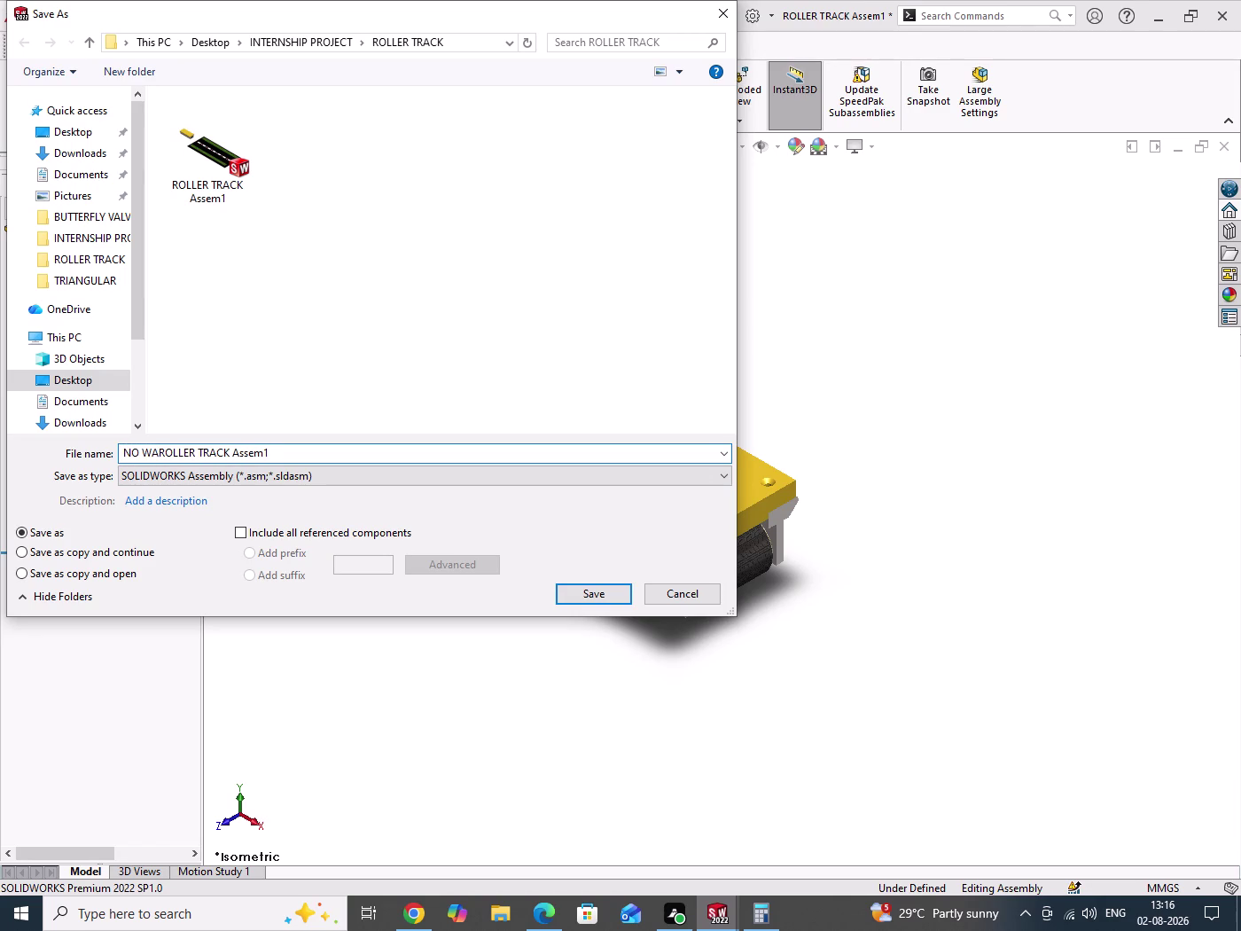
Save the assembly under the new name 'NO WAY ROLLER TRACK Assem1'.
text(Y)
key(space)
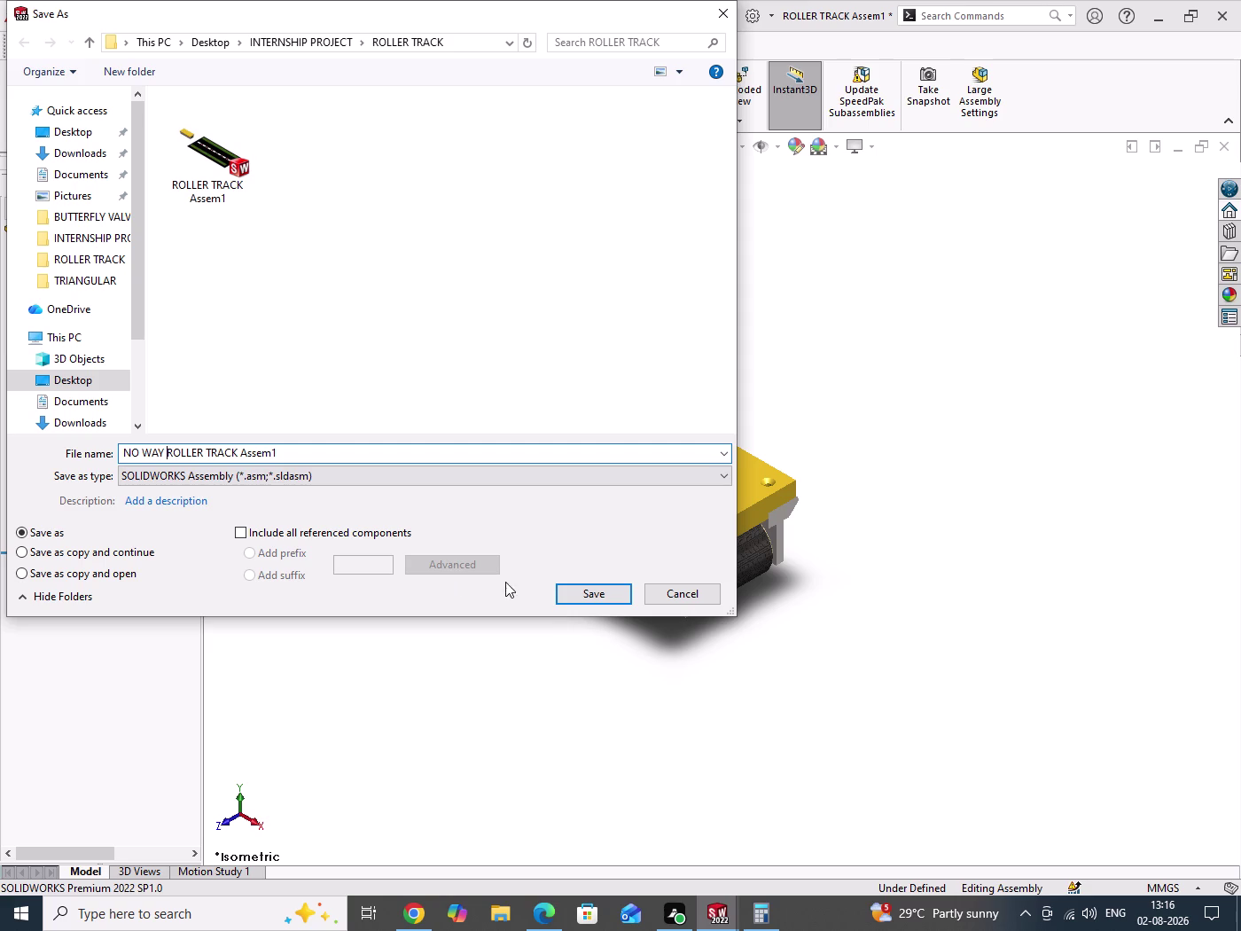
click(570, 594)
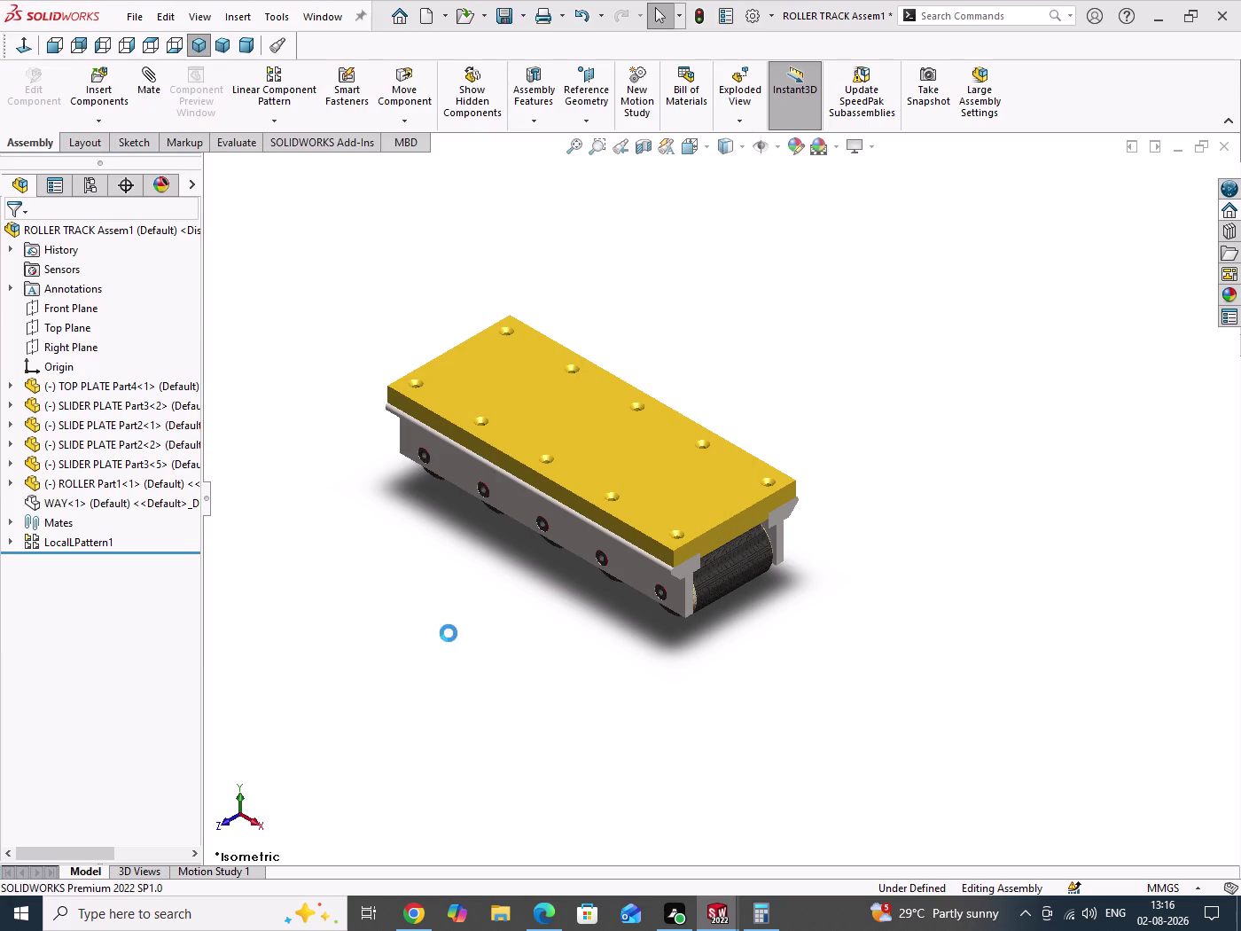
Show the hidden WAY component in the assembly.
drag(447, 617, 546, 713)
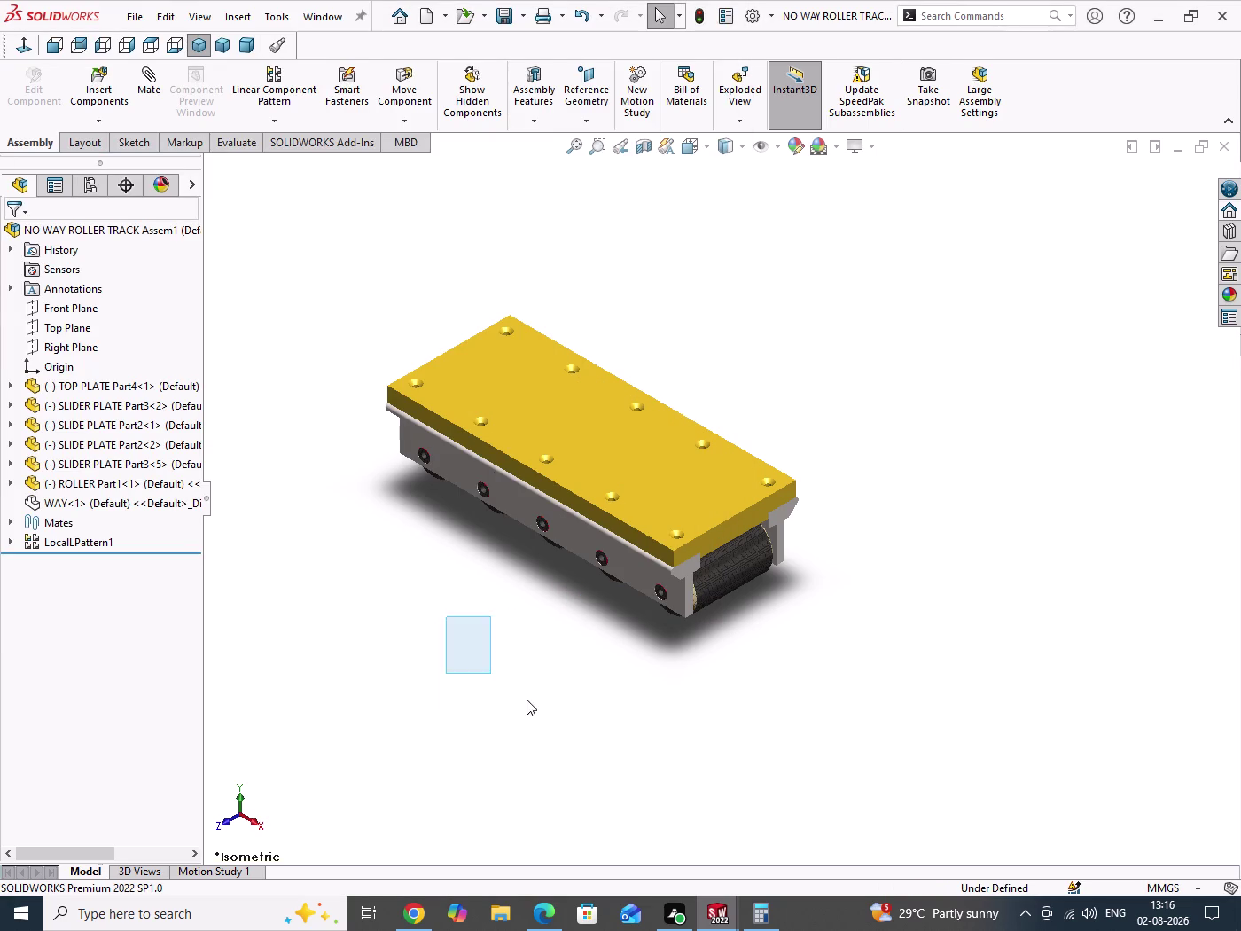
drag(545, 713, 547, 714)
right_click(62, 506)
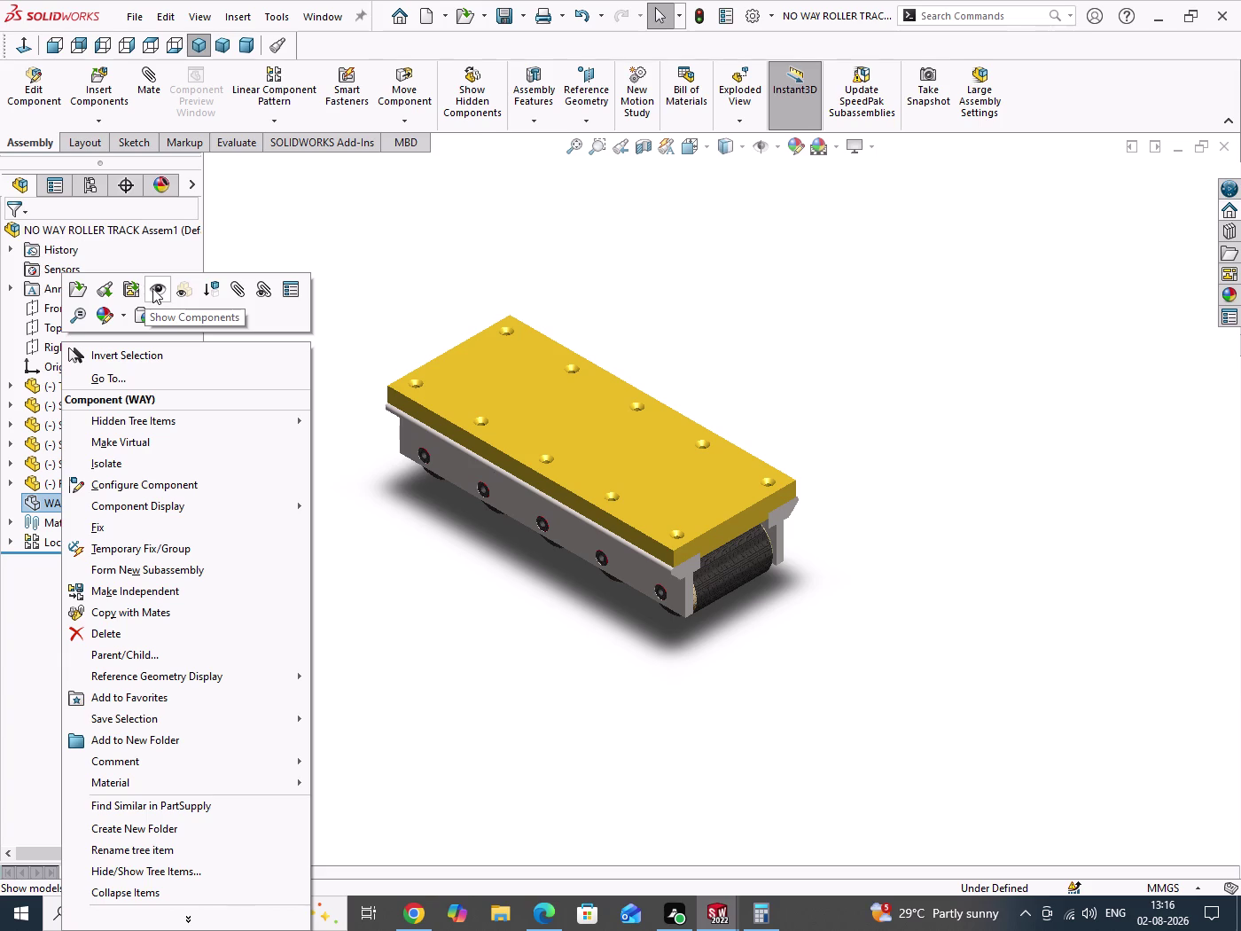
click(153, 288)
Close the assembly without saving changes, returning to the ROLLER Part1 drawing.
drag(317, 327, 342, 449)
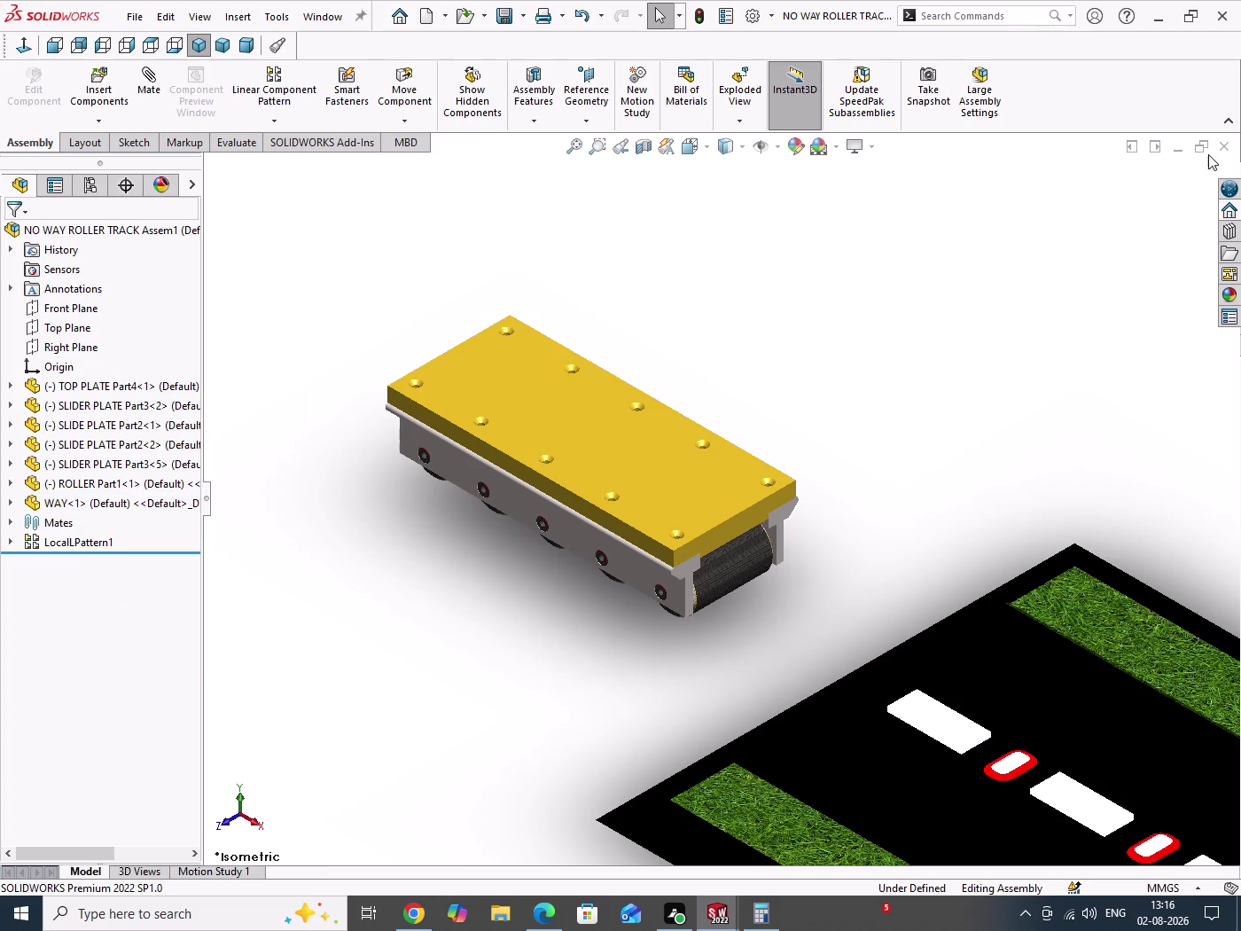
click(1221, 151)
click(595, 476)
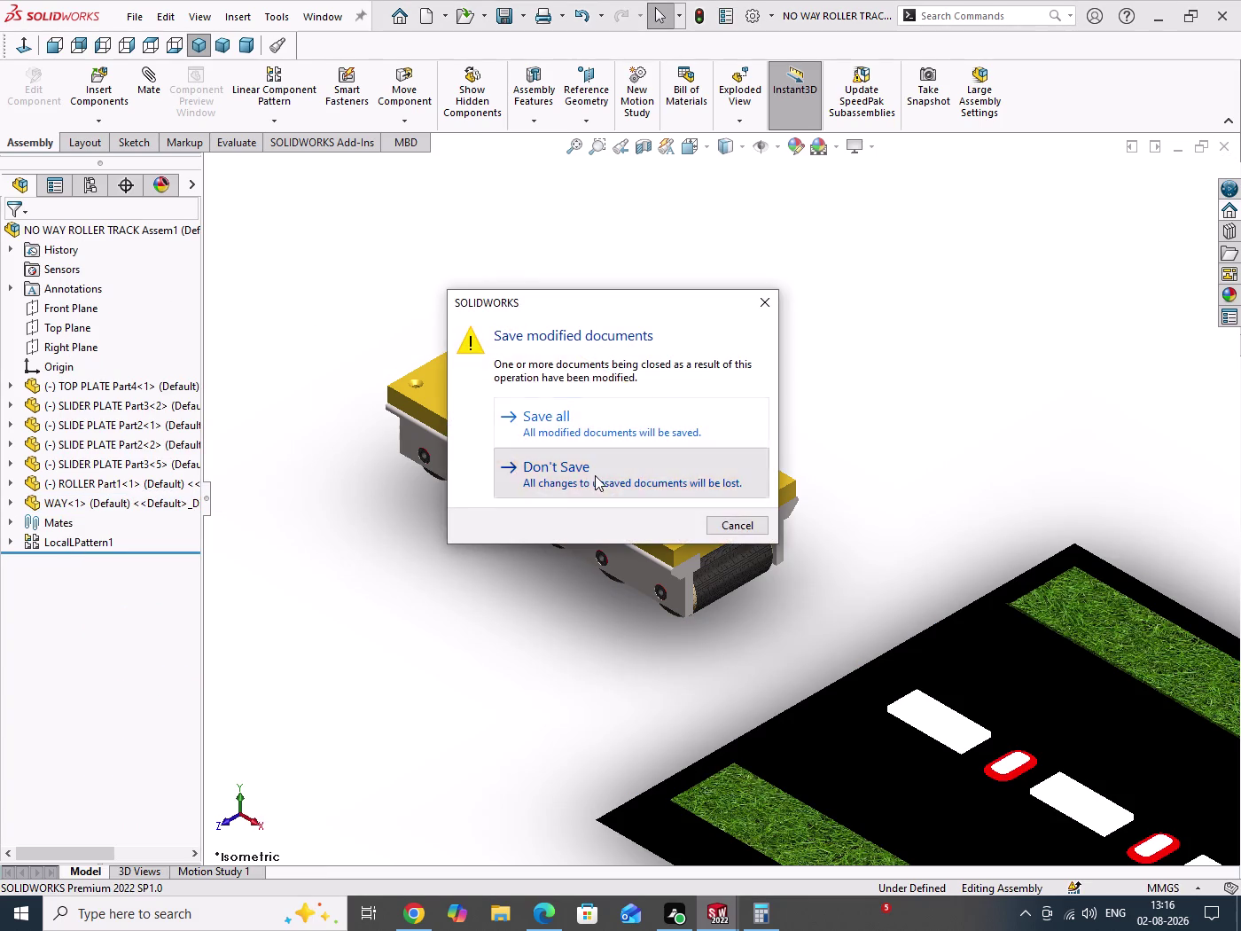
drag(900, 341, 940, 480)
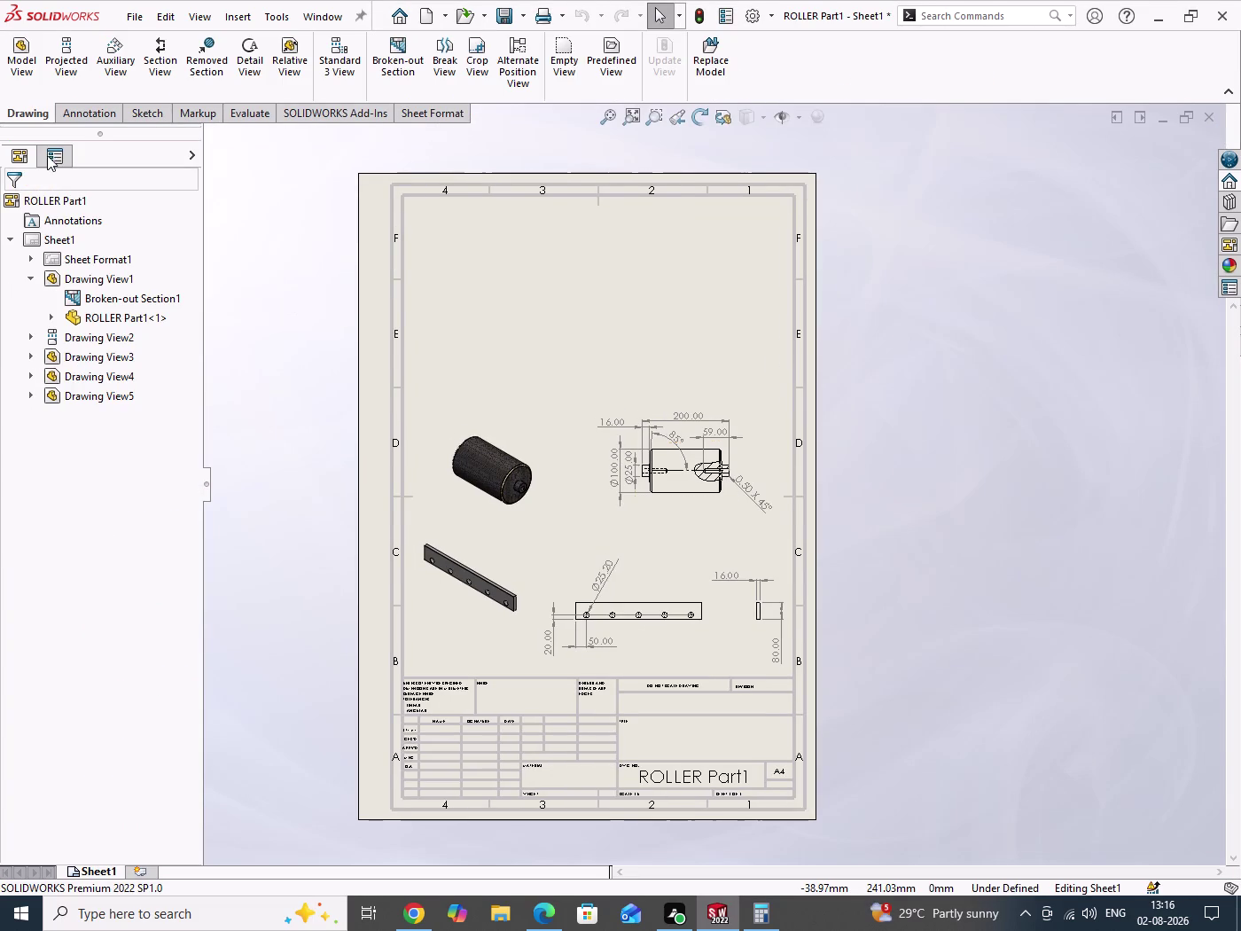
Start a model view using the NO WAY ROLLER TRACK Assem1 assembly.
click(29, 68)
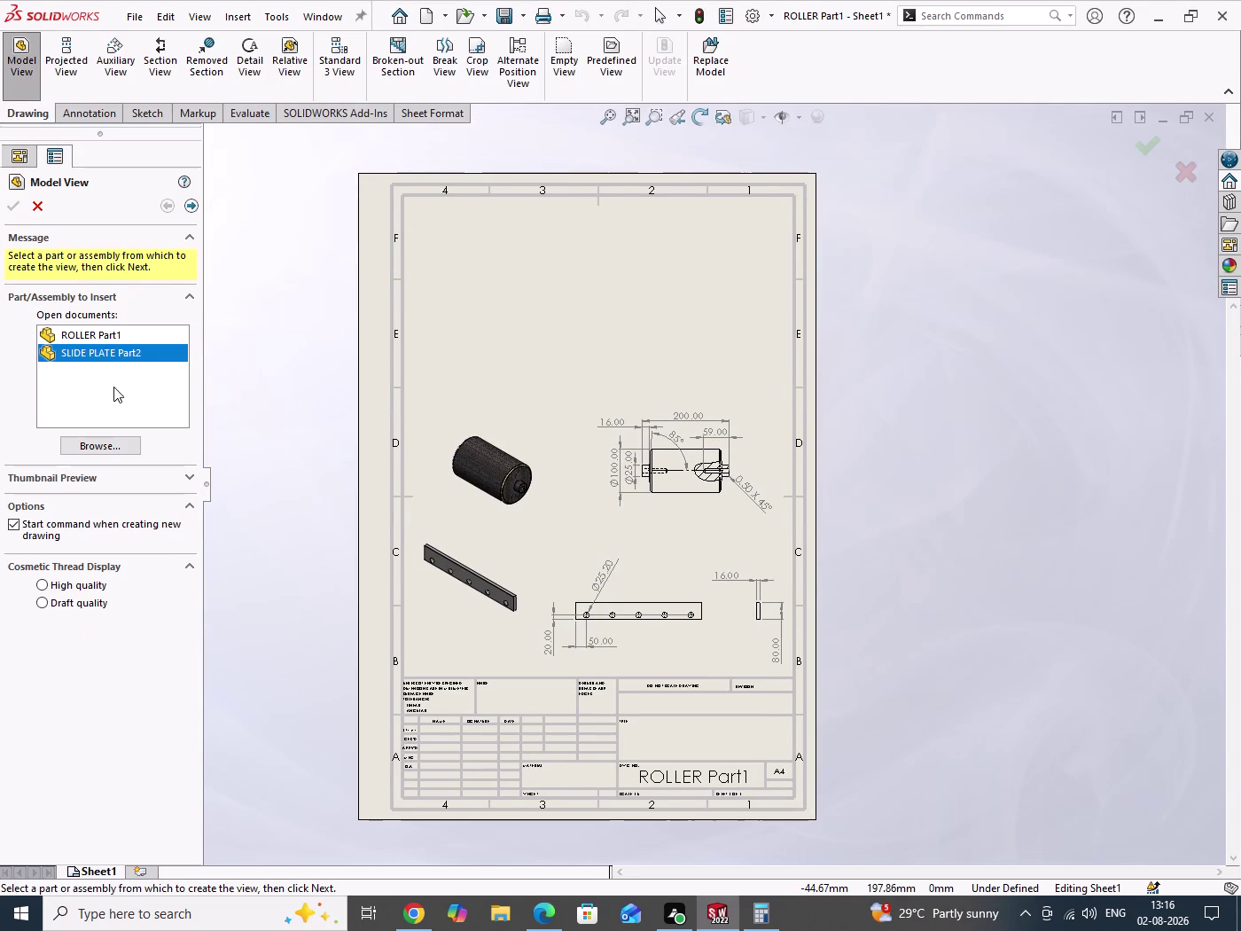
click(106, 447)
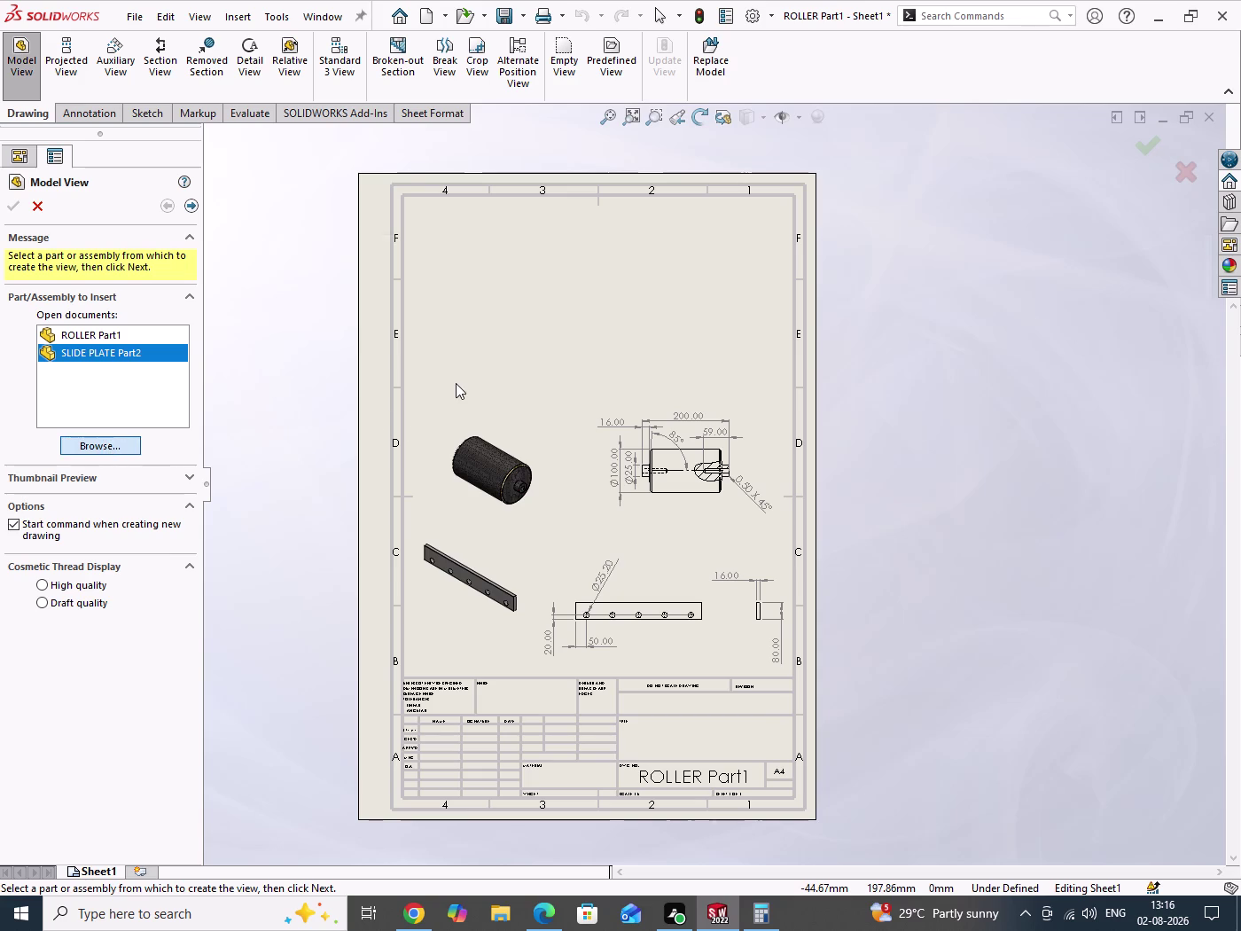
click(518, 361)
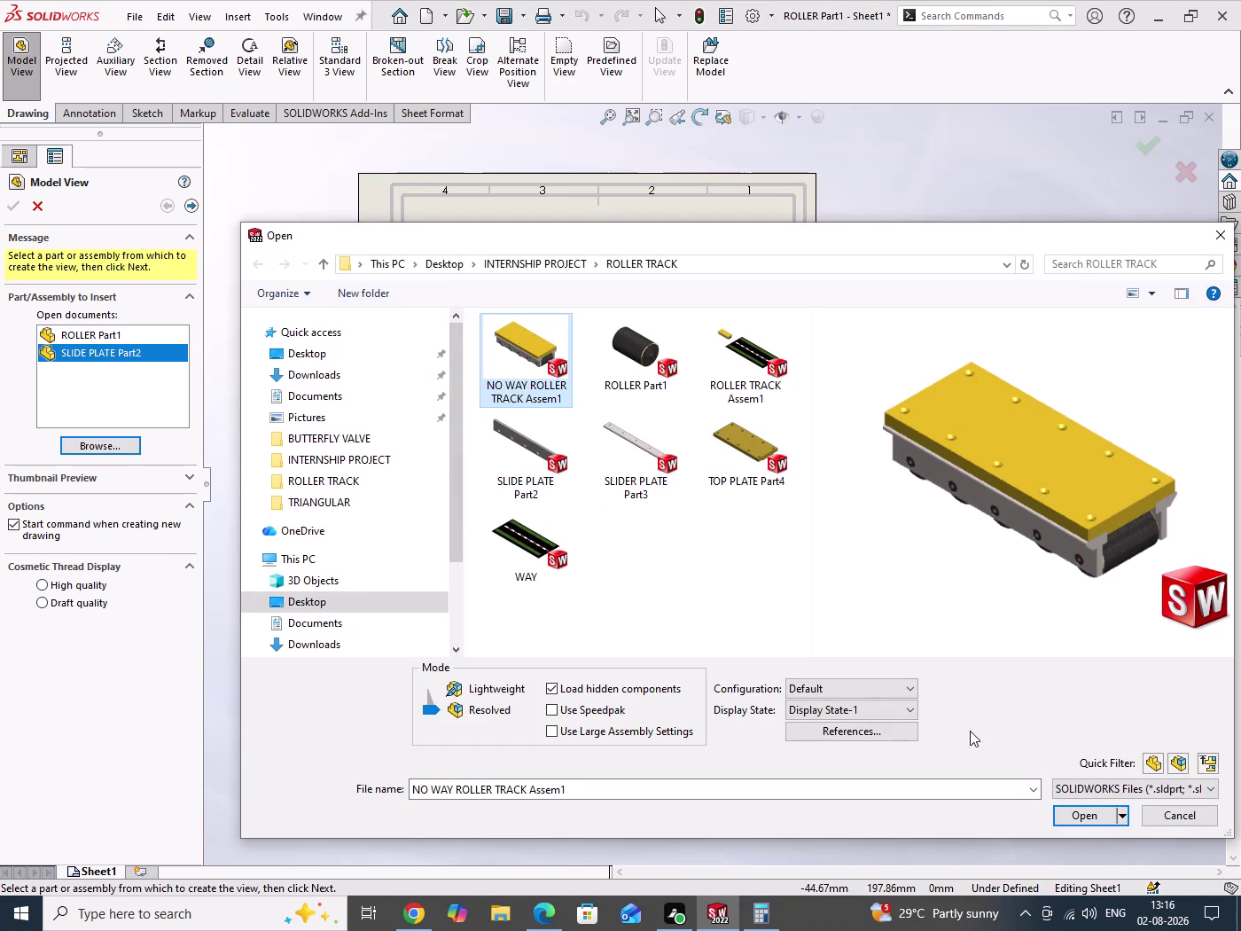
click(1098, 819)
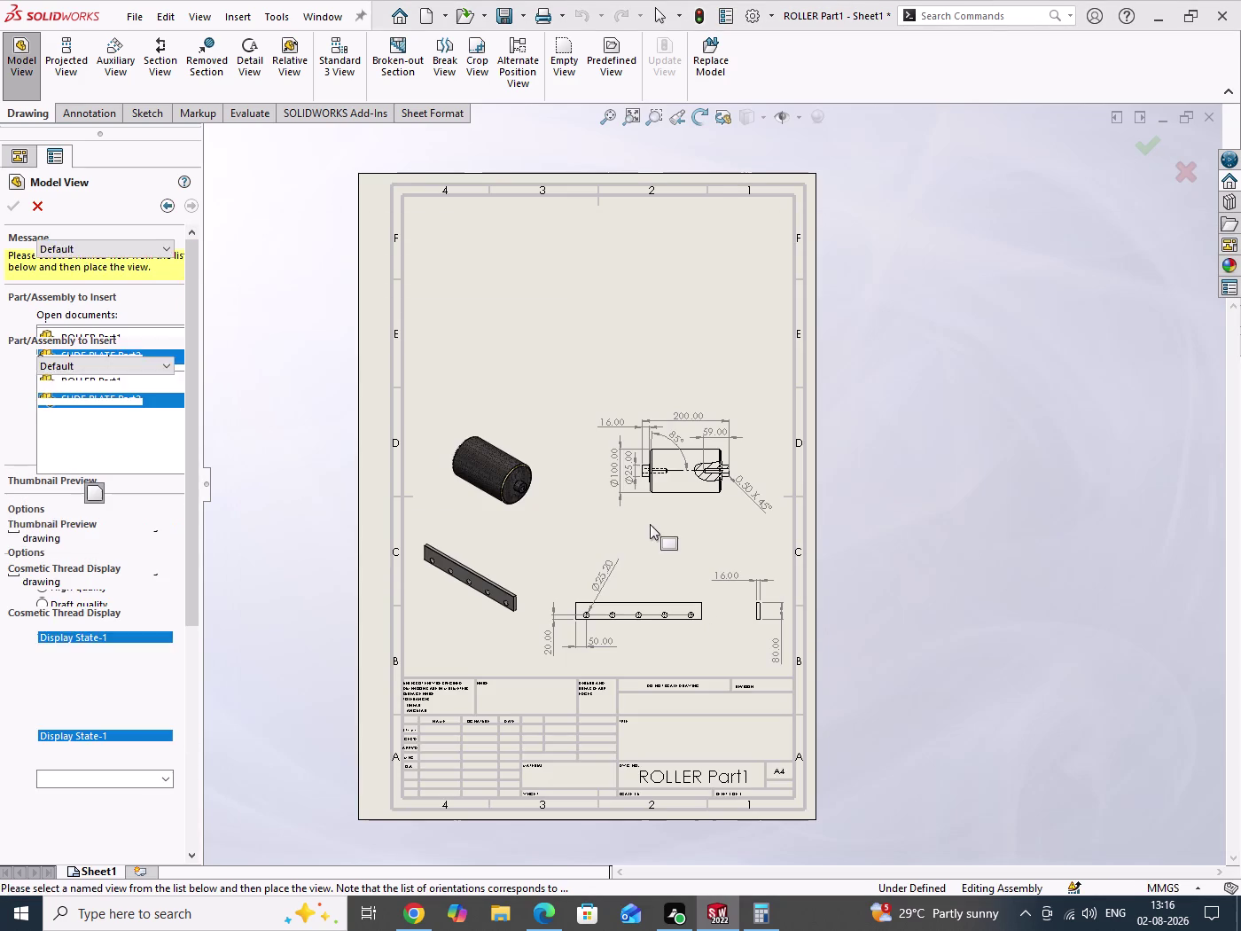
Place an isometric view at 1:10 scale near the top of the sheet.
click(119, 467)
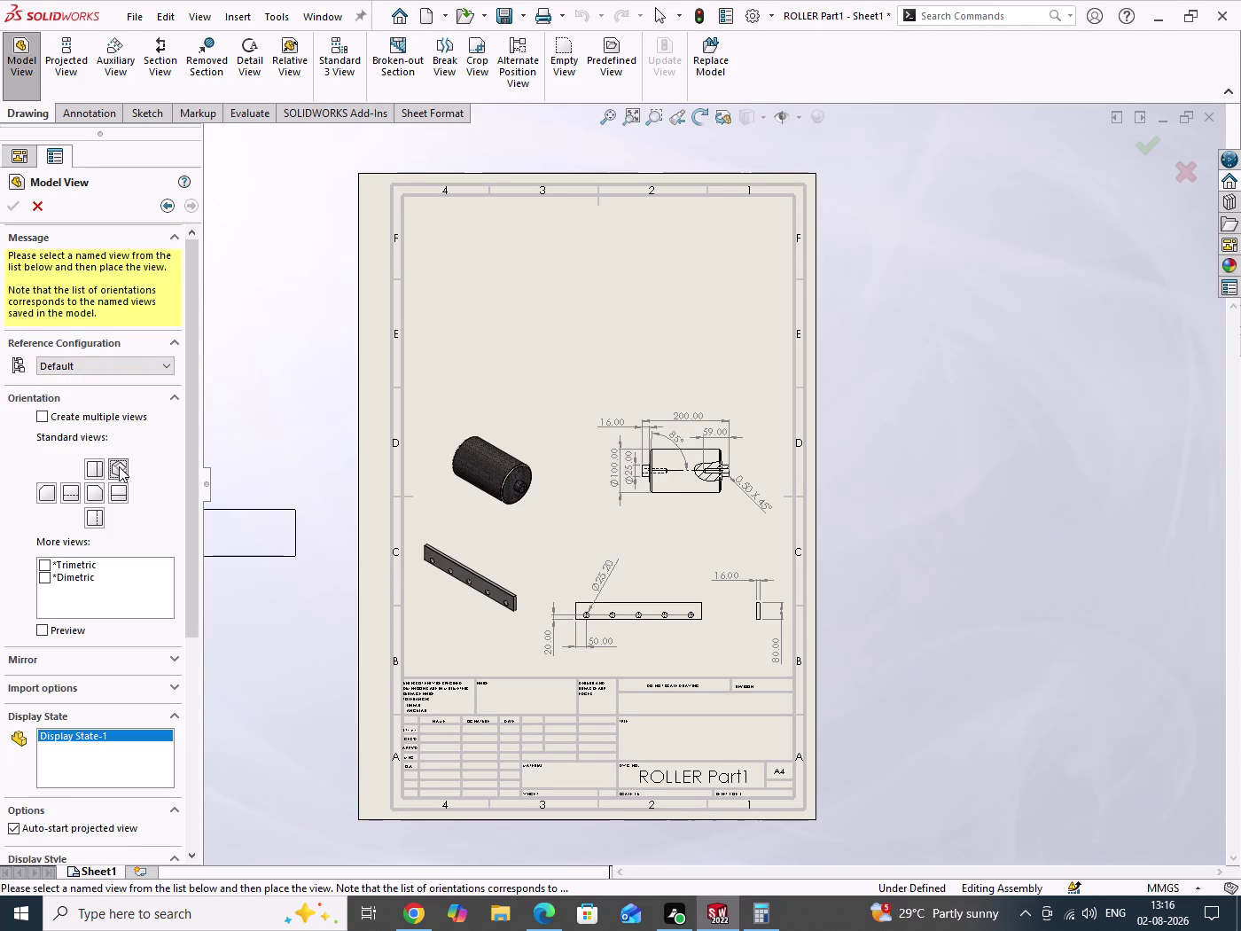
drag(195, 455, 197, 638)
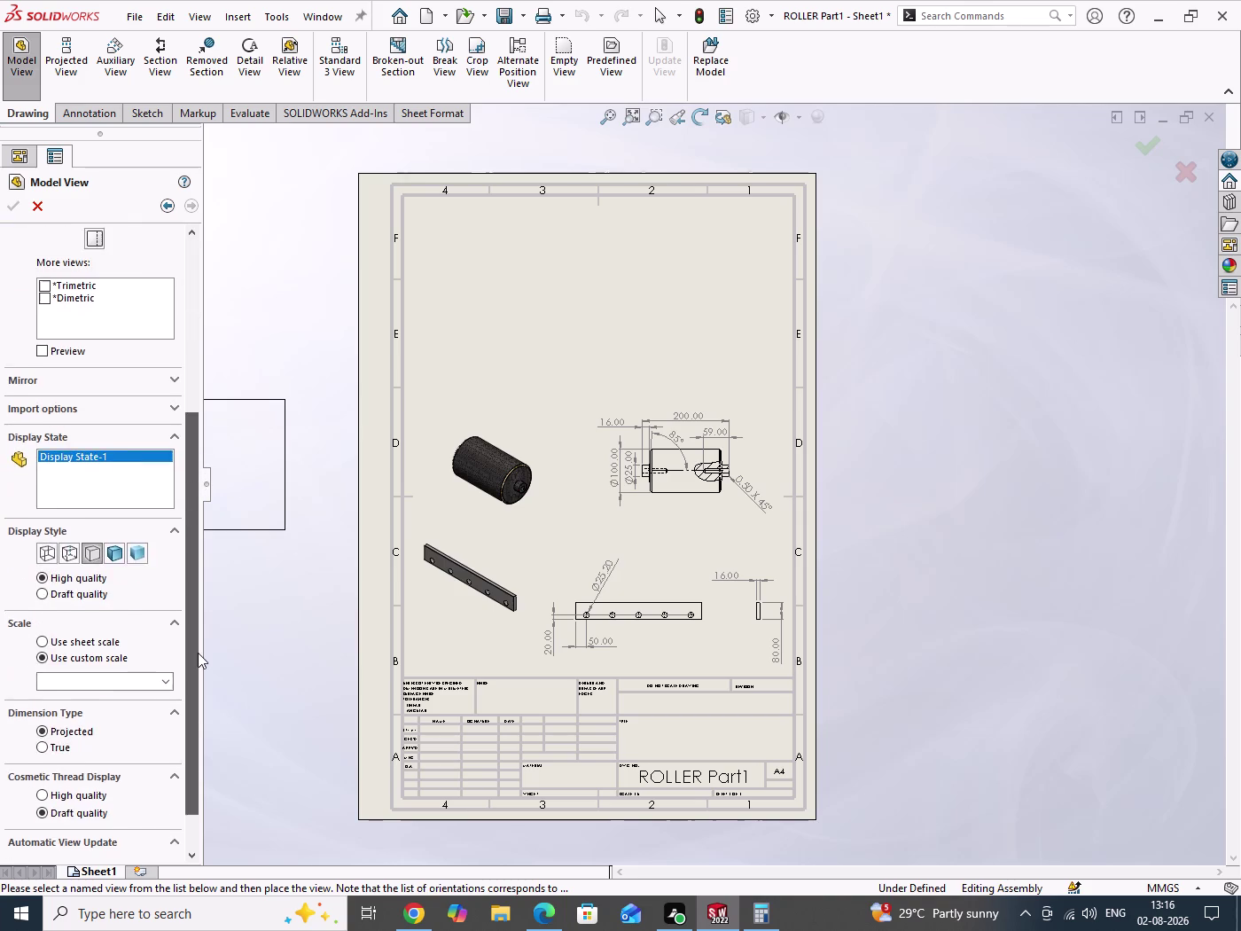
drag(198, 638, 197, 654)
click(139, 516)
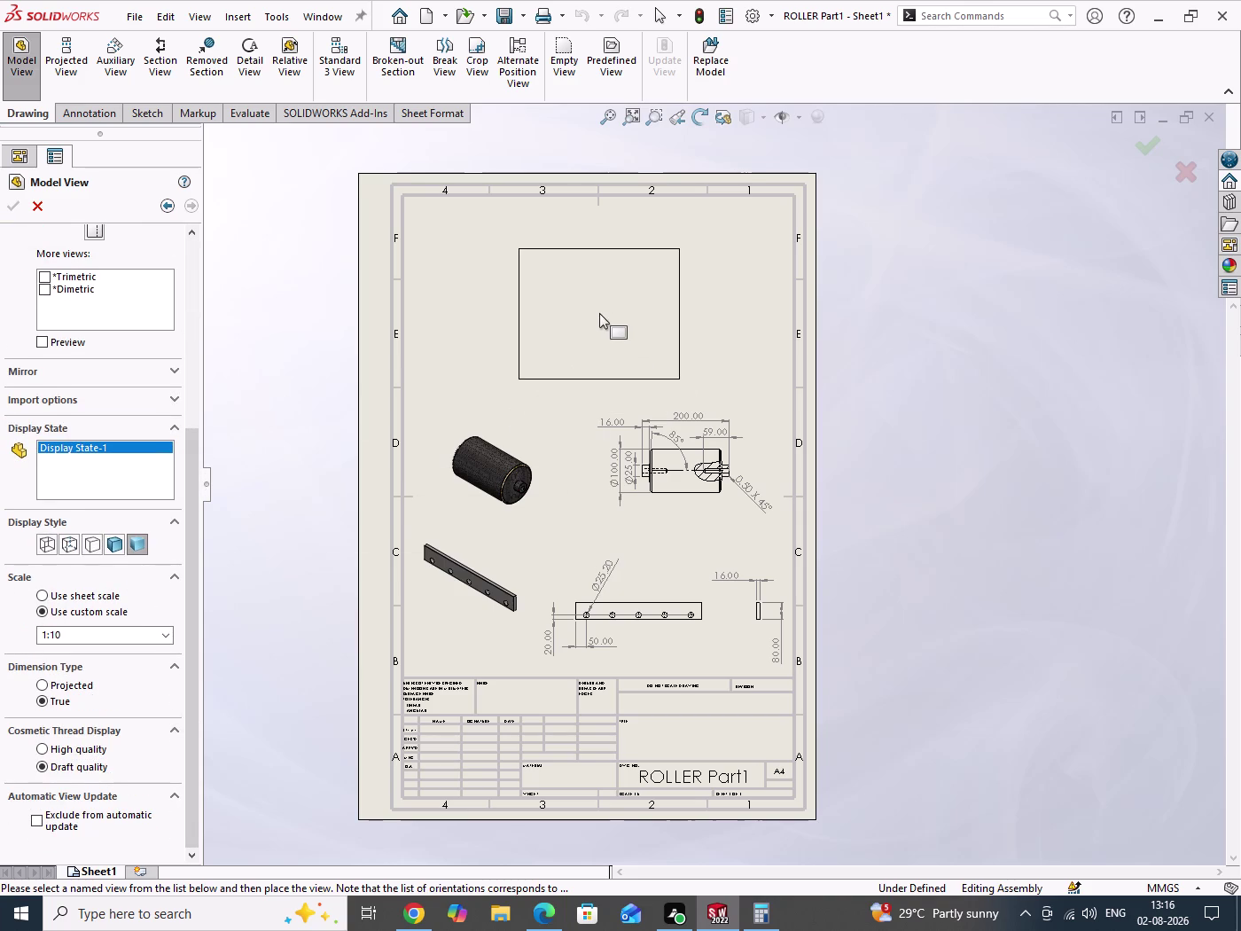
click(593, 308)
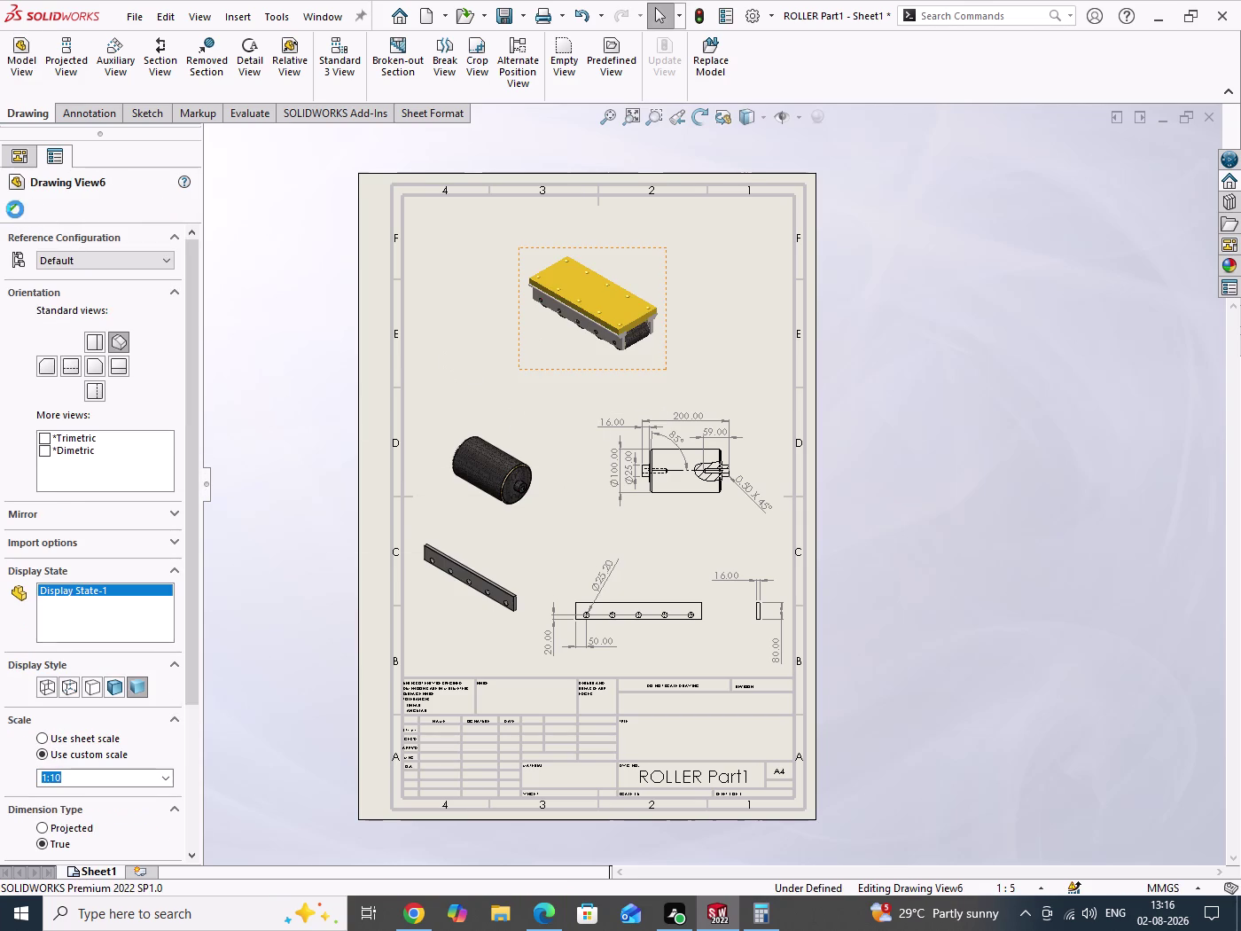
click(15, 208)
drag(900, 368, 983, 564)
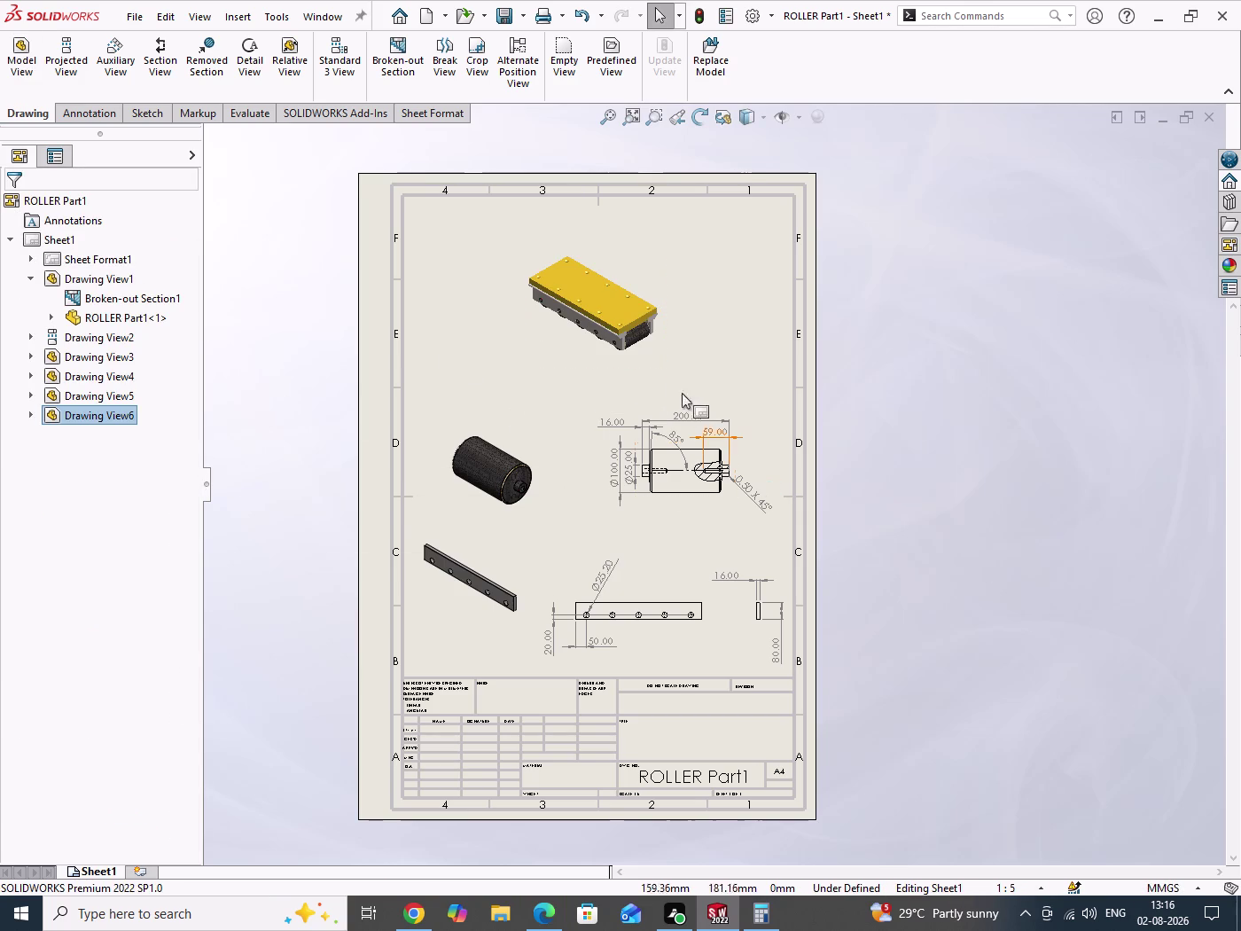
Set the new assembly view to Shaded With Edges and confirm it.
click(666, 355)
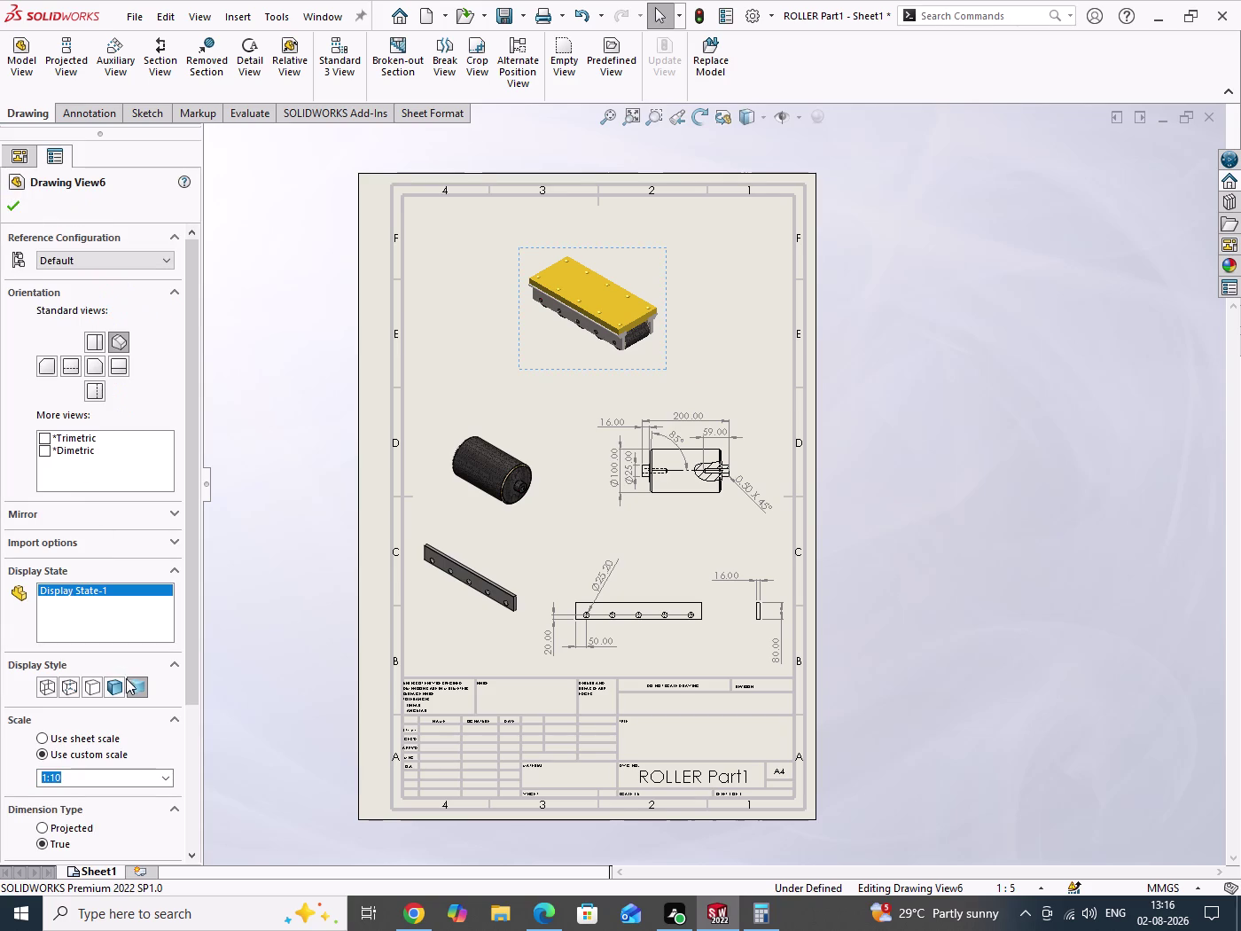
click(111, 687)
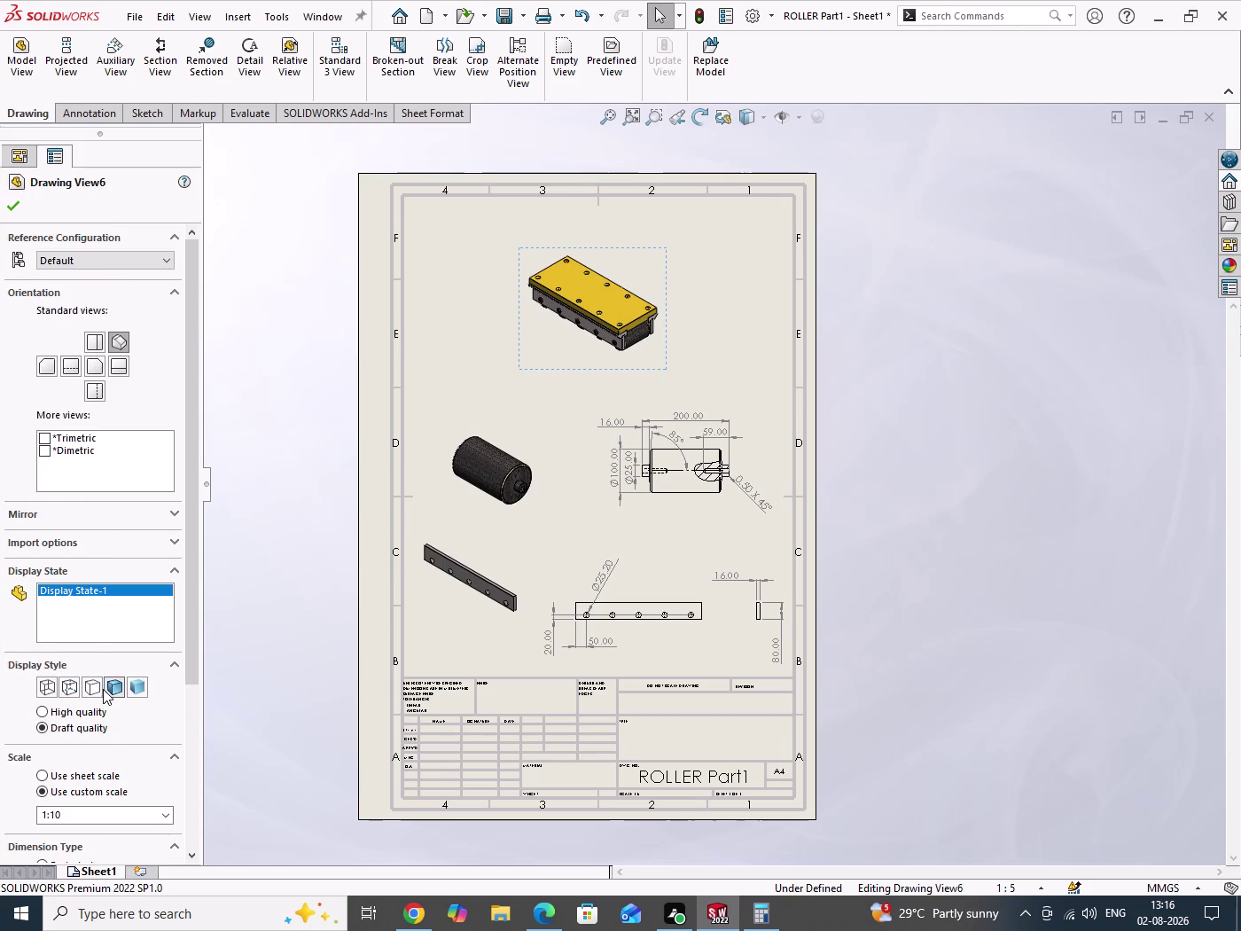
click(14, 211)
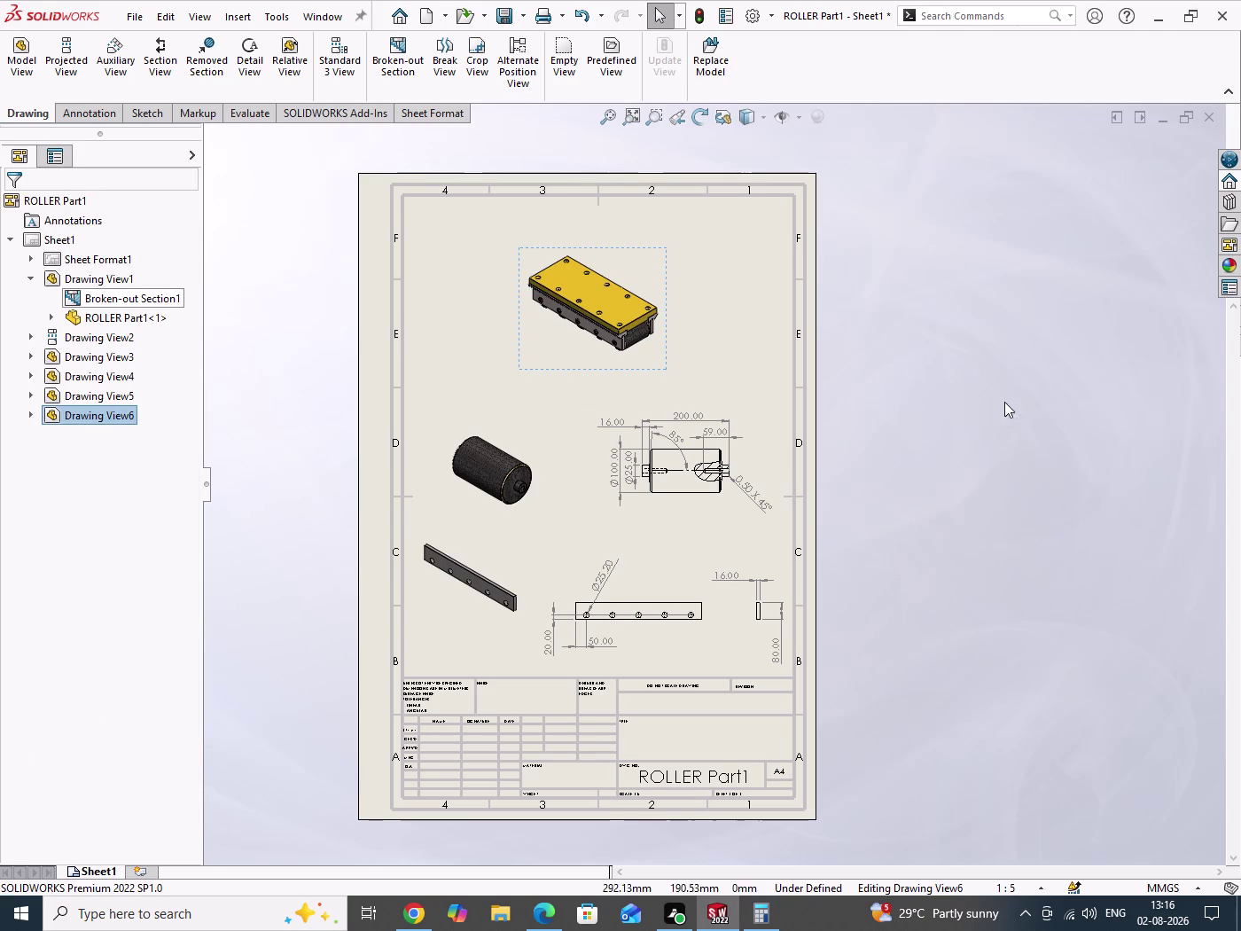
drag(1025, 340, 1047, 501)
Clear the current selection and zoom in on the title block.
key(ctrl+a)
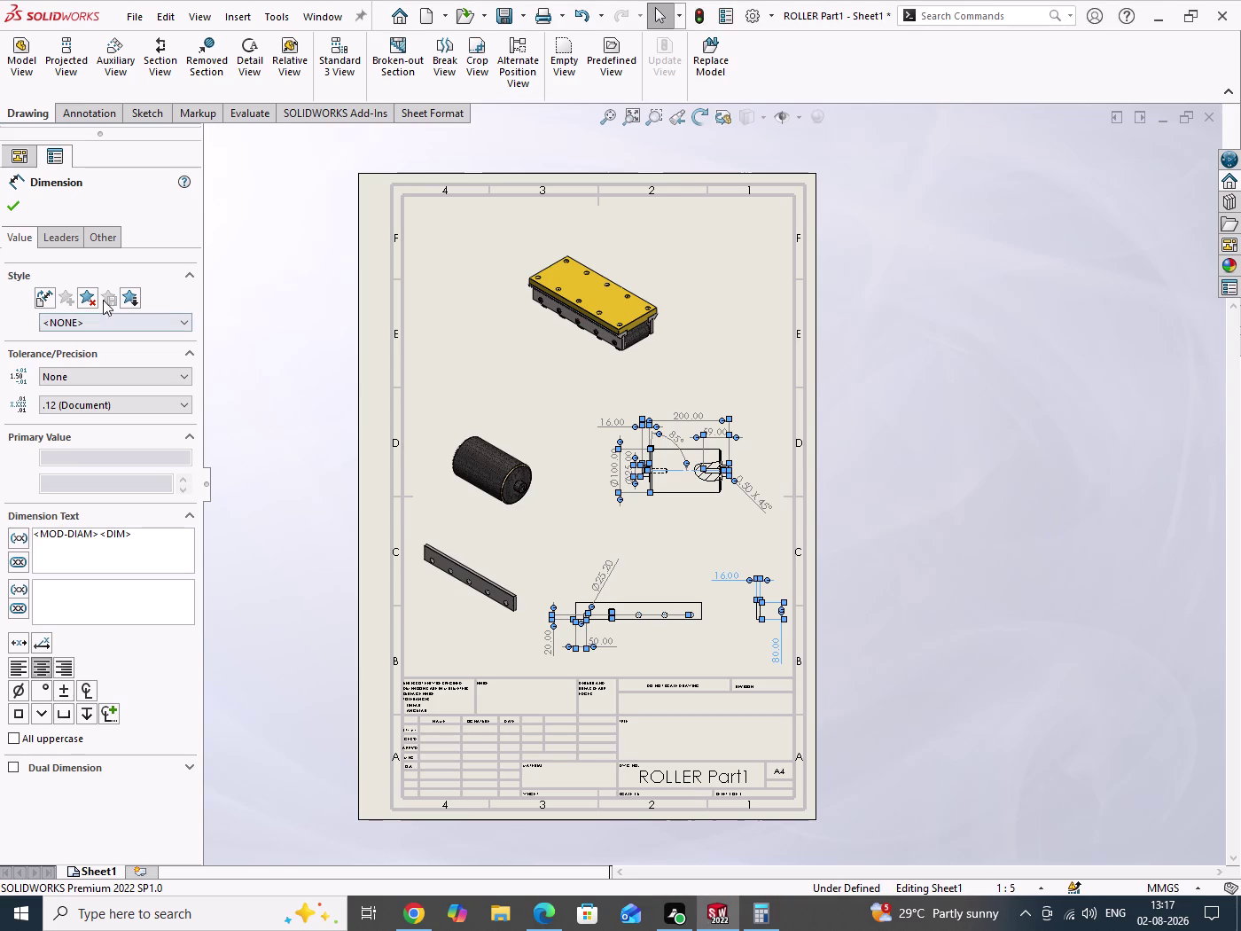
click(16, 209)
drag(997, 440, 1050, 513)
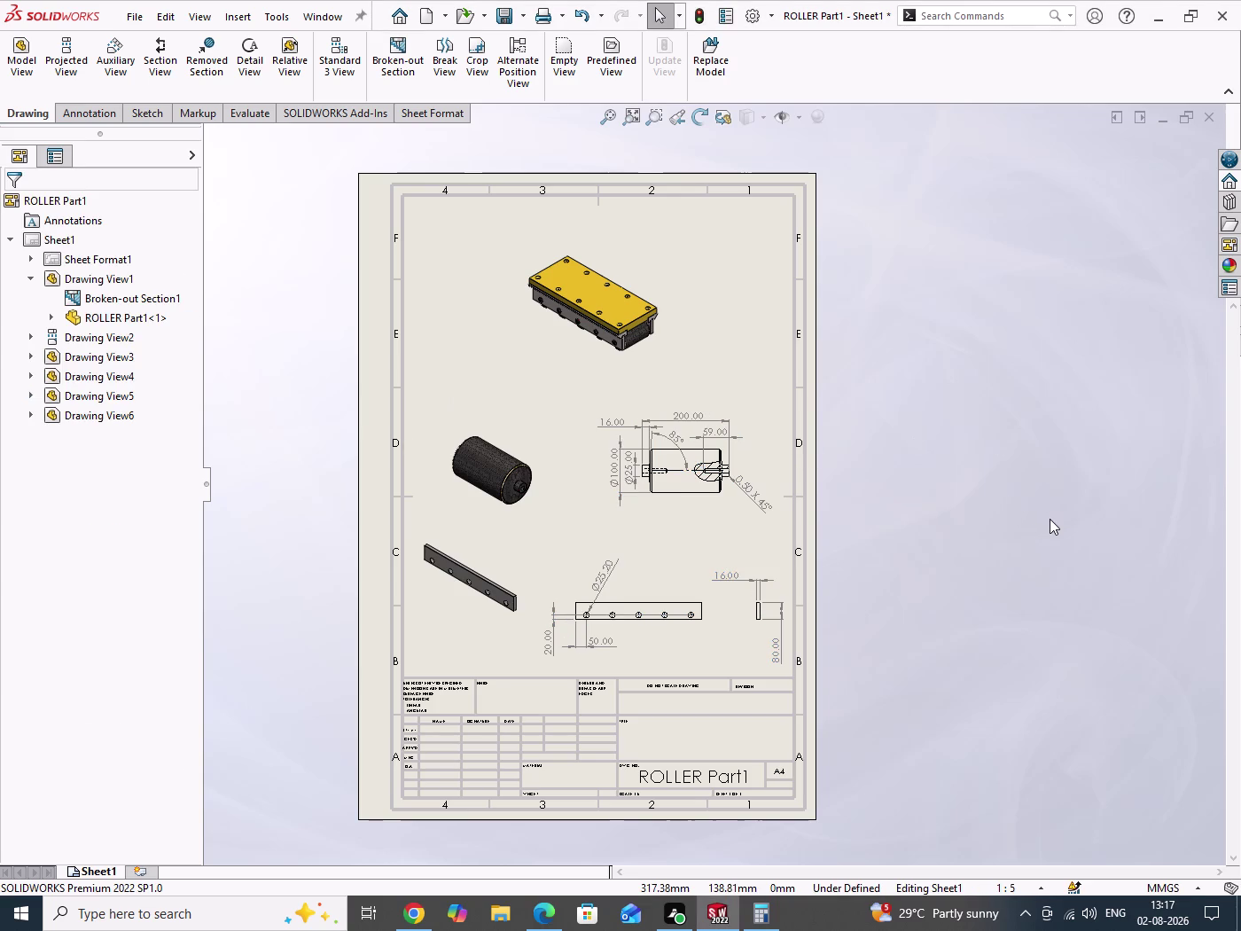
key(ctrl+s)
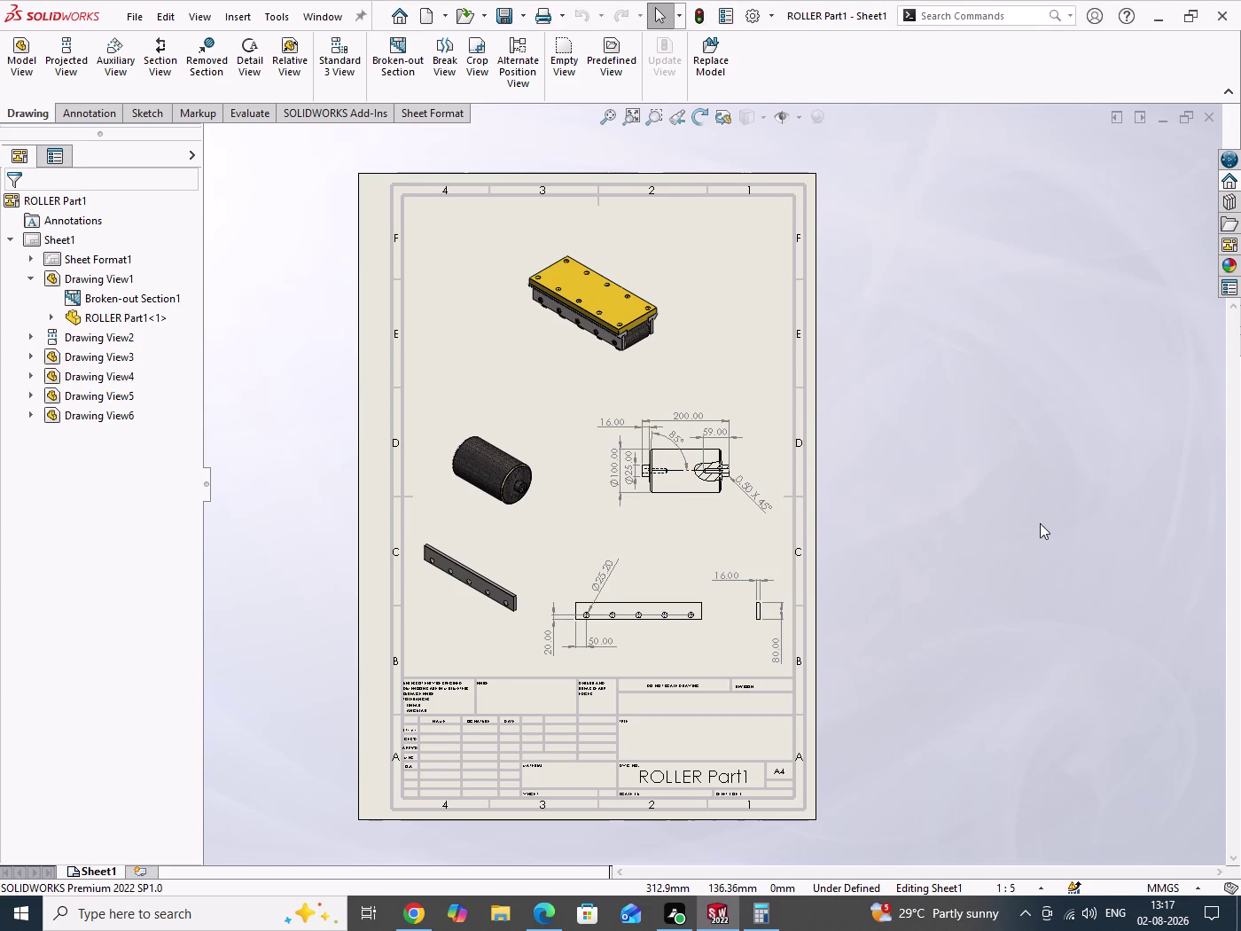
drag(996, 419, 1027, 556)
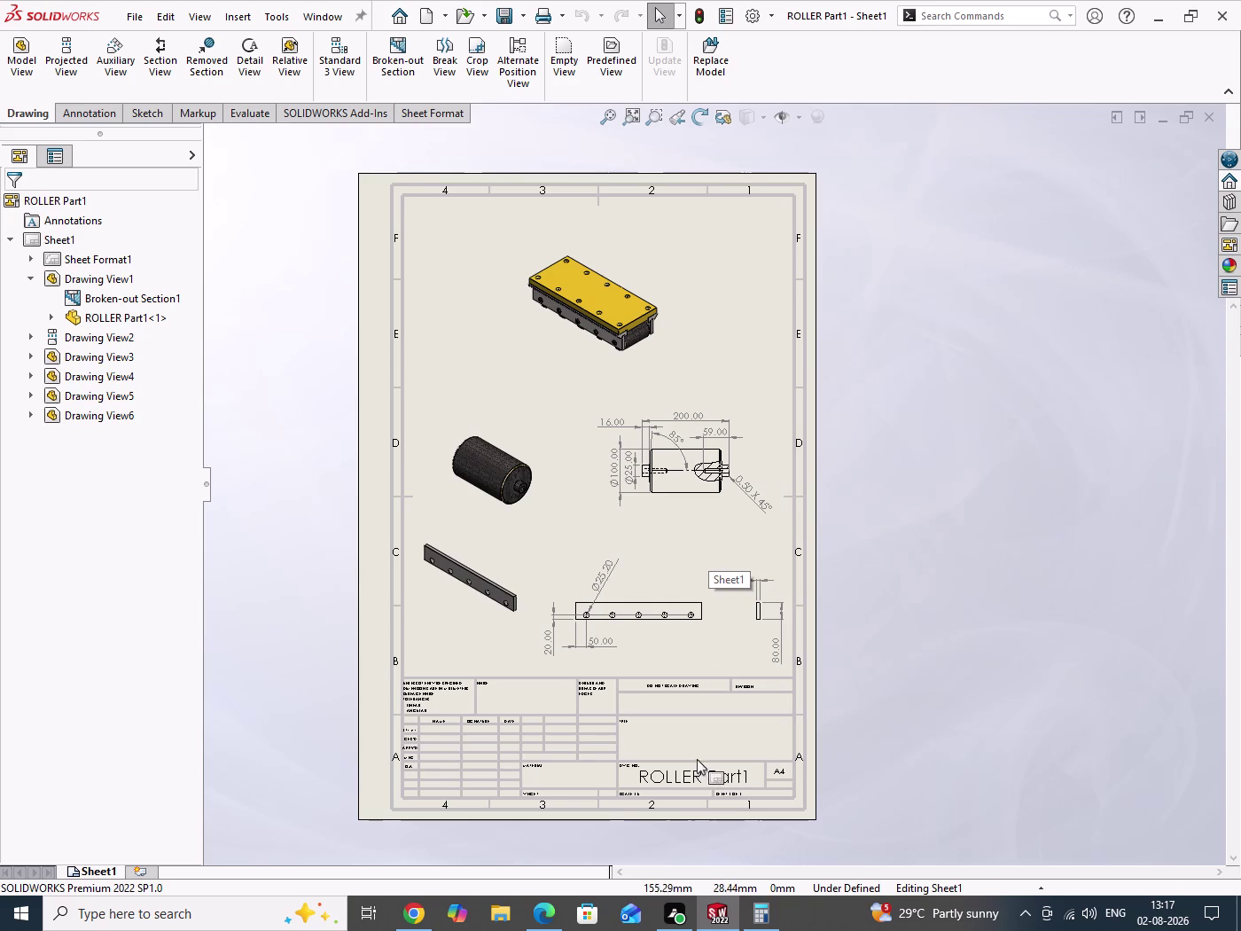
scroll(down, 3)
scroll(down, 3)
scroll(up, 3)
scroll(down, 3)
scroll(down, 3)
scroll(down, 3)
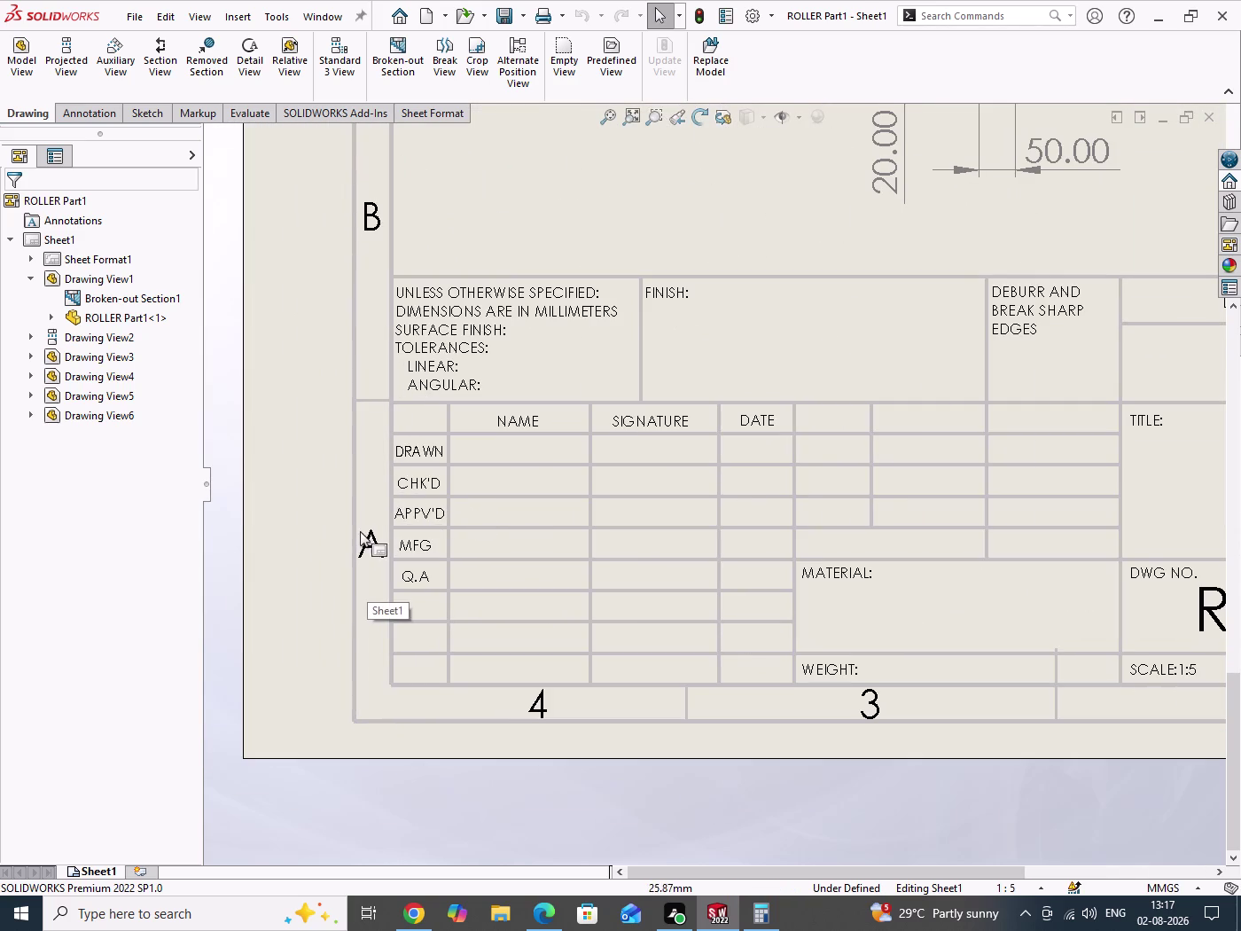
Switch the sheet to Edit Sheet Format mode.
right_click(584, 211)
click(656, 340)
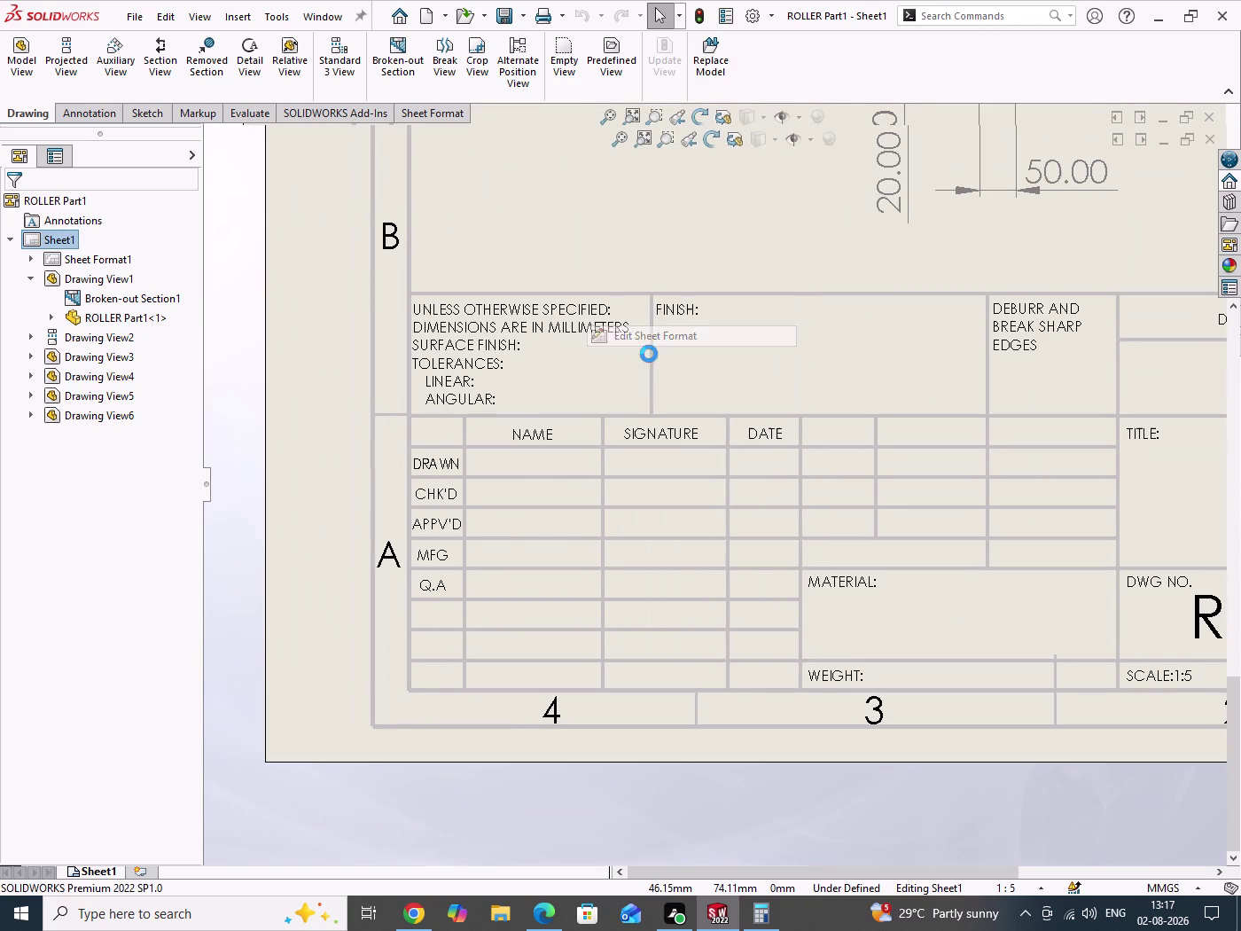
scroll(down, 3)
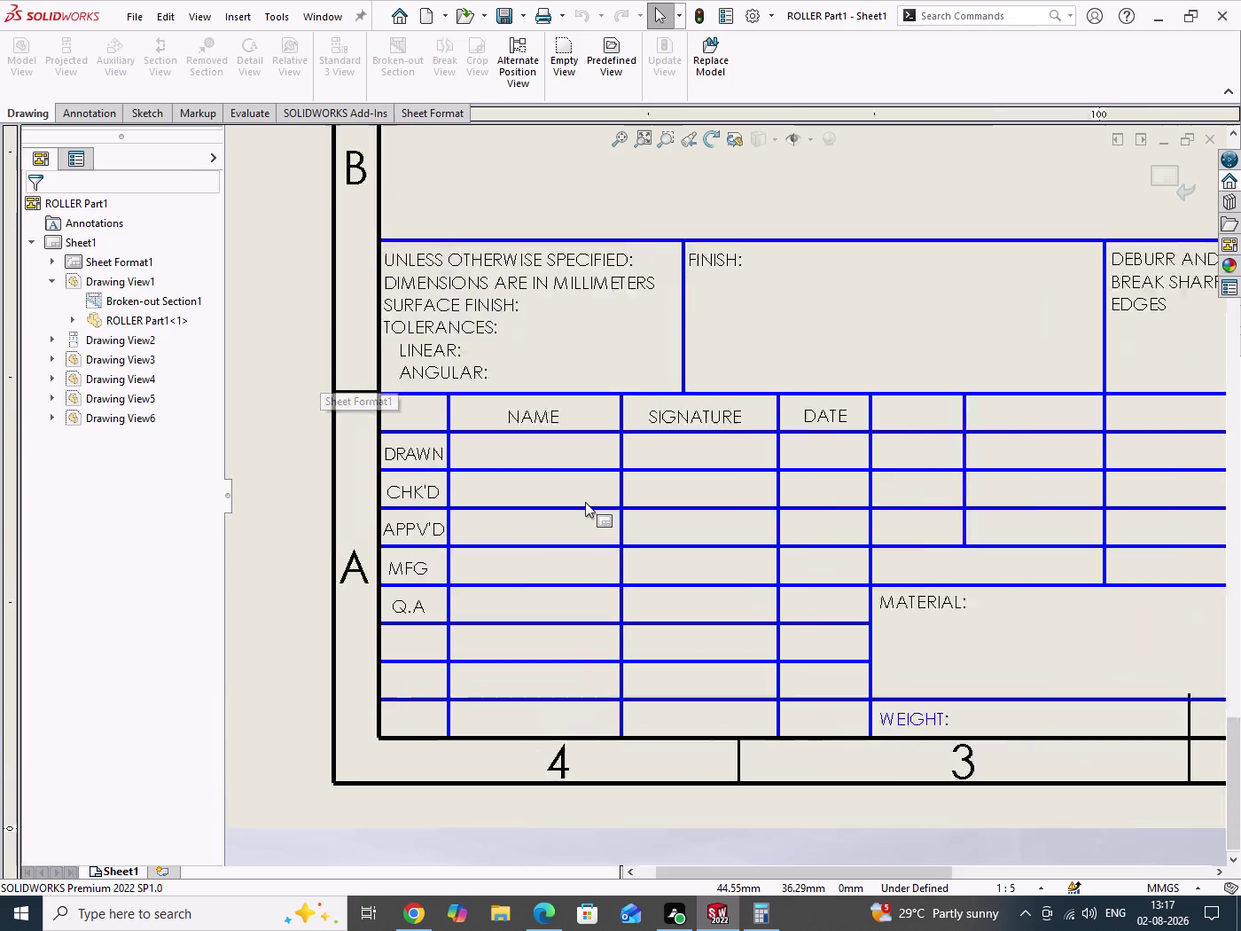
scroll(down, 3)
Enter SRINIVAS in the DRAWN name cell.
double_click(533, 440)
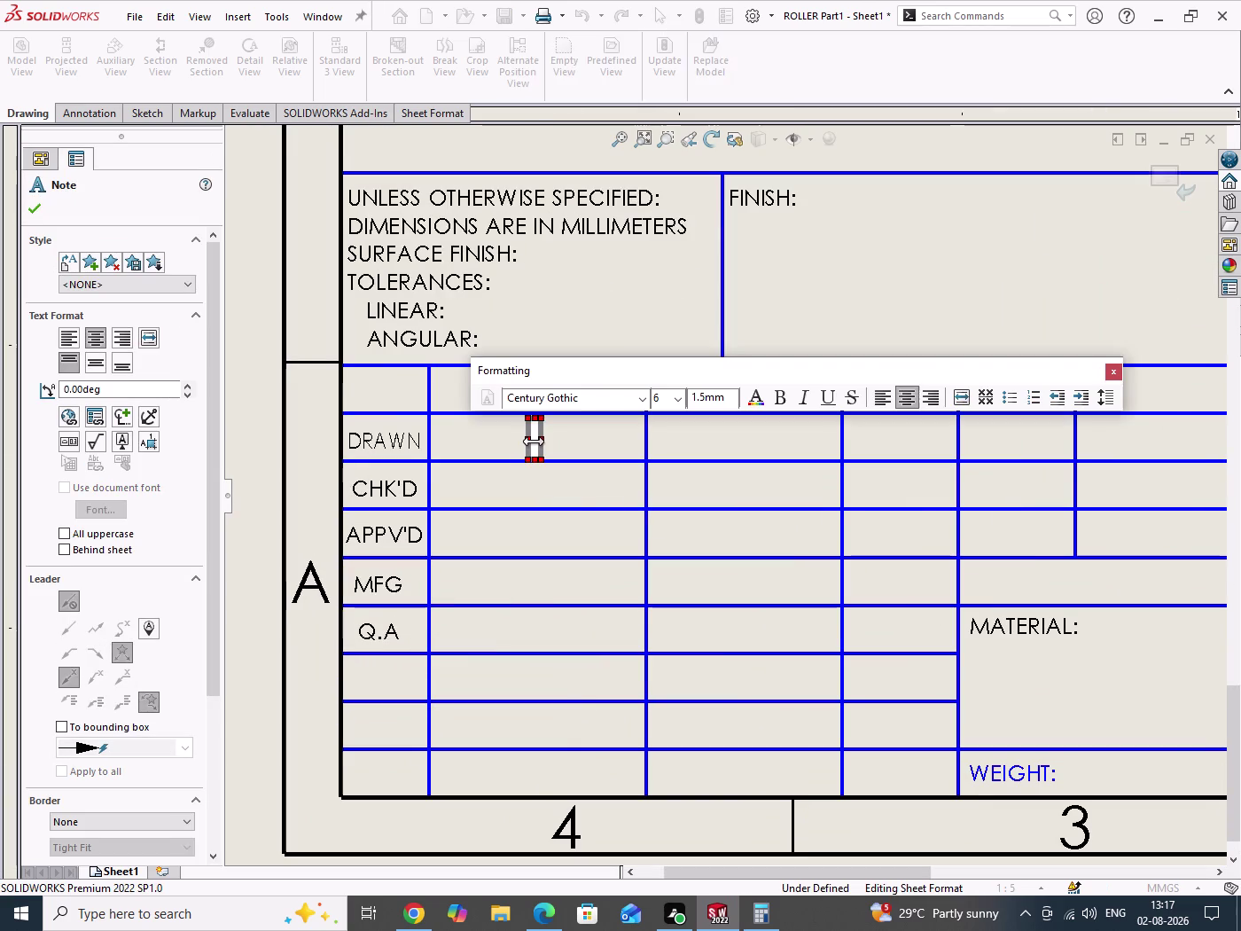
text(SR)
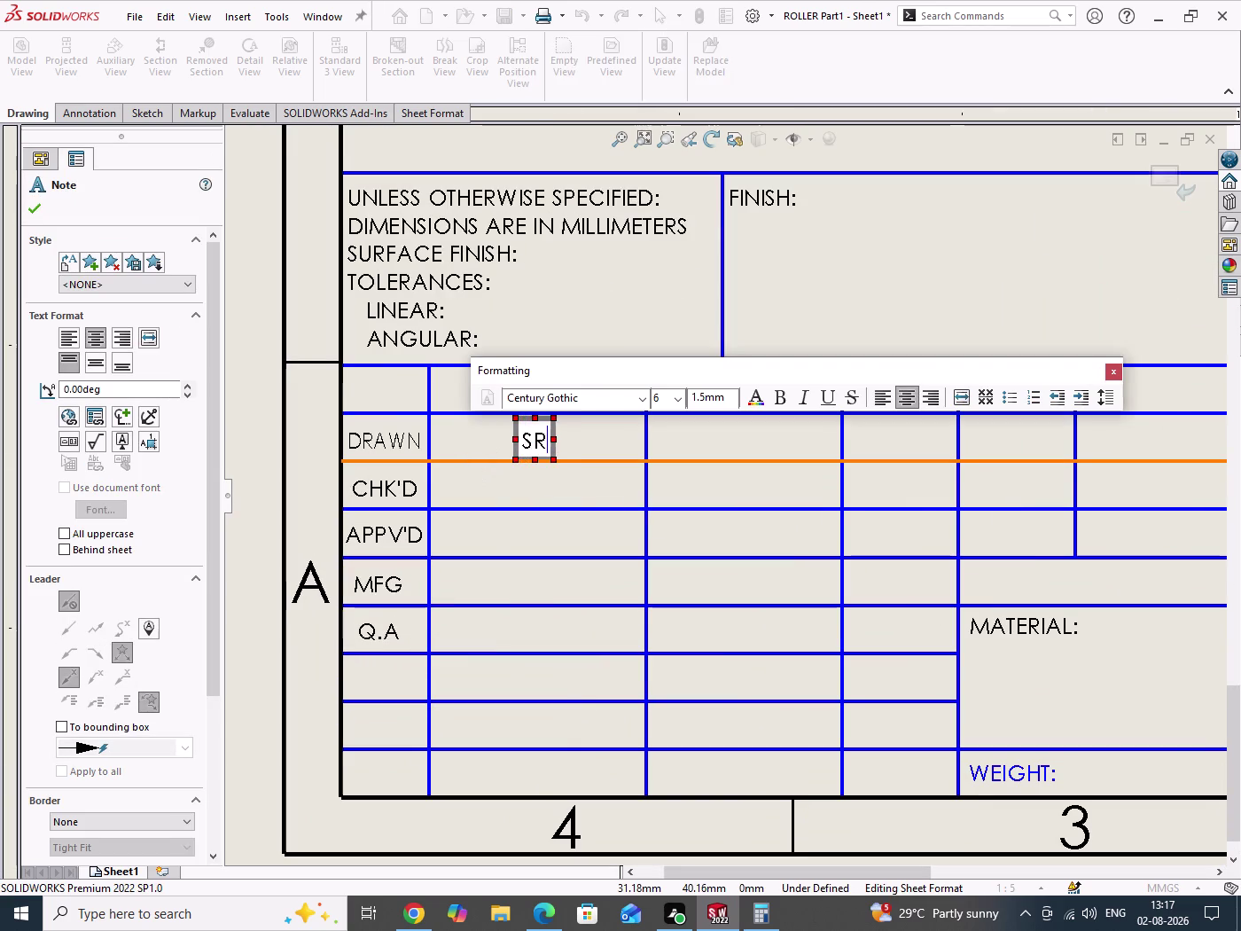
text(INI)
text(V)
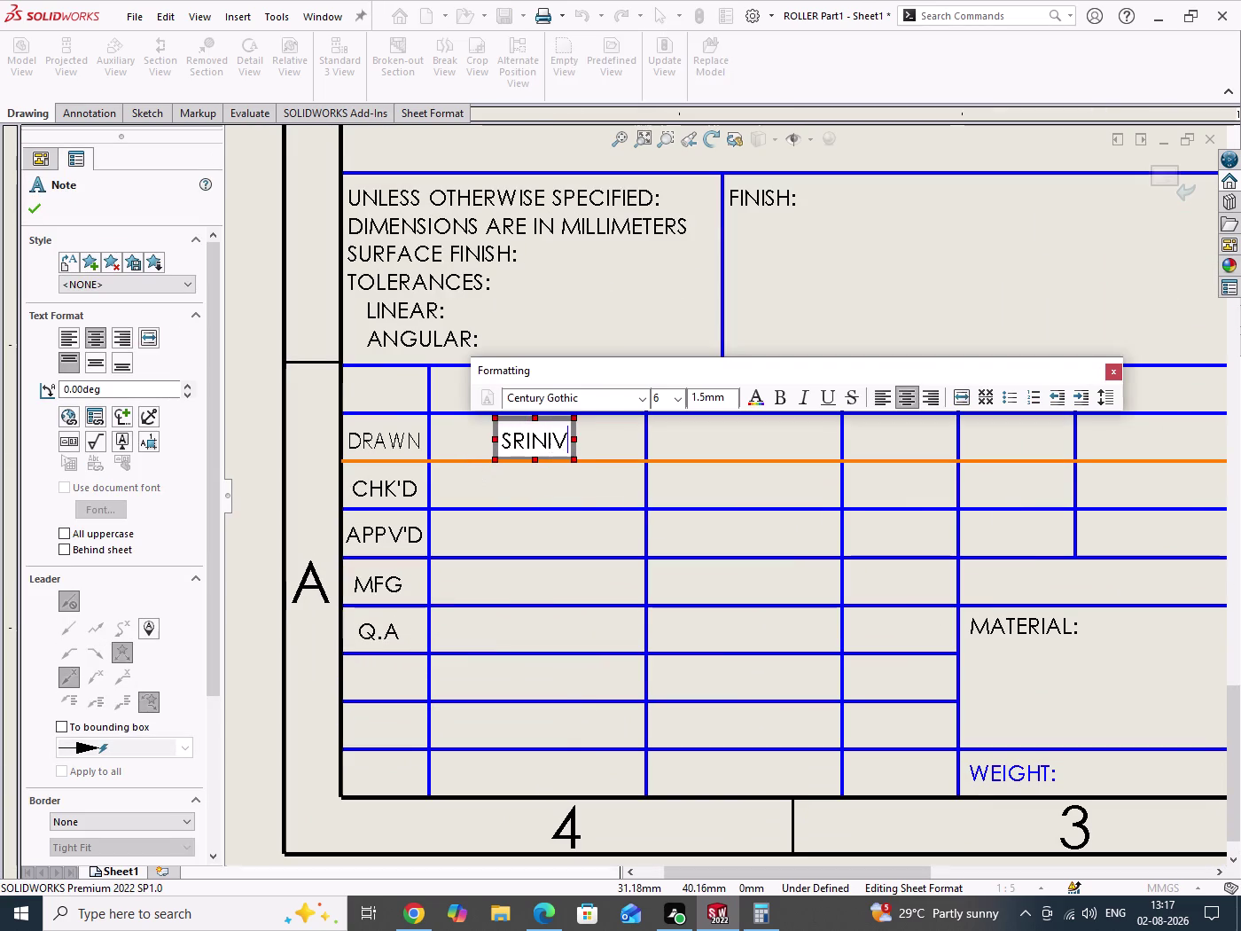
text(AS)
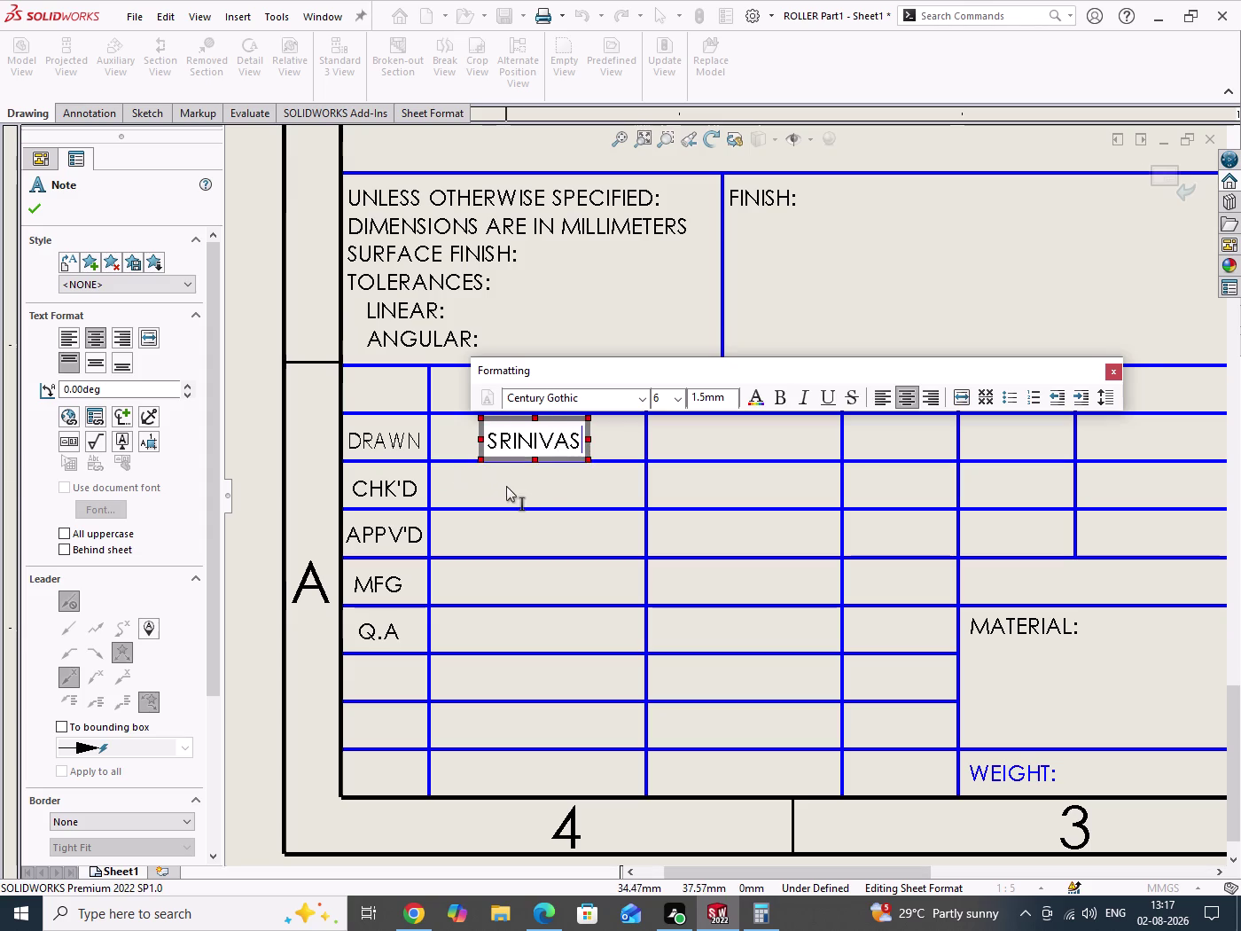
click(506, 486)
Type CADDESK into the CHK'D name cell.
double_click(527, 489)
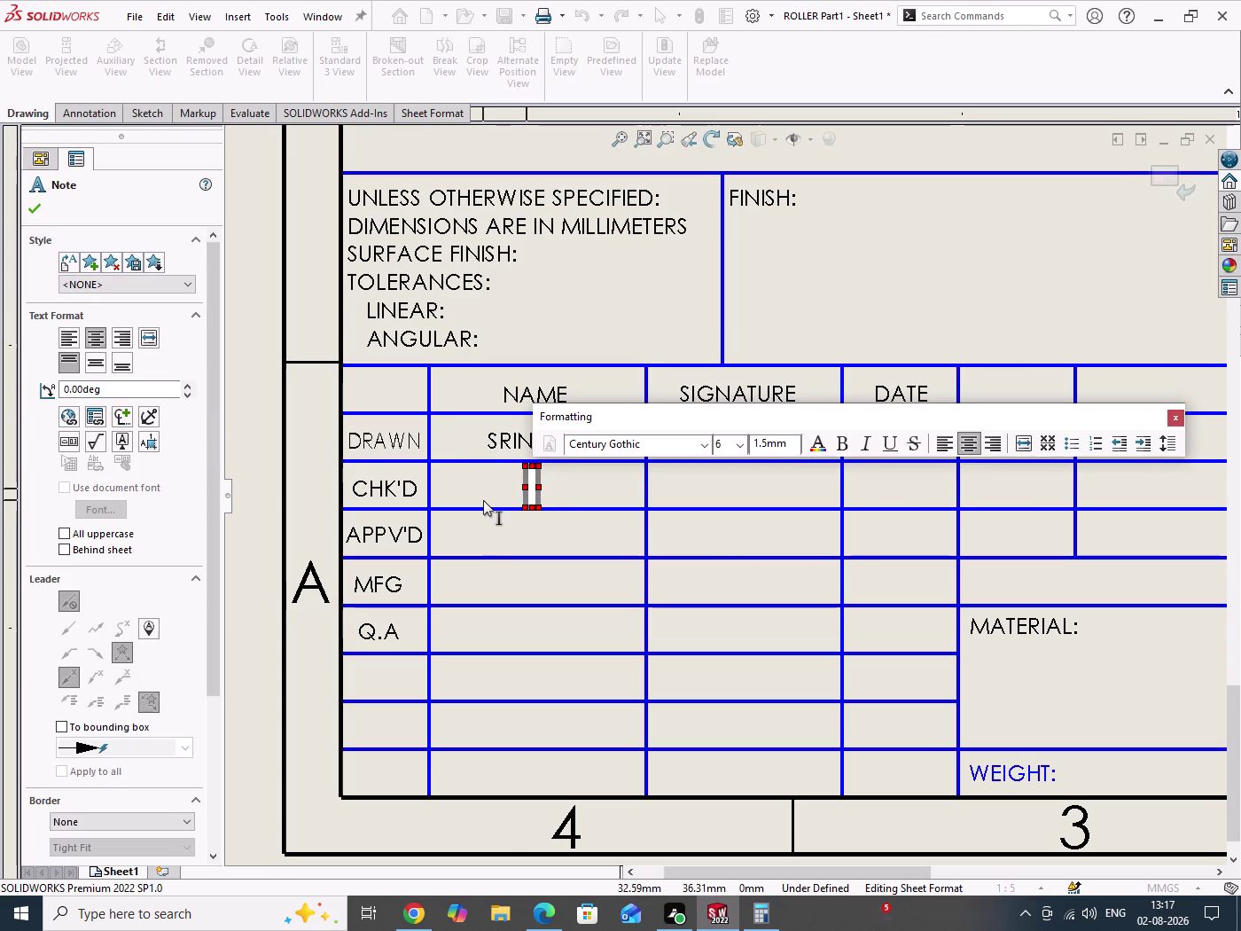
text(CAD)
text(D)
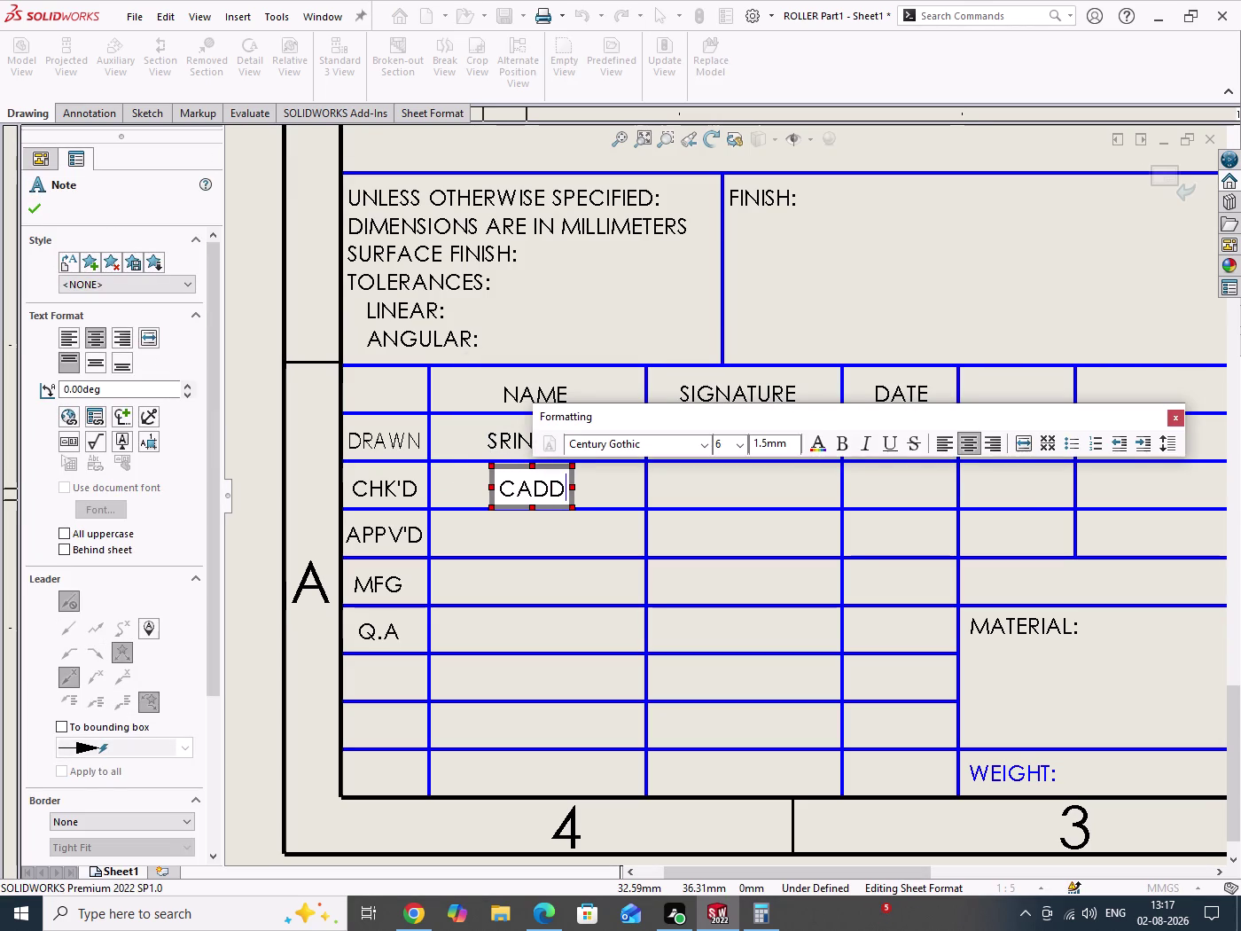
text(ESLK)
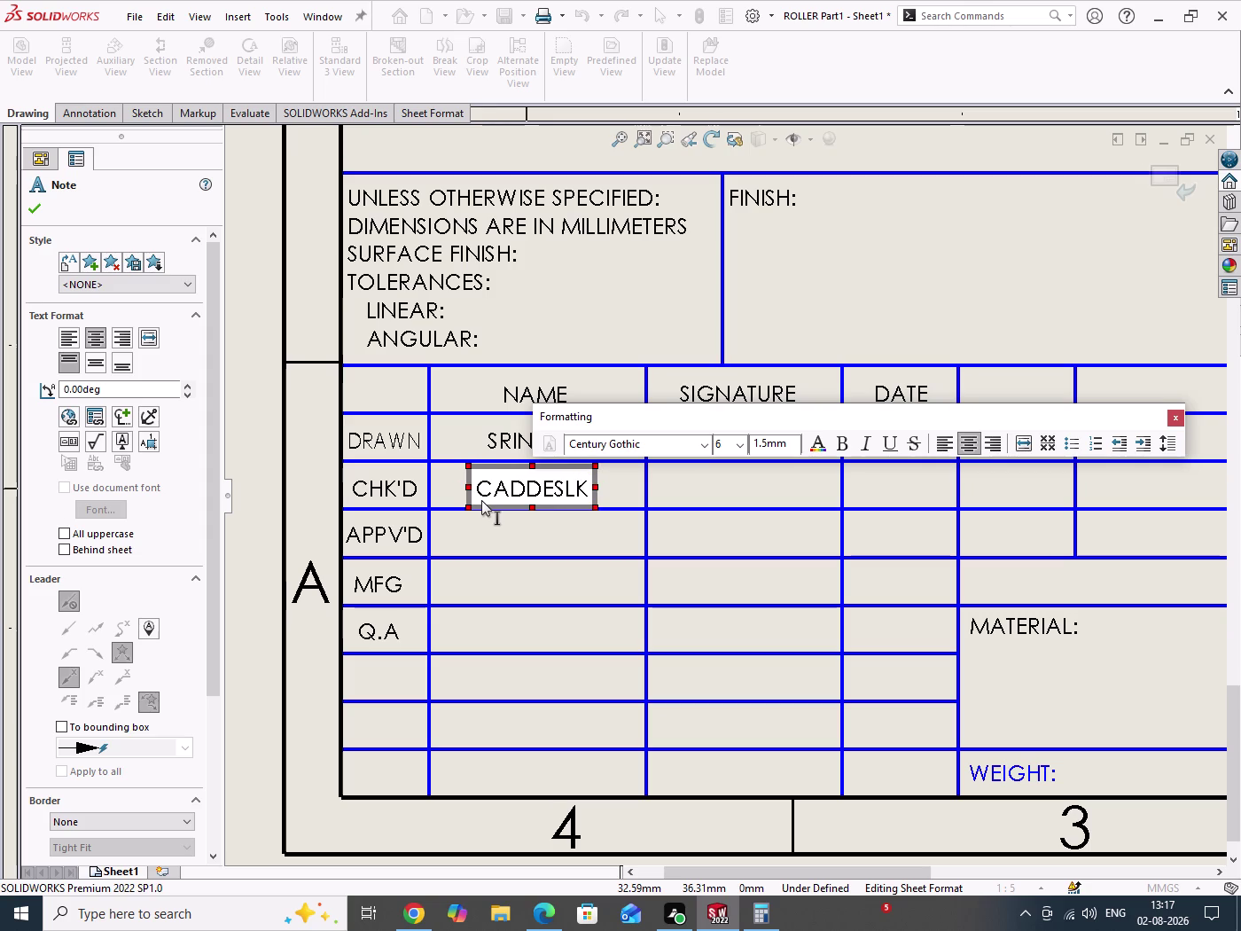
Color the first letter C of the CHK'D CADDESK red.
drag(489, 494, 479, 494)
click(825, 445)
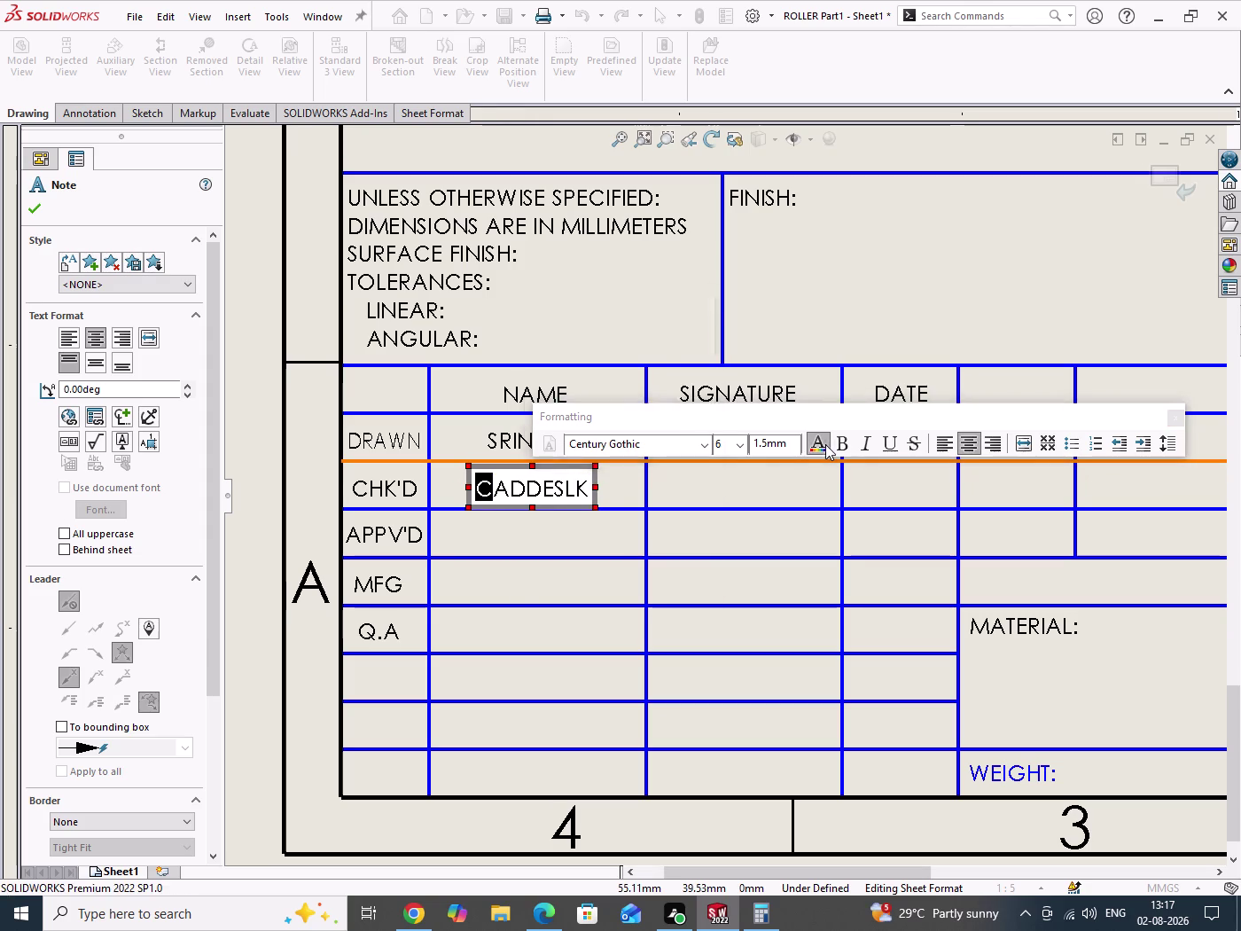
click(541, 363)
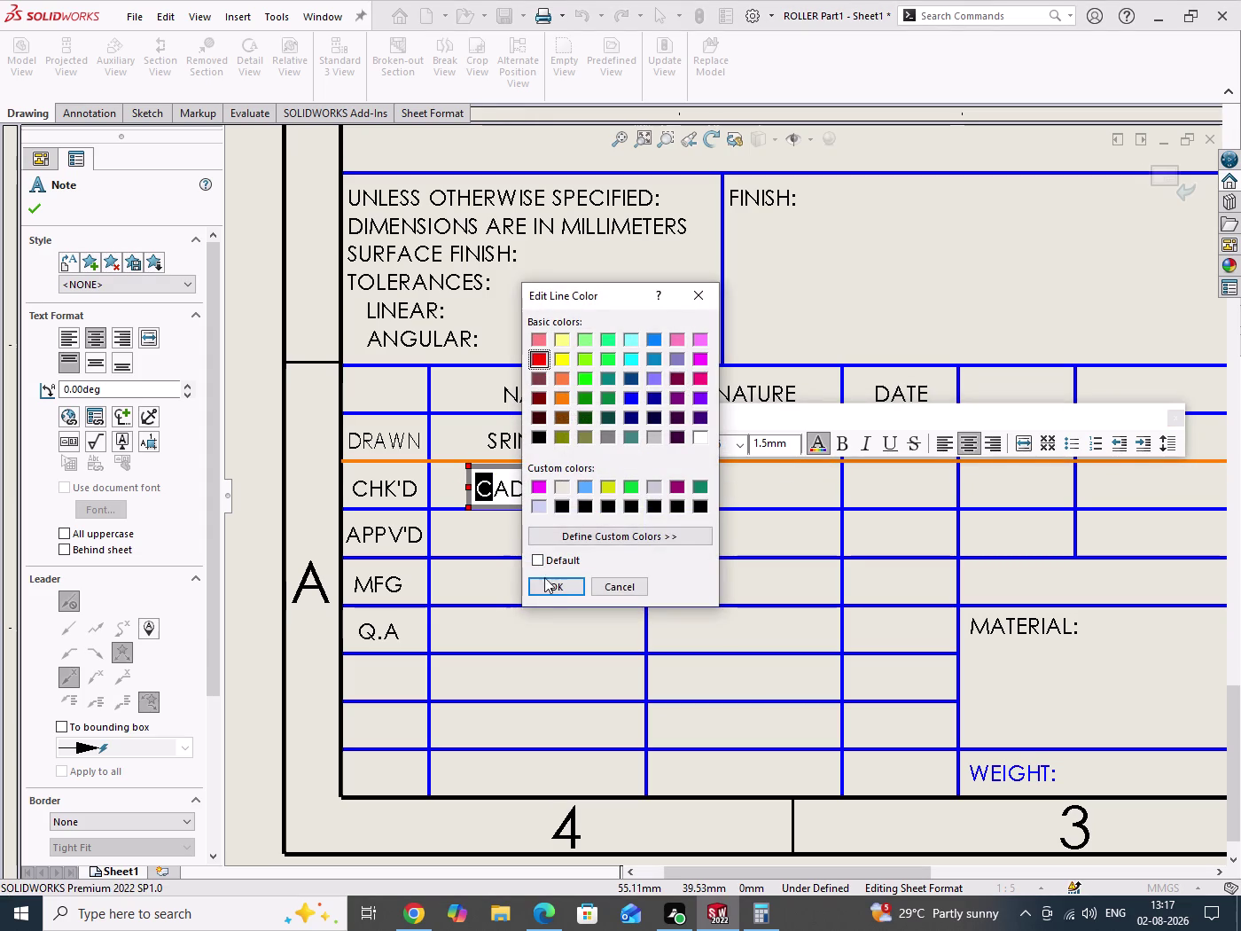
click(546, 585)
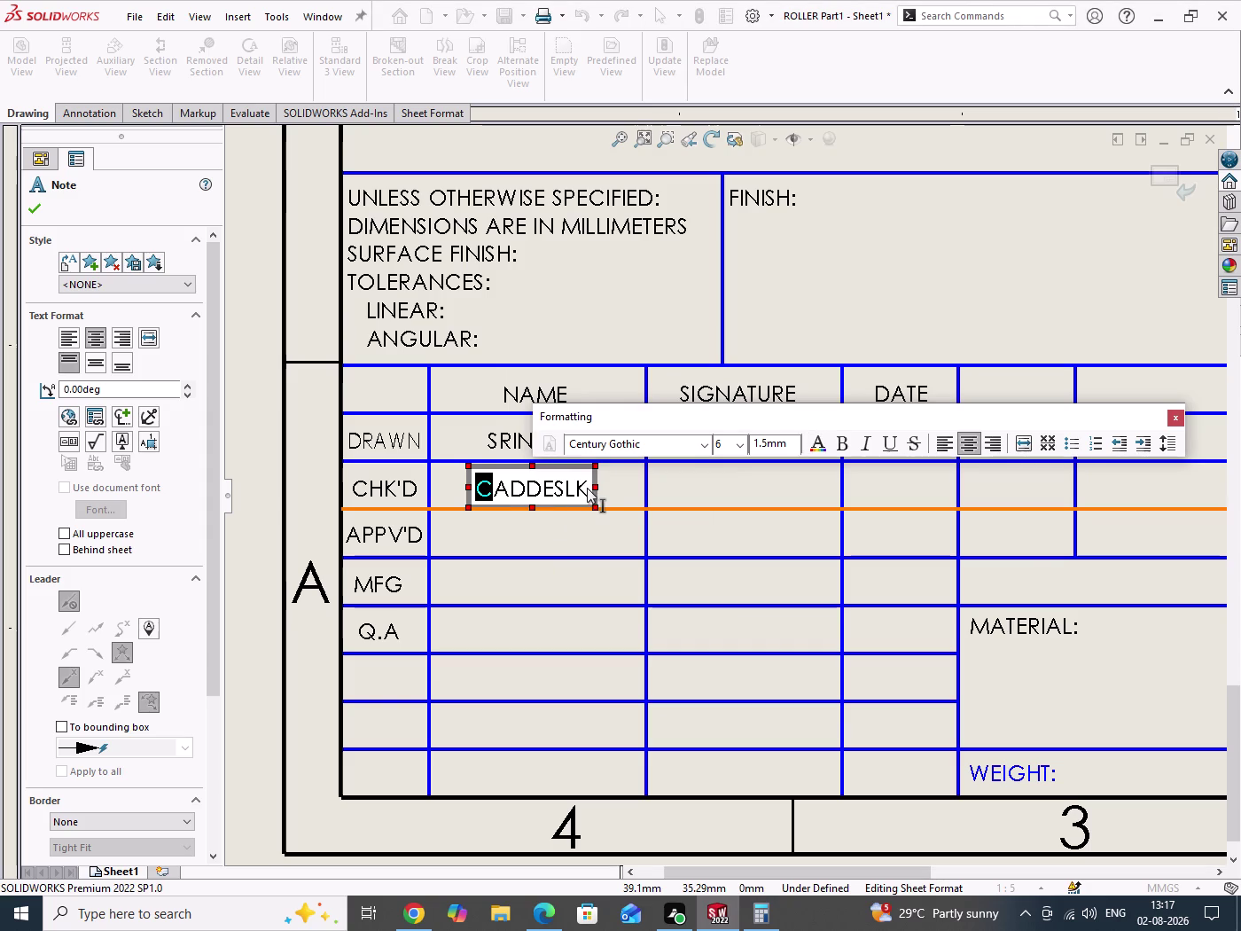
click(578, 491)
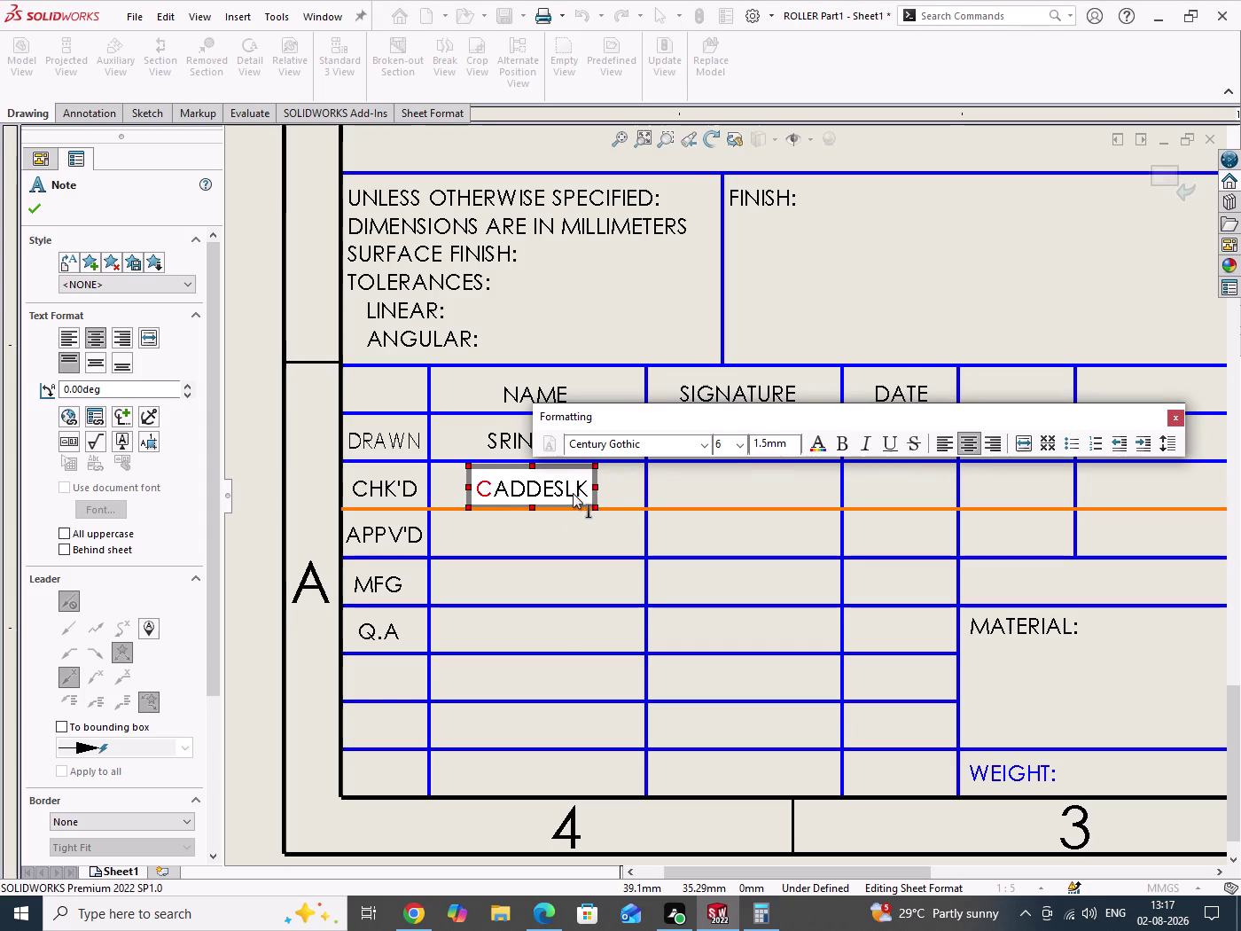
Delete the stray L and color the final K of the CHK'D CADDESK red.
key(BackSpace)
drag(582, 489, 580, 490)
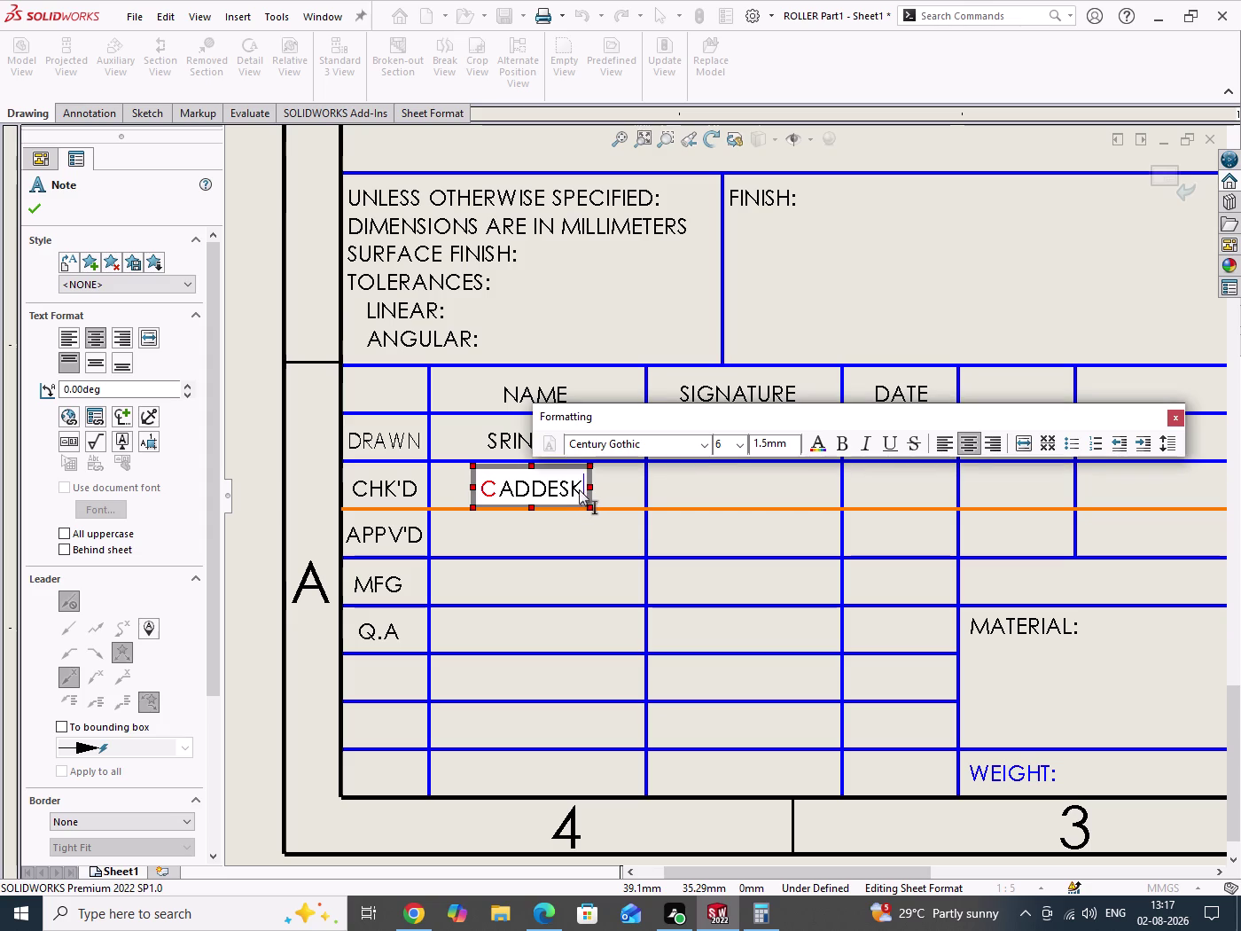
drag(580, 489, 574, 490)
click(810, 445)
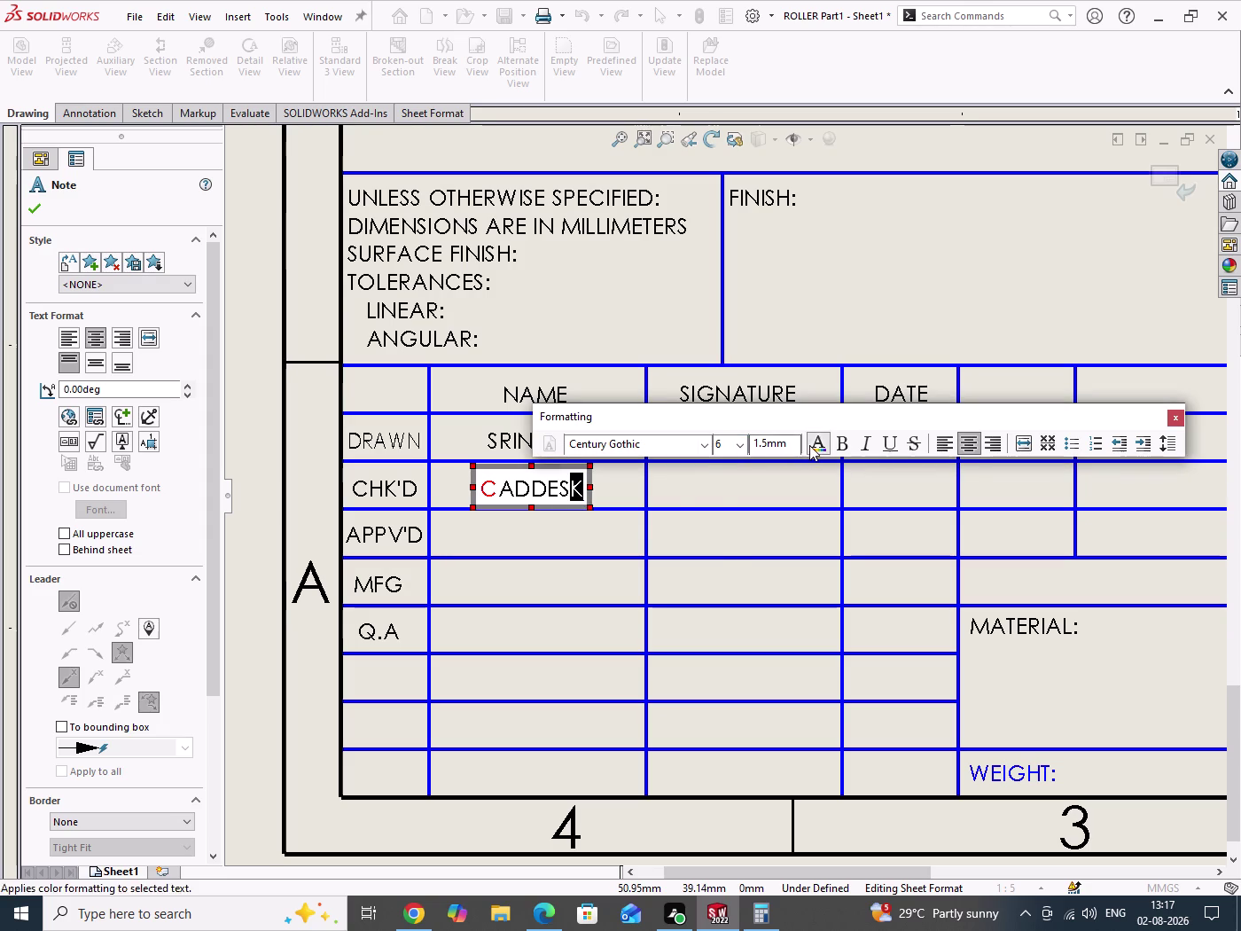
click(540, 361)
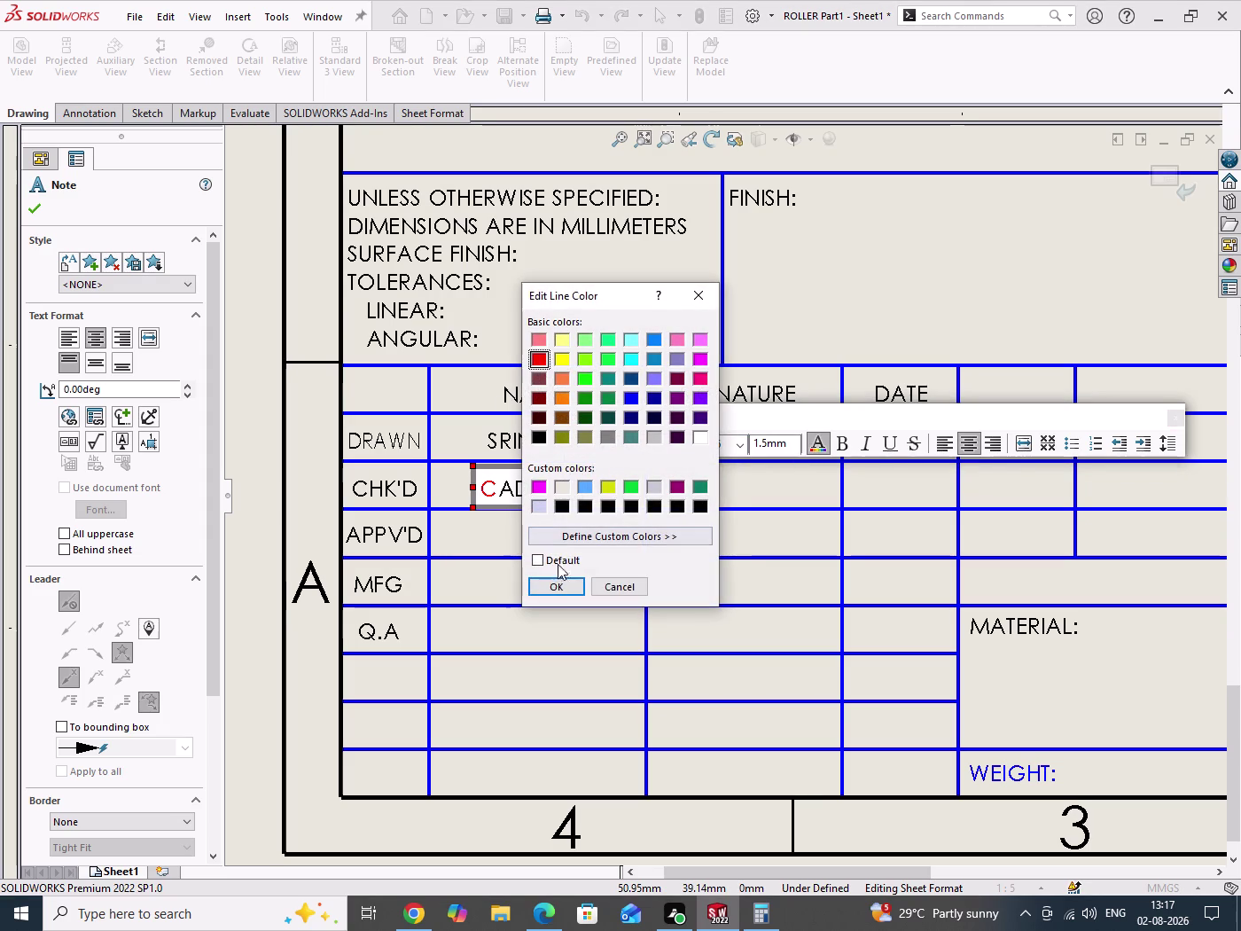
click(559, 583)
click(515, 542)
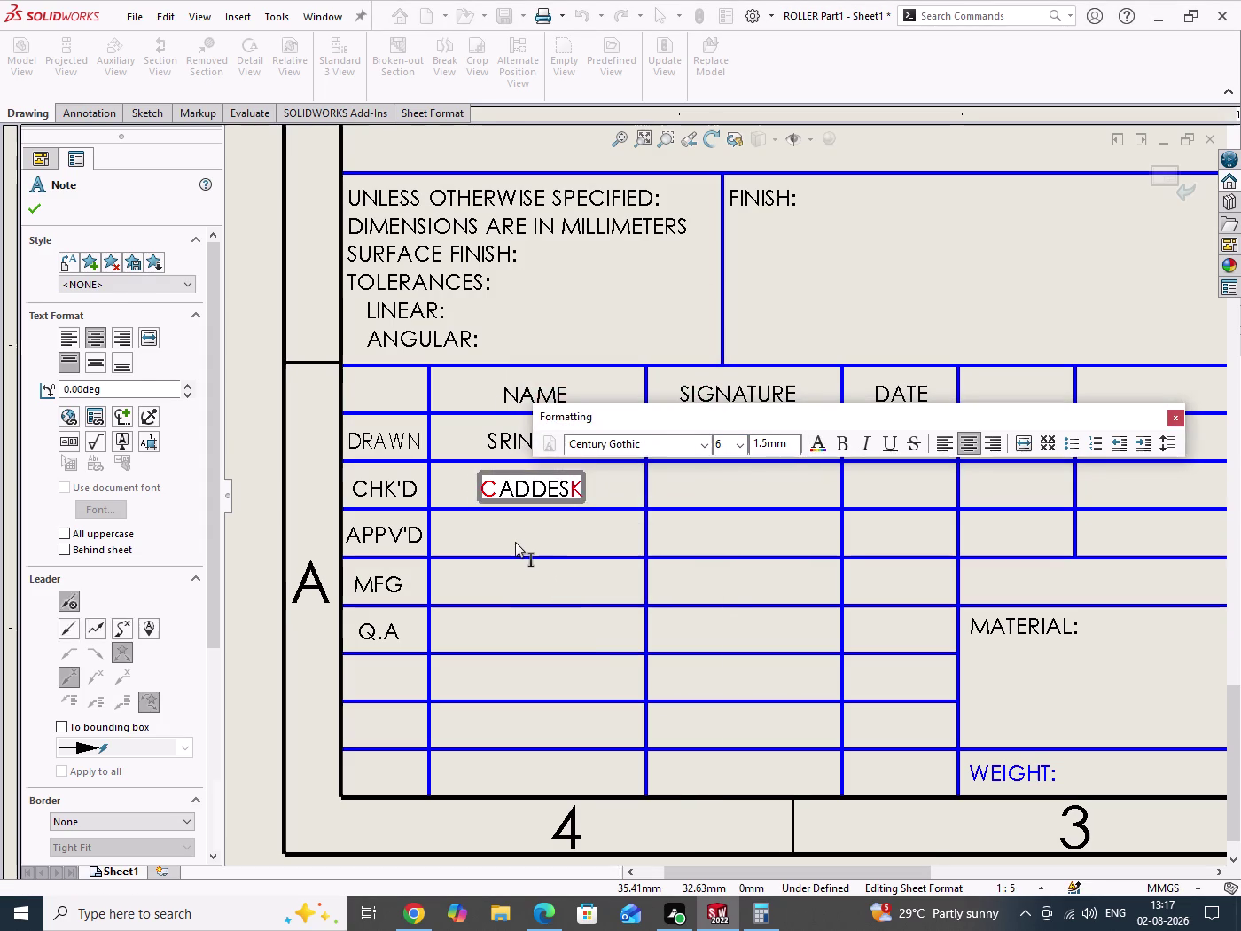
Type CADDESK into the APPV'D name cell.
double_click(529, 531)
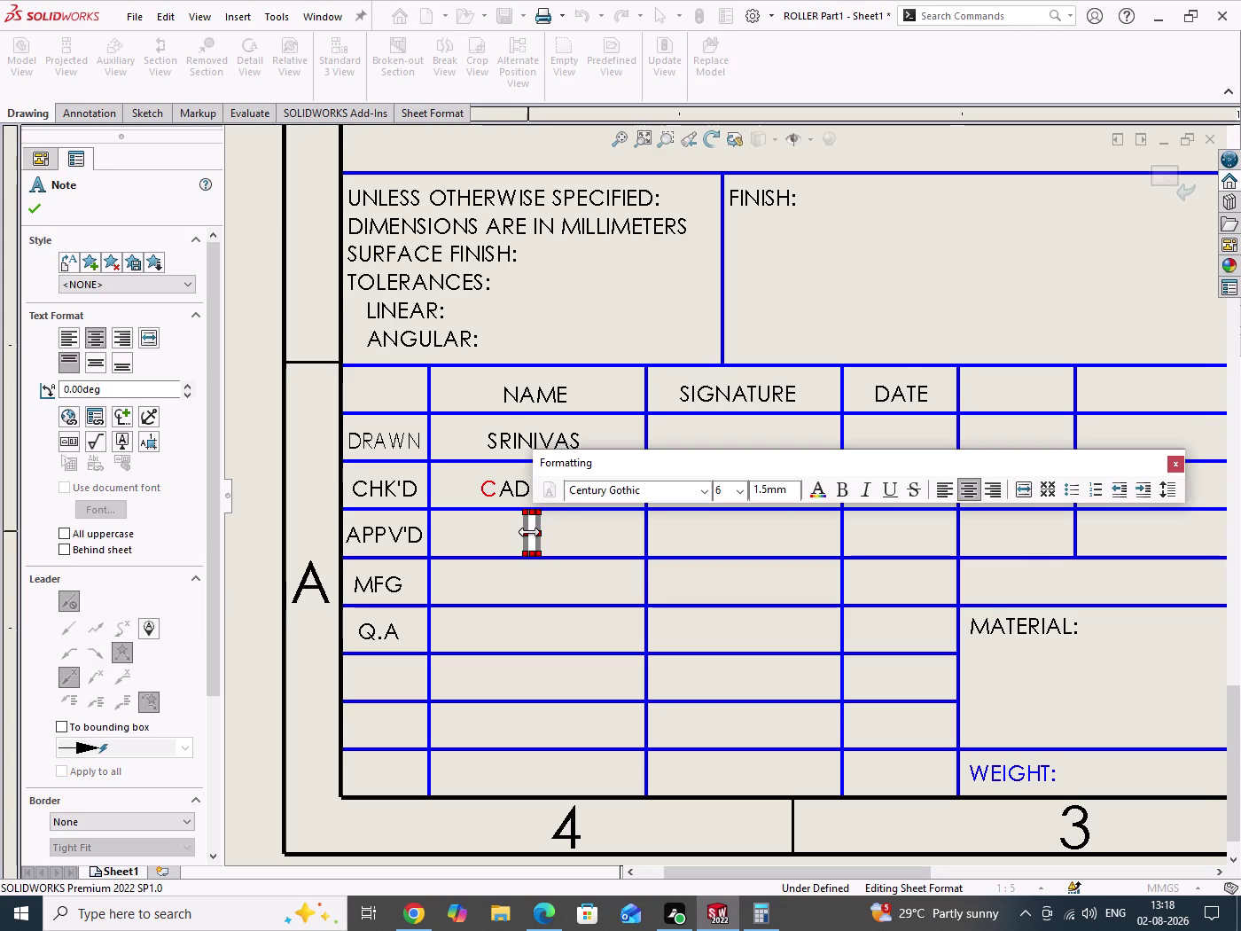
text(CADDES)
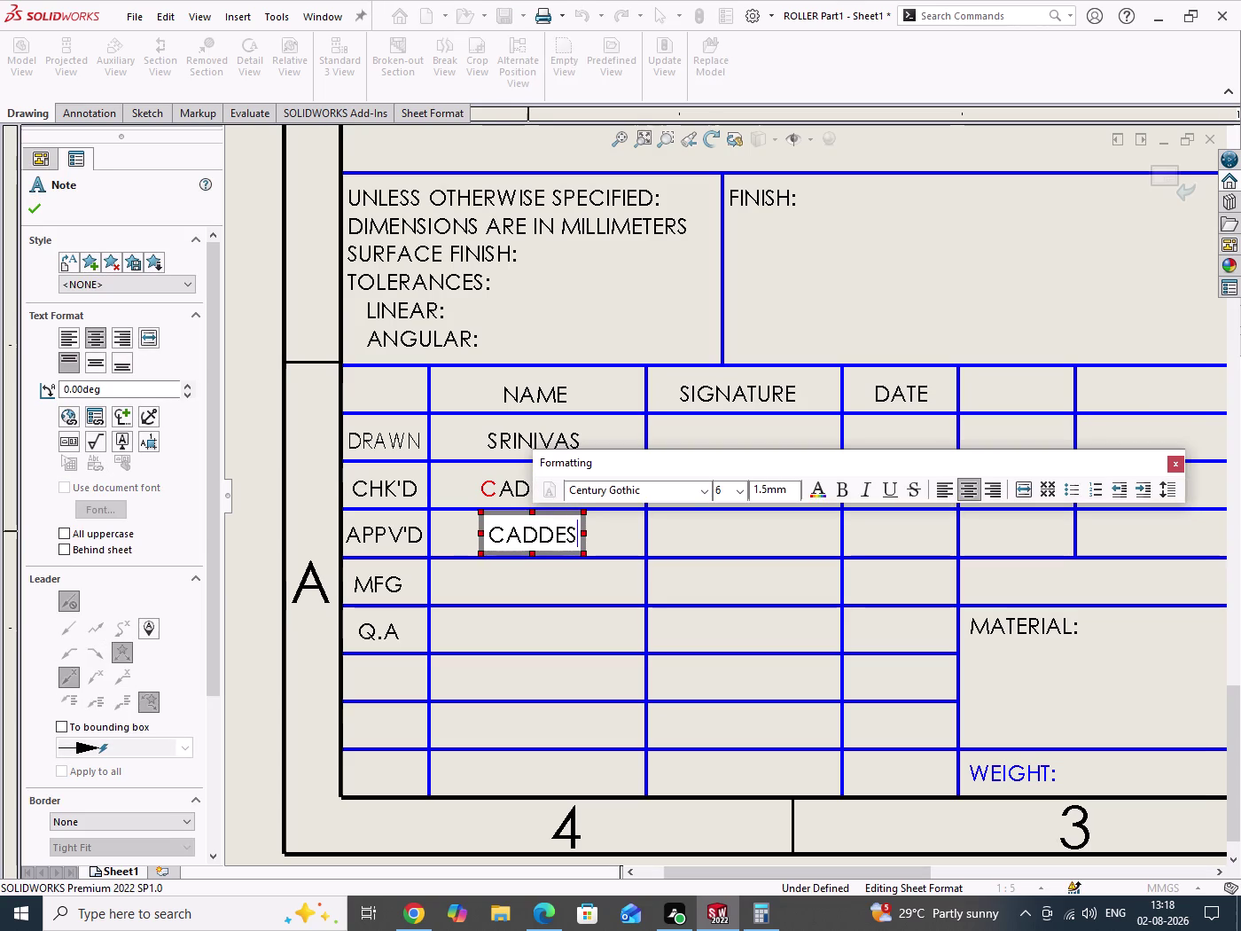
text(K)
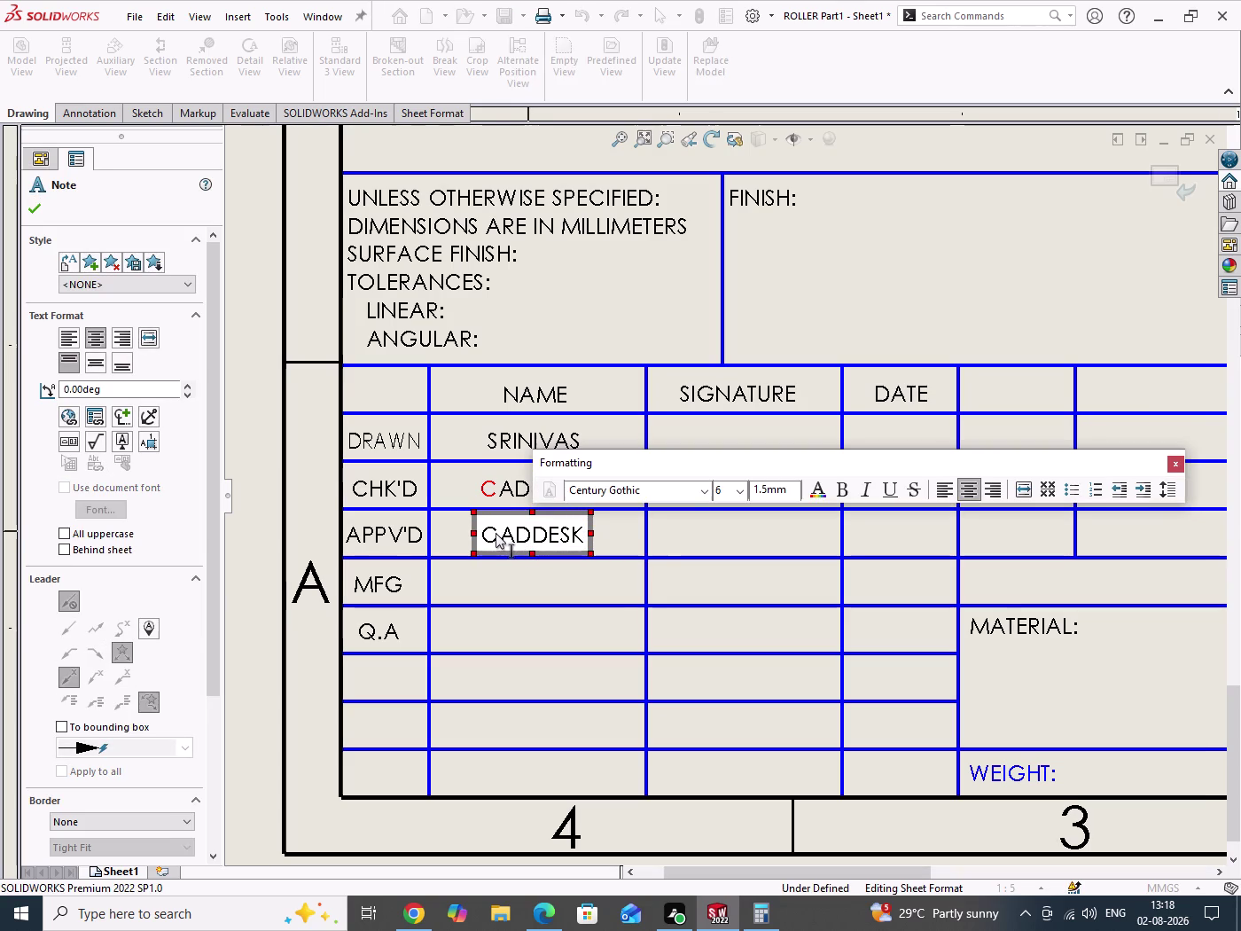
Color the first letter C of the APPV'D CADDESK red.
drag(496, 533, 483, 537)
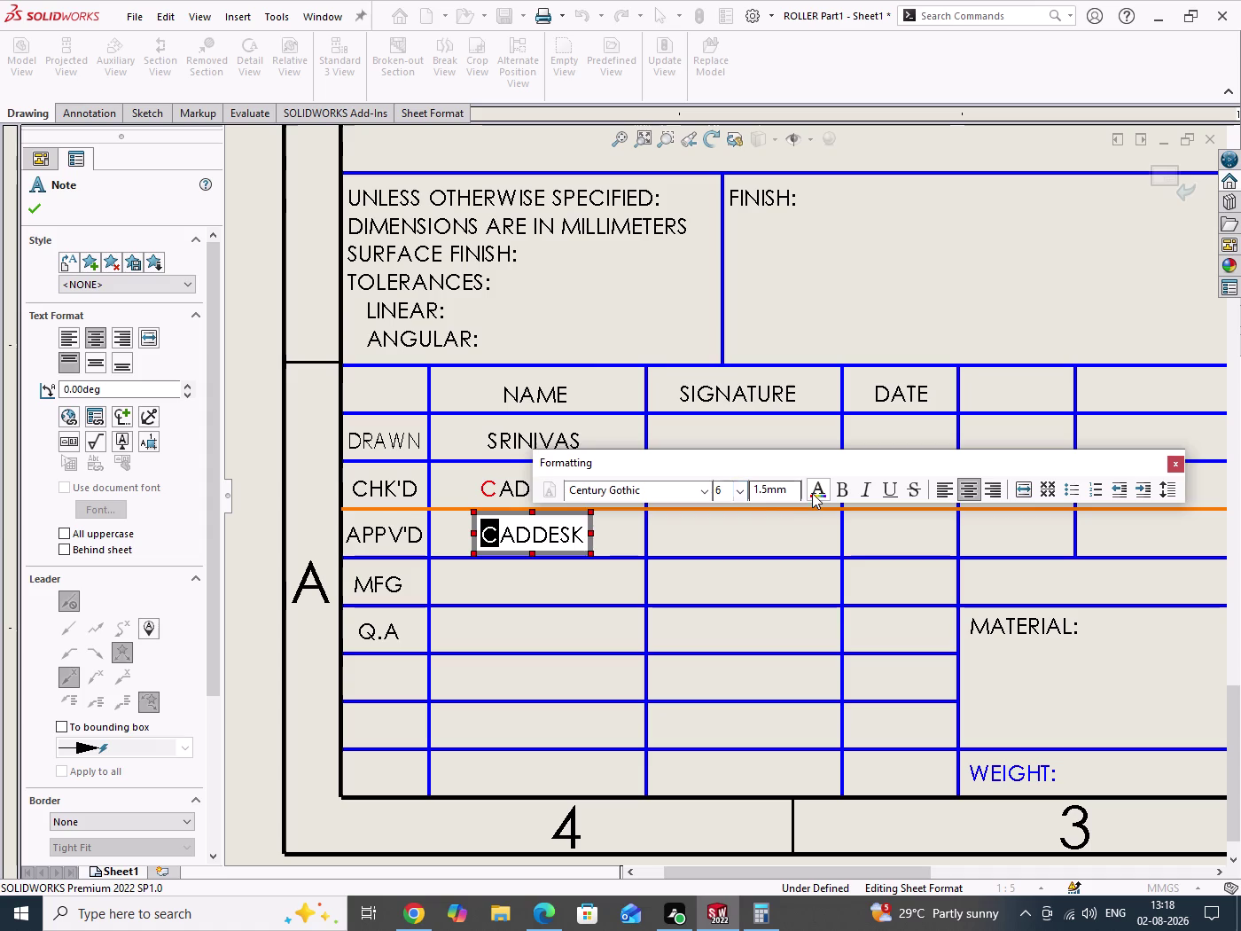
click(816, 493)
click(541, 360)
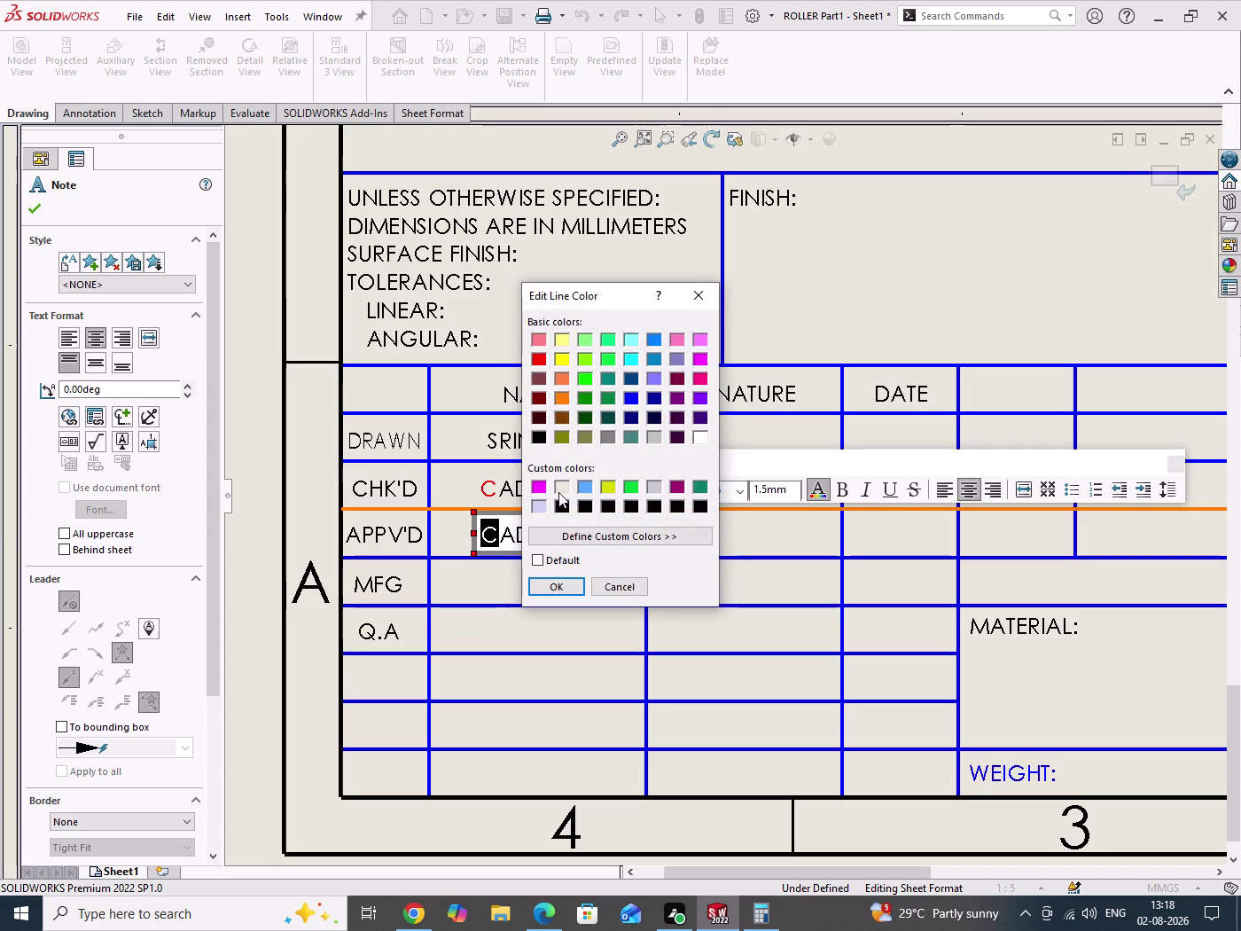
click(564, 583)
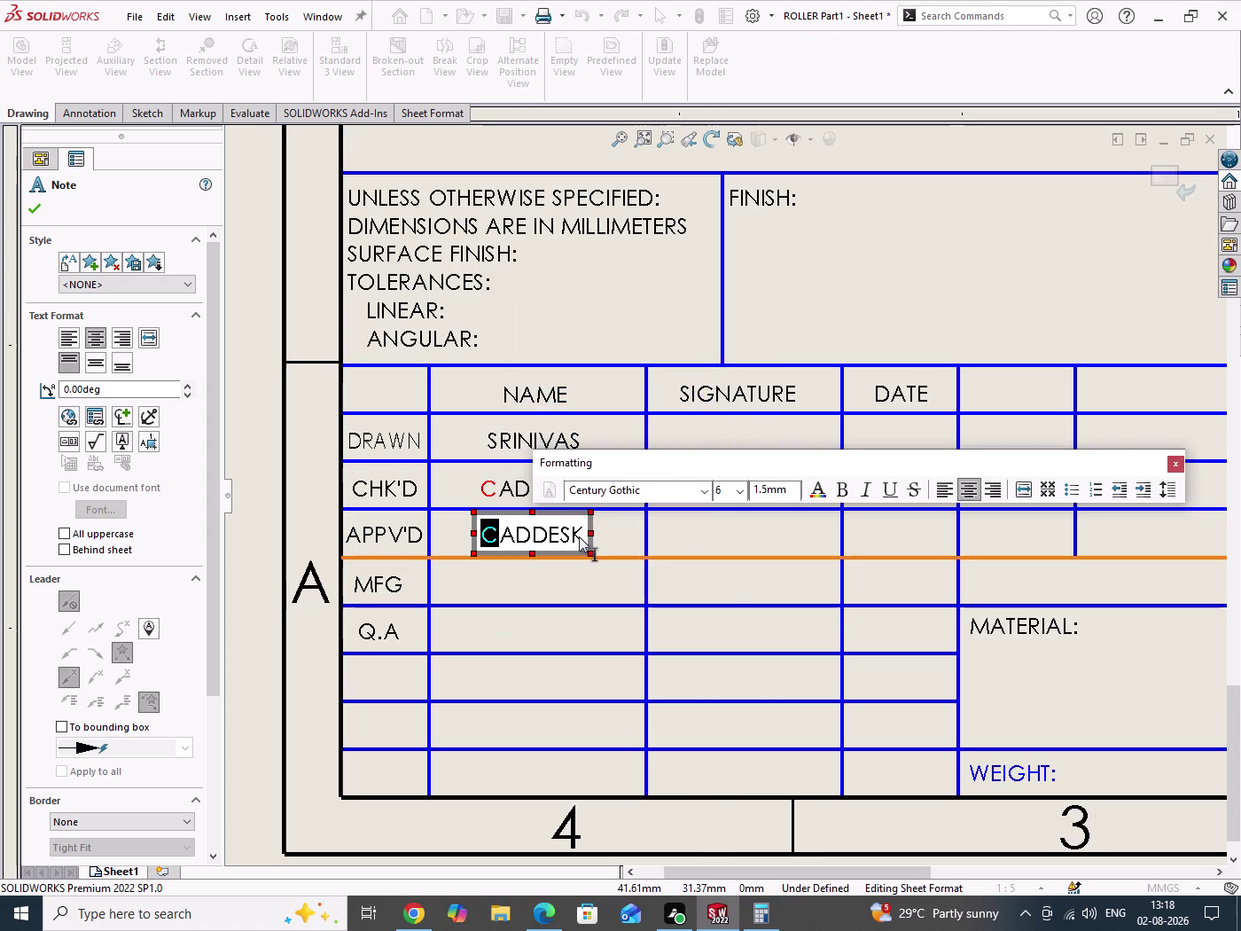
Color the final K of the APPV'D CADDESK red and finish the note.
drag(583, 534, 575, 535)
click(812, 490)
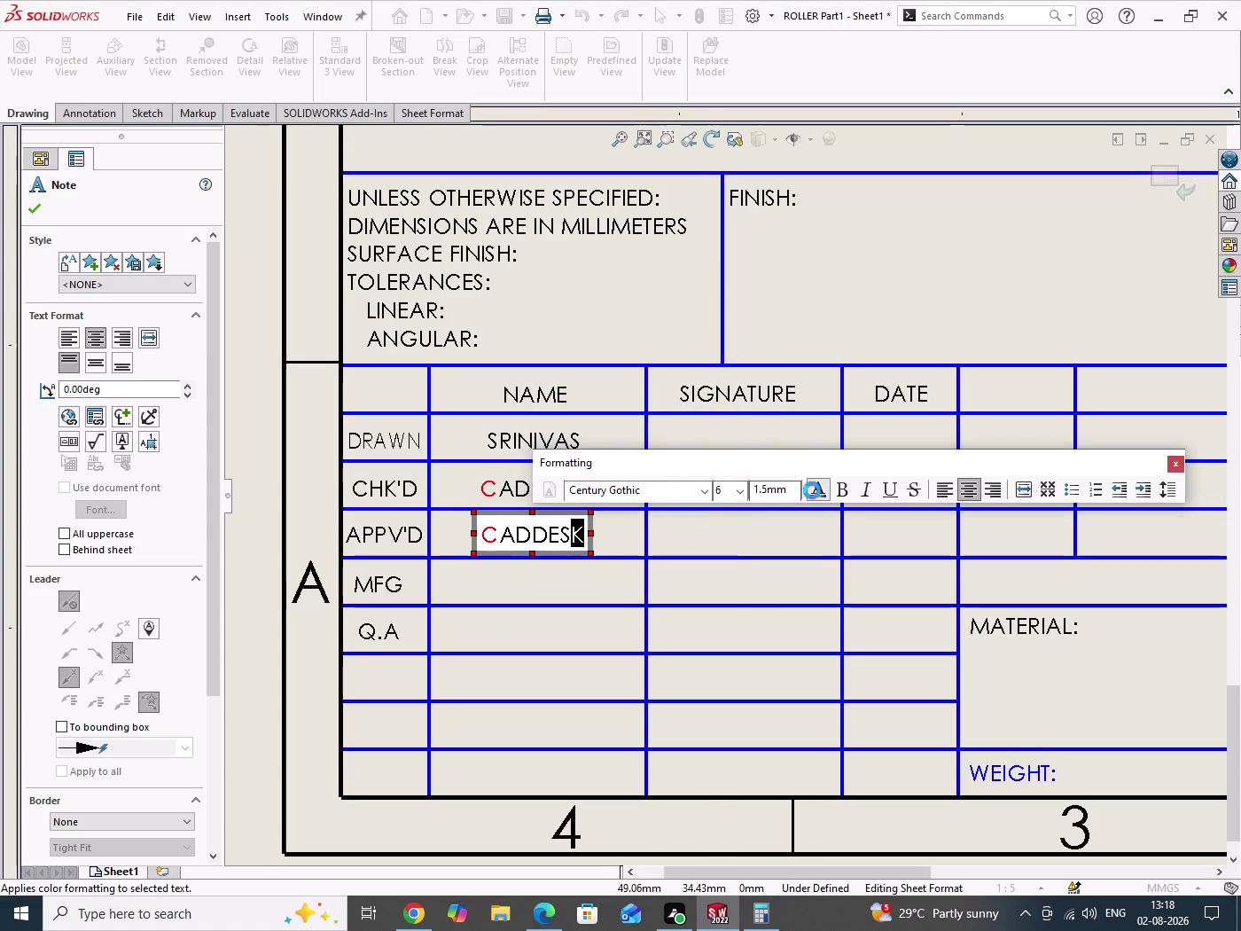
click(542, 361)
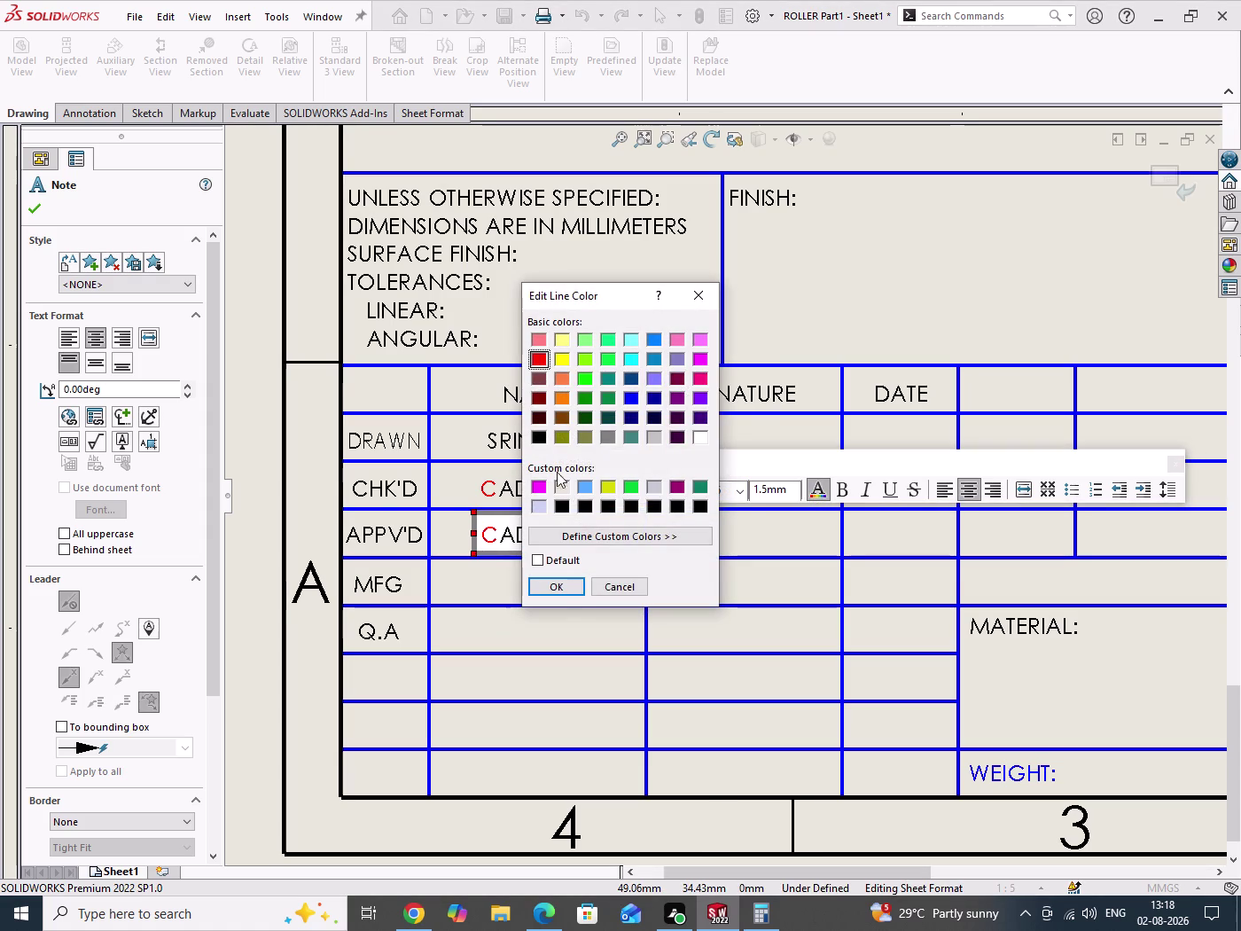
click(568, 587)
scroll(up, 3)
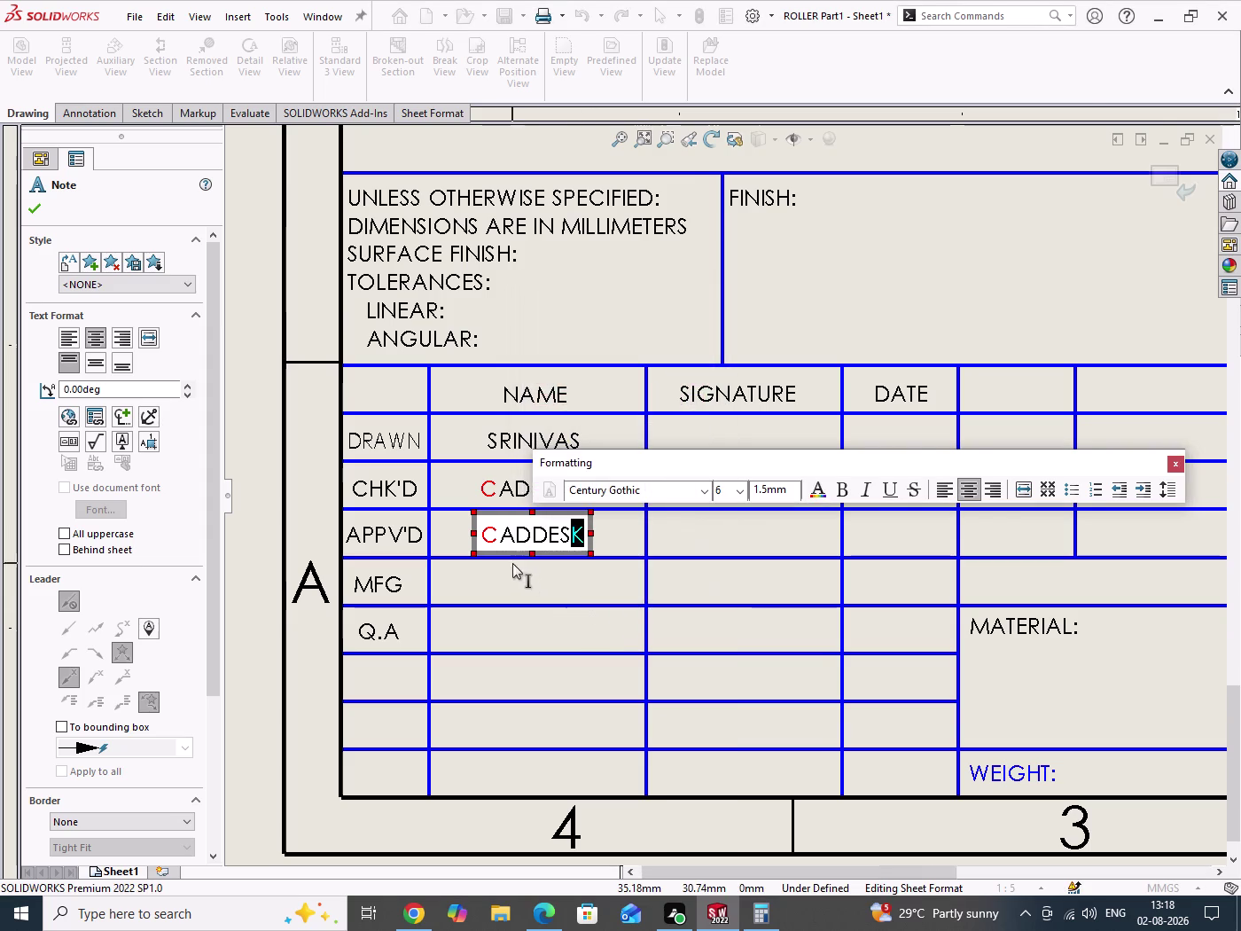
scroll(up, 3)
scroll(up, 3)
click(378, 444)
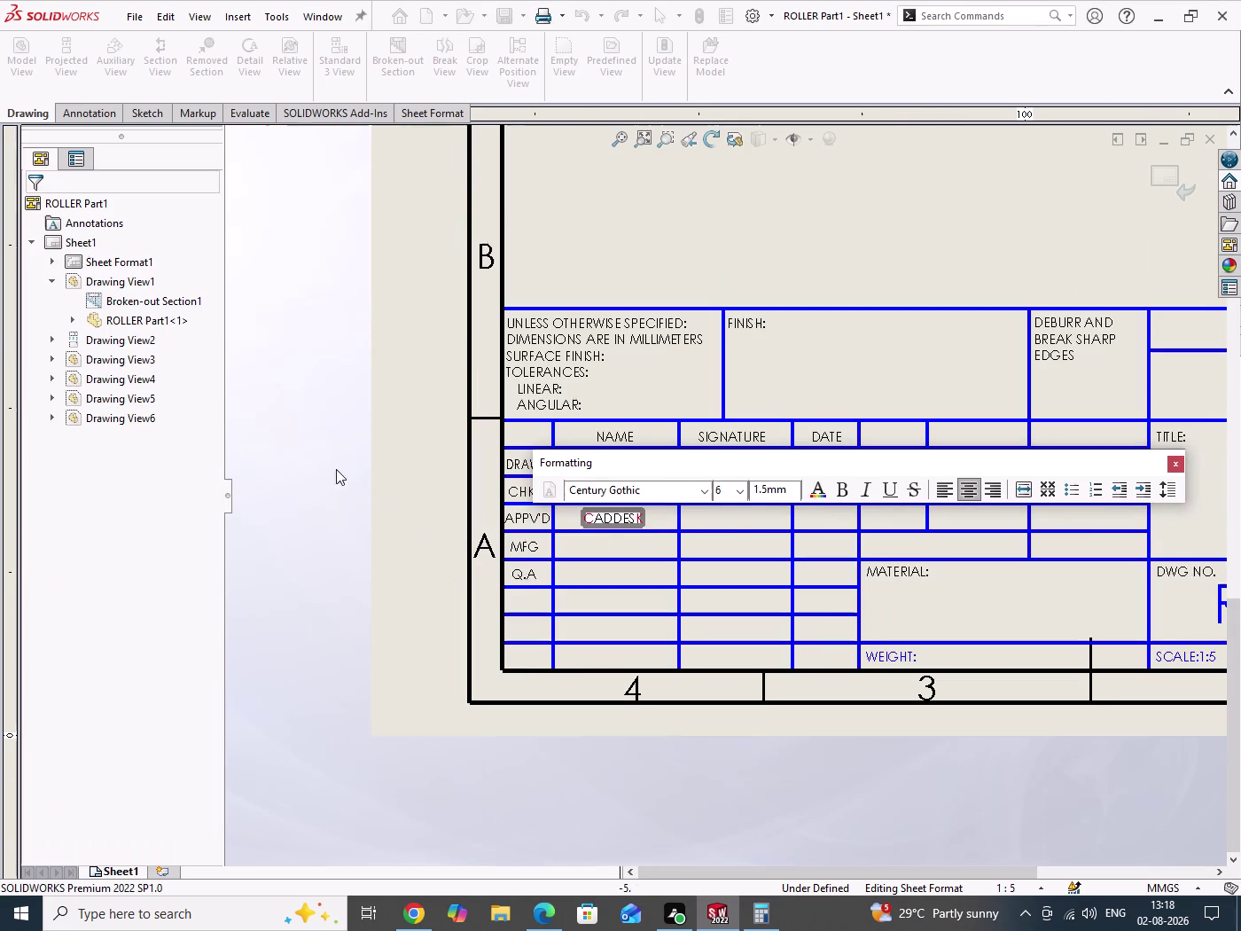
scroll(down, 3)
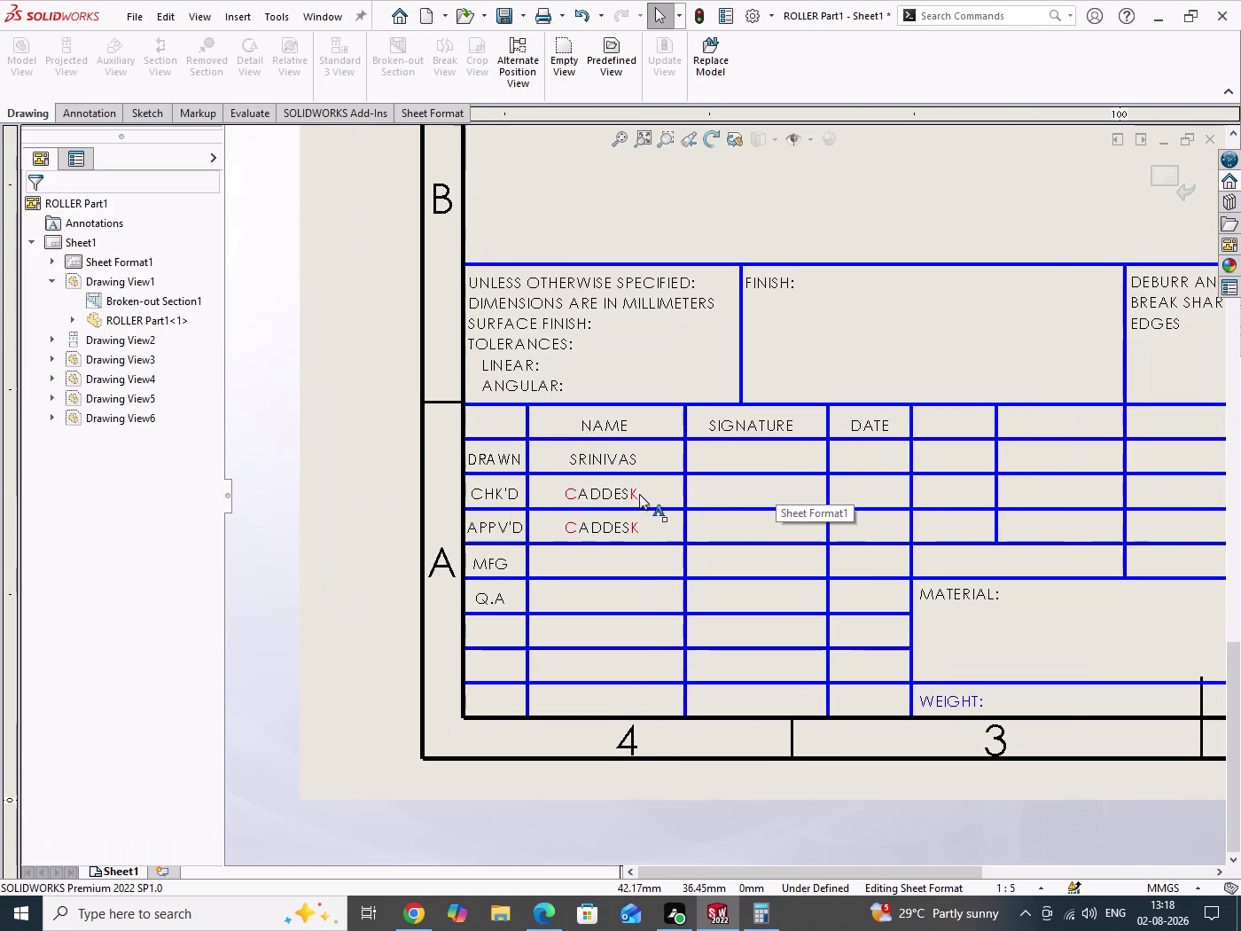
Make the SRINIVAS name in the DRAWN row bold.
scroll(down, 3)
double_click(635, 449)
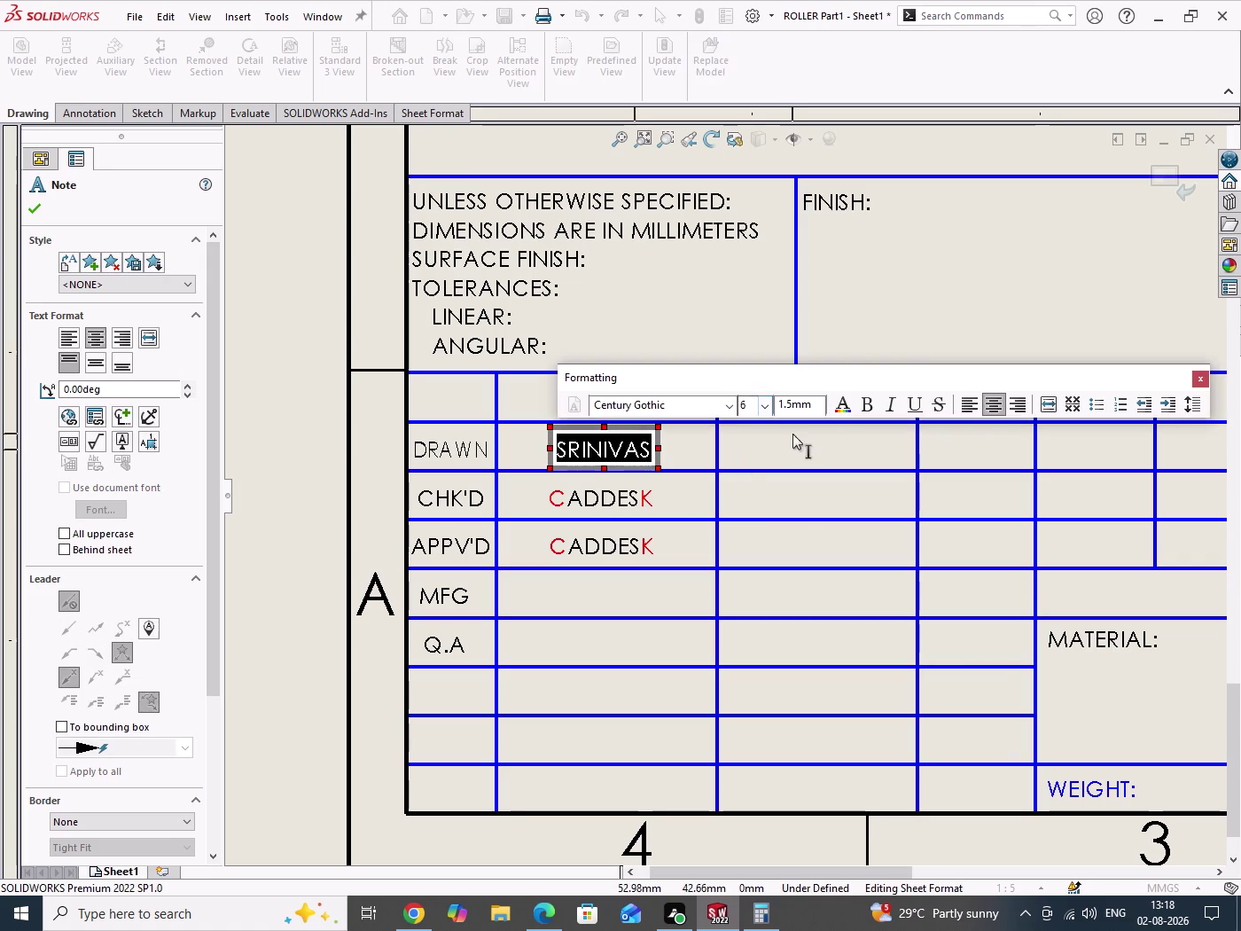
click(864, 404)
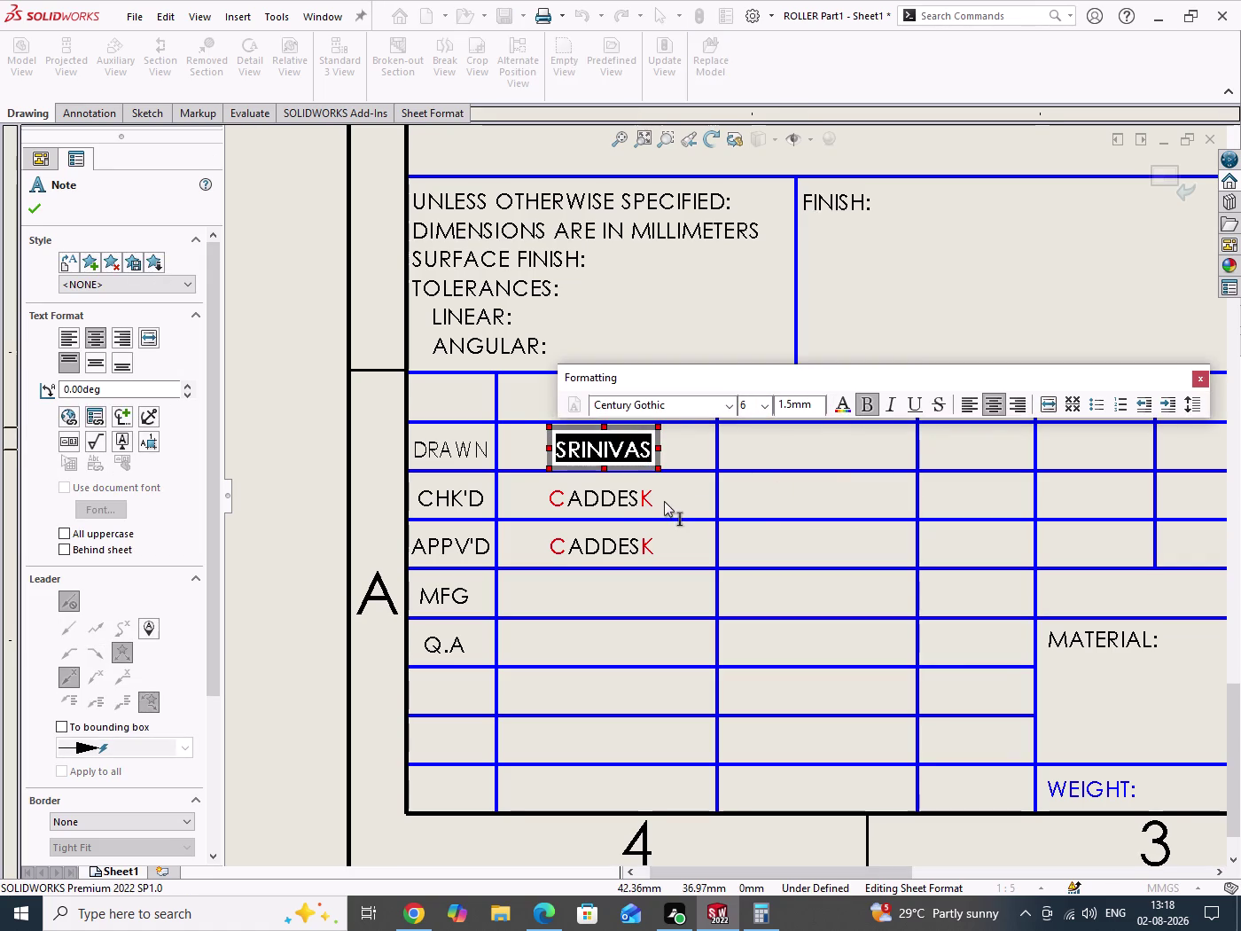
click(664, 500)
Make both CADDESK entries in the CHK'D and APPV'D rows bold.
double_click(635, 501)
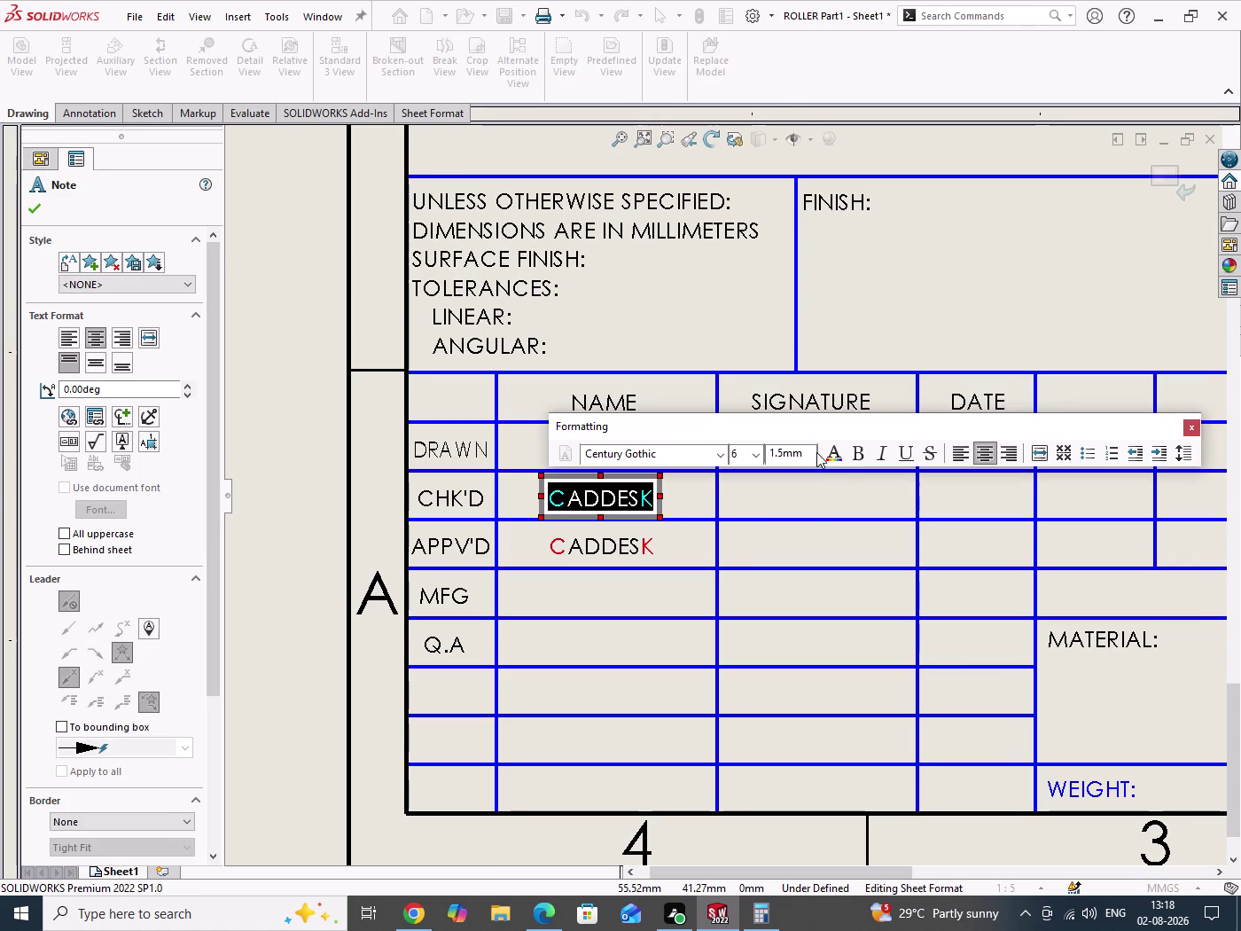
click(854, 457)
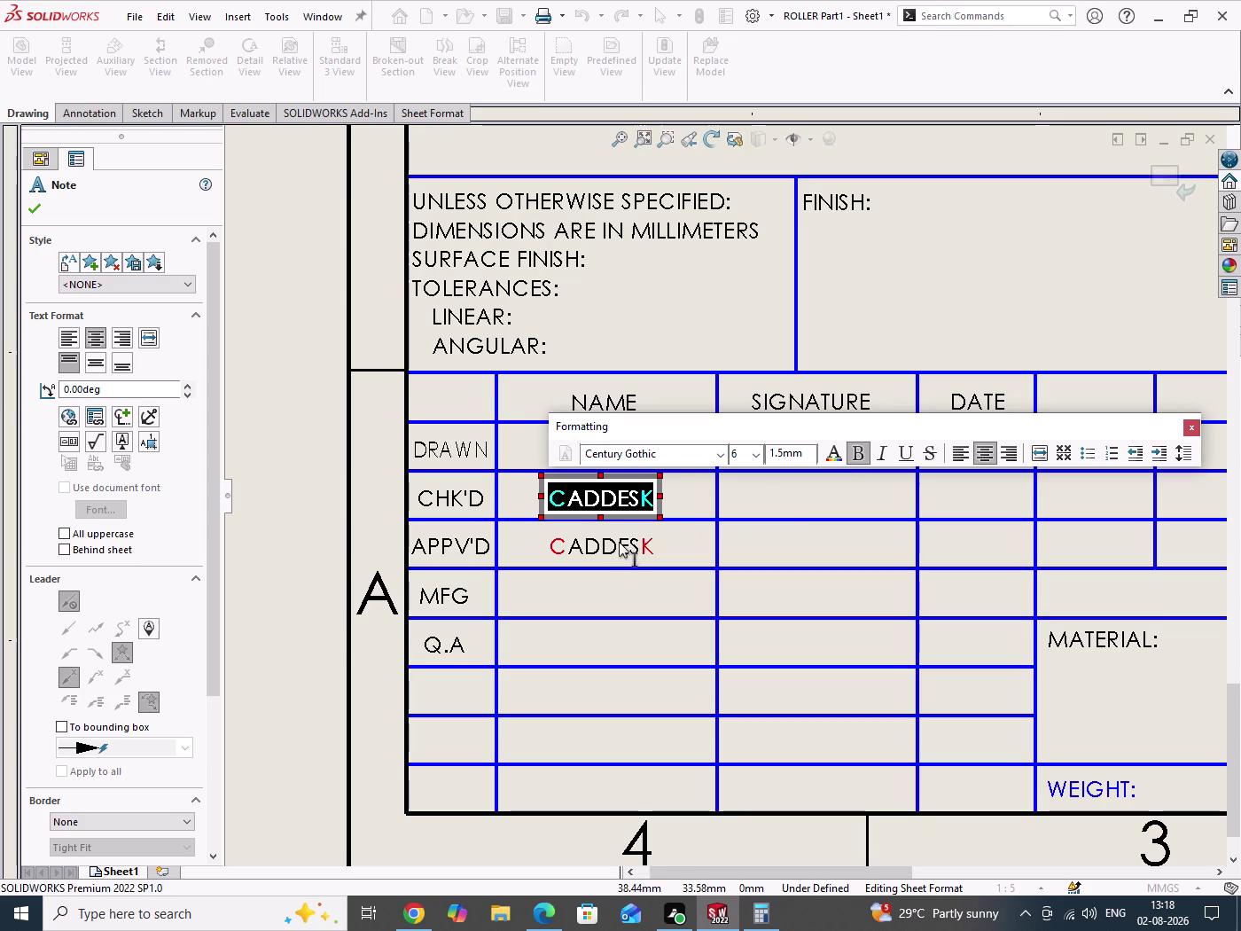
double_click(618, 543)
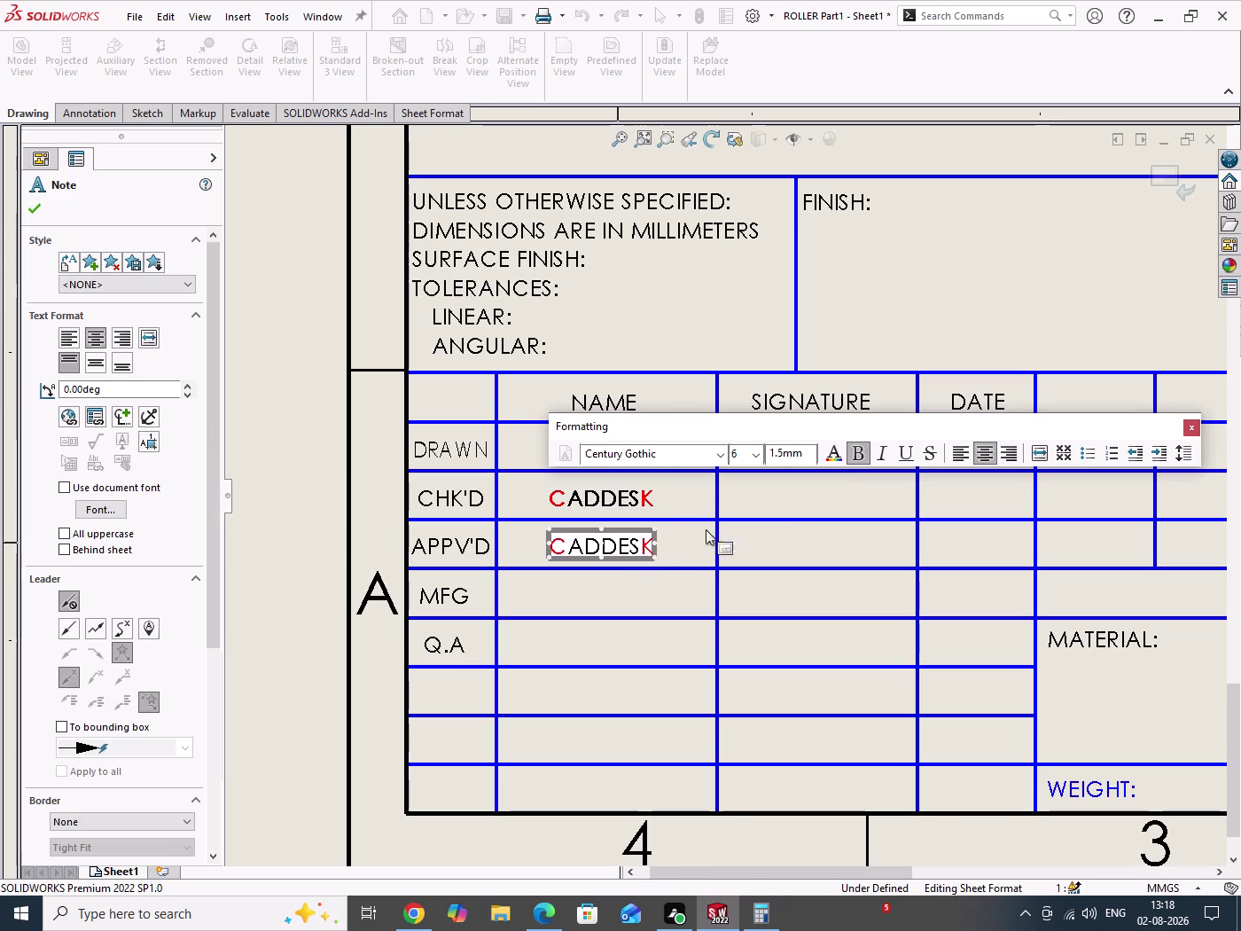
double_click(624, 548)
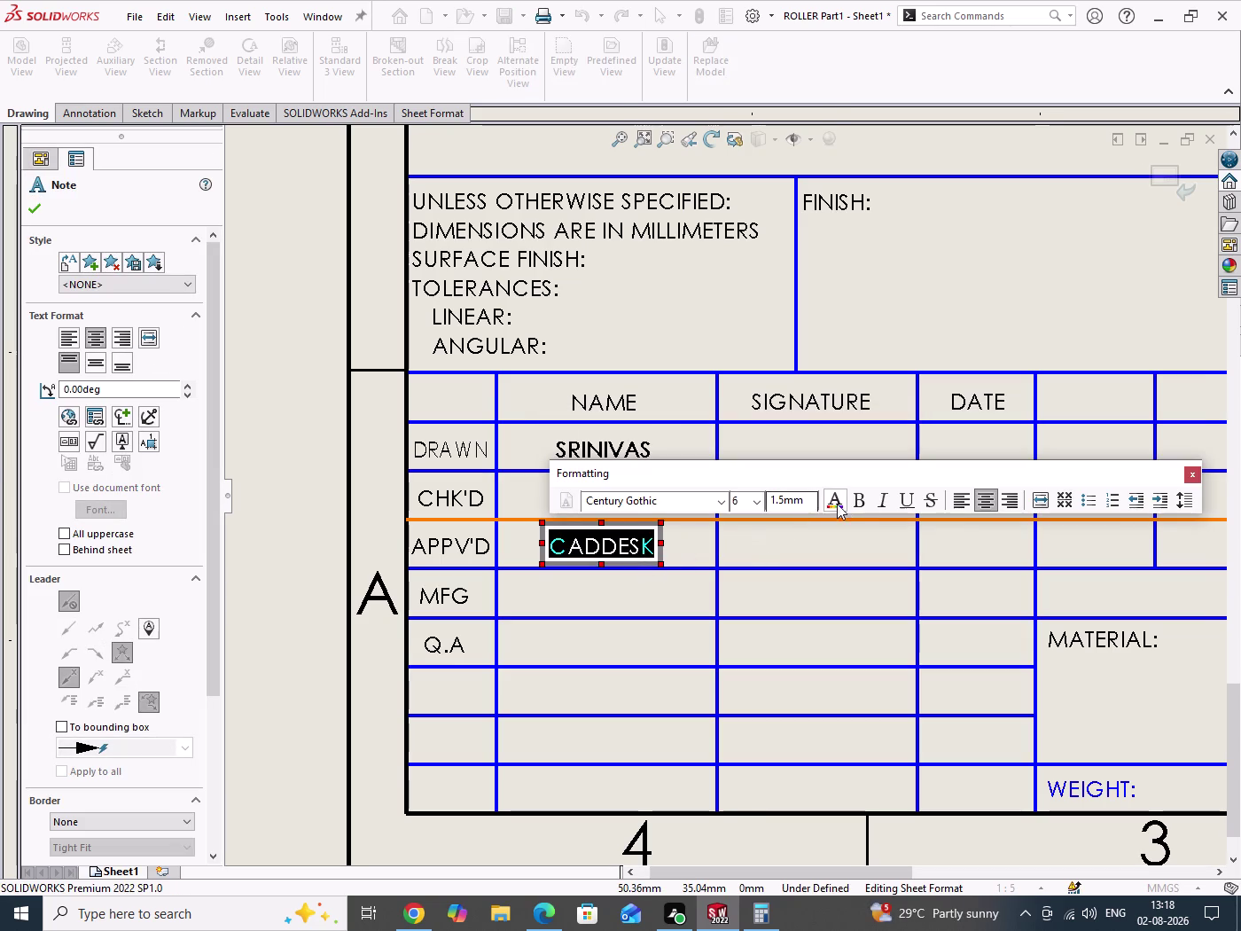
click(861, 502)
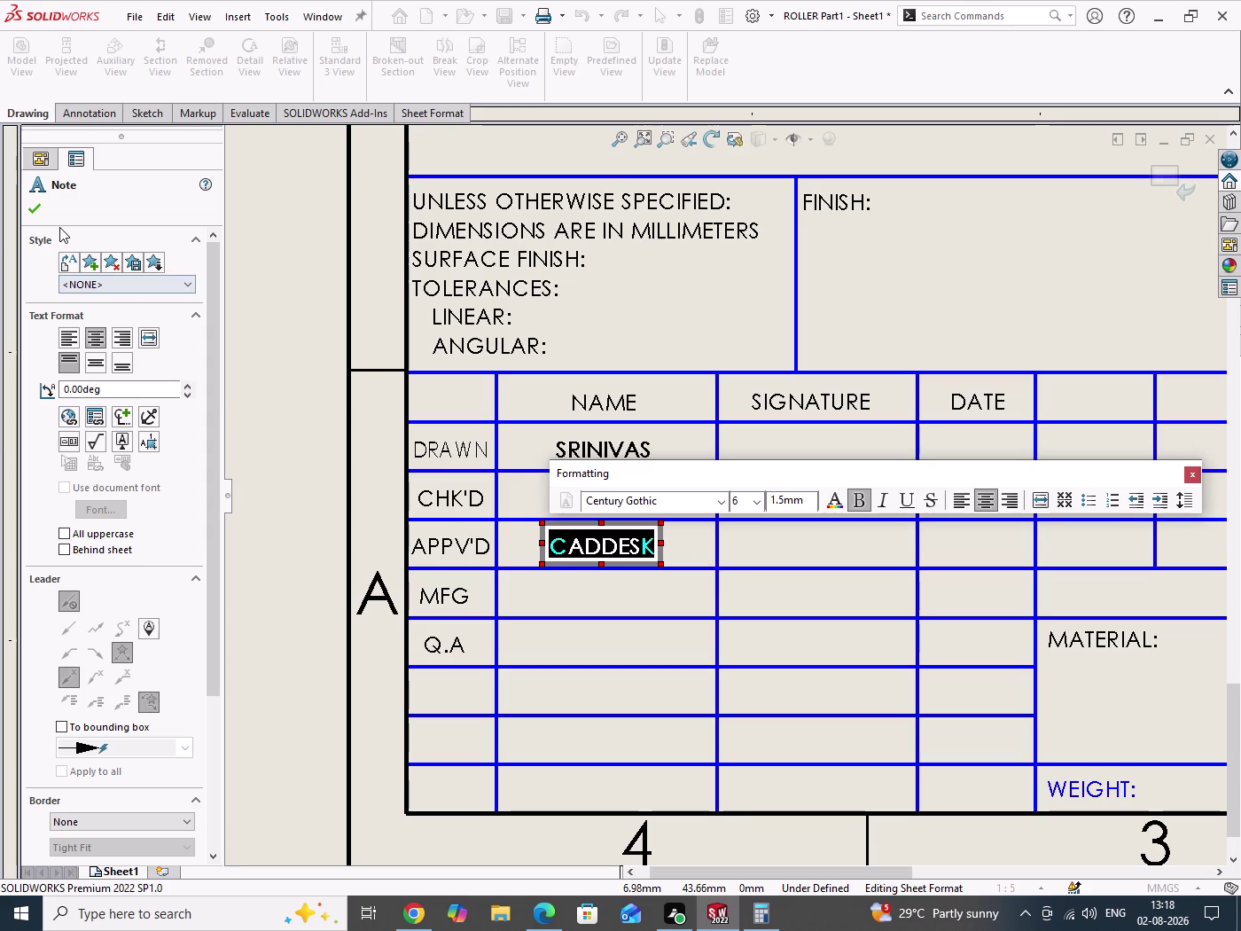
click(41, 214)
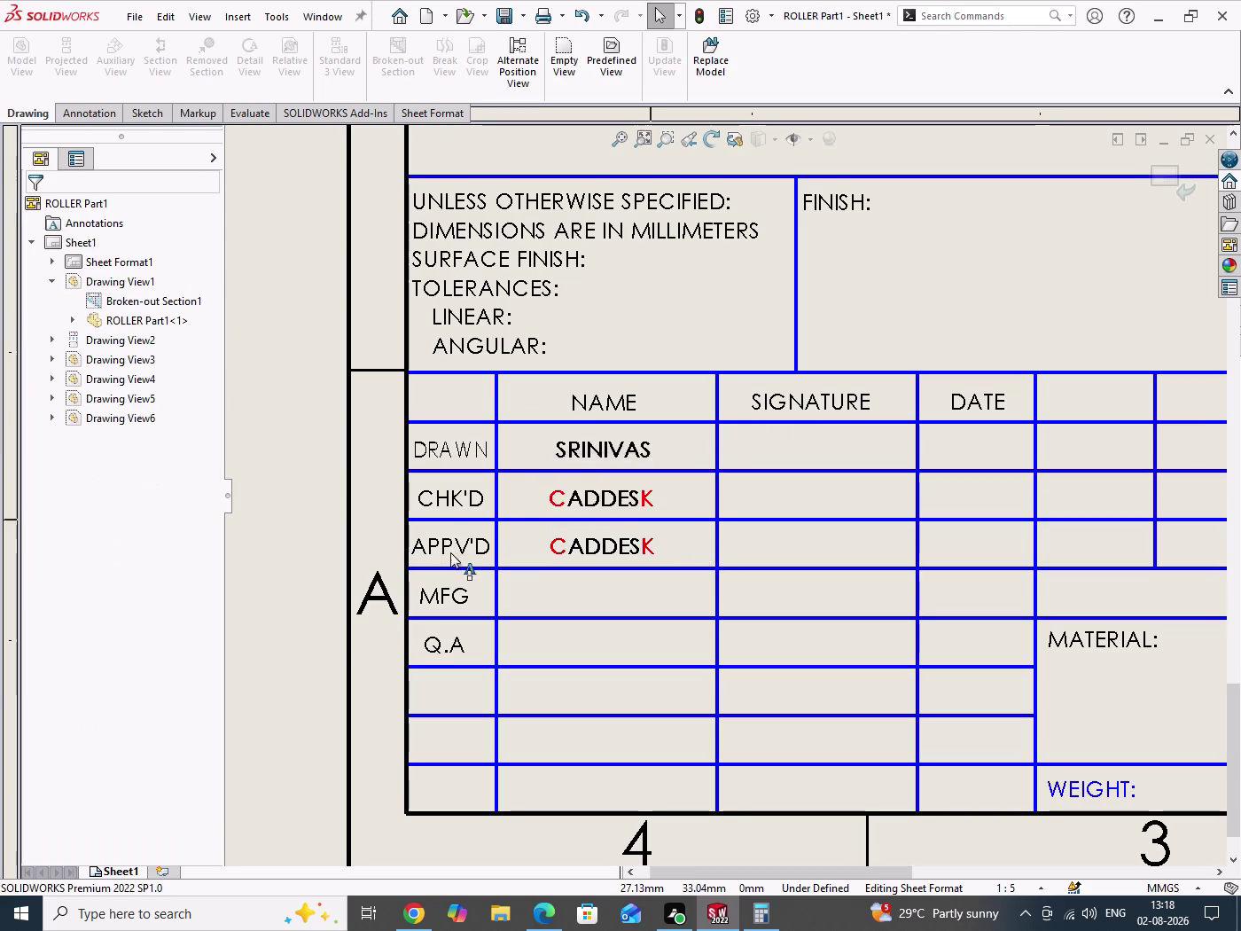
Pan back to the whole title block and open the Insert menu.
scroll(up, 3)
scroll(up, 3)
scroll(down, 3)
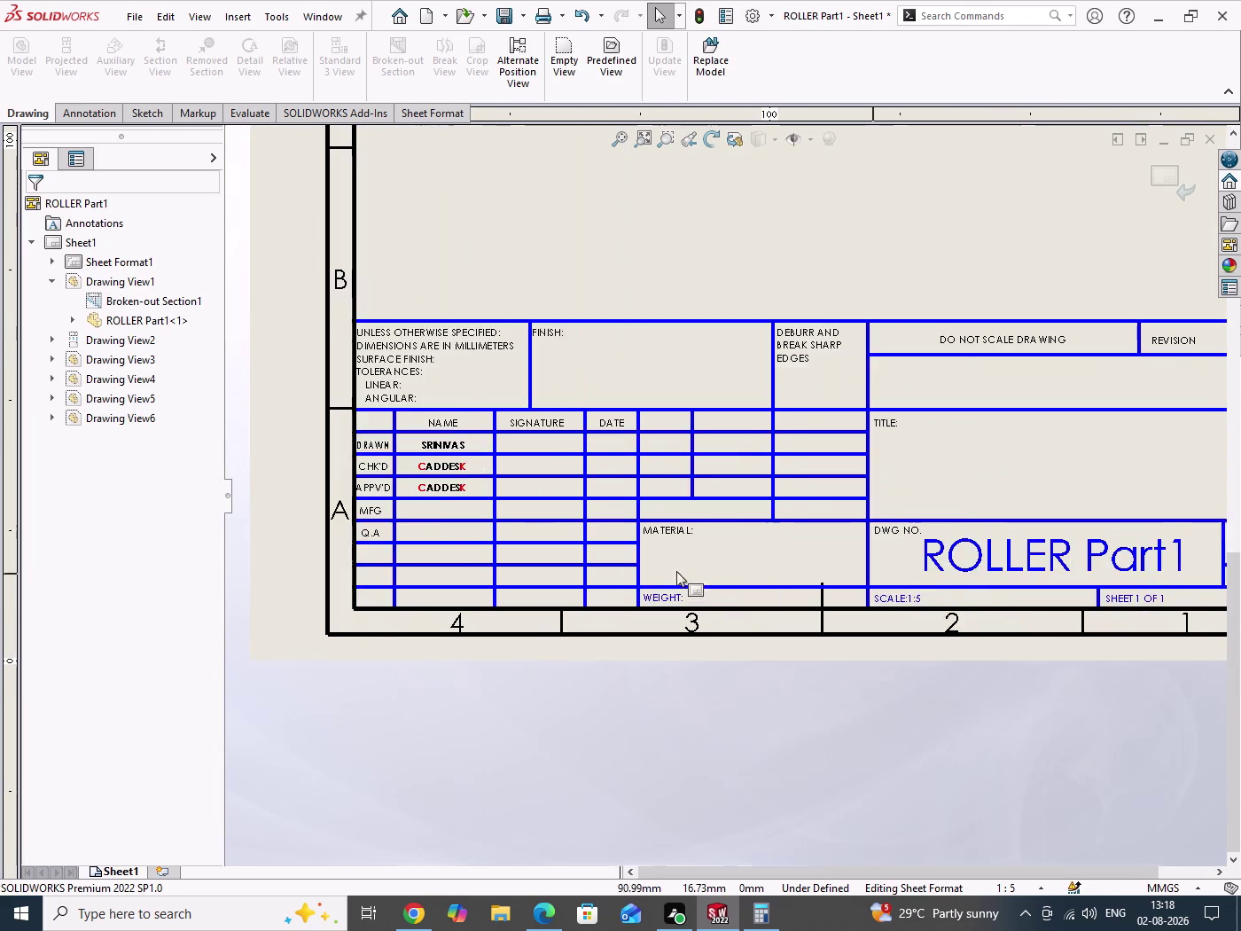
scroll(up, 3)
scroll(down, 3)
scroll(down, 3)
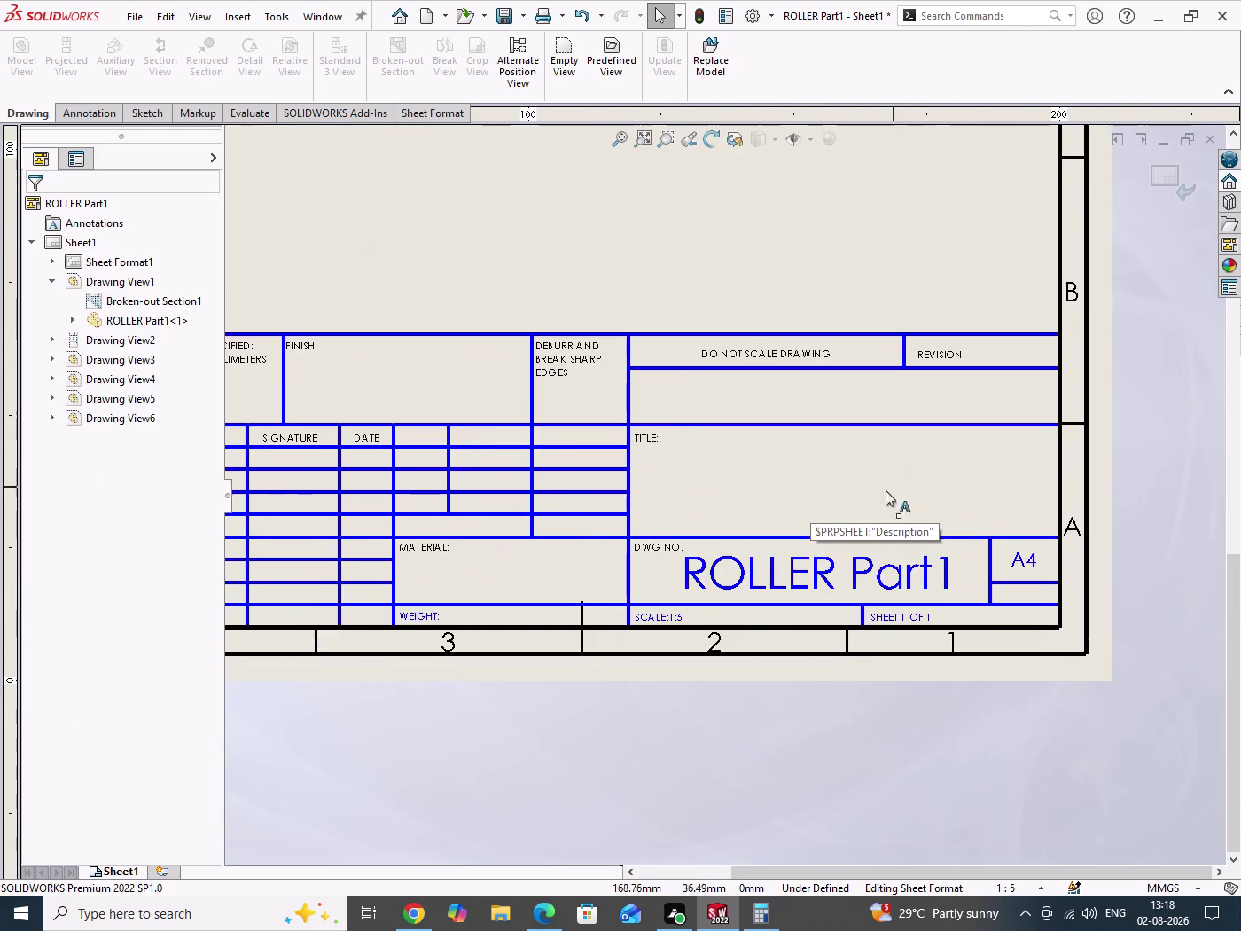
scroll(up, 3)
scroll(down, 3)
drag(545, 235, 545, 241)
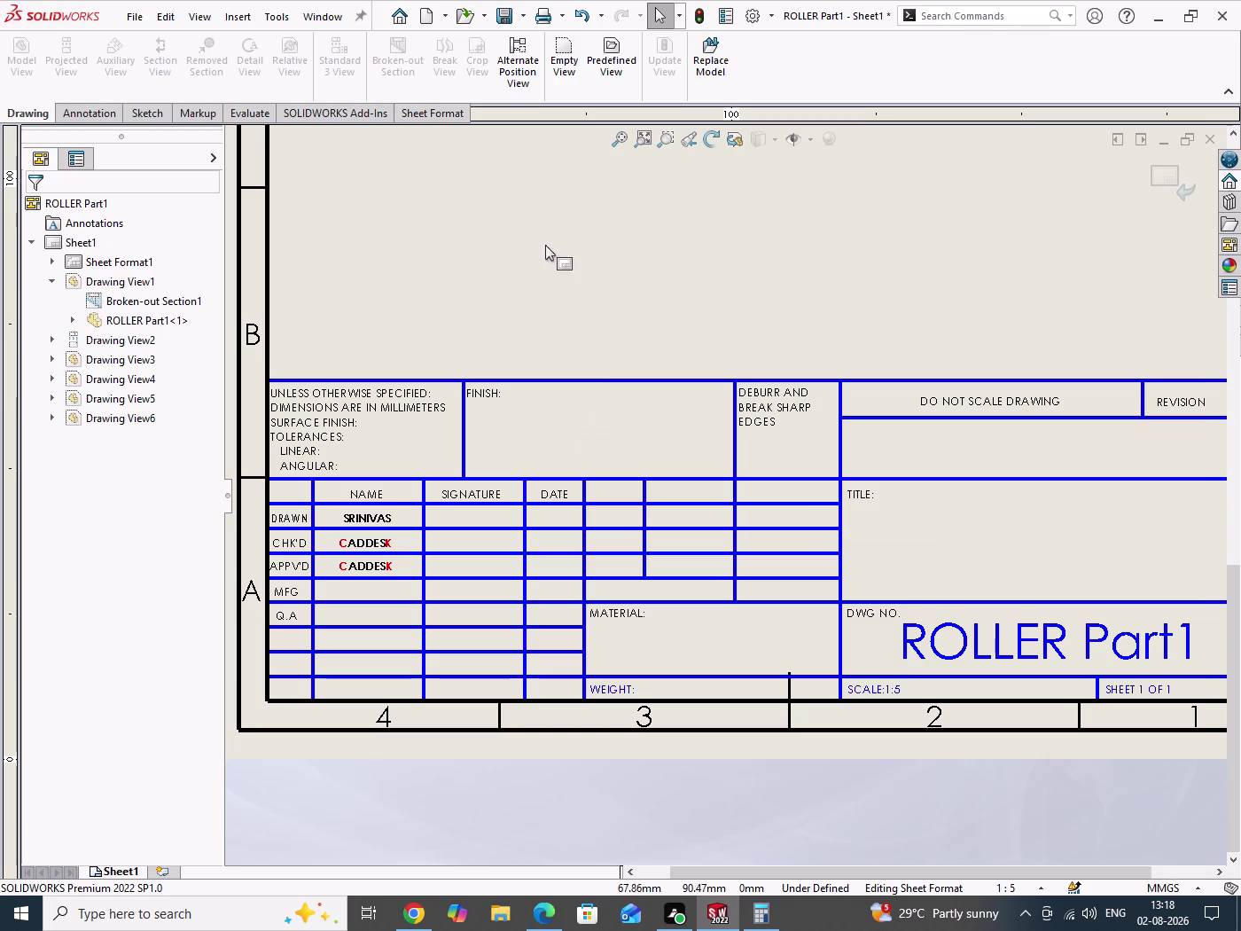
drag(545, 240, 595, 302)
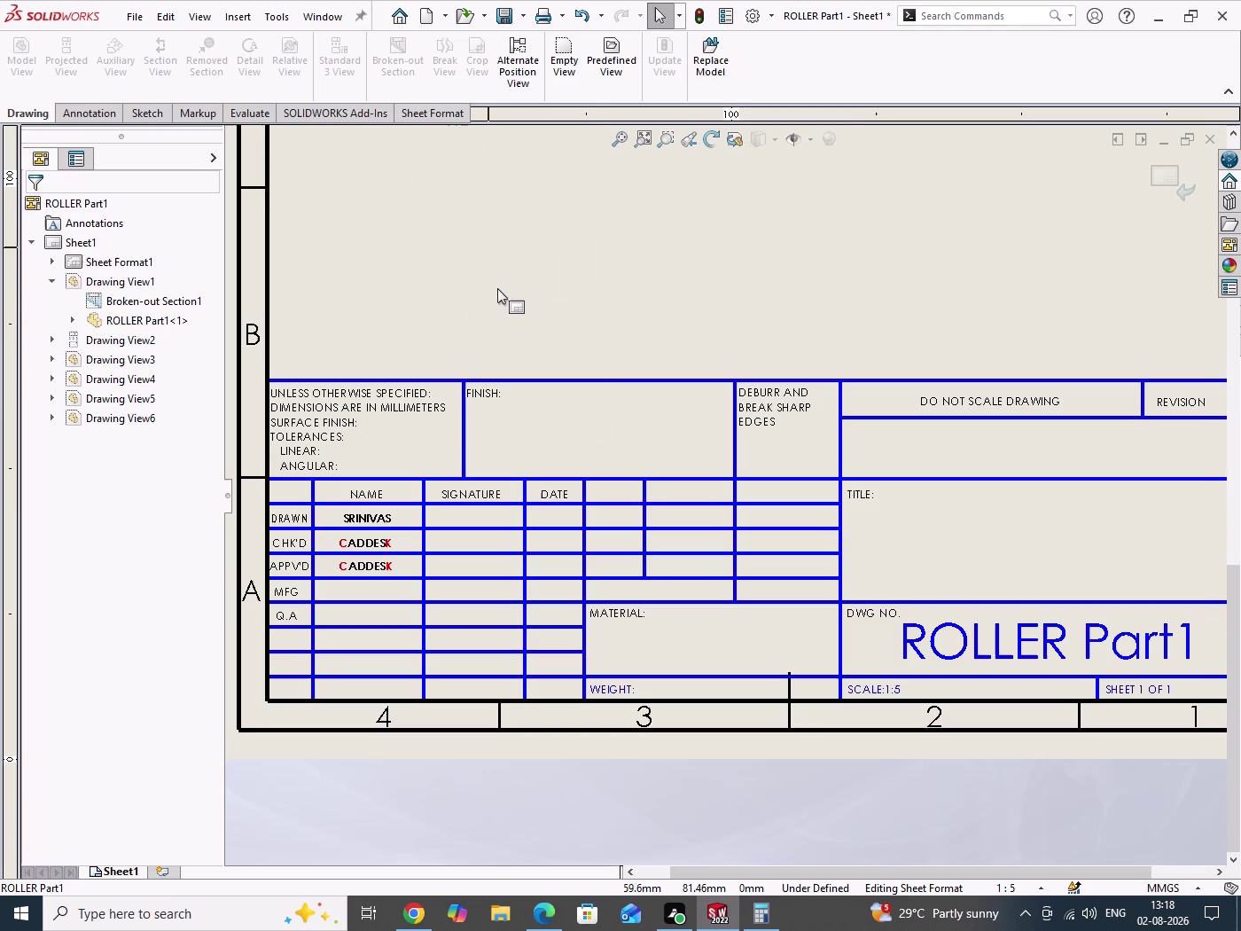
click(234, 21)
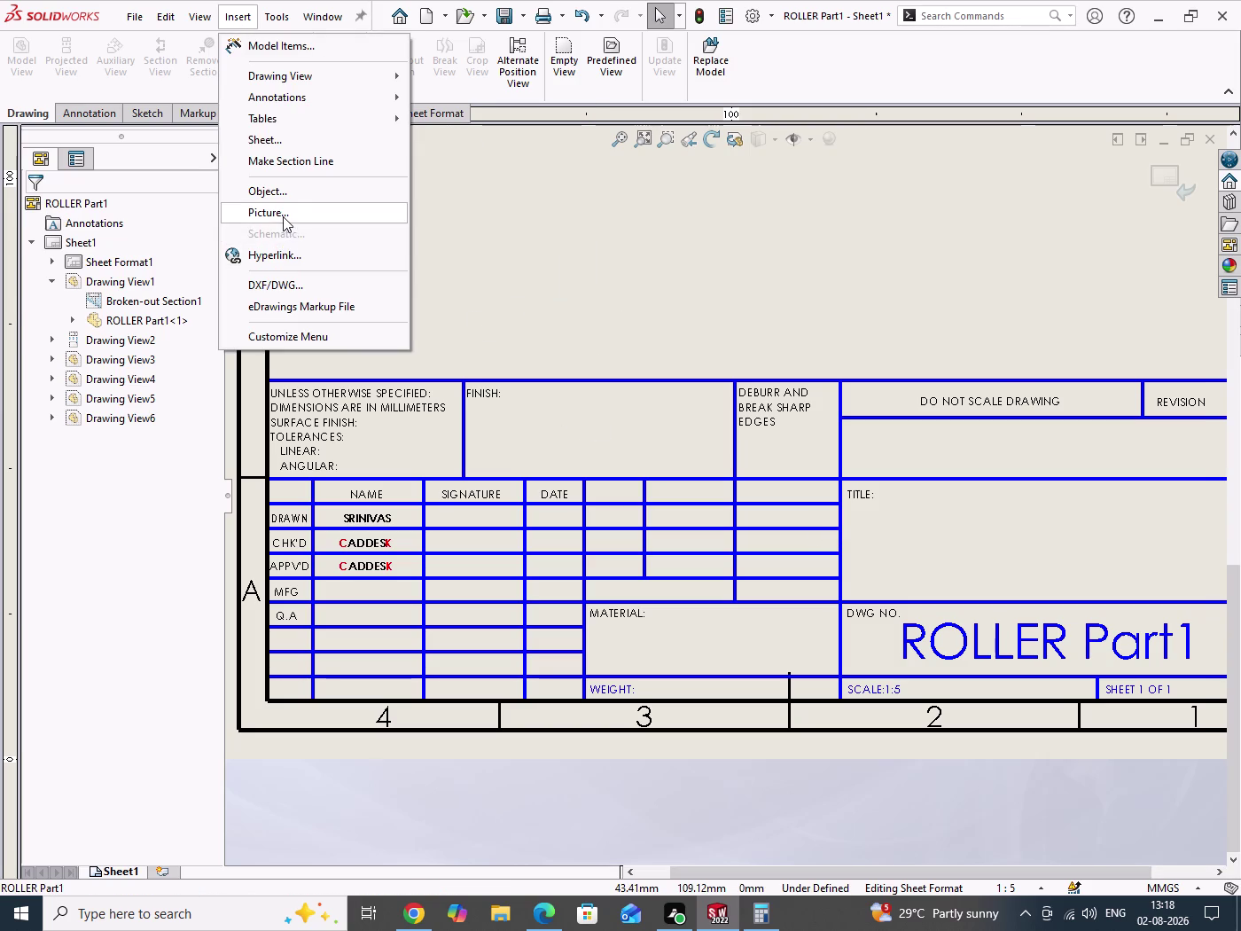
Insert the CADDESK LOGO picture from the Downloads folder onto the sheet.
click(283, 215)
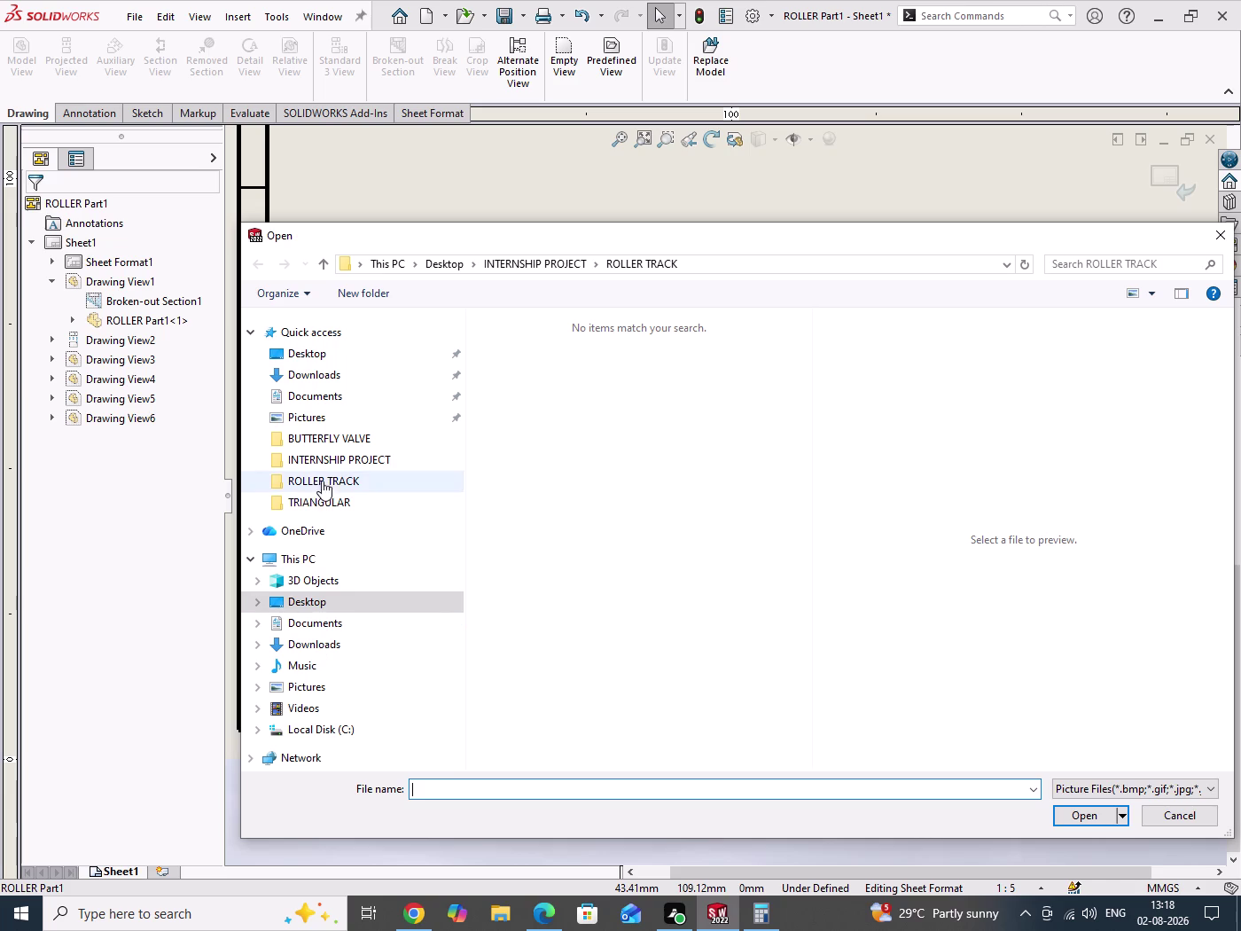
click(306, 689)
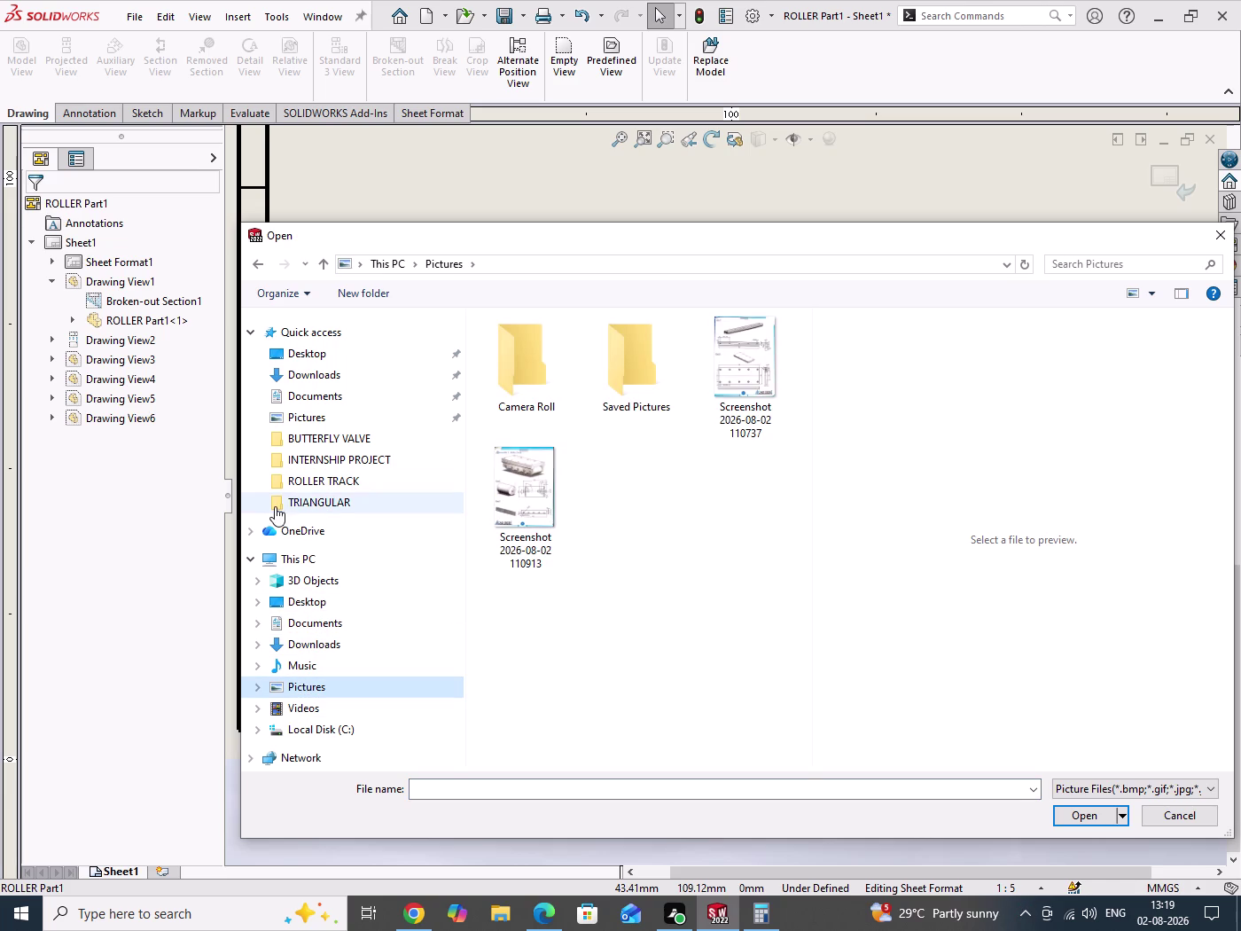
click(314, 373)
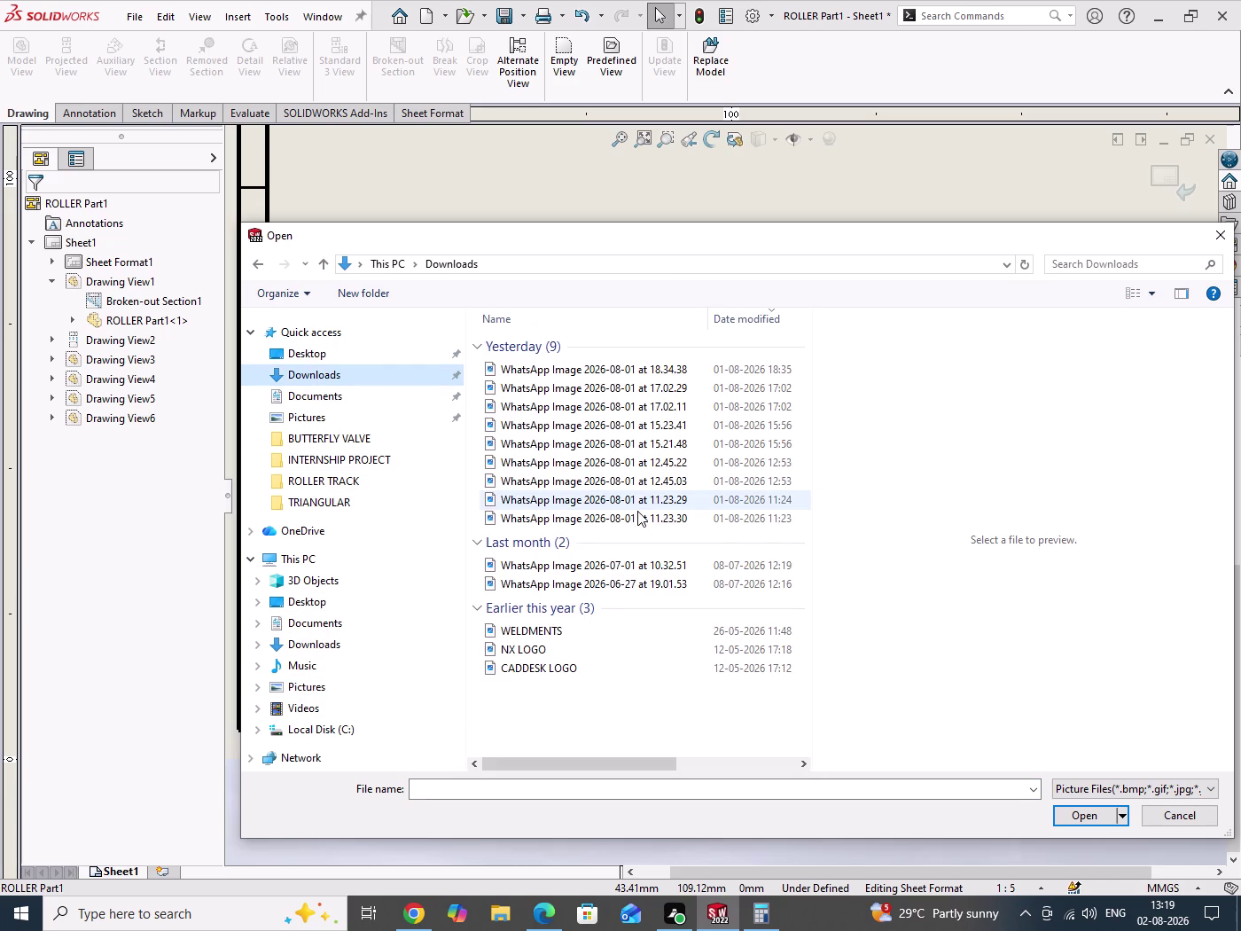
click(532, 668)
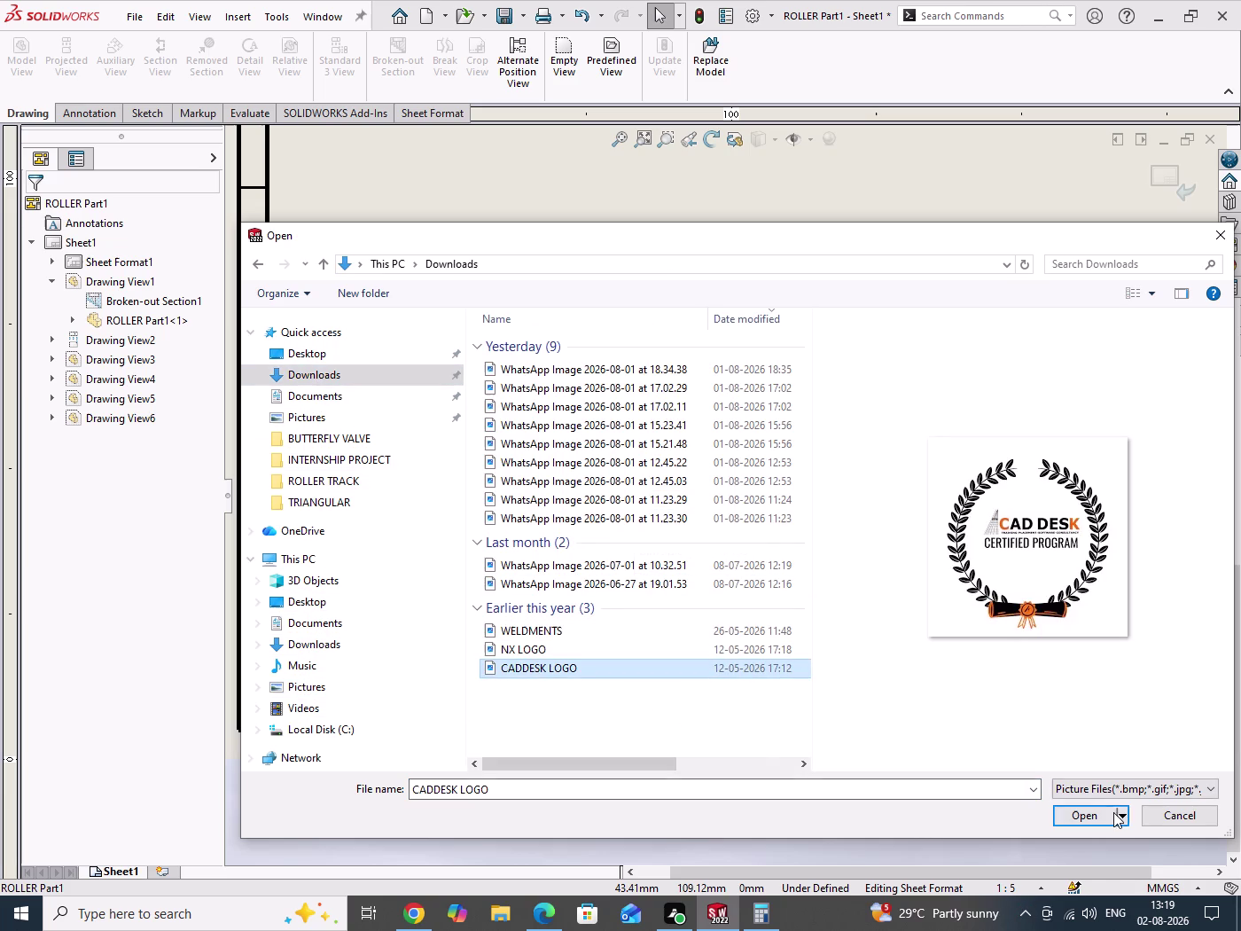
click(1104, 817)
scroll(up, 3)
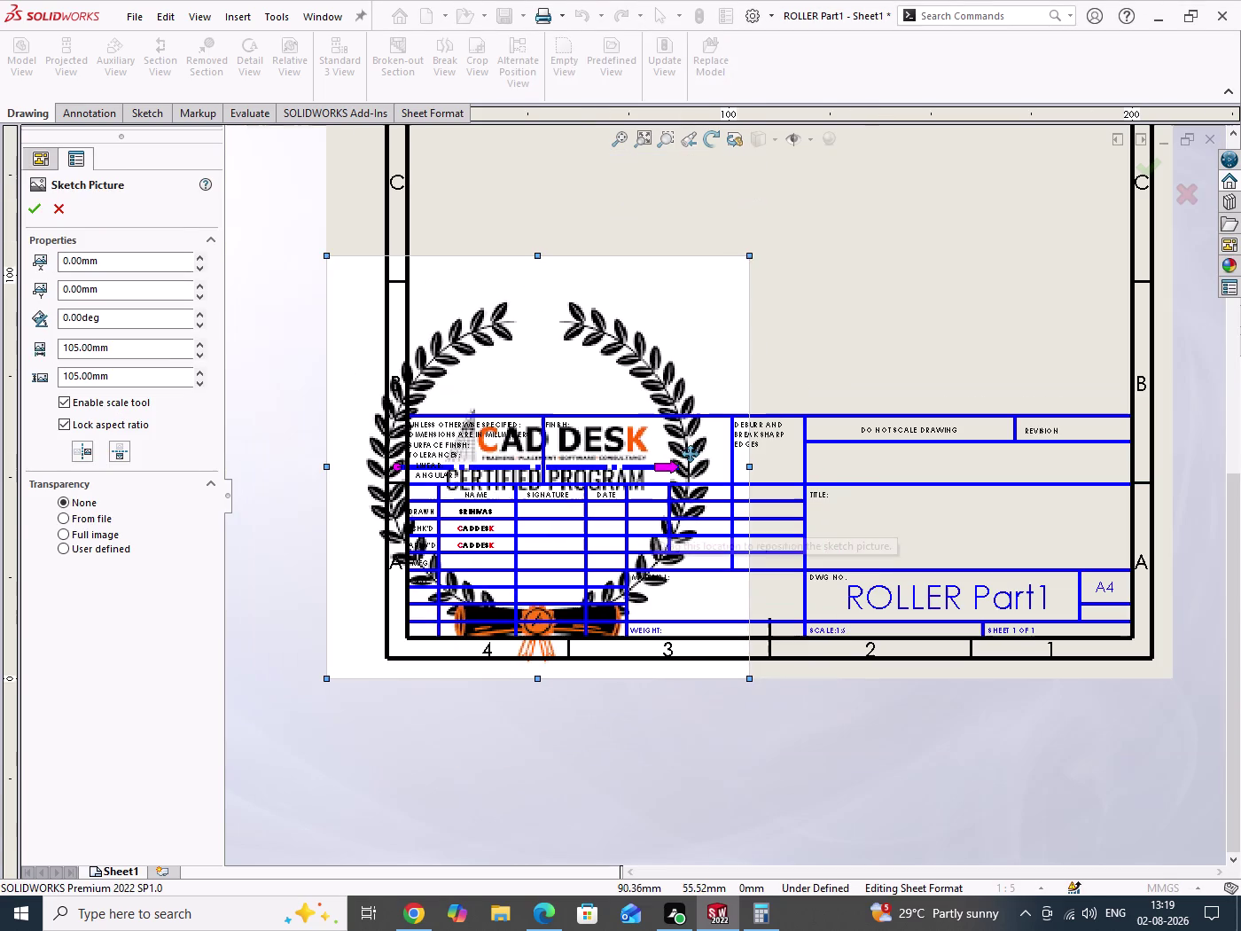
Scale the logo down and drag it over the title block's FINISH cell.
drag(751, 256, 450, 522)
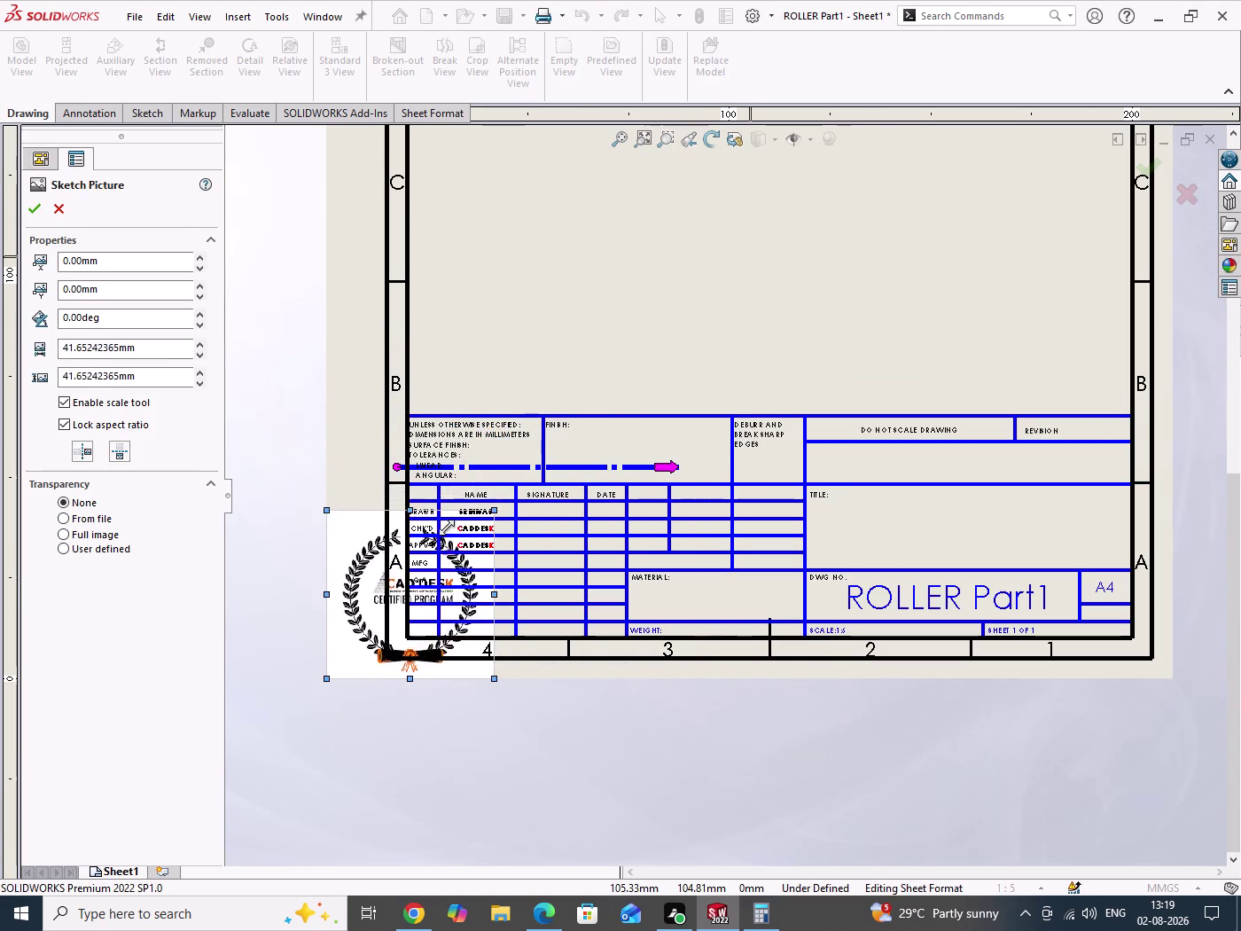
drag(451, 522, 390, 574)
drag(353, 629, 614, 463)
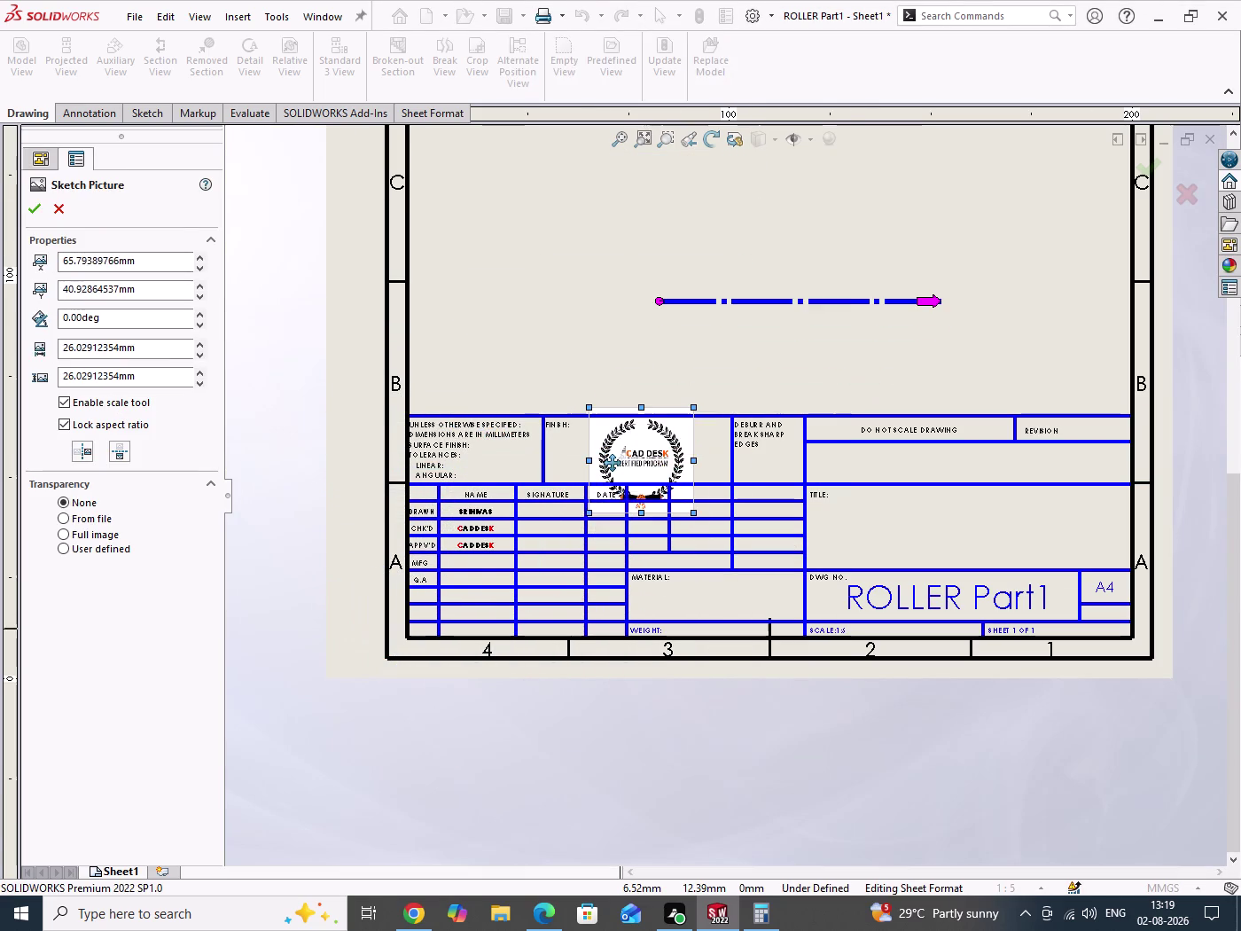
drag(613, 462, 608, 462)
scroll(down, 3)
click(536, 399)
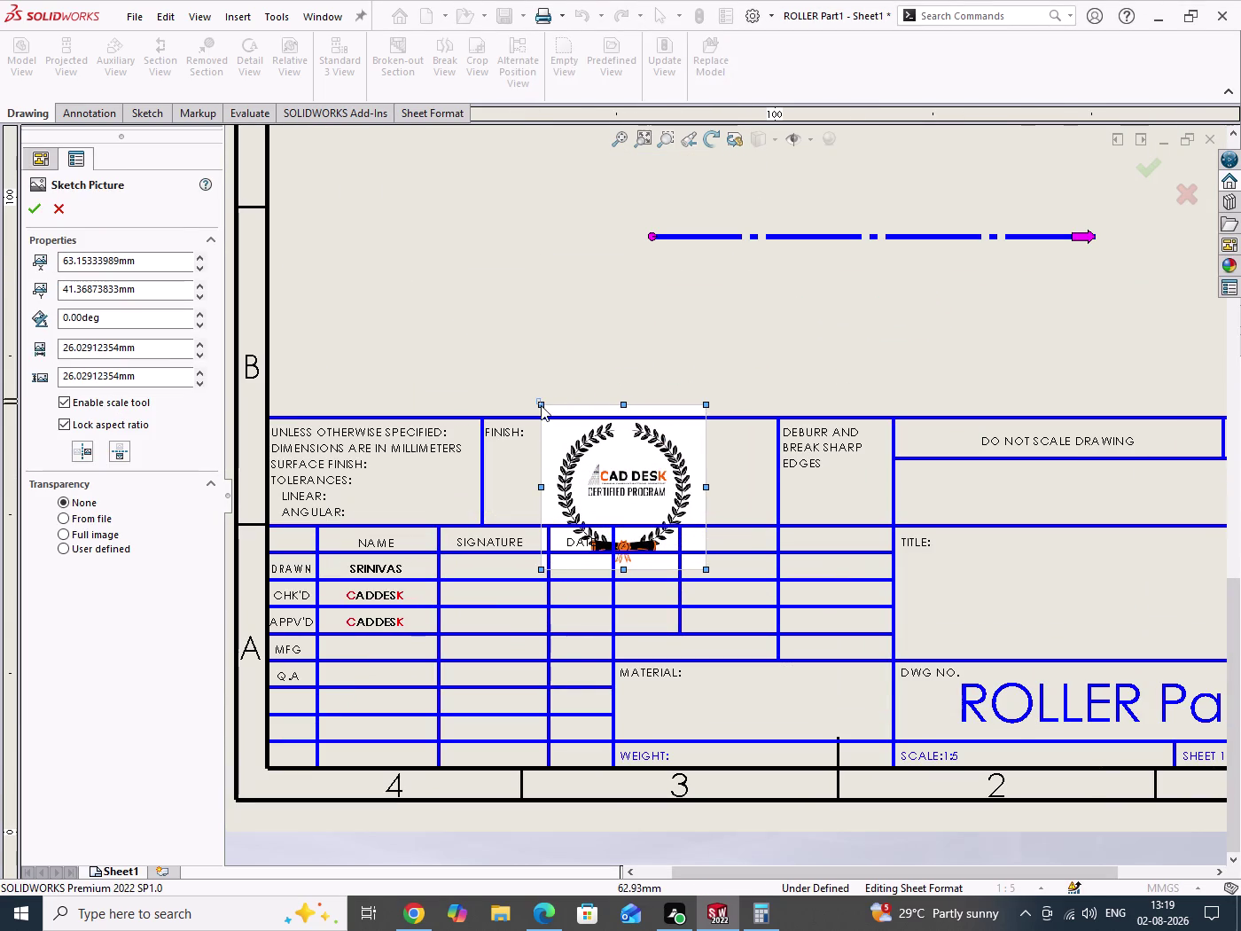
Fit the logo at about 12 mm inside the FINISH cell and confirm it.
drag(543, 406, 653, 493)
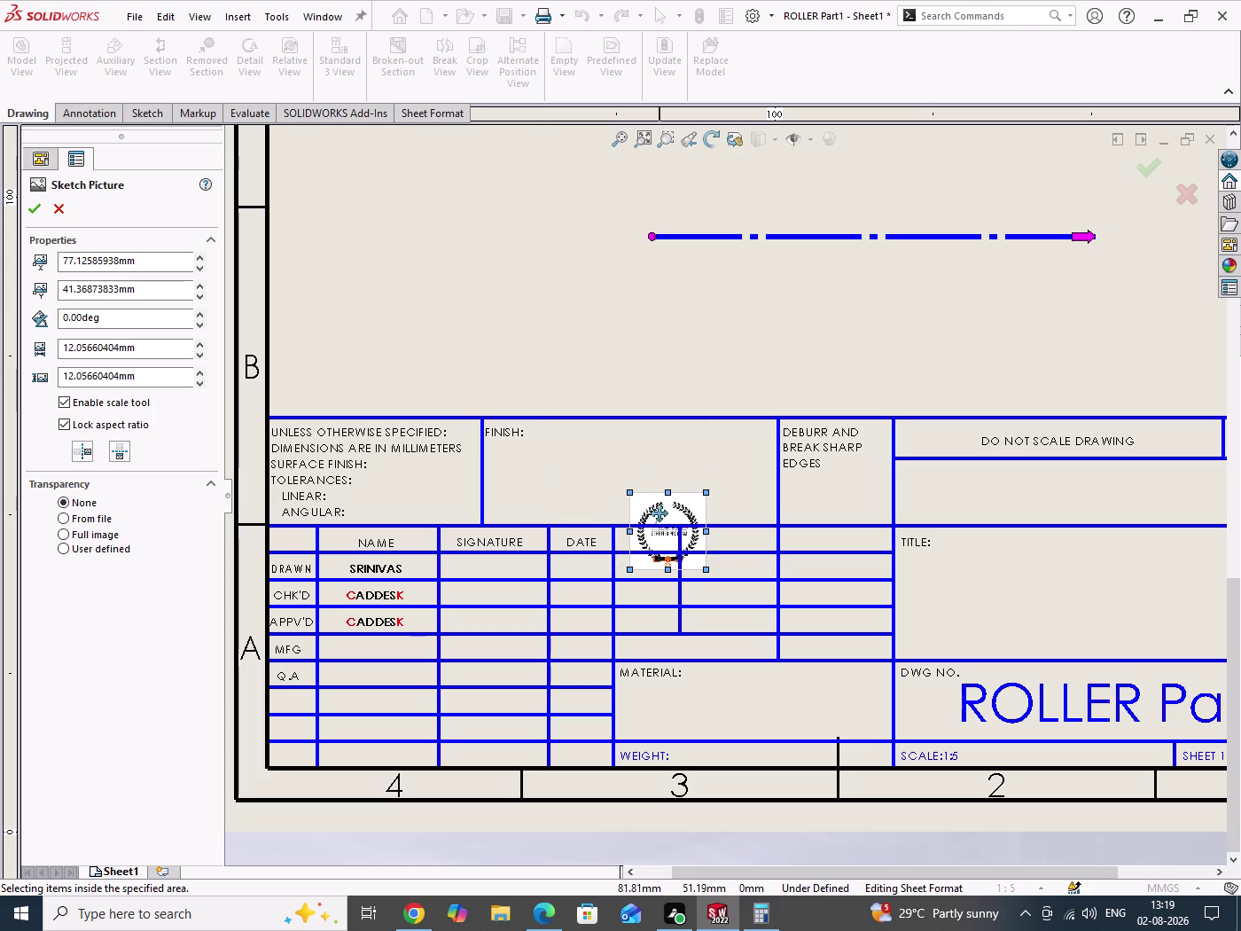
drag(661, 516, 613, 457)
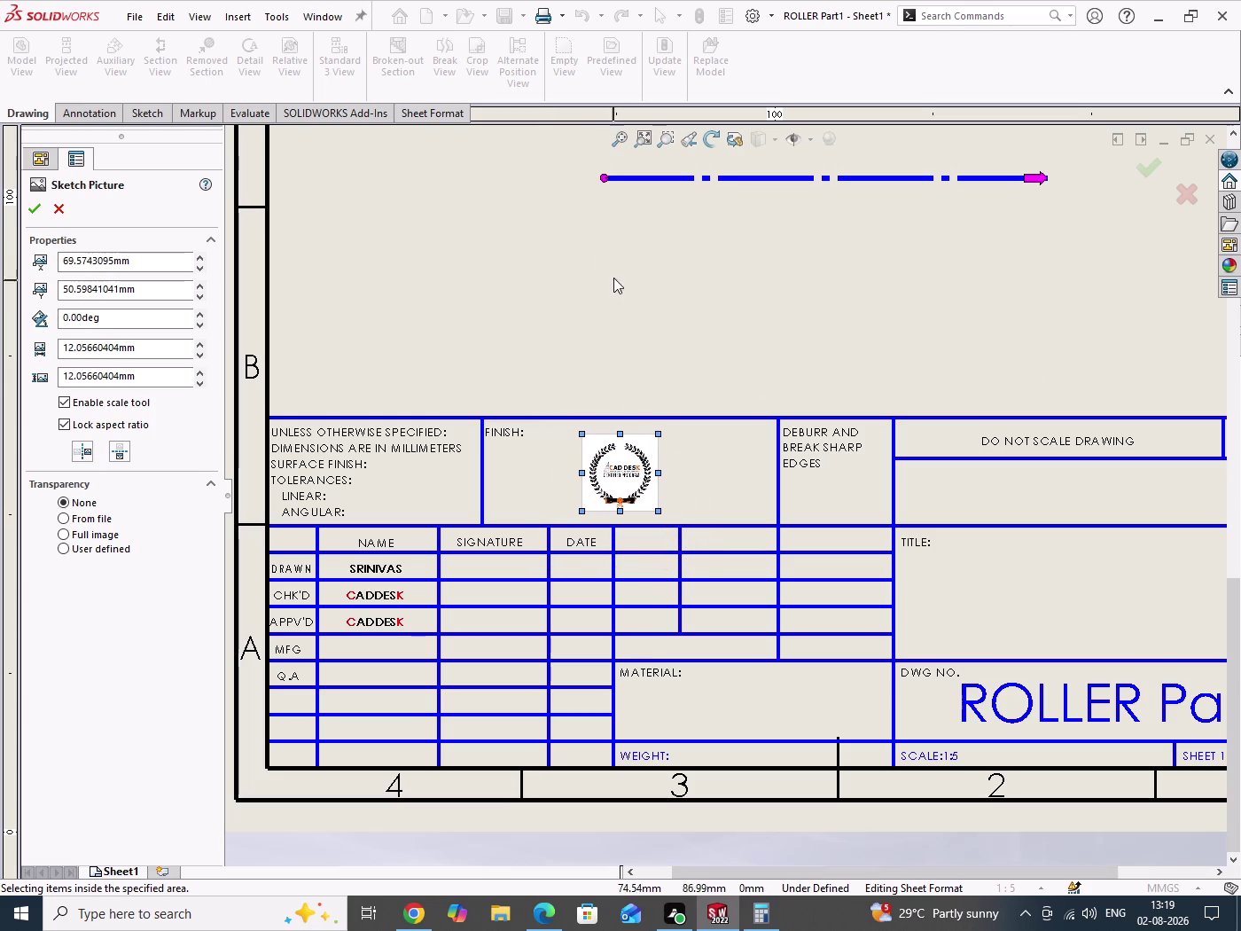
drag(604, 177, 495, 401)
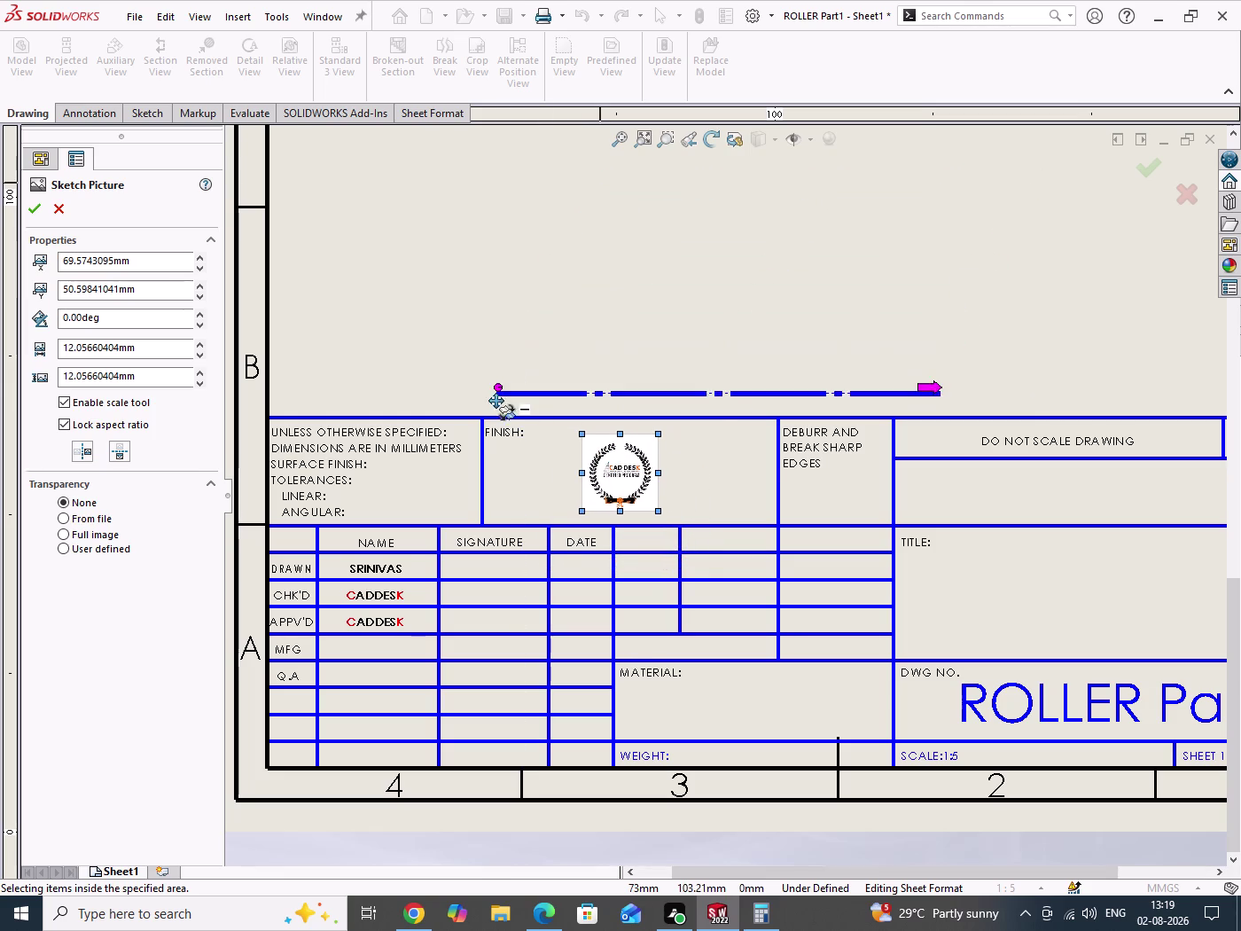
drag(494, 401, 485, 422)
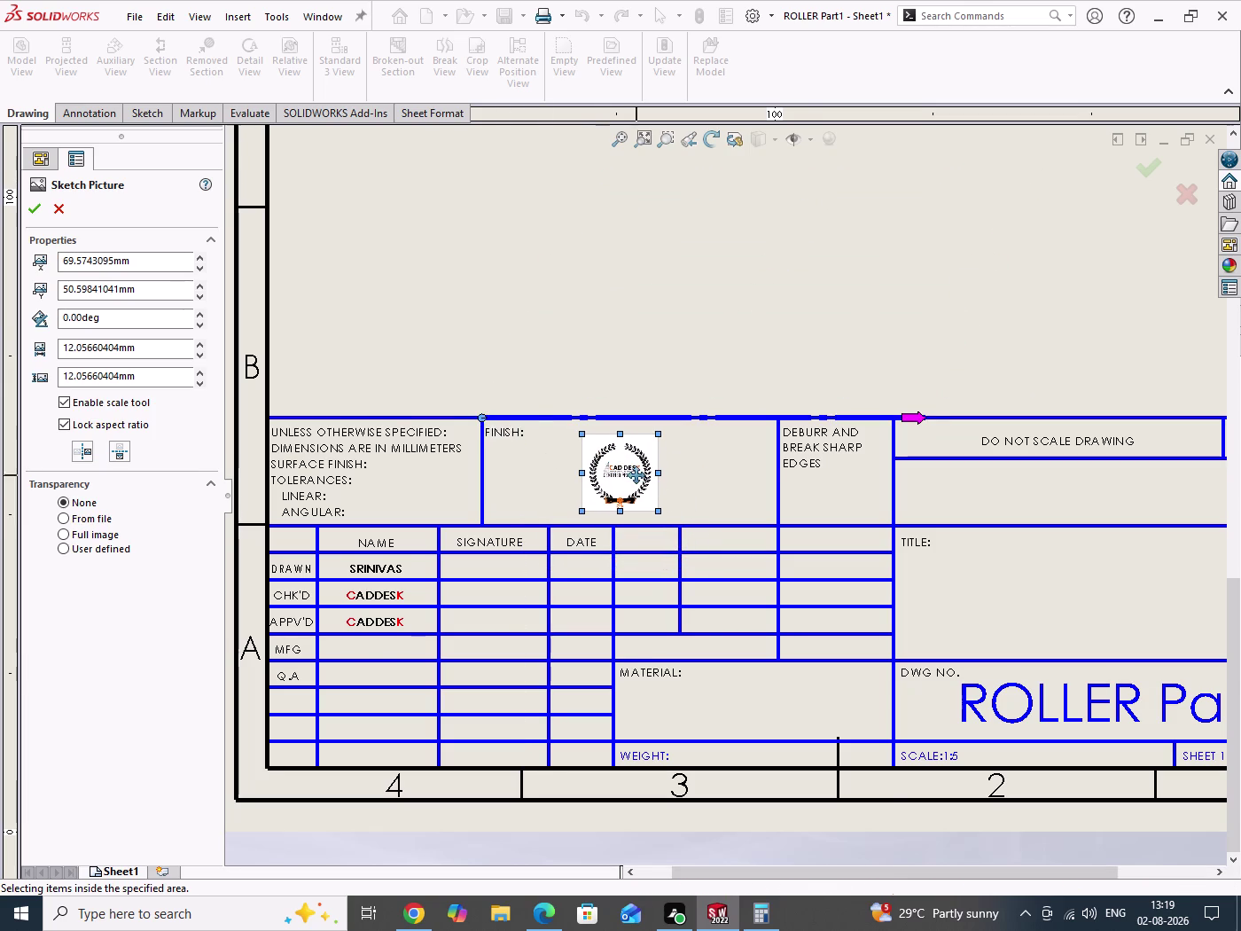
scroll(down, 3)
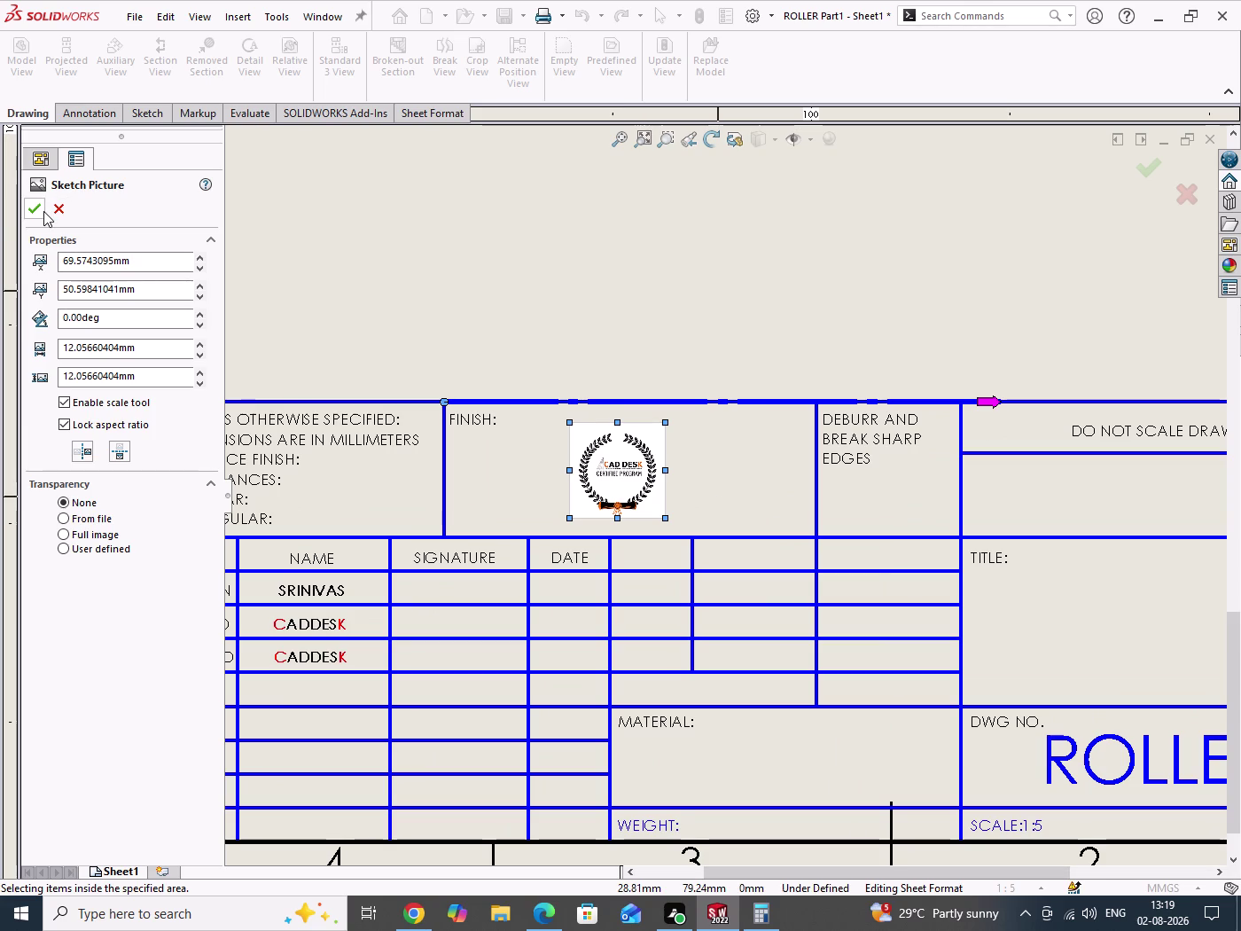
click(37, 211)
drag(544, 253, 626, 289)
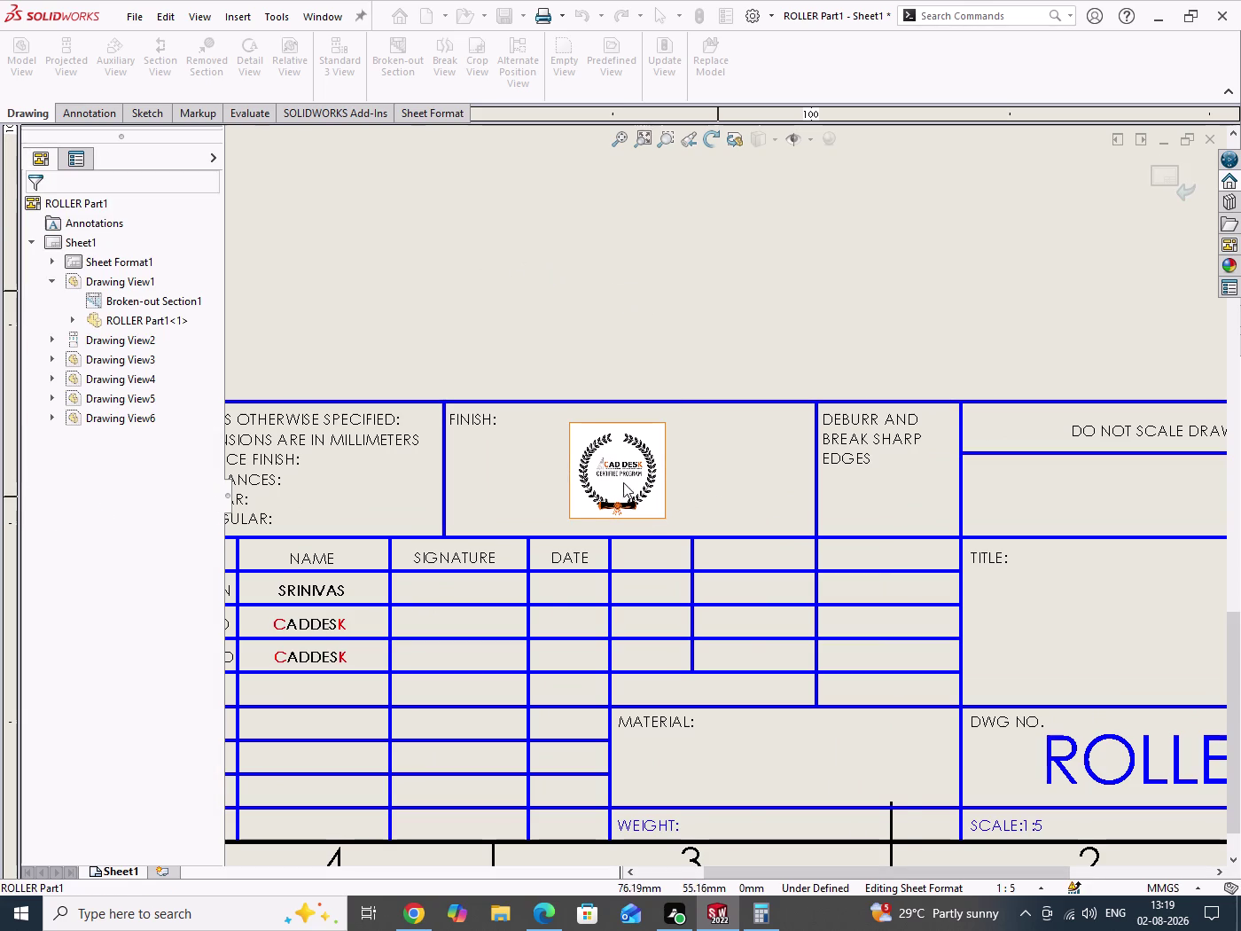
scroll(down, 3)
Reopen the logo picture and move it left, just below the FINISH label.
click(624, 465)
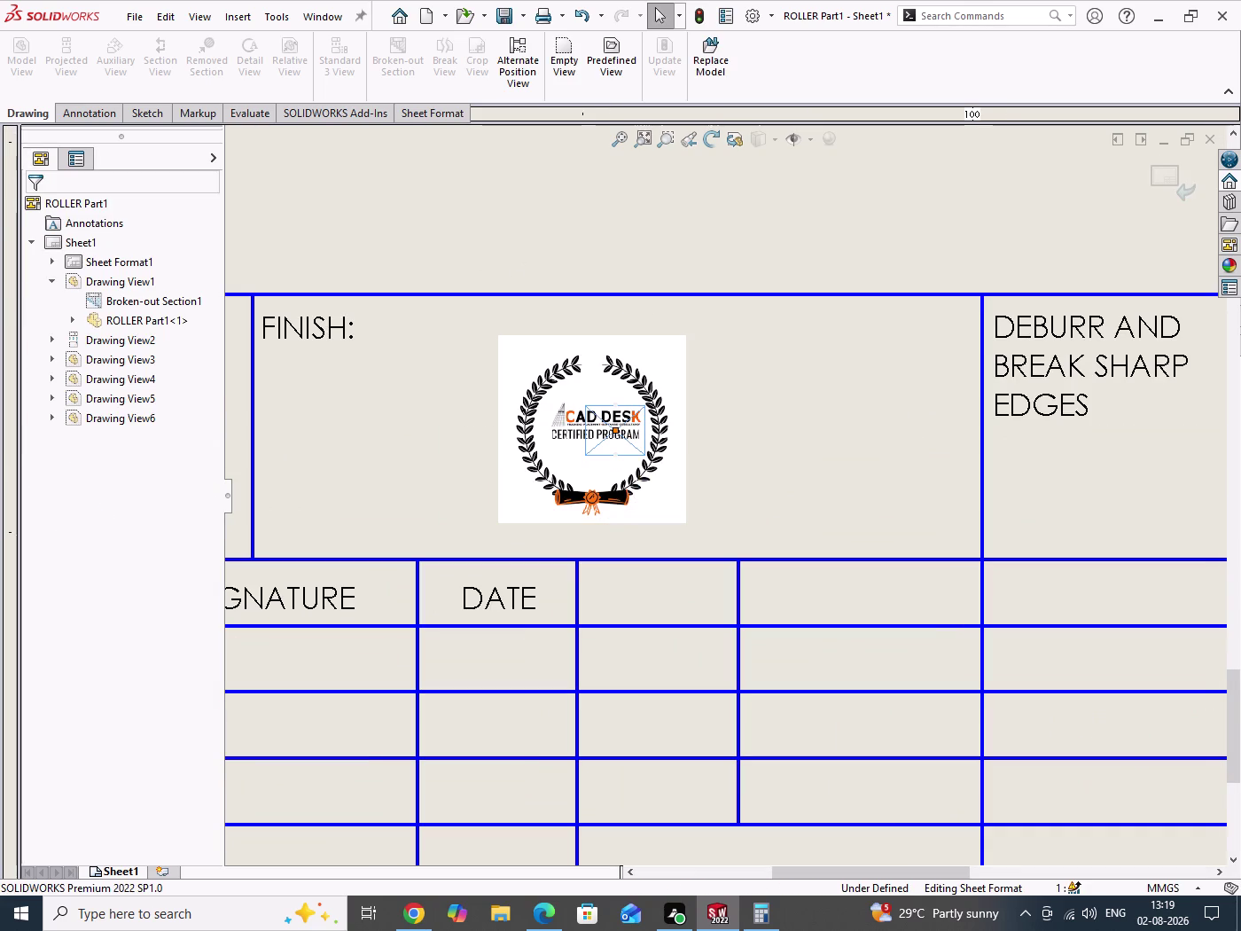
scroll(up, 3)
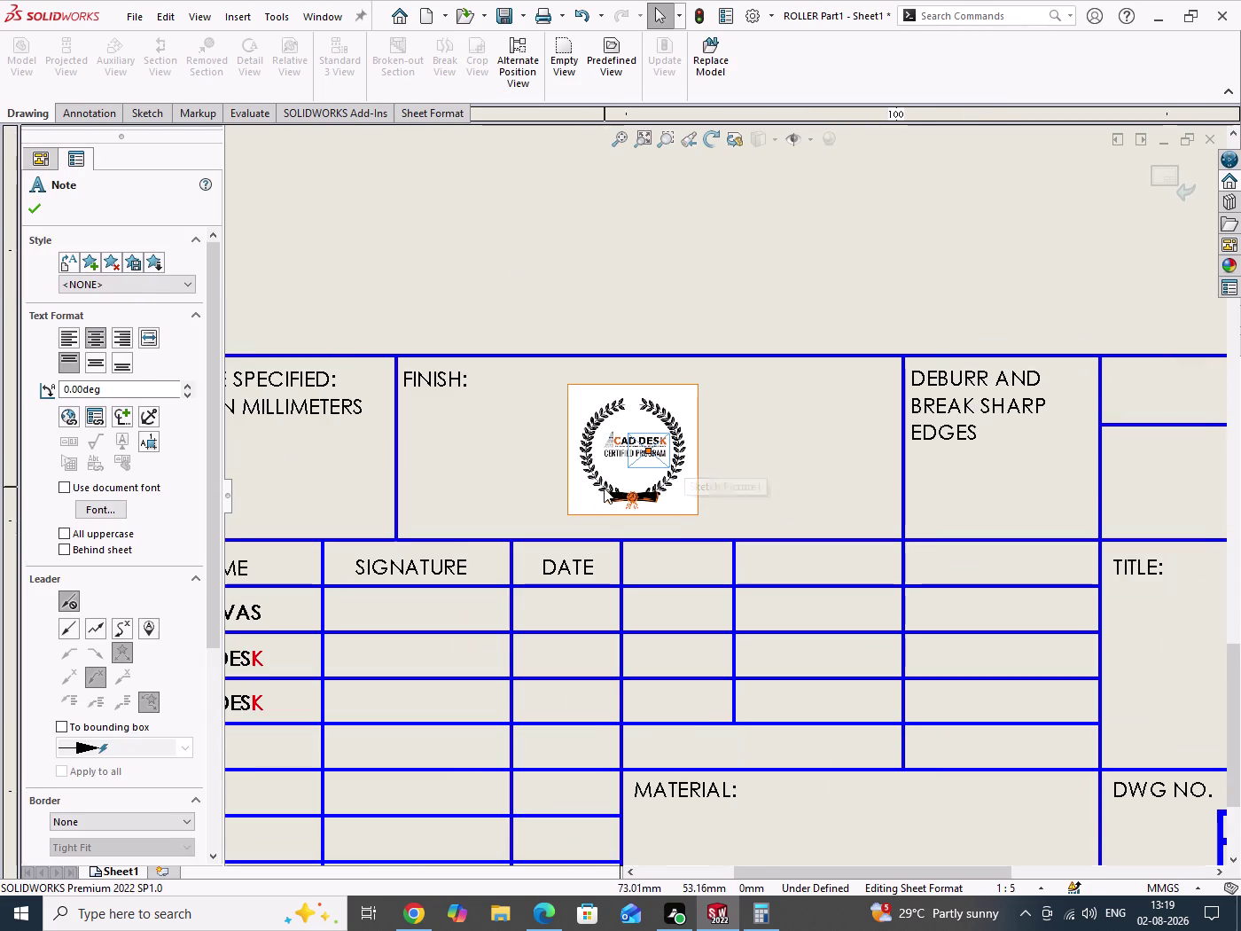
drag(603, 488, 519, 492)
drag(789, 464, 817, 496)
double_click(684, 489)
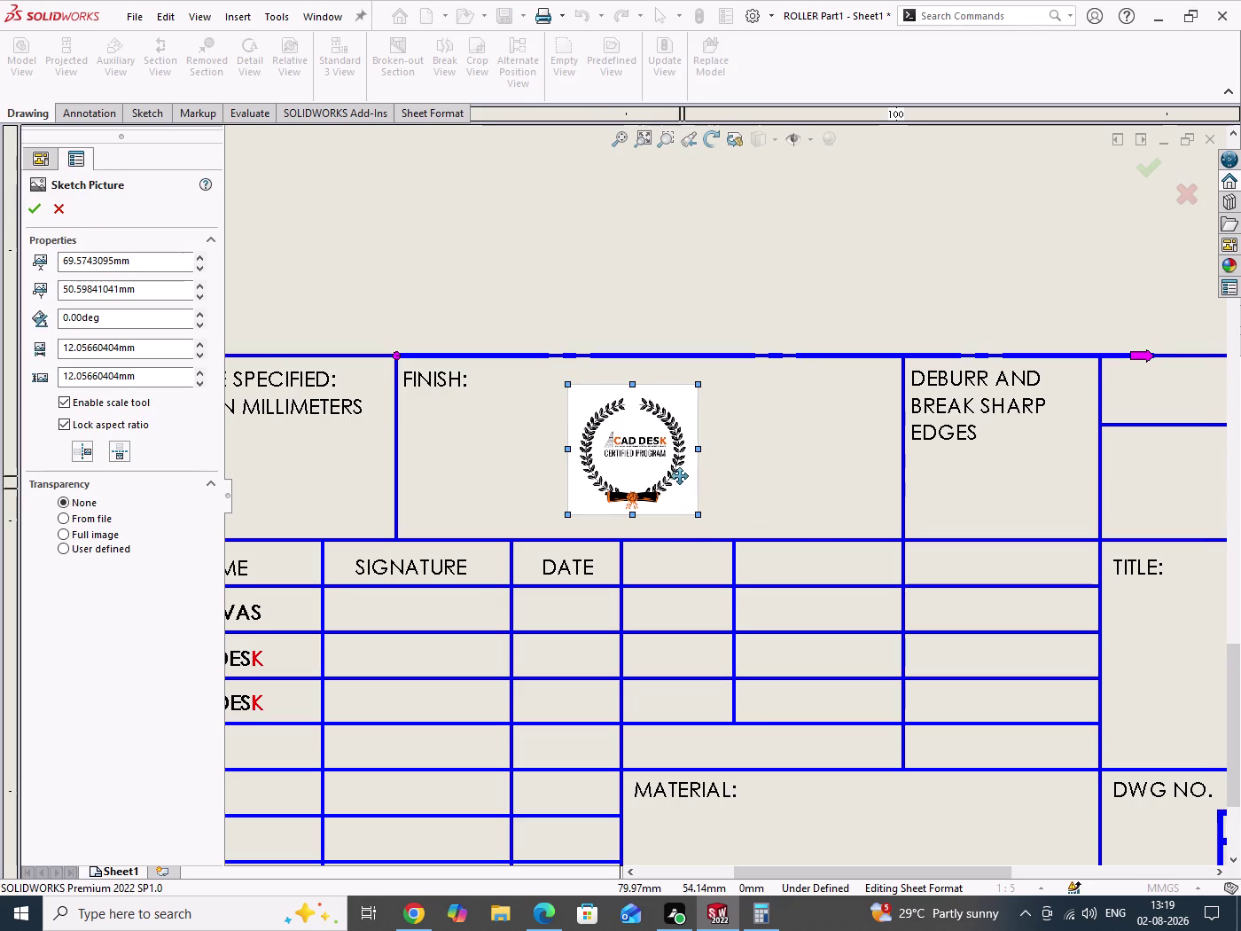
drag(679, 476, 524, 480)
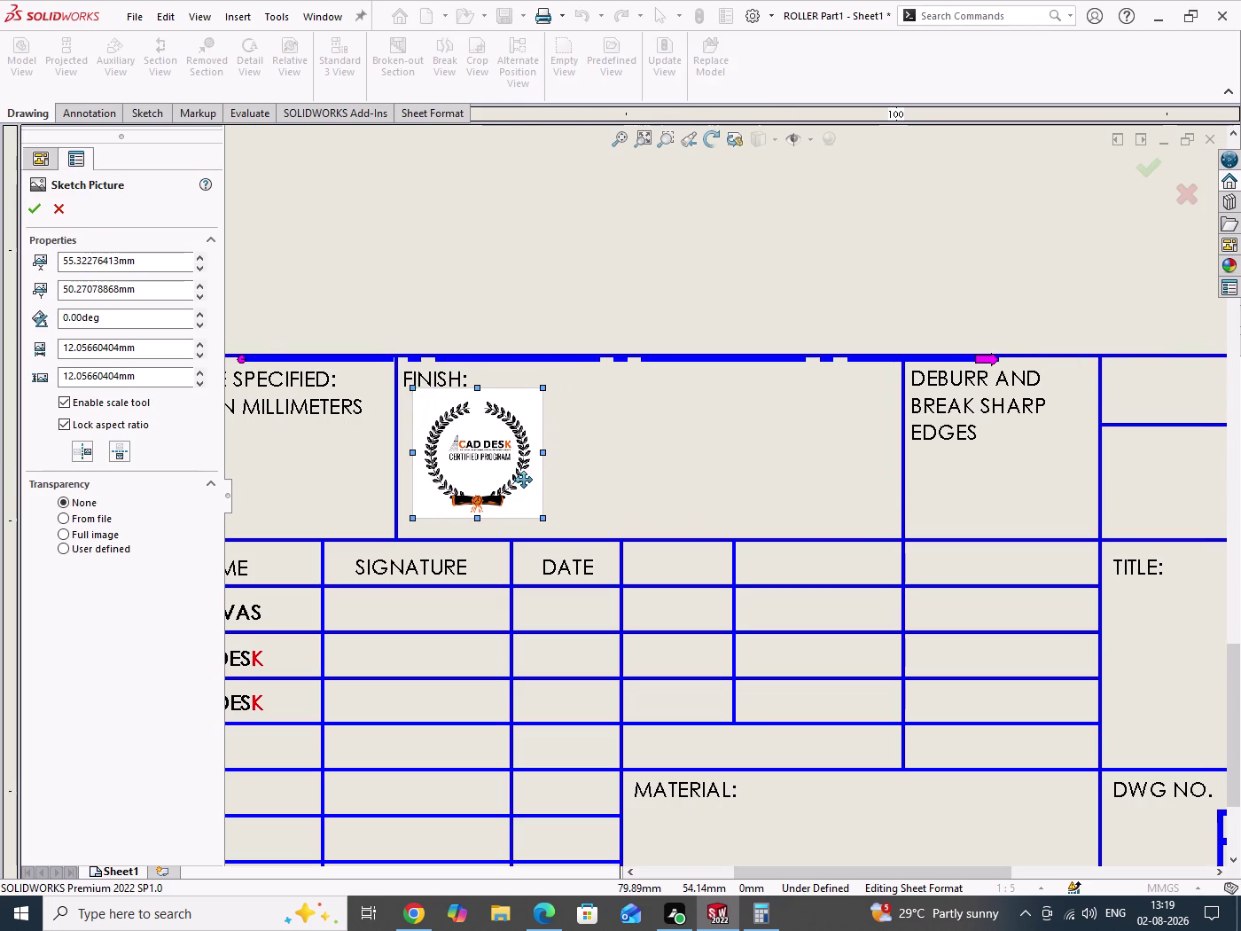
drag(524, 480, 526, 491)
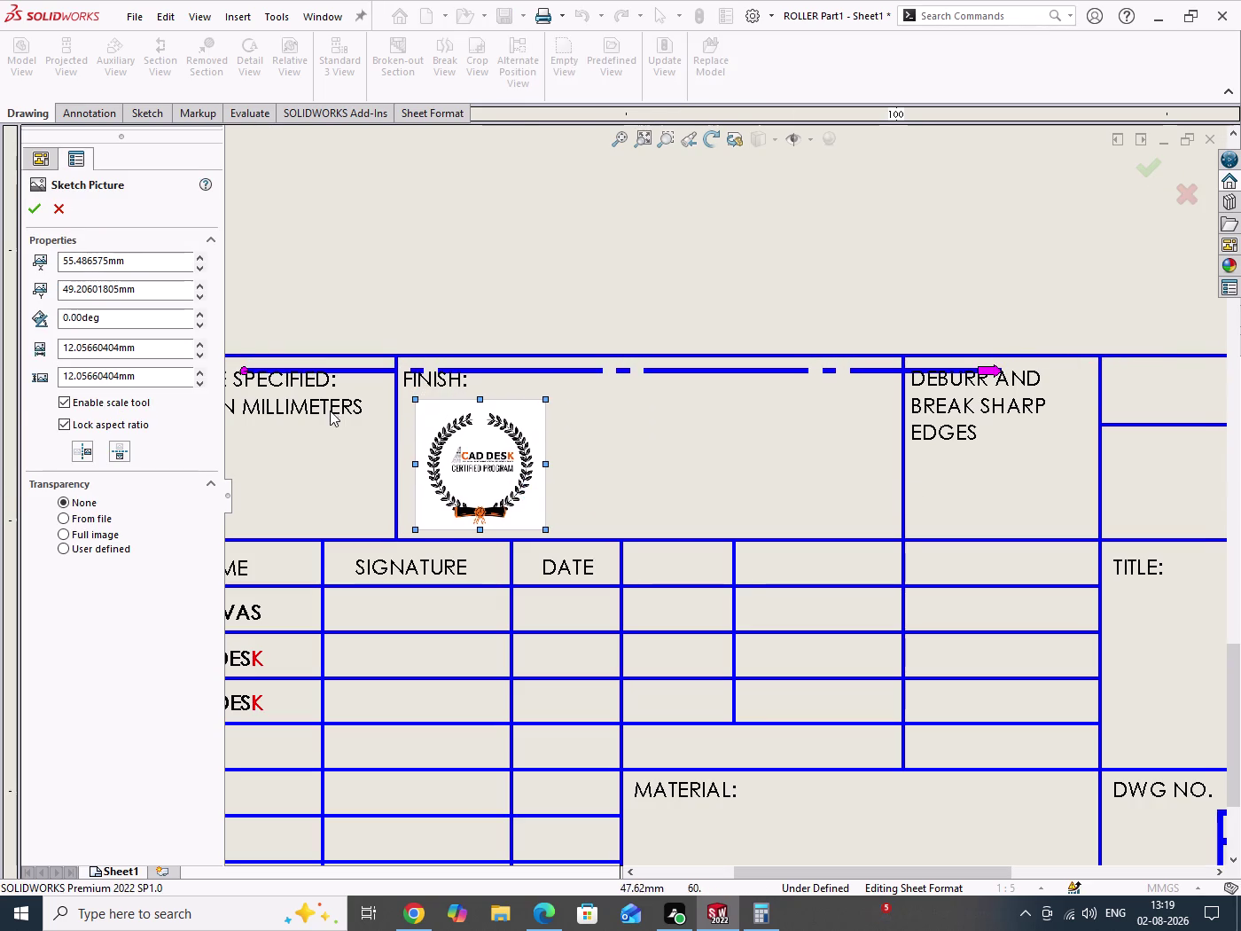
Realign the picture's scale reference line and confirm the logo placement.
drag(241, 376, 361, 360)
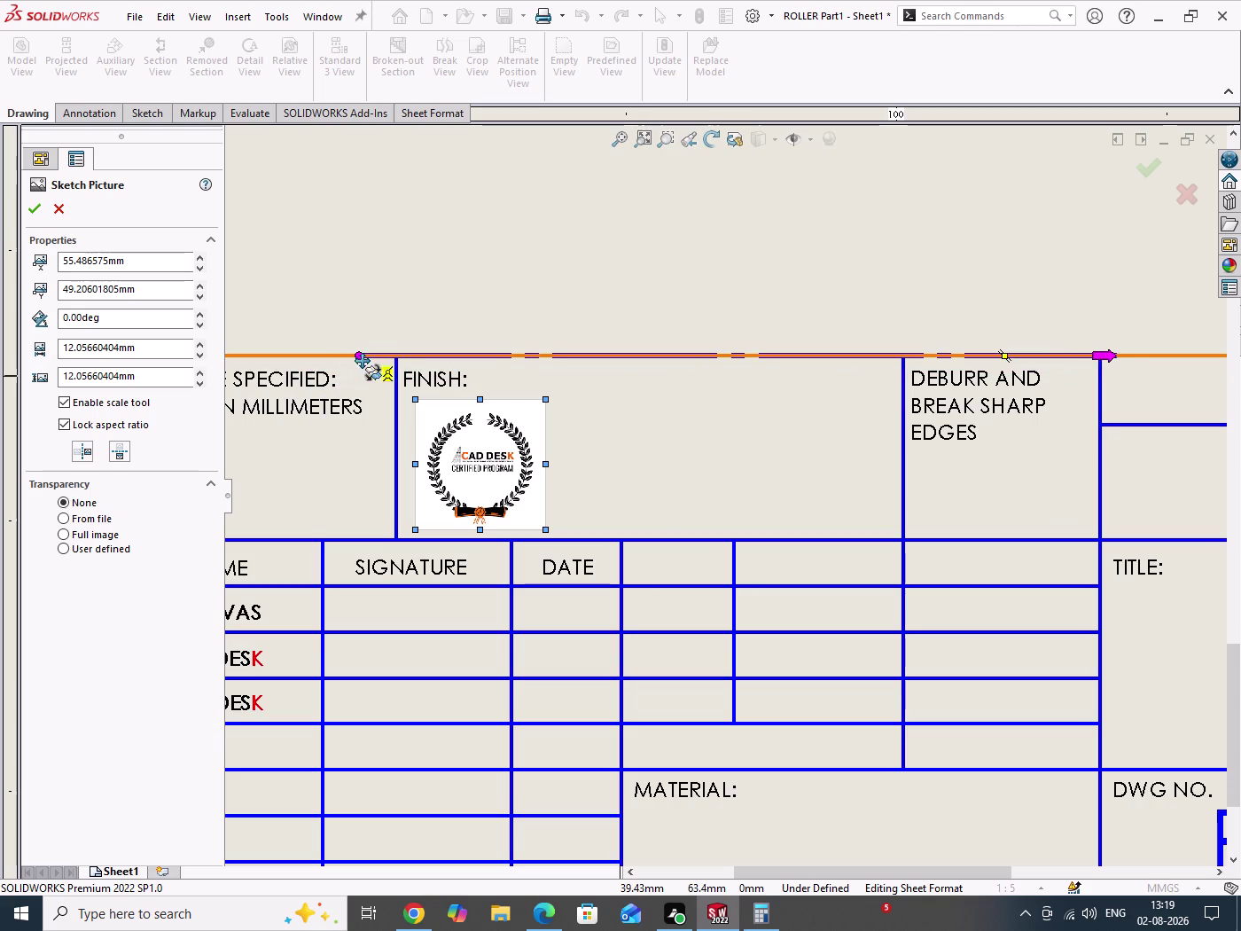
drag(361, 360, 393, 357)
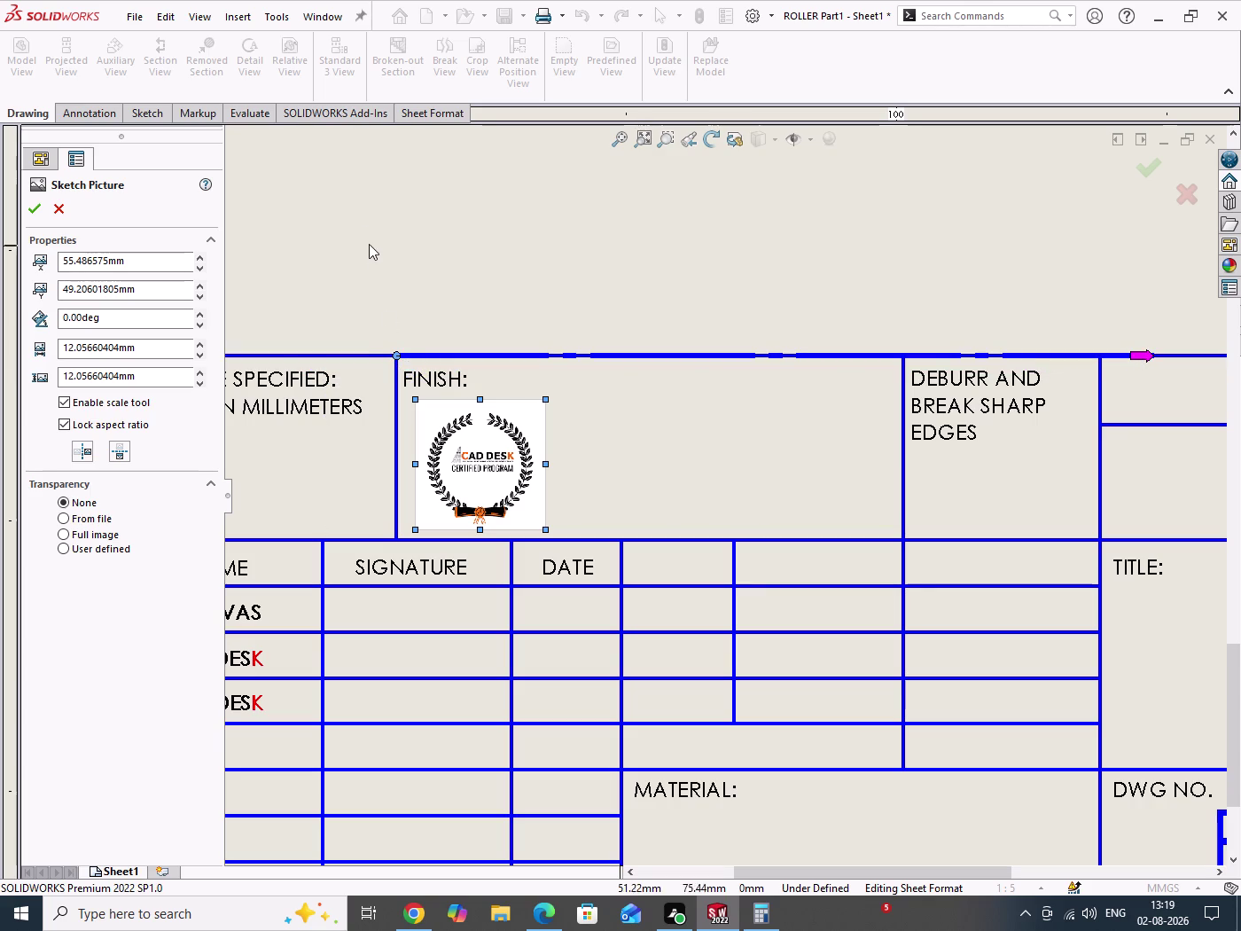
click(365, 228)
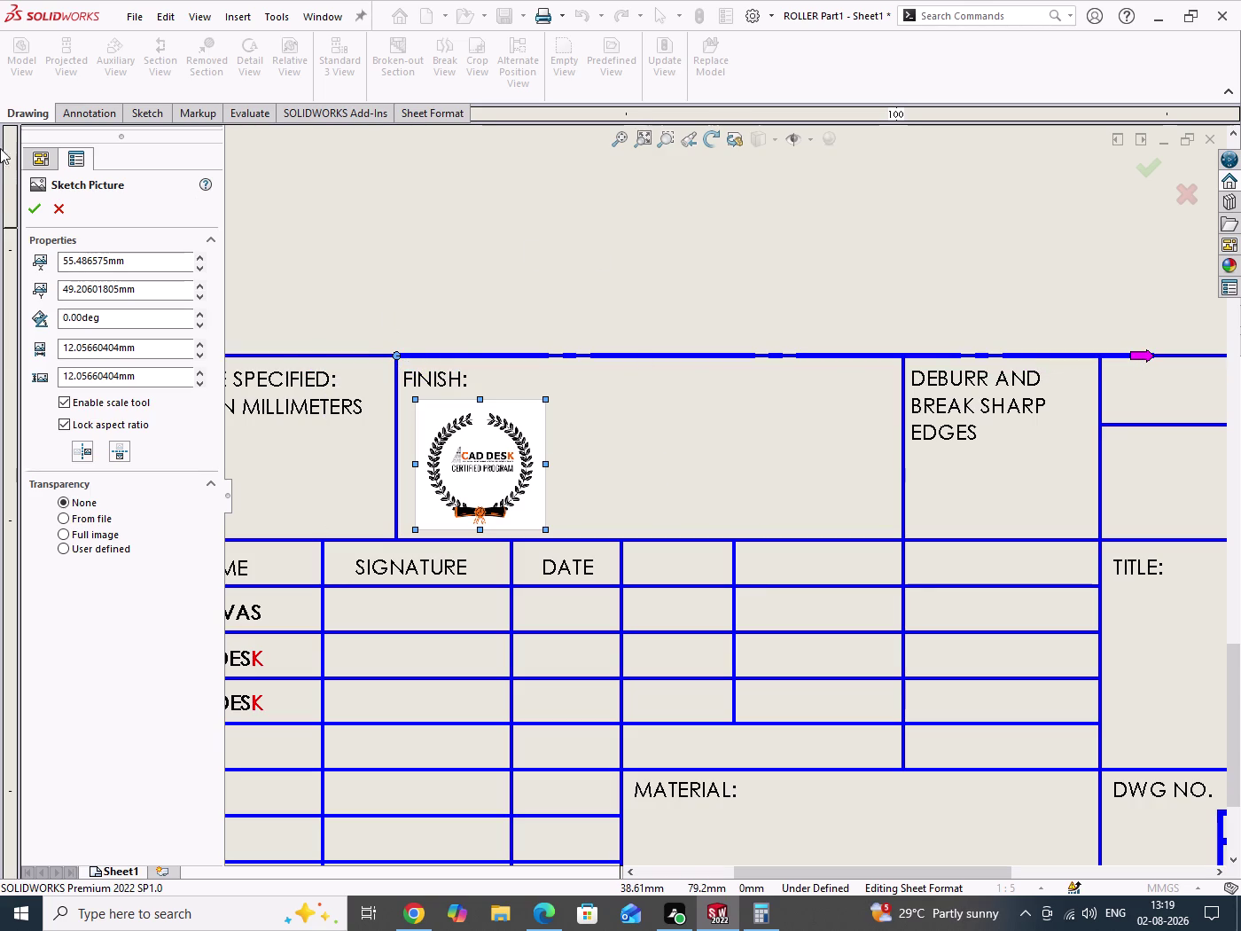
click(38, 212)
drag(646, 216, 707, 261)
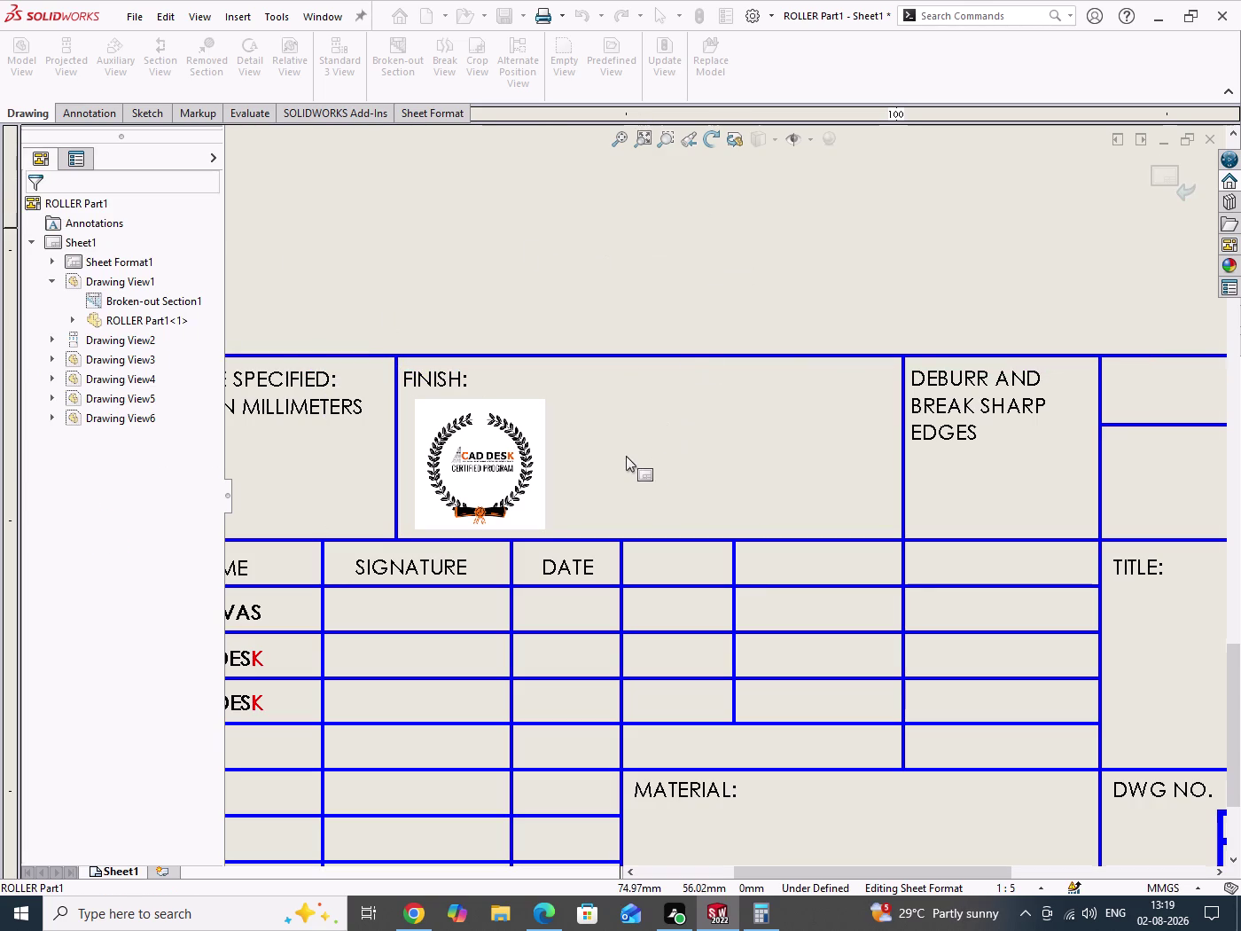
double_click(649, 449)
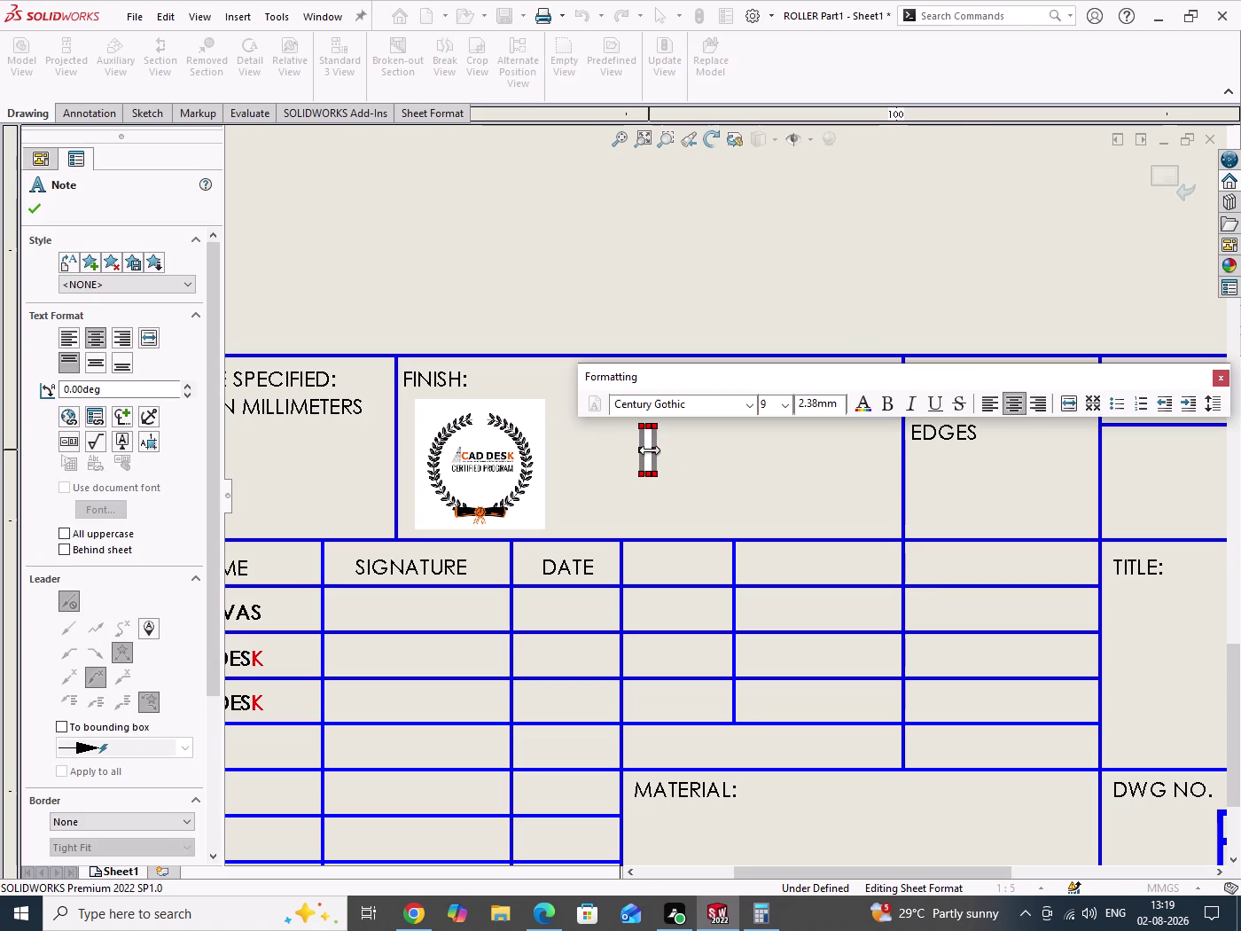
Enter CADDESK INDIA PVT.LTD as the first line of the company note.
text(CADD)
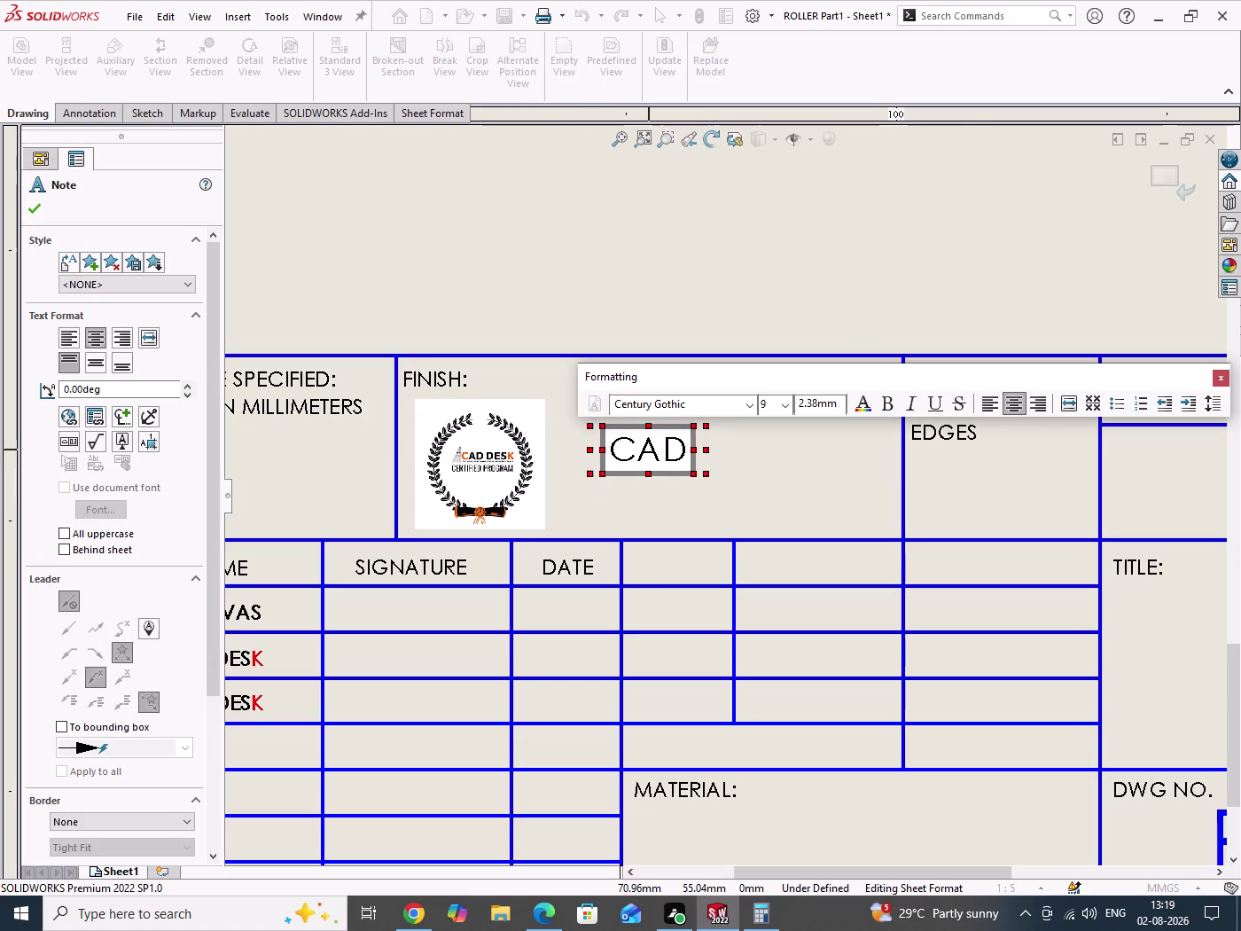
text(ESK)
key(space)
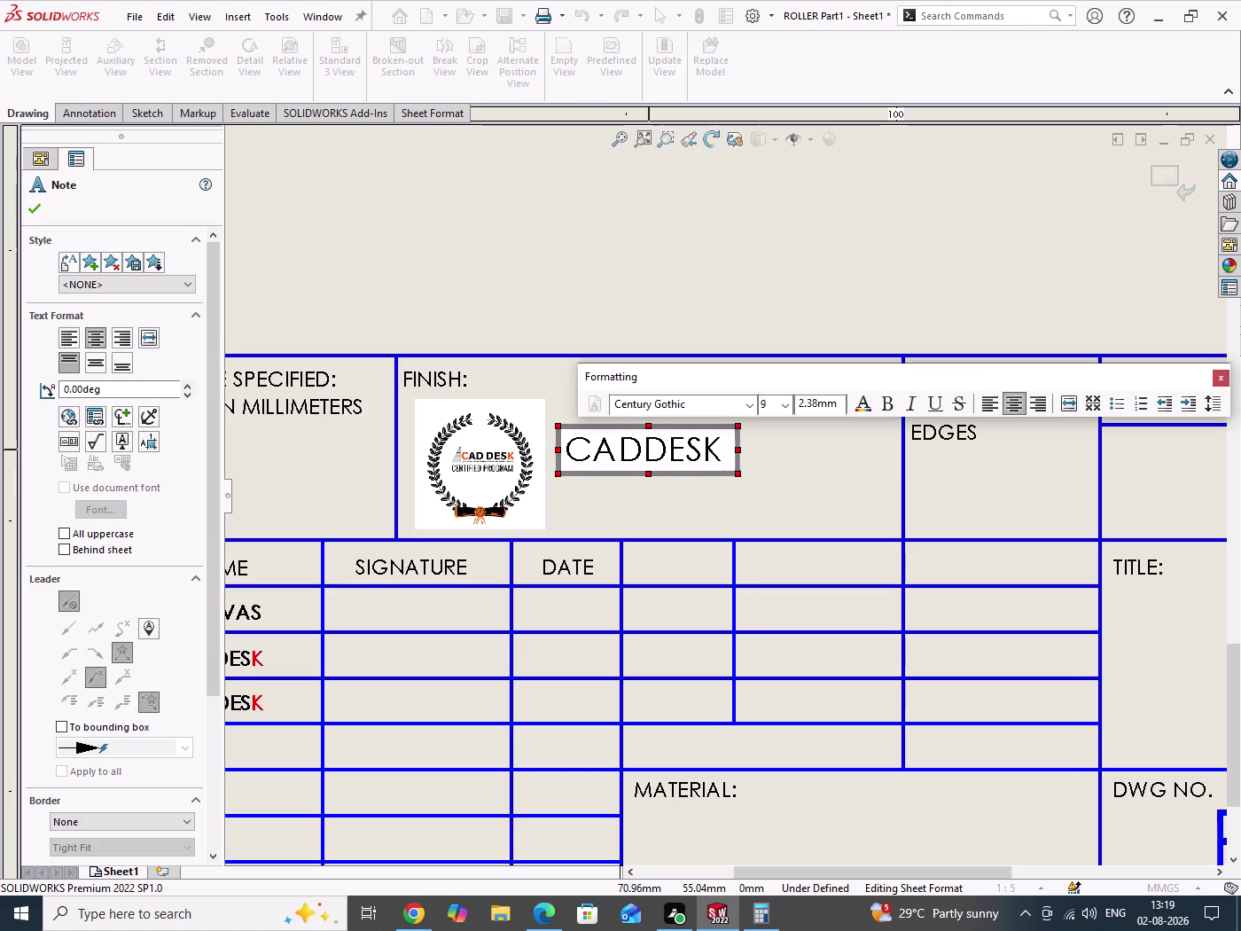
key(i)
key(n)
text(DI)
key(a)
key(space)
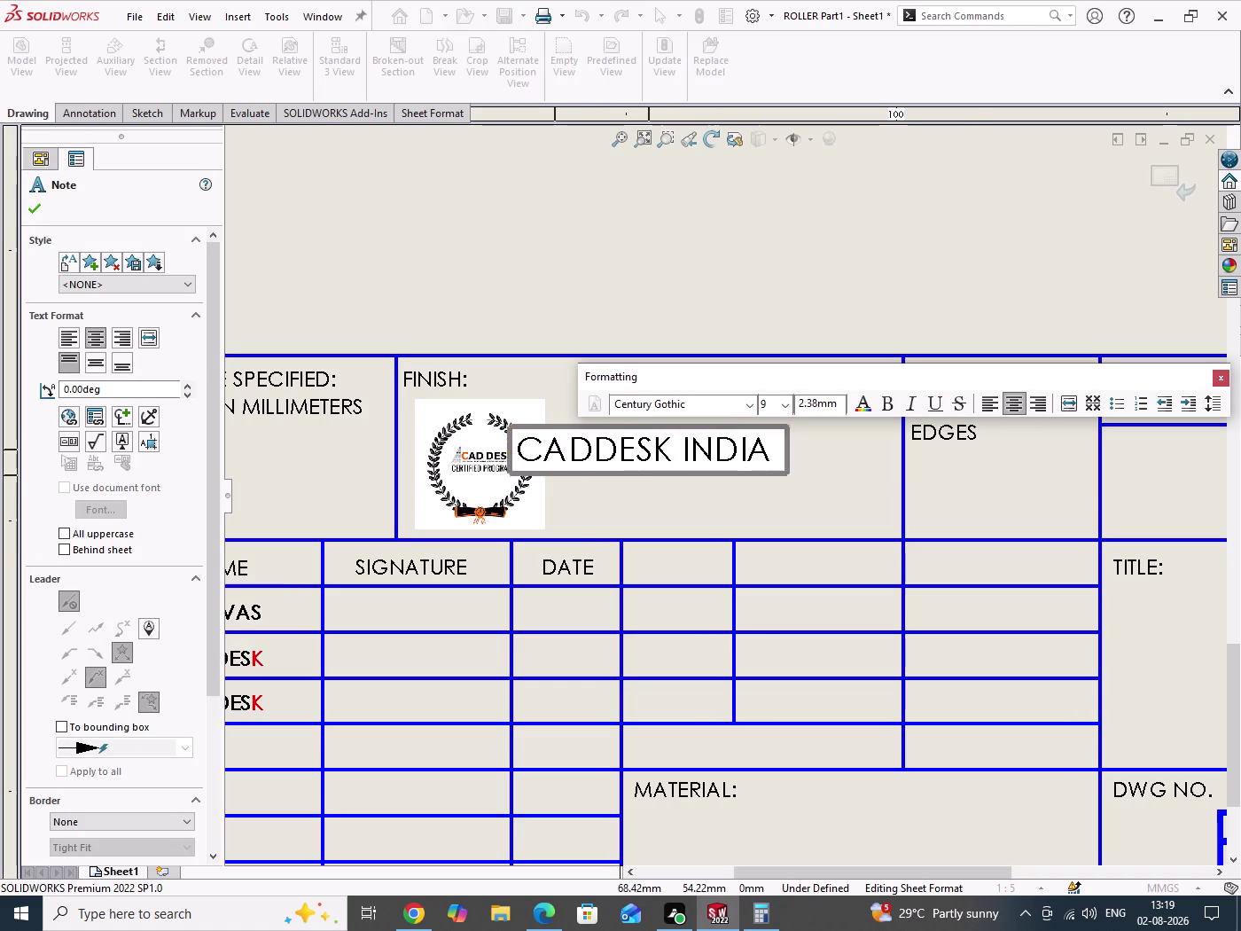
key(p)
key(v)
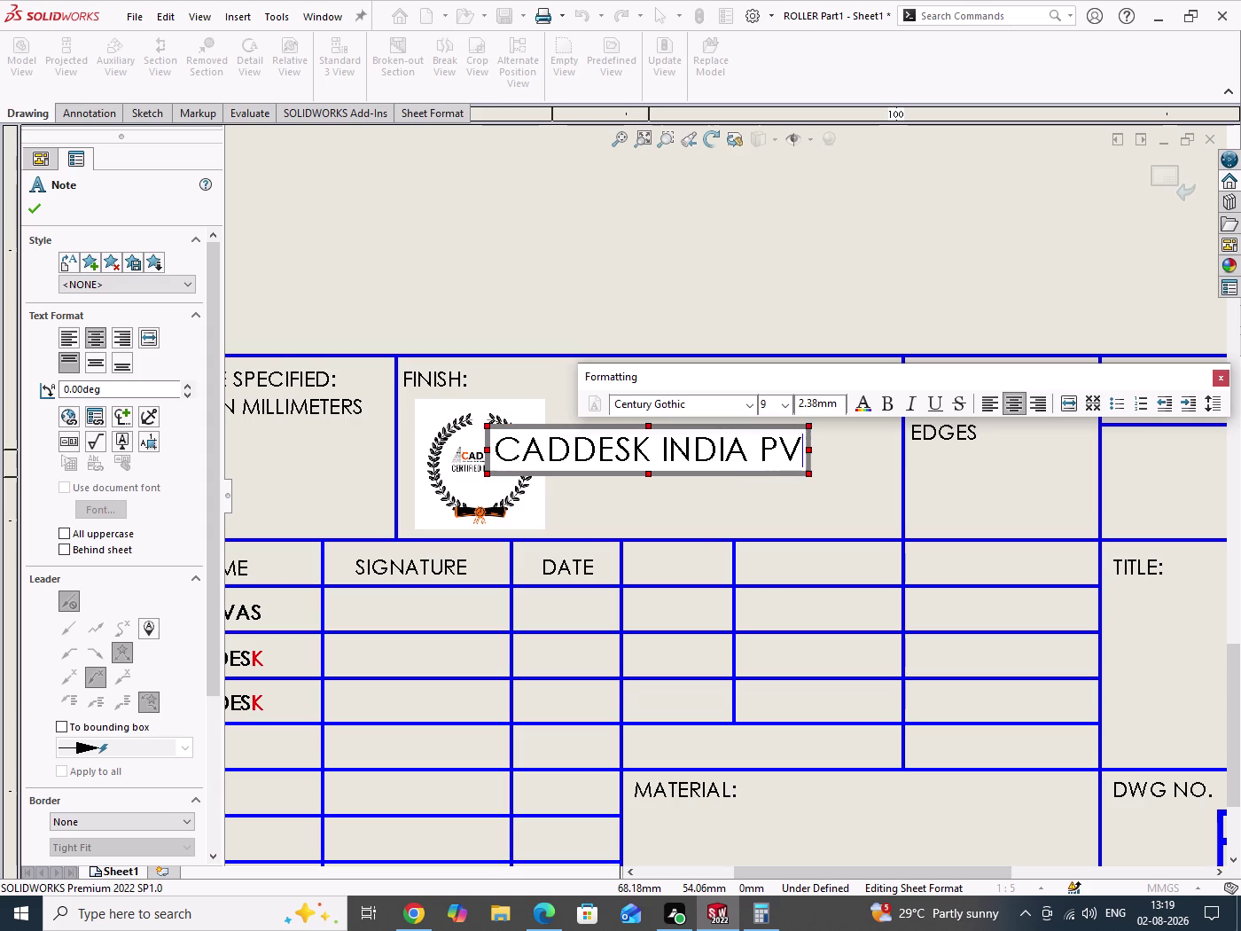
text(T.)
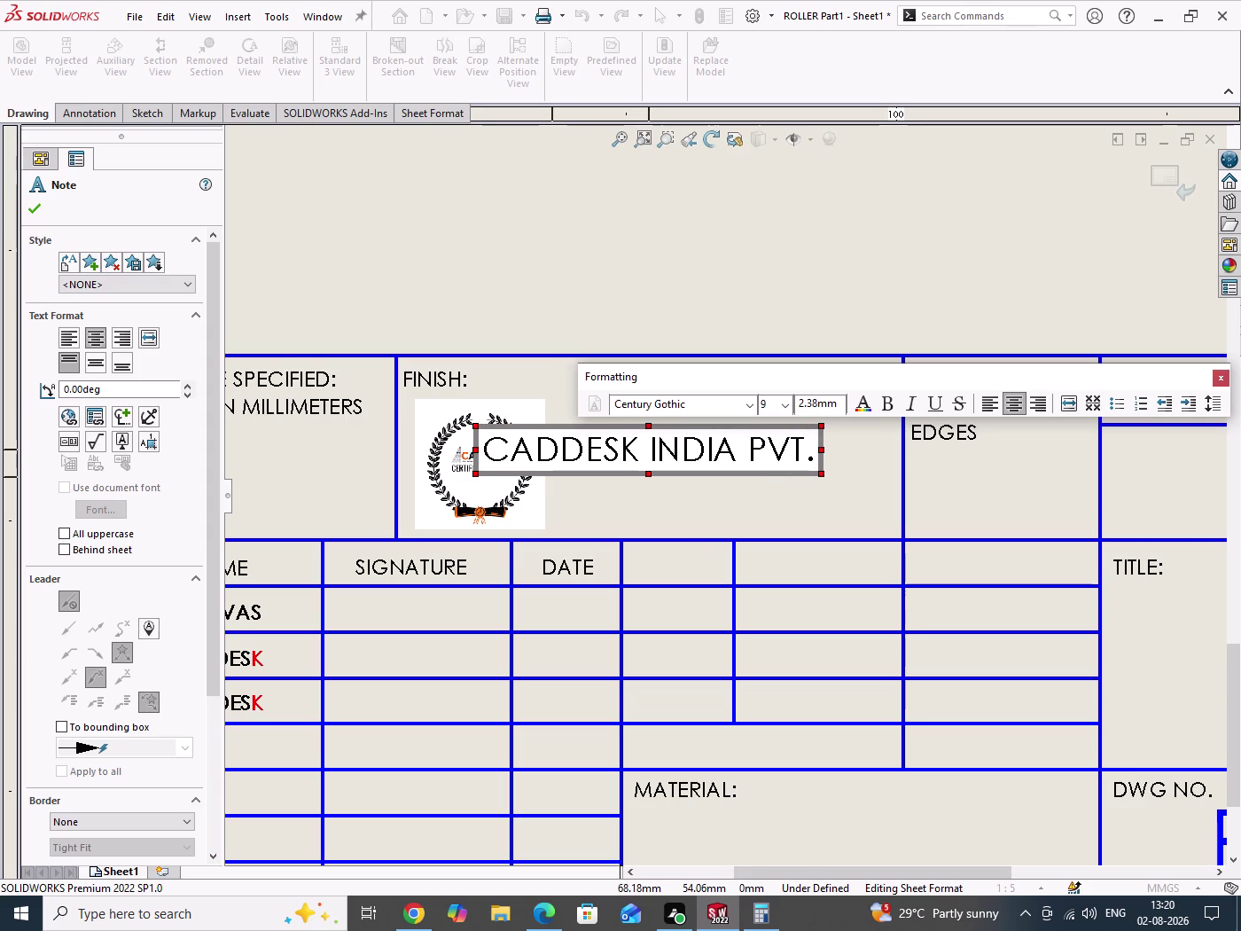
key(l)
text(TD)
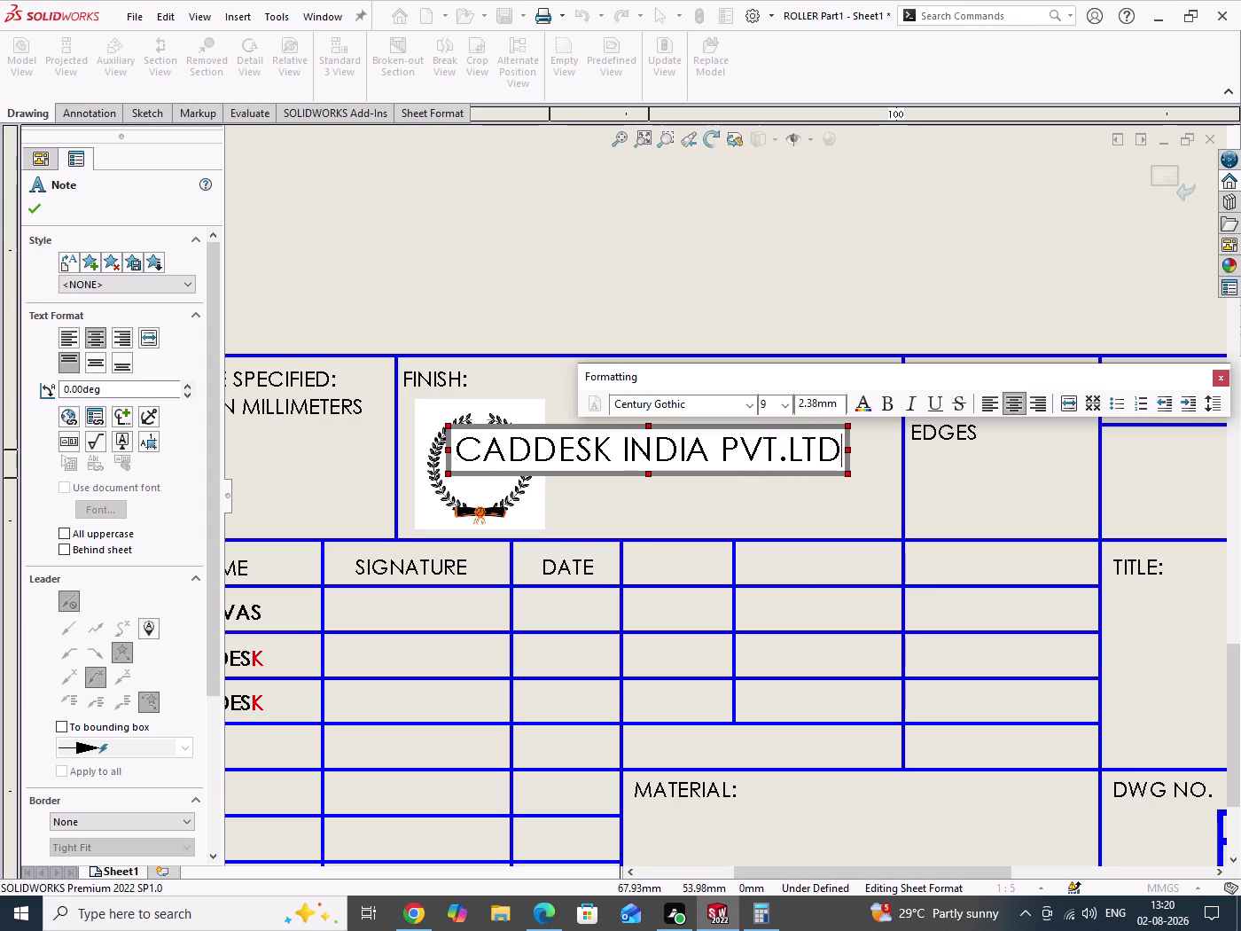
key(Return)
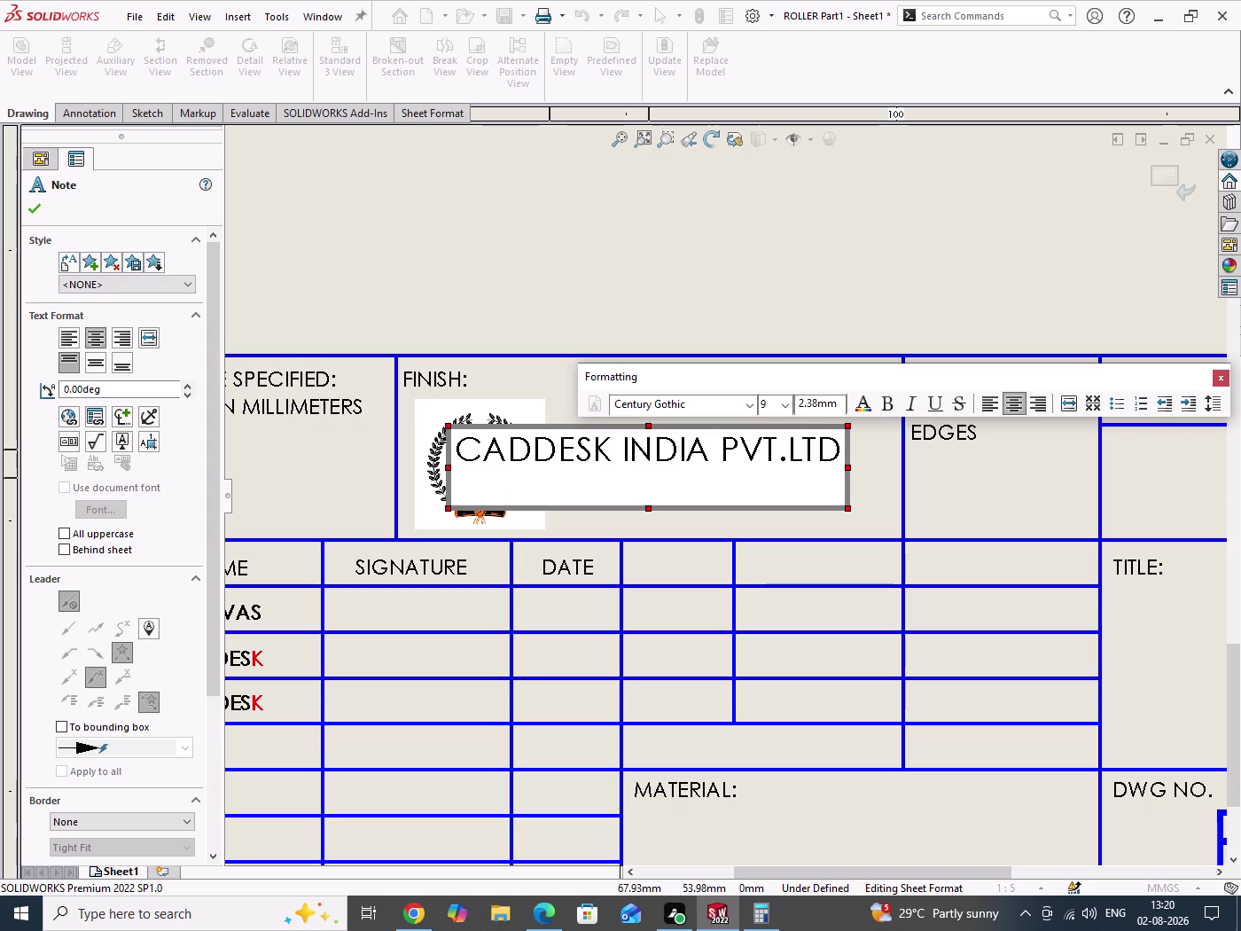
Type AMEERPET-HYDERABAD on the note's second line.
text(AM)
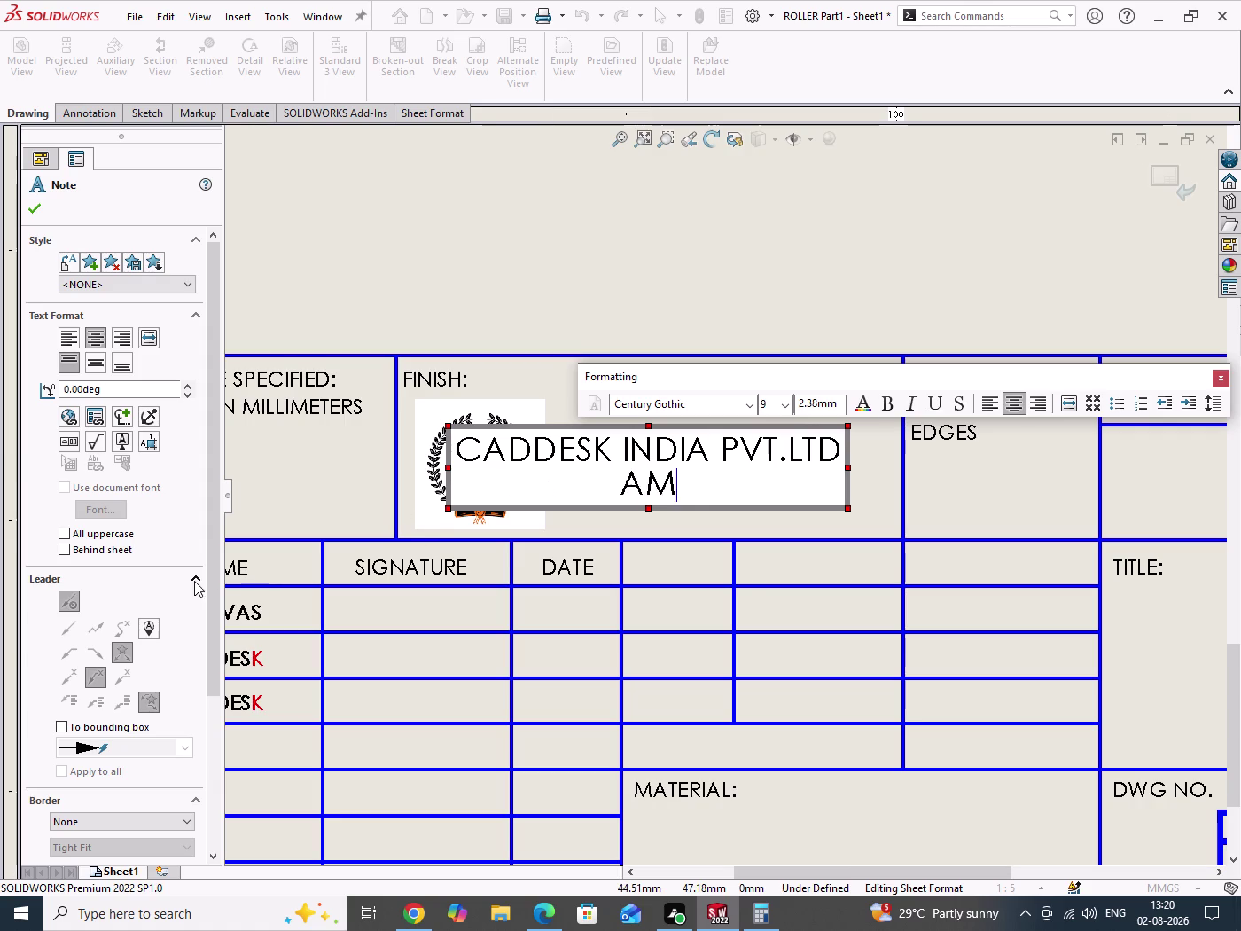
text(EE)
key(r)
text(P)
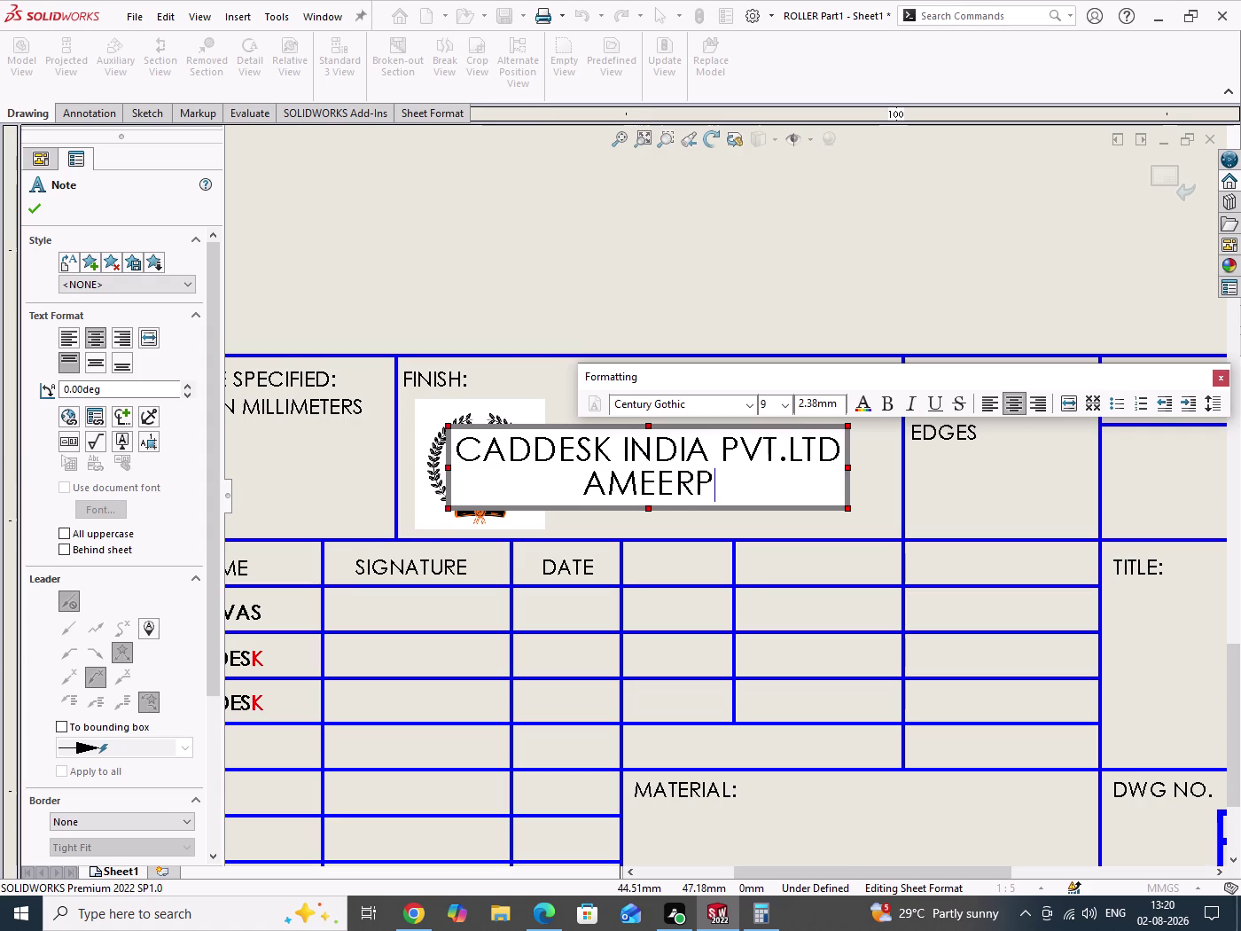
text(E)
key(t)
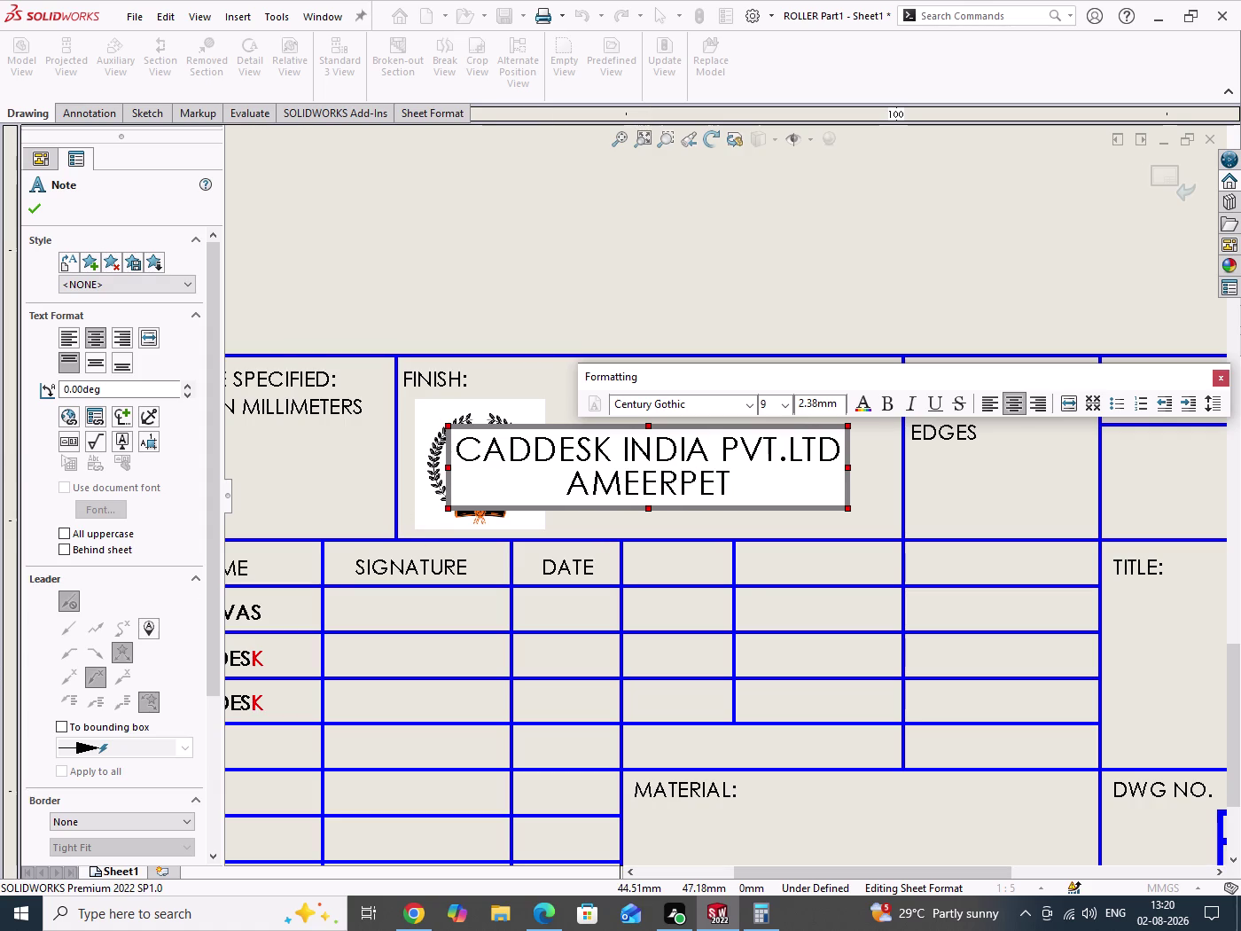
key(minus)
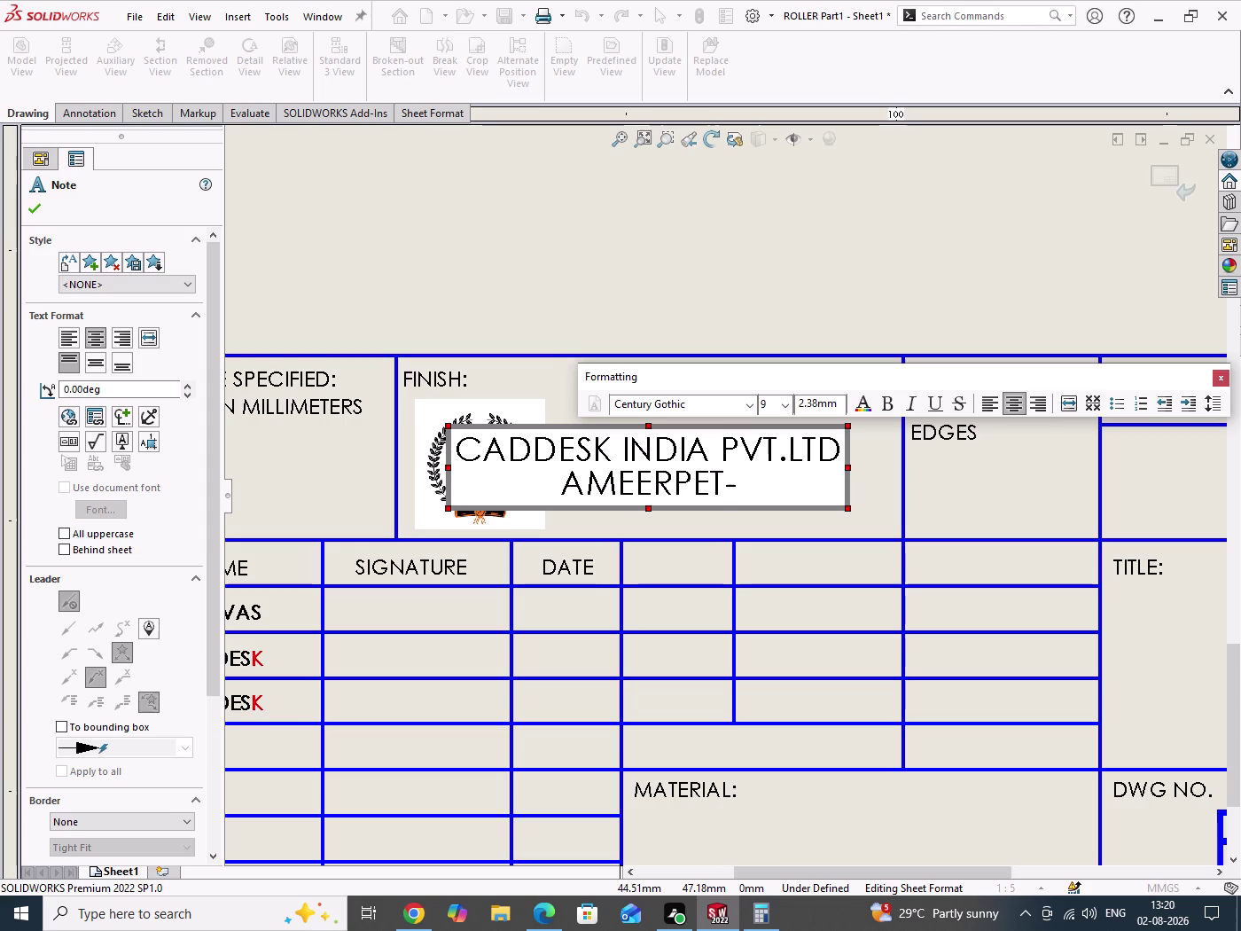
text(HYDE)
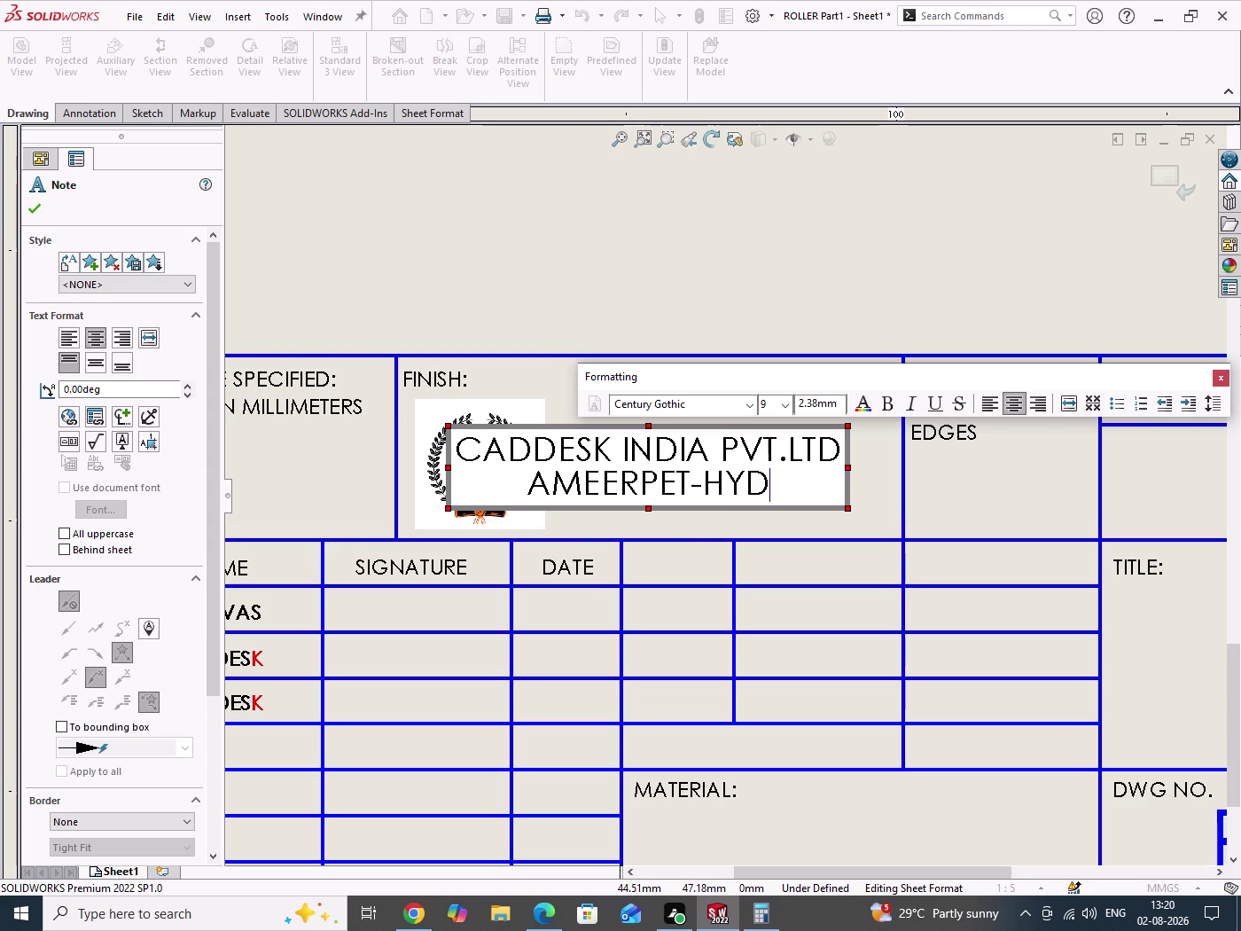
text(RABA)
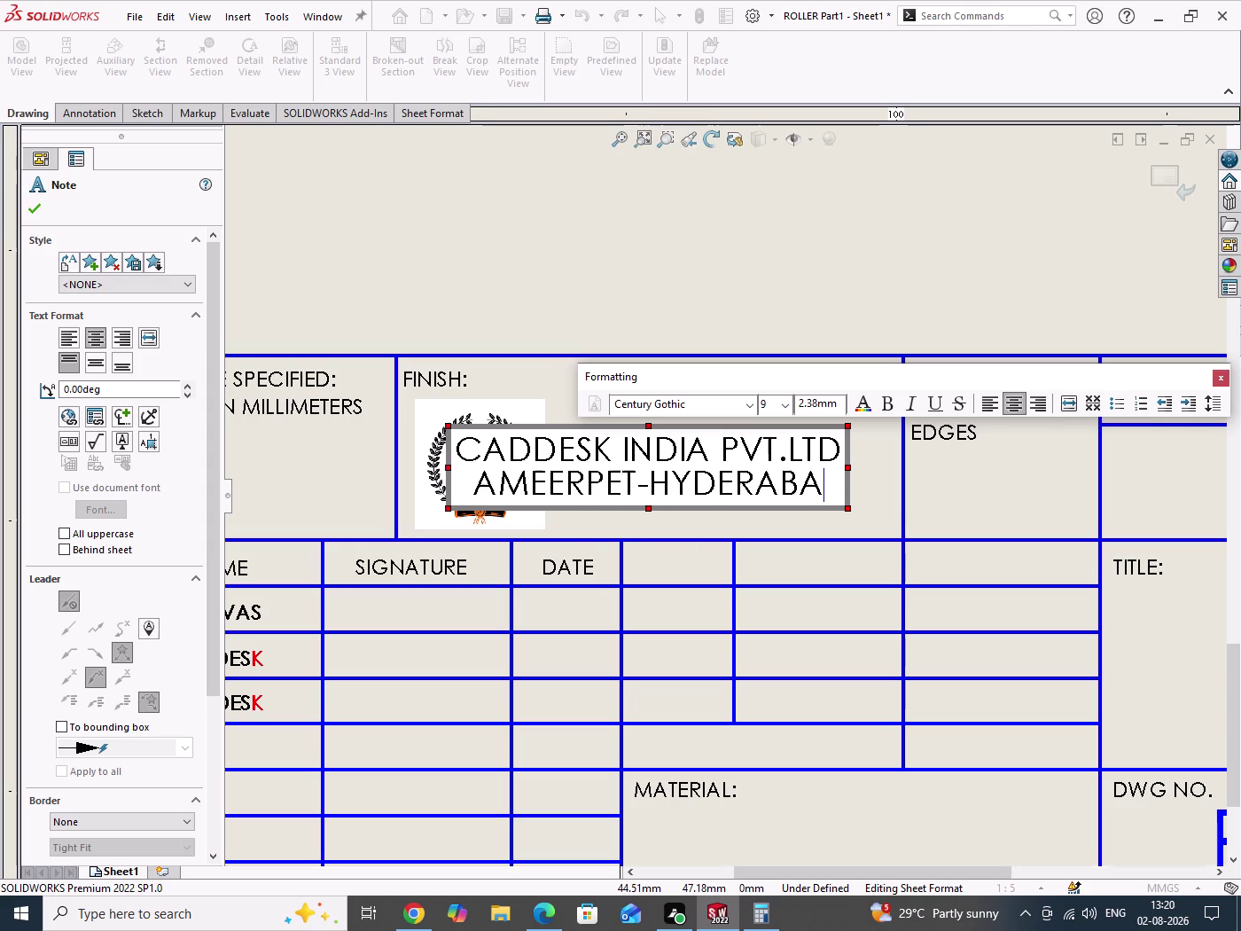
text(D)
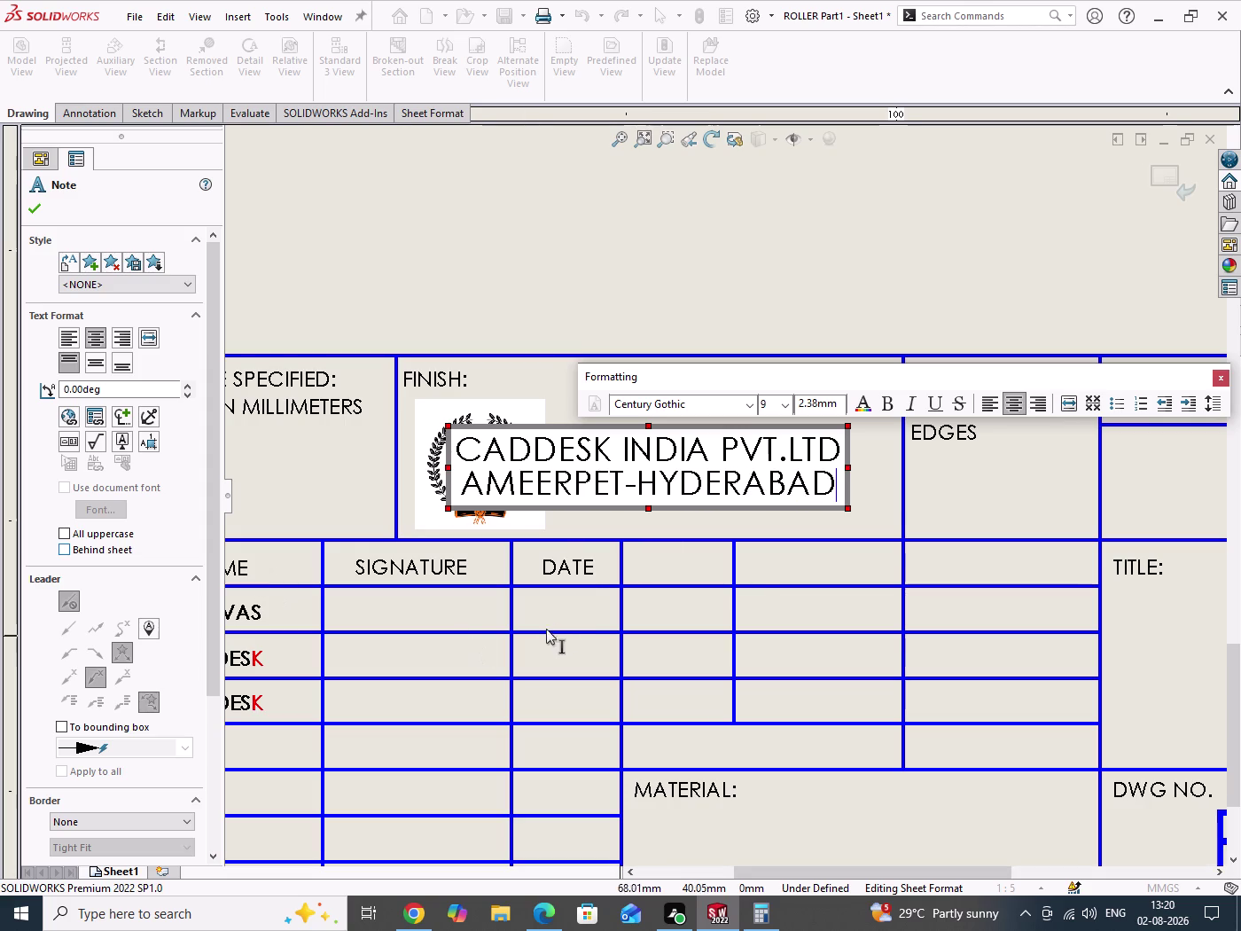
drag(836, 485, 548, 489)
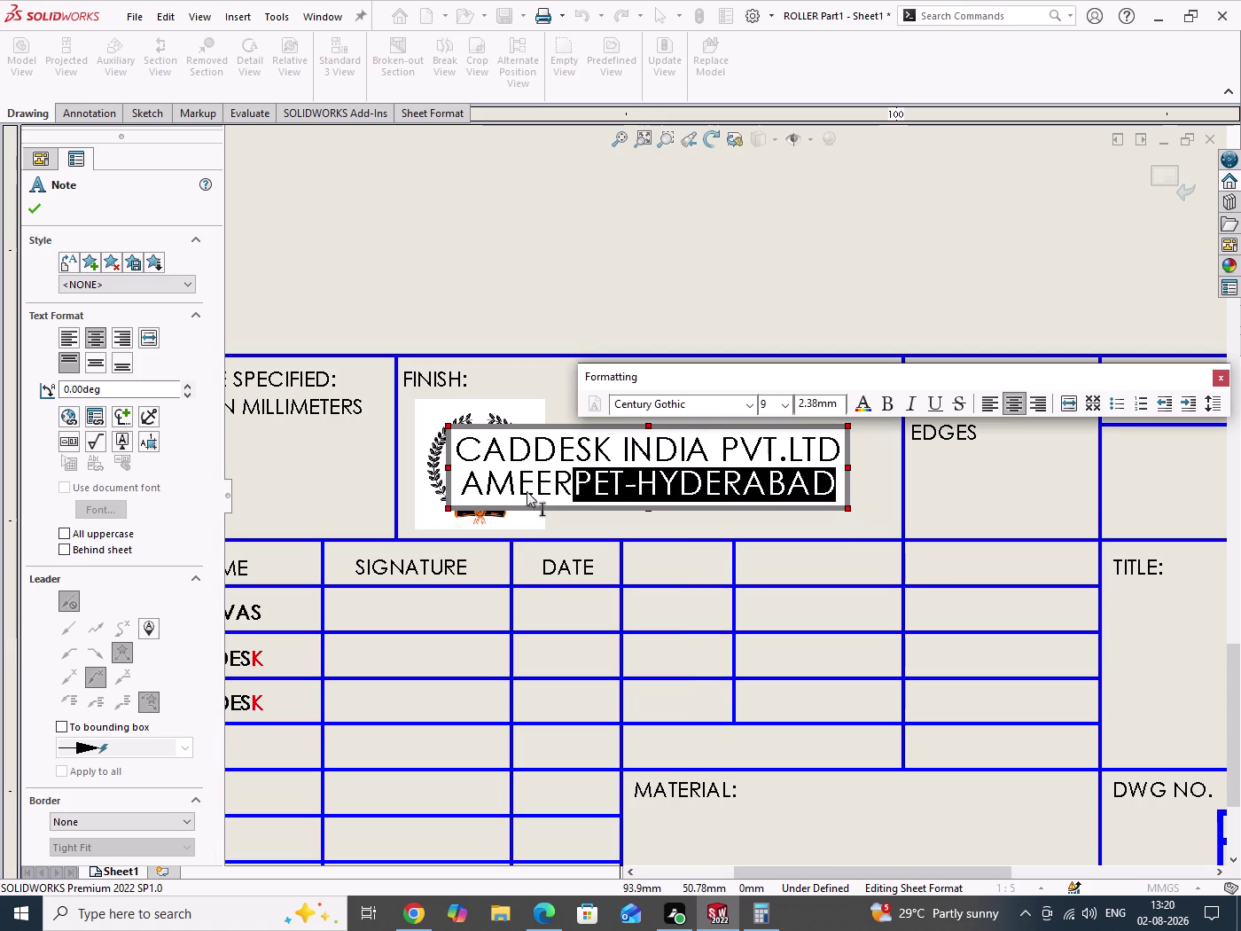
Make all the note text bold at font size 12.
drag(547, 488, 454, 451)
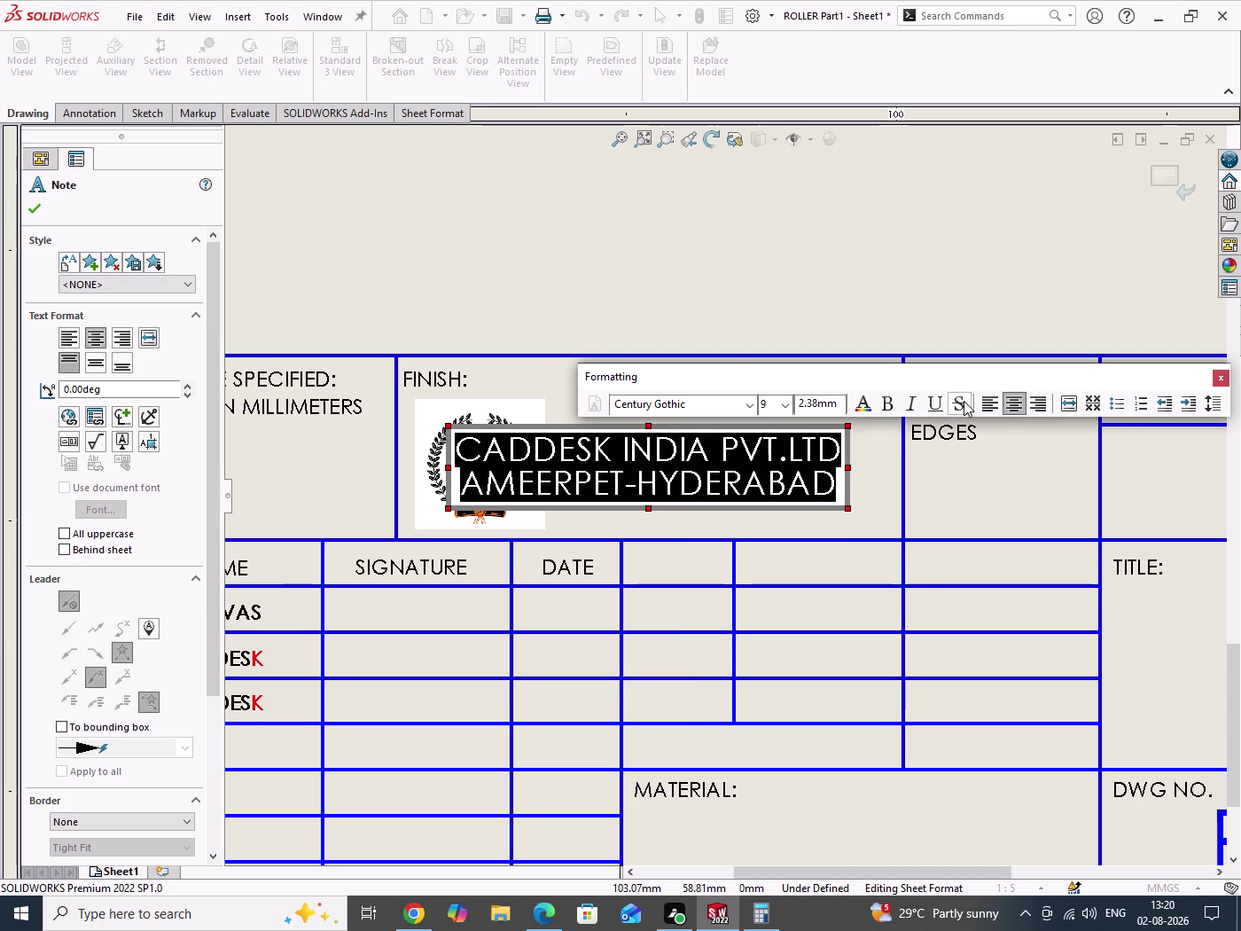
click(1011, 404)
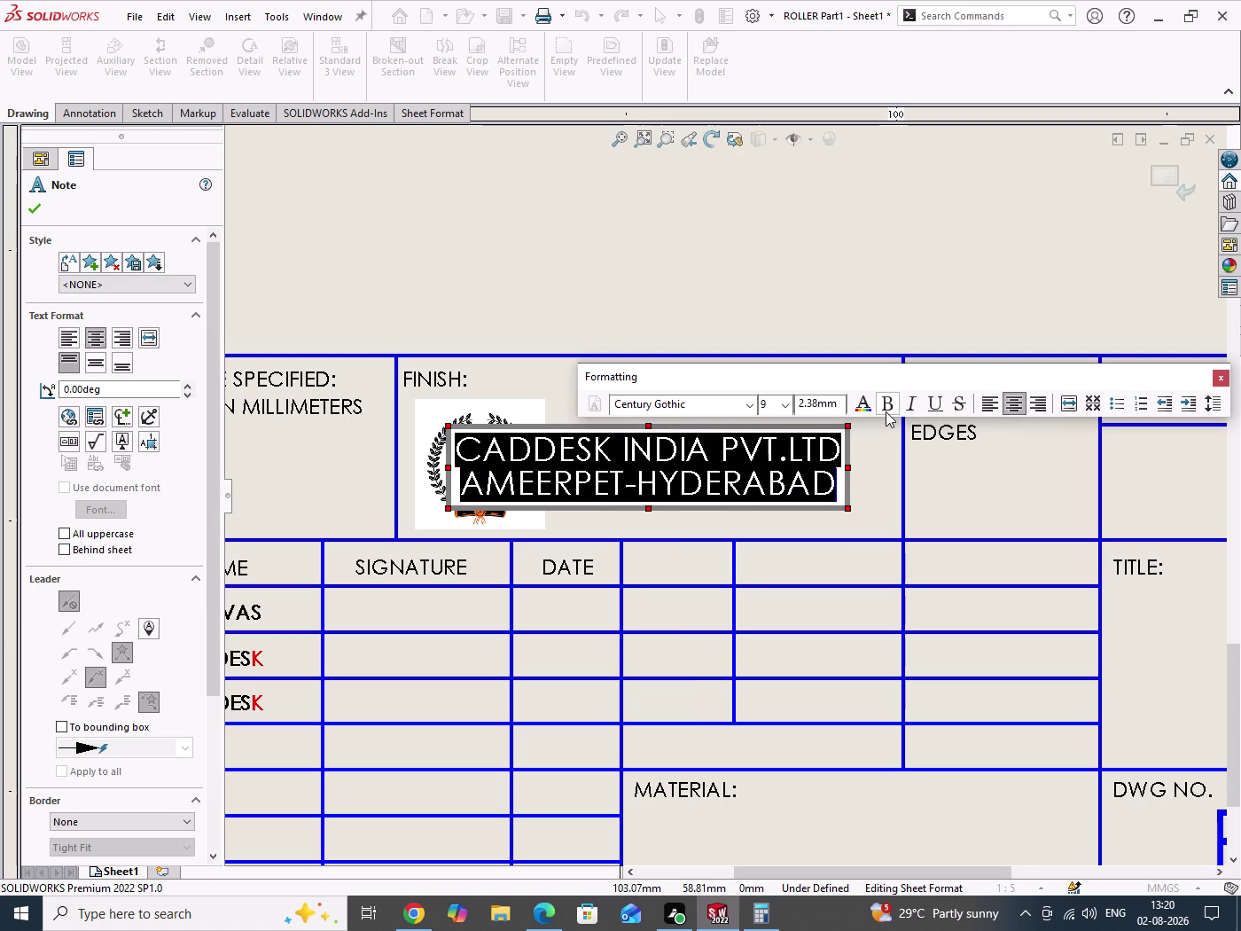
click(886, 411)
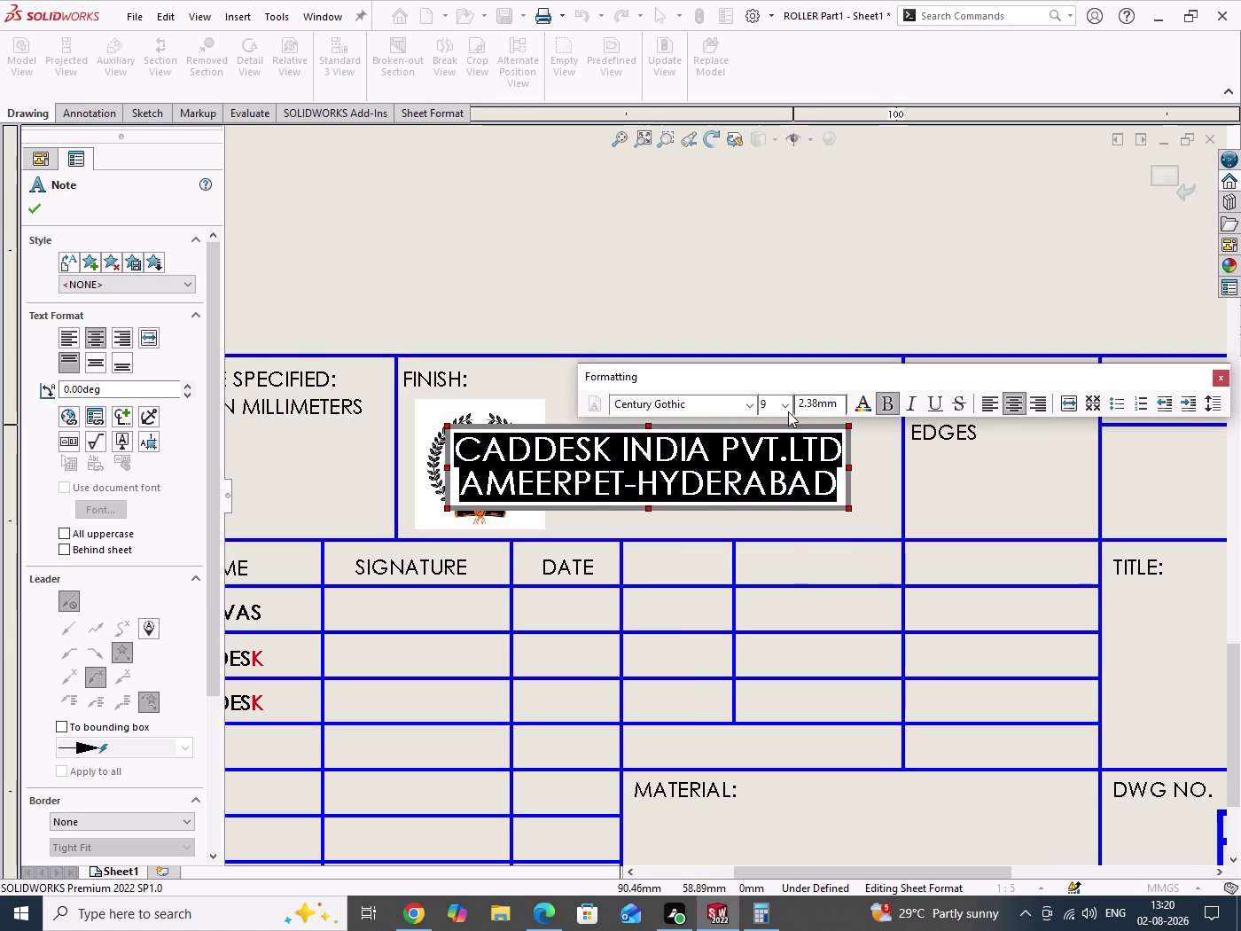
click(784, 411)
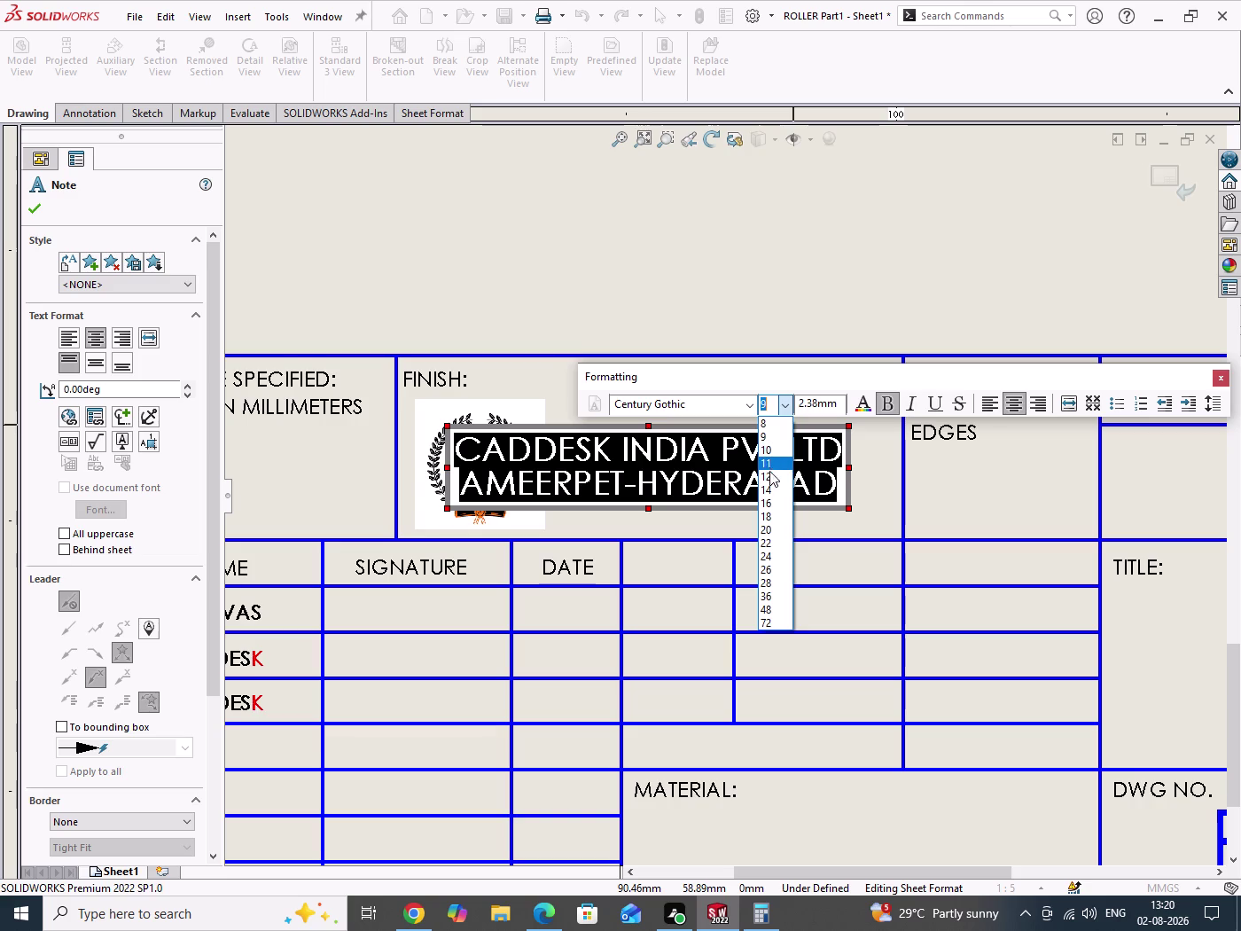
click(770, 473)
drag(420, 459, 402, 461)
click(860, 408)
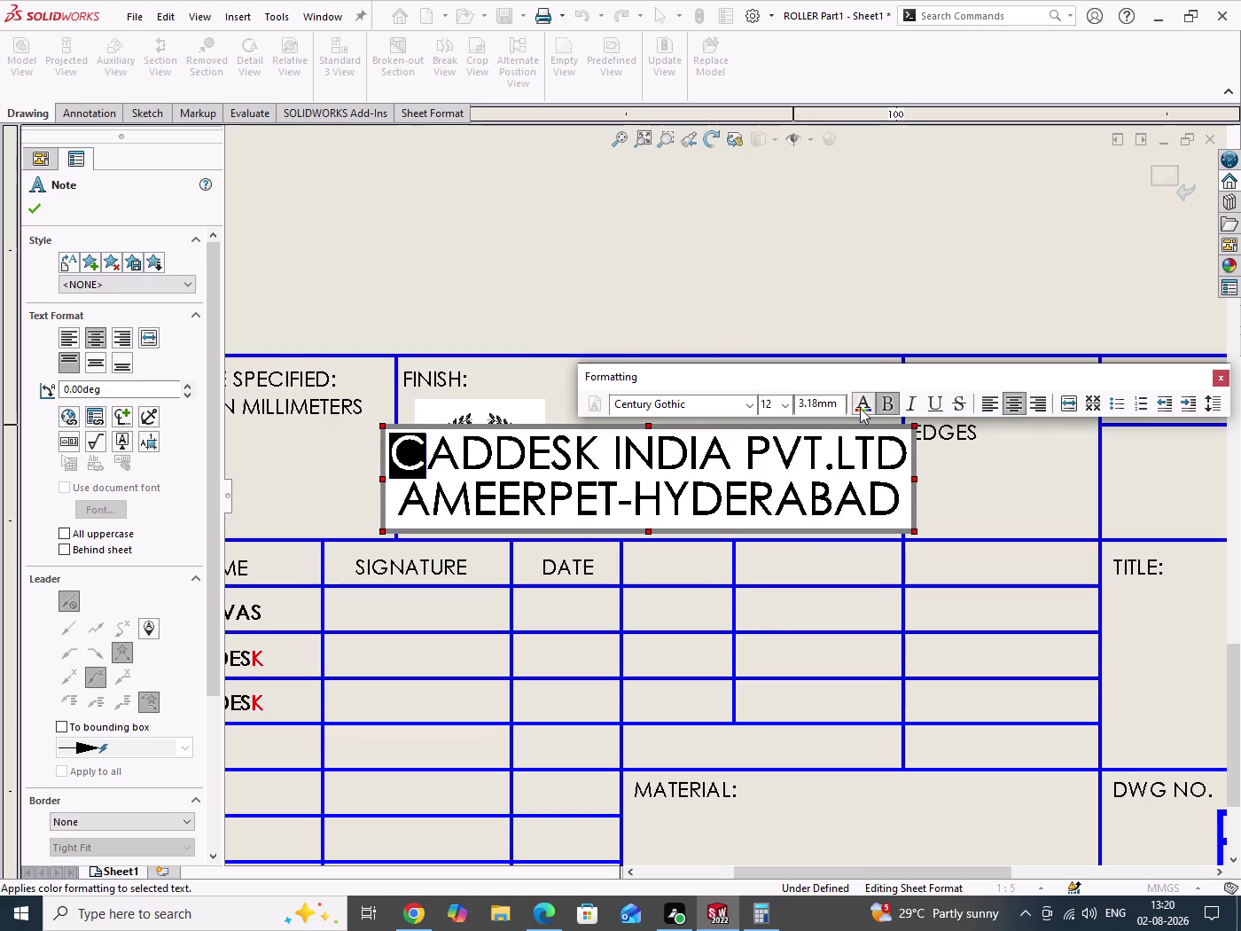
Colour the C and K of CADDESK red and finish the note.
click(539, 359)
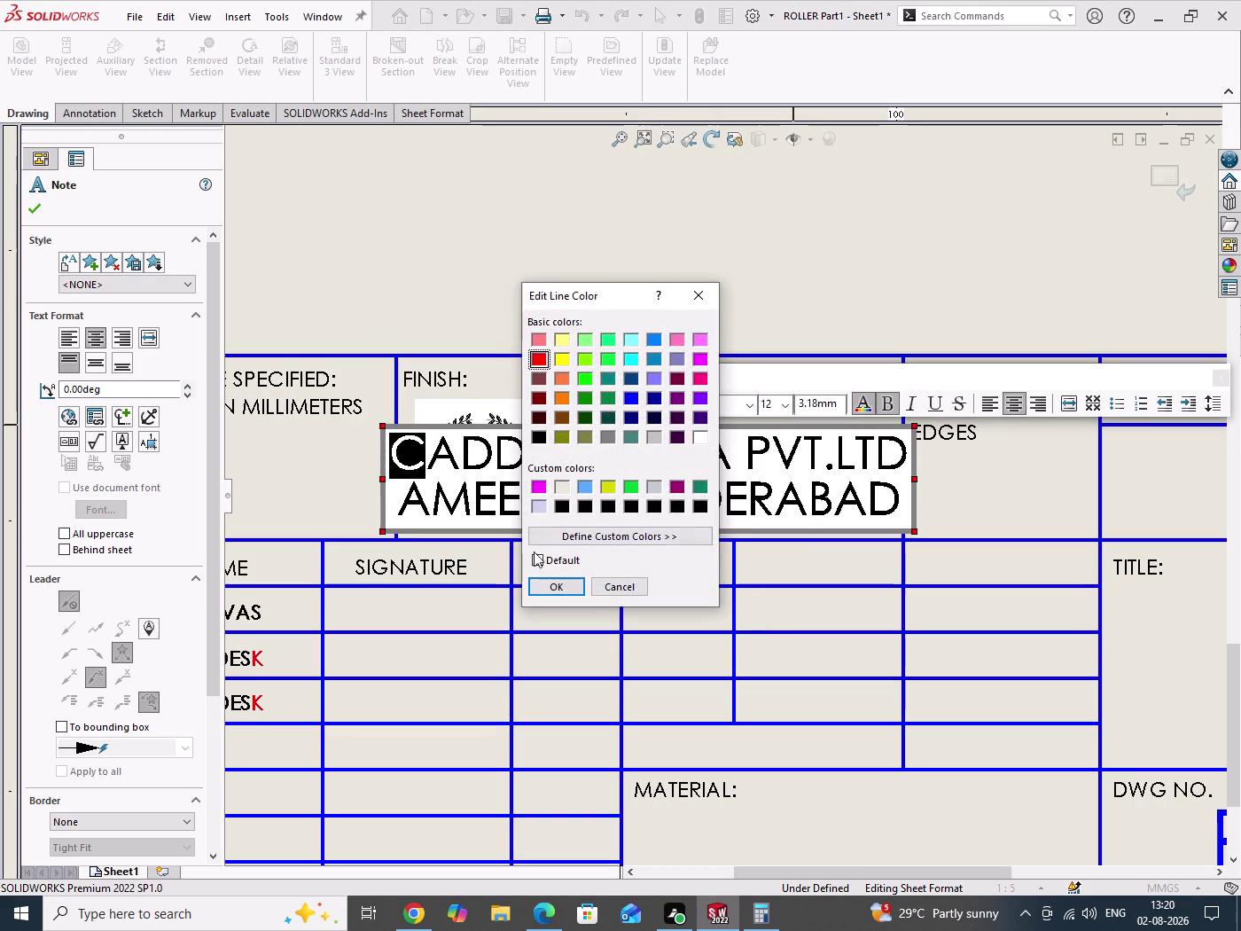
click(538, 581)
drag(595, 451, 581, 457)
click(862, 411)
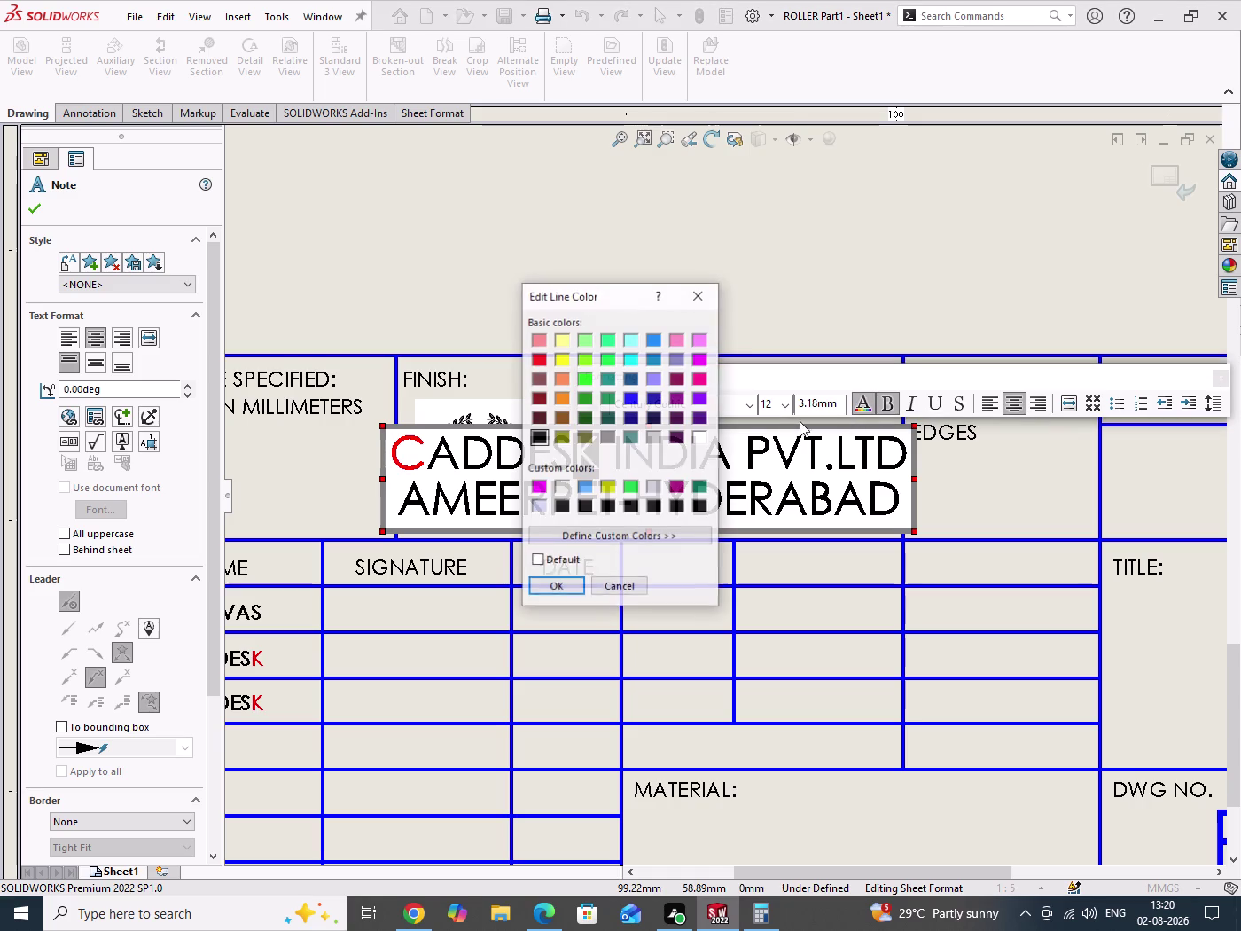
click(541, 361)
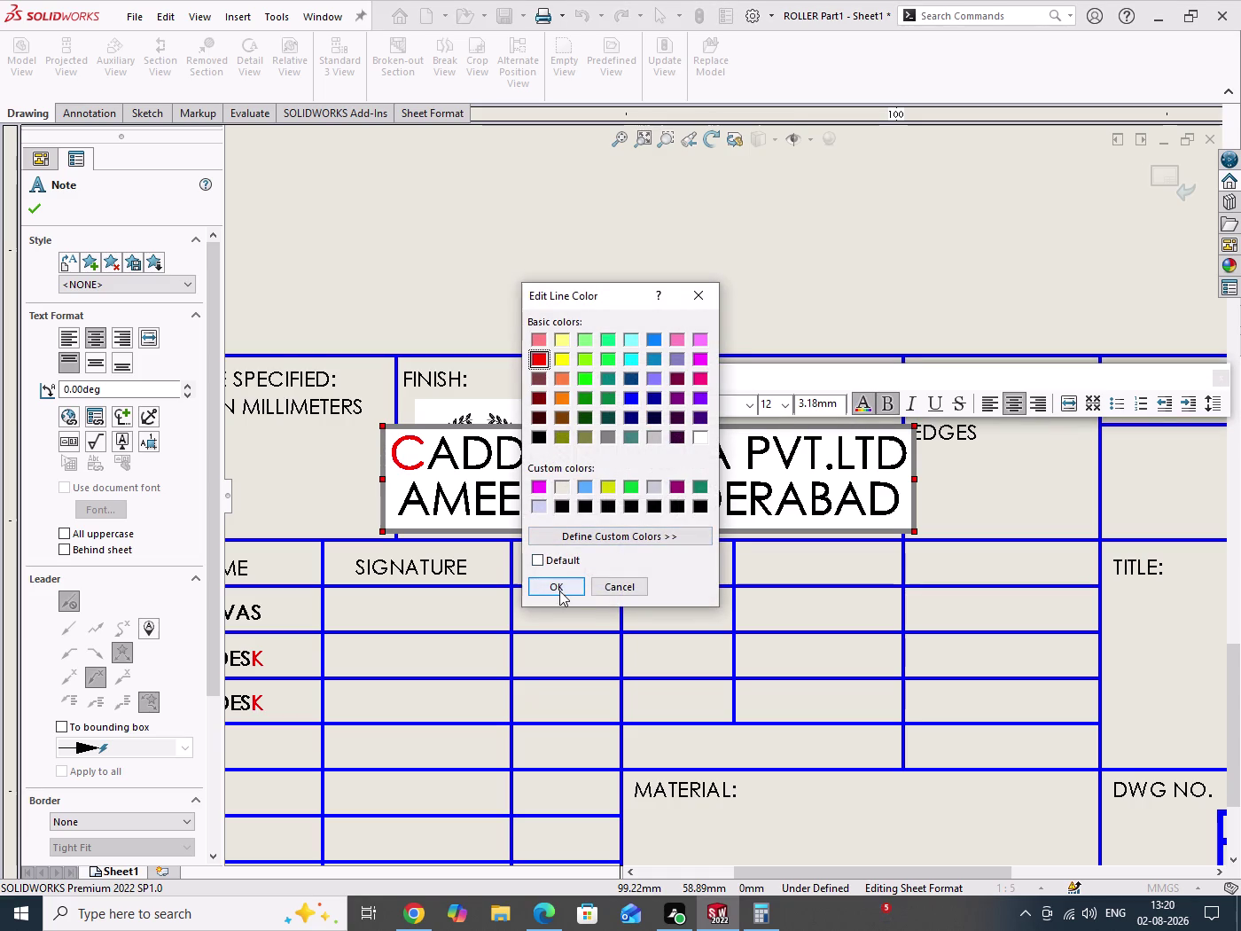
click(561, 590)
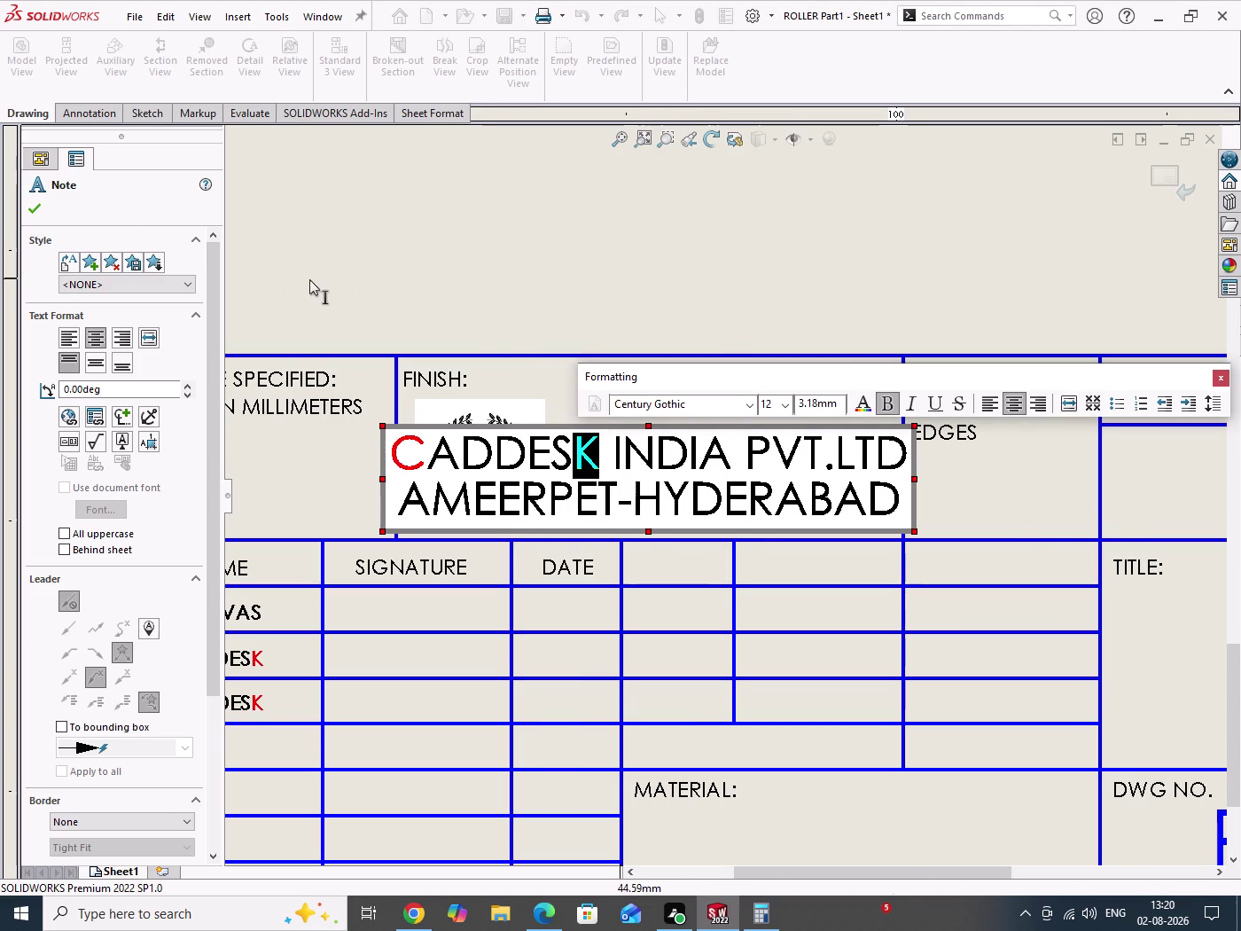
click(432, 248)
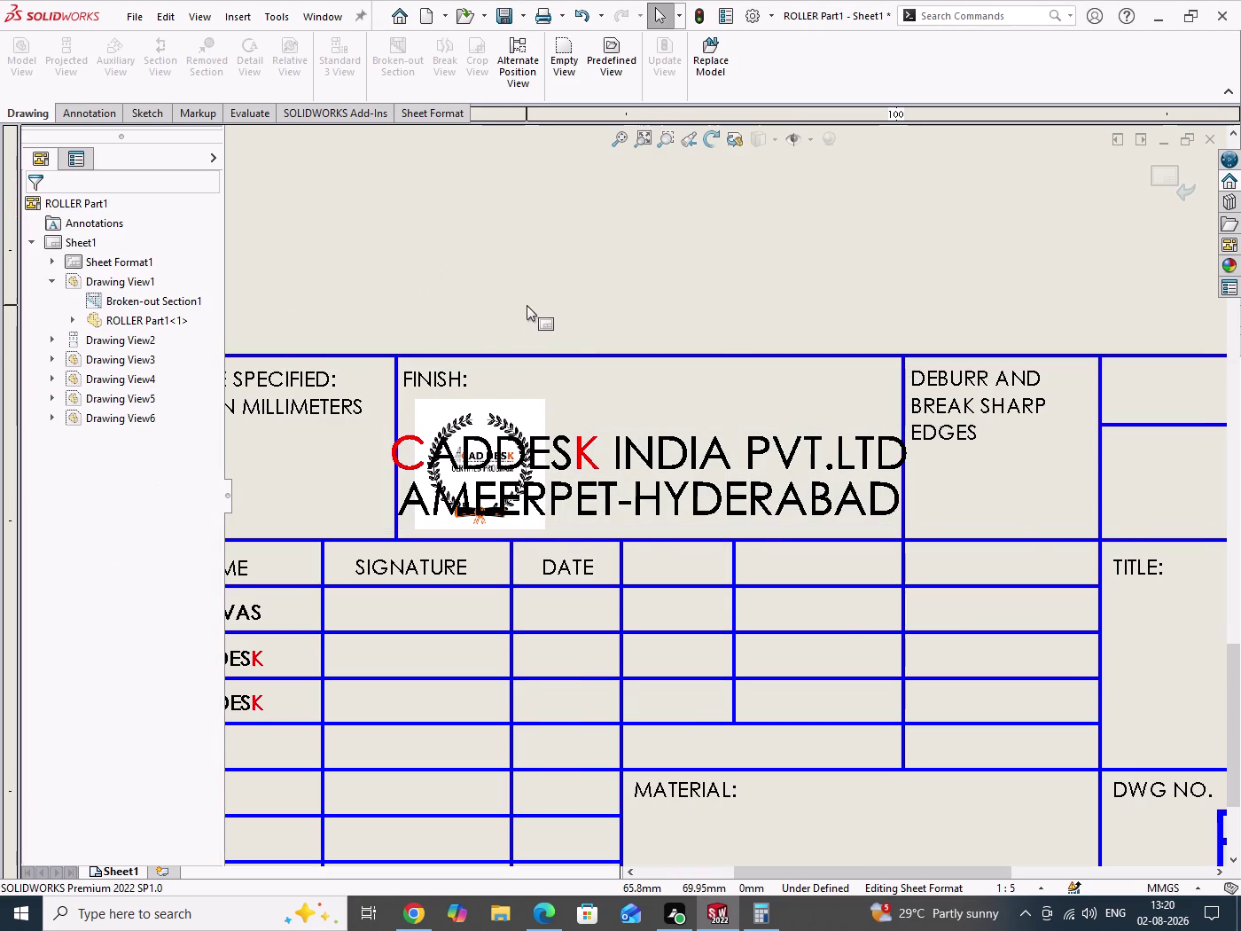
Drag the company note from the FINISH cell into the TITLE cell.
scroll(up, 3)
scroll(down, 3)
drag(695, 501, 696, 488)
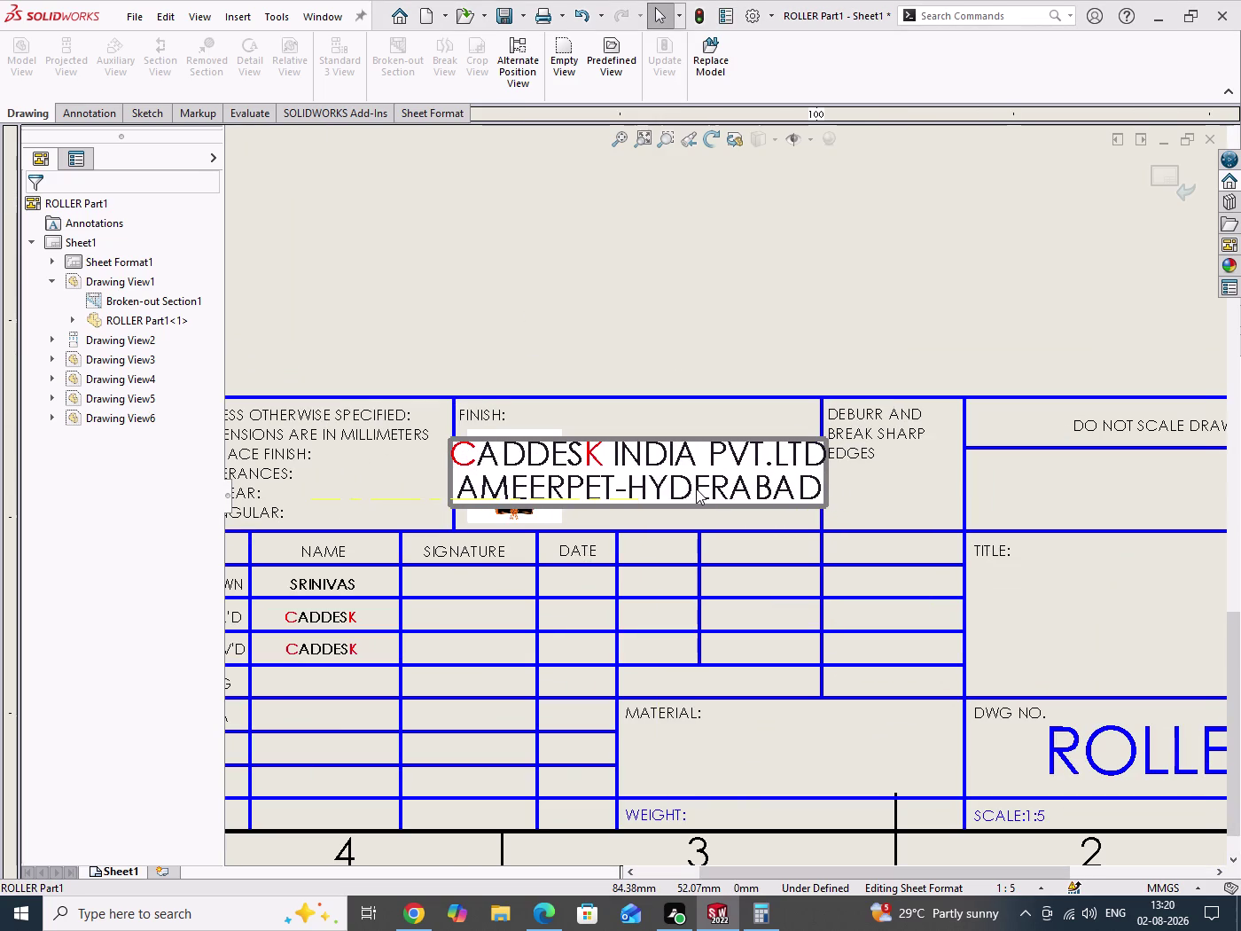
drag(696, 489, 697, 488)
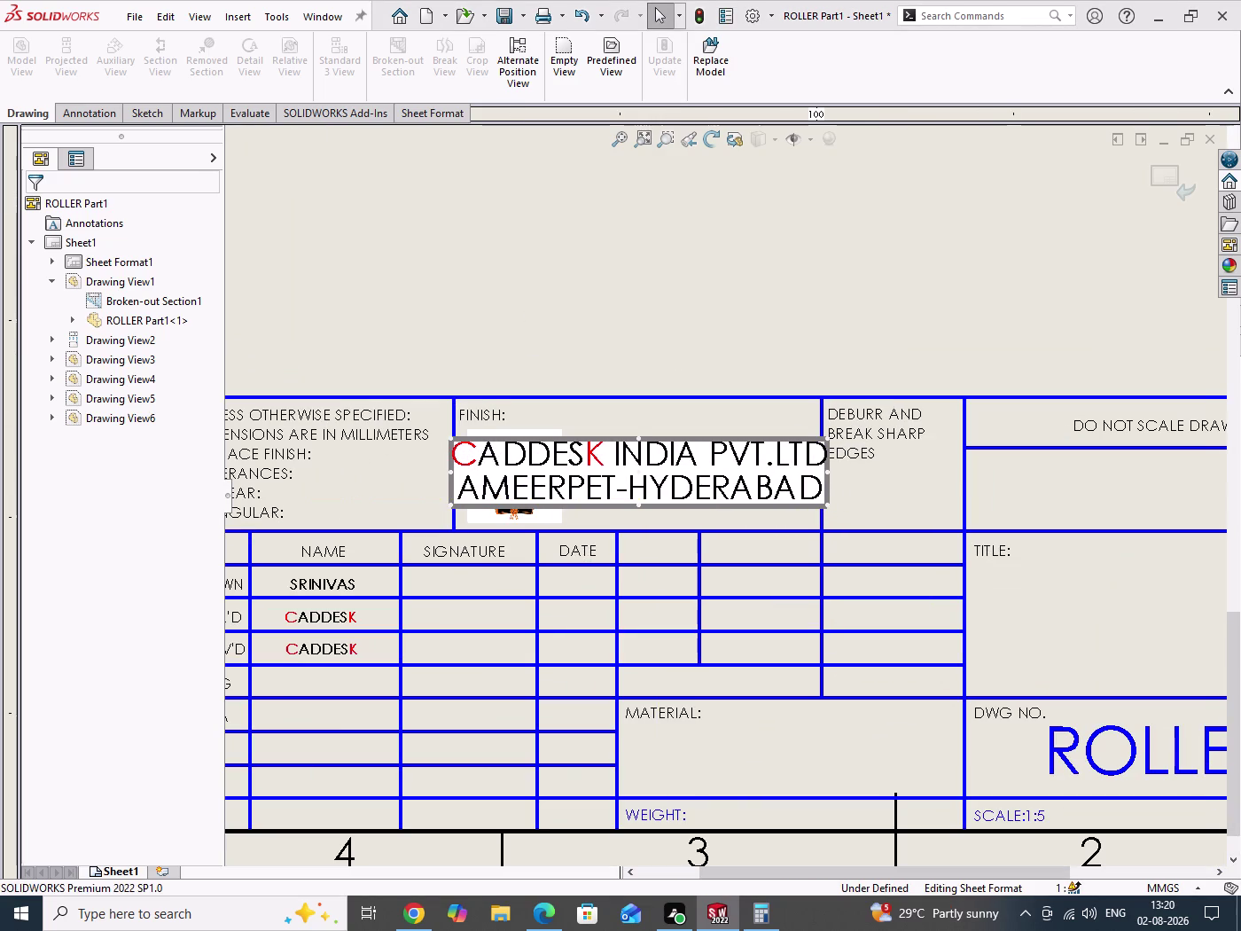
drag(495, 228, 580, 283)
scroll(up, 3)
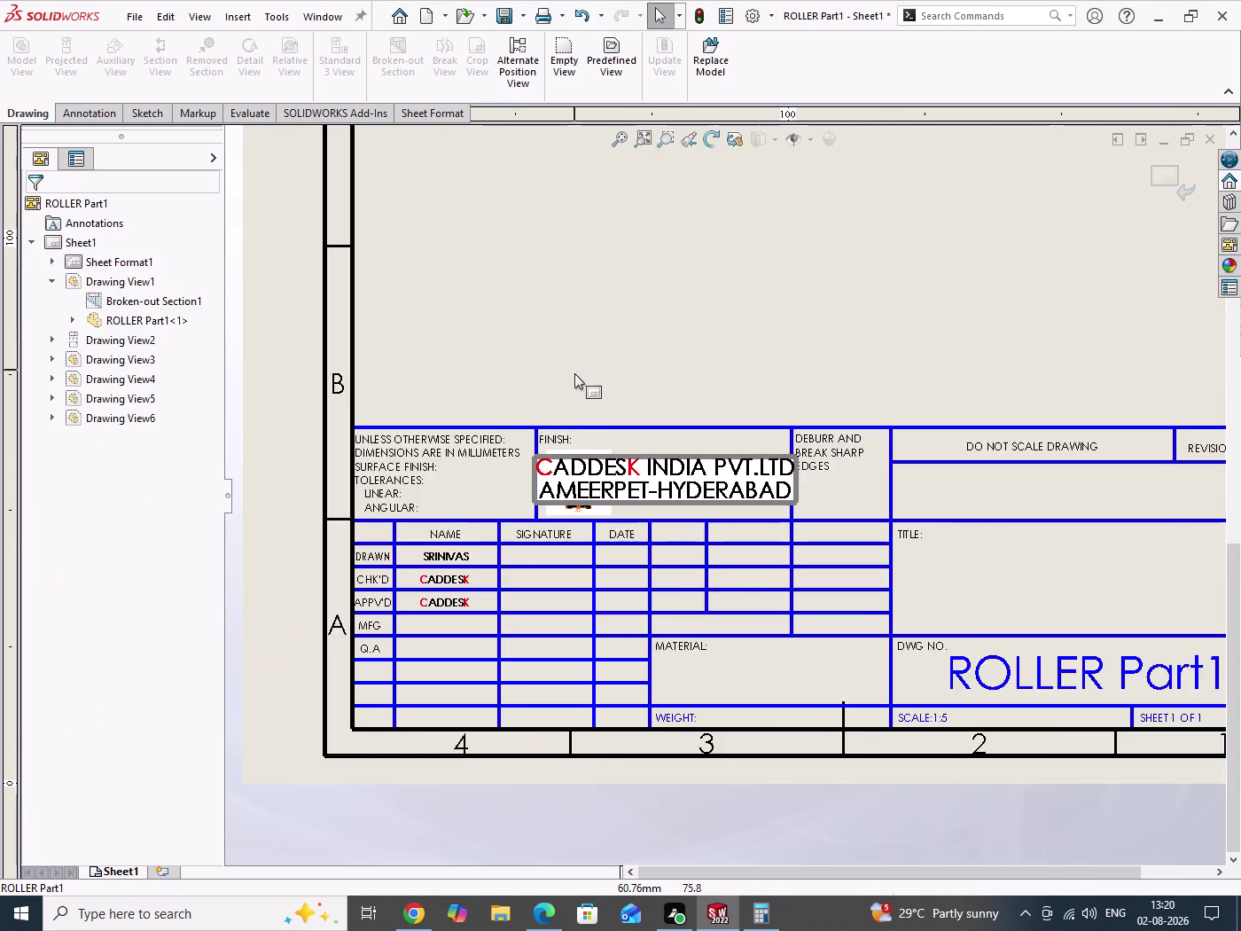
scroll(up, 3)
scroll(down, 3)
scroll(up, 3)
scroll(down, 3)
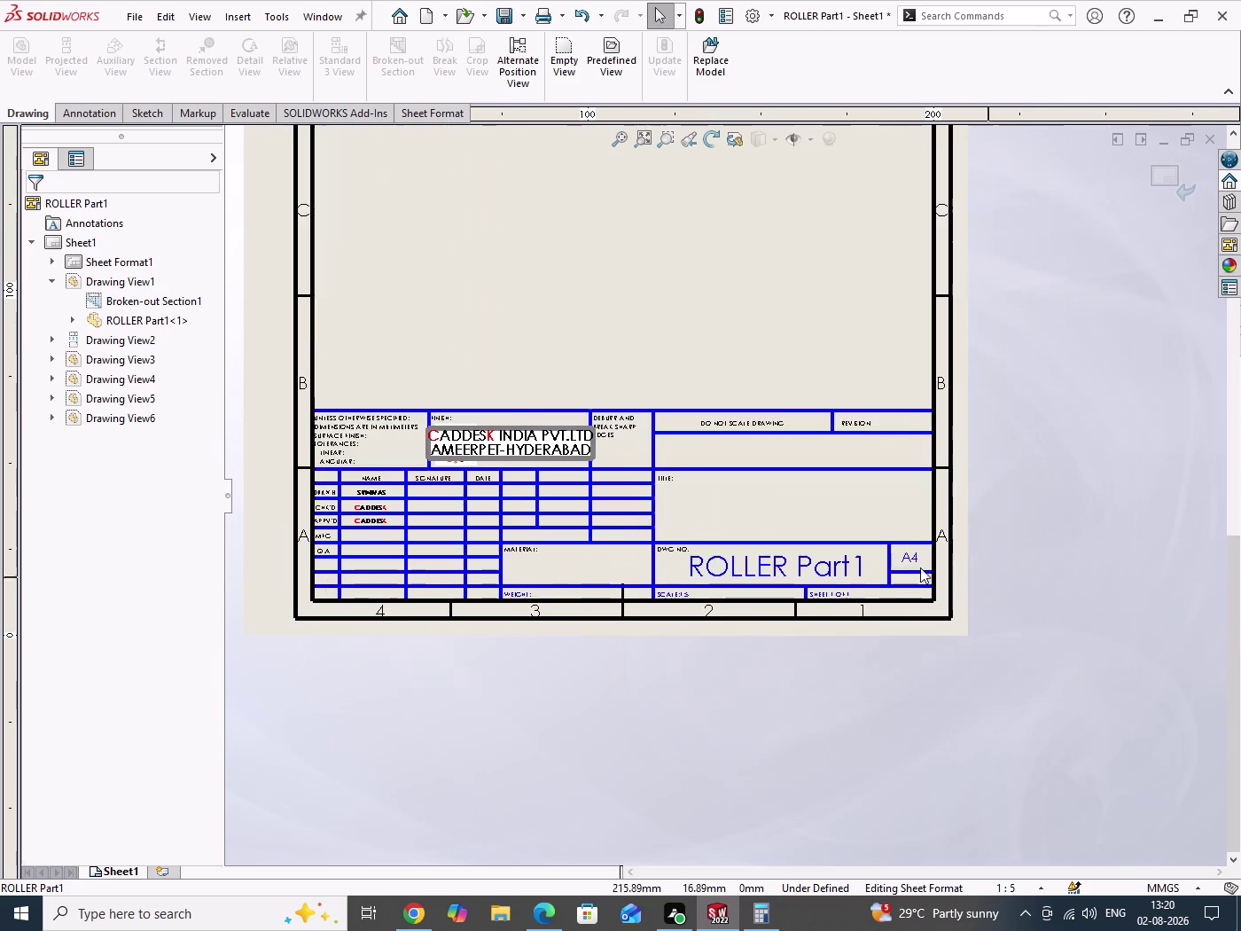
scroll(down, 3)
drag(443, 428, 620, 466)
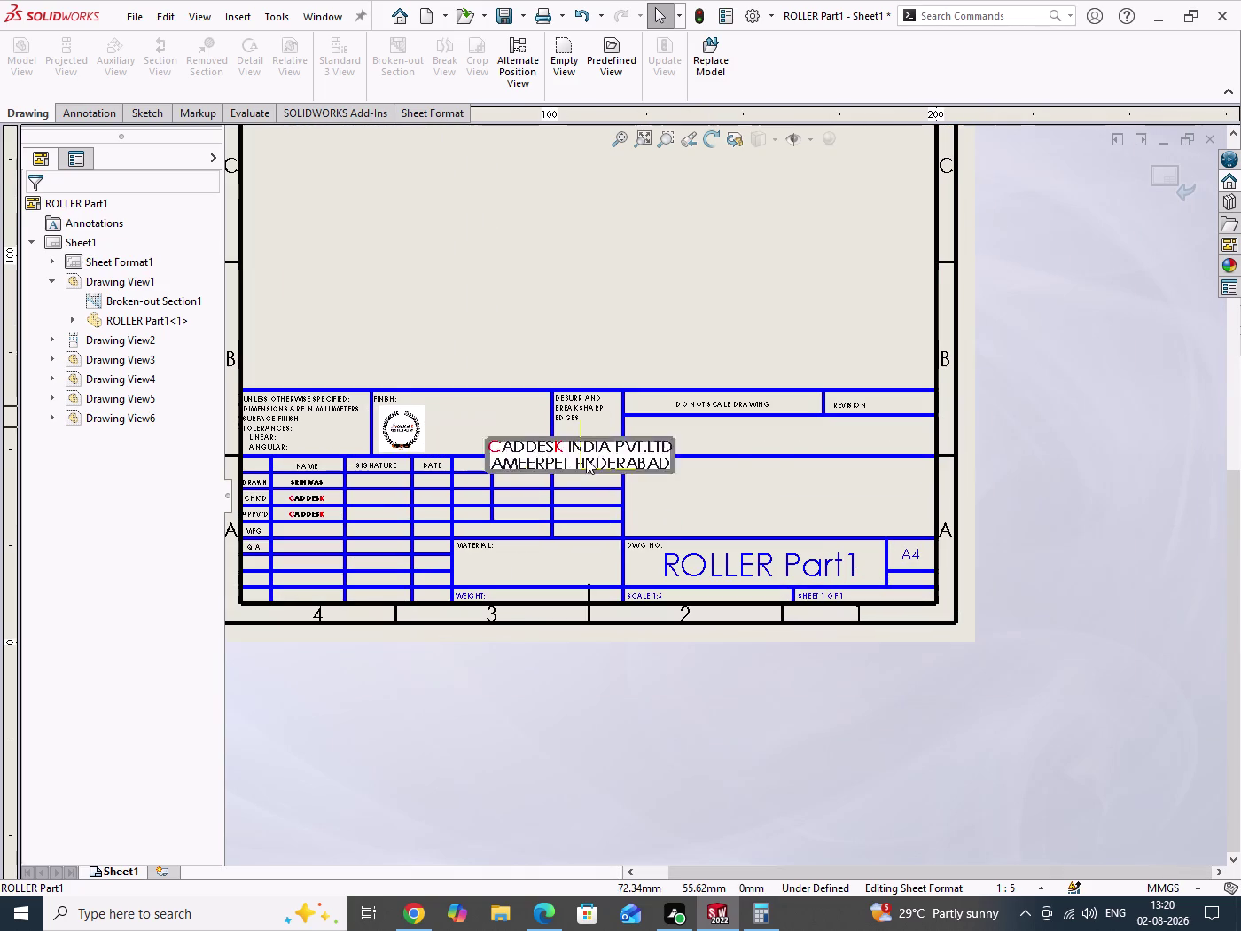
drag(620, 466, 748, 492)
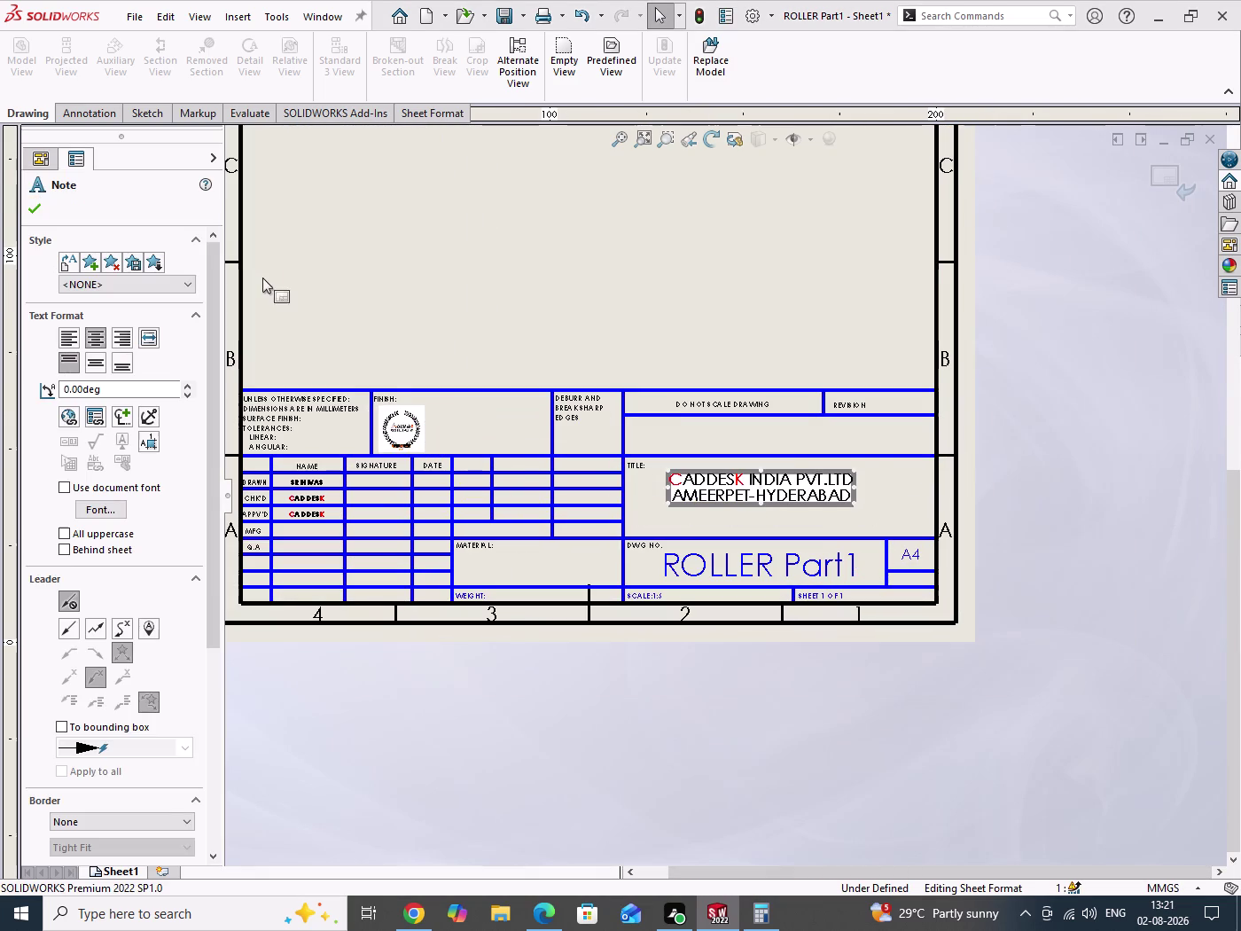
Reopen the logo picture in the FINISH cell for editing.
drag(396, 218, 467, 288)
scroll(down, 3)
drag(473, 223, 477, 230)
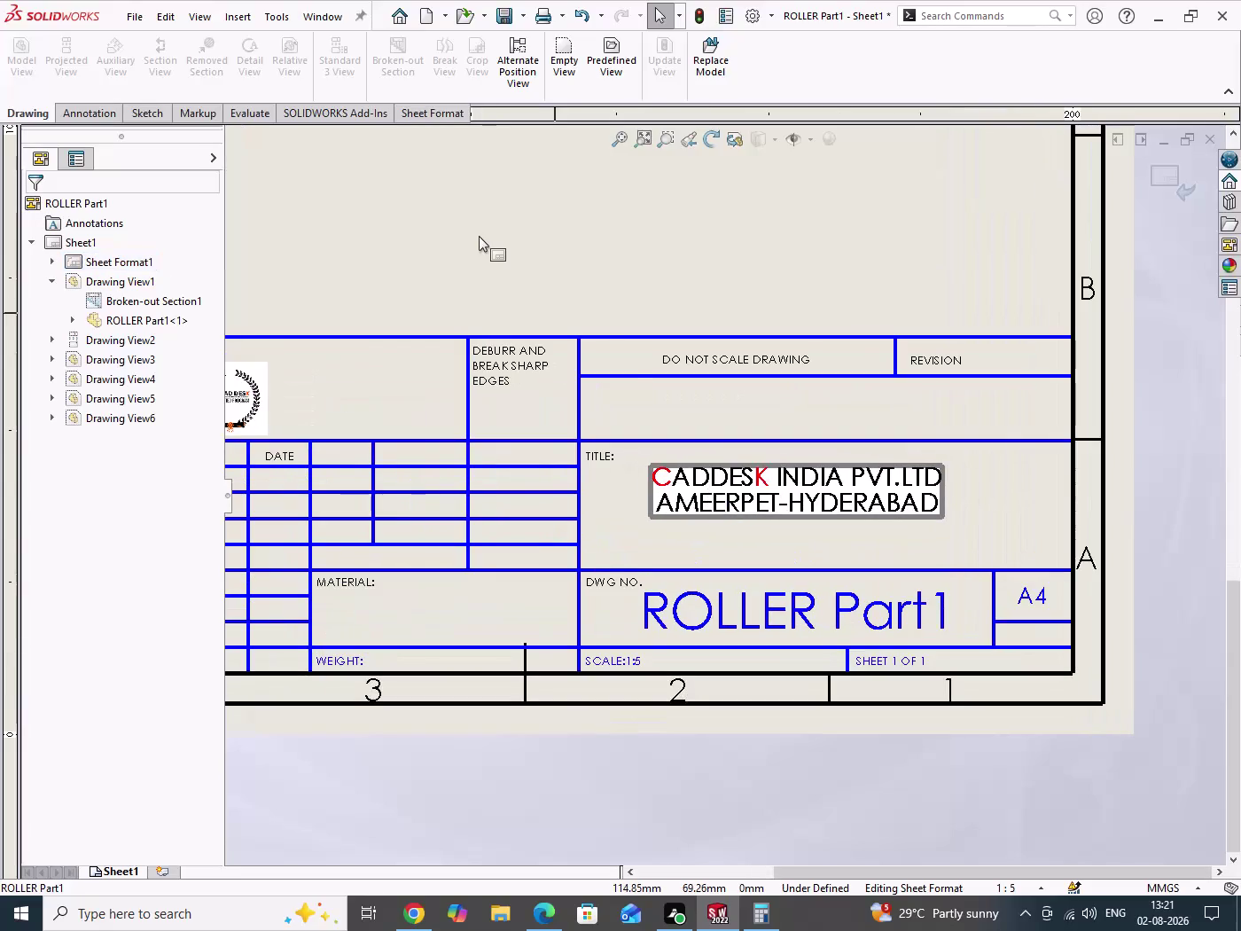
drag(477, 231, 594, 300)
scroll(up, 3)
drag(383, 428, 453, 423)
double_click(398, 433)
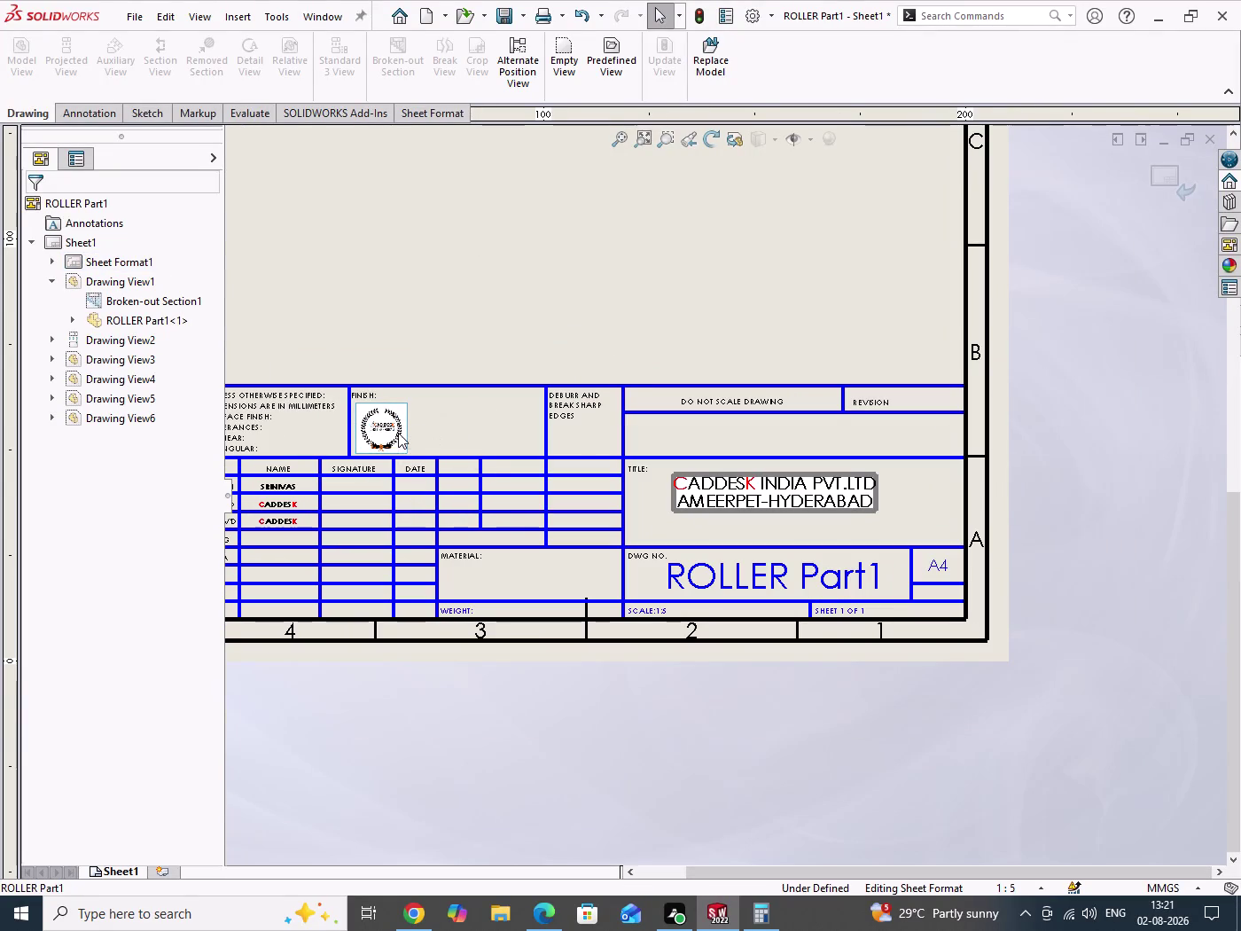
drag(384, 431, 448, 428)
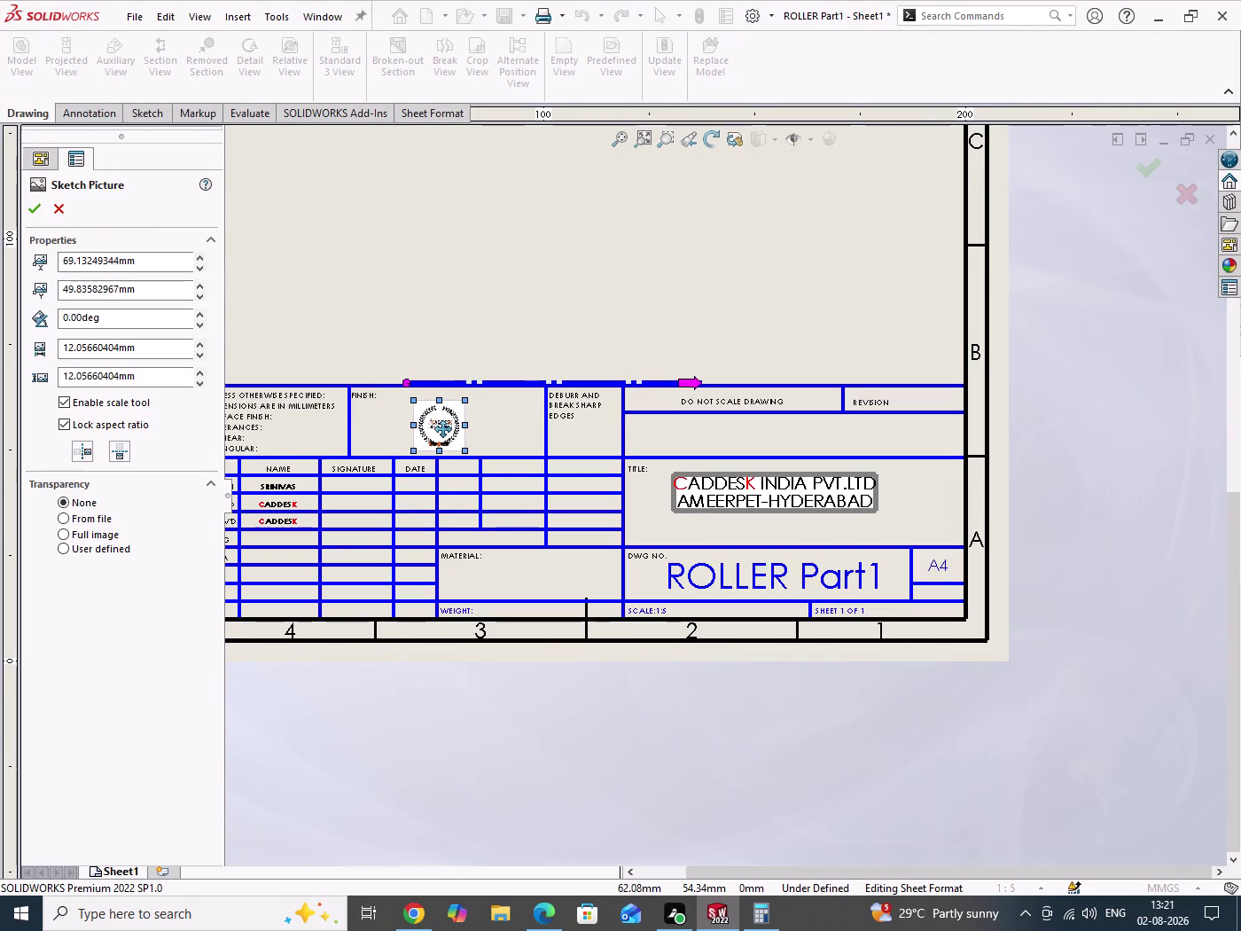
Centre the logo picture in the FINISH cell and confirm its placement.
drag(448, 428, 452, 426)
drag(416, 383, 415, 382)
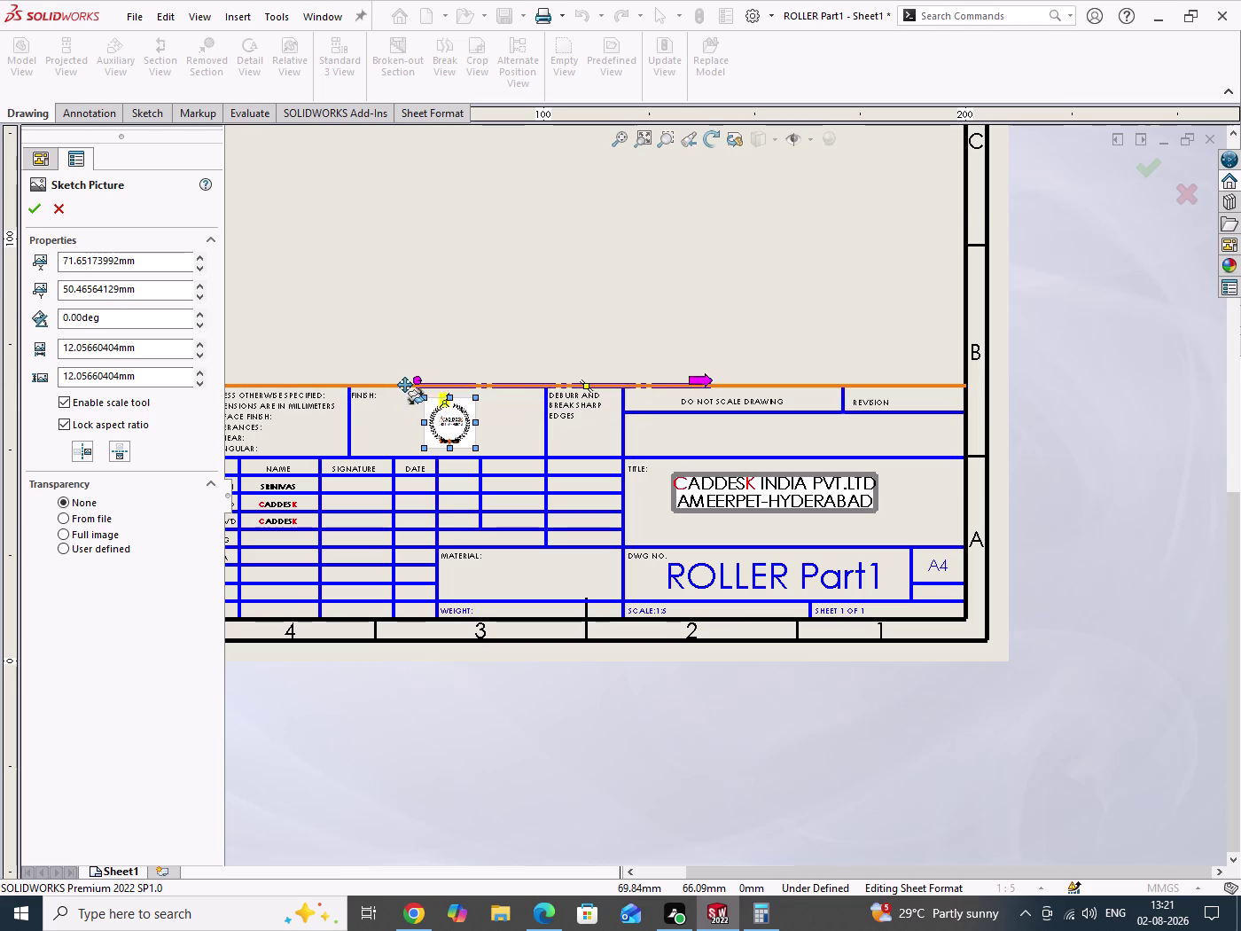
drag(414, 382, 350, 389)
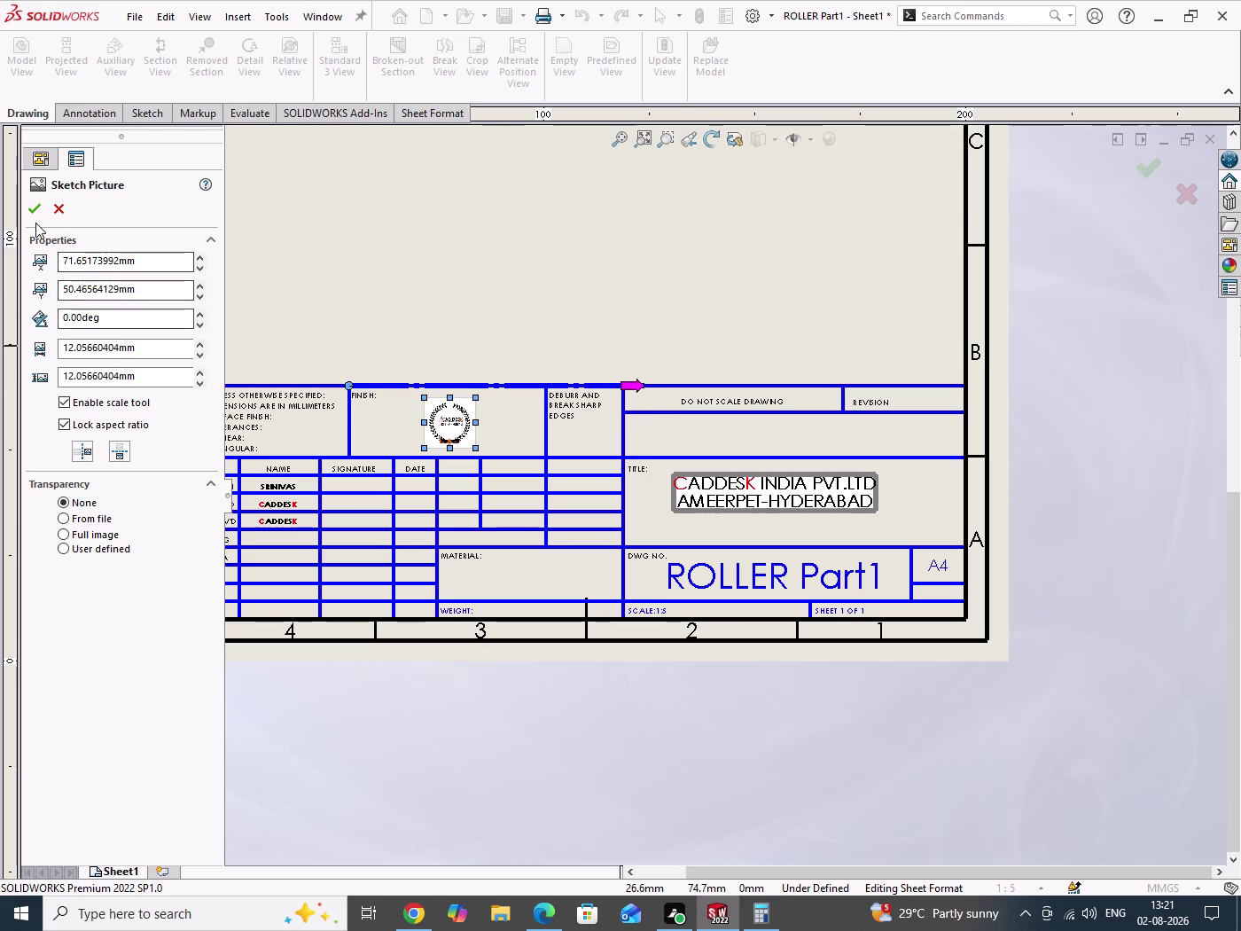
click(35, 214)
drag(498, 289, 582, 334)
scroll(down, 3)
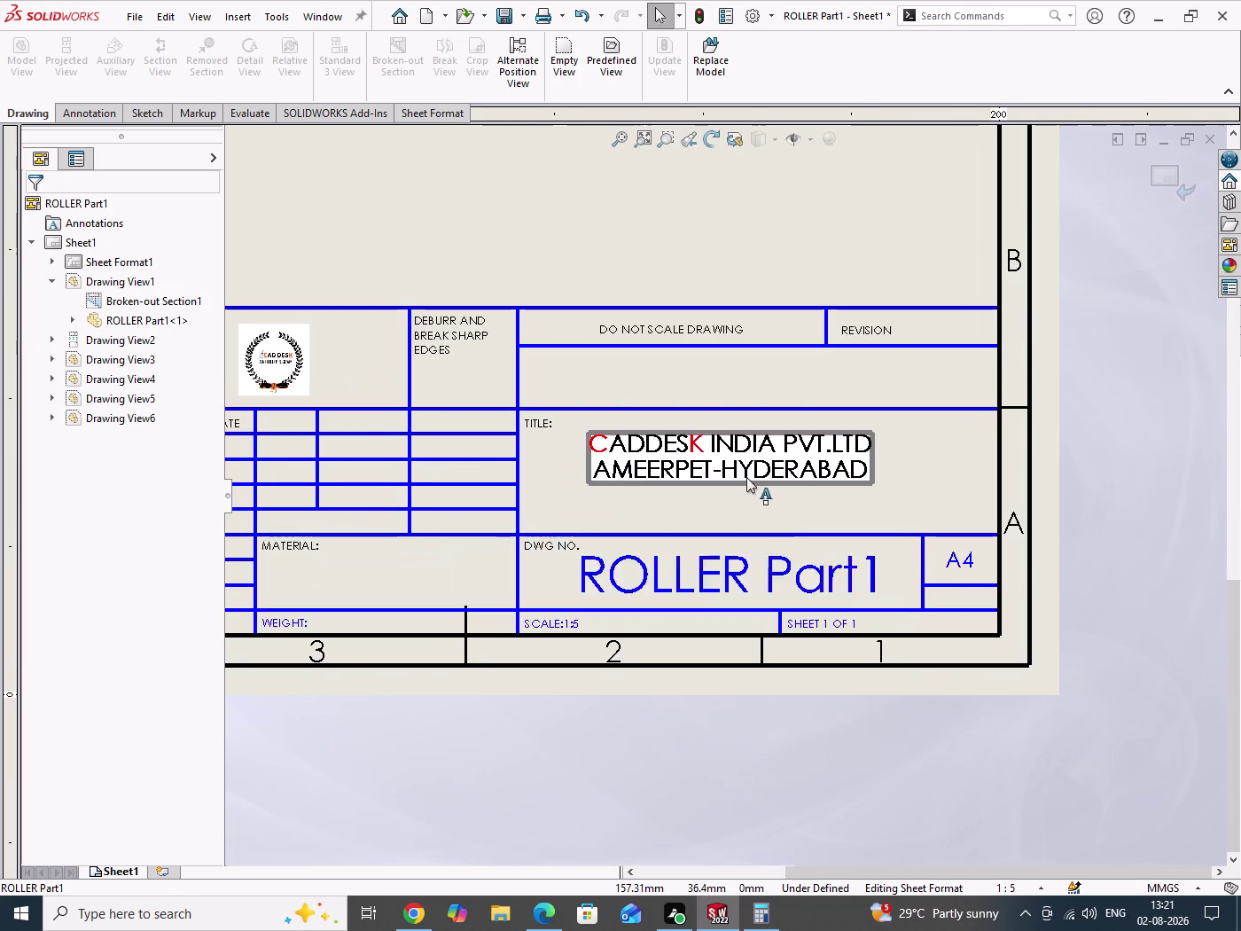
scroll(down, 3)
Reopen the company note in the TITLE cell, then close the note editor.
double_click(754, 468)
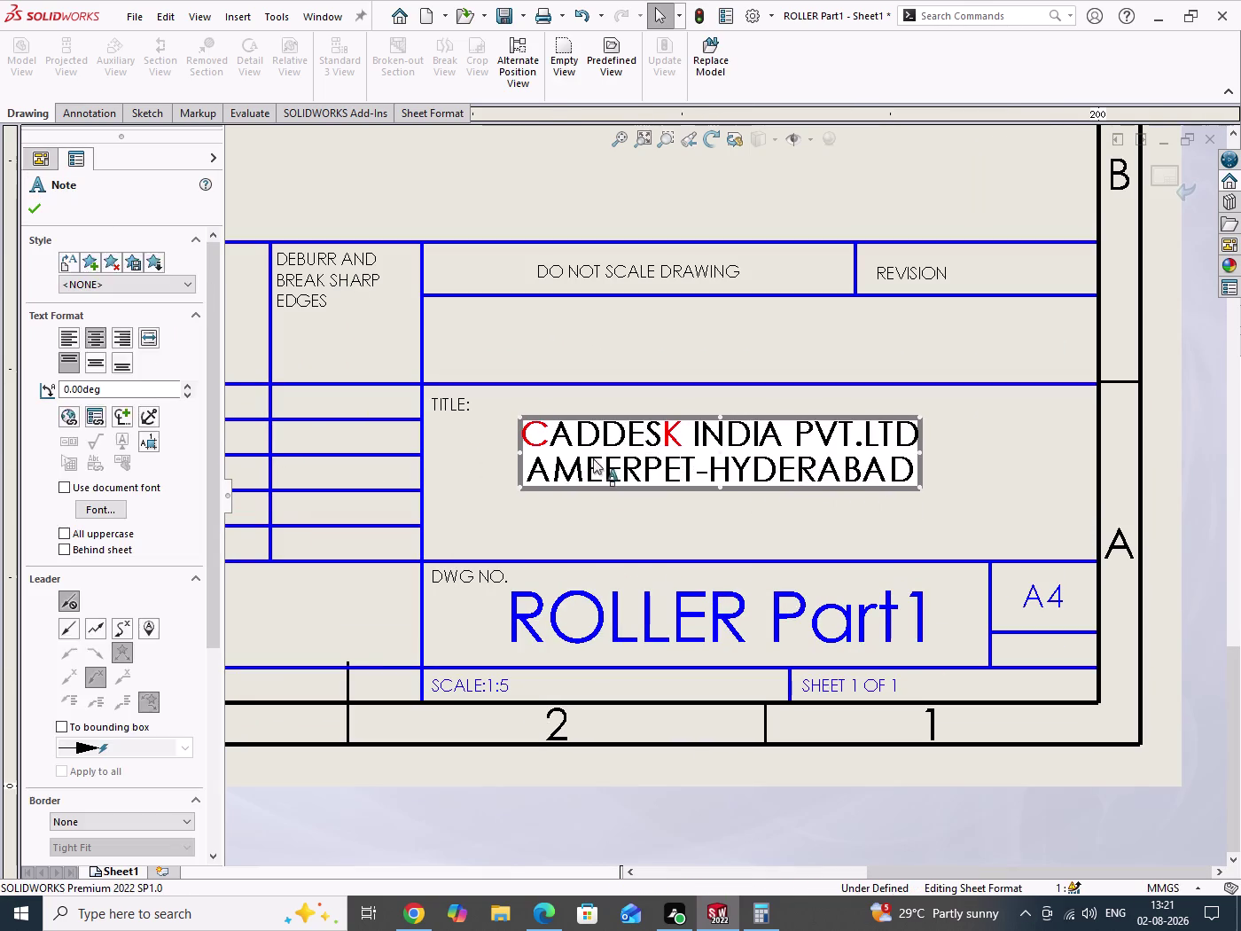
scroll(up, 3)
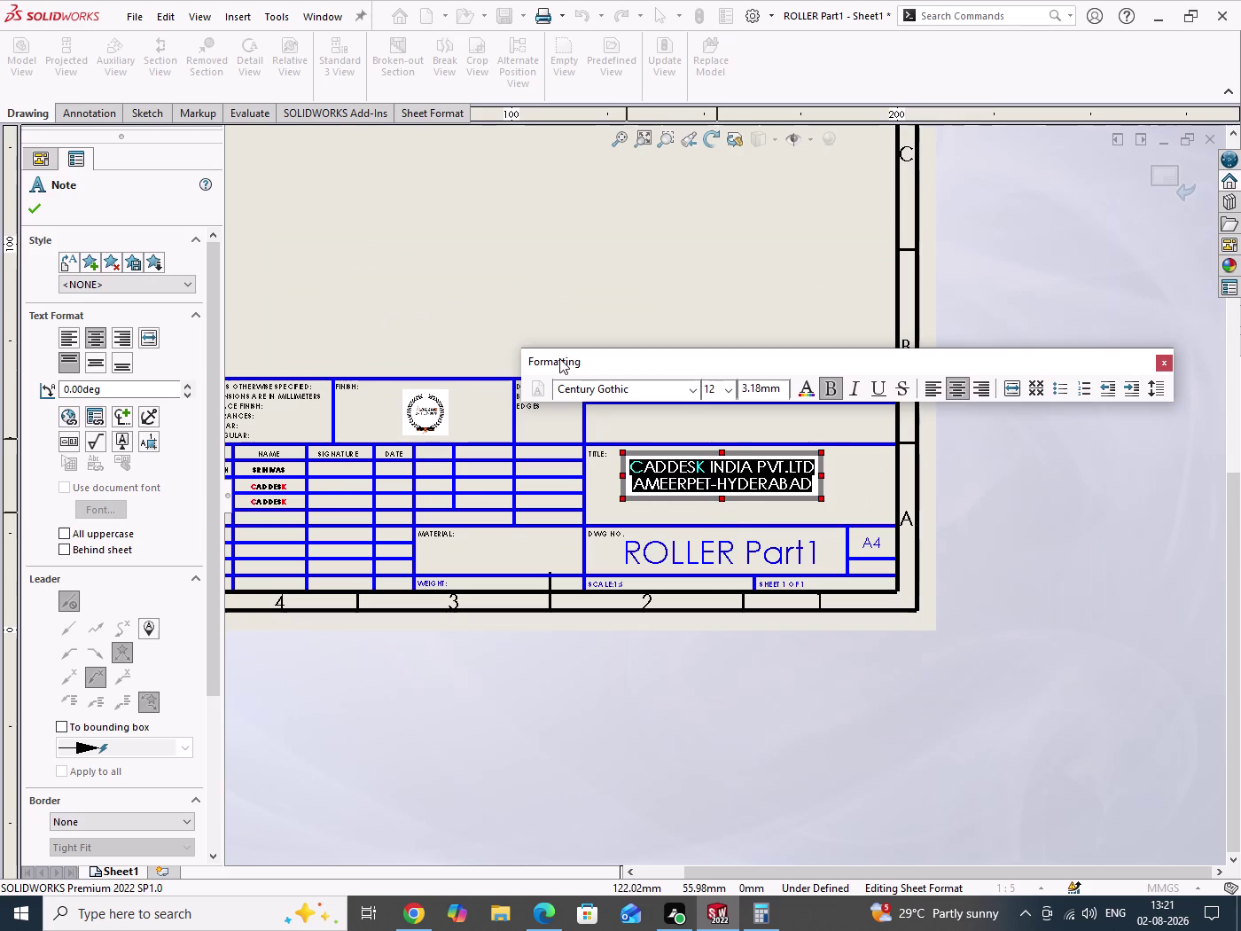
click(524, 298)
drag(482, 275, 570, 327)
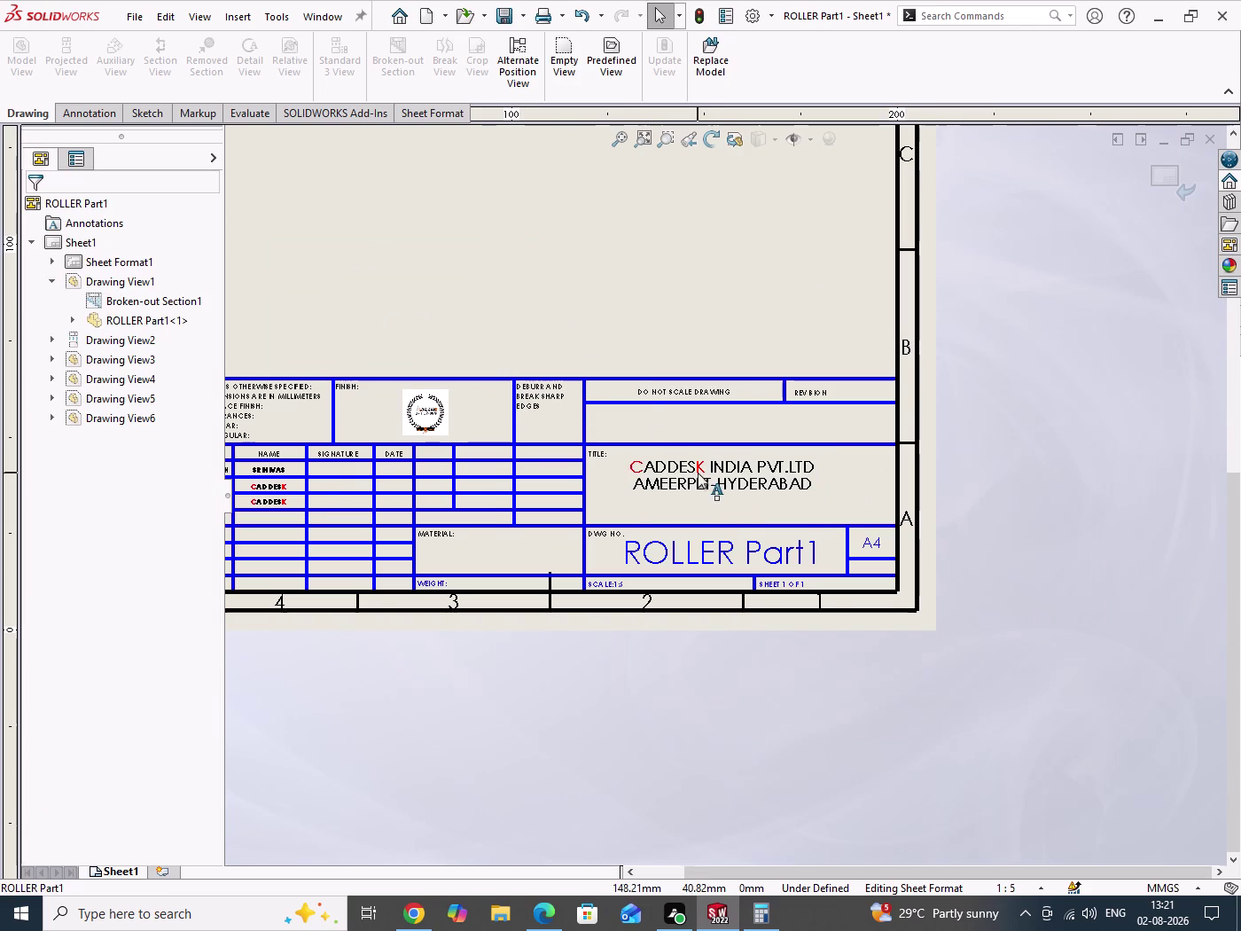
scroll(down, 3)
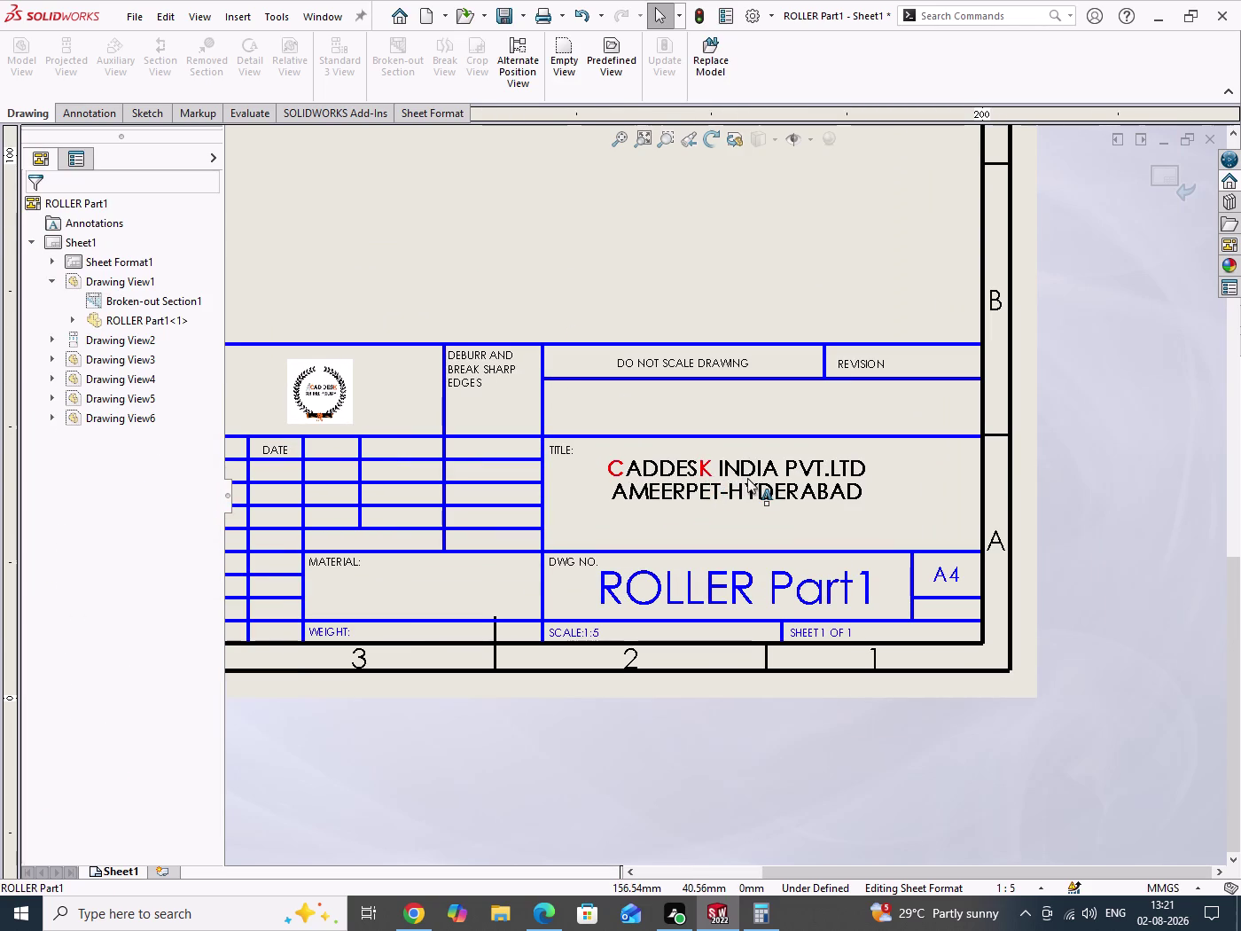
Exit sheet format editing so Sheet1's views show again.
scroll(up, 3)
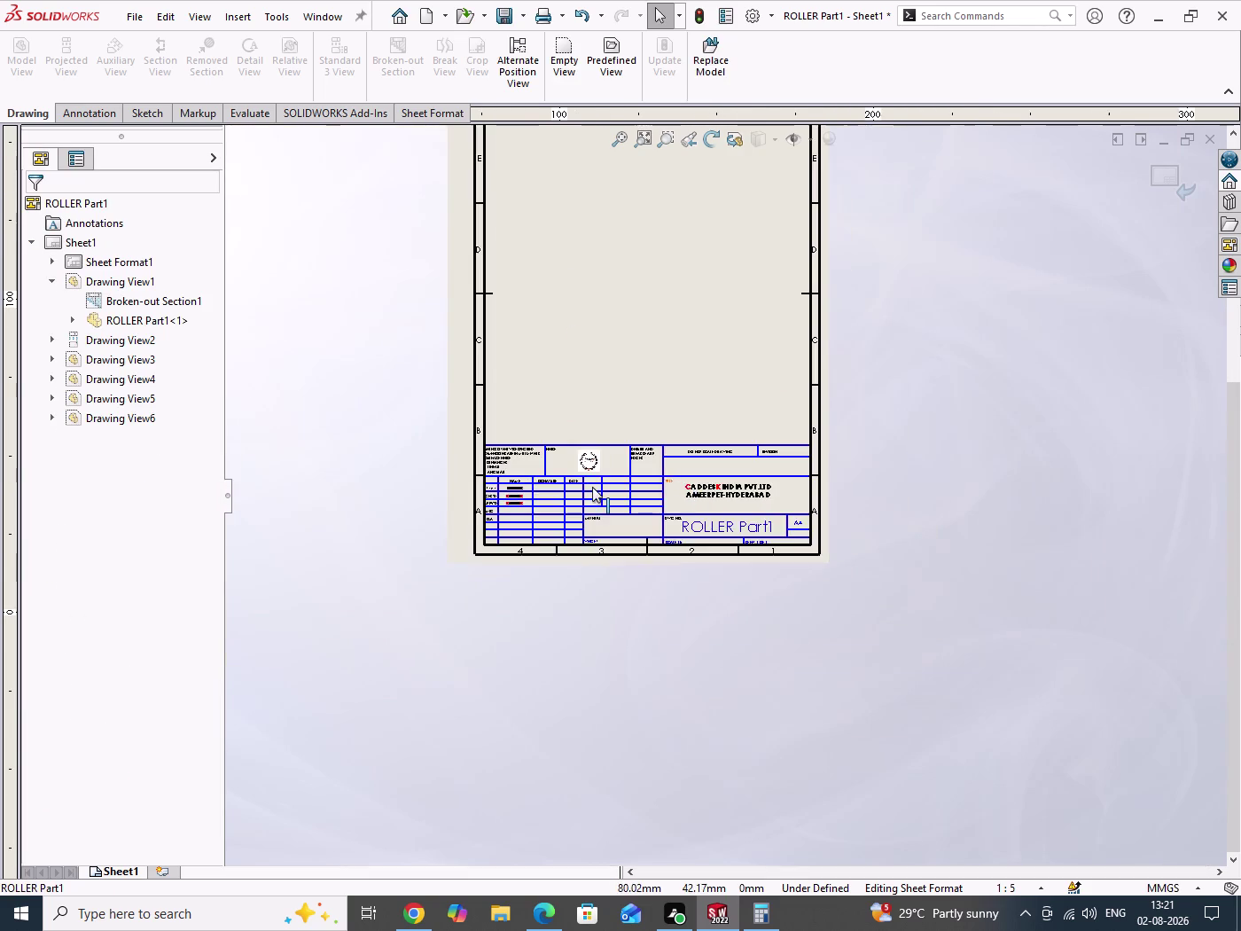
scroll(down, 3)
scroll(down, 3)
scroll(down, 3)
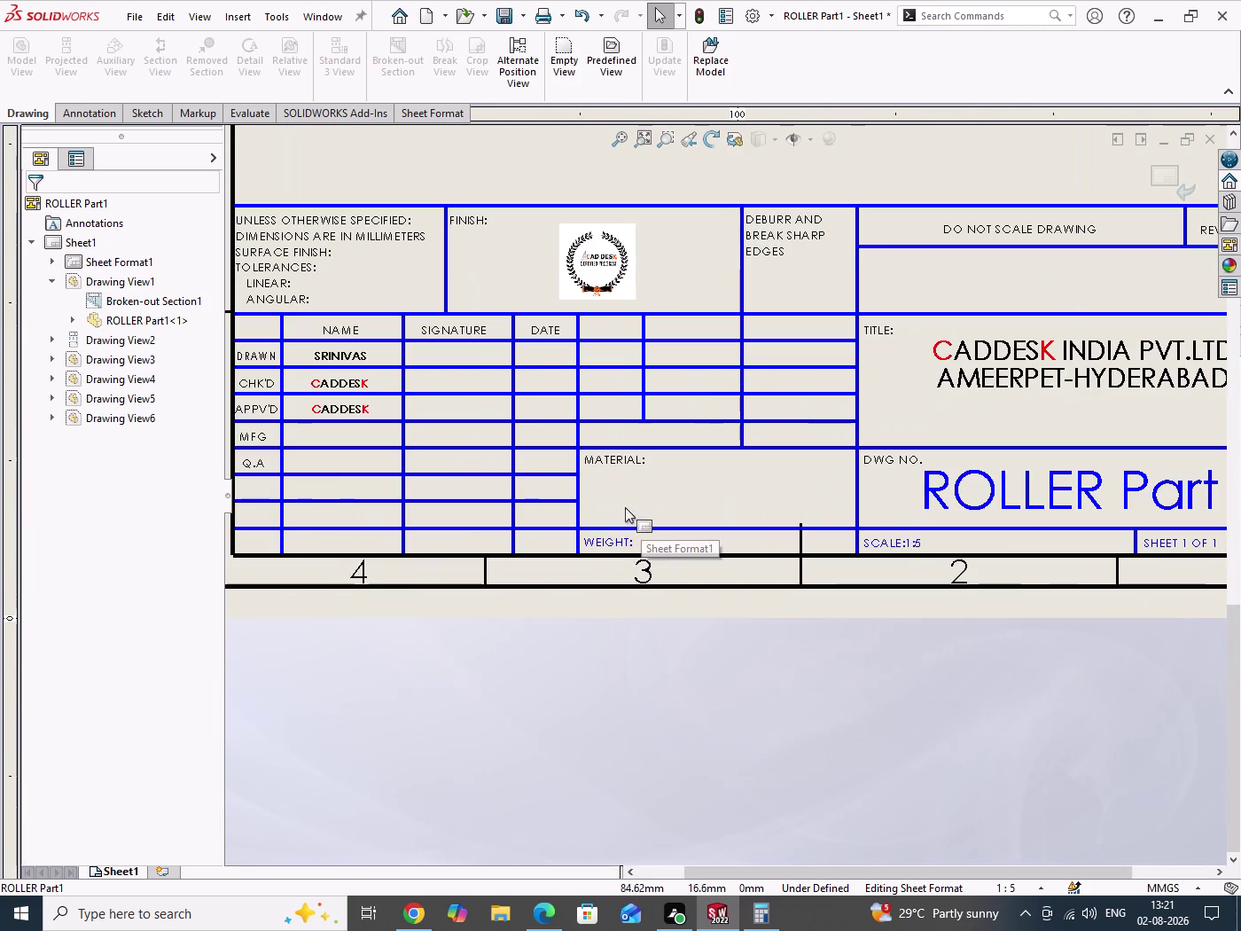
scroll(up, 3)
scroll(up, 3)
scroll(down, 3)
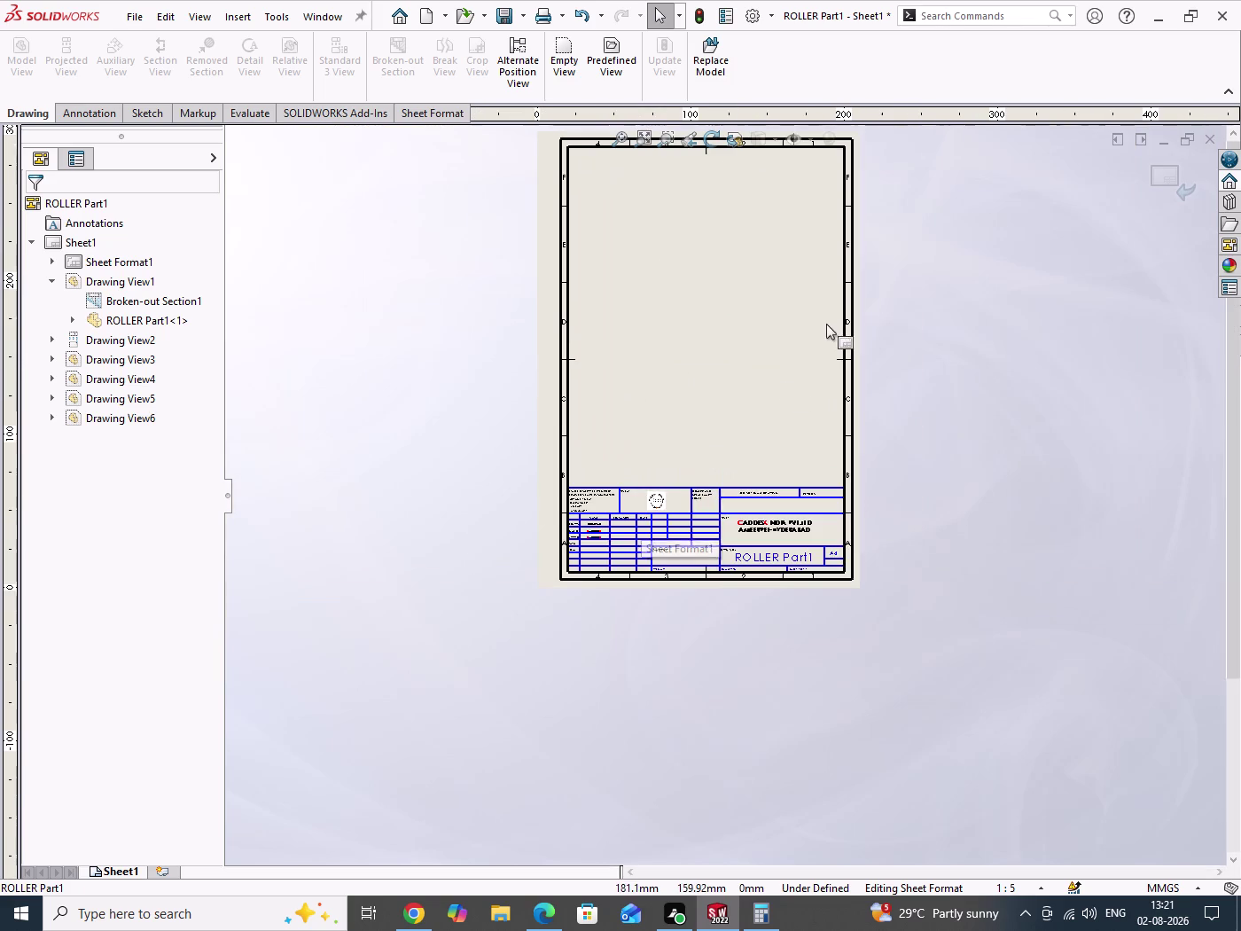
click(1174, 180)
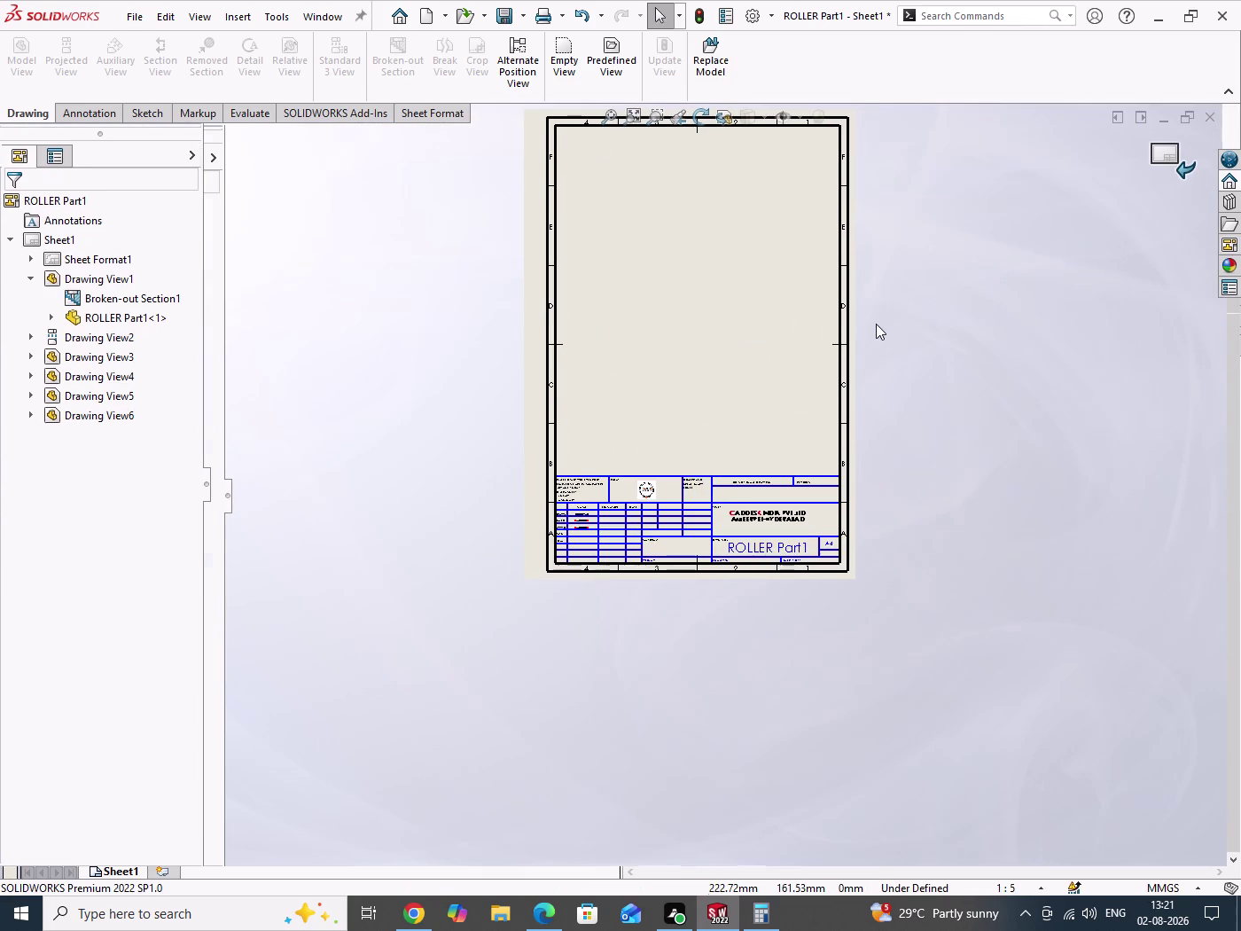
Save the drawing and add a blank Sheet2.
scroll(up, 3)
scroll(down, 3)
drag(939, 316, 938, 362)
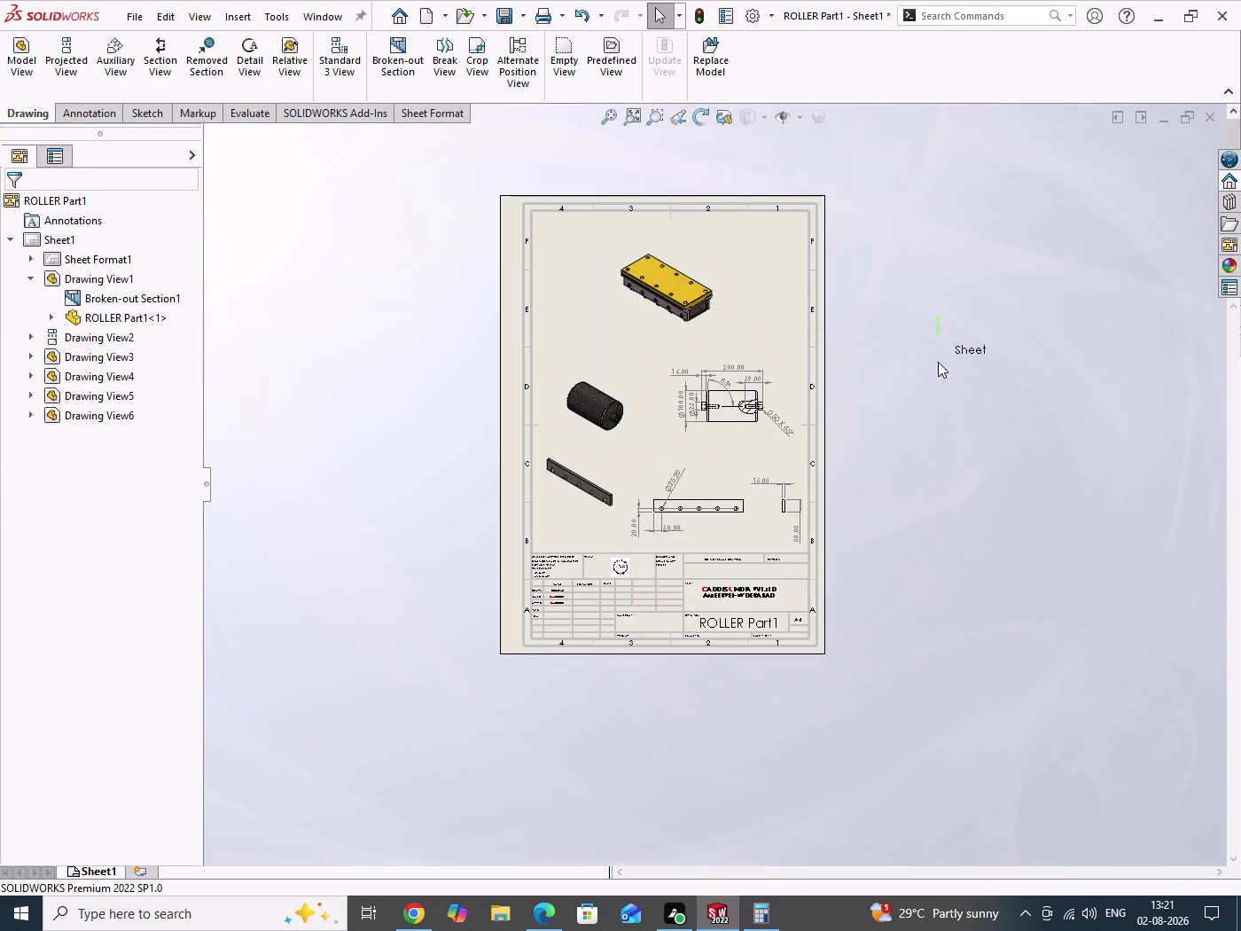
drag(938, 362, 1004, 650)
key(ctrl+s)
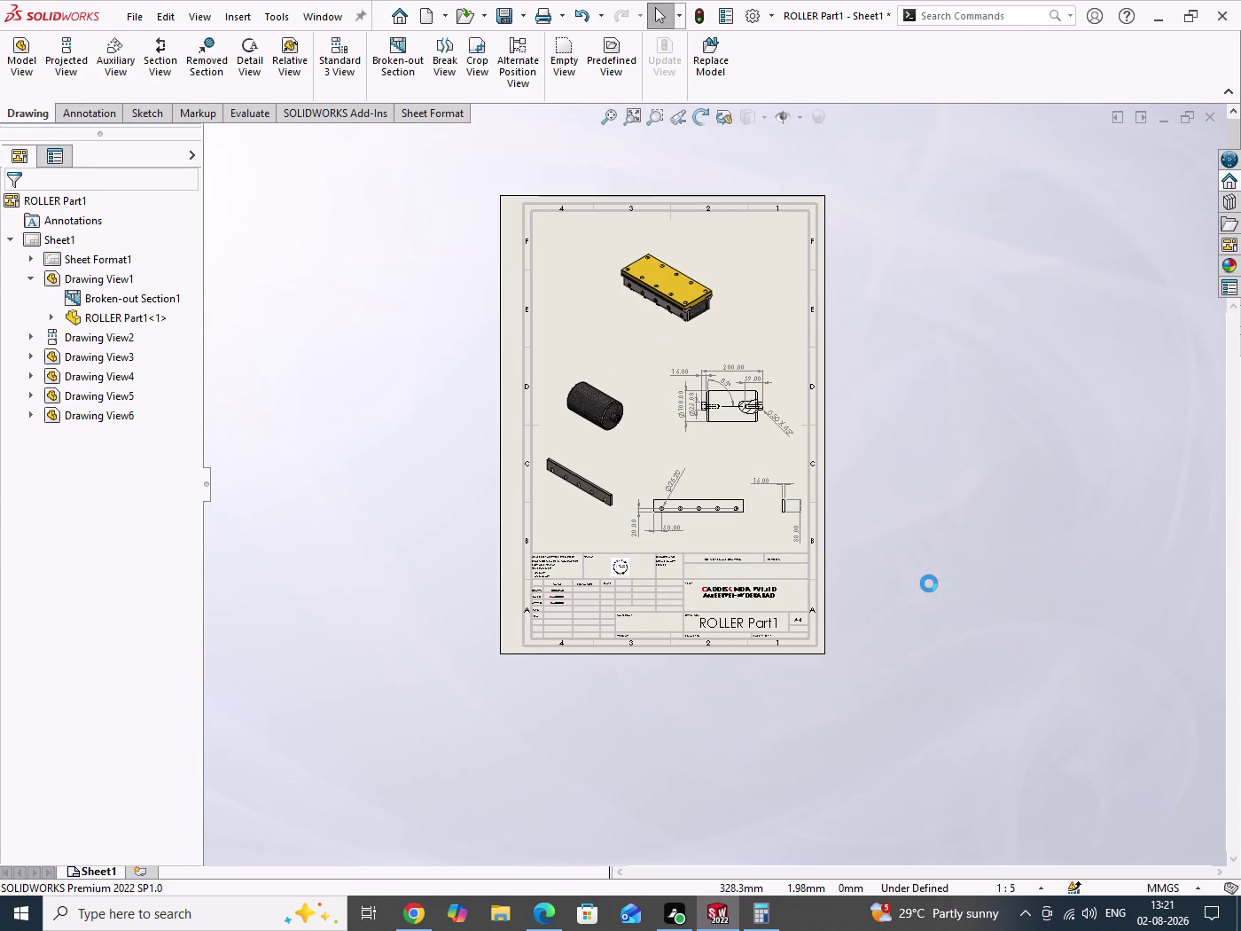
scroll(down, 3)
drag(735, 285, 739, 294)
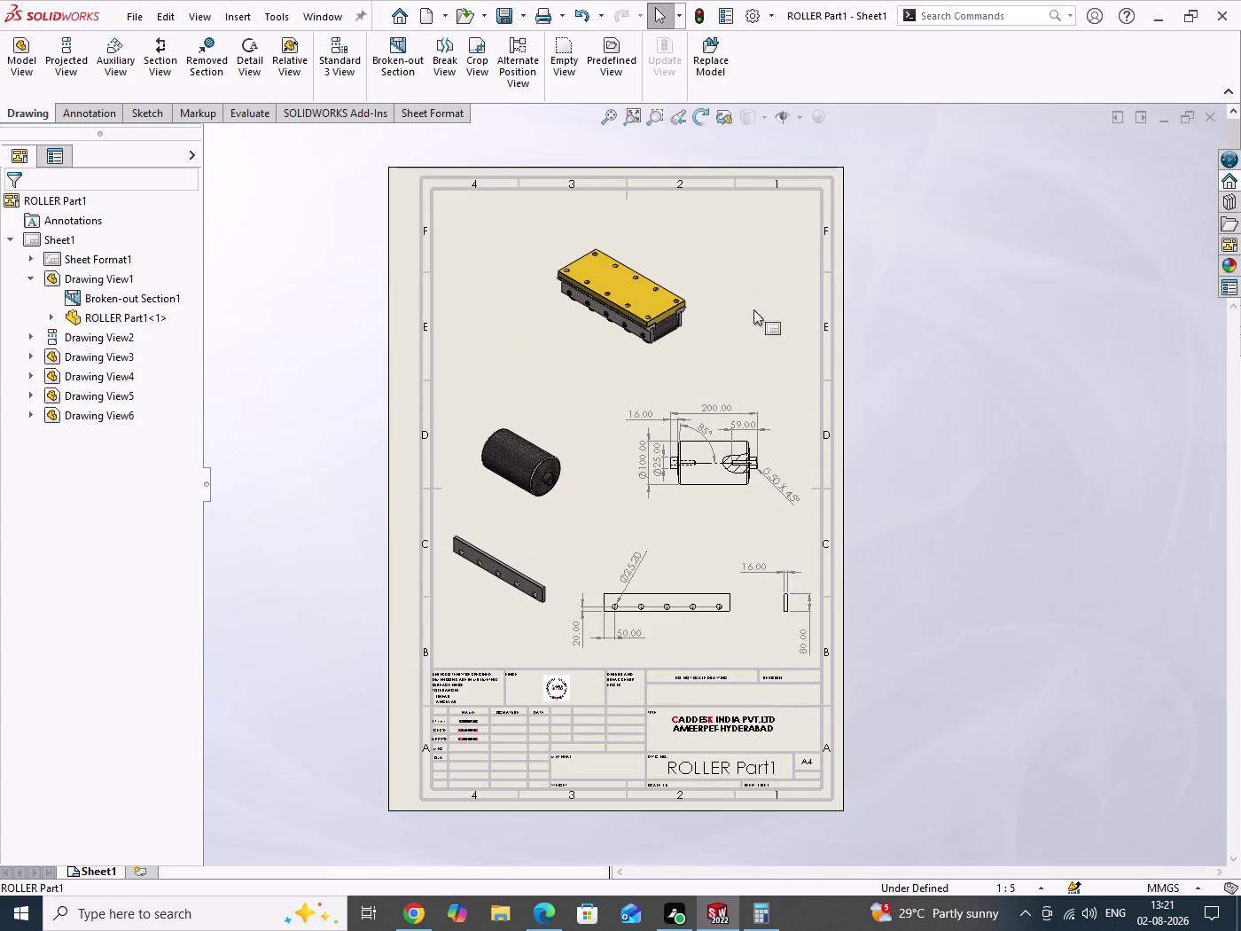
drag(739, 294, 768, 323)
scroll(down, 3)
scroll(up, 3)
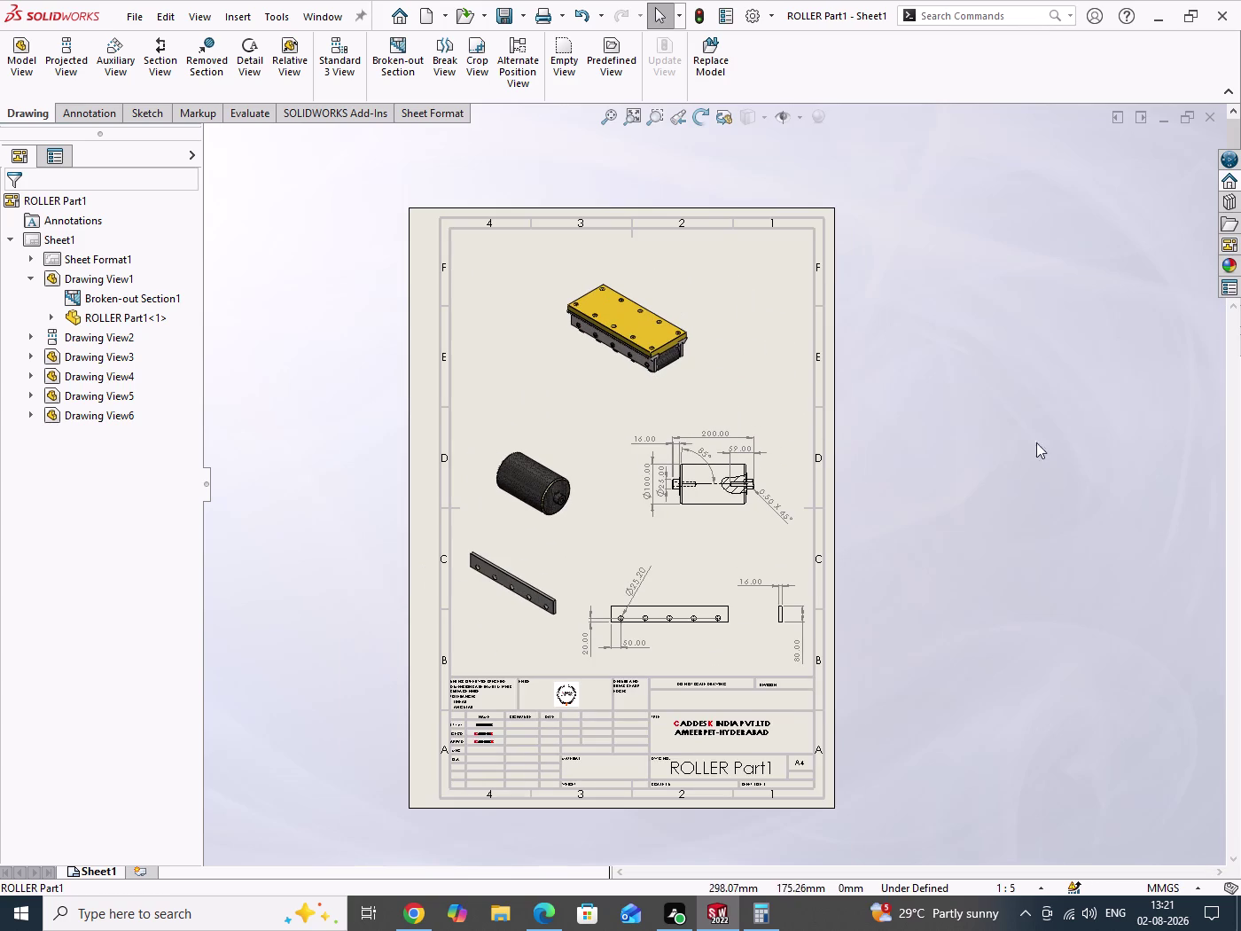
drag(1038, 423, 1051, 555)
key(ctrl+s)
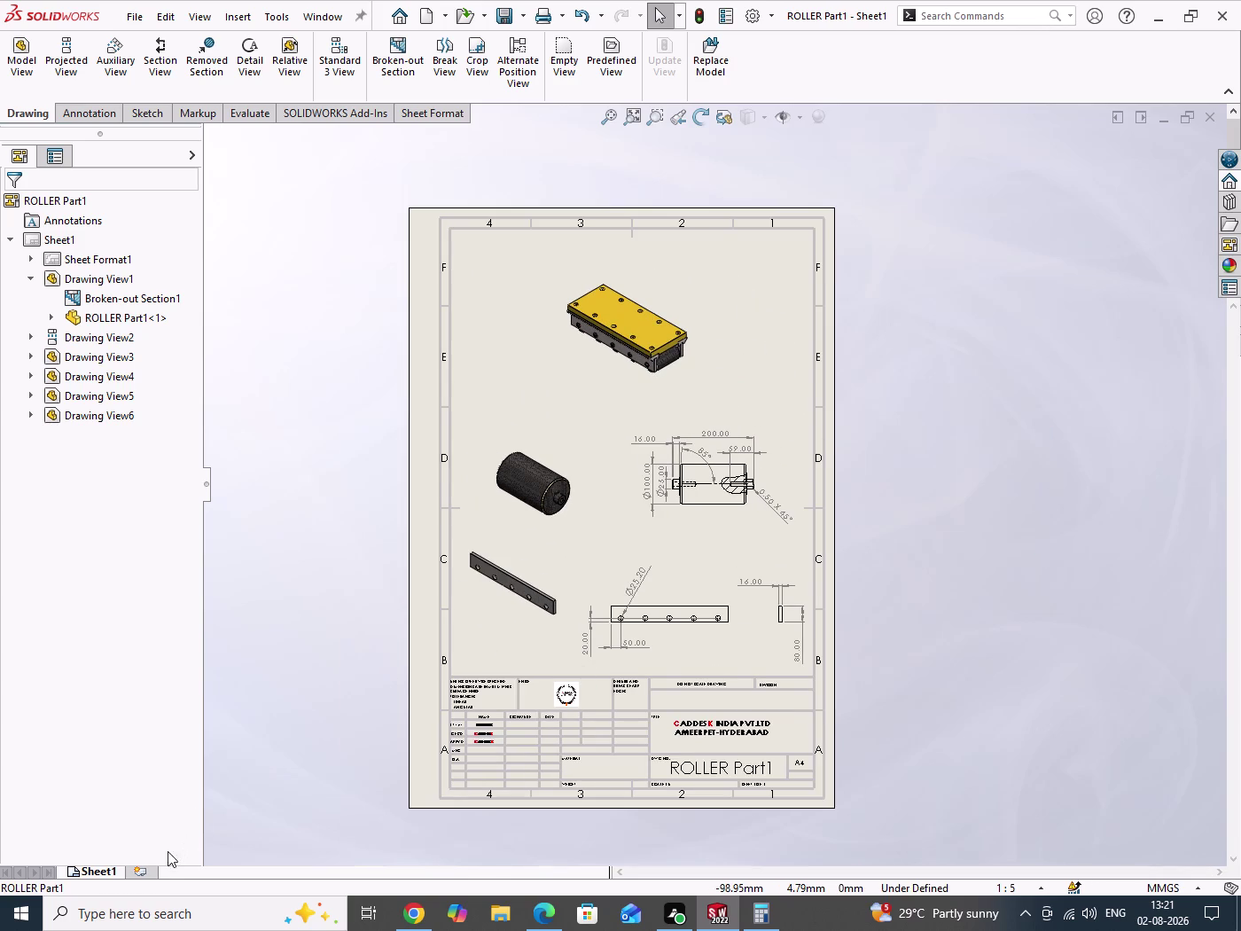
click(144, 871)
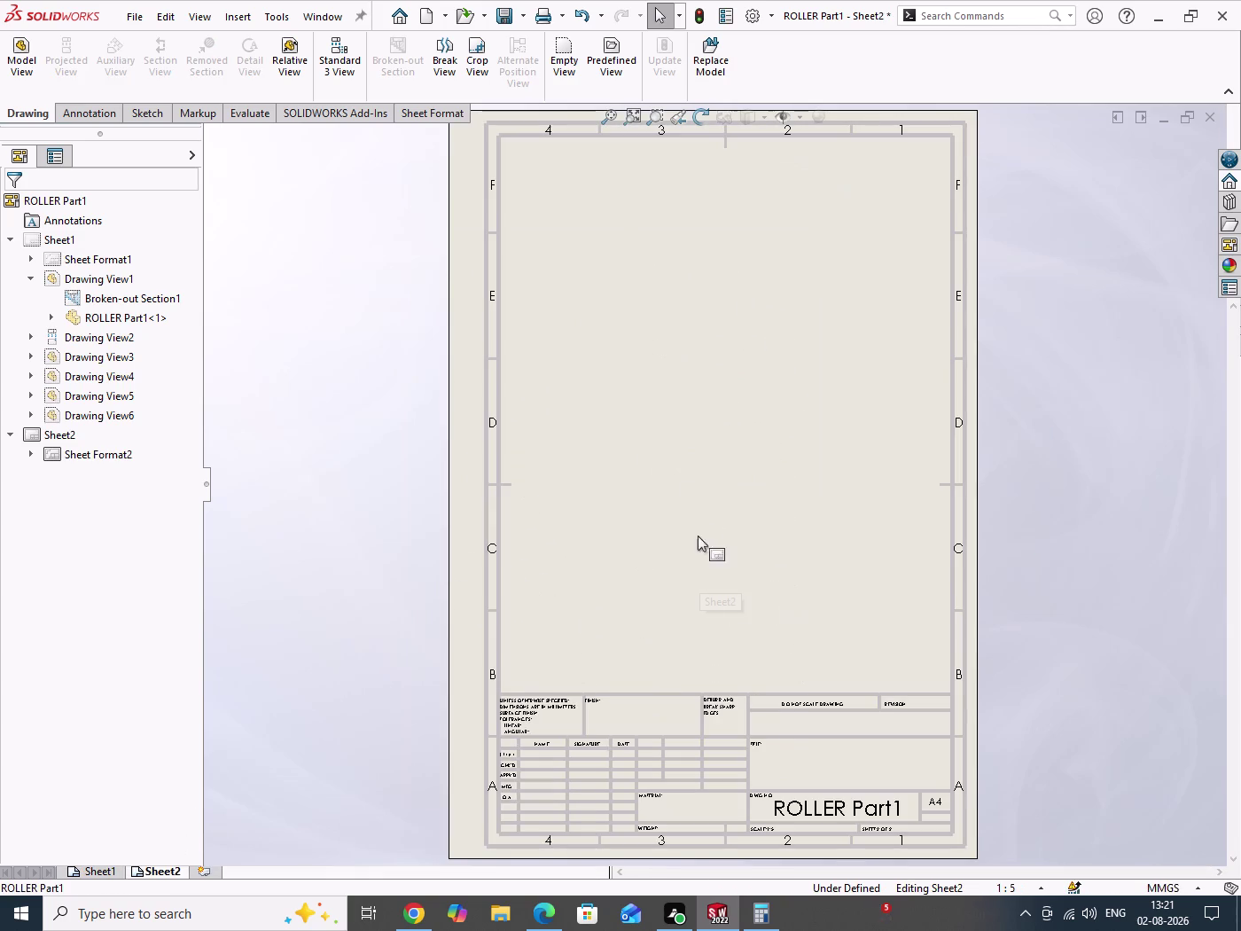
Start a Model View on Sheet2 with SLIDER PLATE Part3 as its model, checking the PDF reference.
drag(649, 390, 721, 513)
click(14, 53)
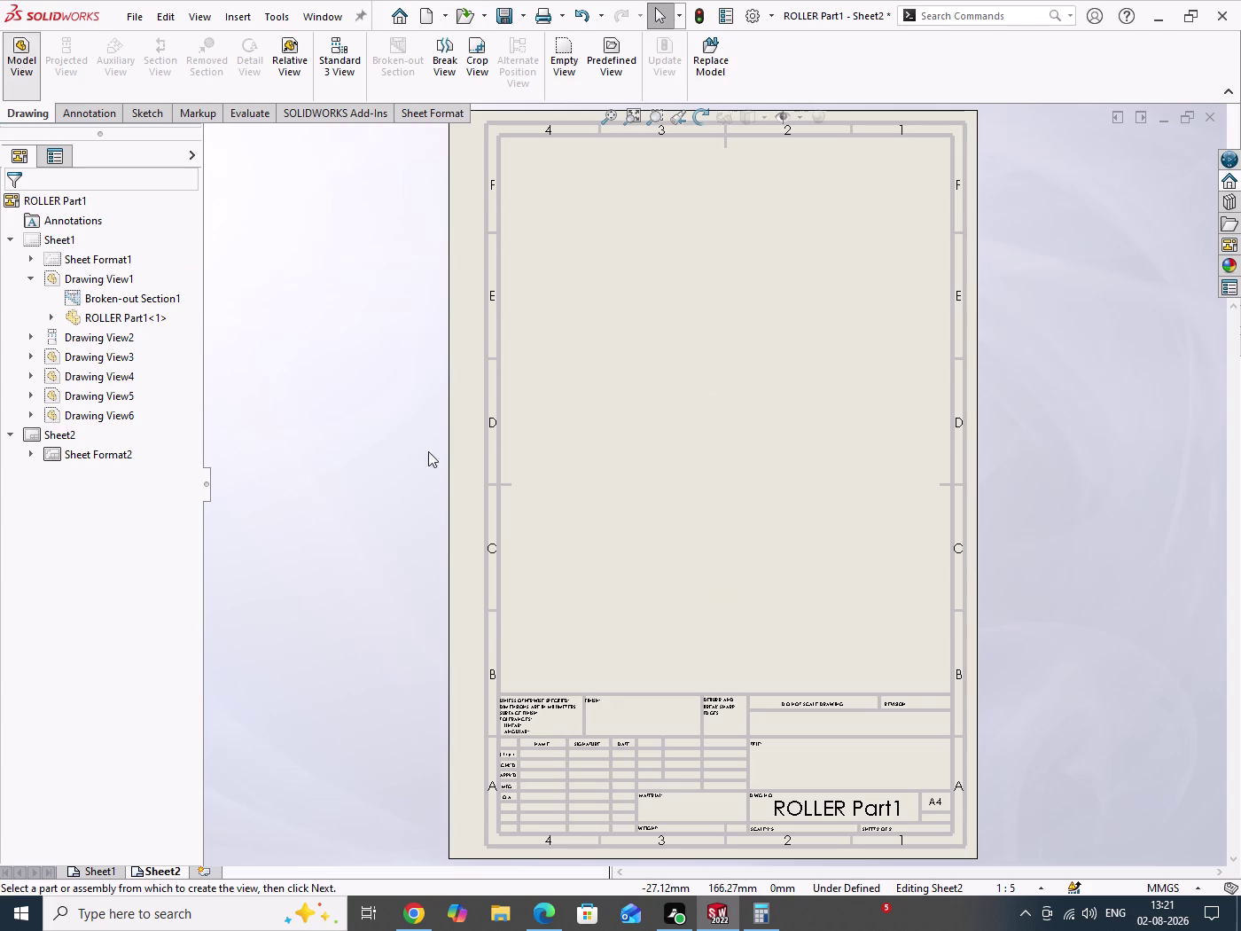
click(117, 448)
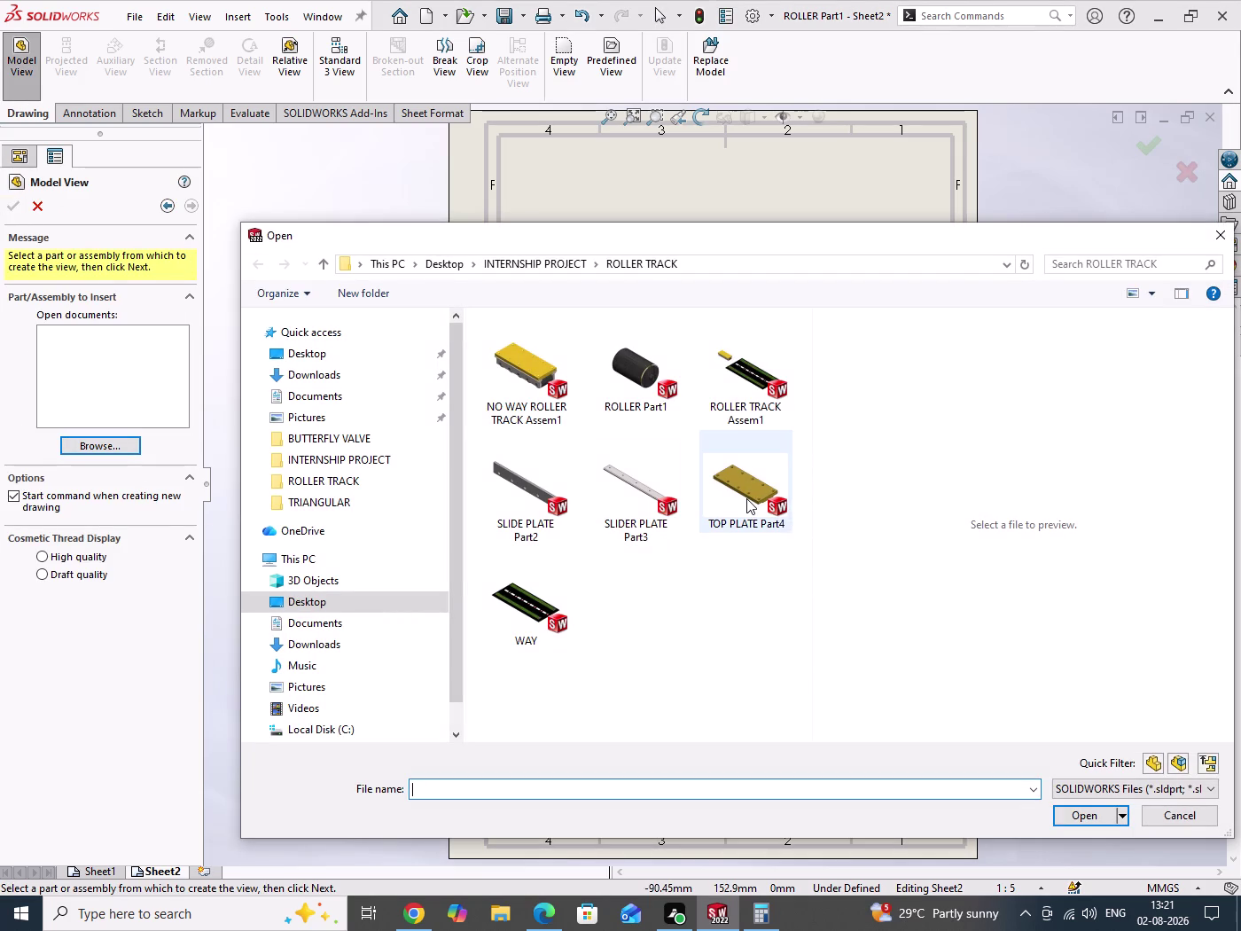
click(746, 498)
click(547, 913)
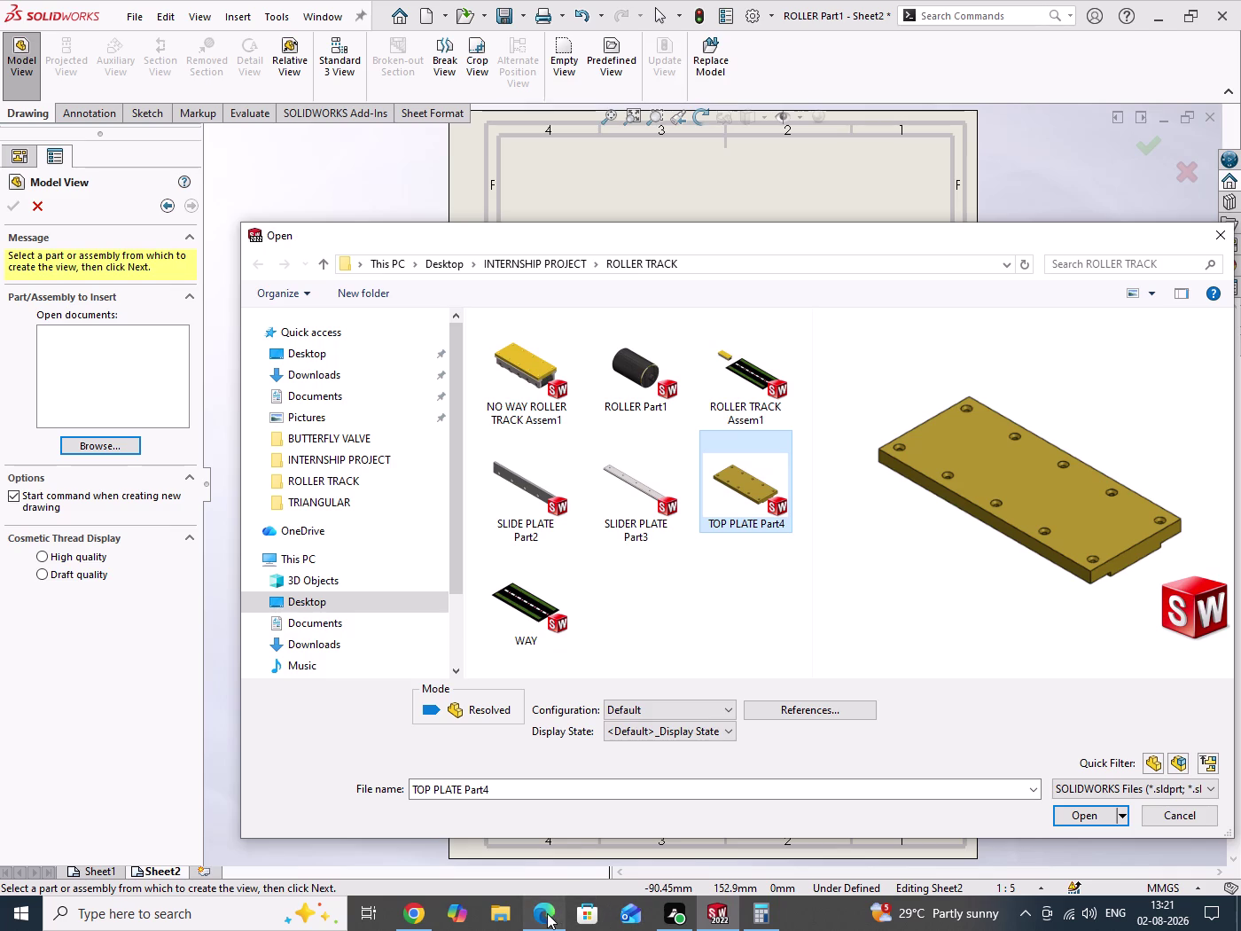
scroll(down, 3)
scroll(down, 3)
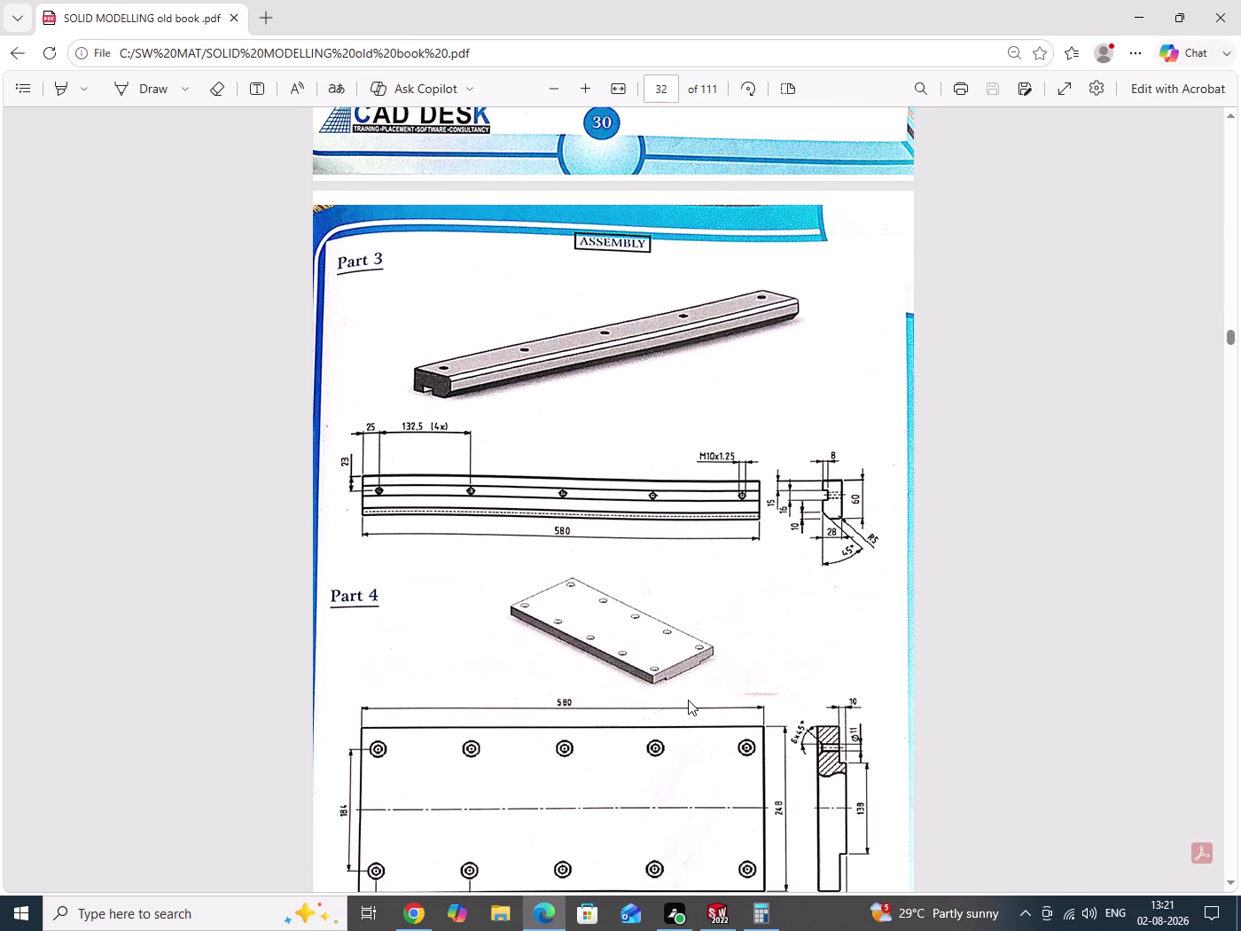
scroll(down, 3)
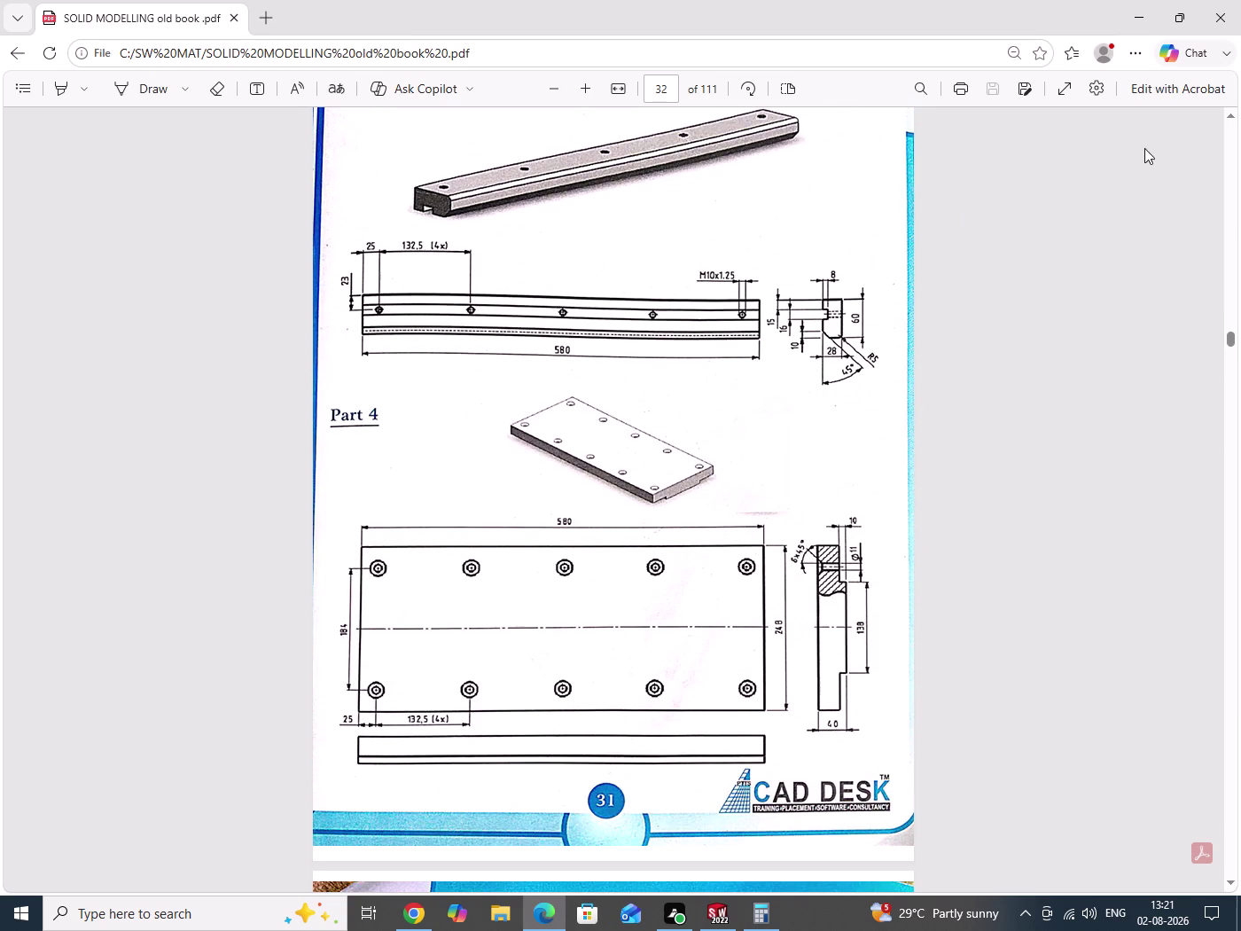
click(1136, 3)
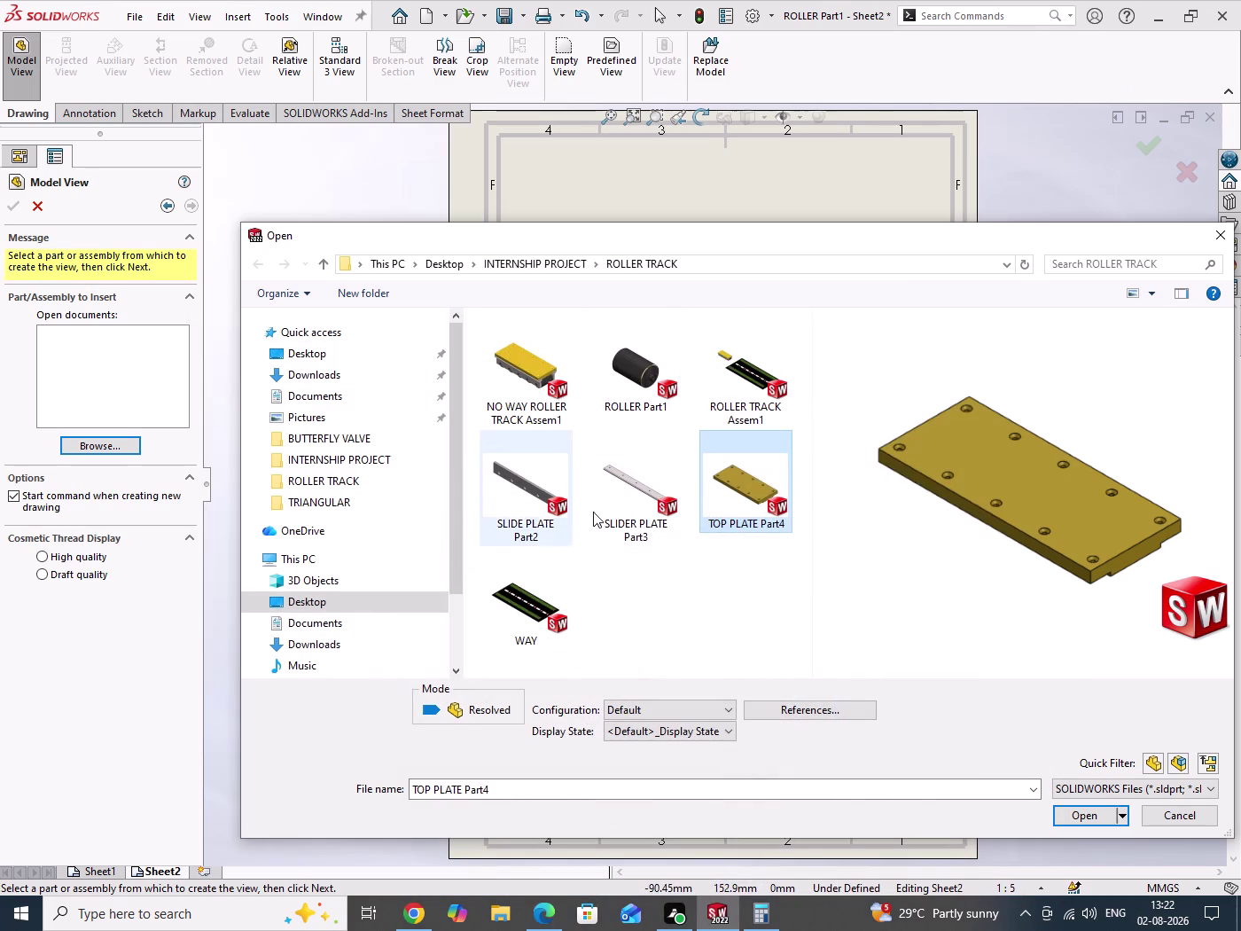
click(634, 500)
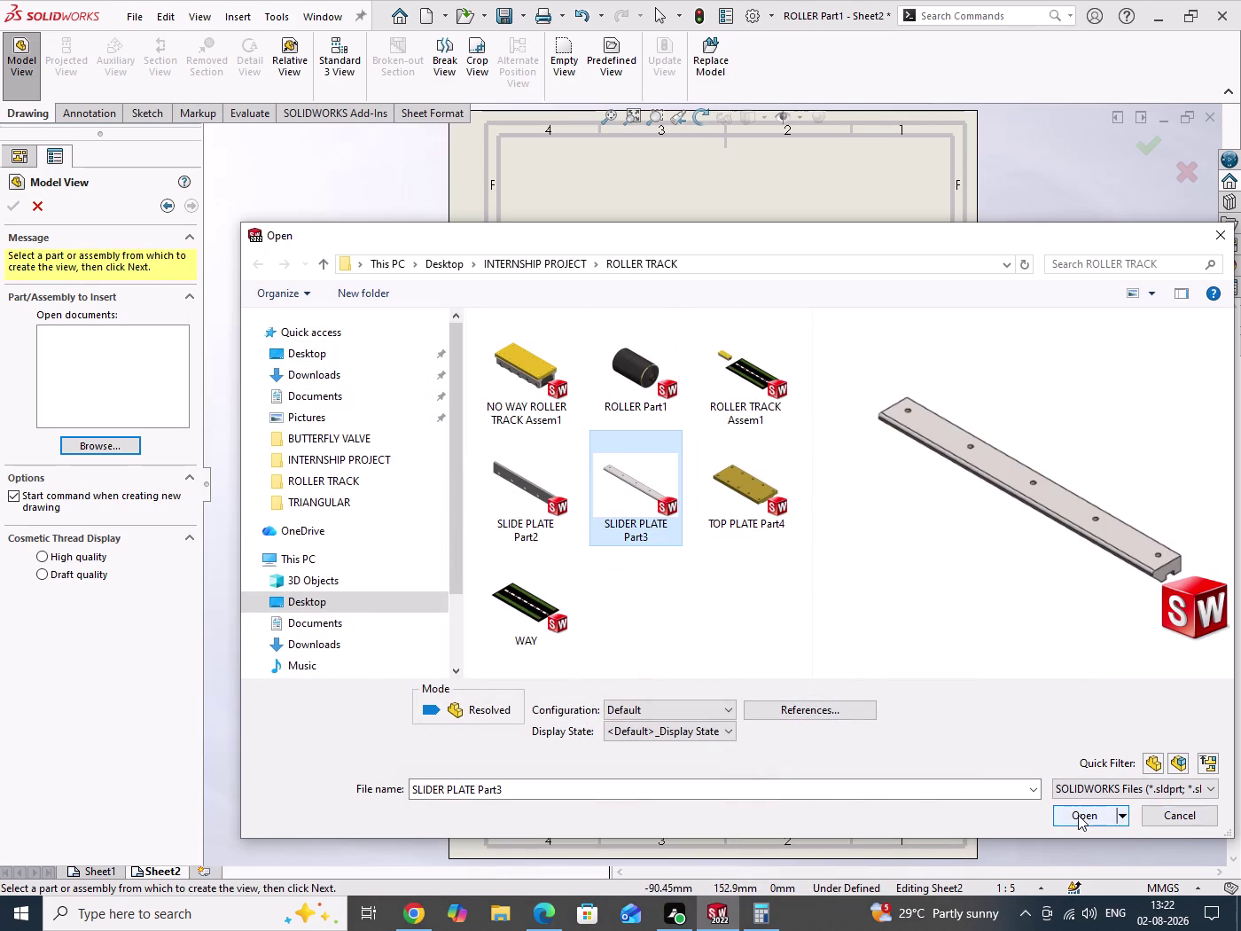
click(1079, 815)
scroll(up, 3)
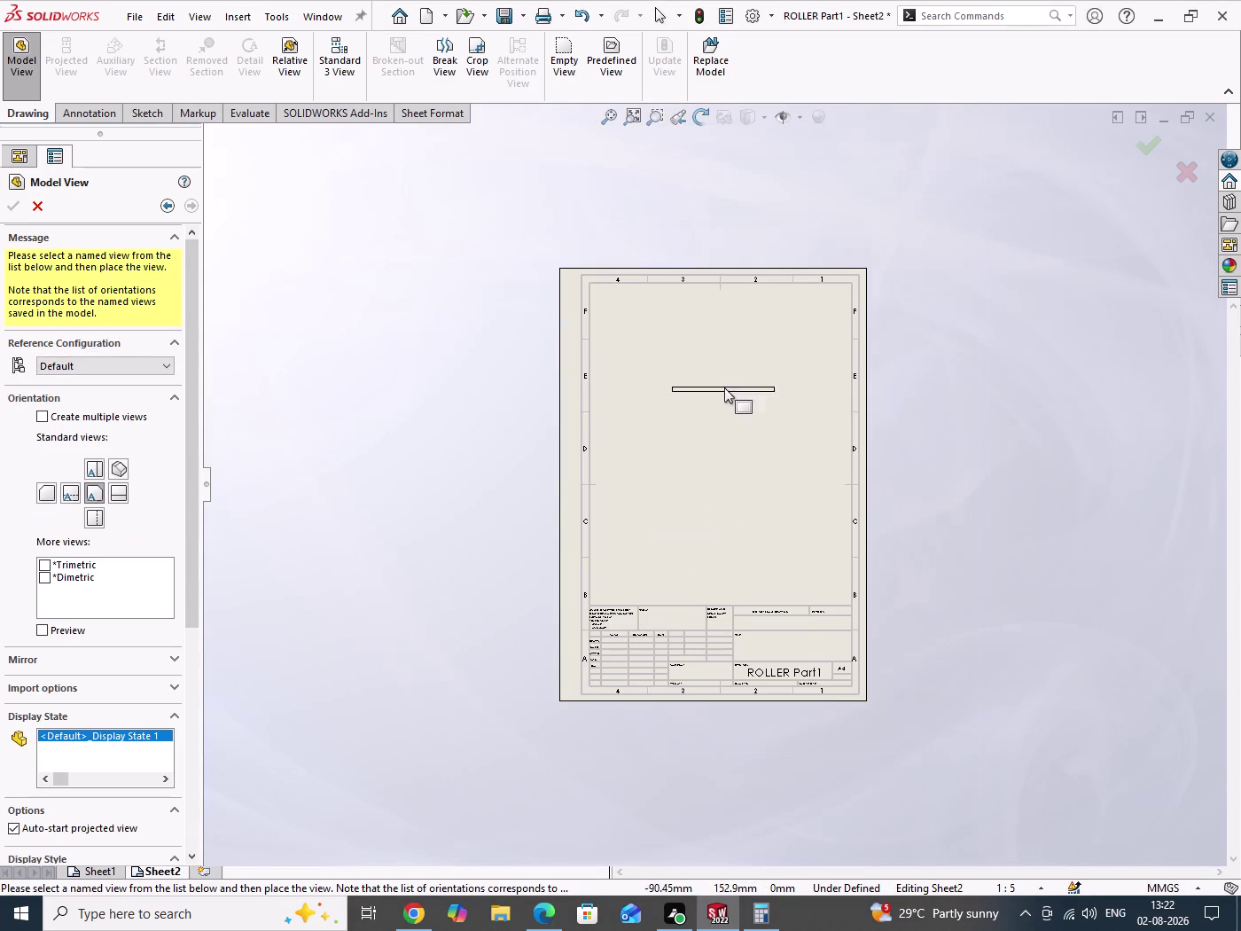
Compare against the PDF reference and preview the standard view orientations.
scroll(down, 3)
click(541, 921)
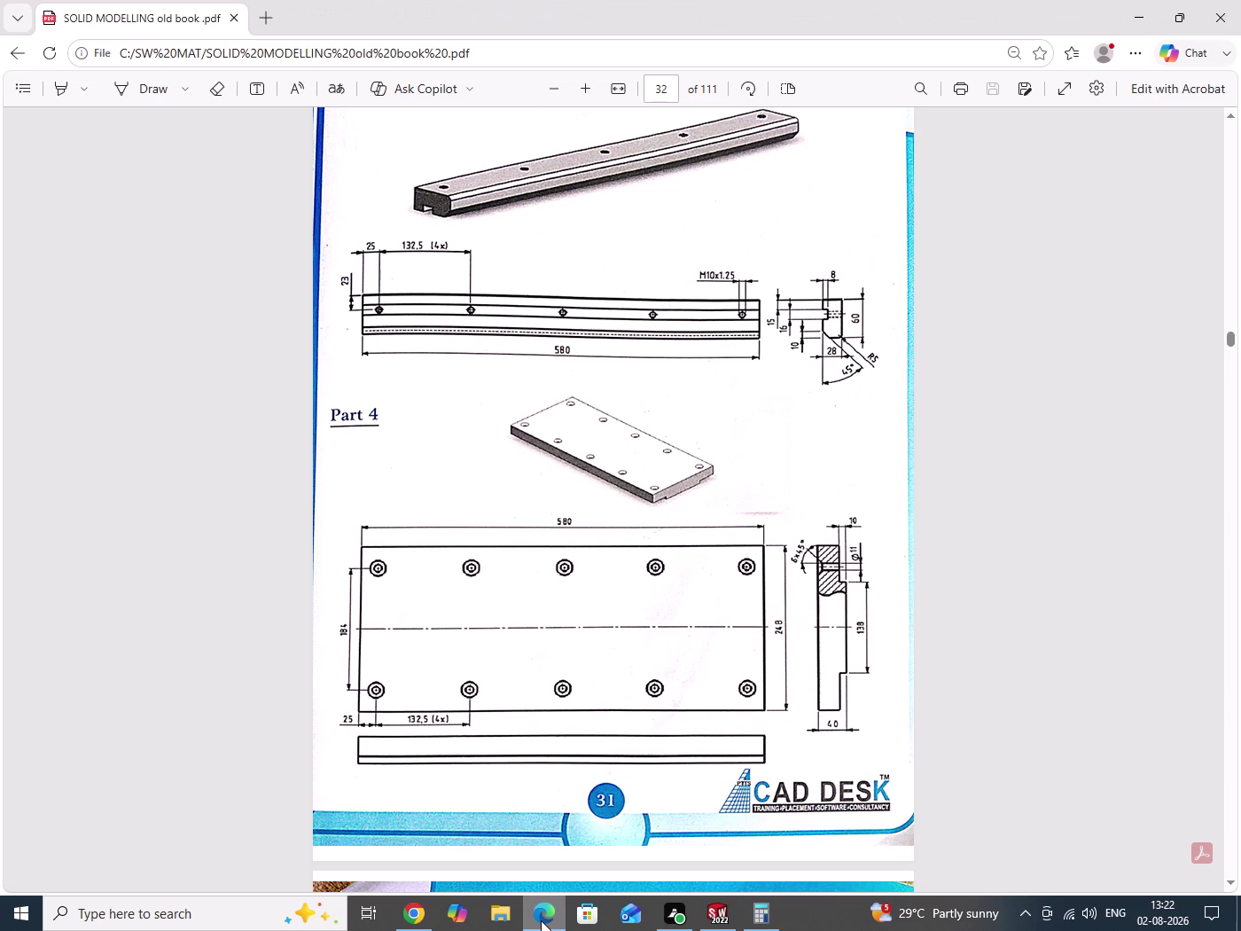
click(541, 921)
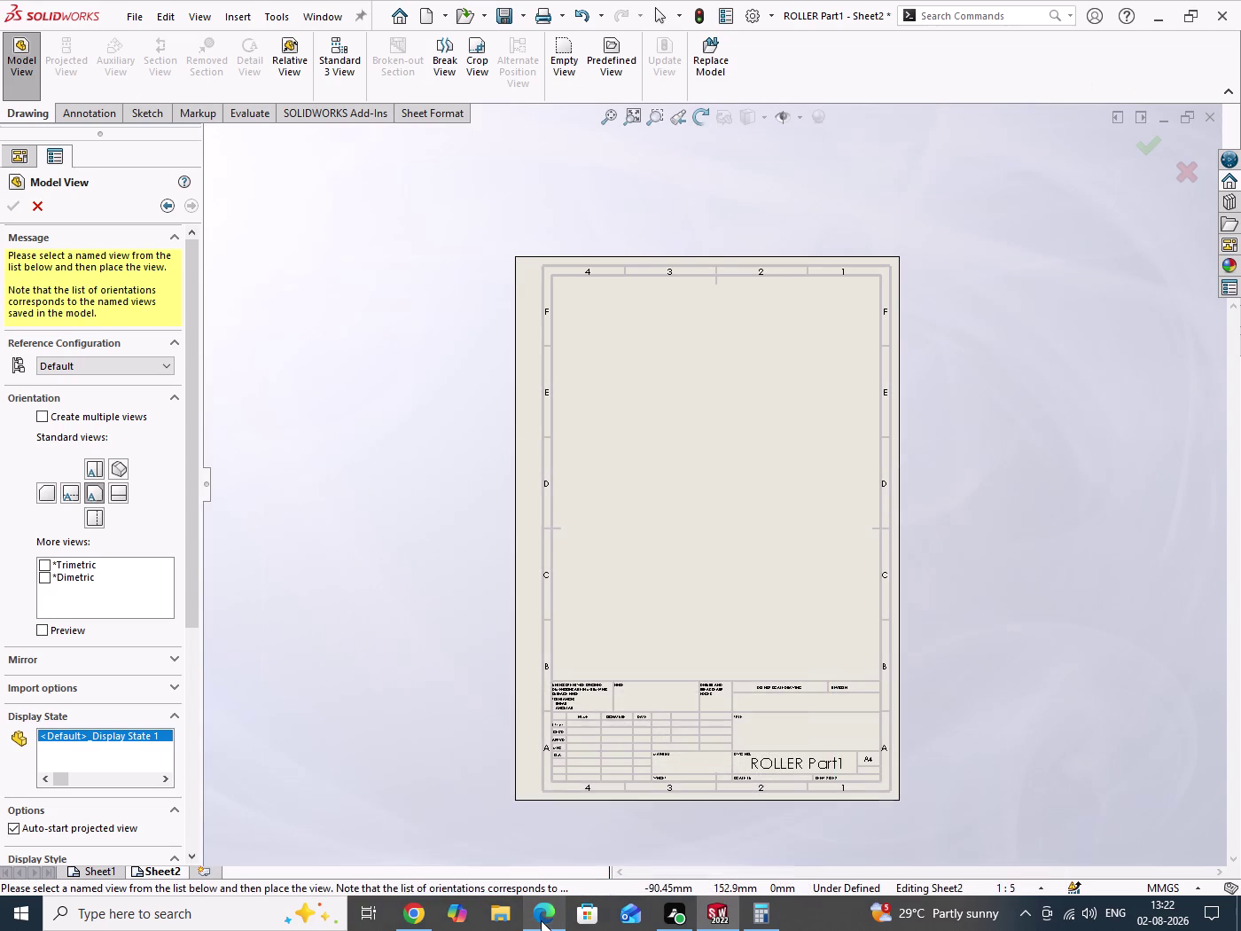
click(113, 495)
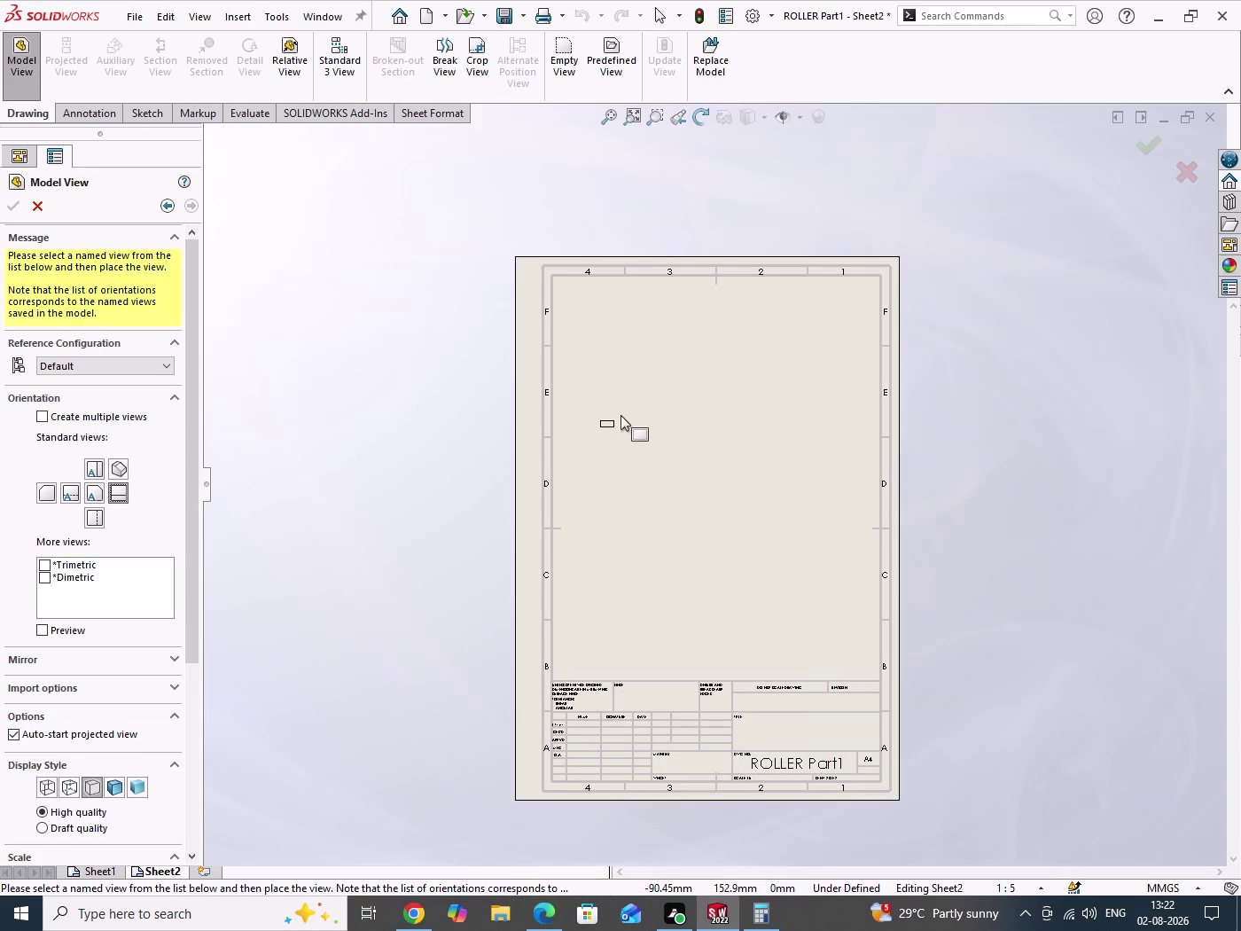
scroll(down, 3)
scroll(down, 3)
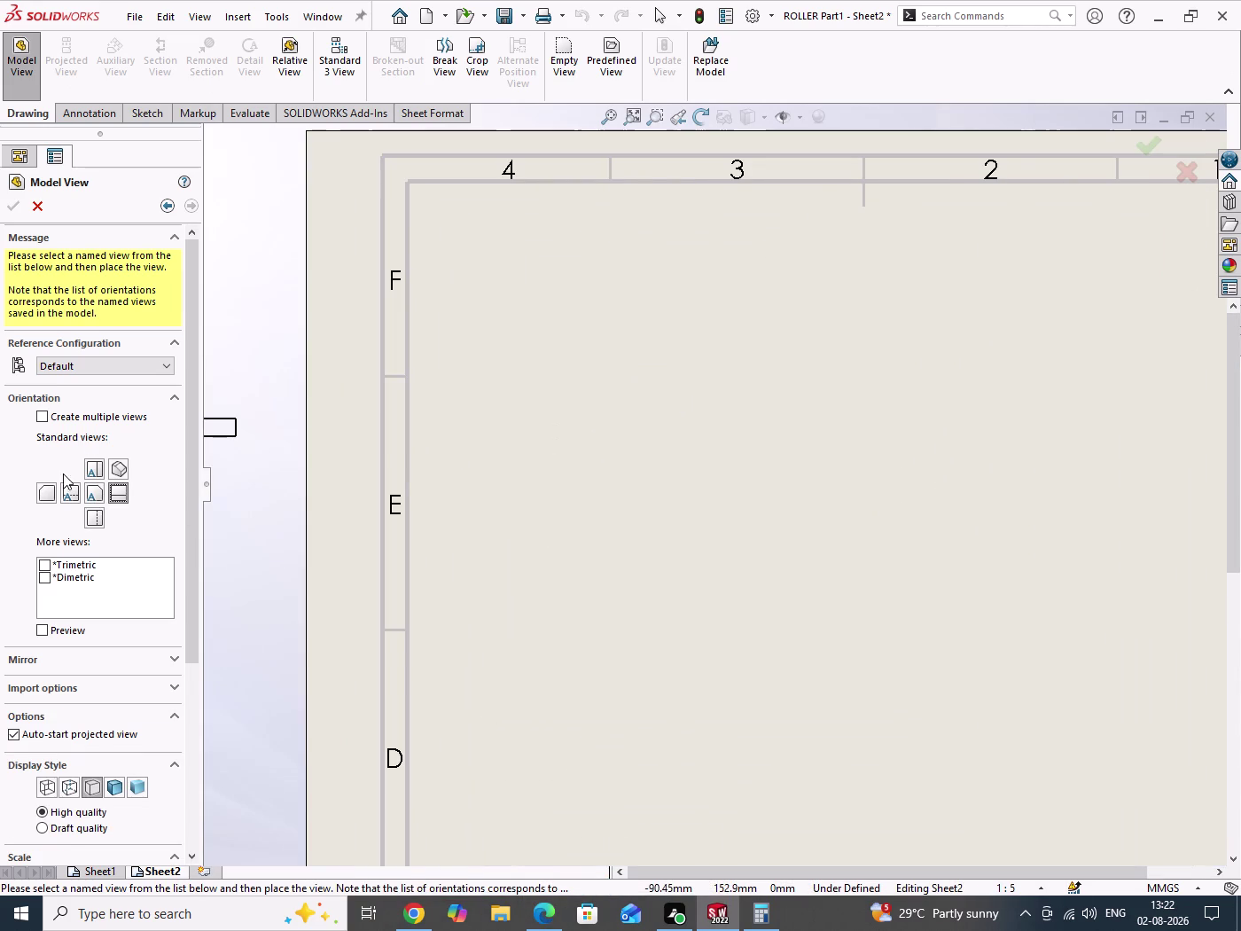
click(93, 495)
click(95, 468)
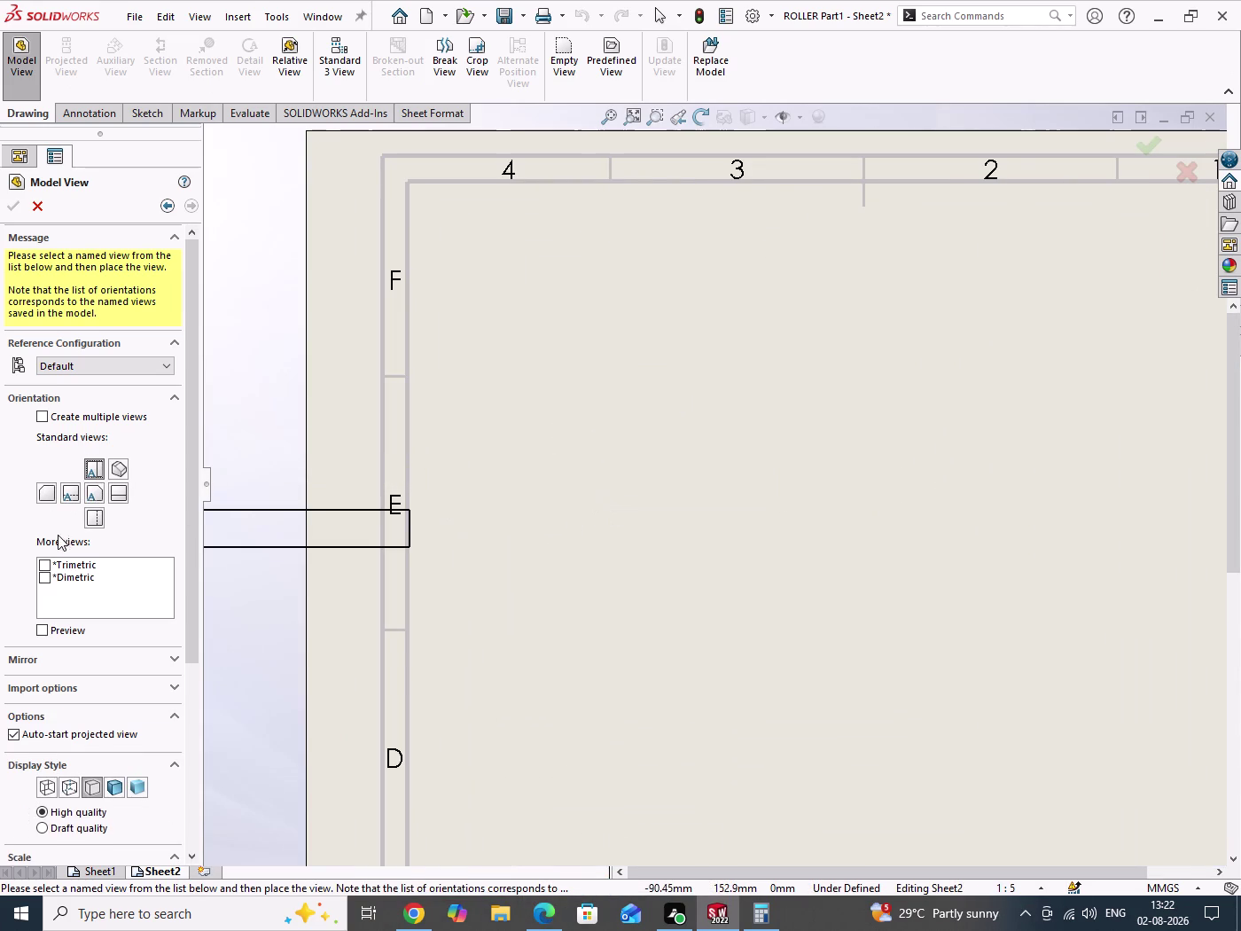
click(92, 525)
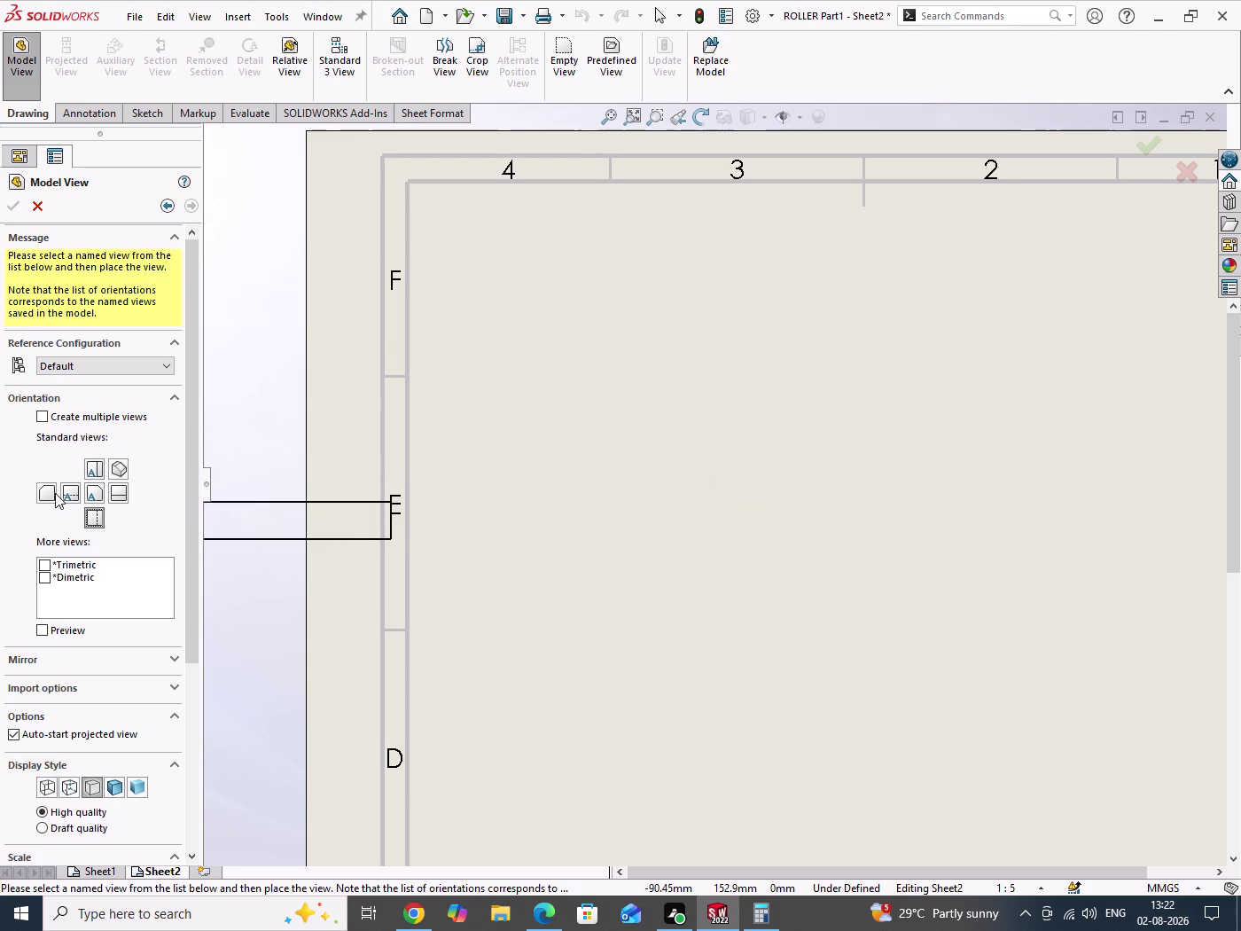
click(48, 493)
click(71, 492)
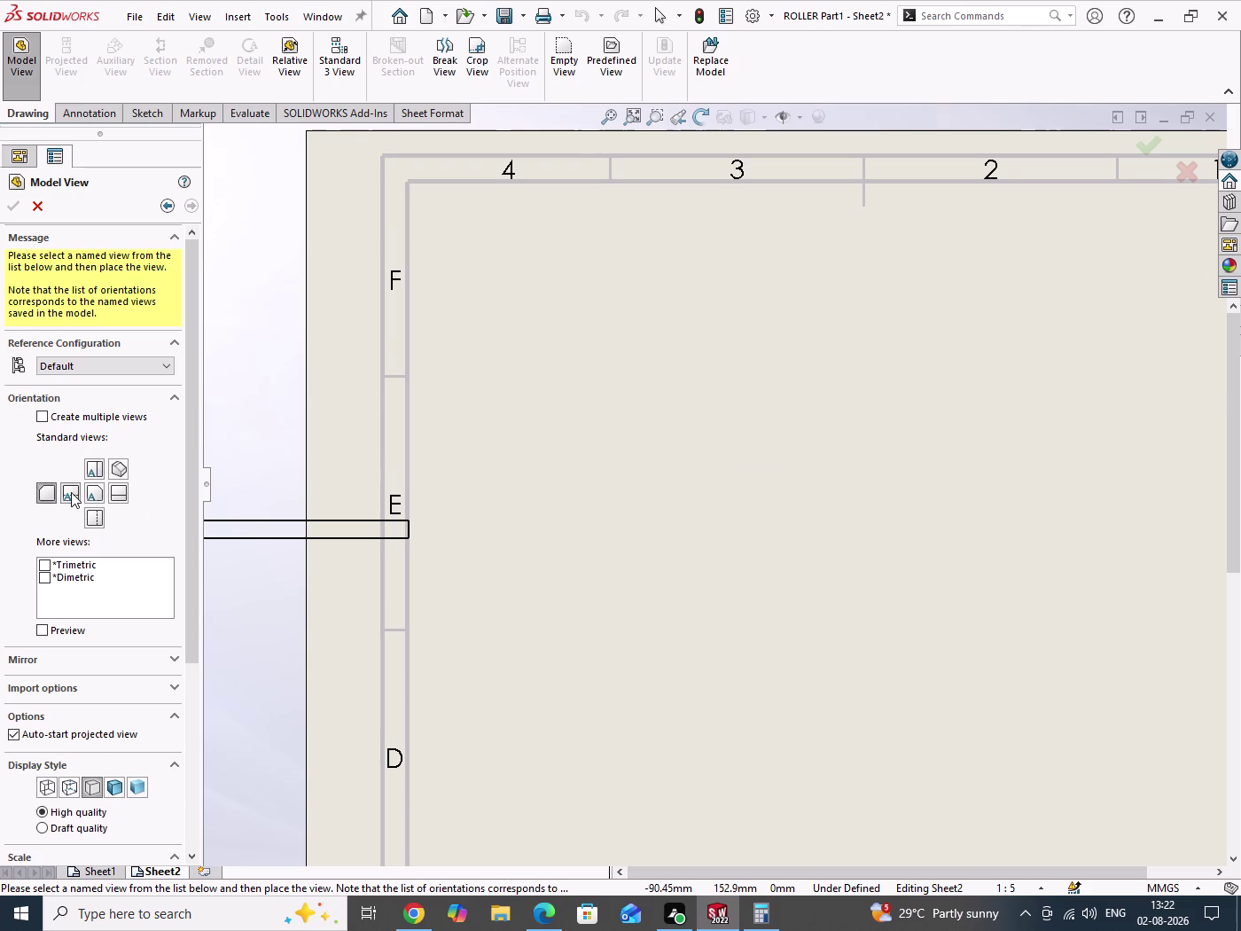
click(118, 494)
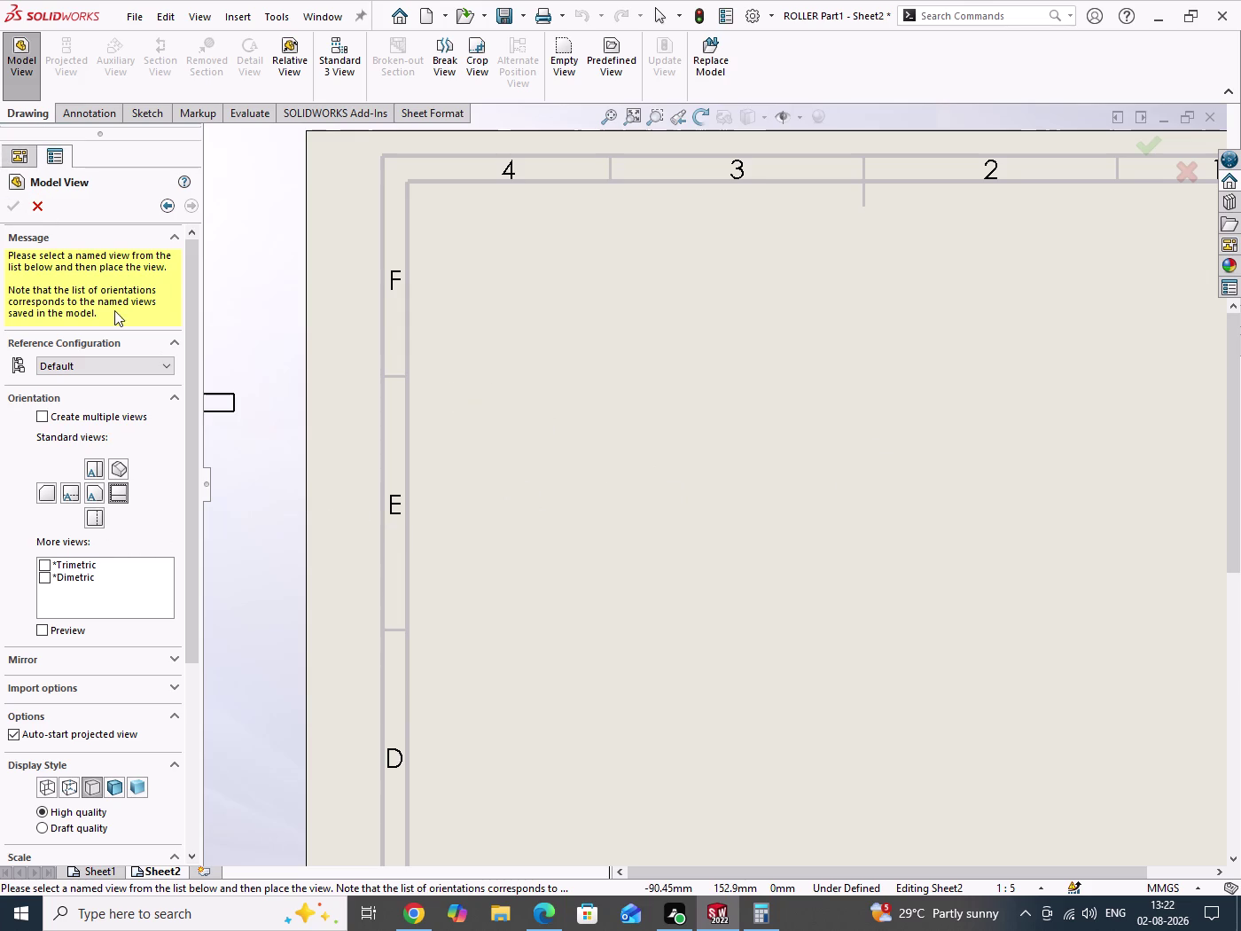
Place an Isometric view as Drawing View7 near the top of Sheet2.
click(117, 467)
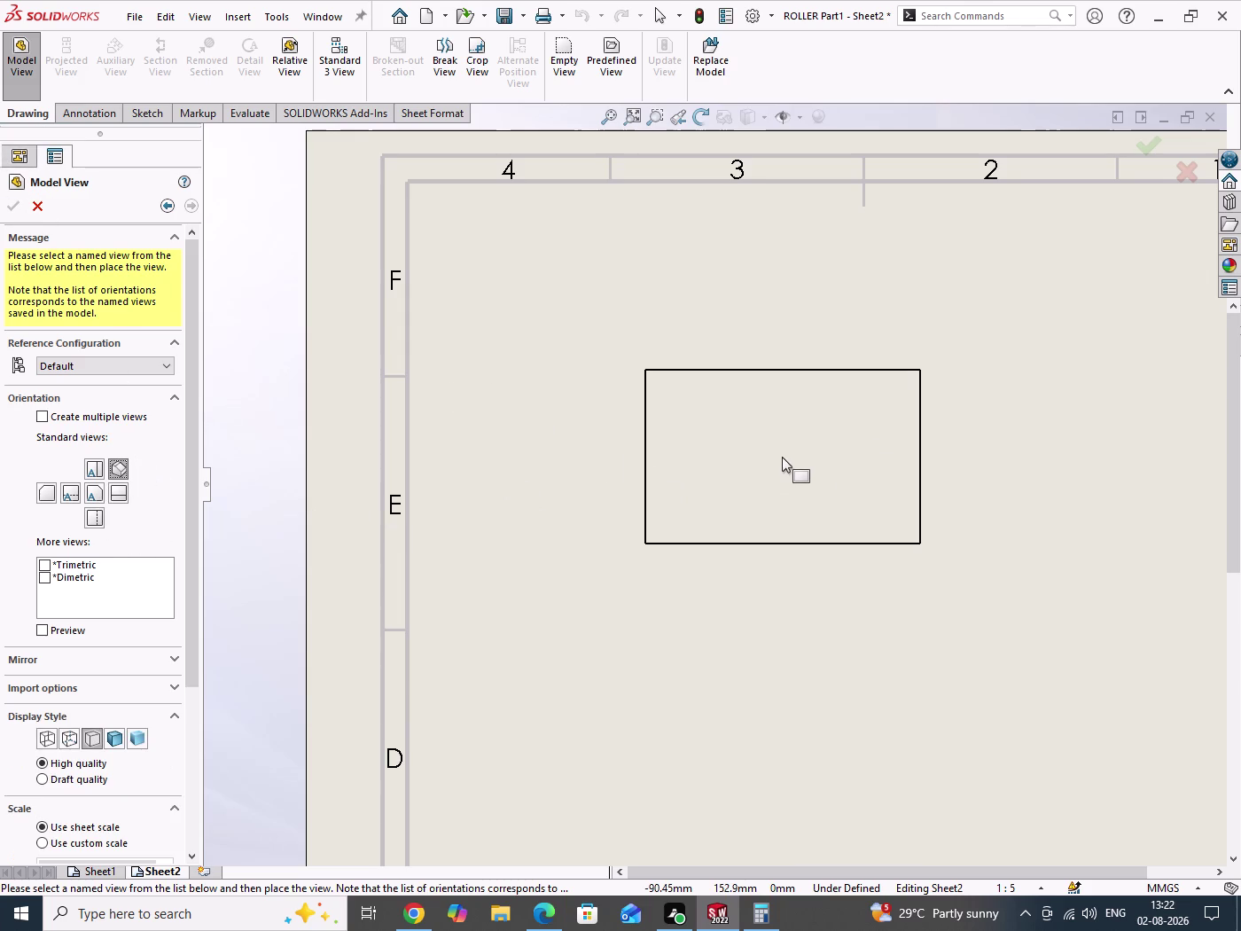
scroll(up, 3)
click(699, 451)
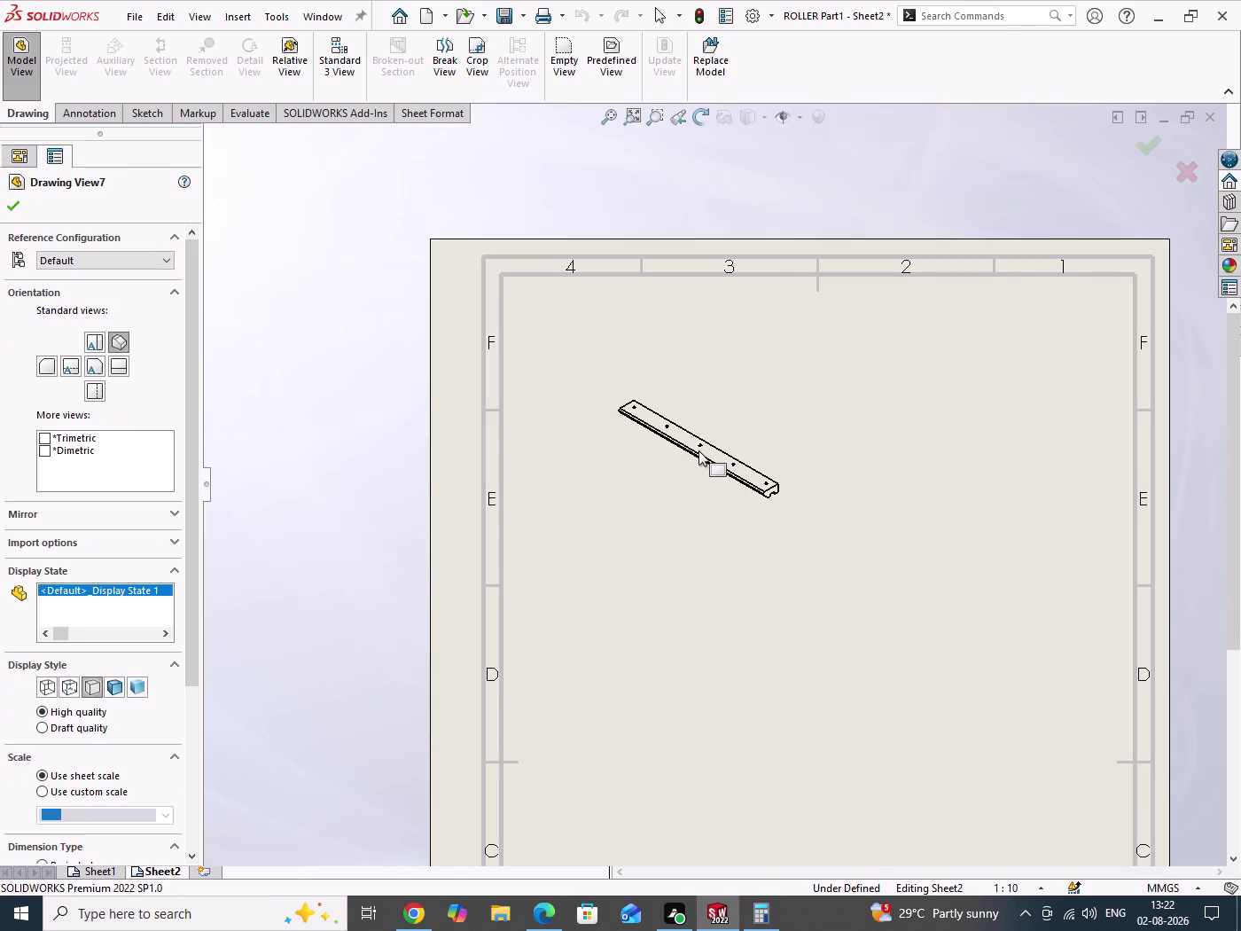
Select the isometric view and reframe the sheet around it.
scroll(down, 3)
scroll(down, 3)
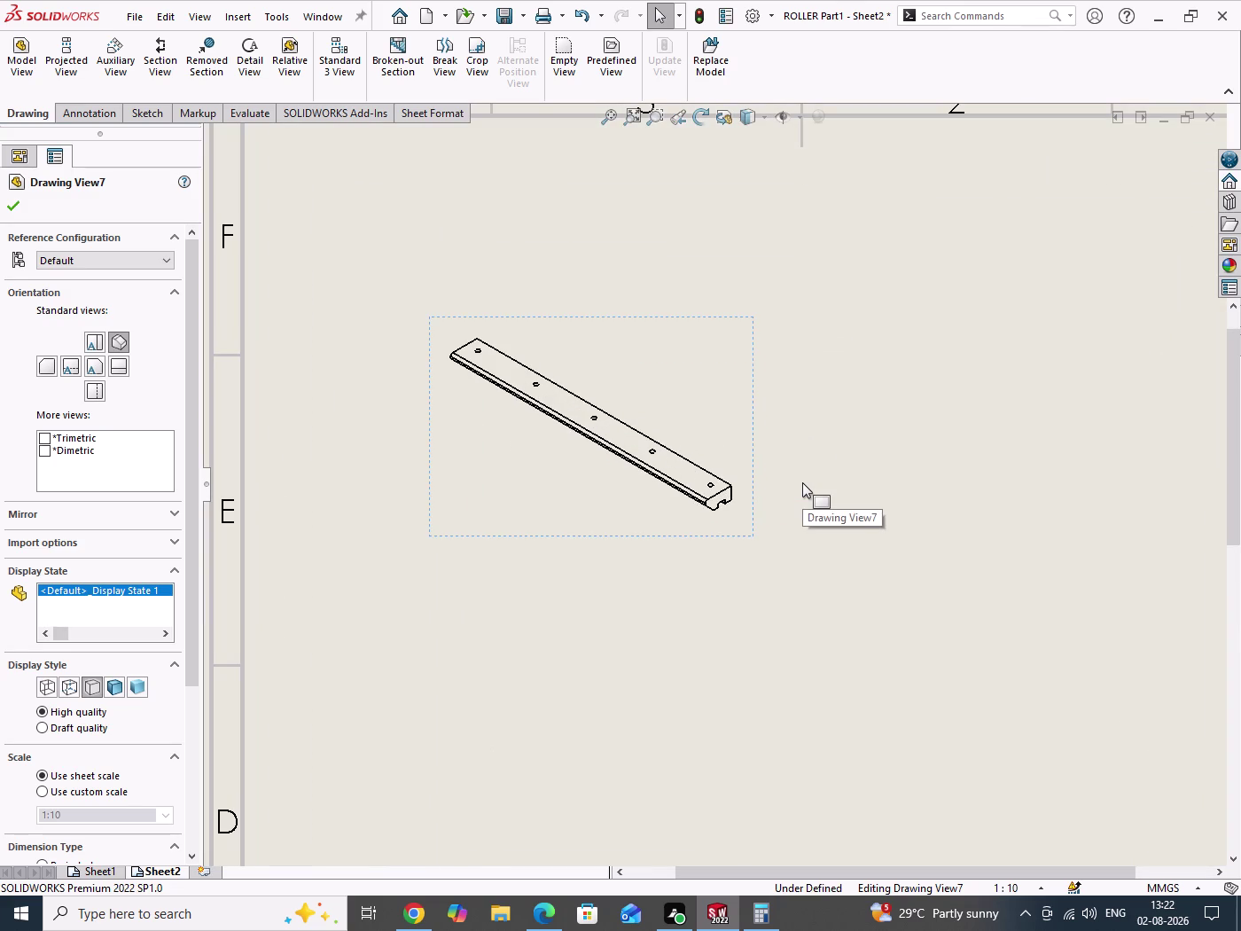
click(17, 210)
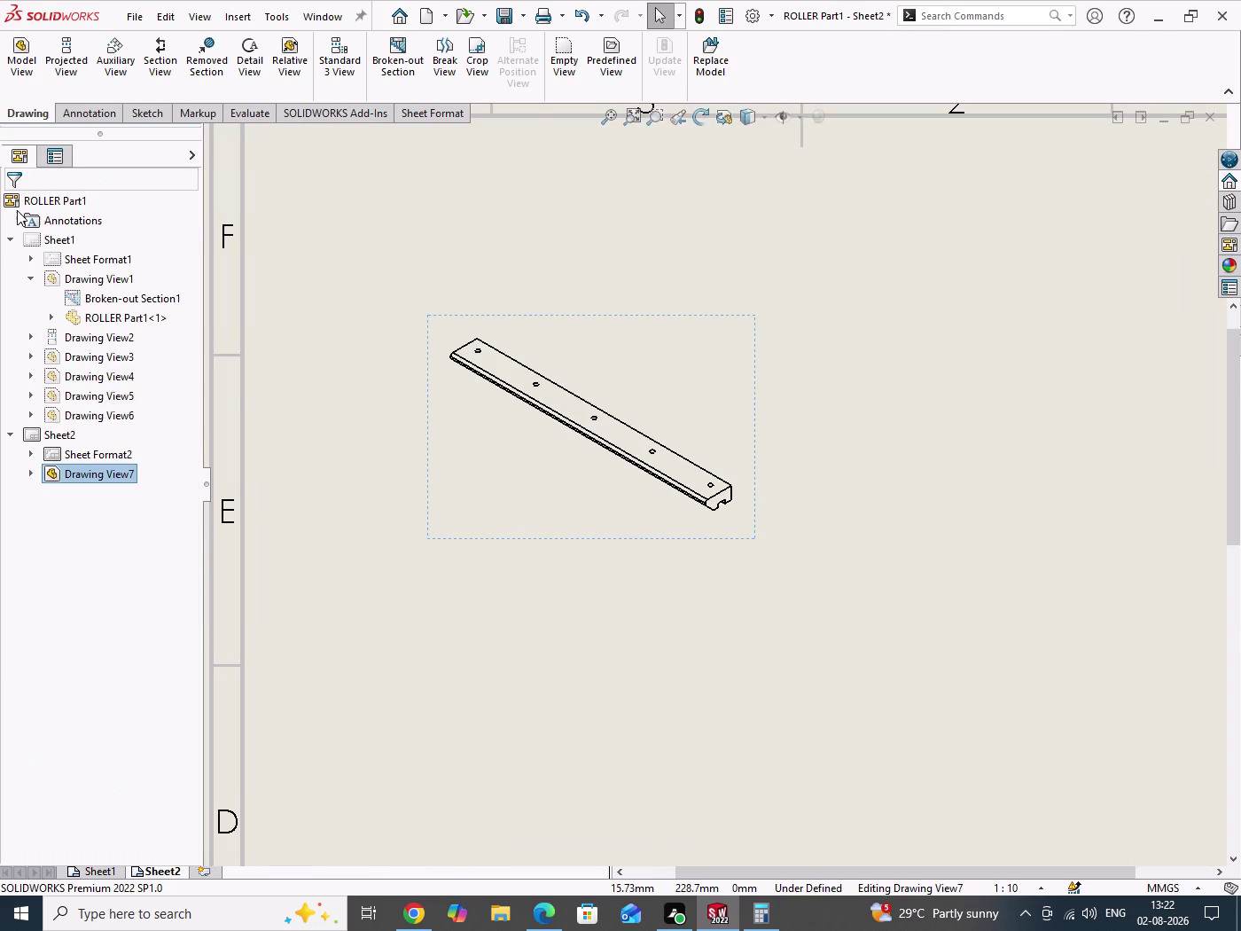
drag(1058, 431, 1076, 532)
scroll(up, 3)
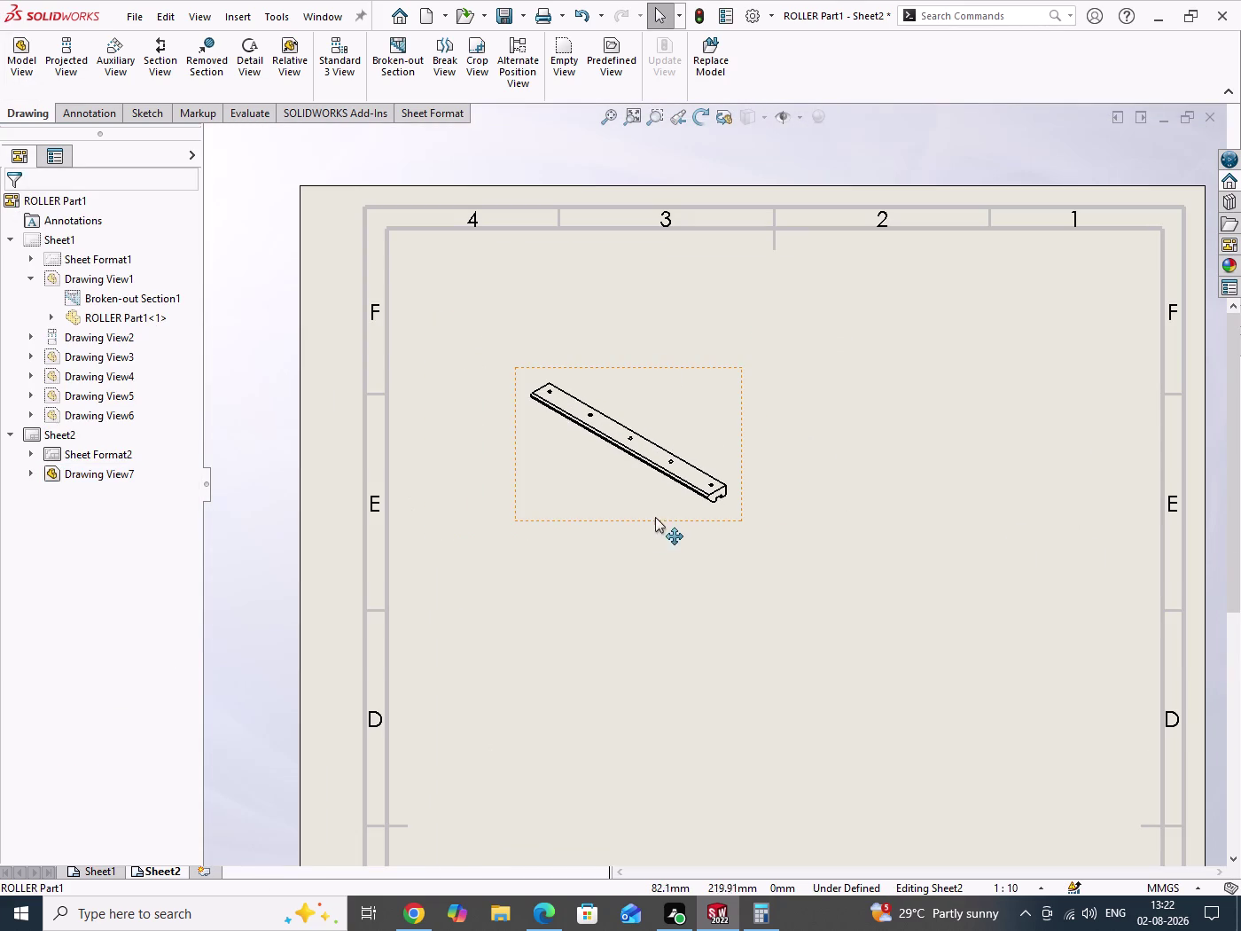
scroll(down, 3)
drag(802, 432, 864, 522)
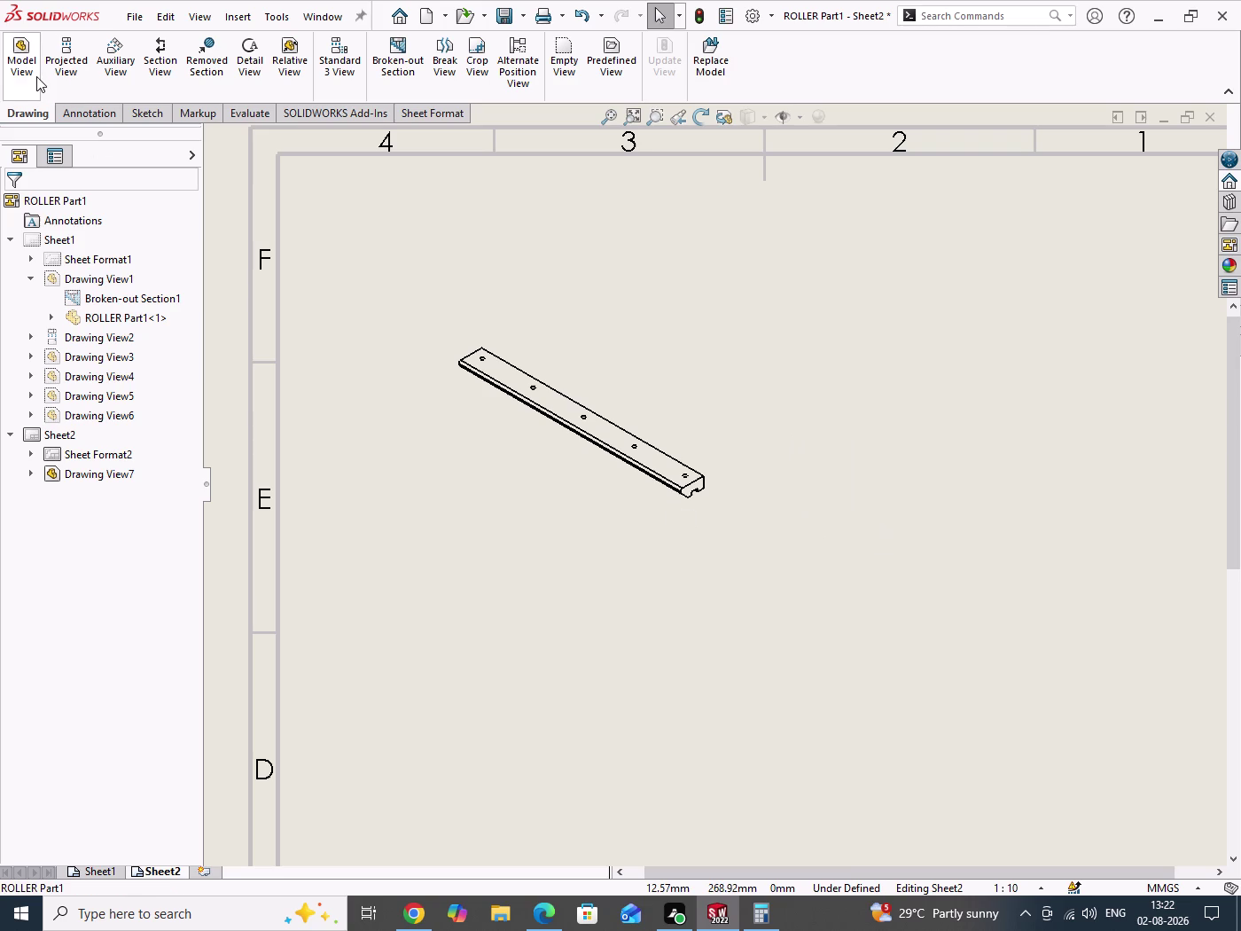
Place a SLIDER PLATE Part3 top view, Drawing View8, right of the isometric.
click(23, 75)
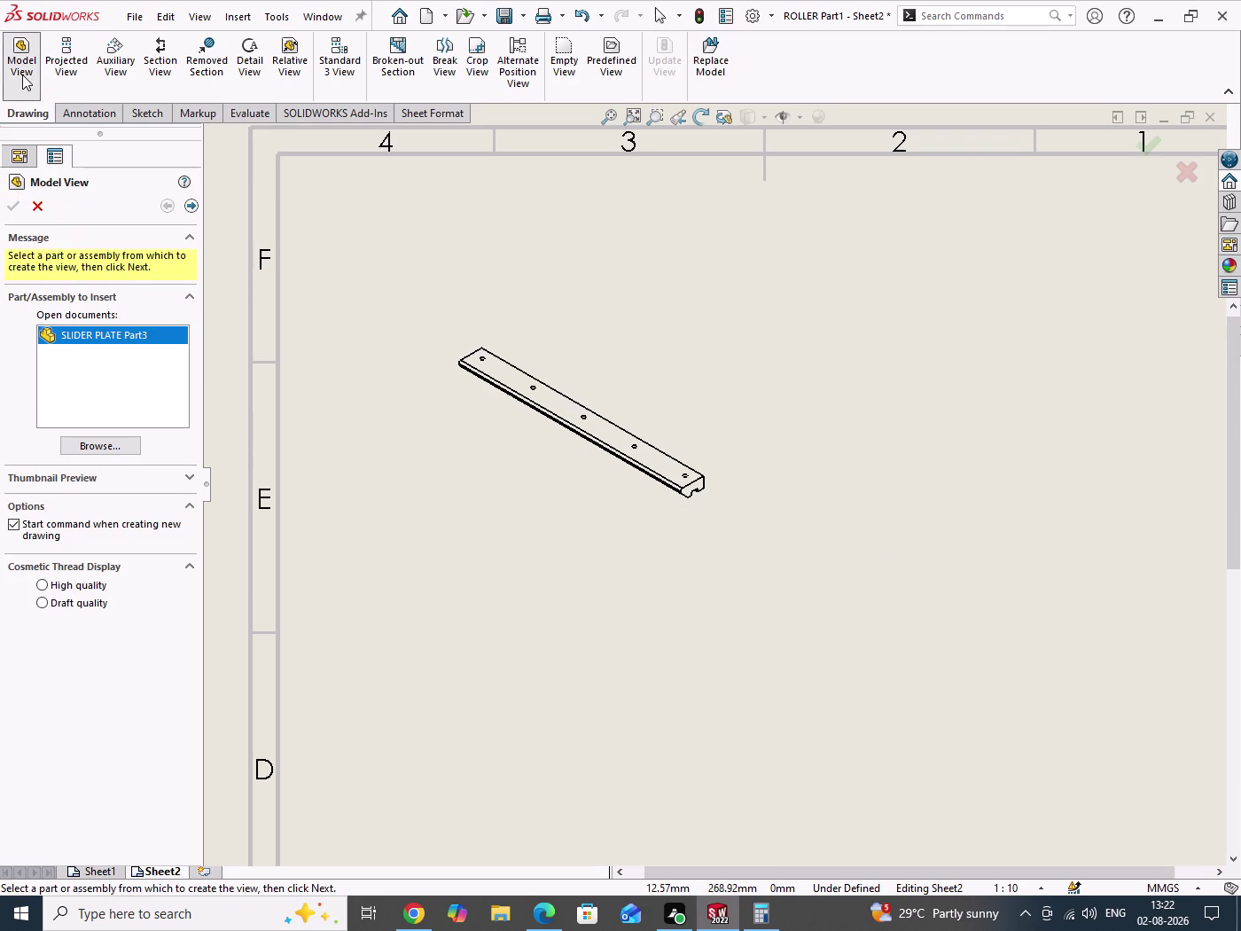
double_click(86, 334)
click(121, 493)
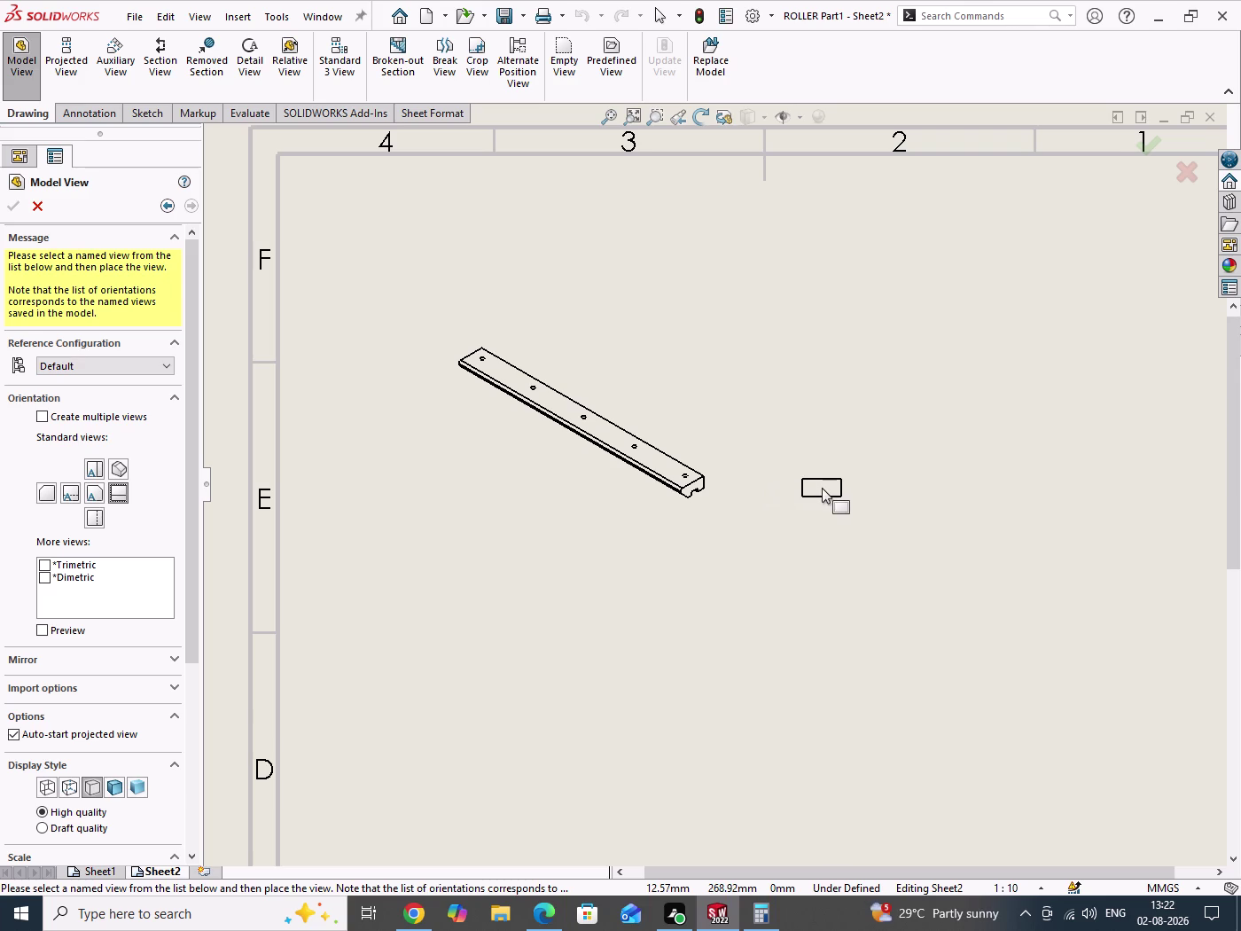
click(822, 487)
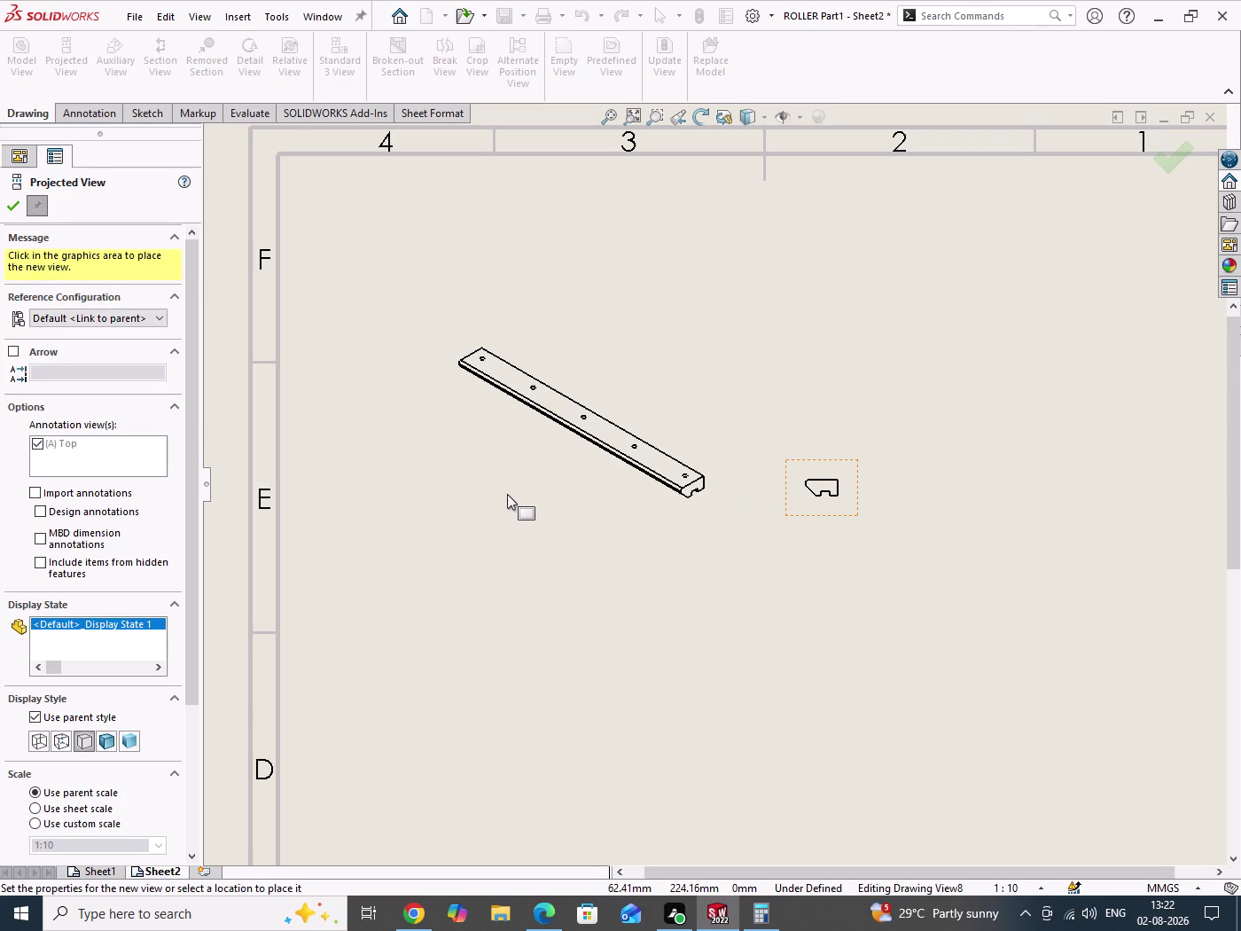
Finish placing views, select Drawing View8 and expand its Mirror options.
click(9, 206)
drag(906, 434, 950, 507)
scroll(down, 3)
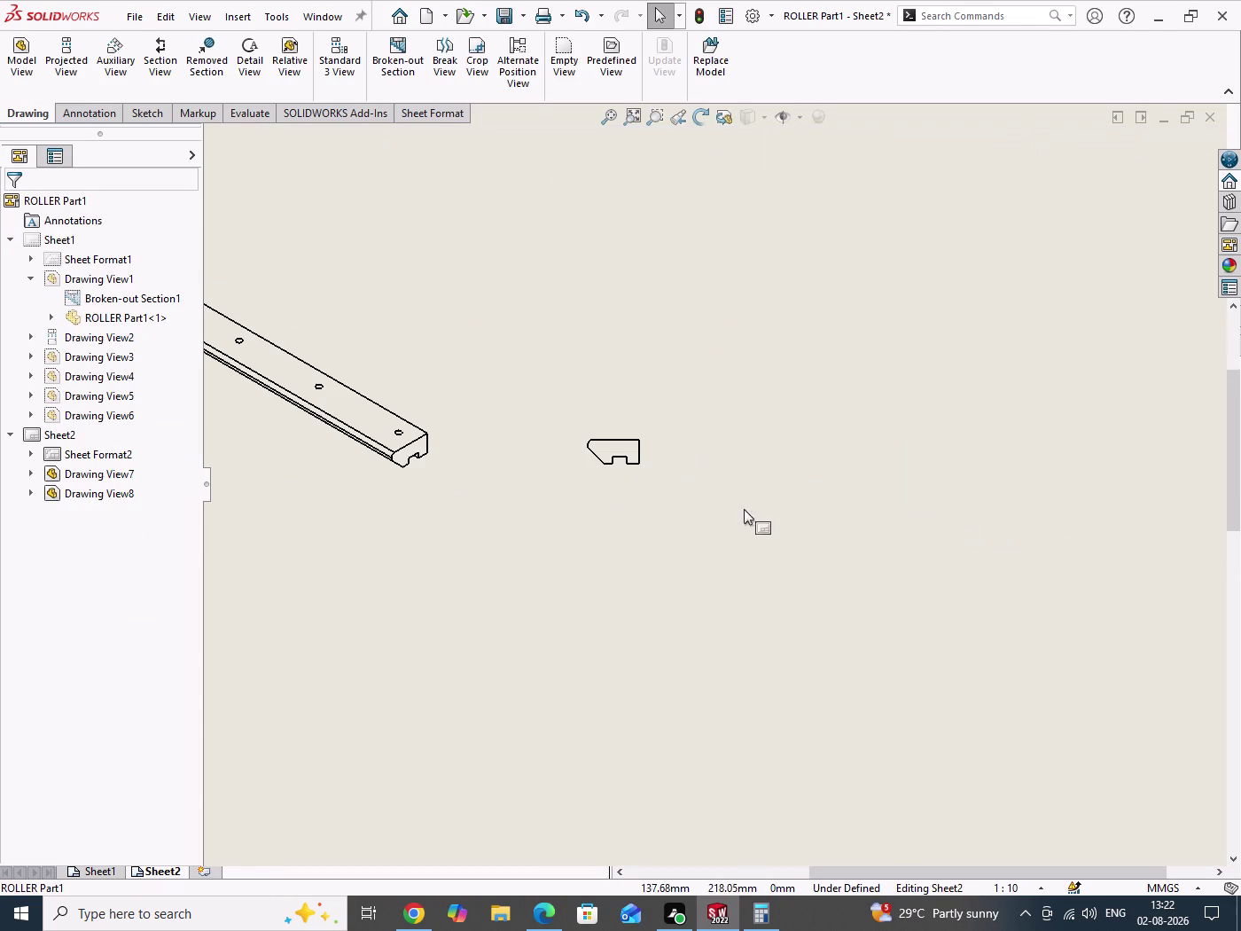
scroll(down, 3)
click(685, 458)
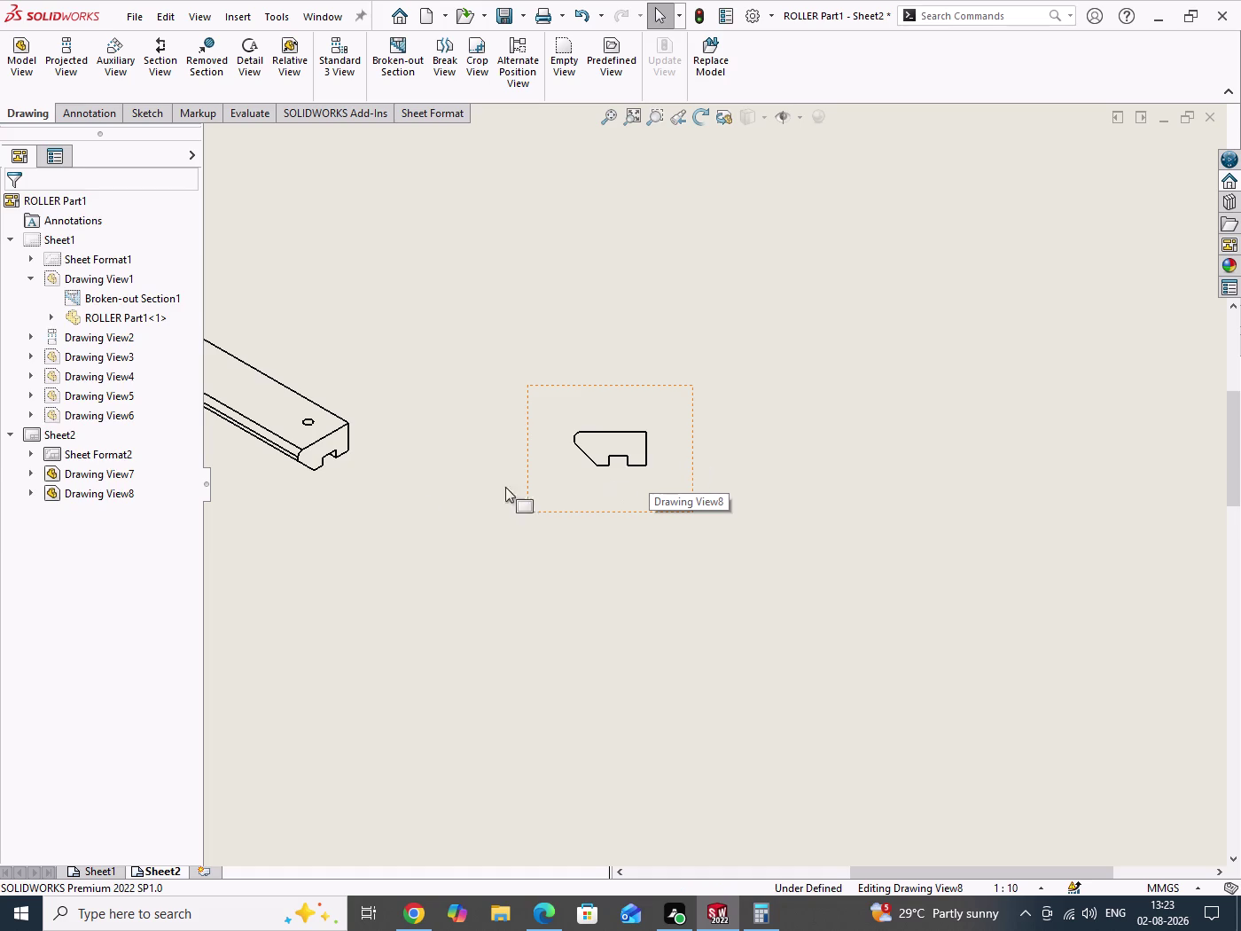
drag(191, 569, 198, 719)
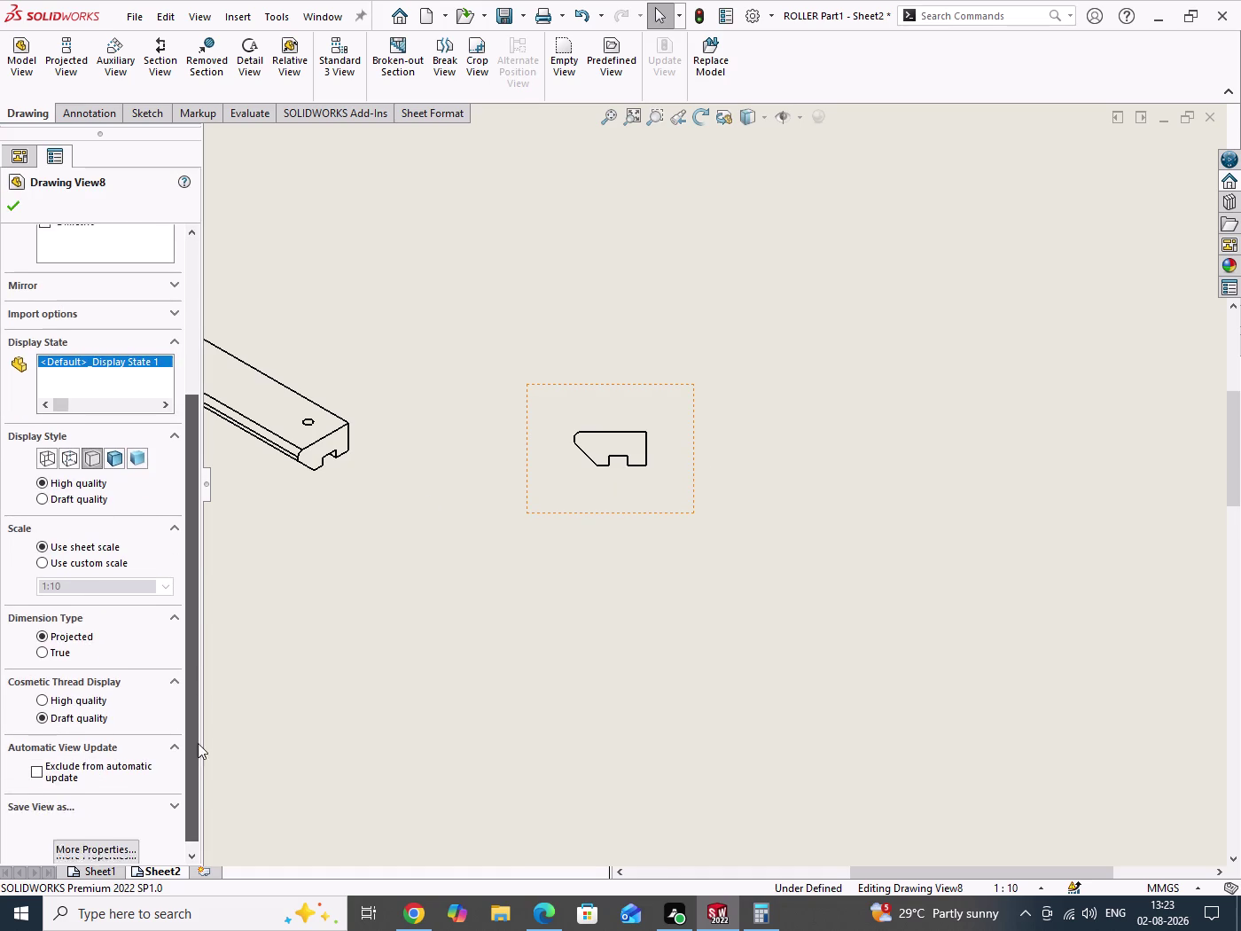
drag(198, 719, 198, 788)
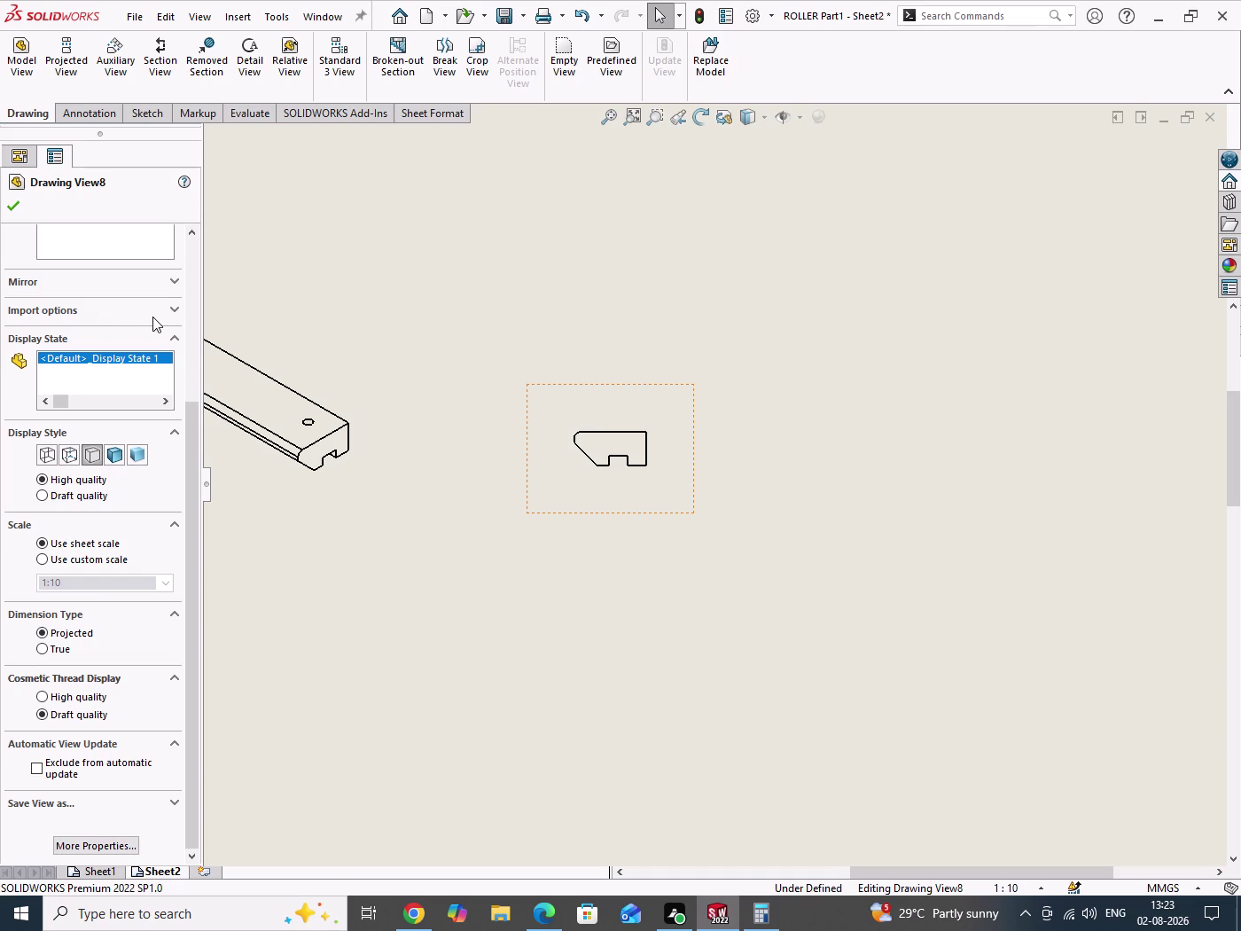
click(177, 282)
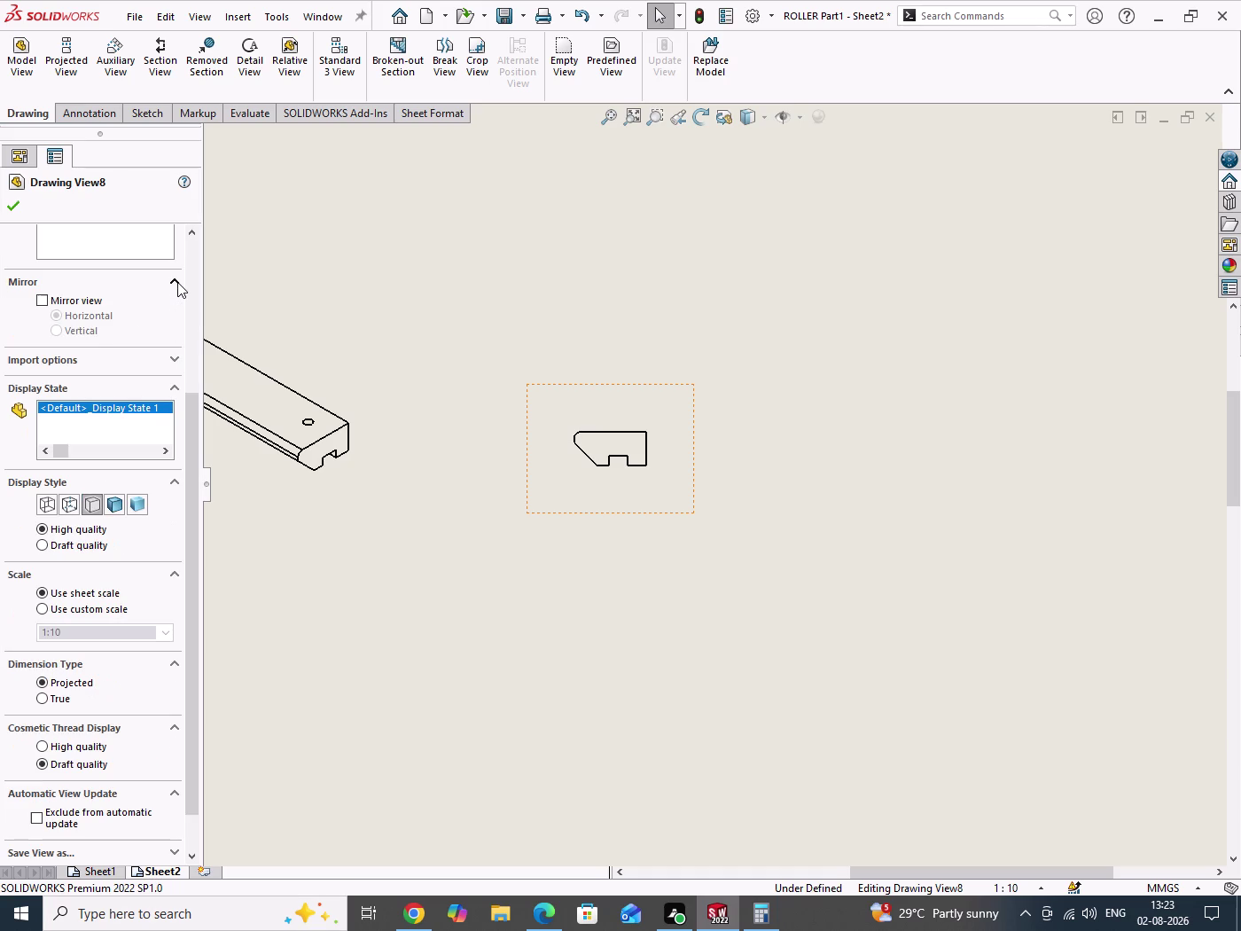
Try horizontal and vertical mirroring on Drawing View8, comparing against the reference drawing.
click(75, 303)
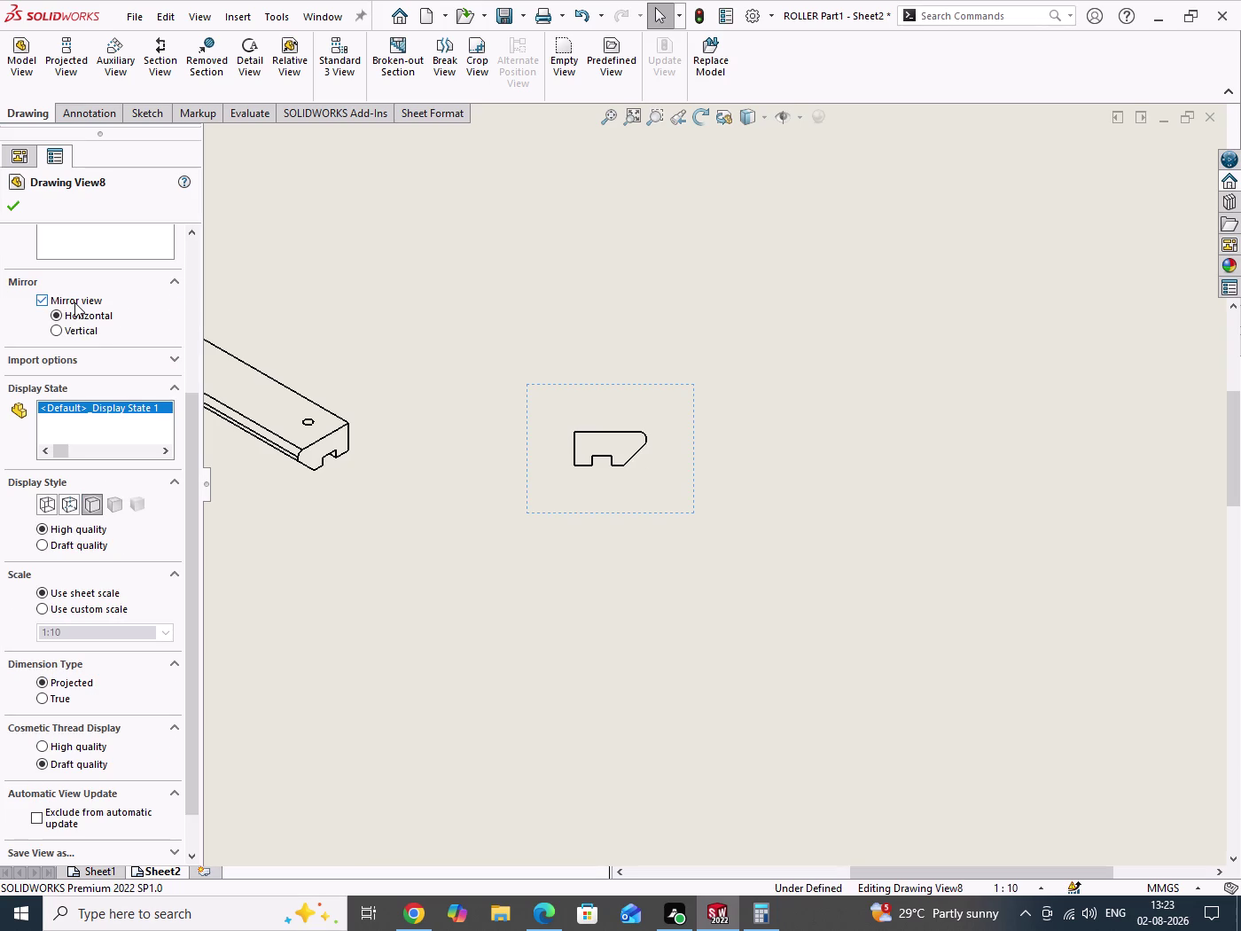
click(545, 916)
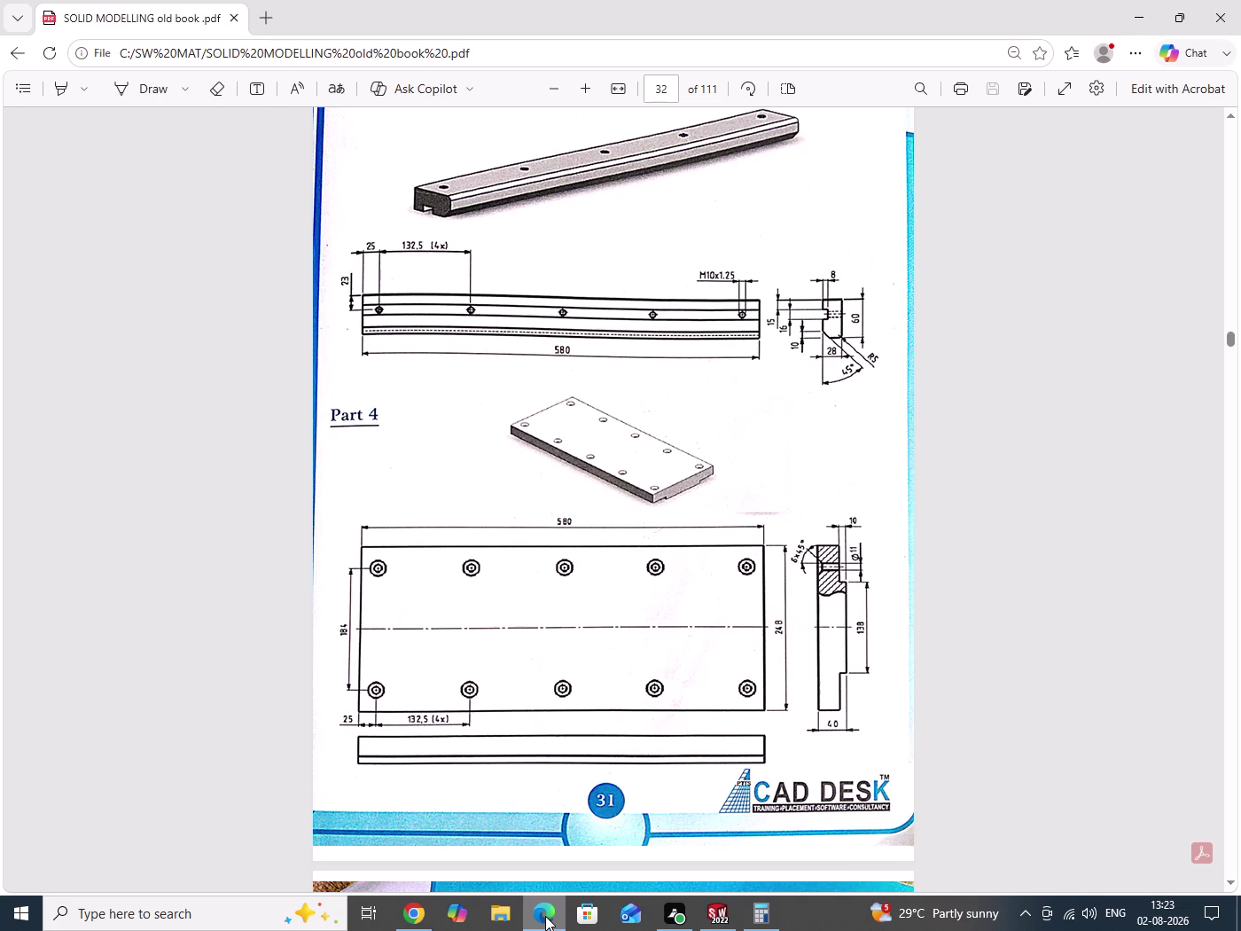
click(545, 916)
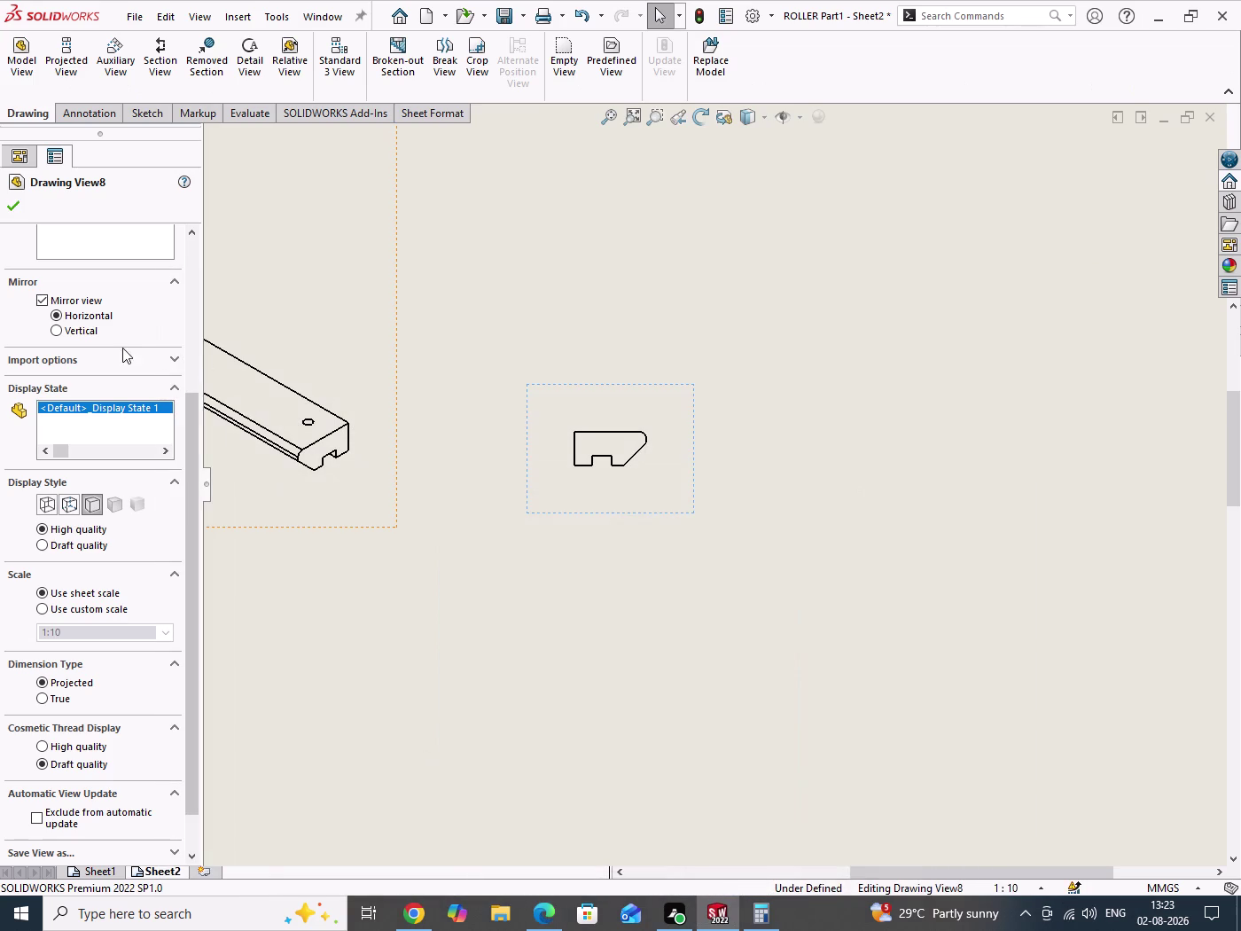
click(82, 331)
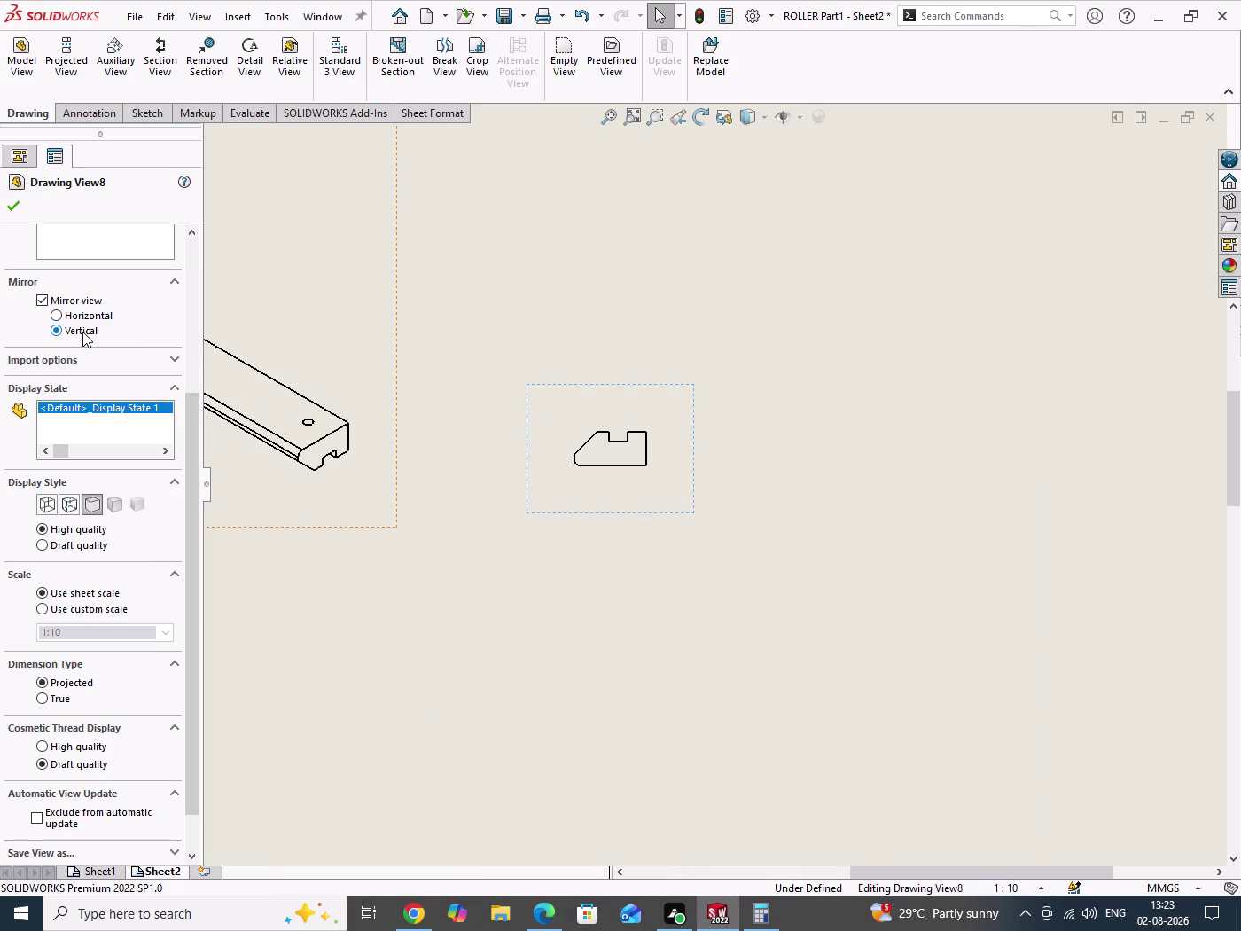
click(82, 332)
click(85, 314)
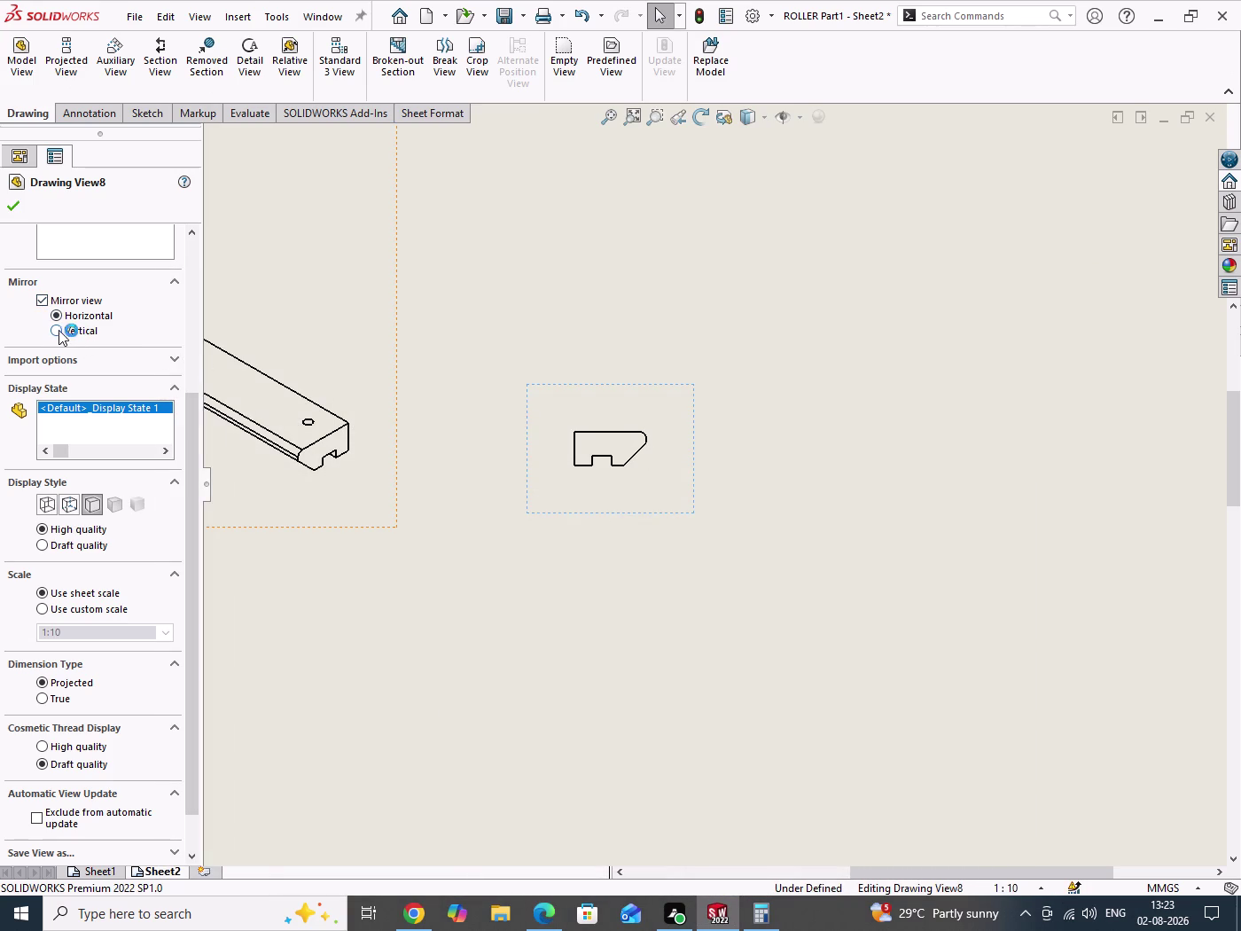
click(55, 330)
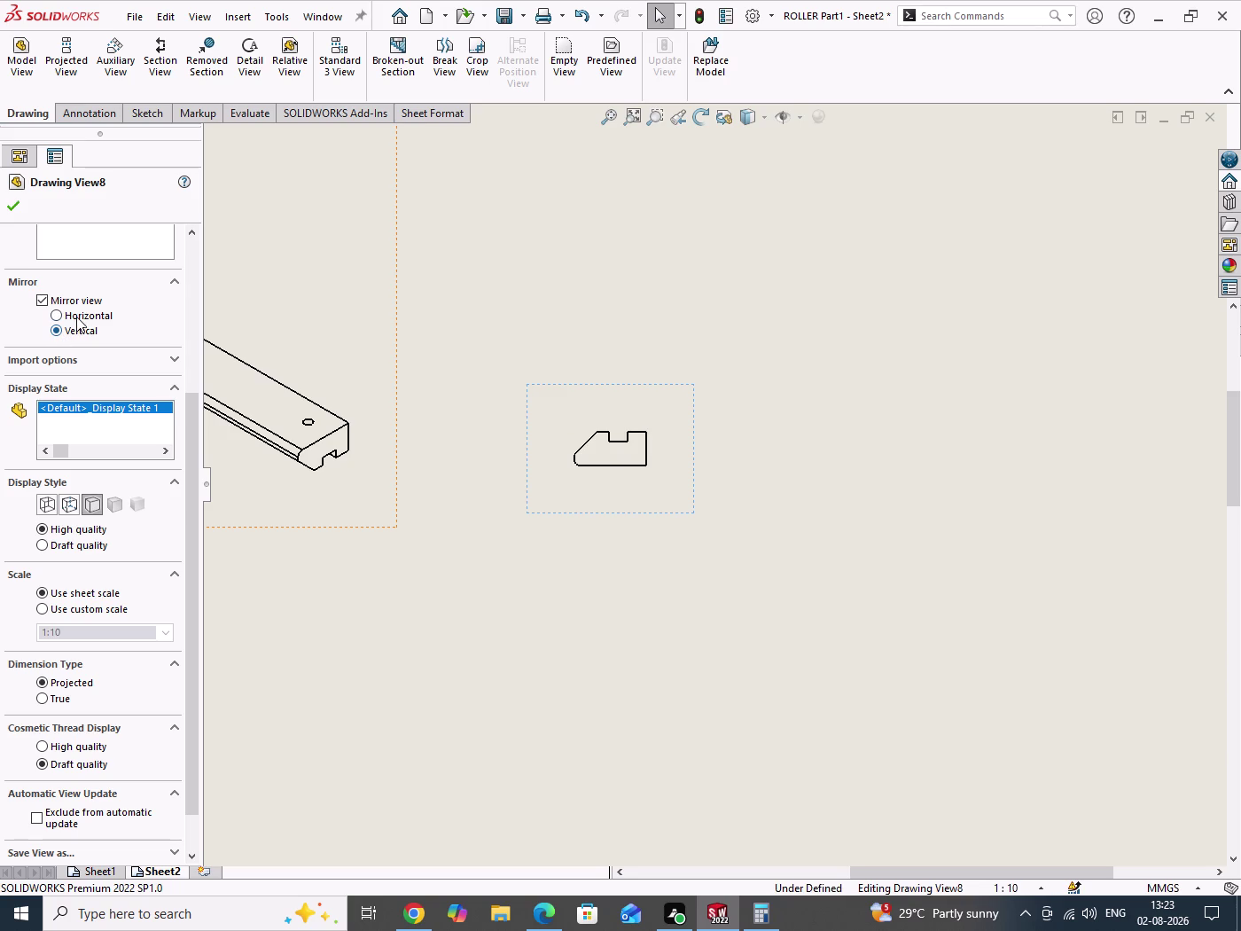
click(78, 314)
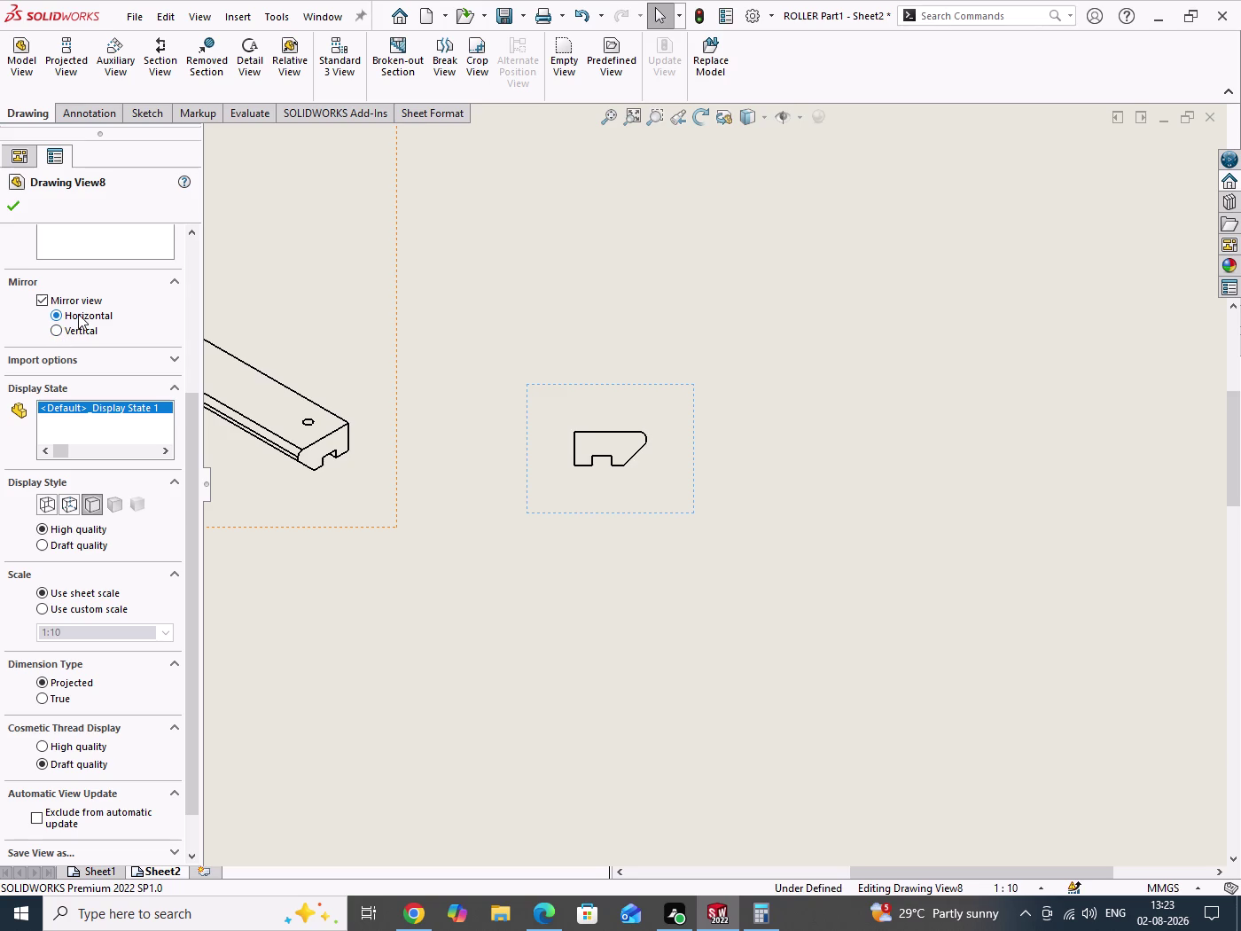
Move the end-profile view lower on the sheet.
click(176, 362)
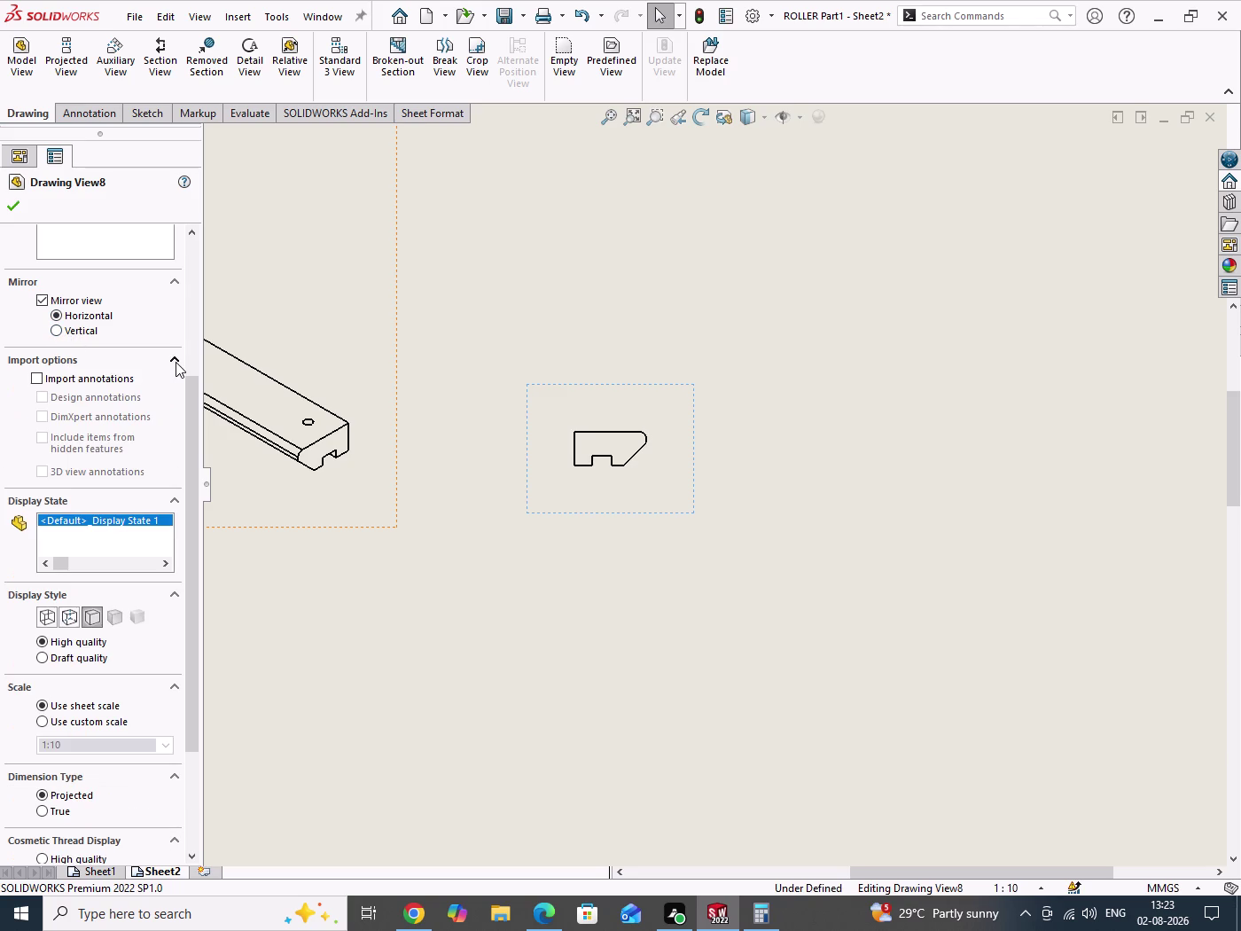
click(9, 206)
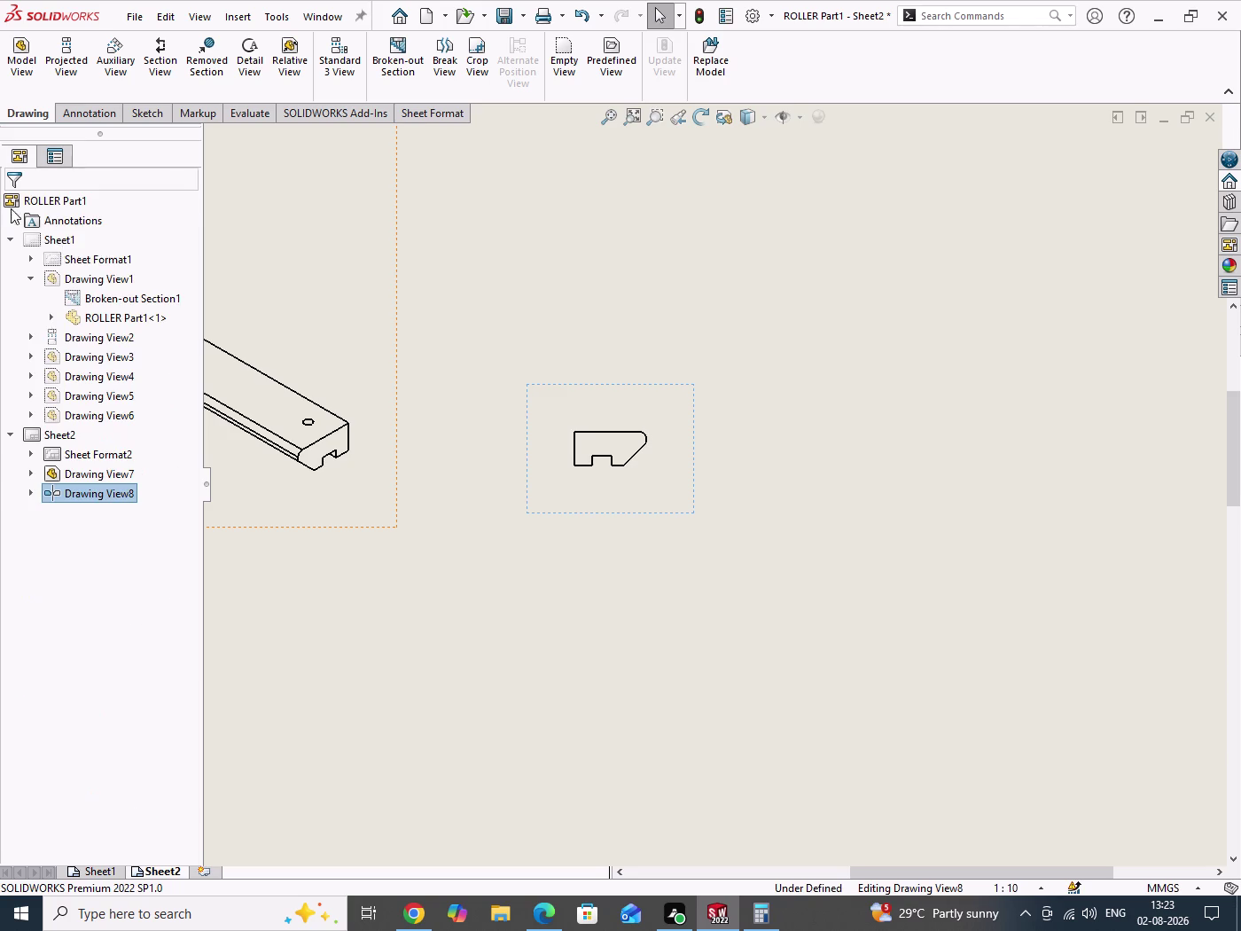
drag(767, 375, 842, 543)
drag(704, 438, 652, 510)
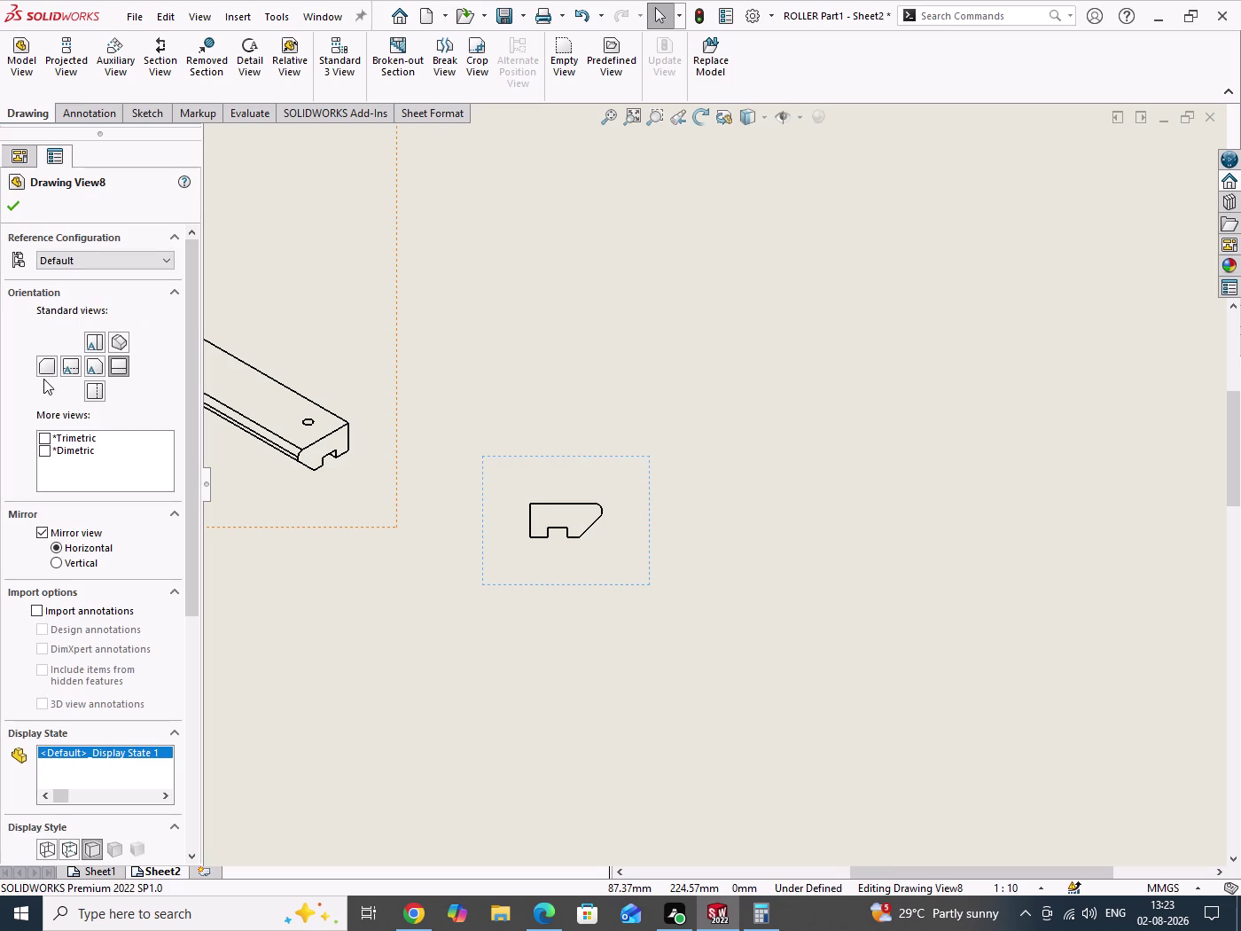
Try long-side and top orientations for View8, checking the reference drawing.
click(66, 369)
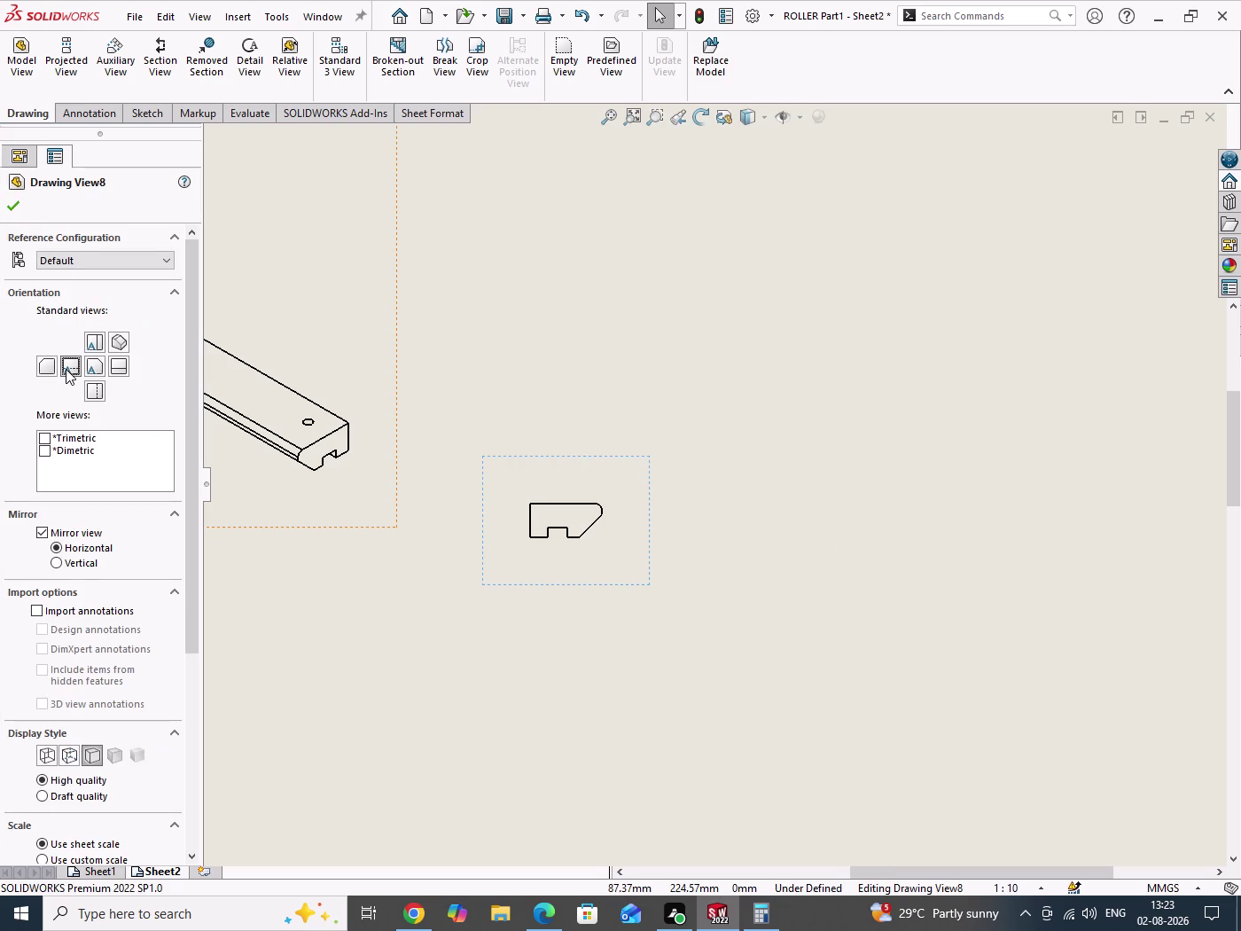
click(48, 371)
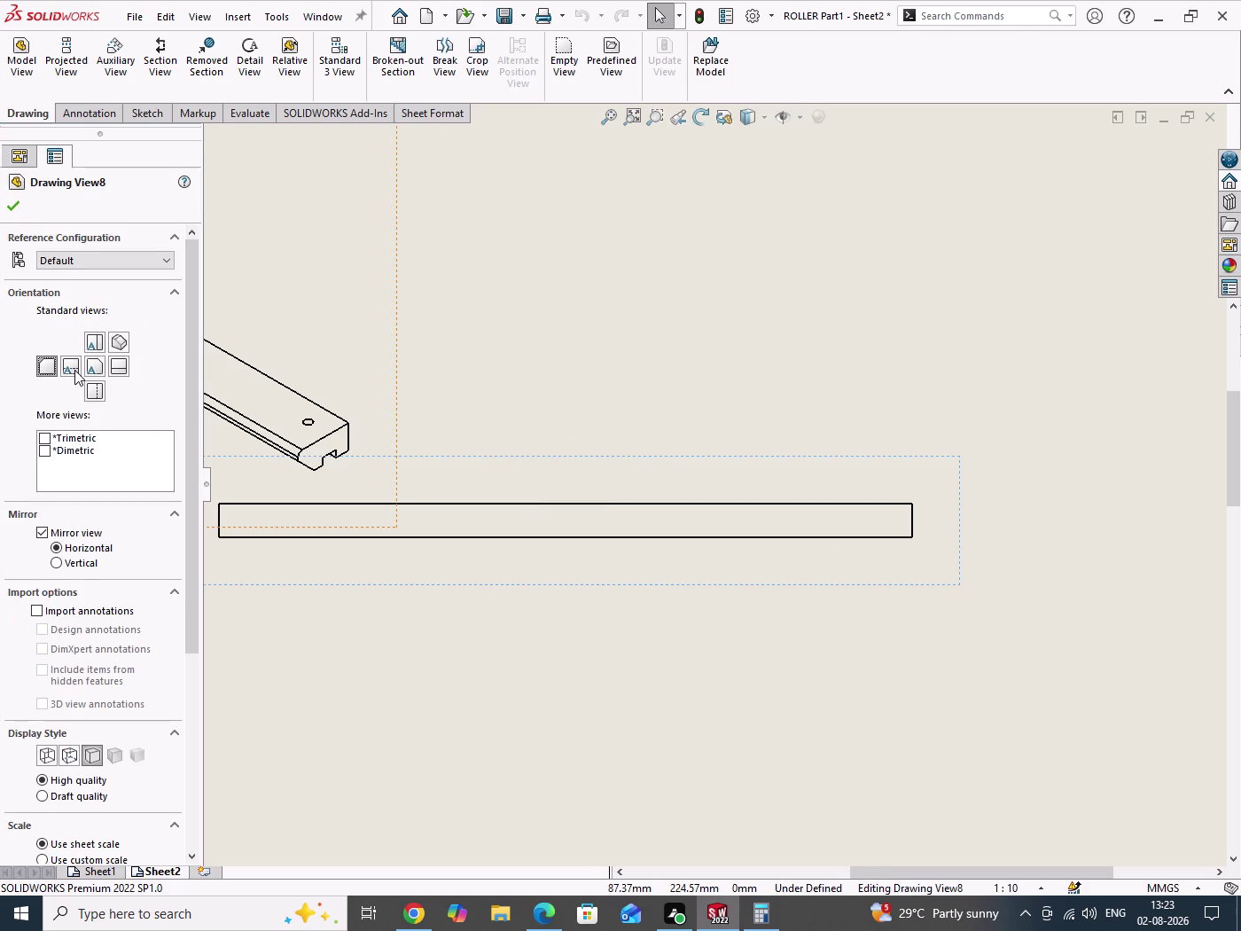
click(96, 342)
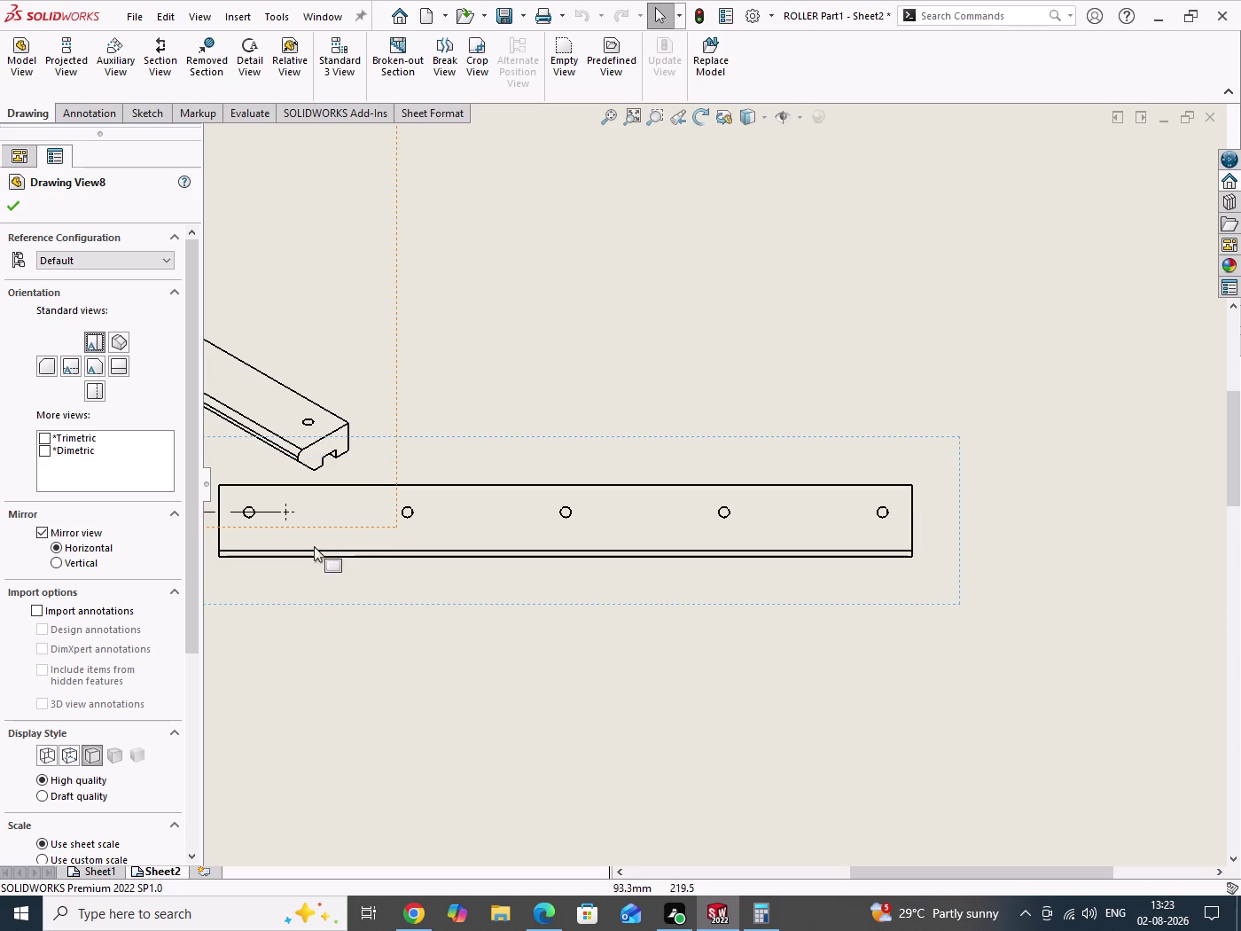
click(543, 912)
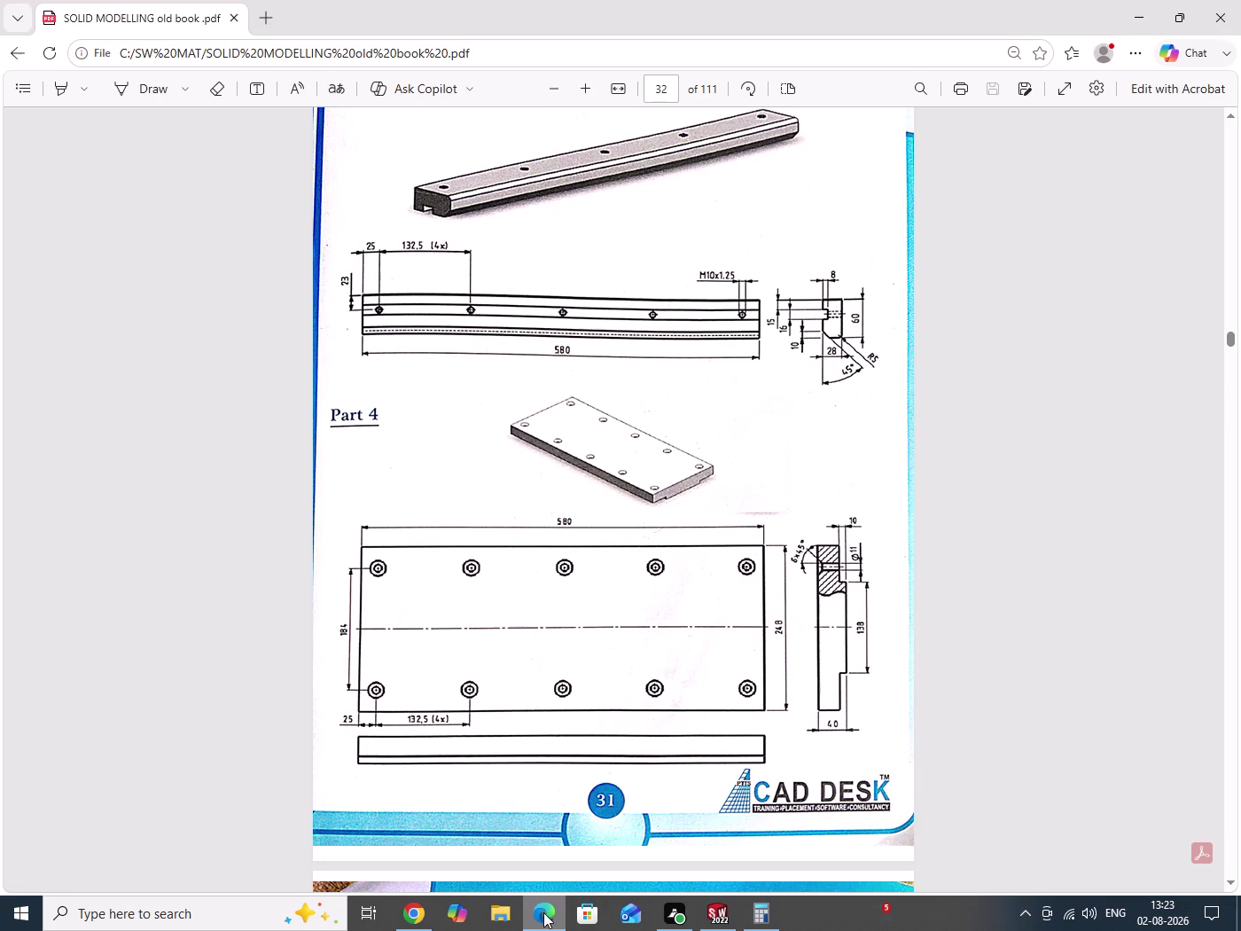
click(544, 912)
Return View8 to its end-profile orientation.
scroll(up, 3)
scroll(up, 3)
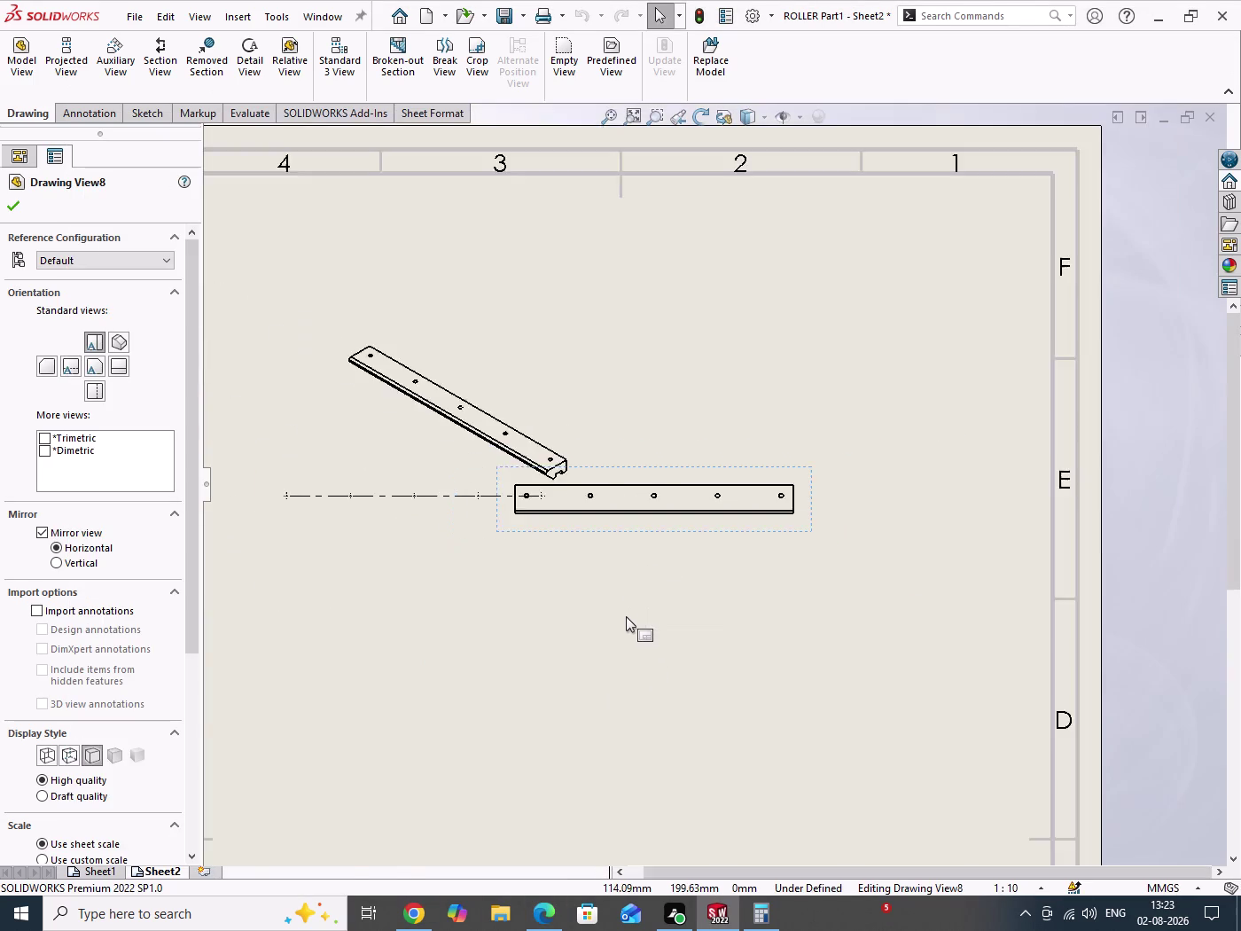
scroll(up, 3)
scroll(down, 3)
scroll(down, 3)
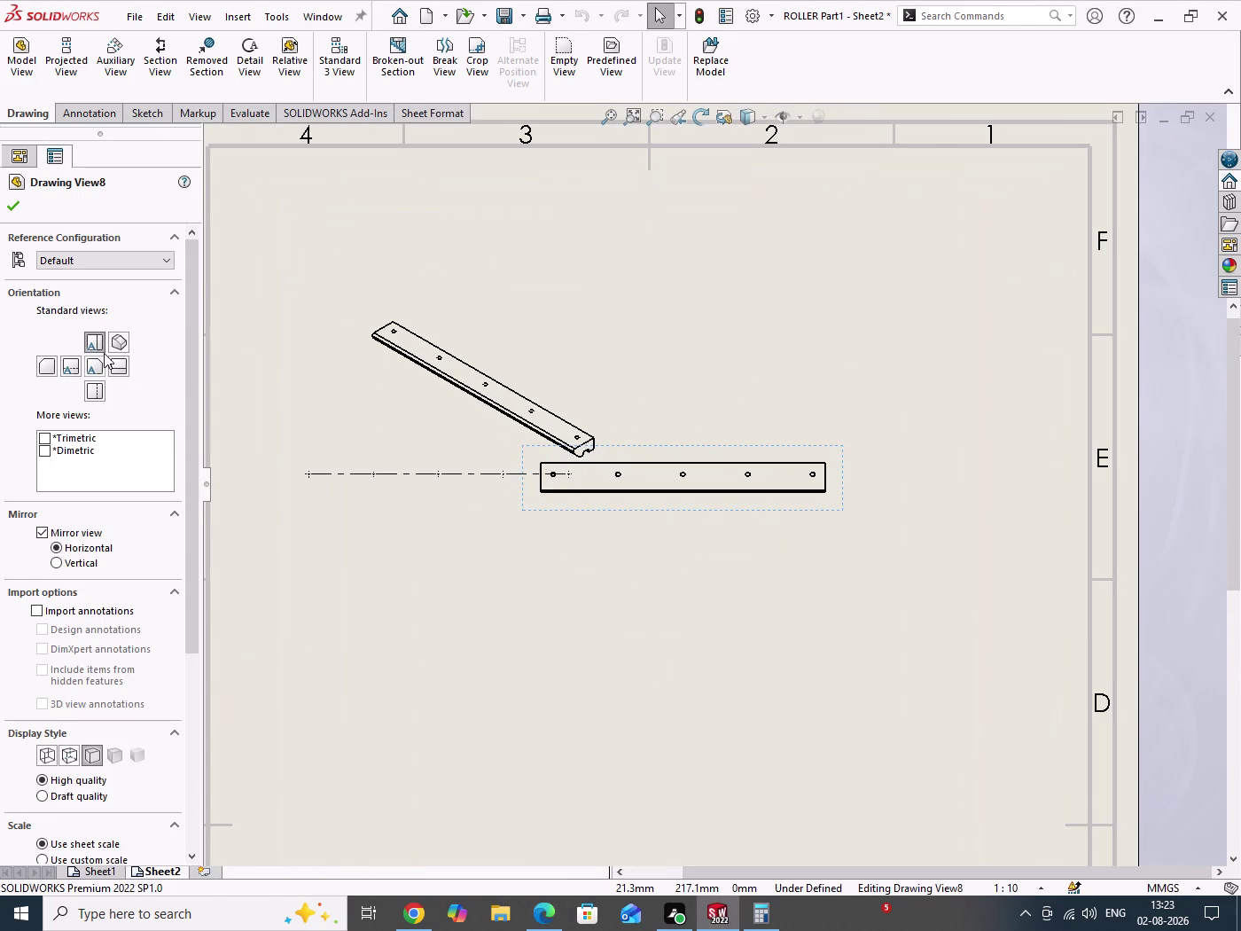
click(120, 370)
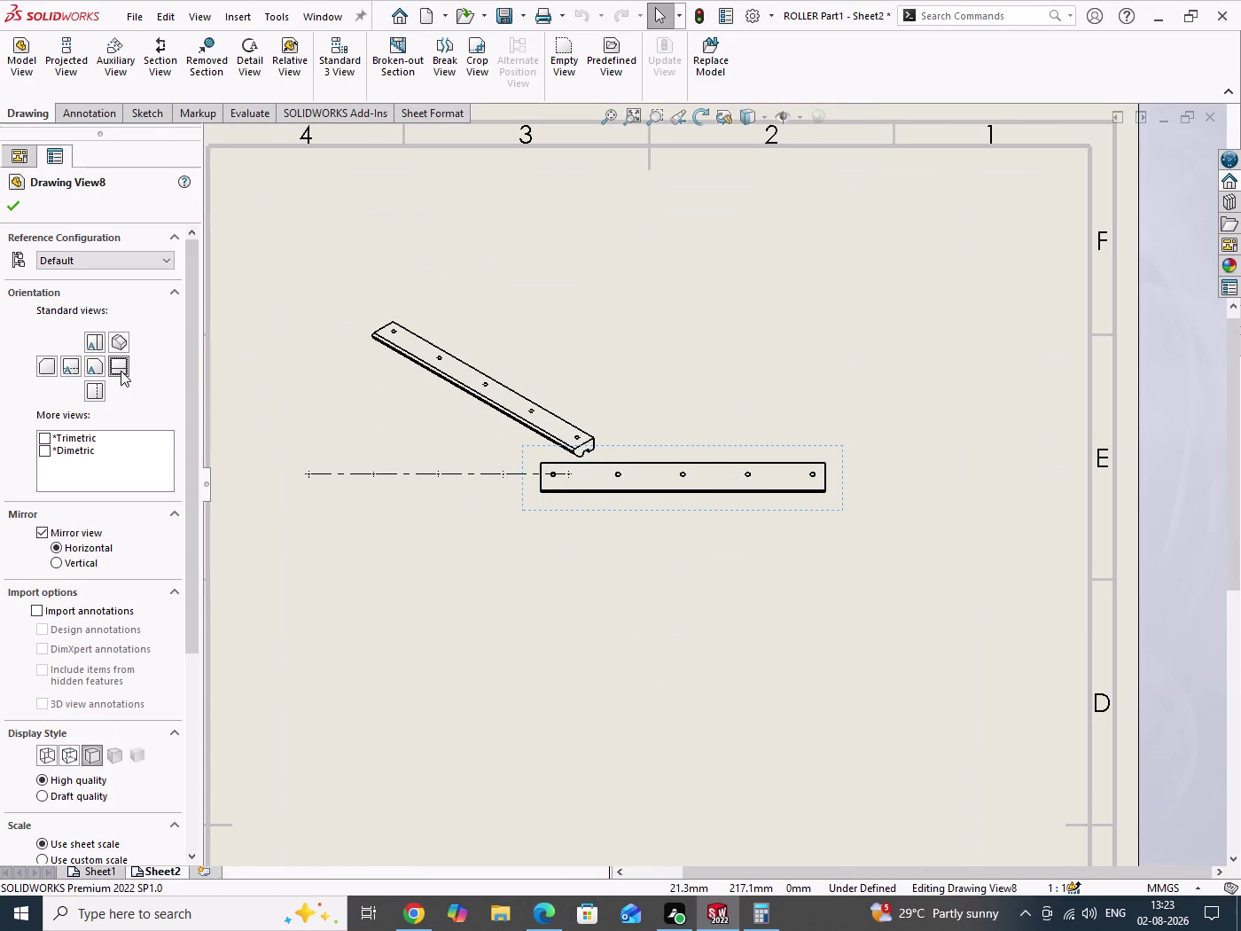
click(94, 391)
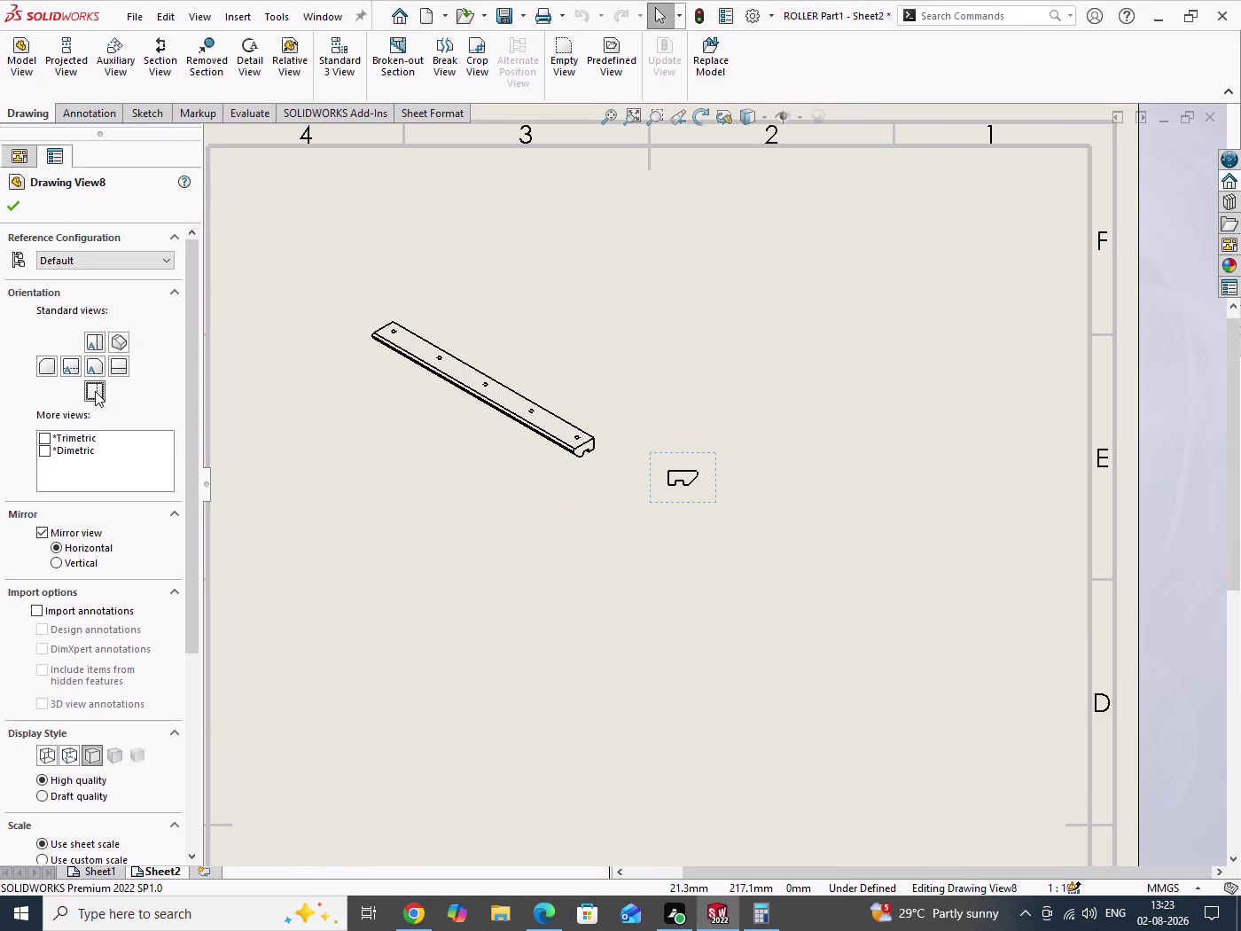
click(101, 341)
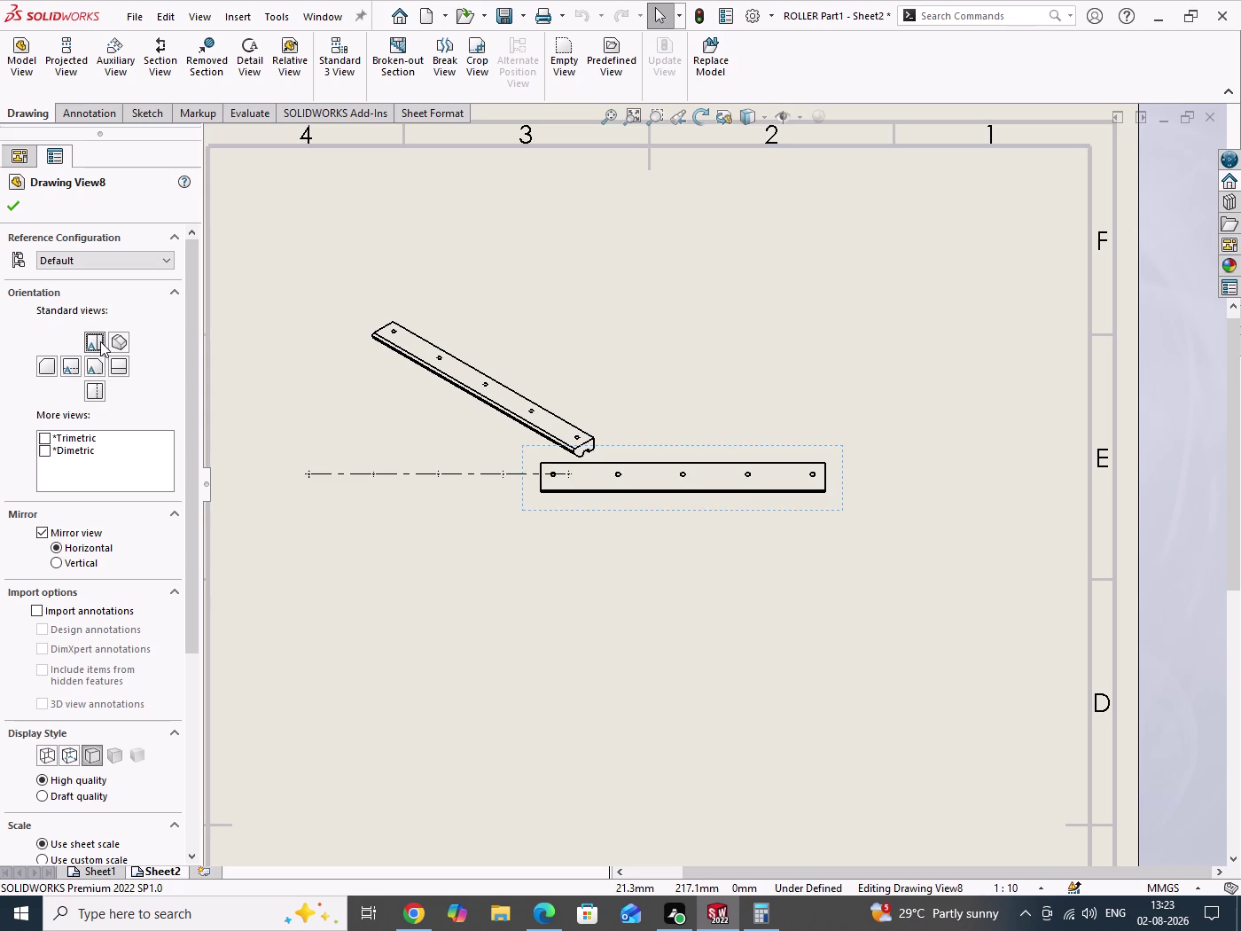
click(123, 366)
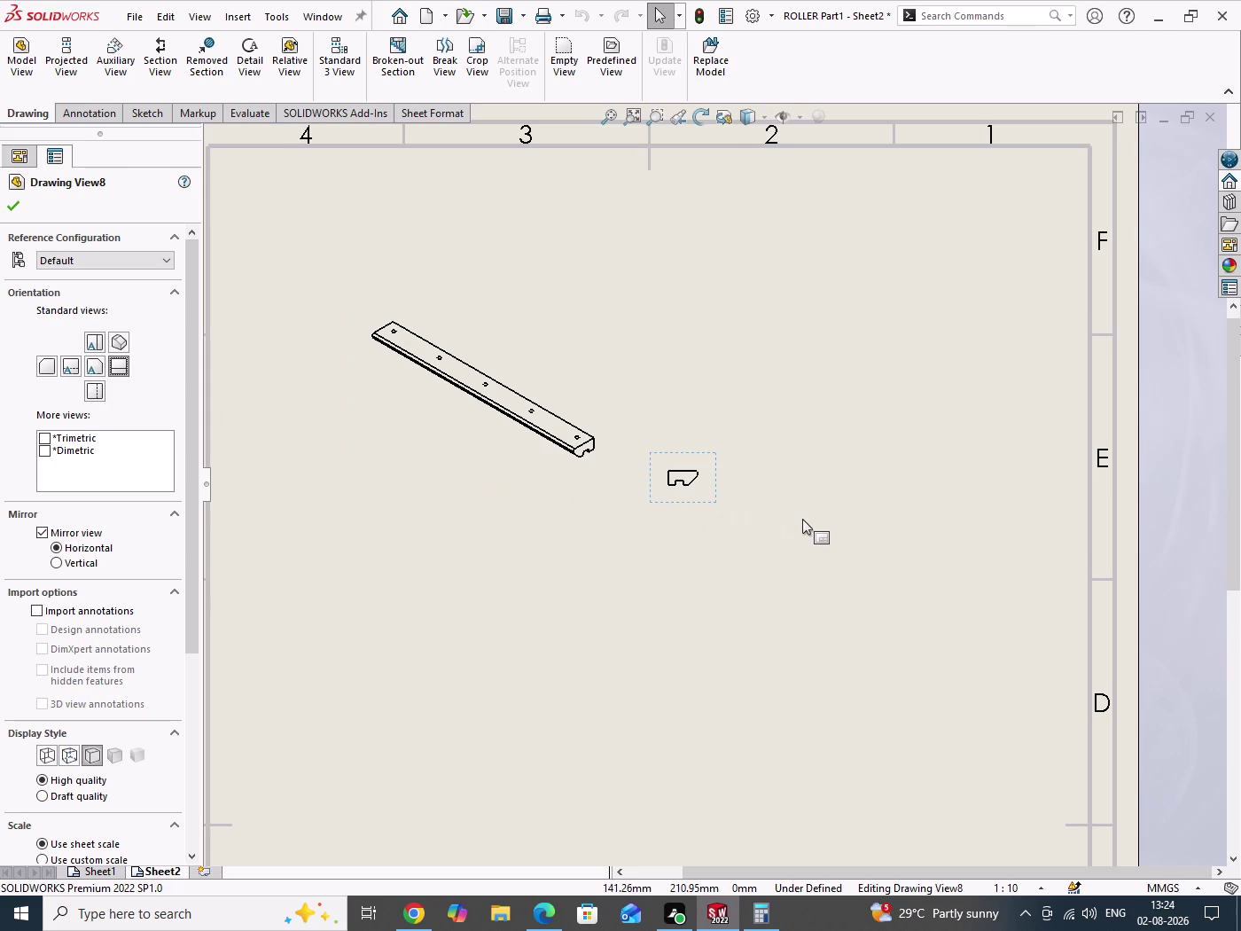
scroll(down, 3)
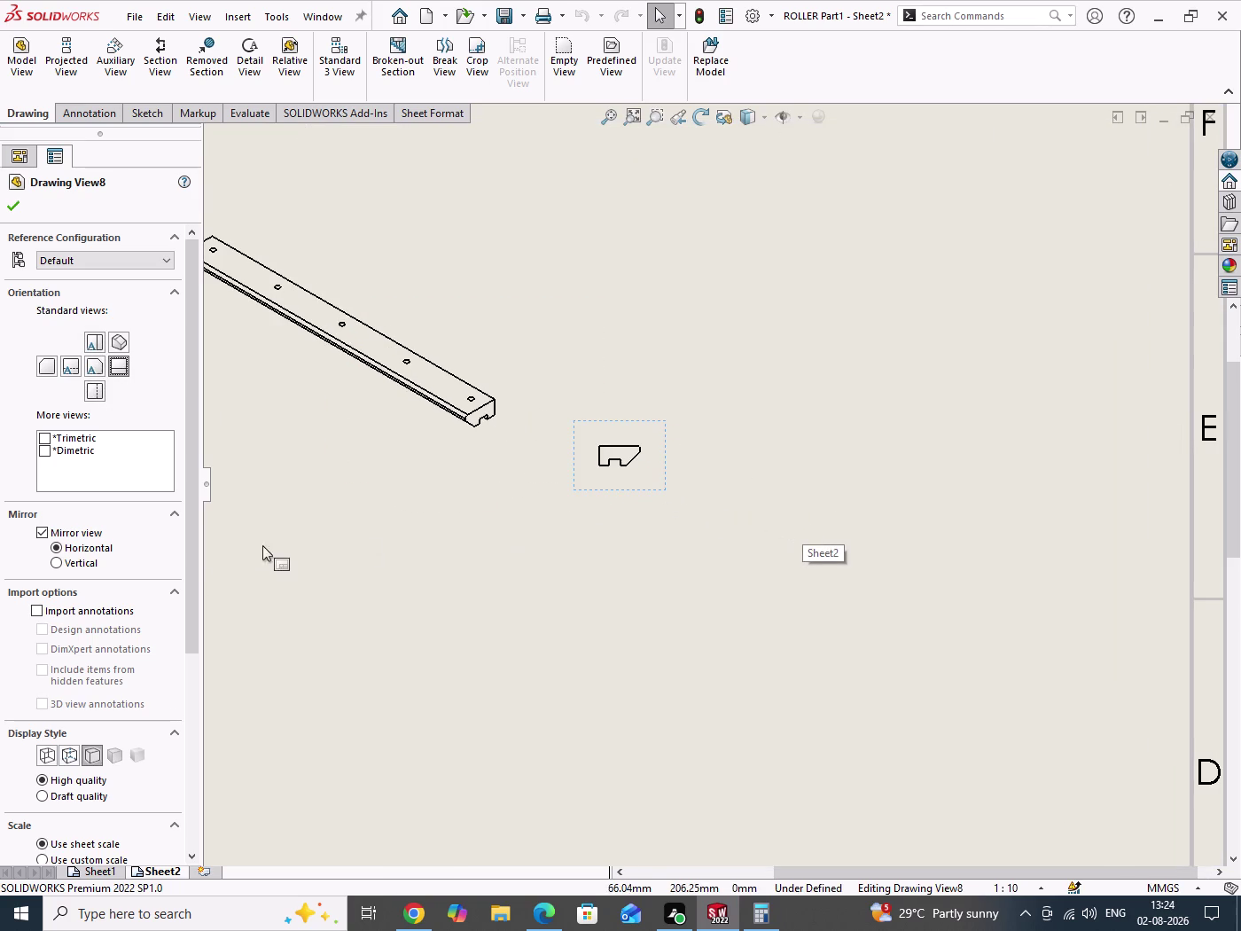
Mirror the end profile horizontally rather than vertically and confirm View8.
click(69, 563)
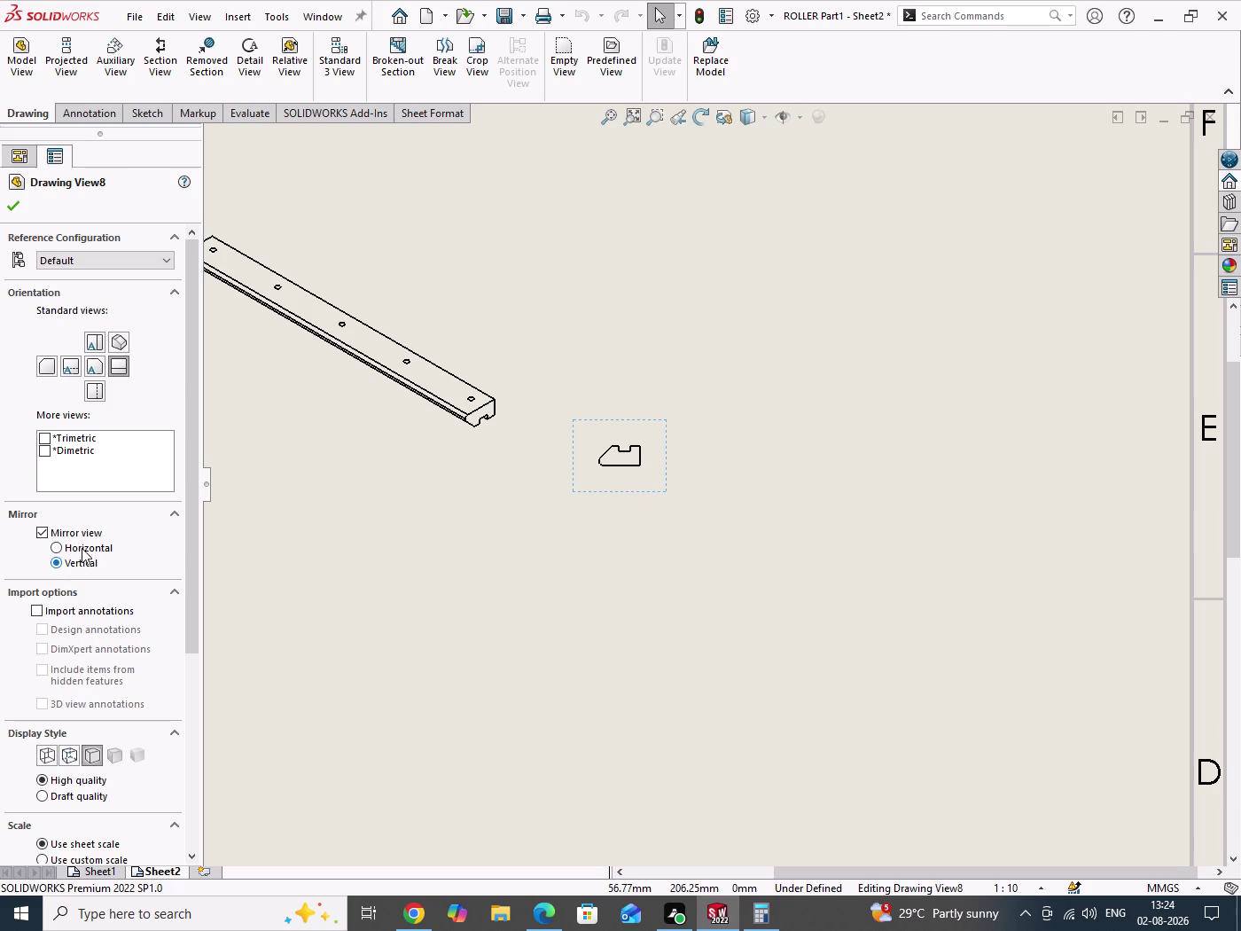
click(82, 545)
drag(193, 585, 195, 767)
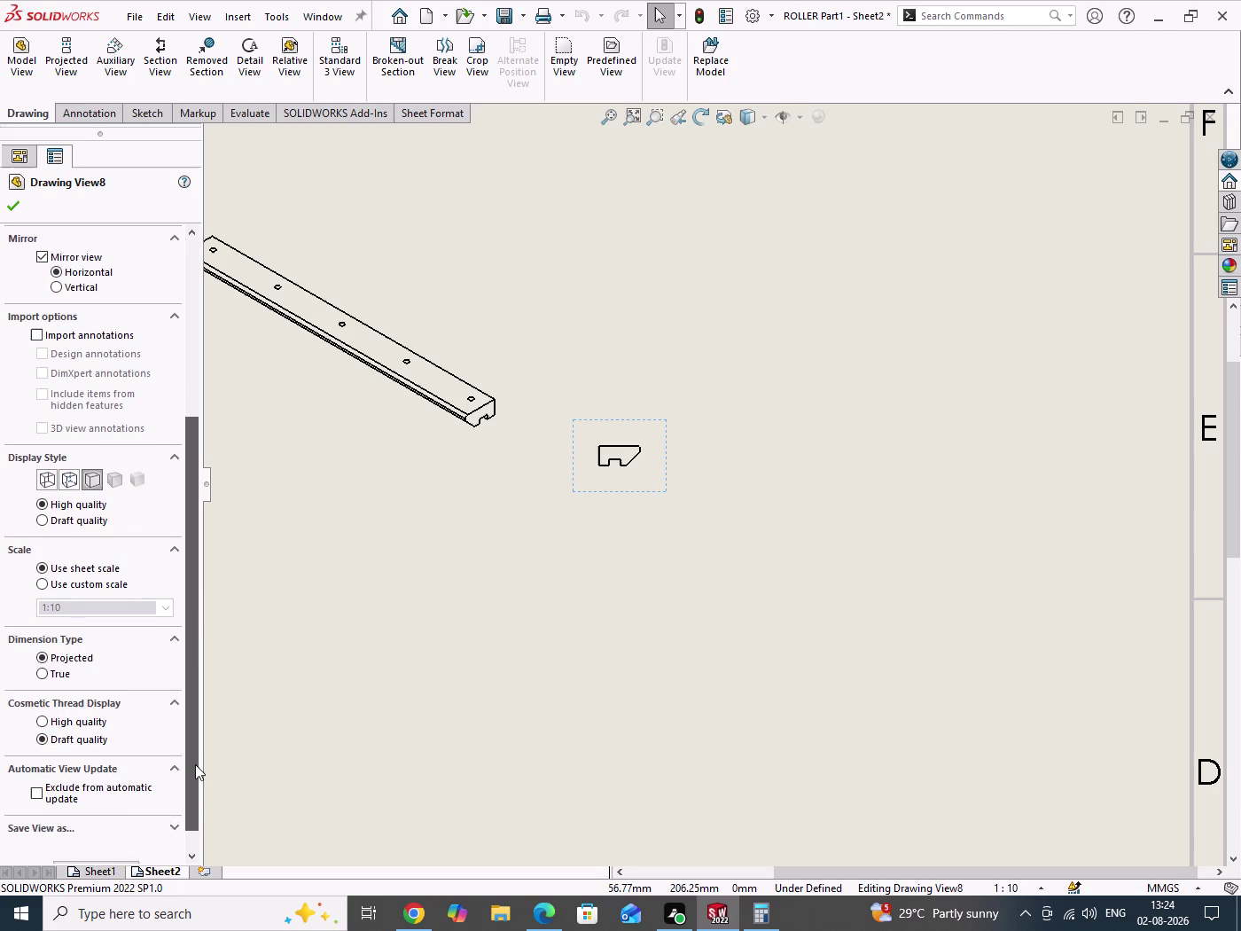
drag(195, 767, 195, 798)
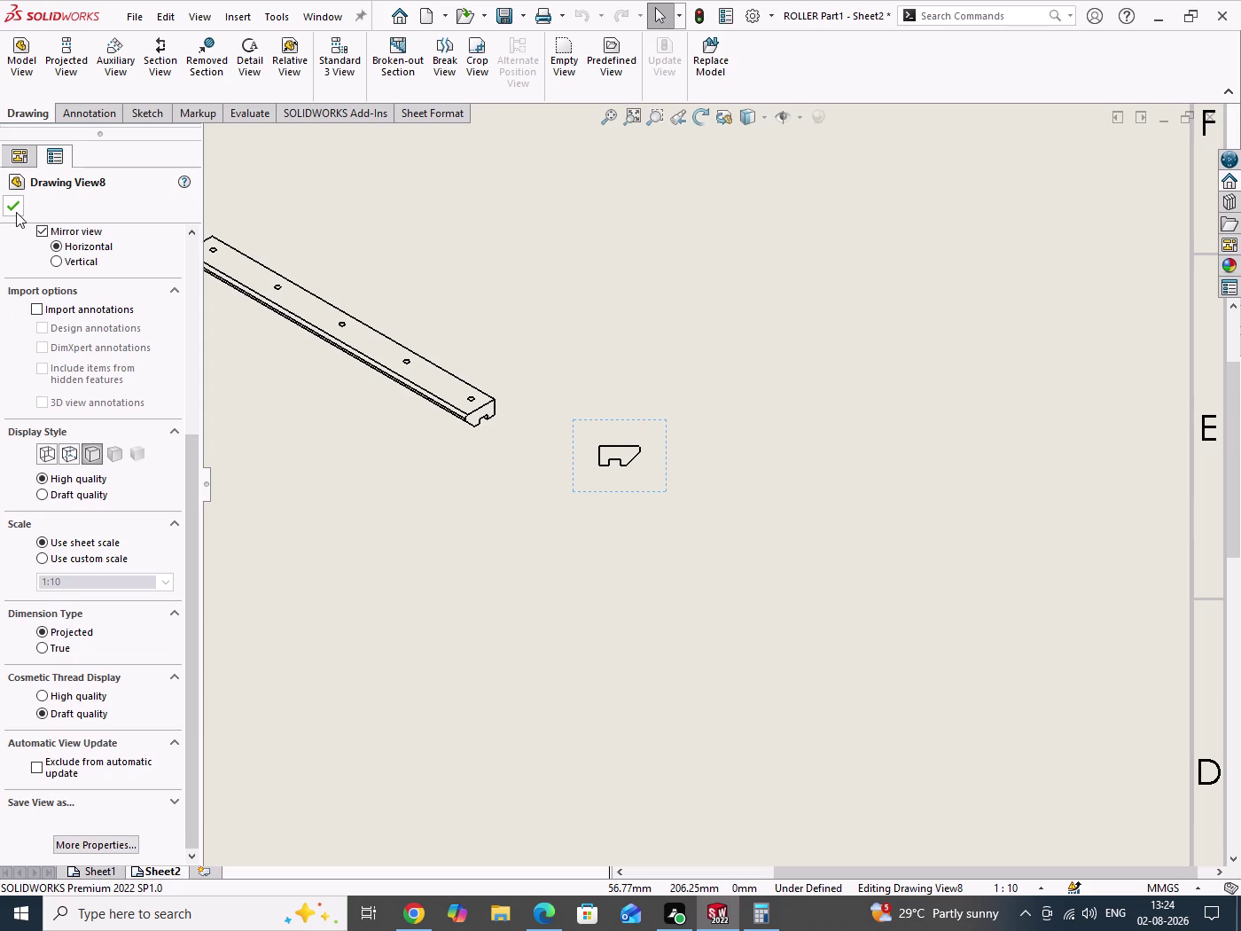
click(16, 212)
Try dimetric and trimetric orientations for the end-profile view.
click(682, 357)
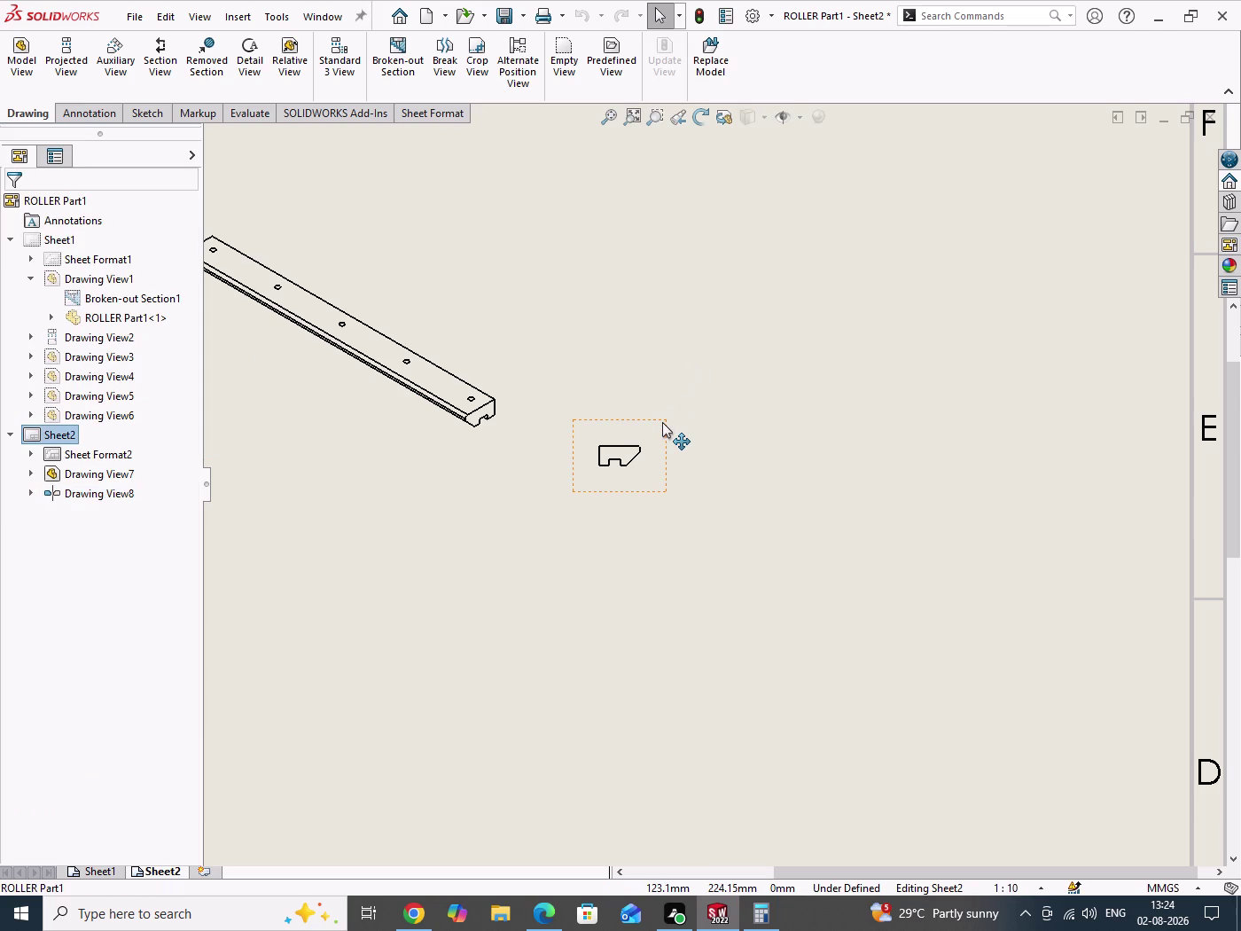
right_click(663, 422)
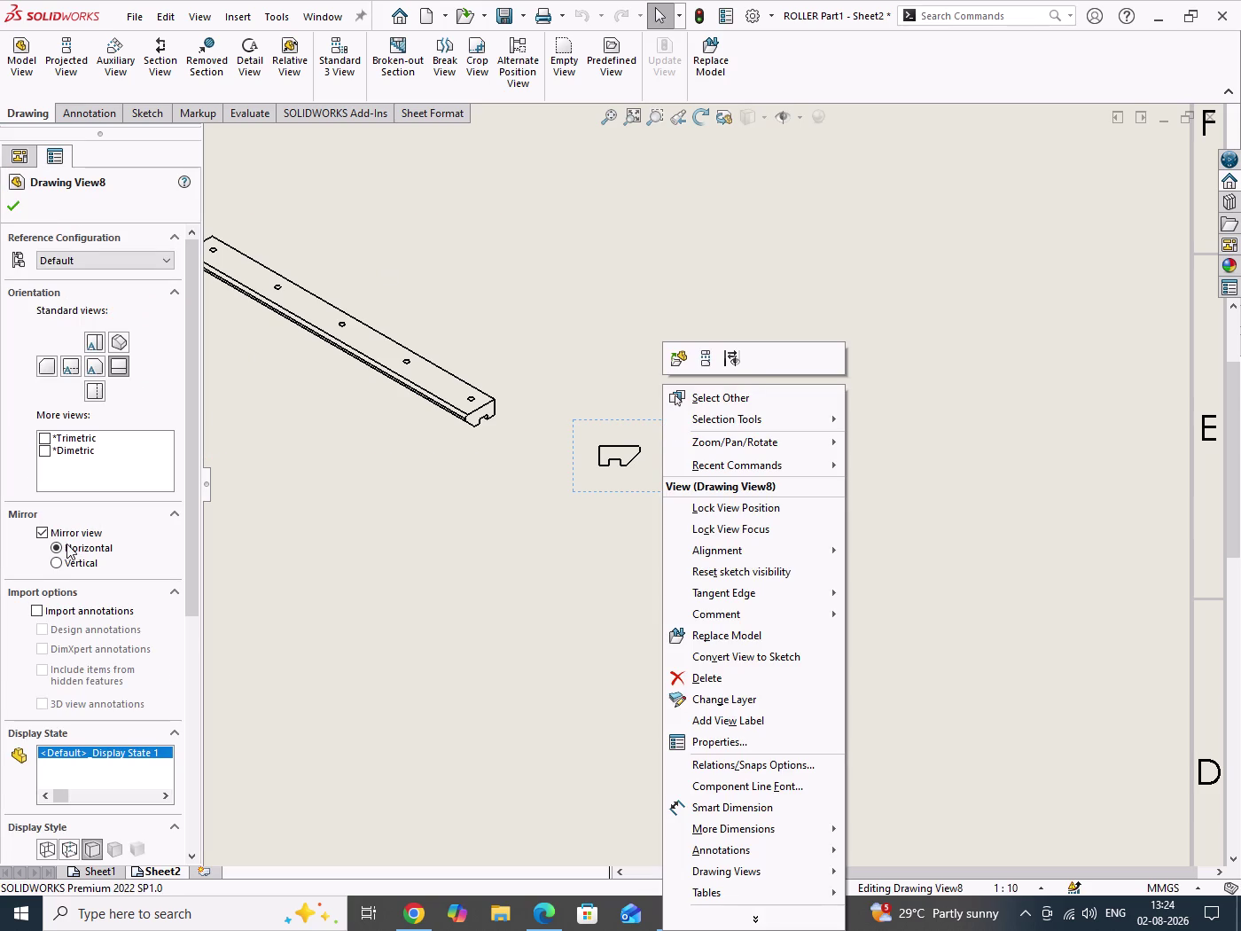
click(130, 465)
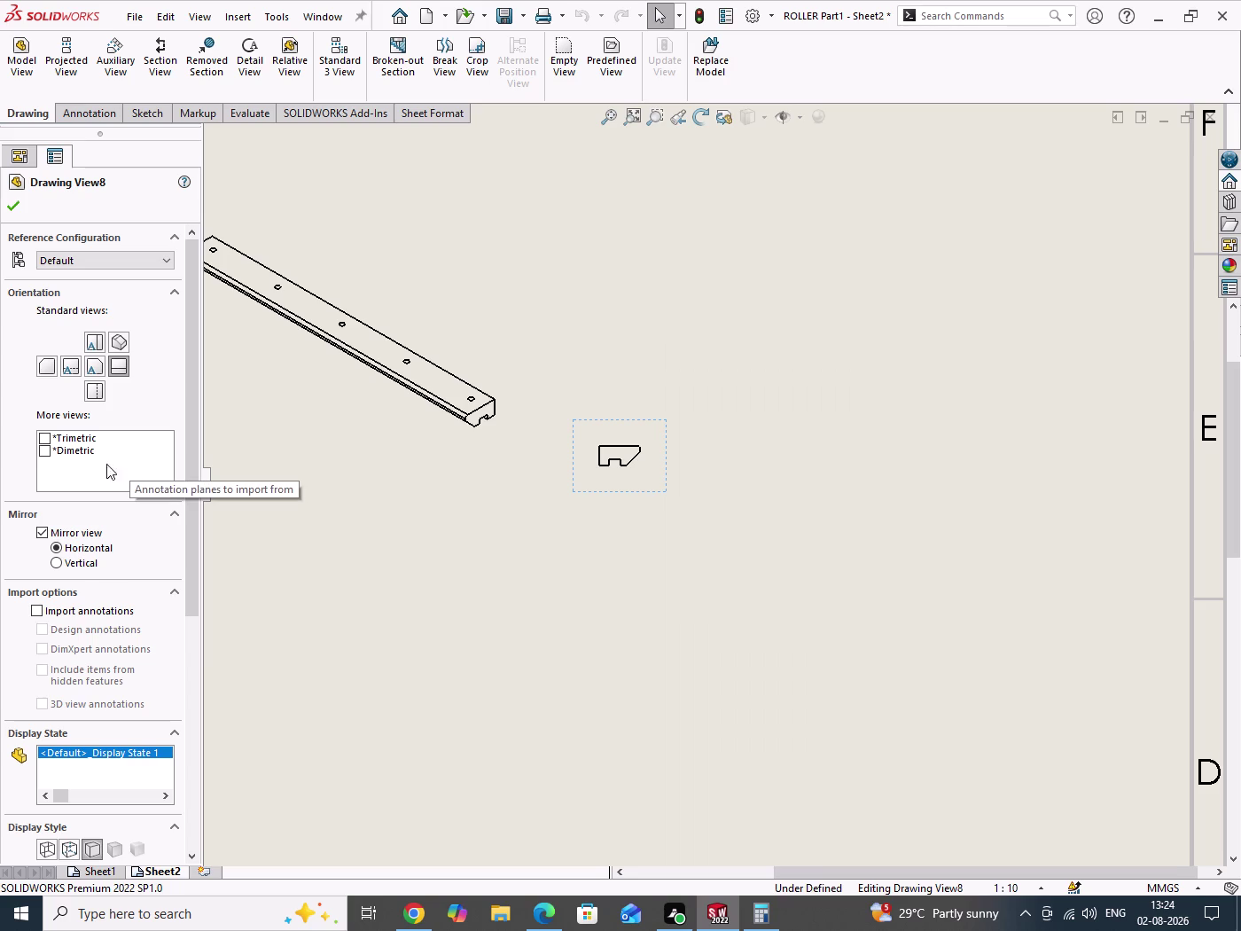
click(44, 451)
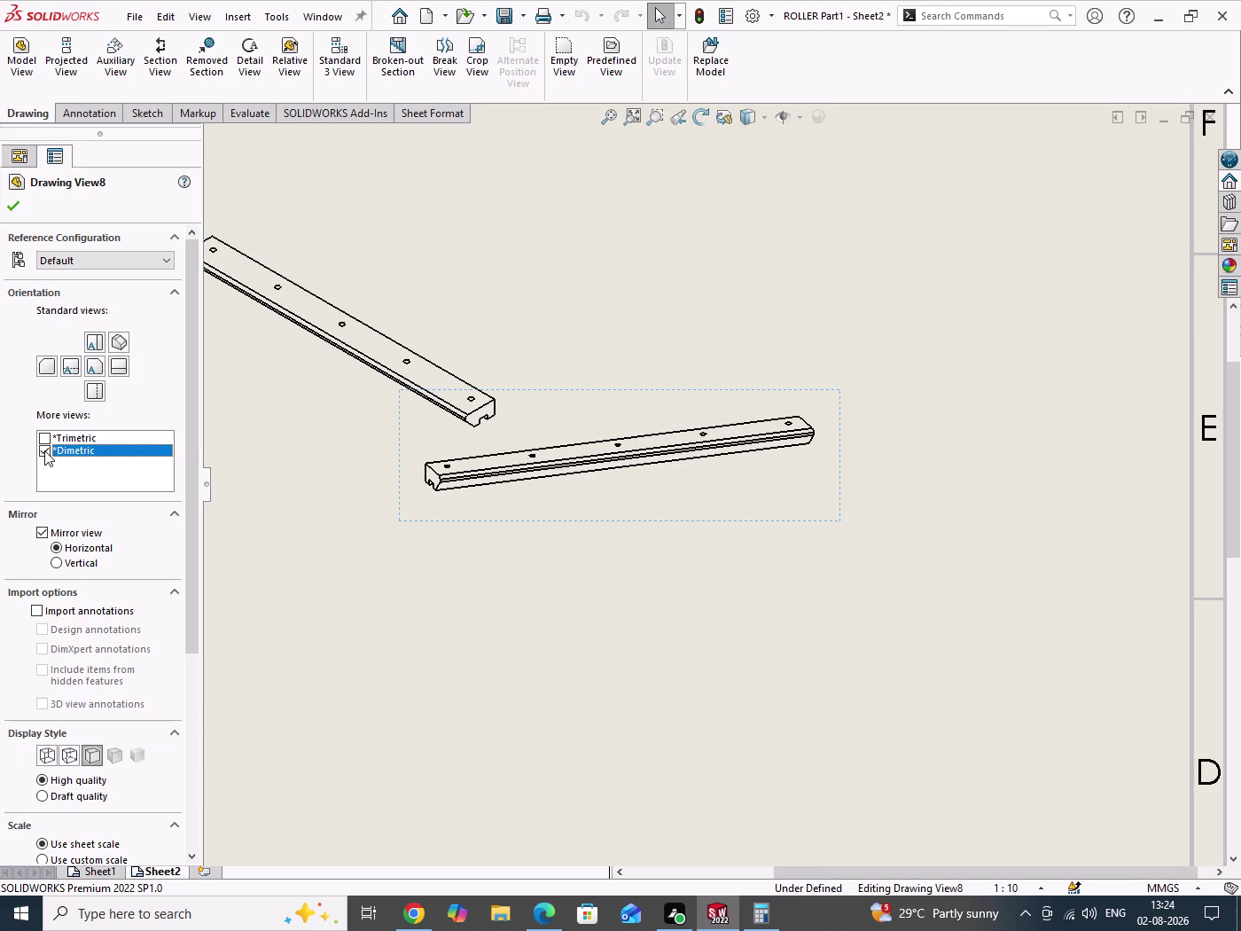
click(43, 442)
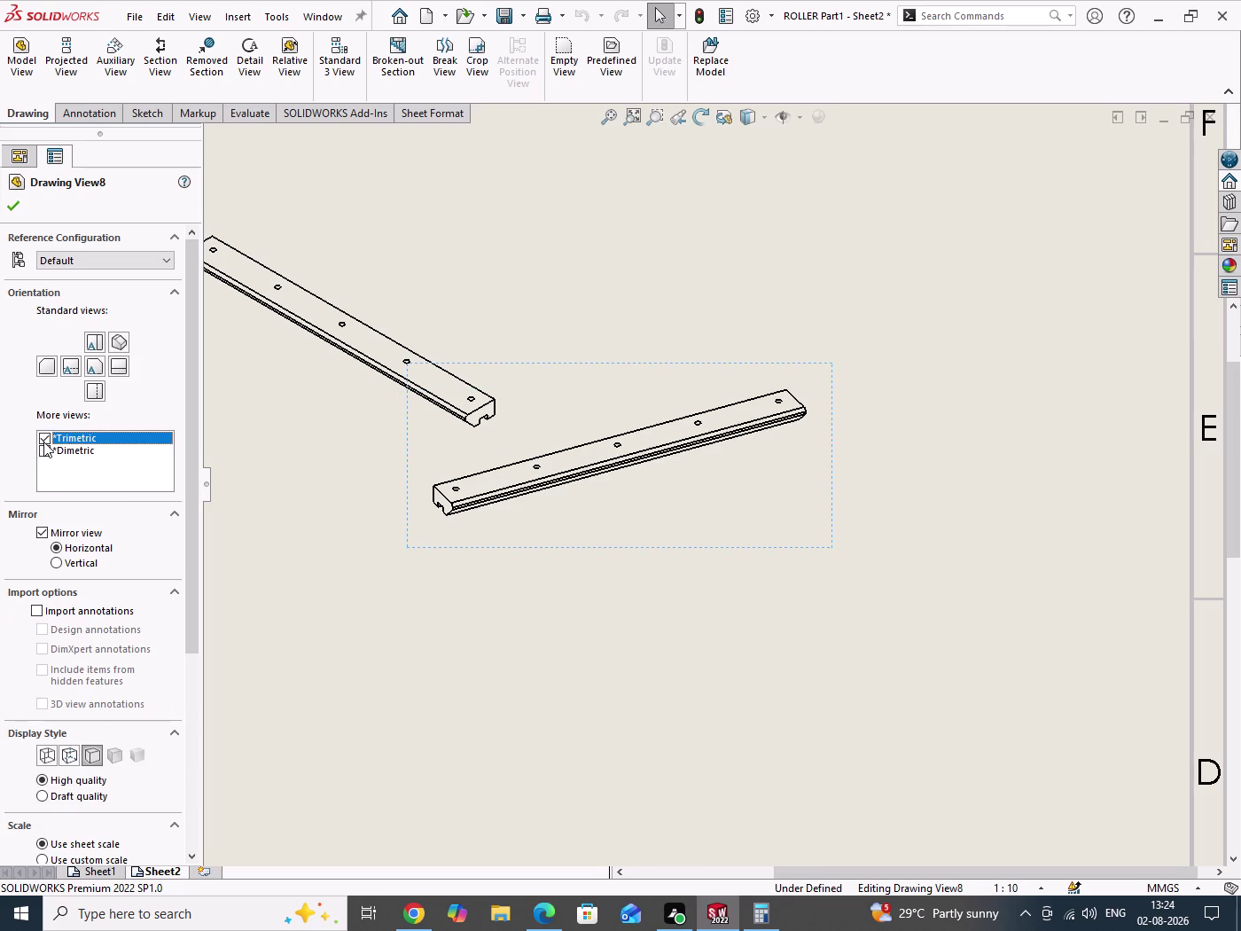
click(43, 442)
click(42, 452)
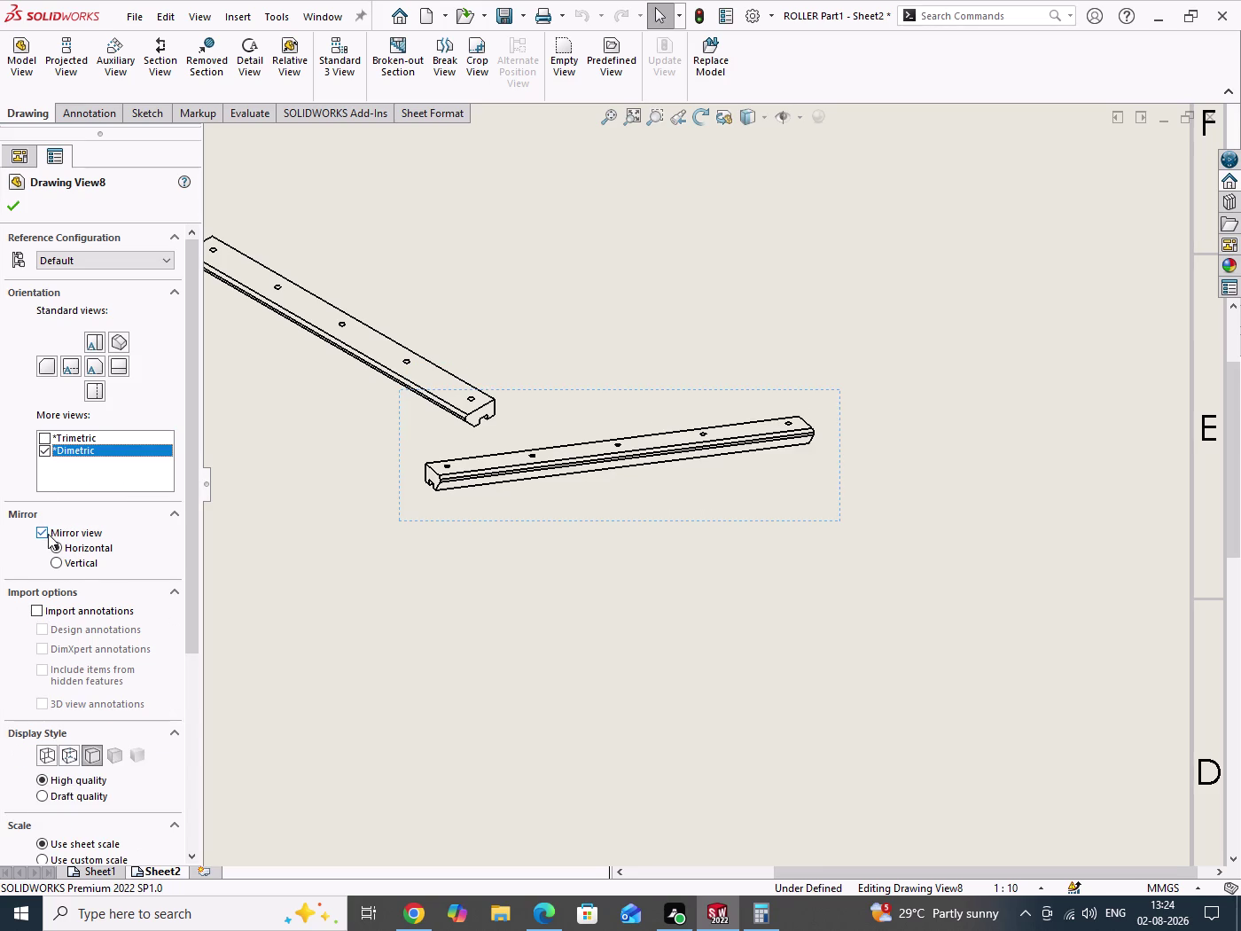
Revert View8 to its flat end profile and accept the settings.
click(84, 564)
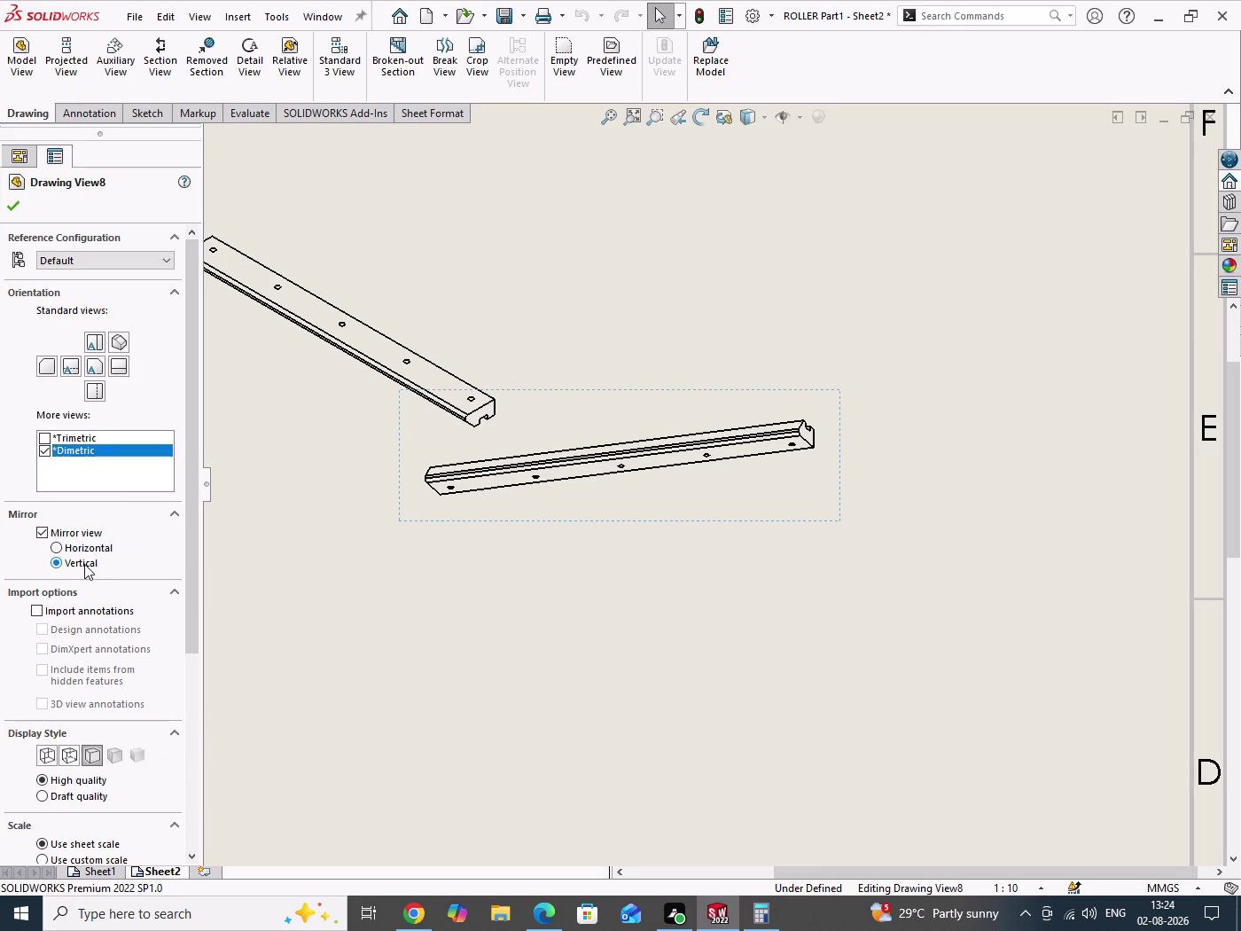
click(84, 564)
click(117, 368)
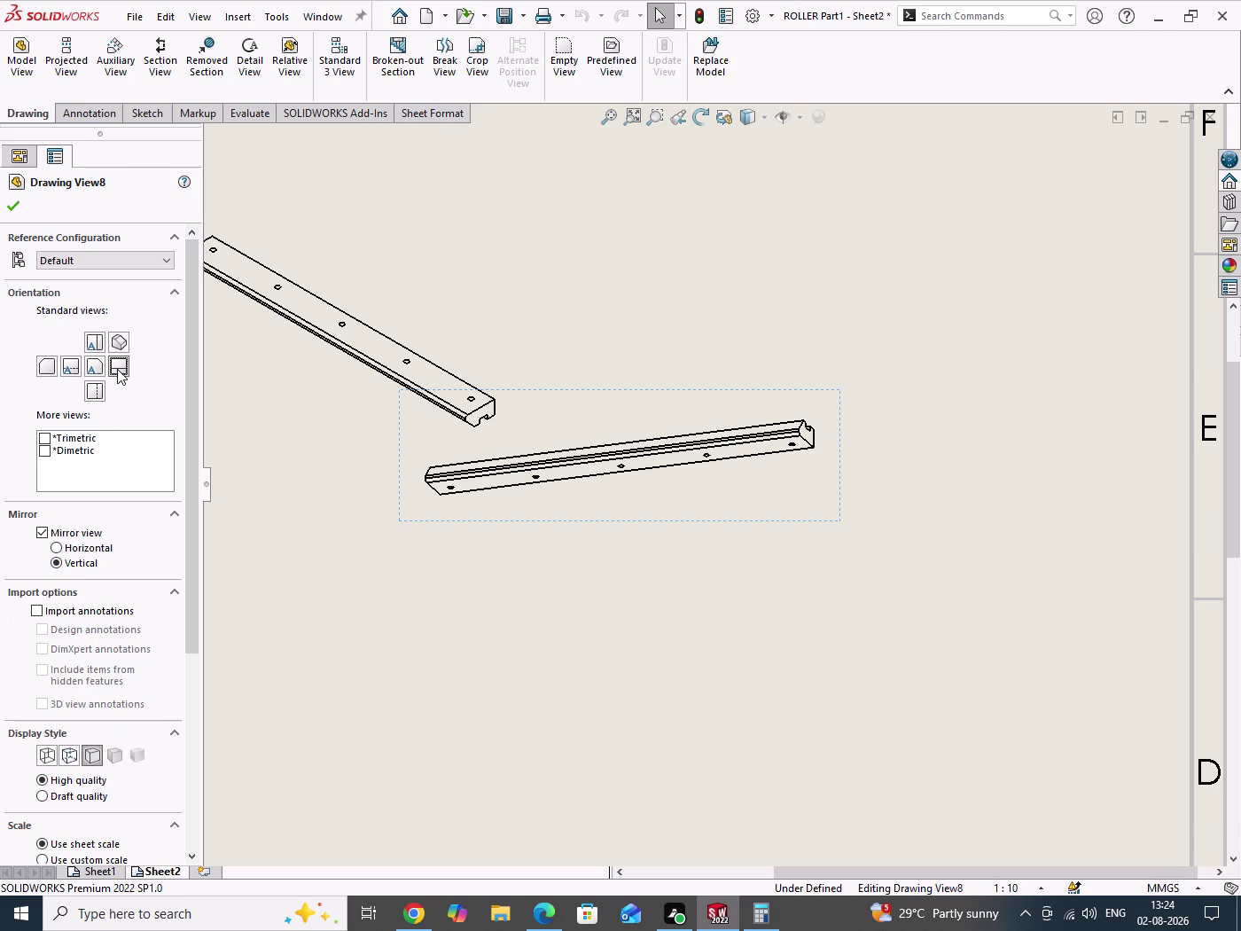
click(81, 550)
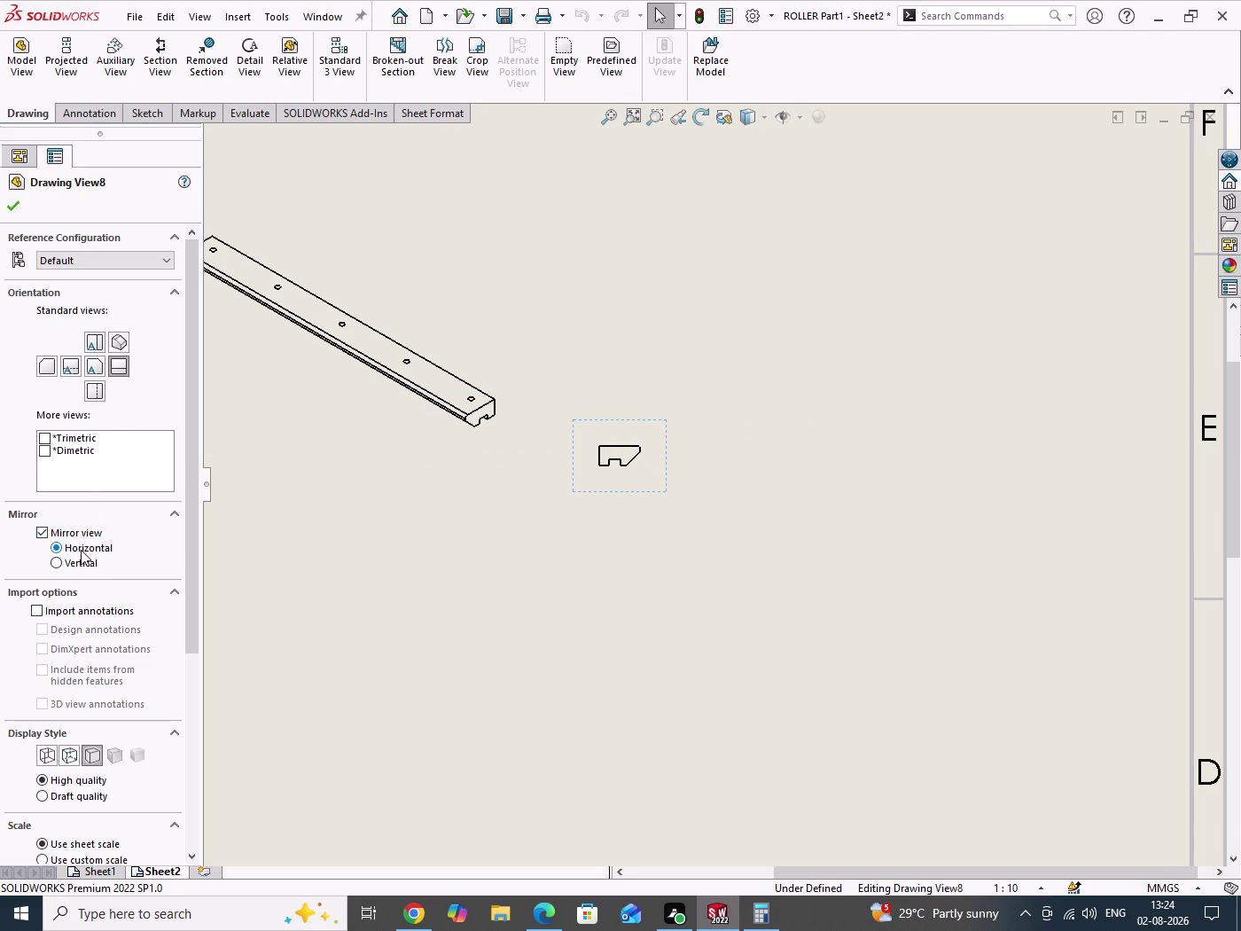
drag(189, 559, 179, 626)
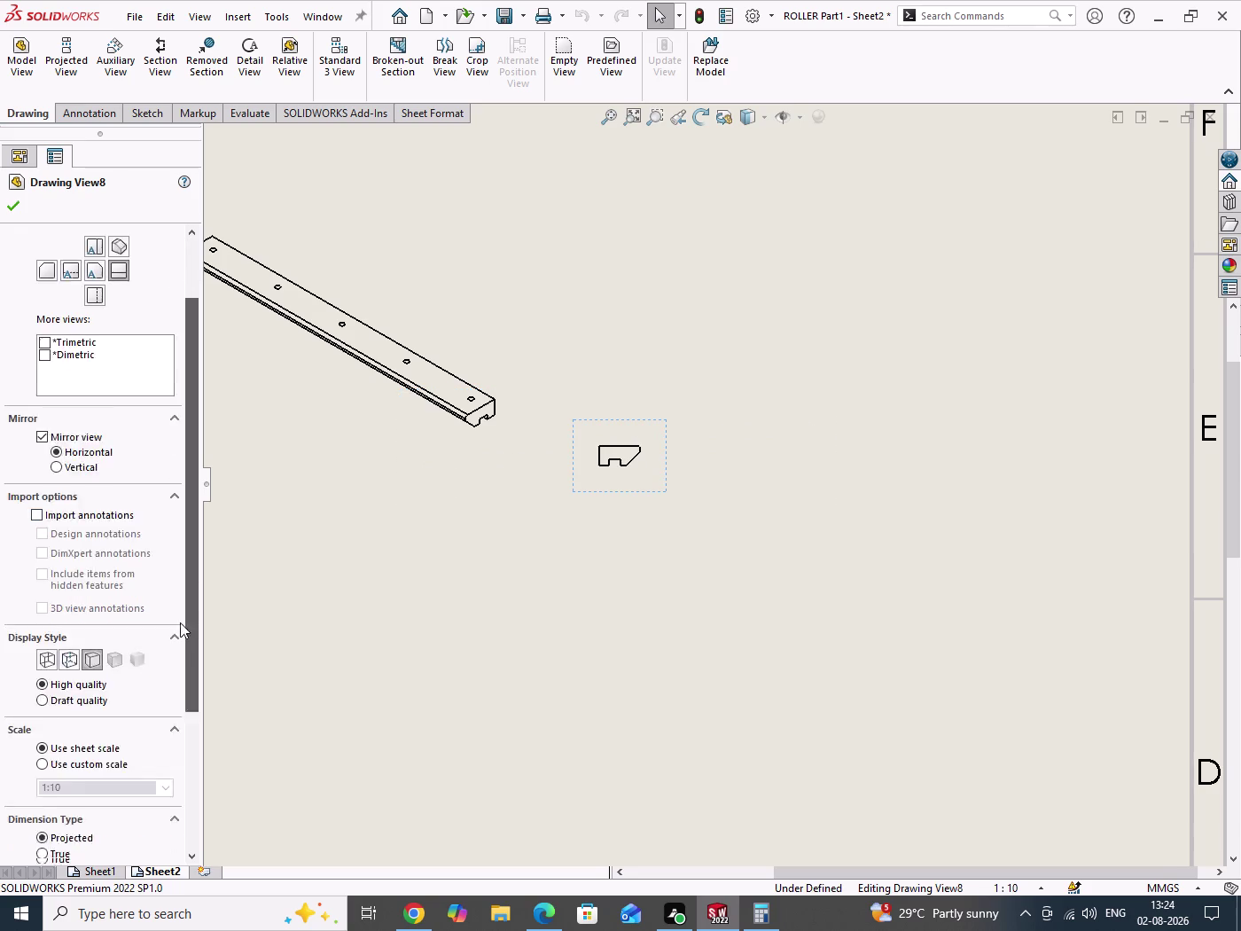
drag(179, 626, 181, 711)
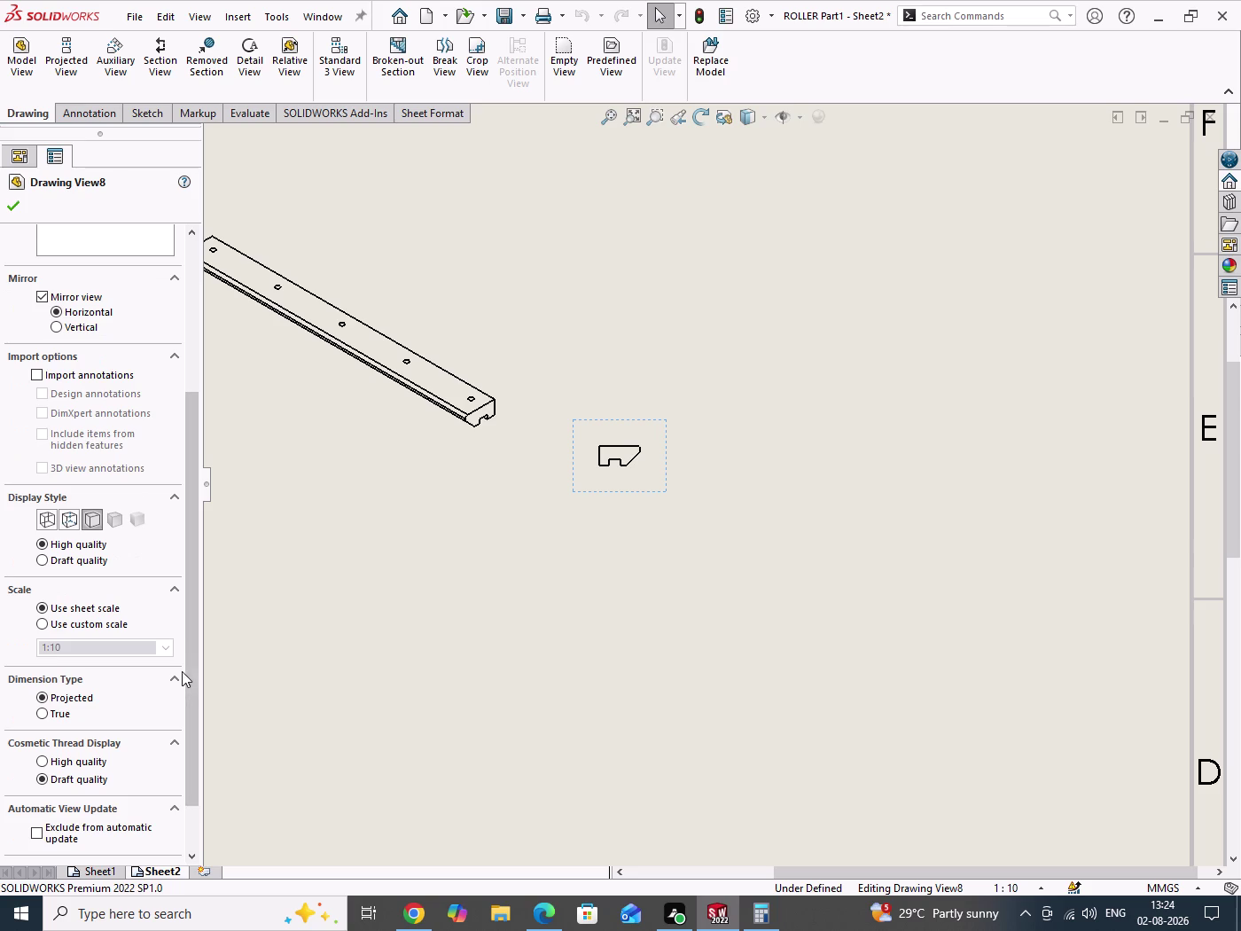
click(16, 210)
Move the end-profile view to the sheet's right side and nudge the isometric right.
drag(705, 366, 768, 435)
scroll(up, 3)
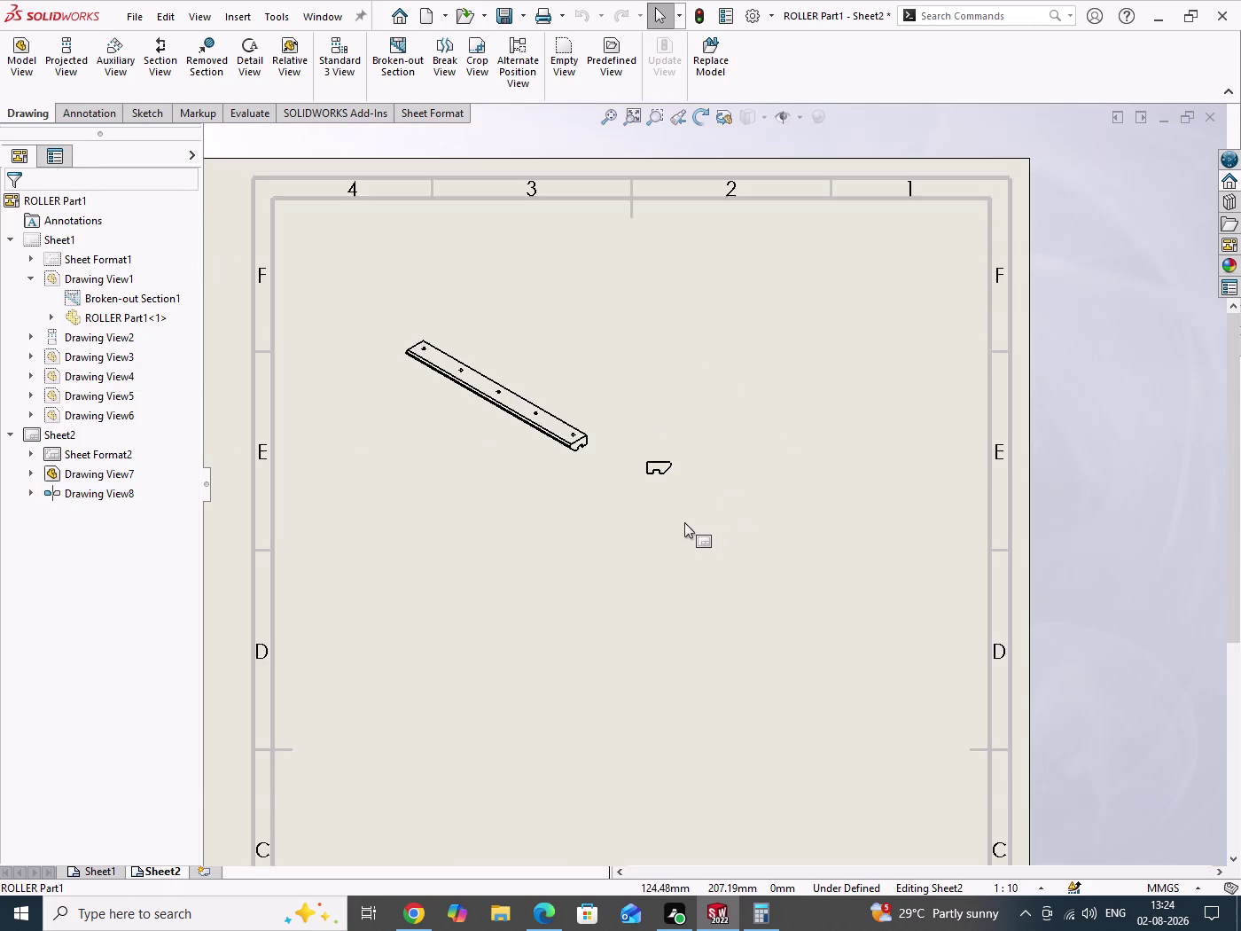
scroll(down, 3)
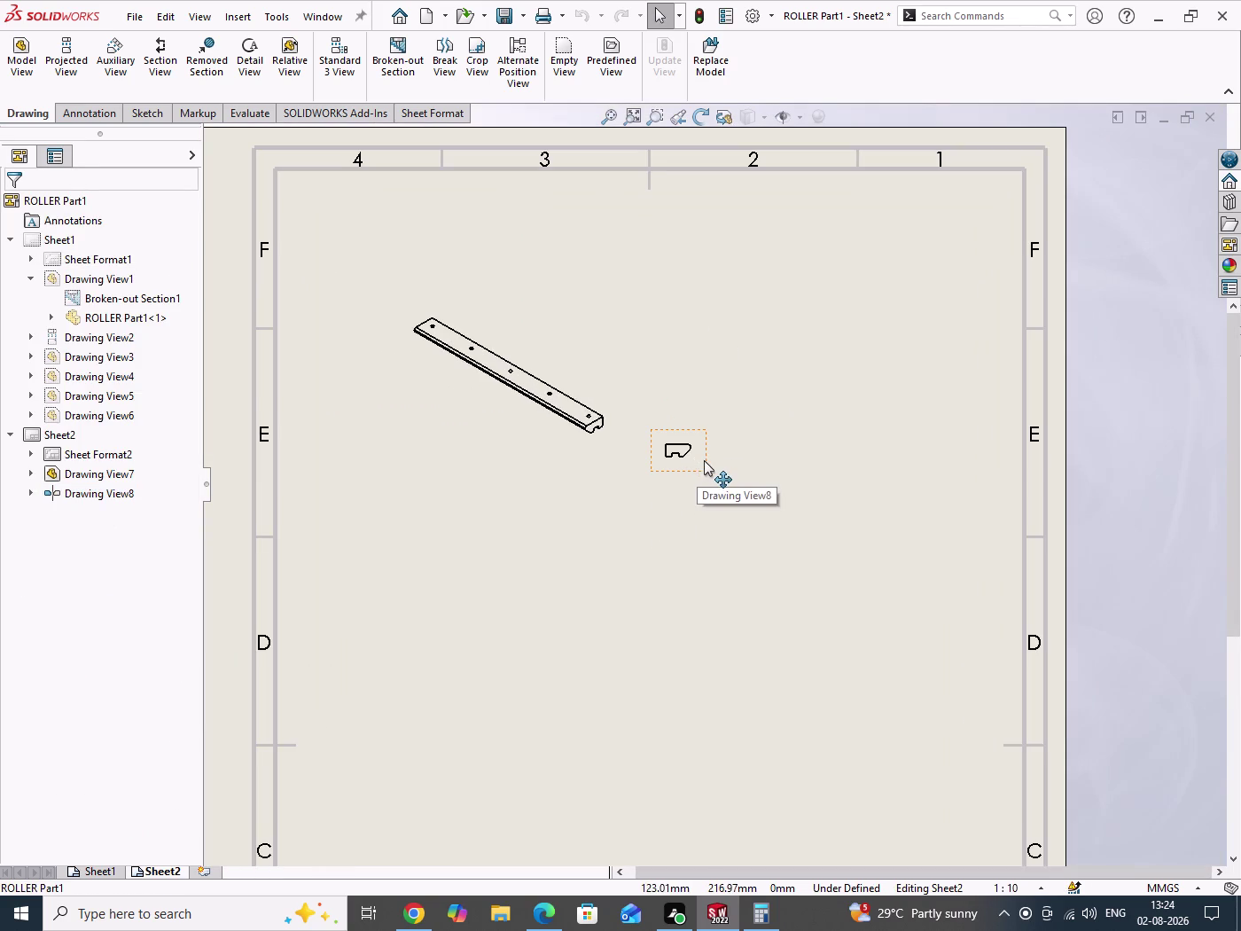
drag(704, 461, 907, 396)
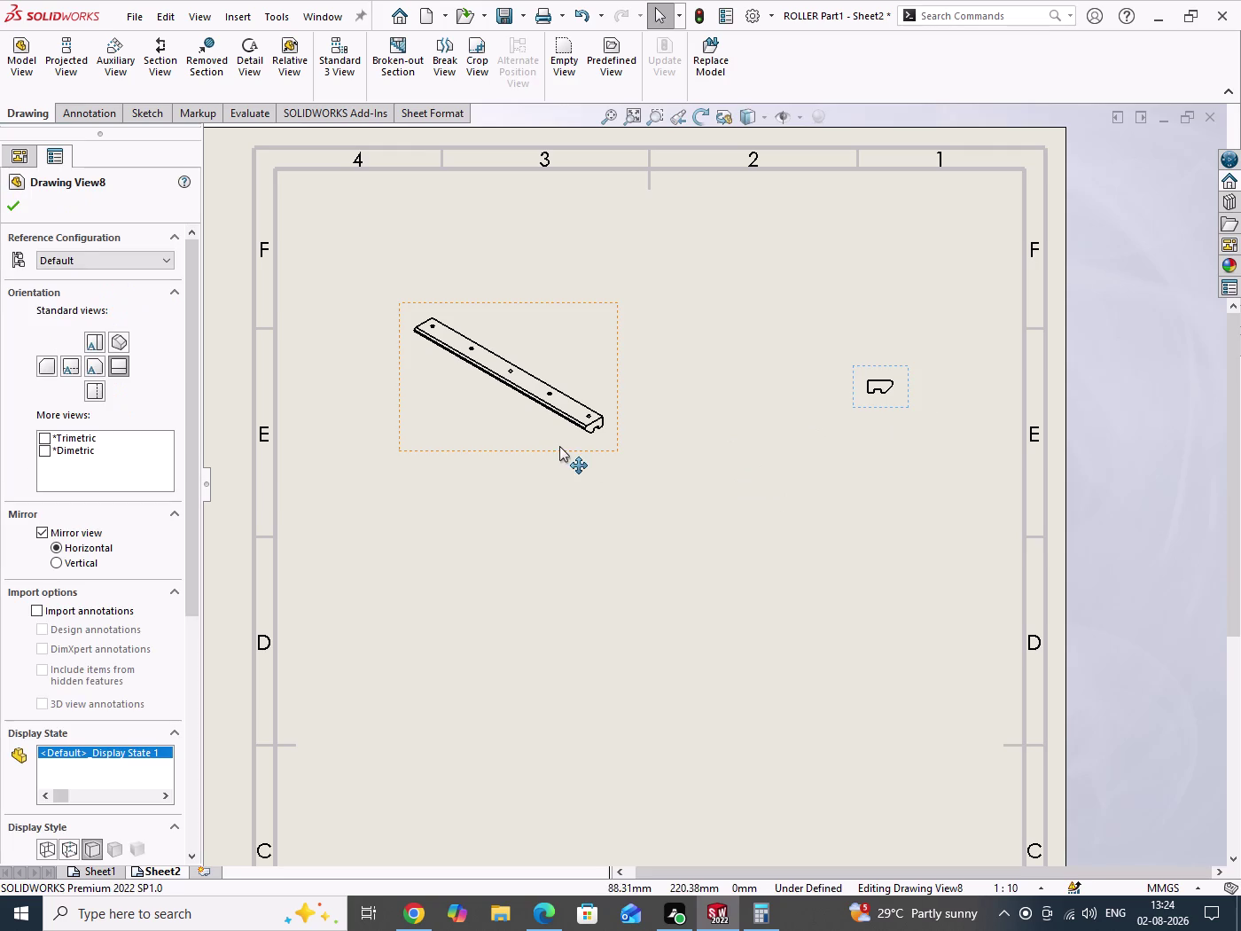
drag(578, 451, 598, 454)
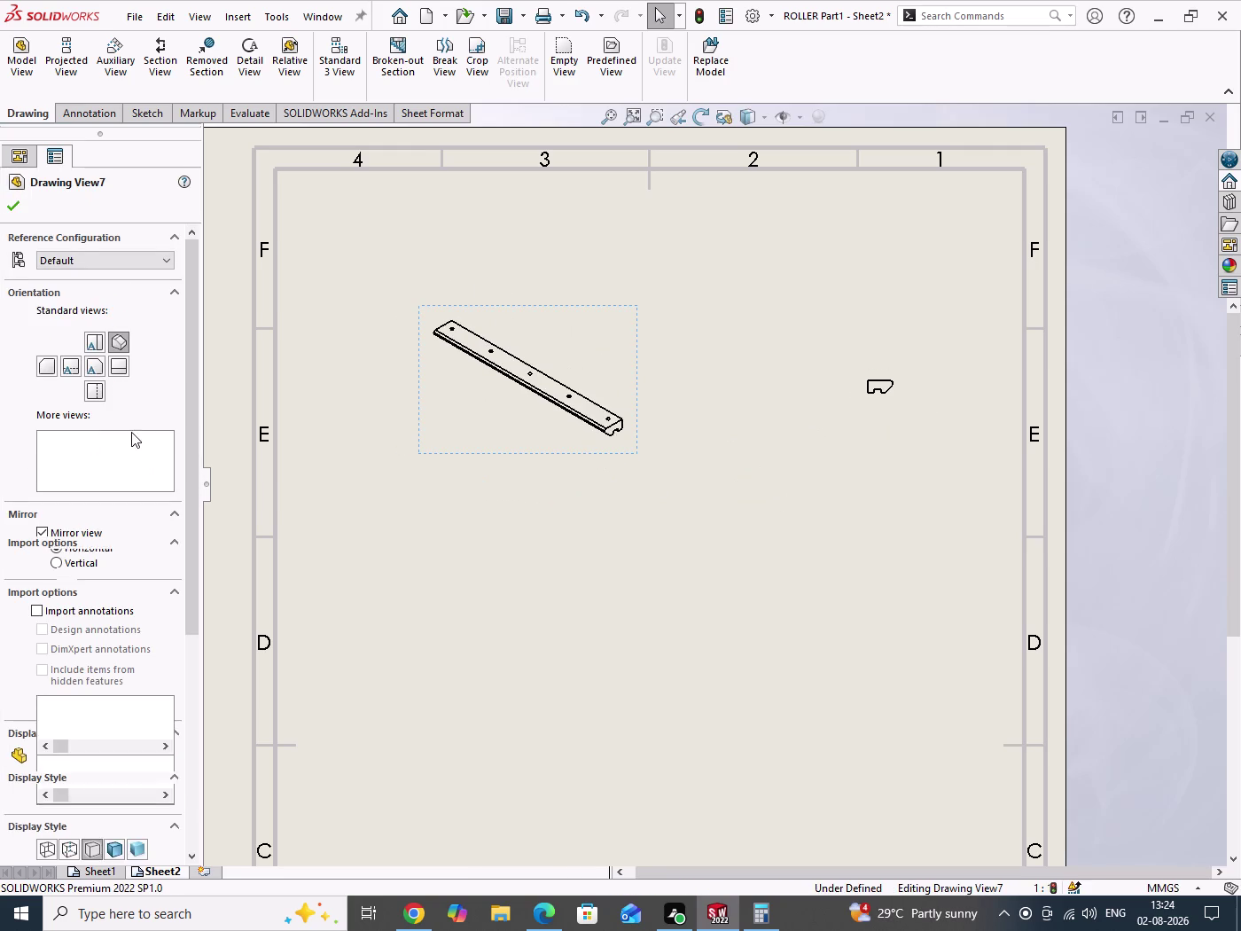
Set the isometric view's display style to Shaded With Edges.
click(113, 802)
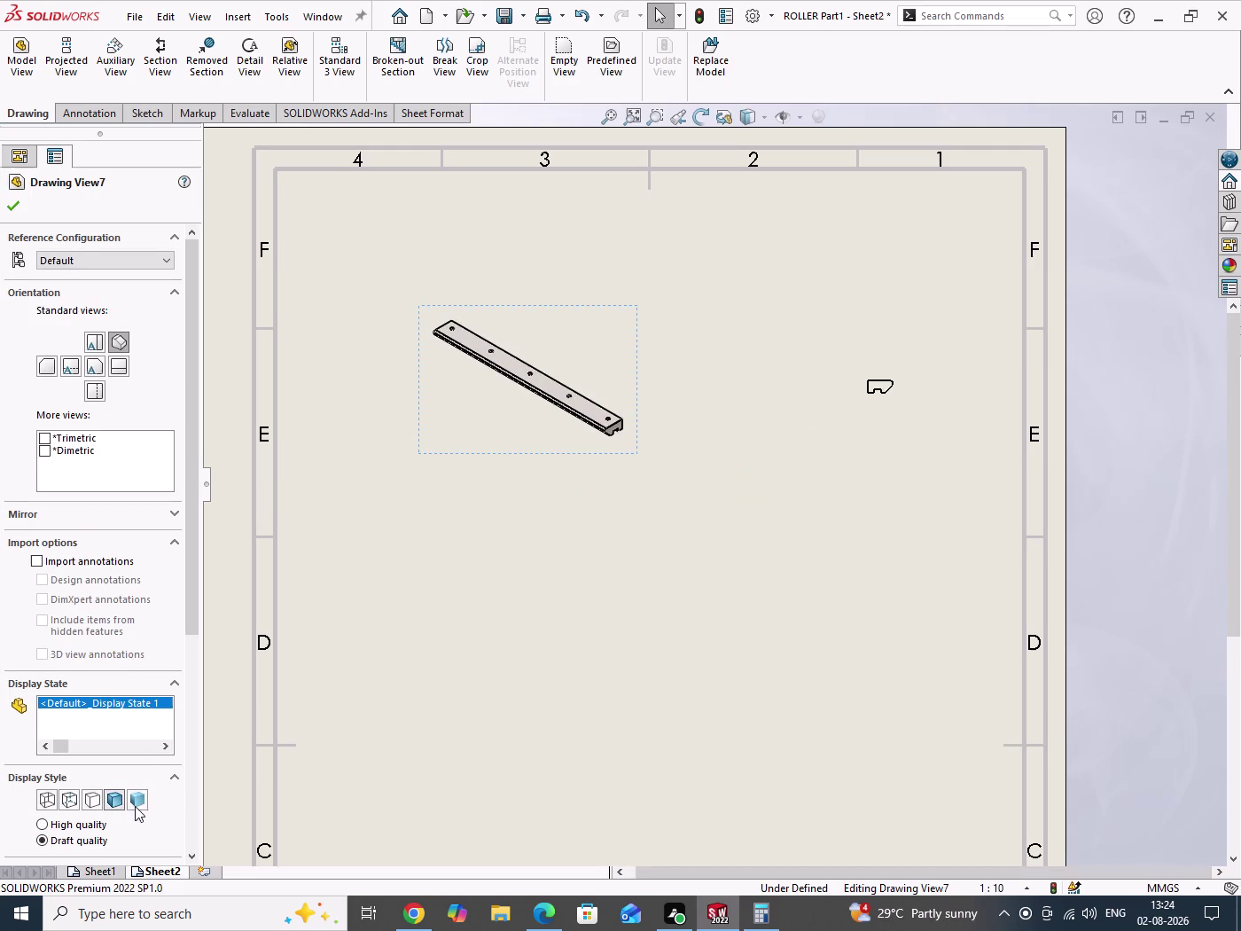
click(137, 804)
click(110, 804)
click(13, 207)
drag(739, 398, 751, 530)
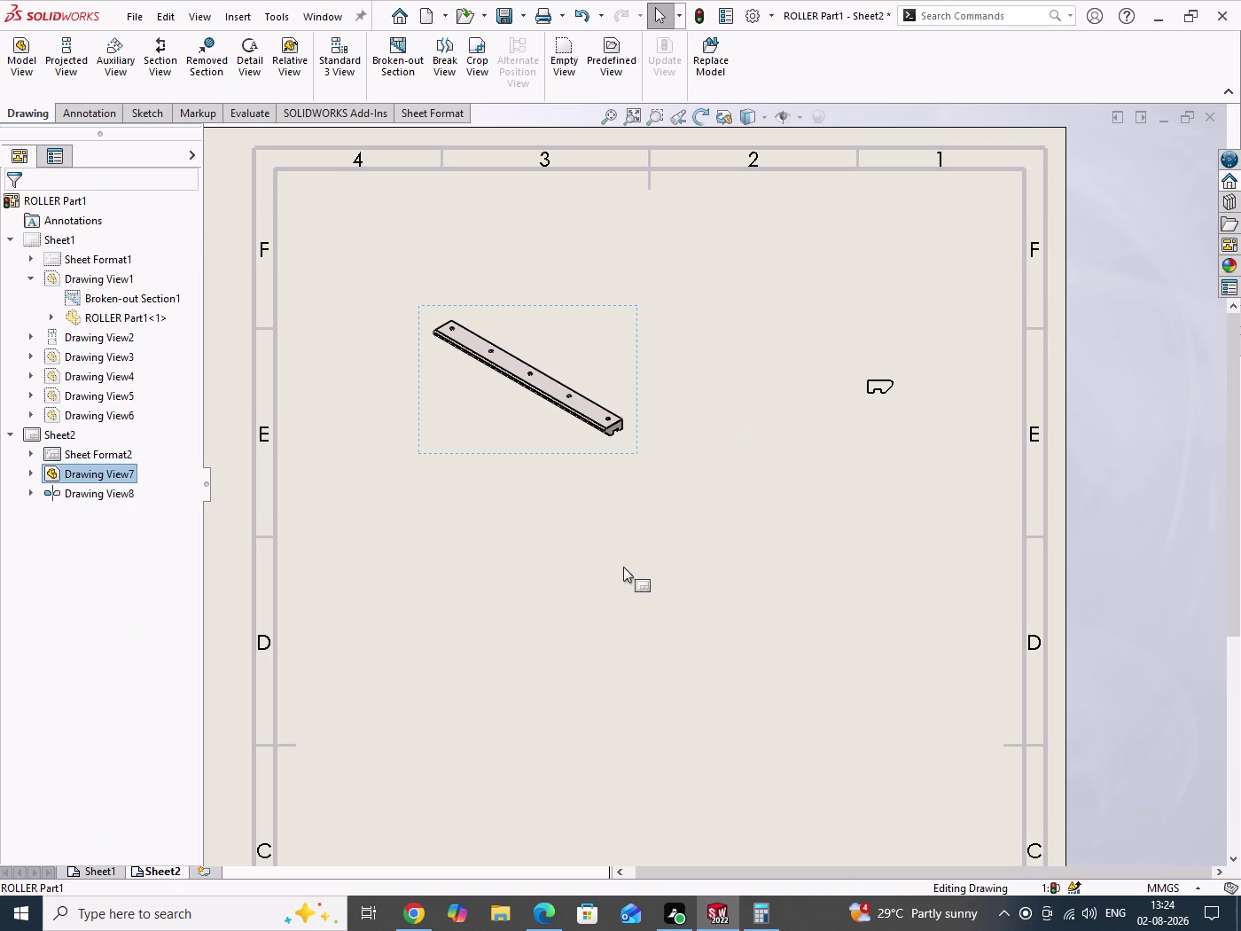
click(23, 68)
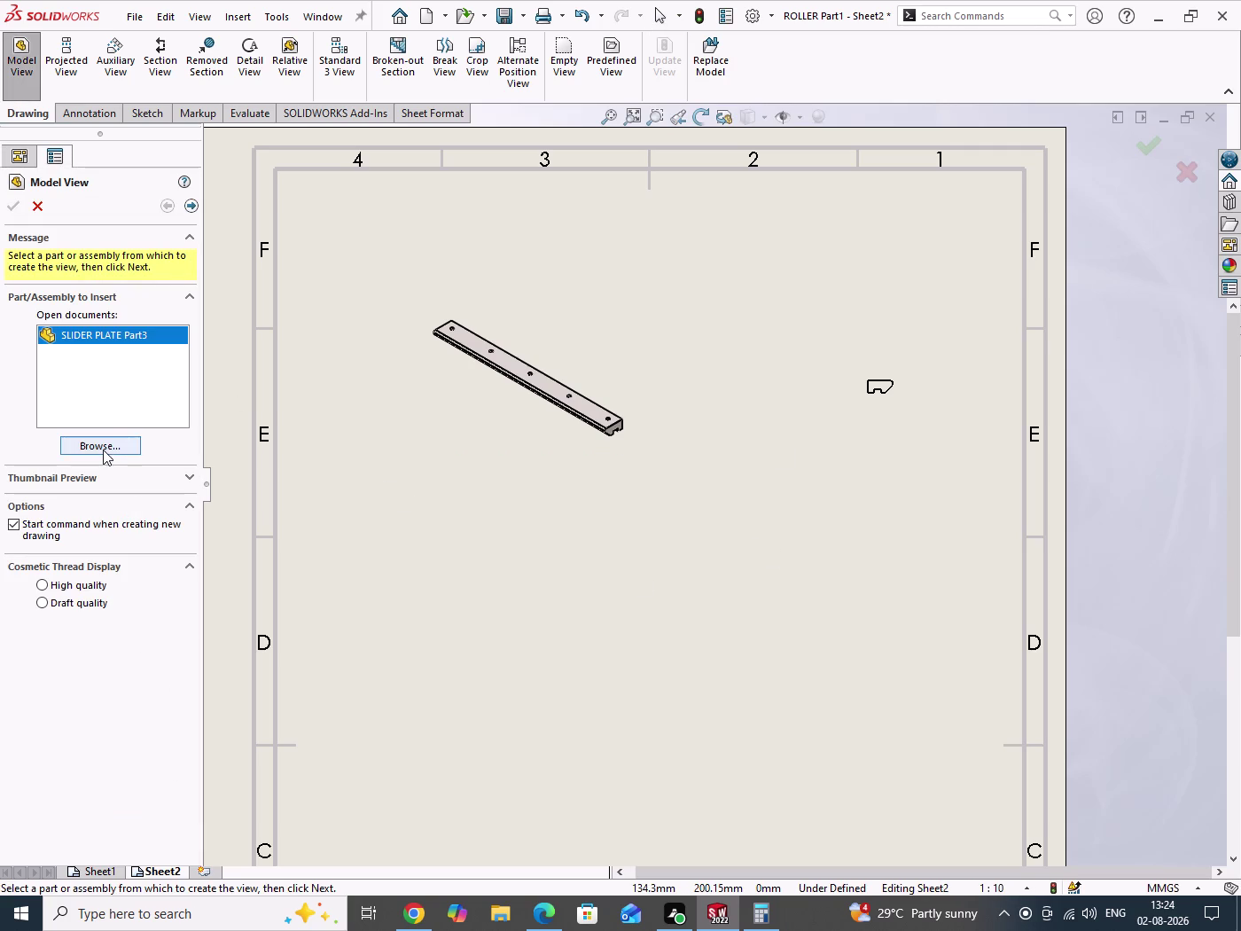
Insert a SLIDER PLATE Part3 view below the isometric.
double_click(103, 449)
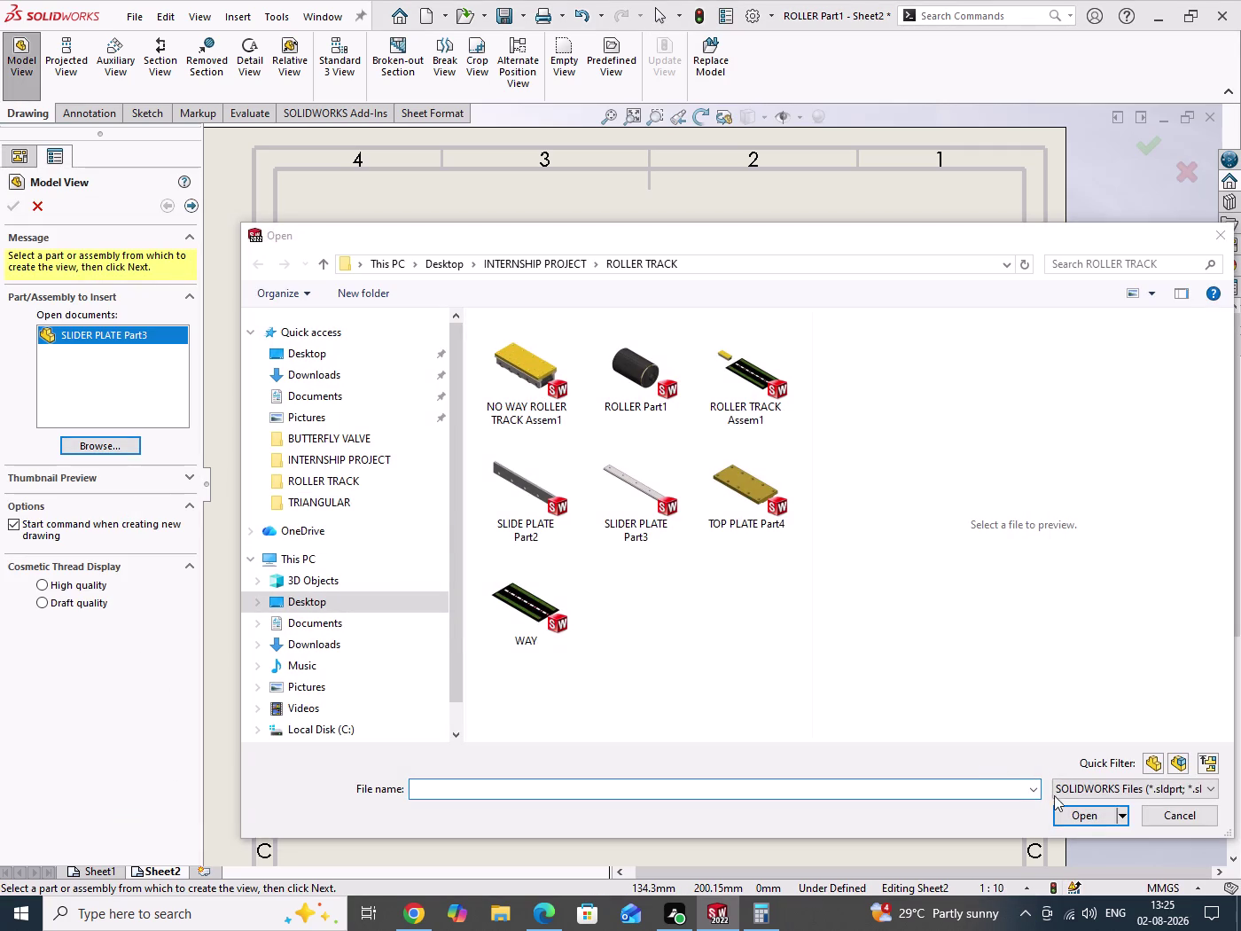
click(613, 485)
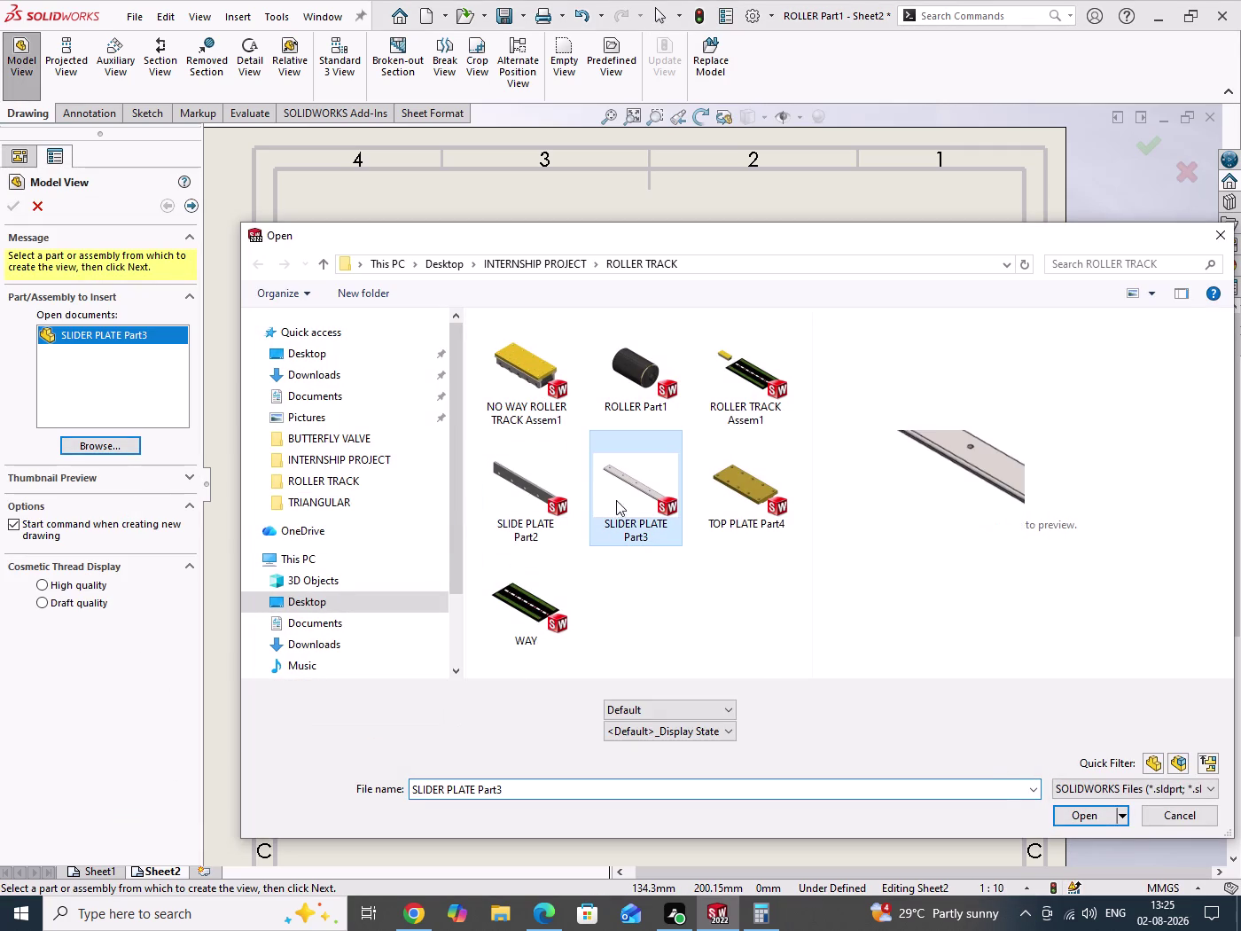
click(1072, 818)
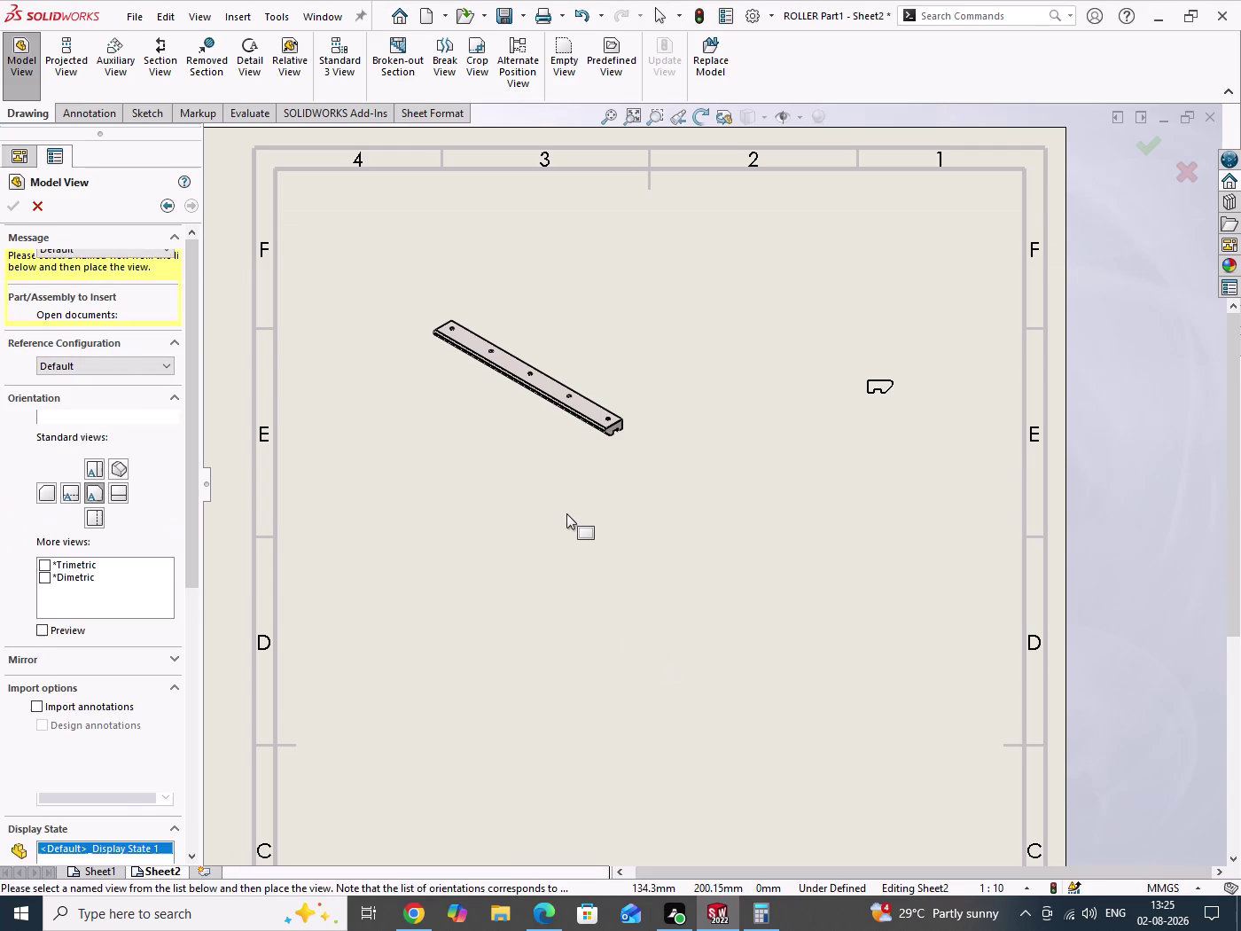
click(557, 518)
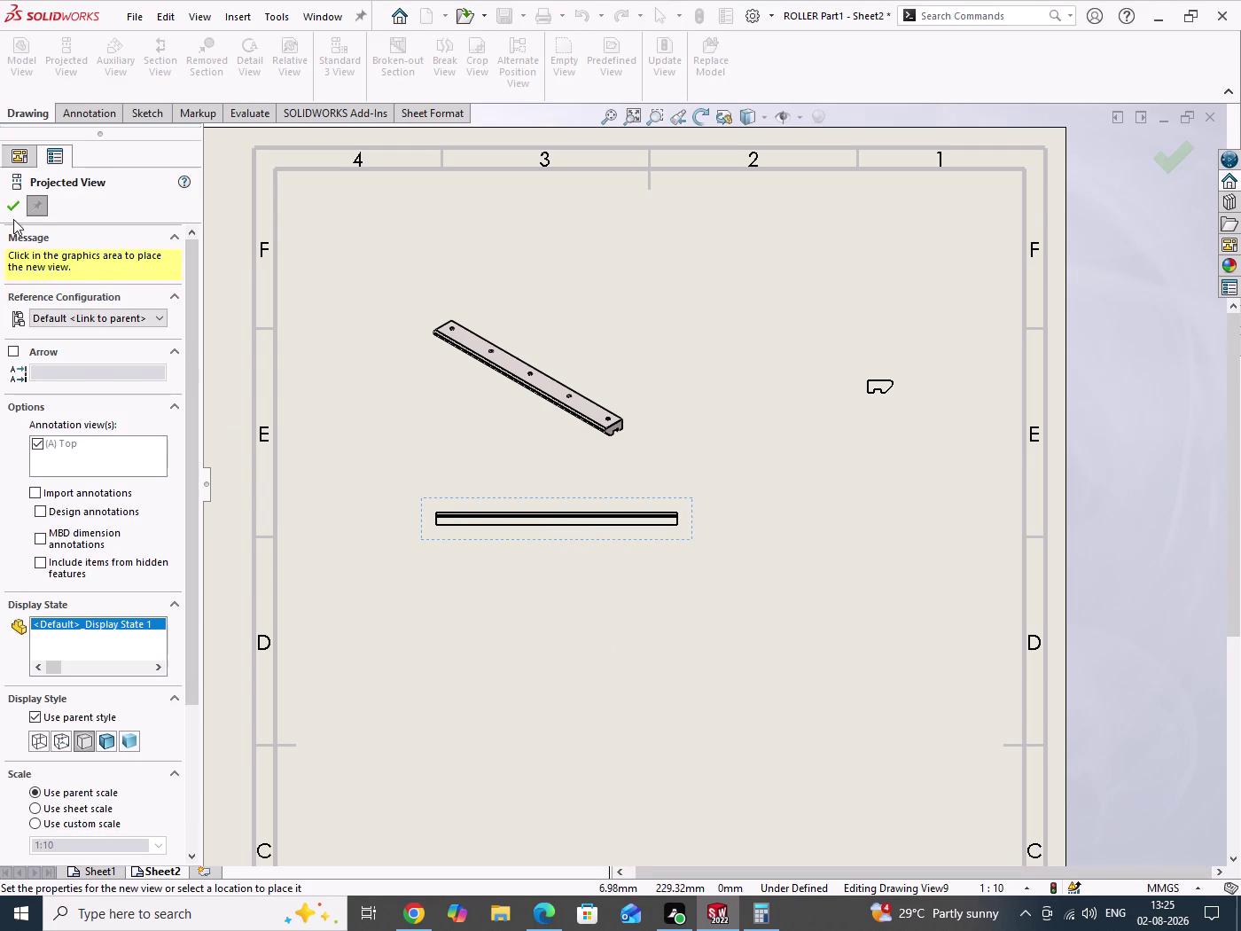
click(13, 214)
Change the new view to the top orientation, checking the reference drawing.
scroll(down, 3)
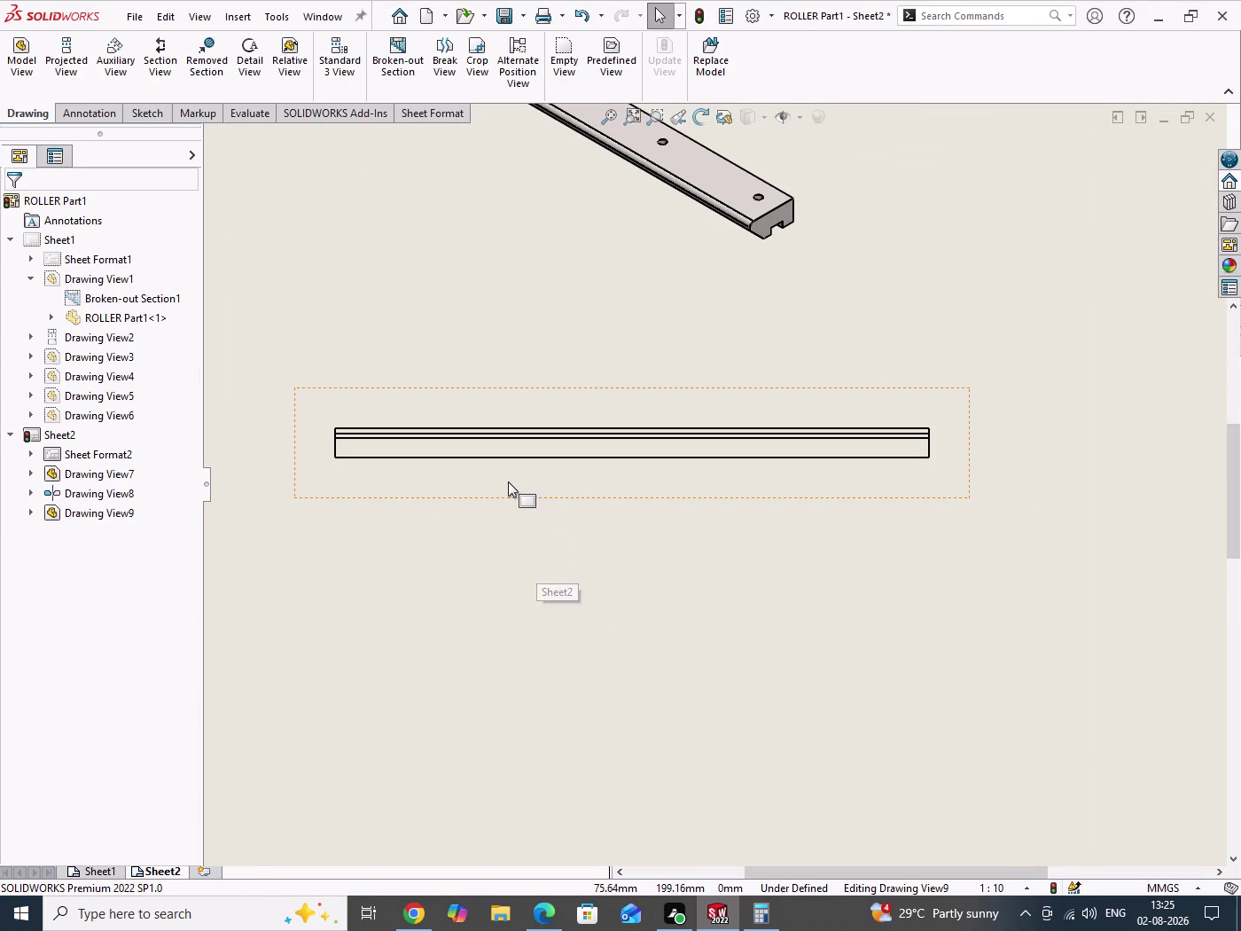
click(502, 488)
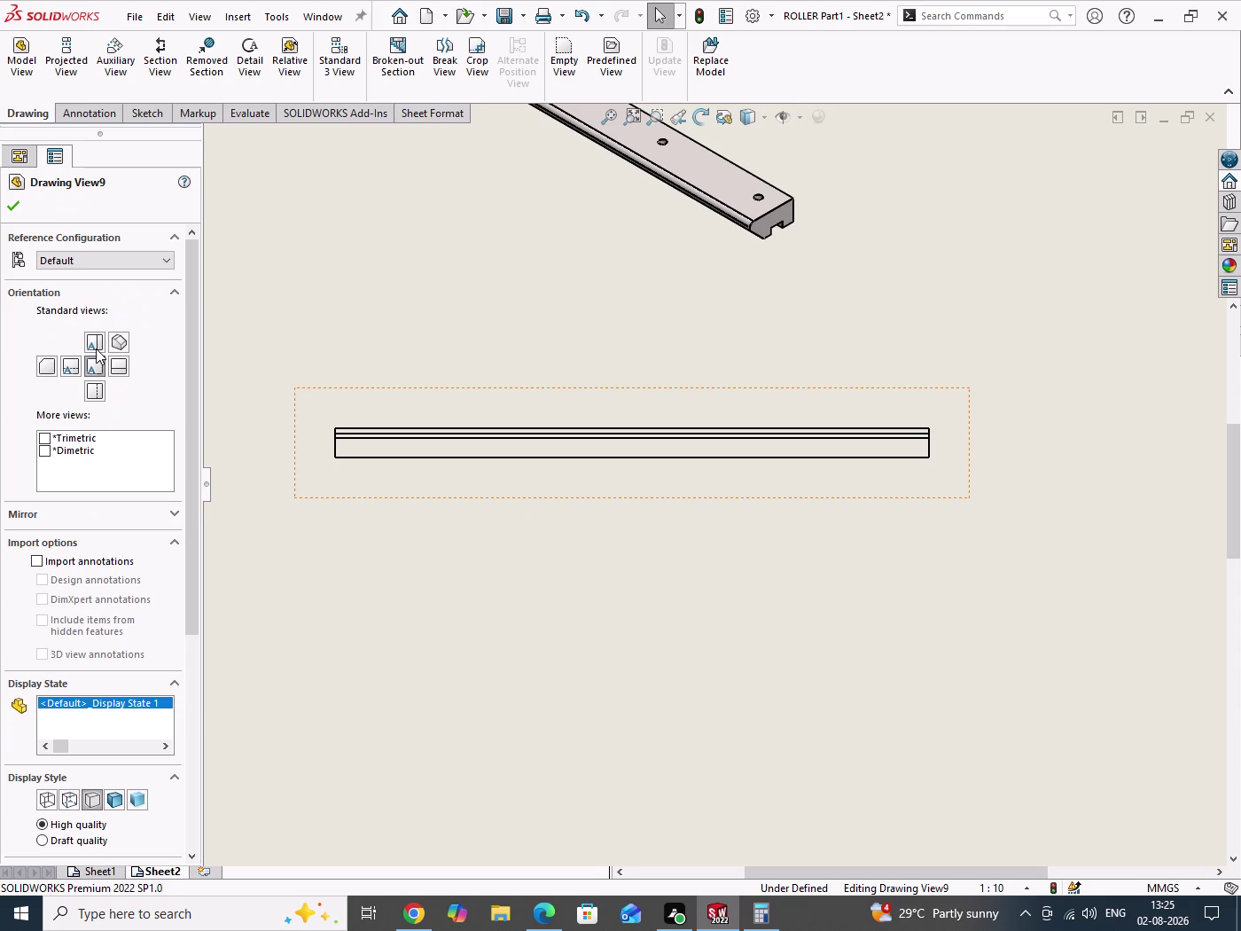
click(96, 349)
click(10, 217)
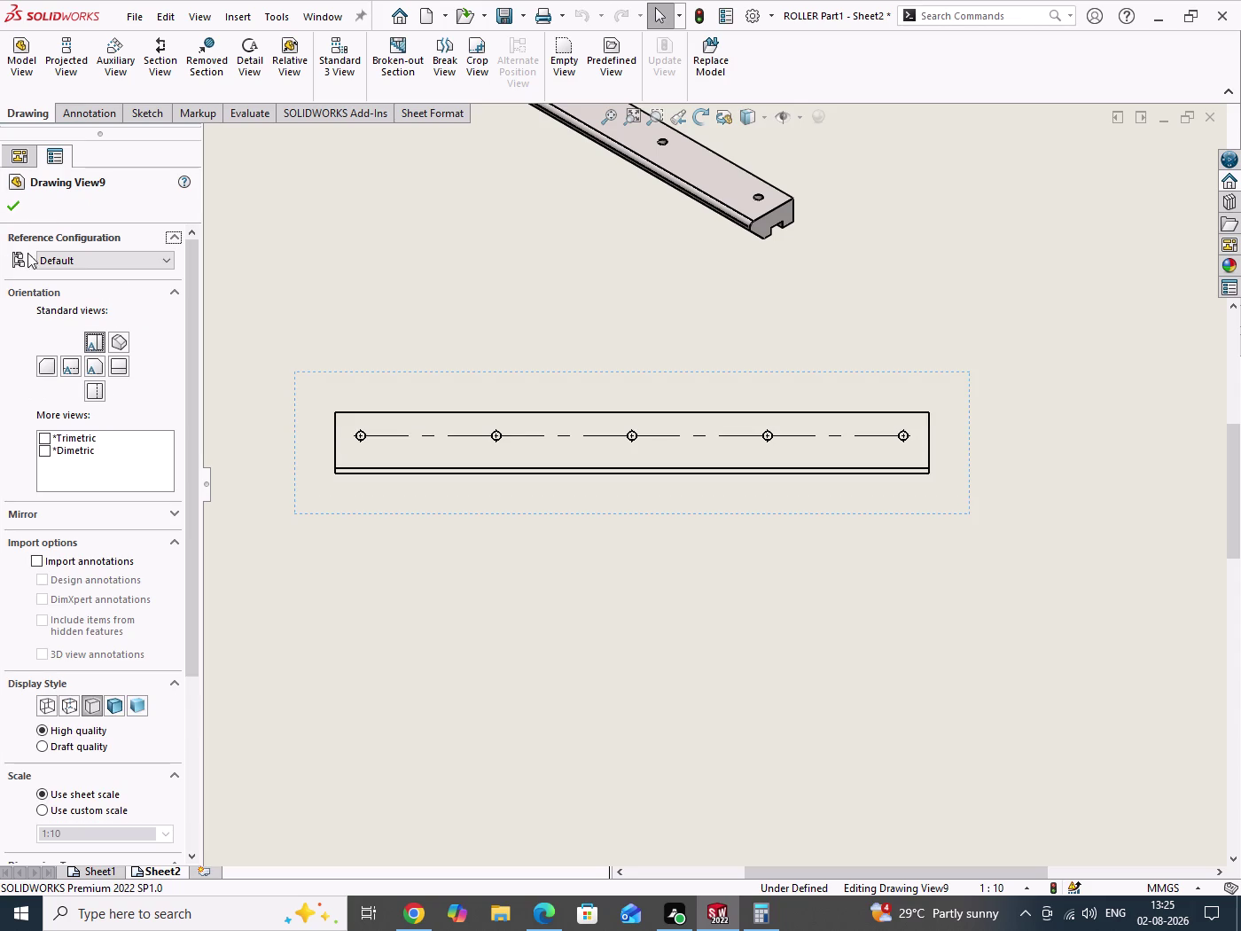
click(14, 209)
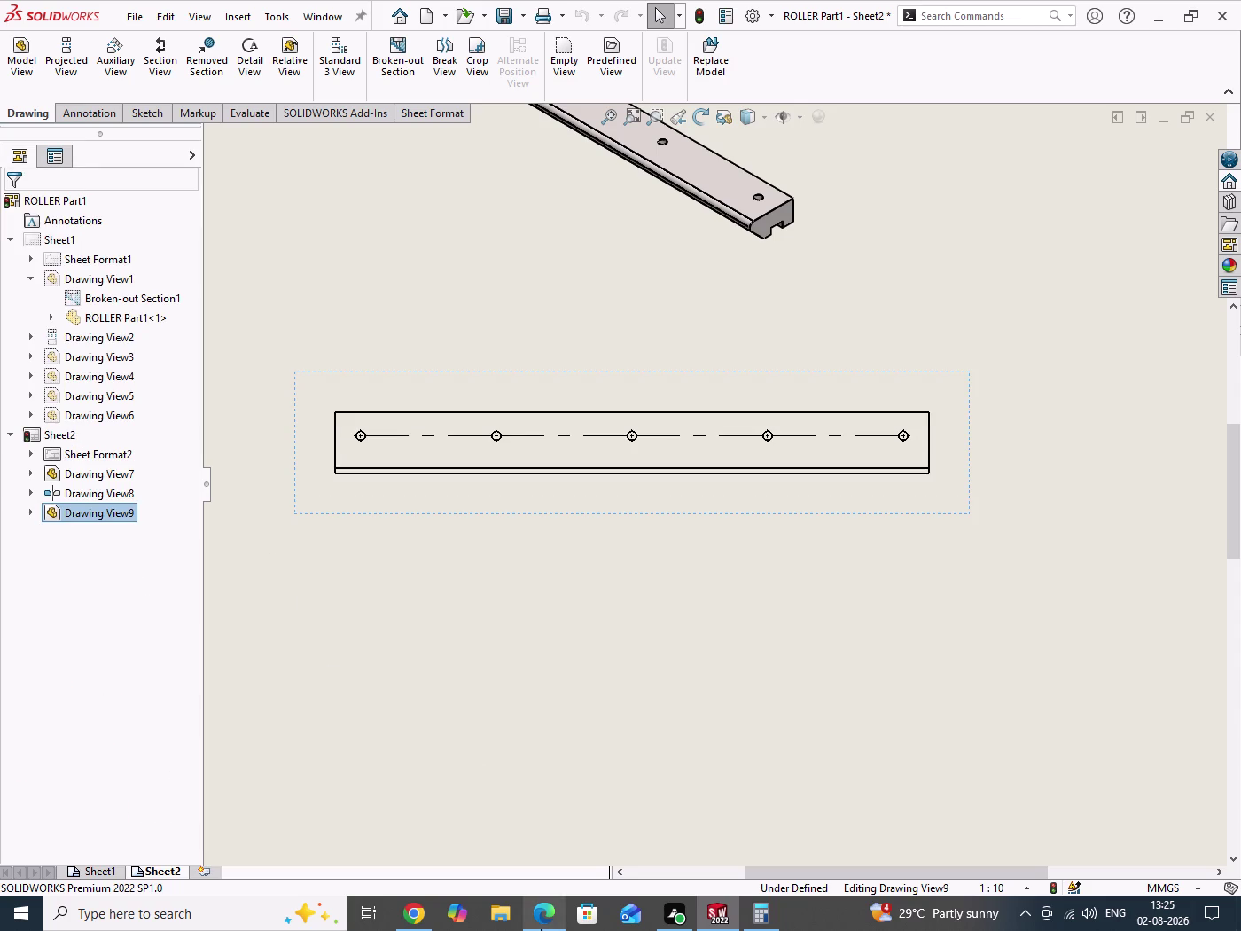
click(541, 929)
click(541, 930)
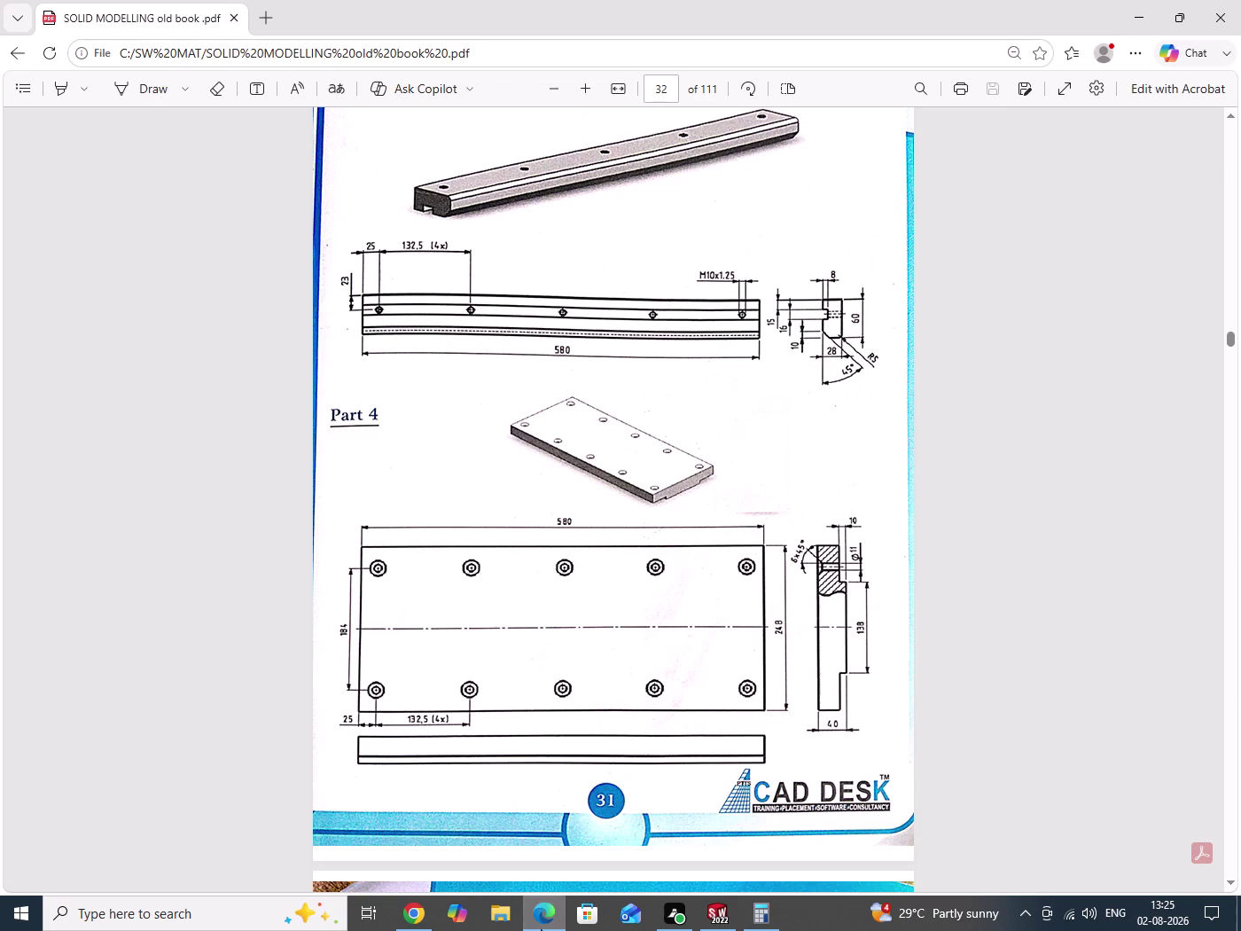
click(534, 498)
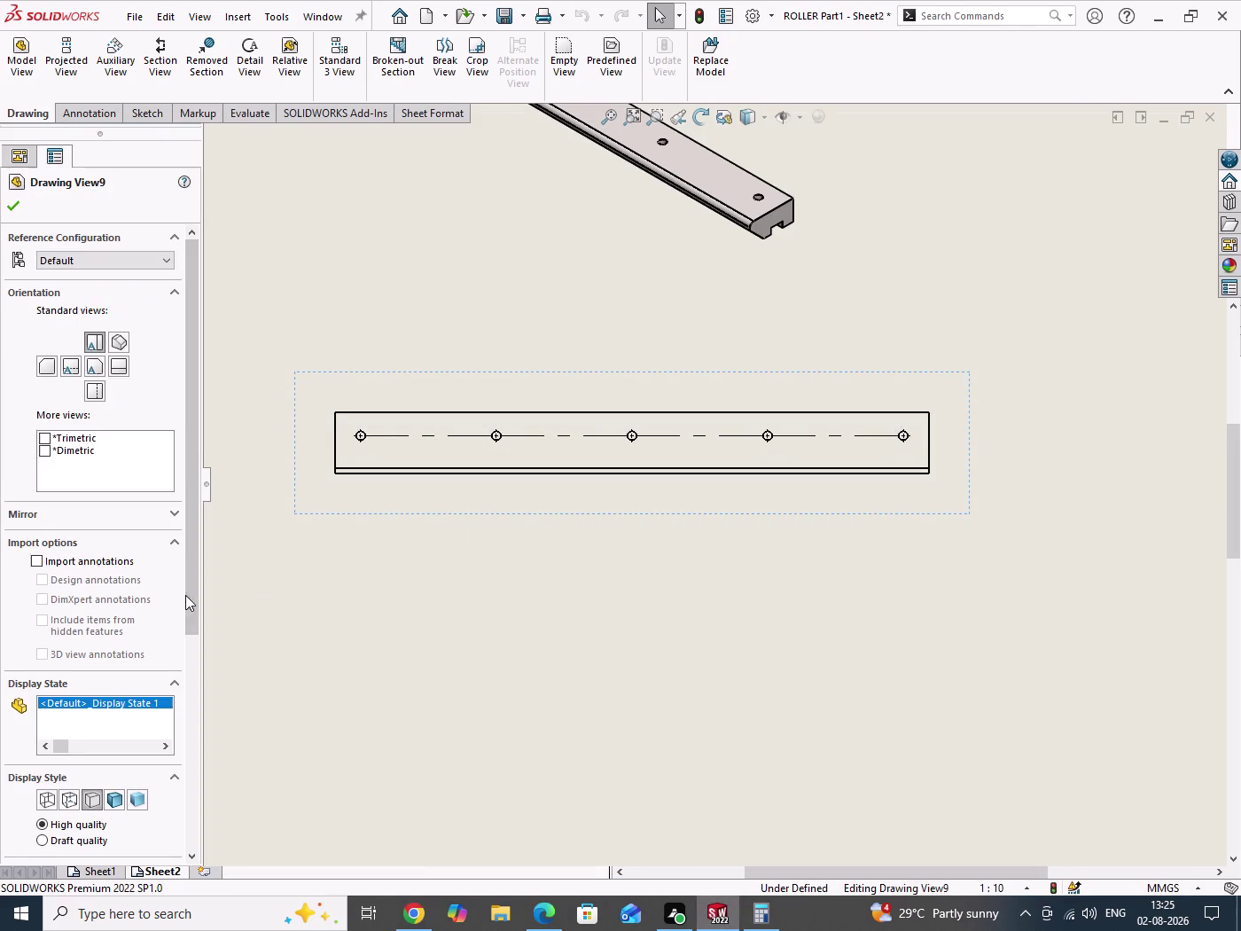
Give View9 Hidden Lines Visible style and high-quality cosmetic threads.
drag(191, 591, 192, 791)
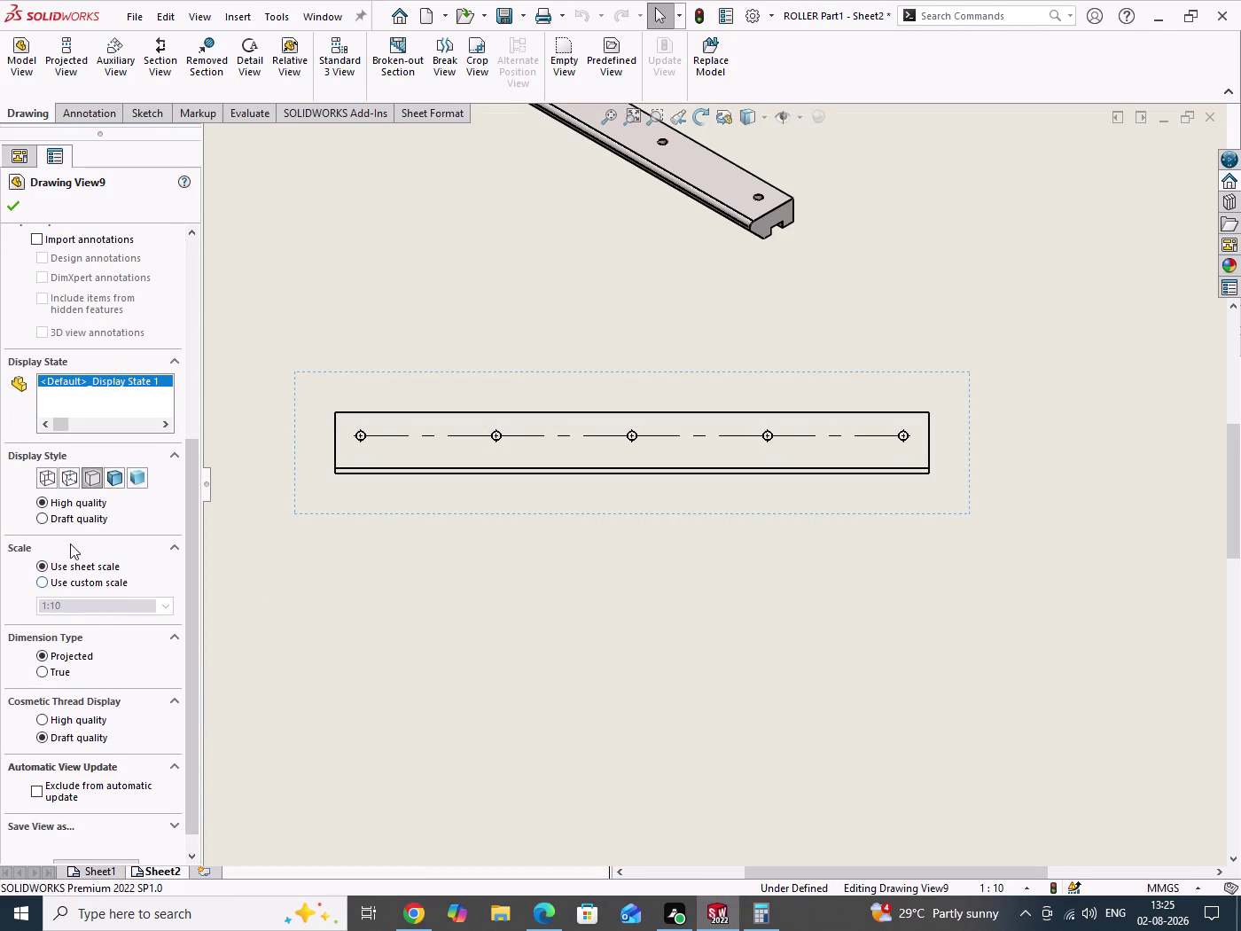
click(70, 519)
drag(191, 551, 195, 718)
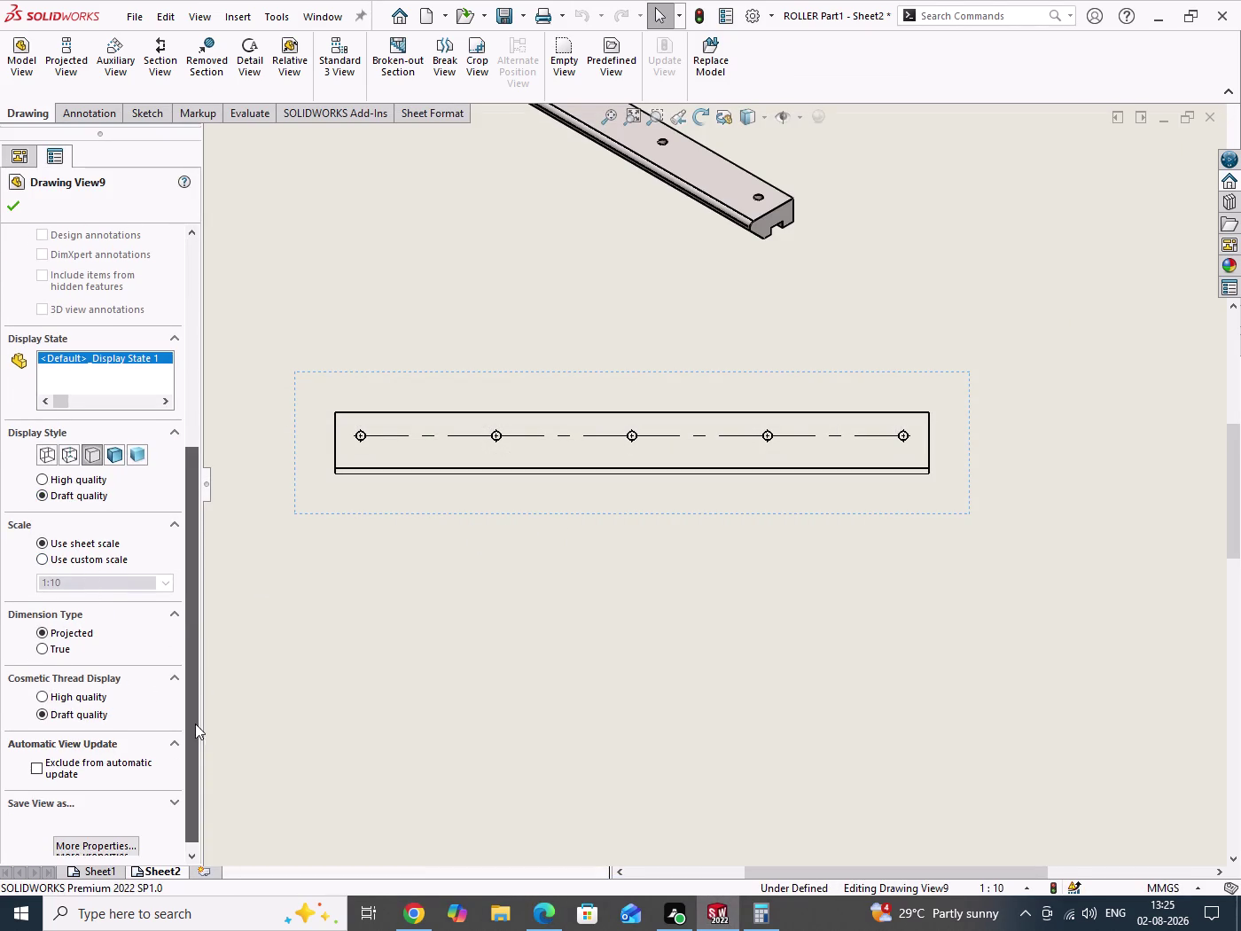
drag(195, 718, 195, 724)
click(50, 697)
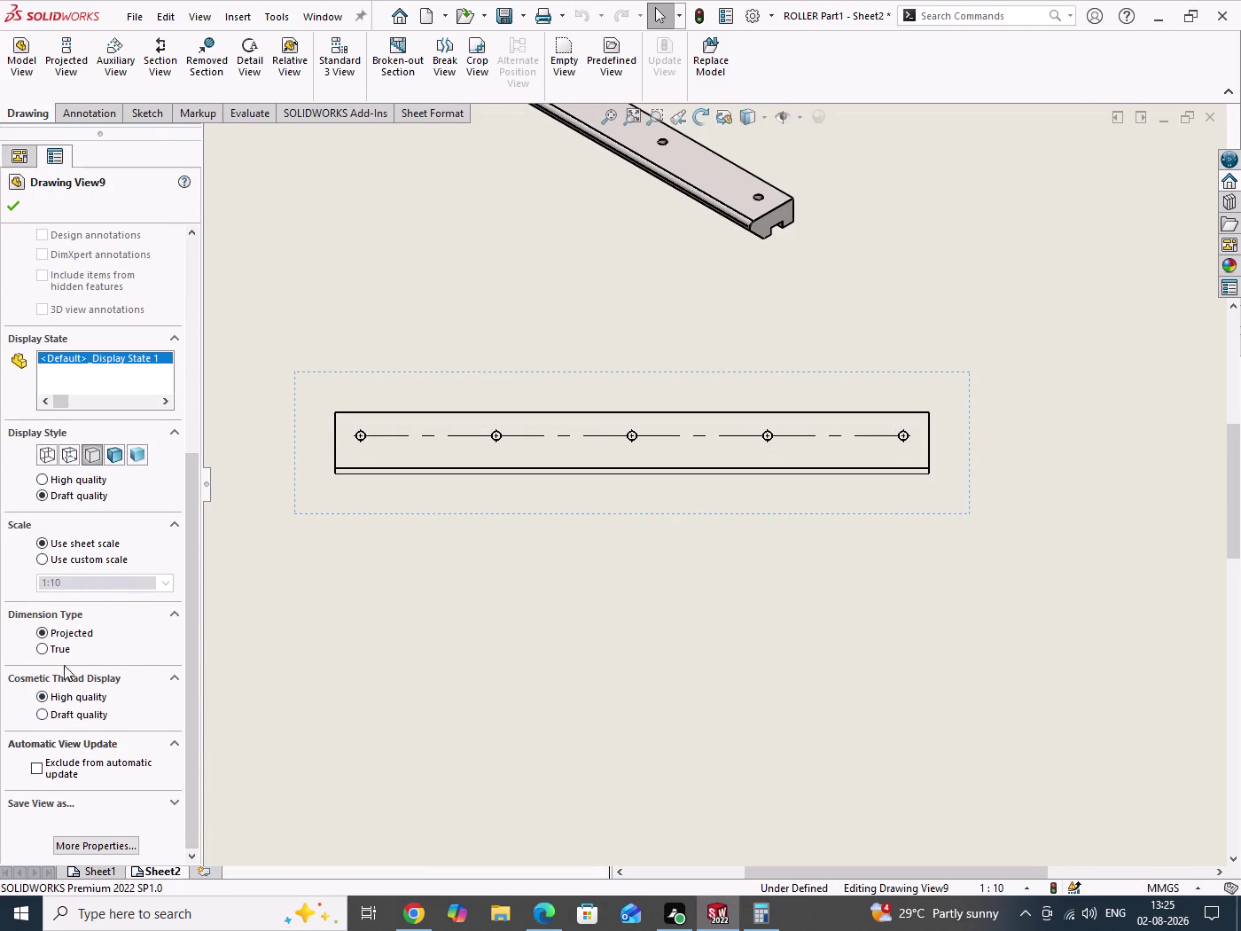
click(69, 453)
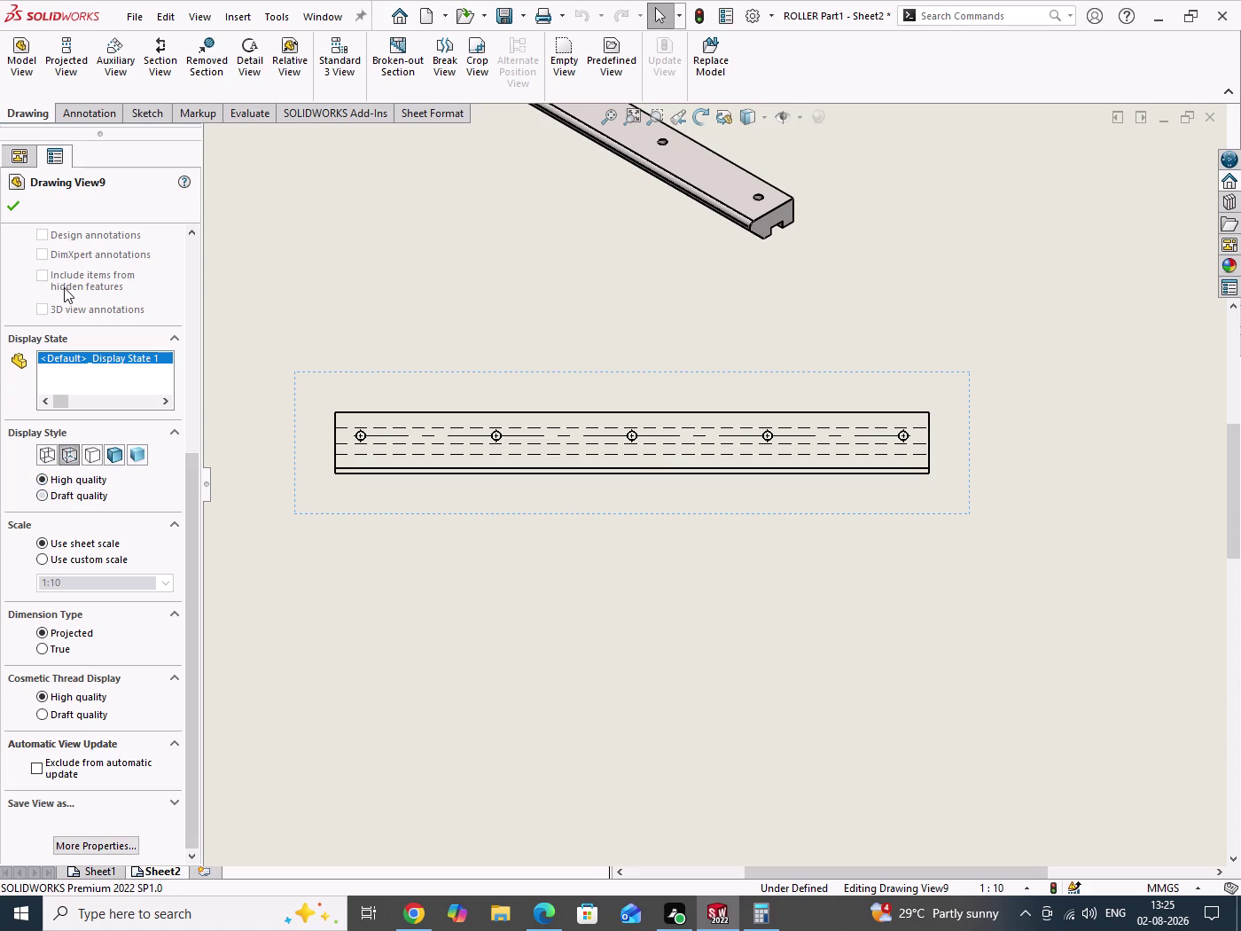
click(11, 207)
Review the reference PDF and reposition the sheet in the window.
drag(415, 321, 427, 332)
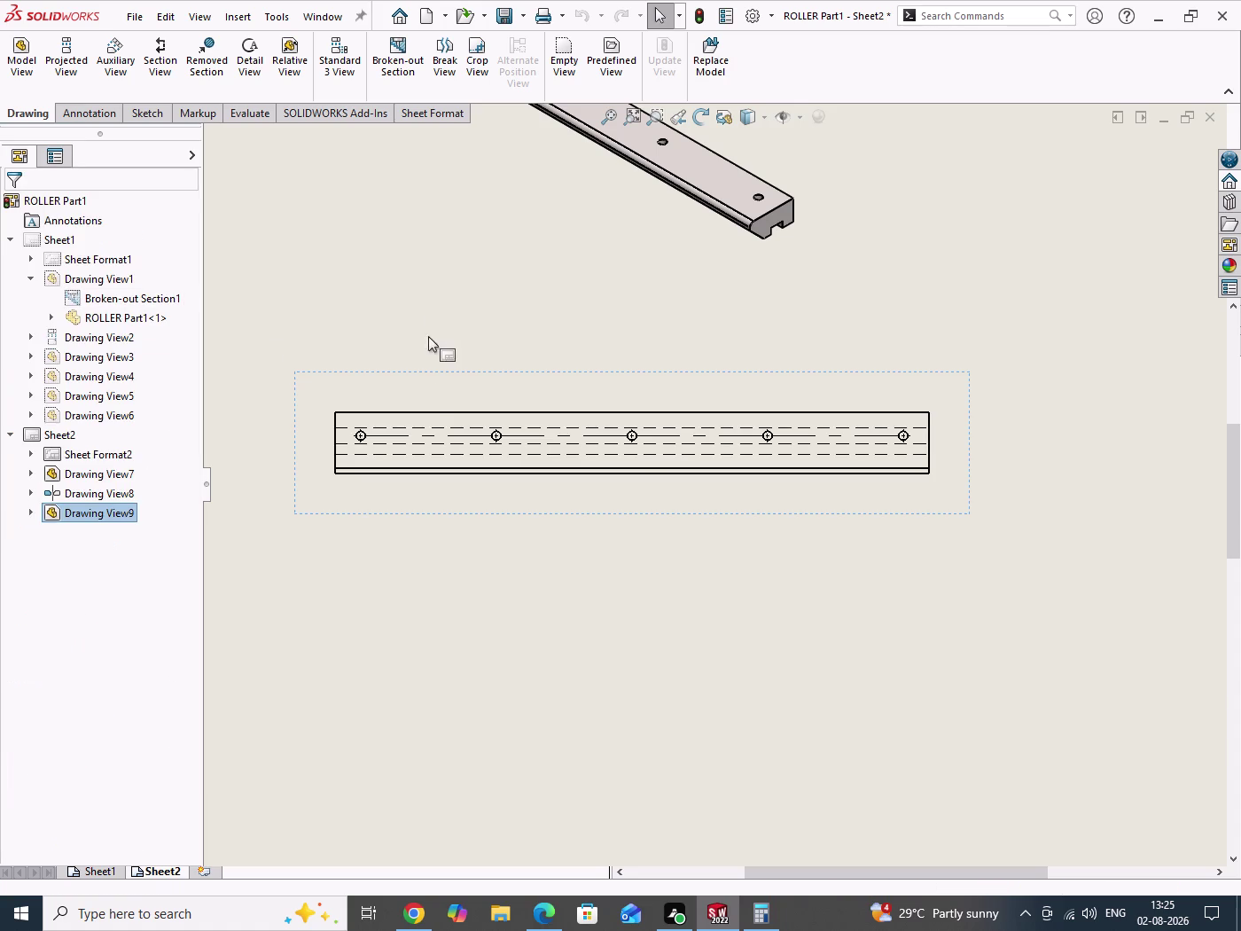
scroll(up, 3)
click(545, 920)
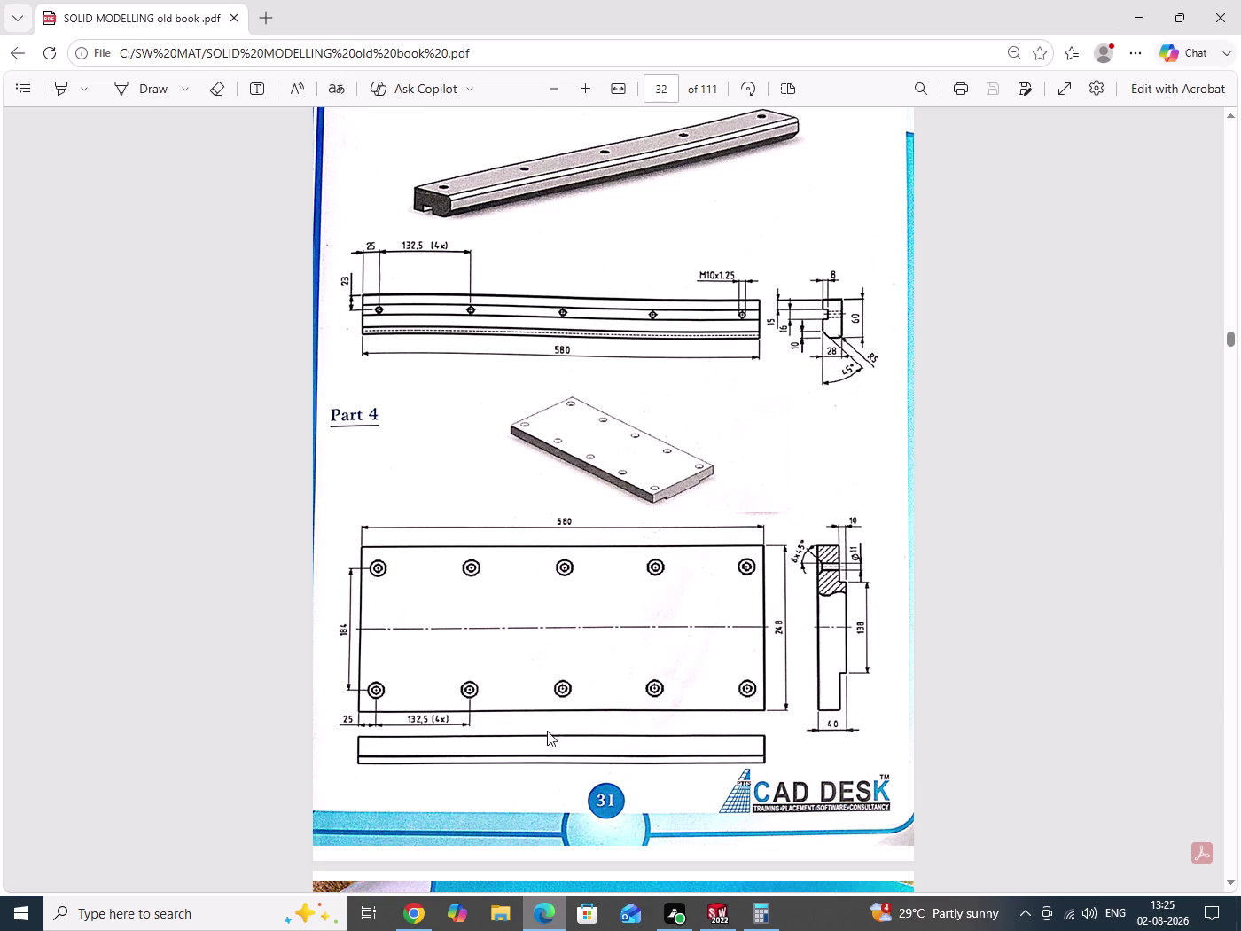
click(1144, 15)
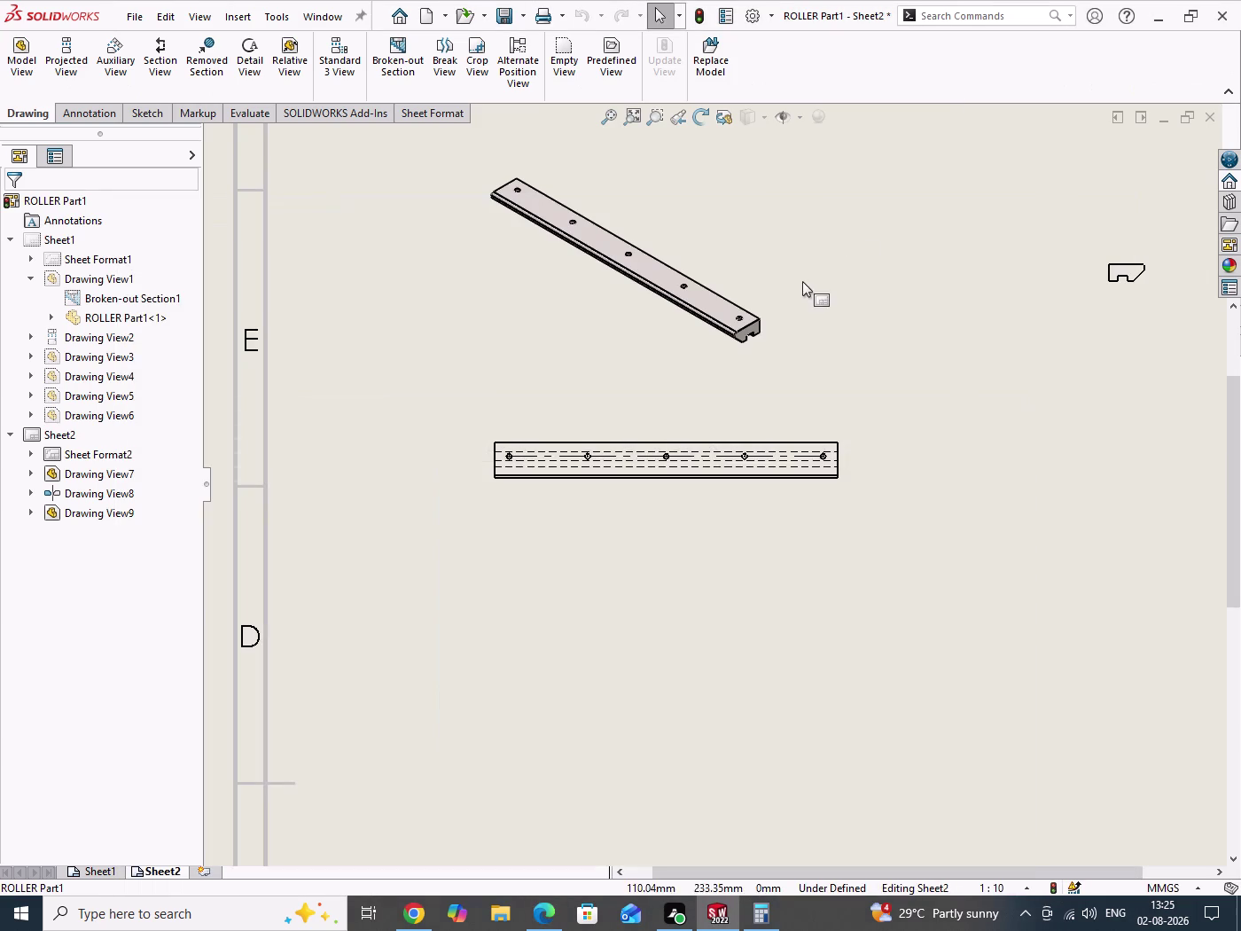
click(824, 279)
right_drag(862, 352, 865, 239)
scroll(down, 3)
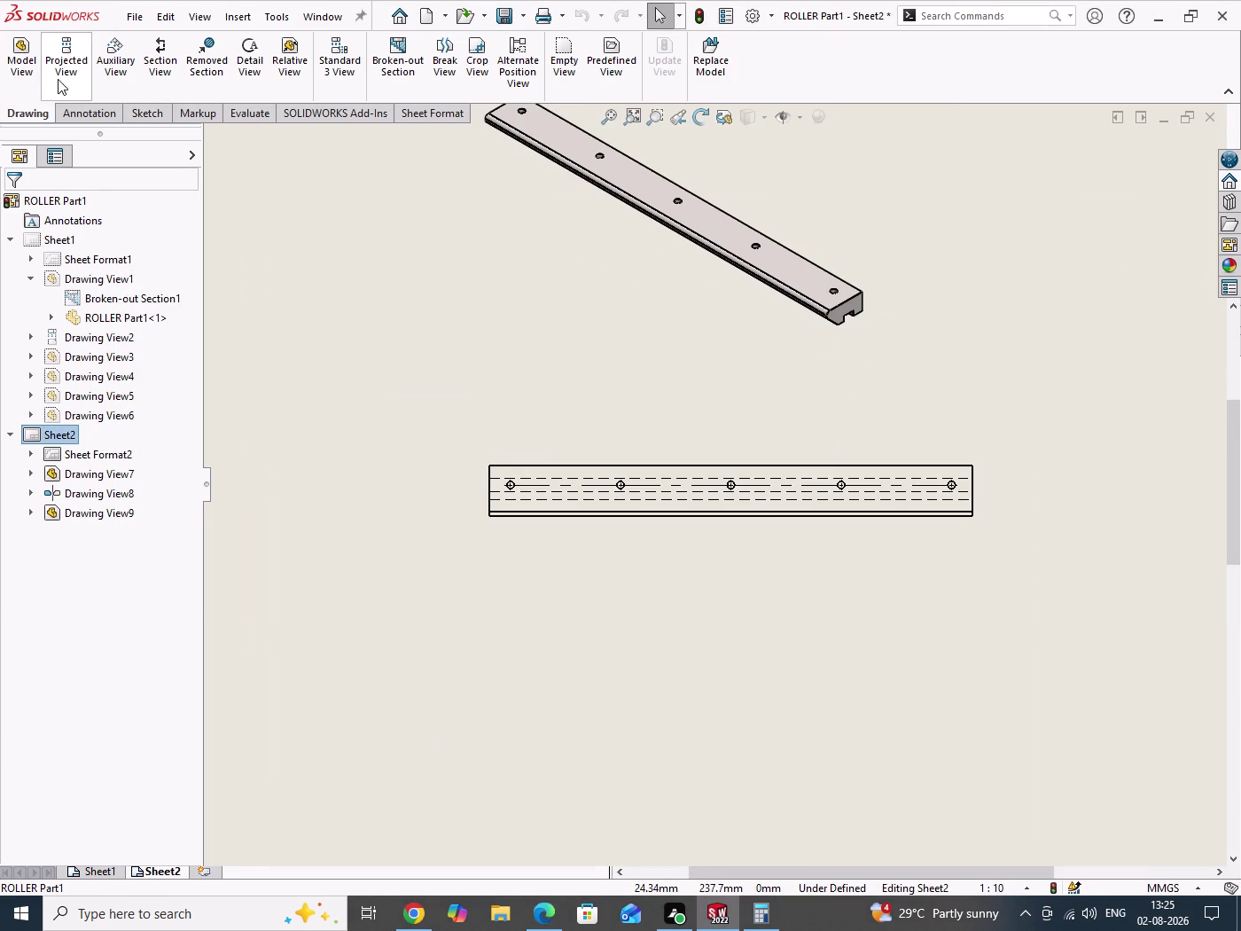
click(83, 116)
click(27, 64)
Add the 25 offset from the rail's left edge to the first hole.
scroll(down, 3)
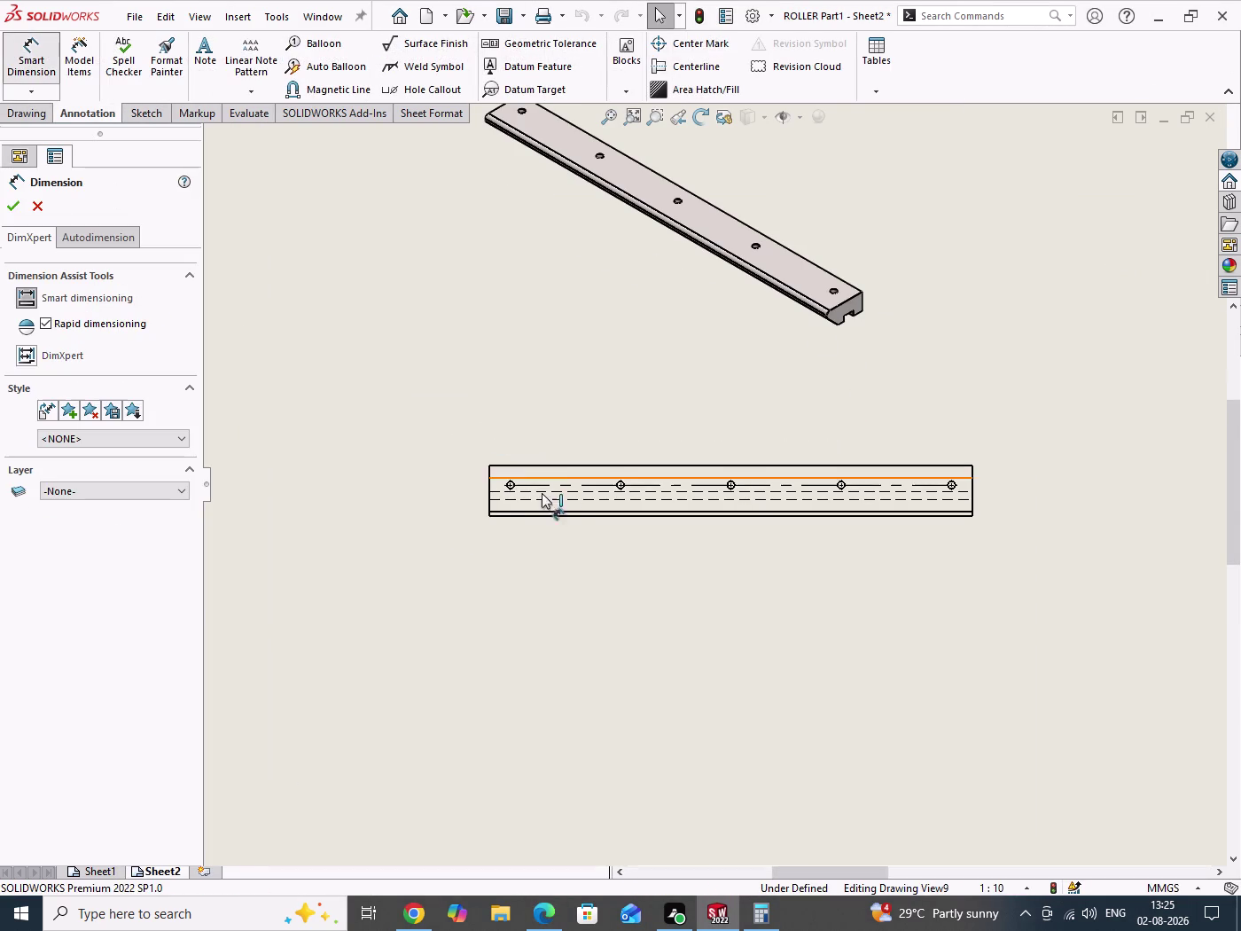
scroll(down, 3)
click(330, 461)
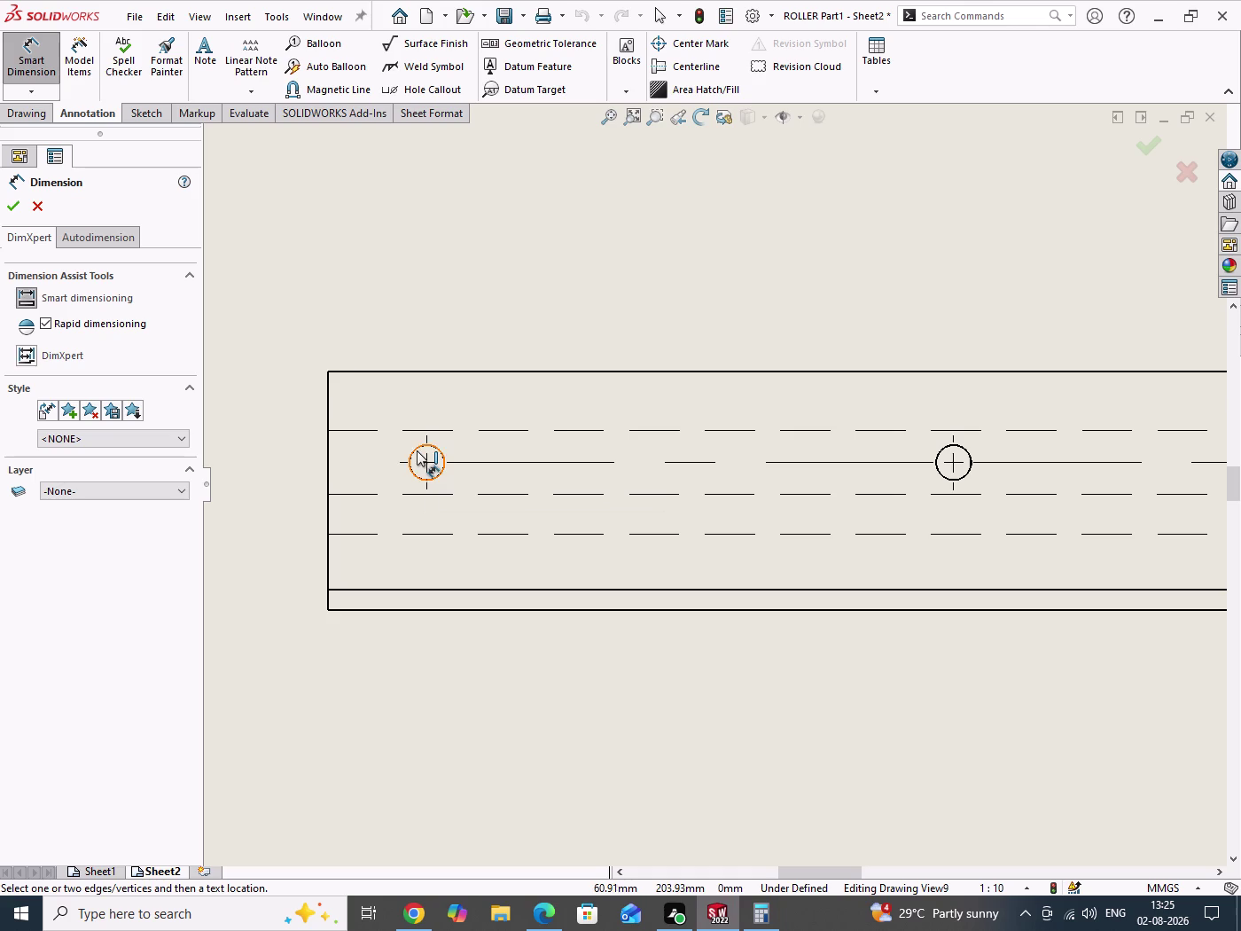
click(416, 450)
click(326, 443)
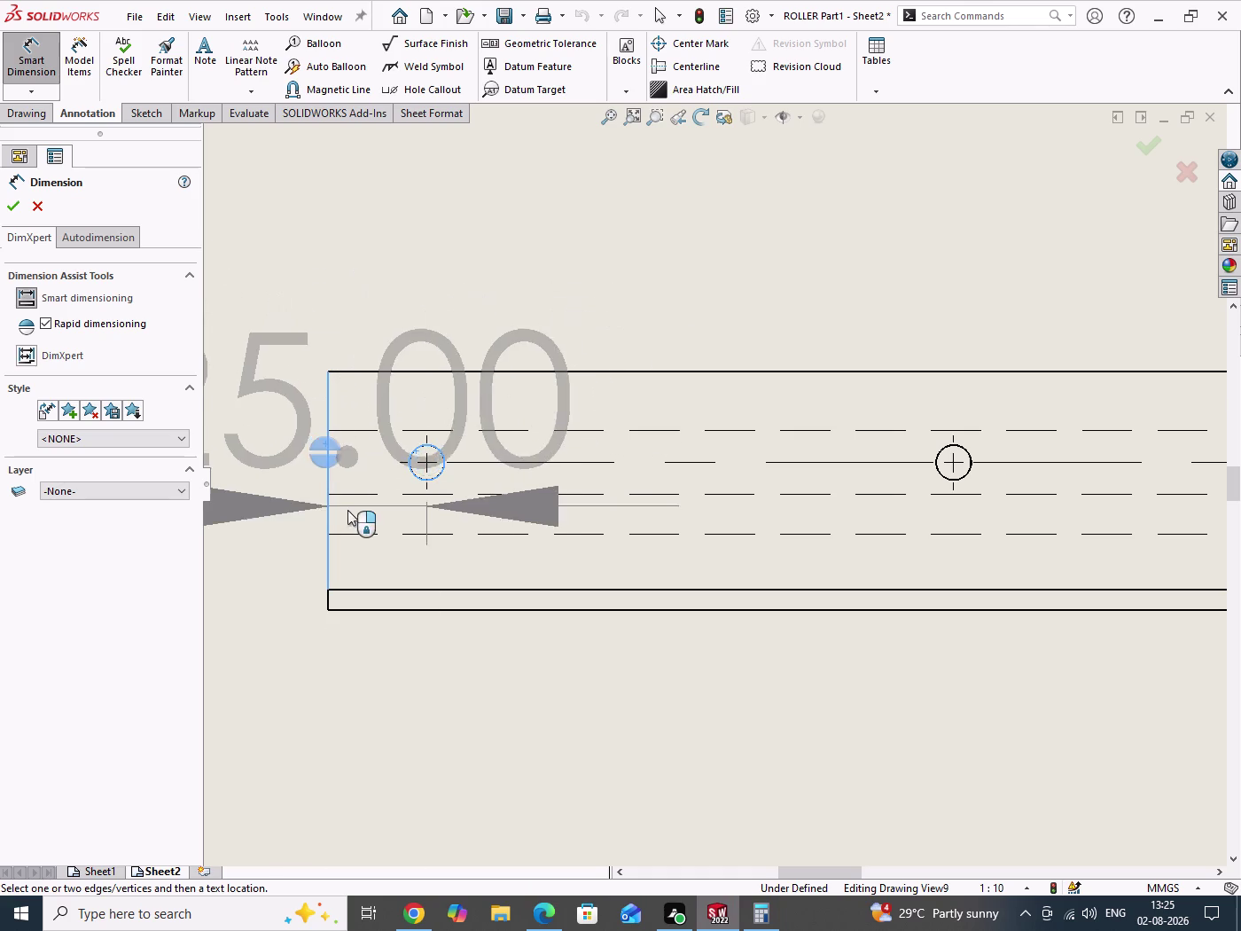
scroll(up, 3)
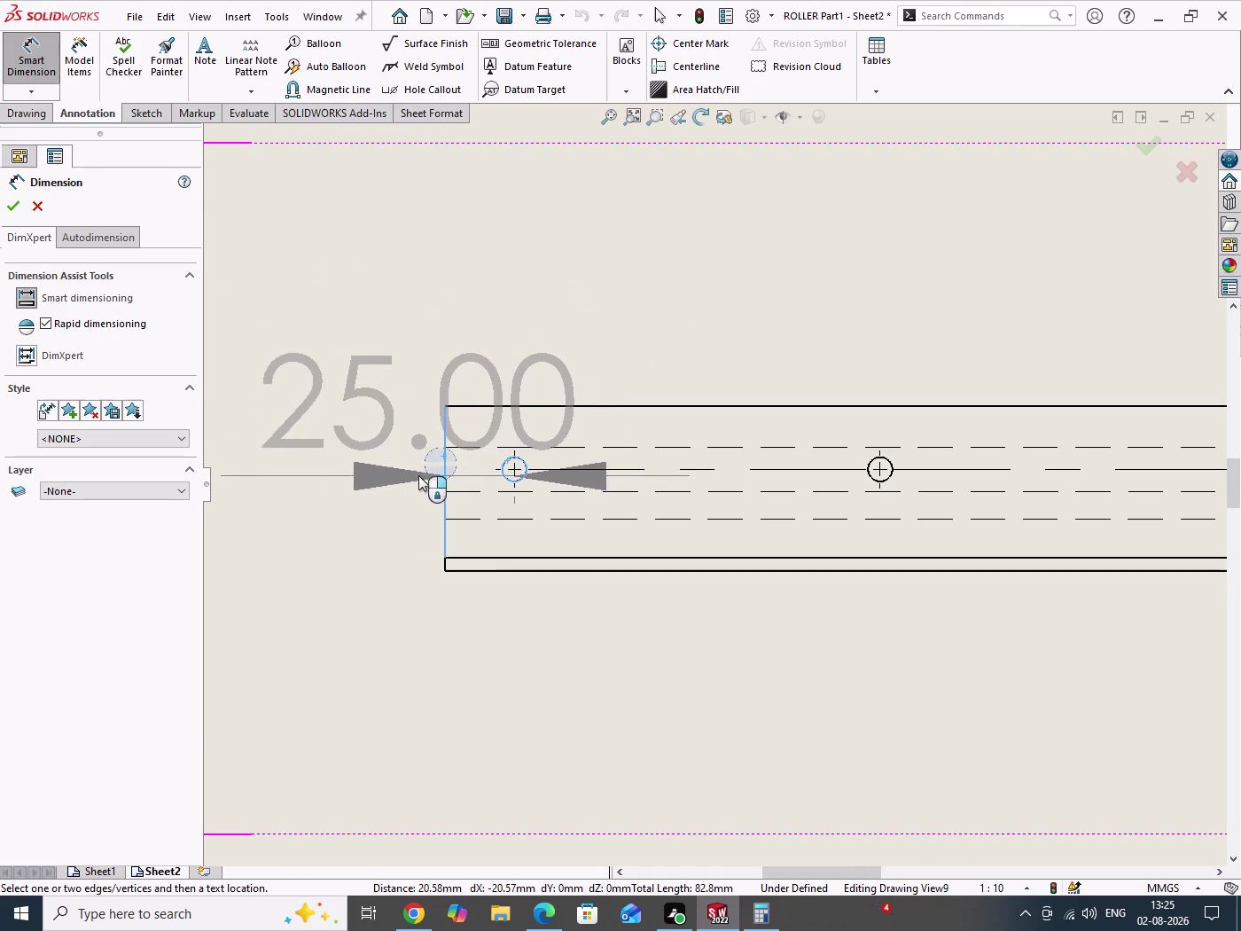
click(437, 456)
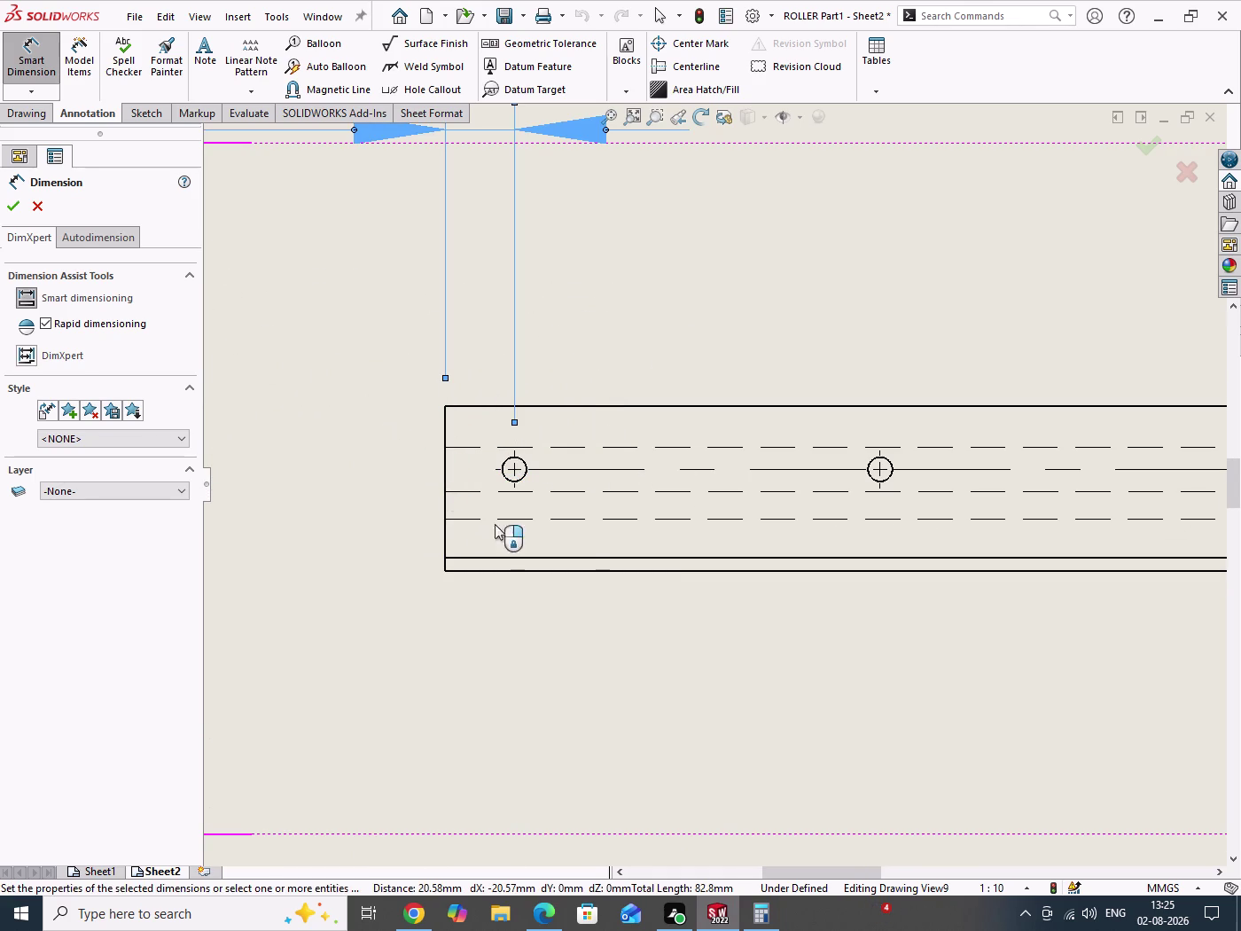
Add the 23 offset from the top edge to the first hole, checking the reference.
click(562, 407)
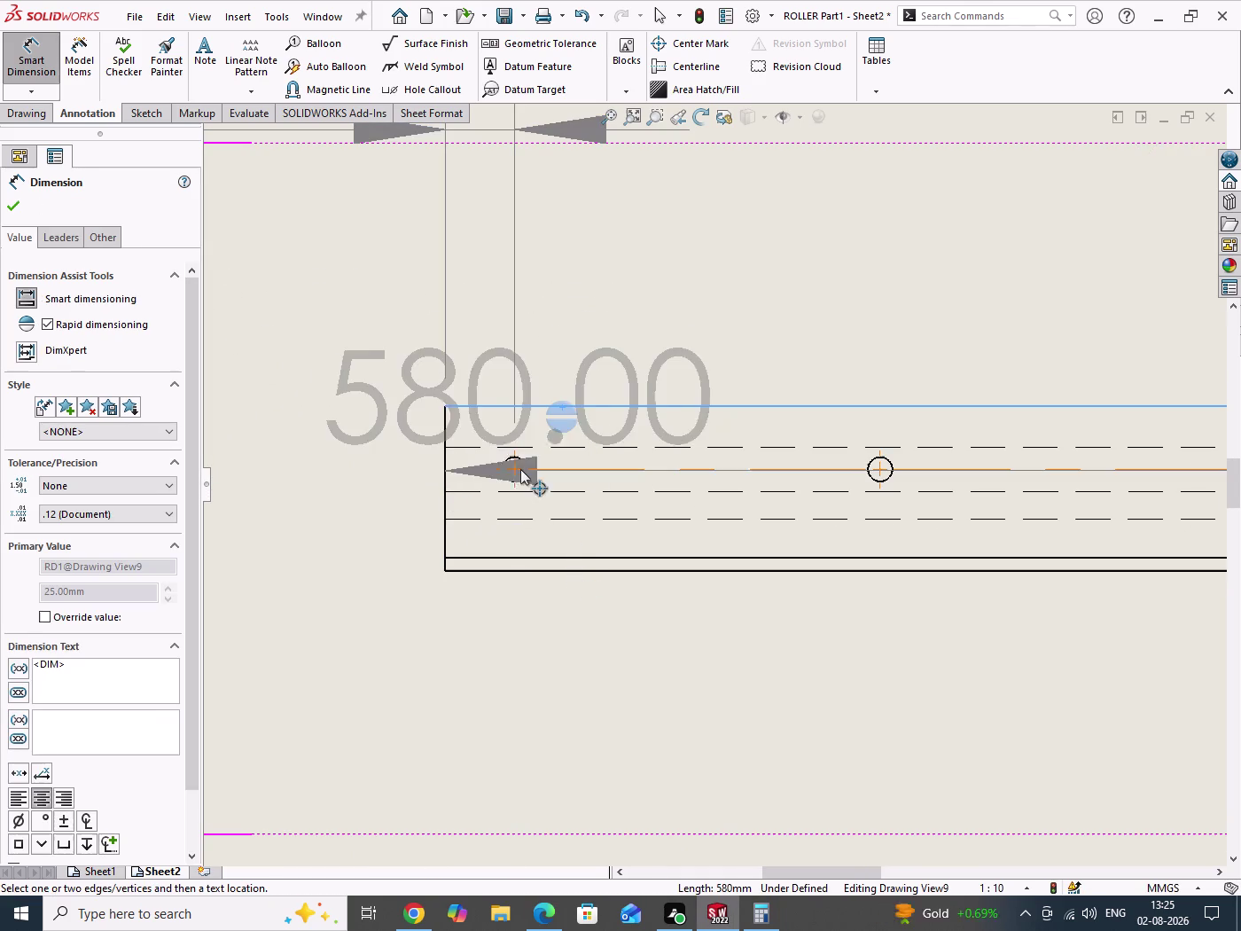
click(523, 462)
click(524, 462)
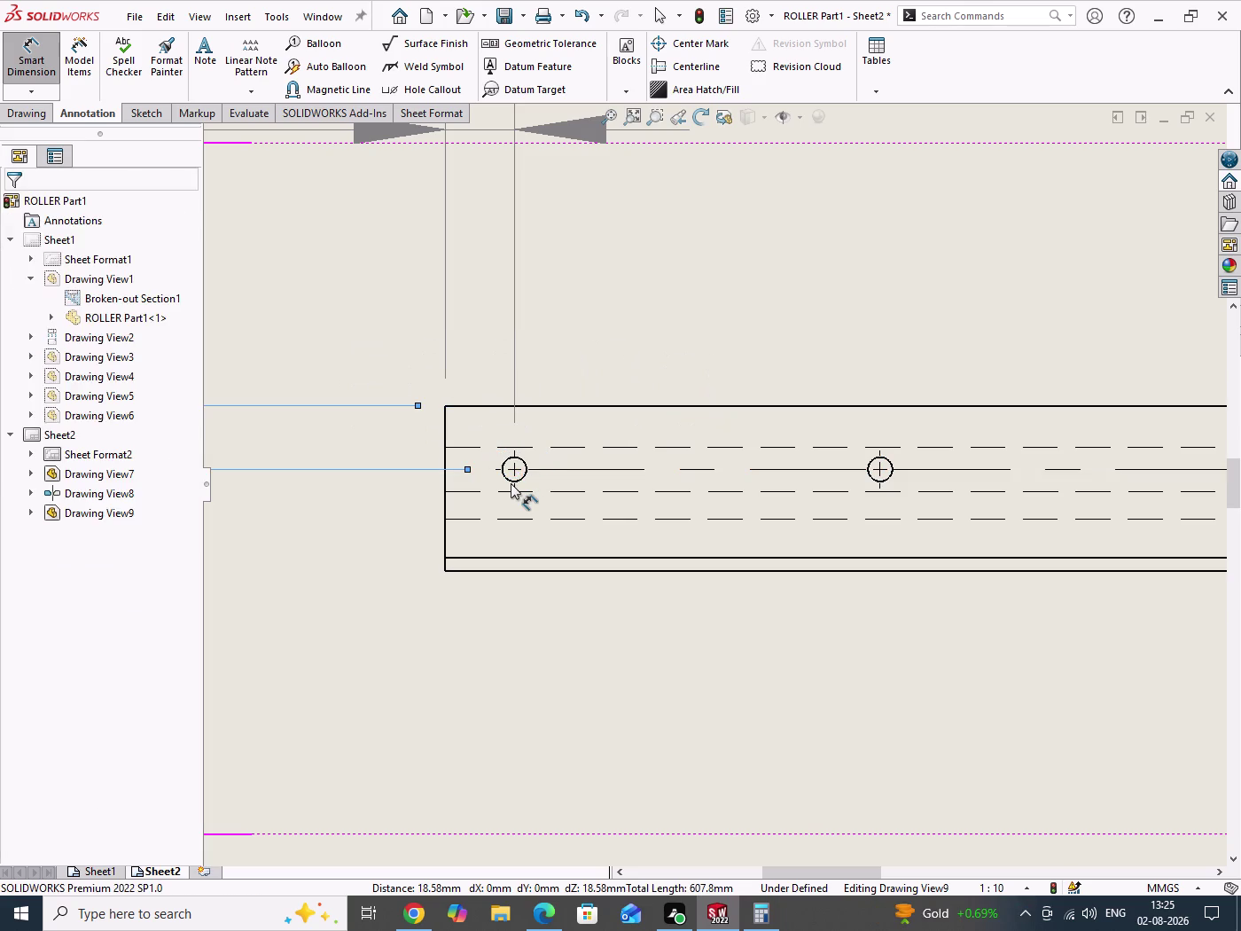
scroll(up, 3)
scroll(up, 3)
scroll(up, 3)
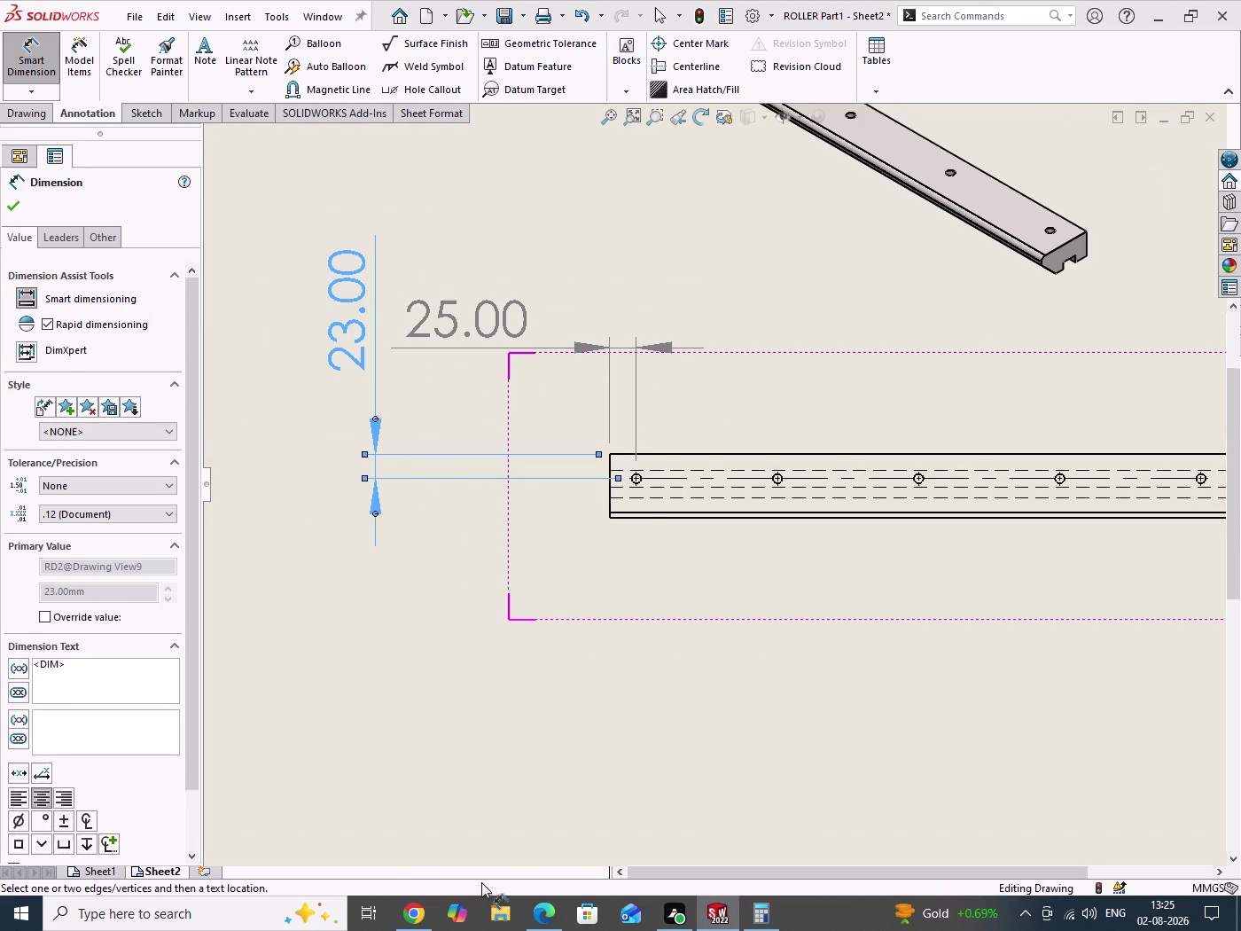
click(543, 908)
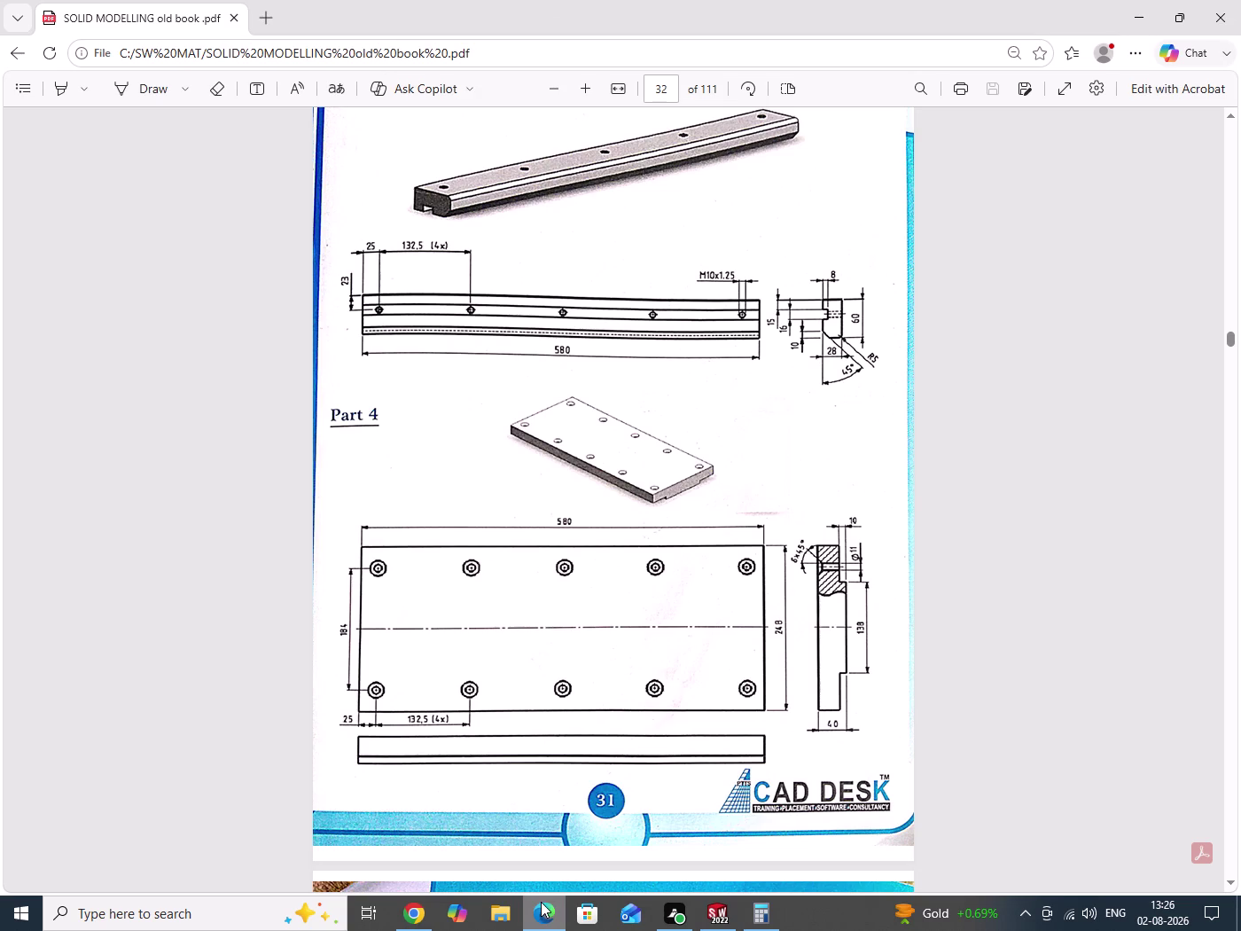
click(1136, 11)
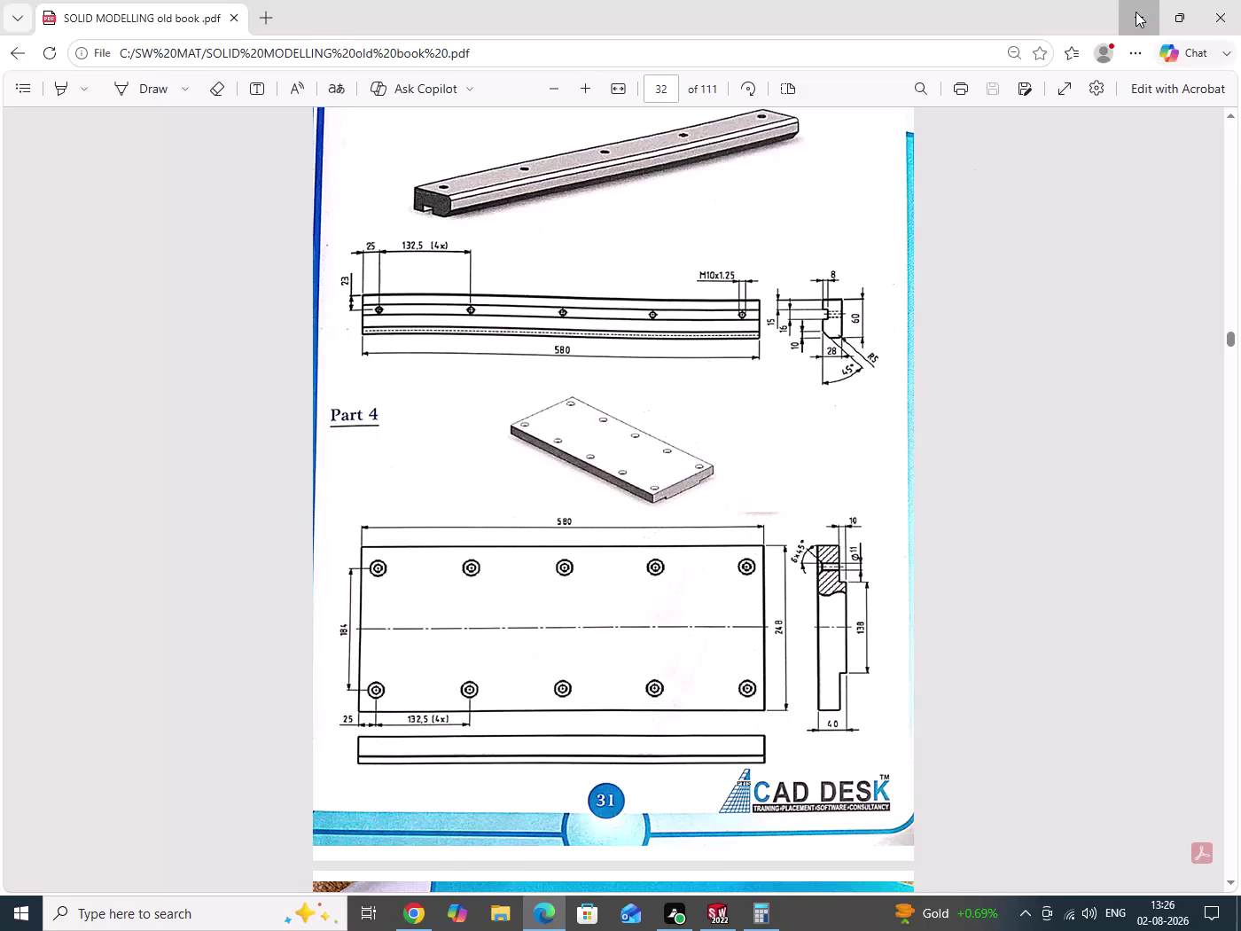
scroll(down, 3)
scroll(down, 3)
scroll(down, 3)
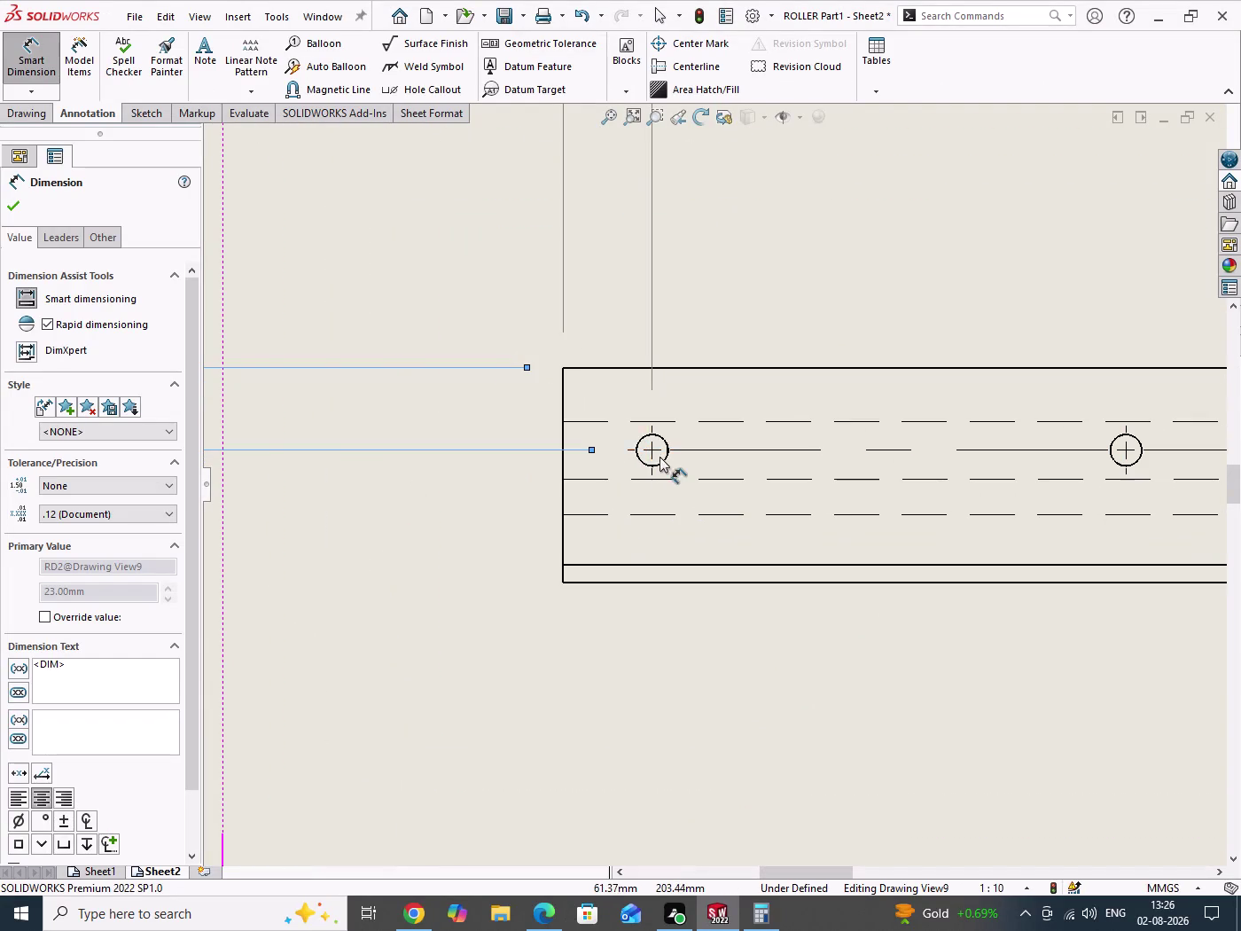
Add the 132.50 spacing between the two hole centres and confirm.
click(666, 461)
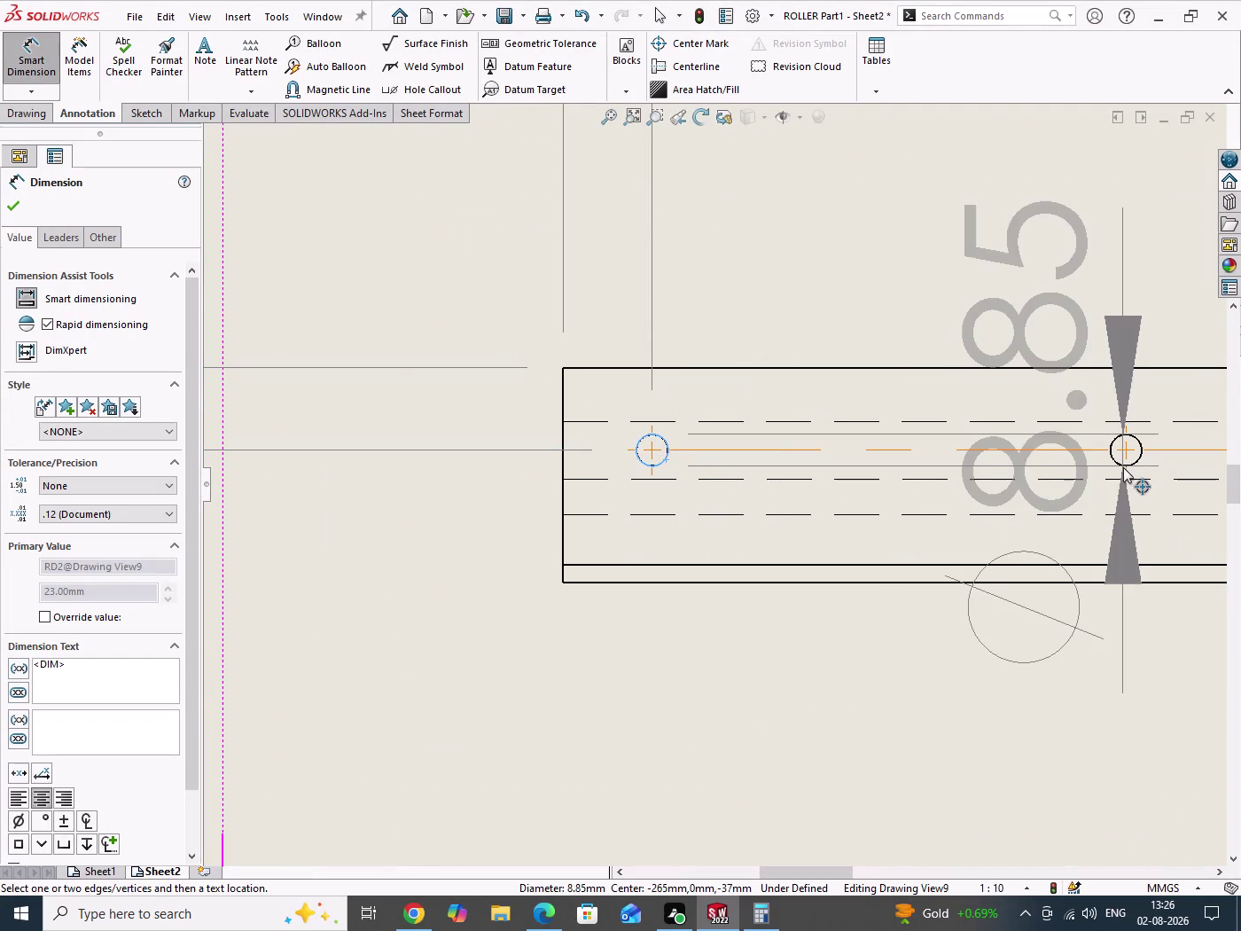
click(1116, 464)
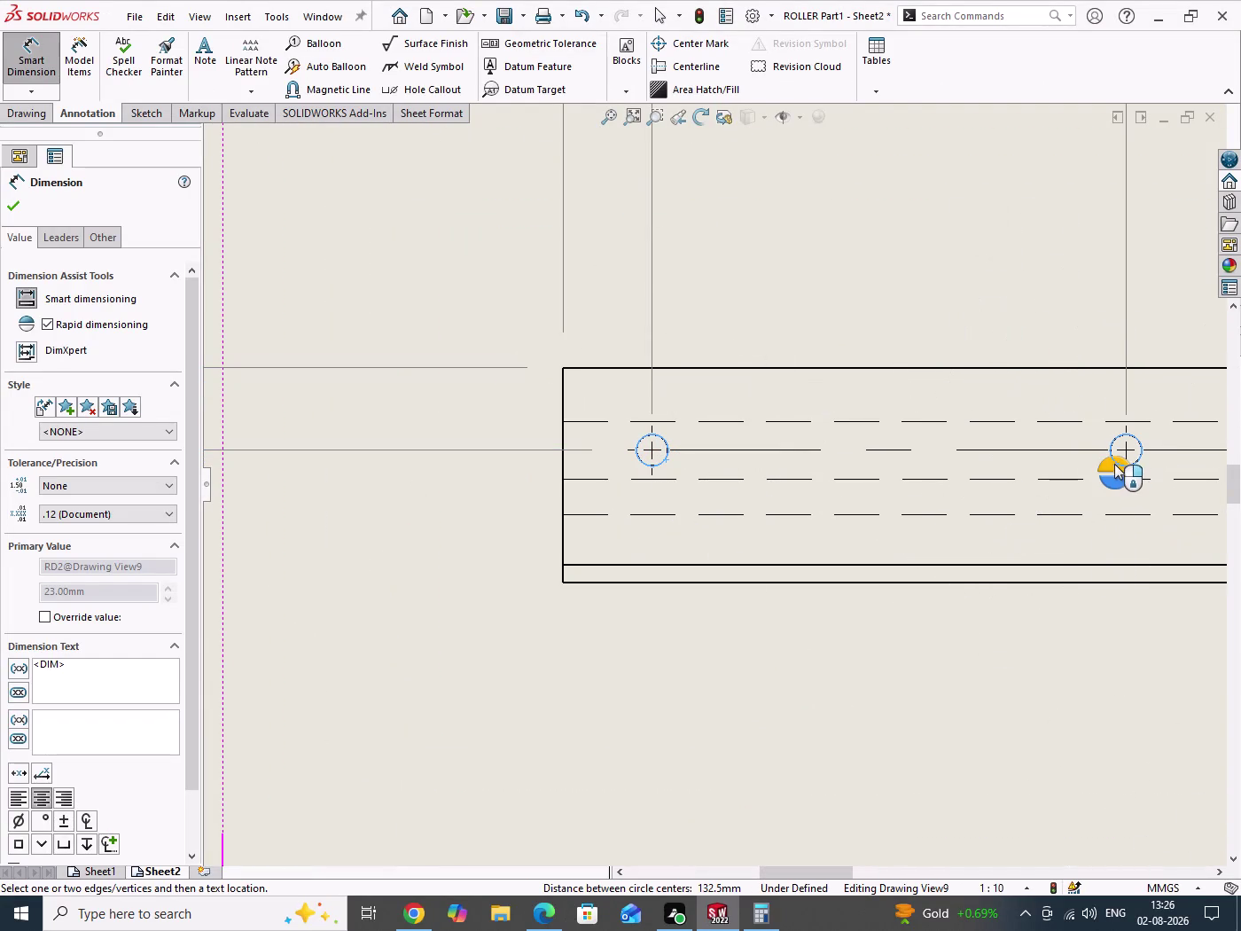
click(1105, 466)
scroll(up, 3)
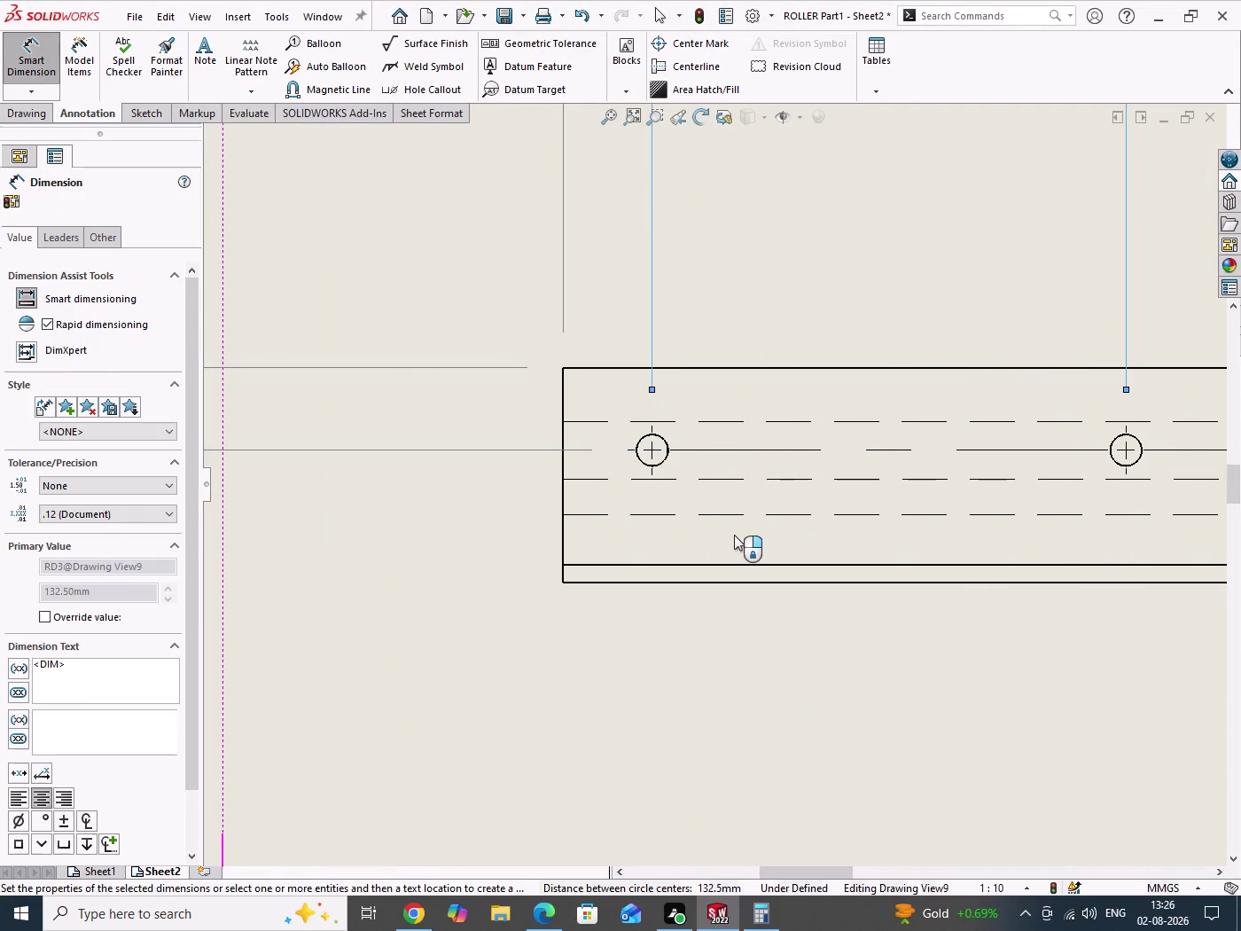
scroll(up, 3)
scroll(down, 3)
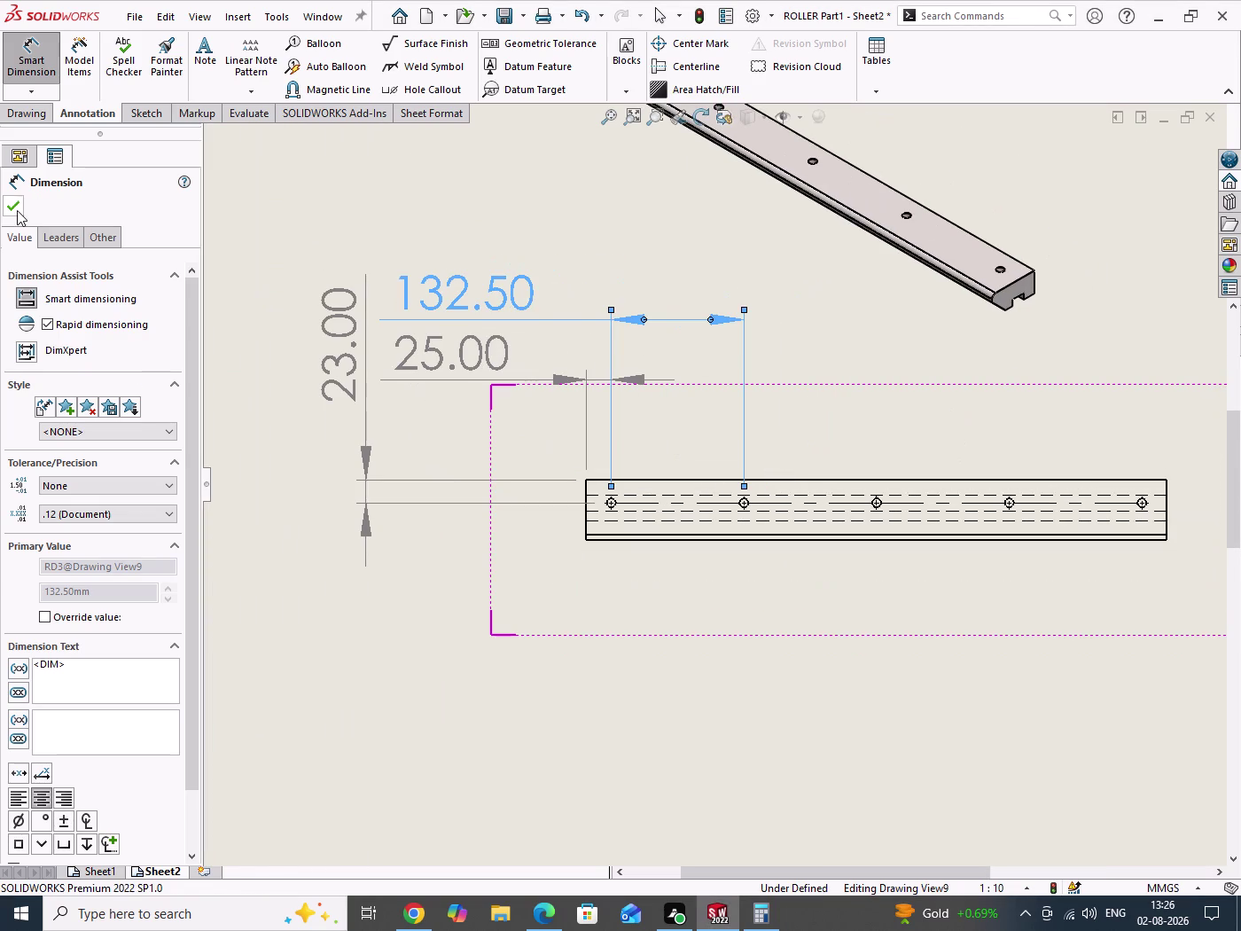
click(13, 214)
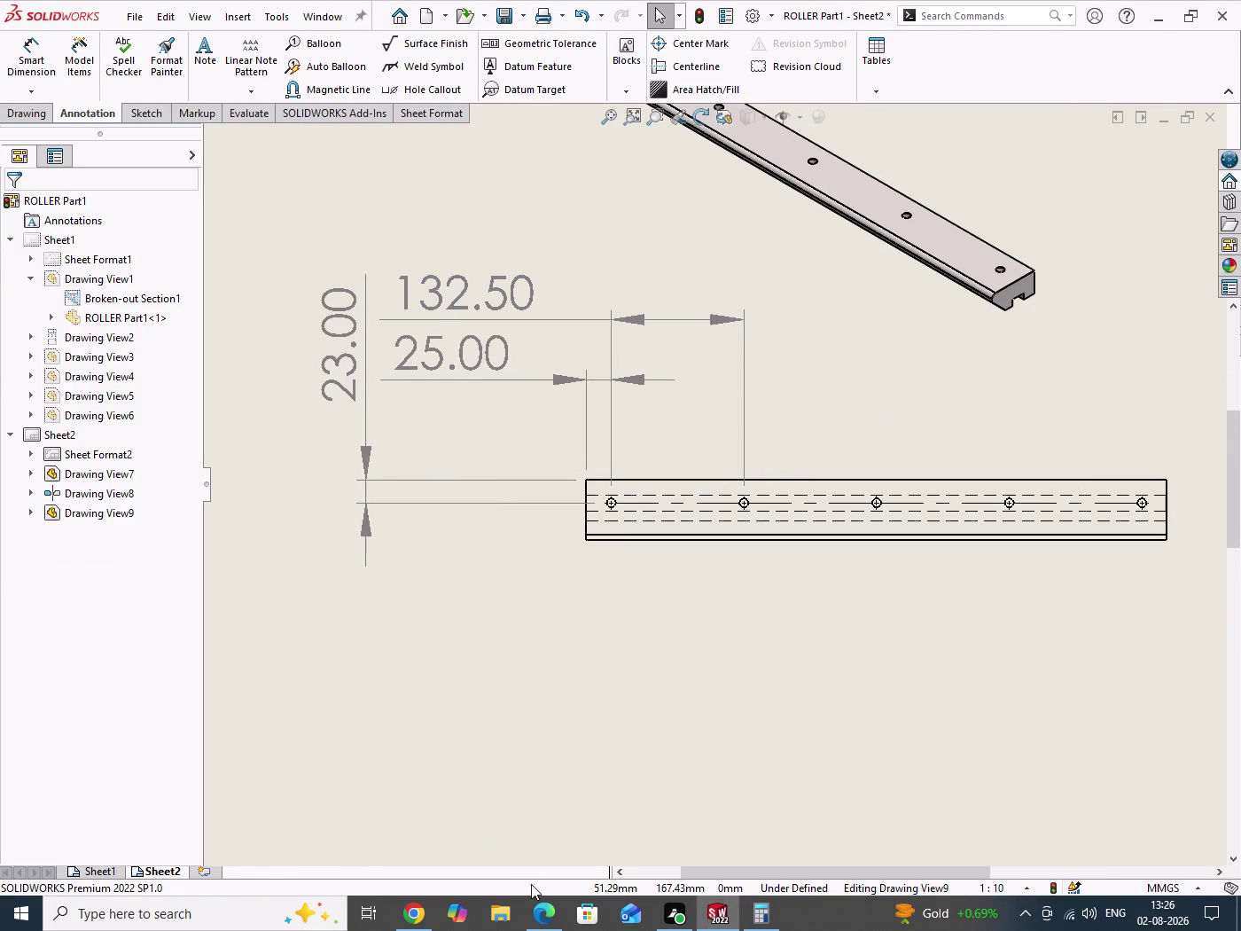
Move the 132.50 and 25 dimensions down beside the rail, aligned with each other.
click(540, 911)
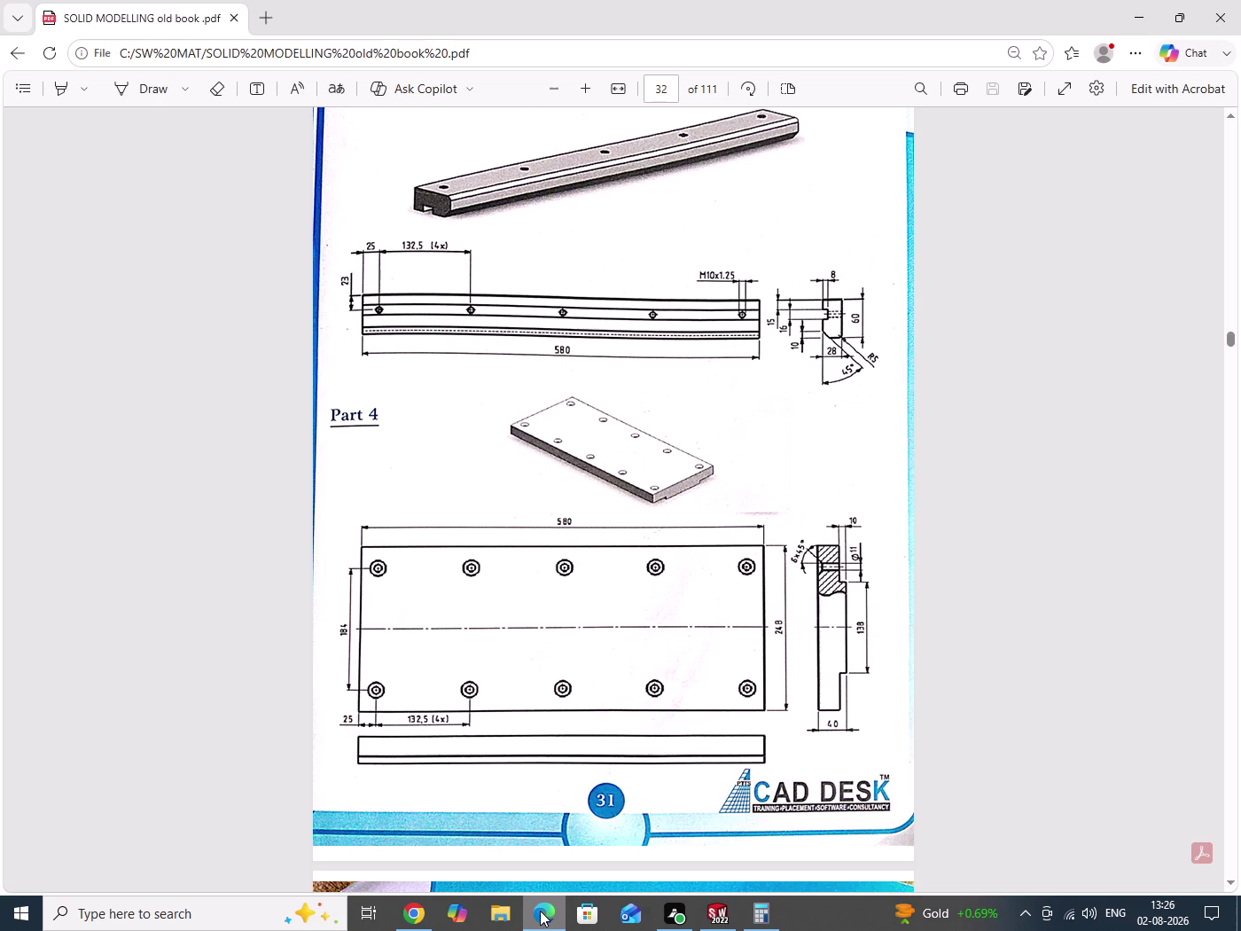
click(540, 911)
scroll(up, 3)
scroll(down, 3)
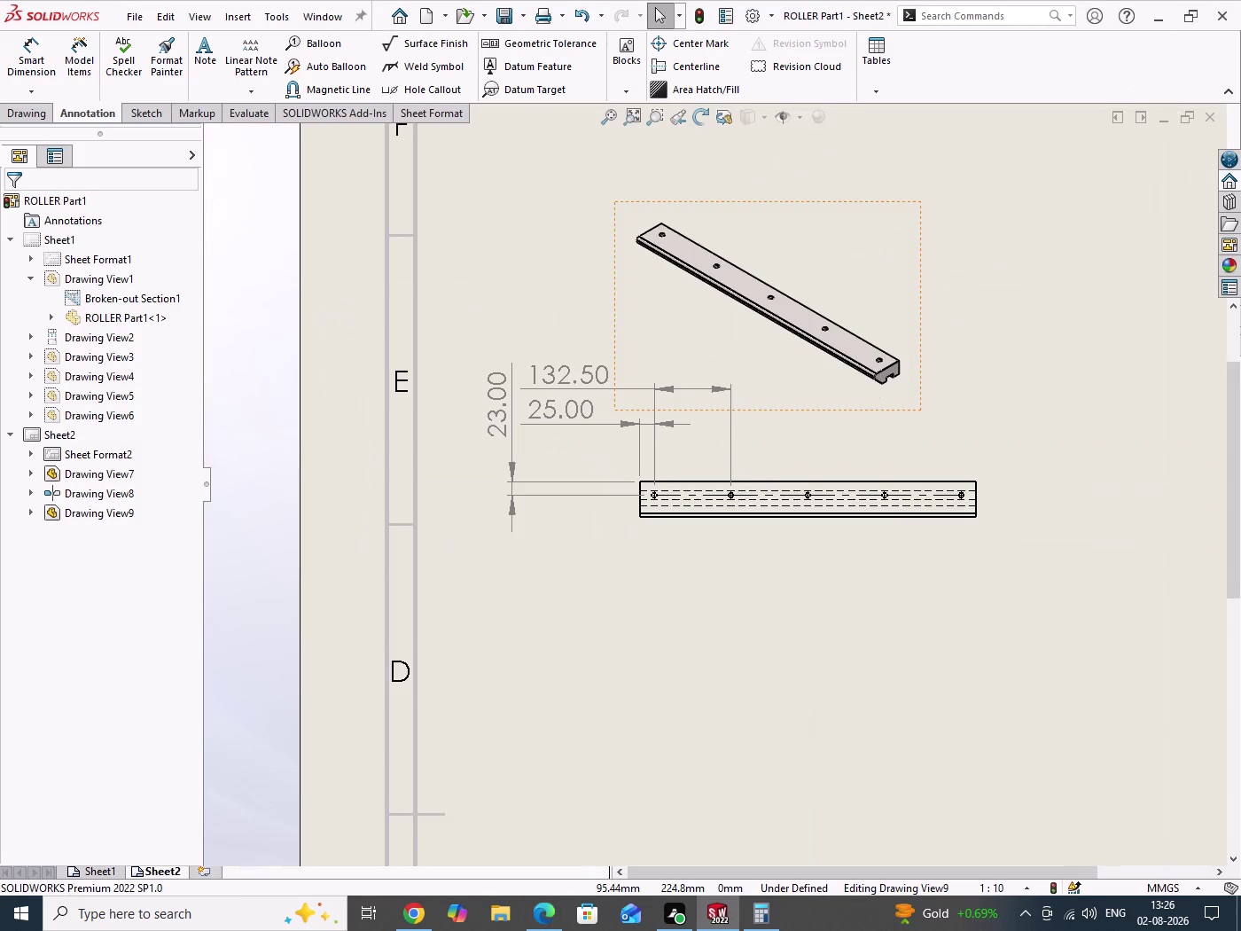
scroll(down, 3)
scroll(up, 3)
scroll(down, 3)
drag(417, 405, 610, 474)
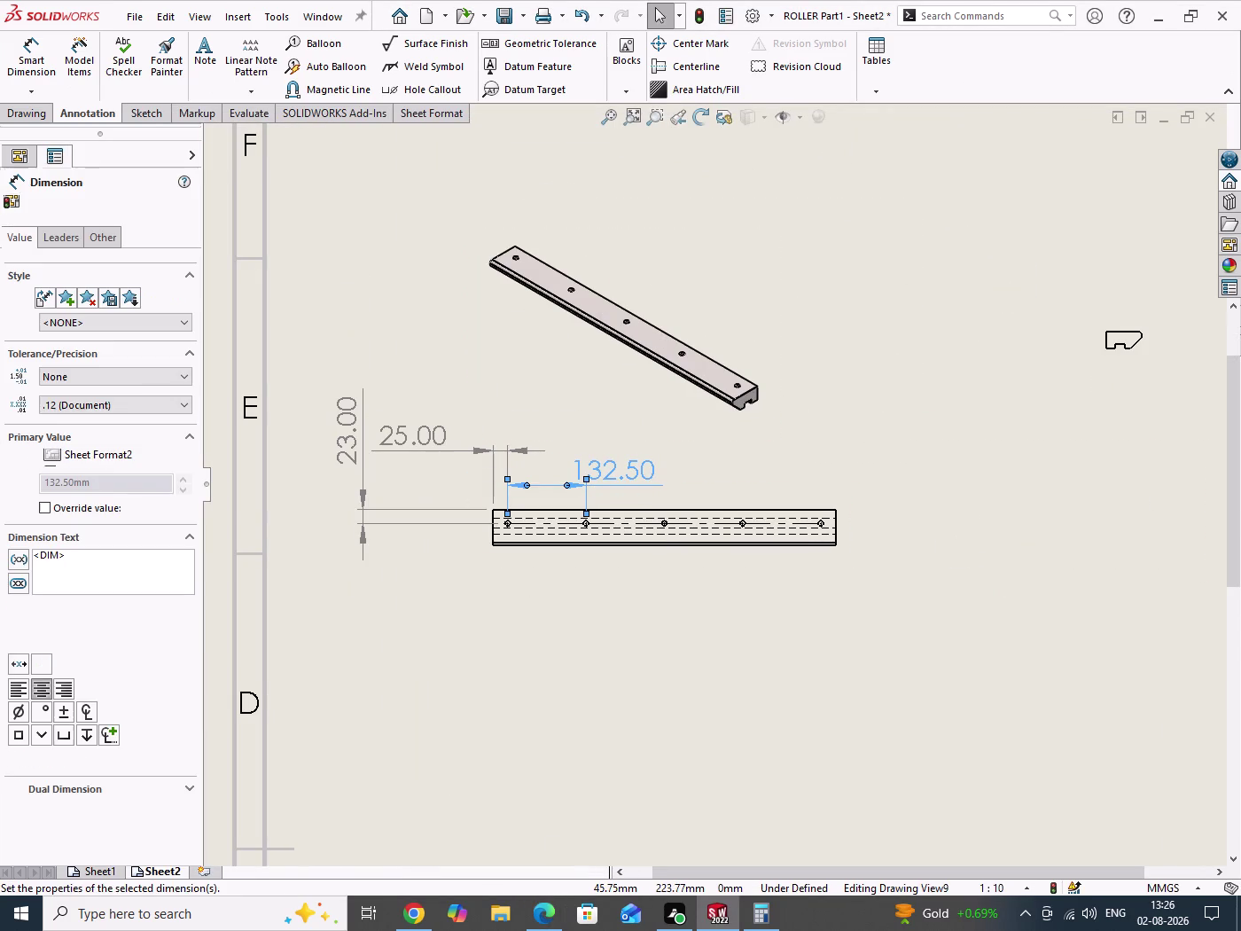
drag(407, 434, 441, 477)
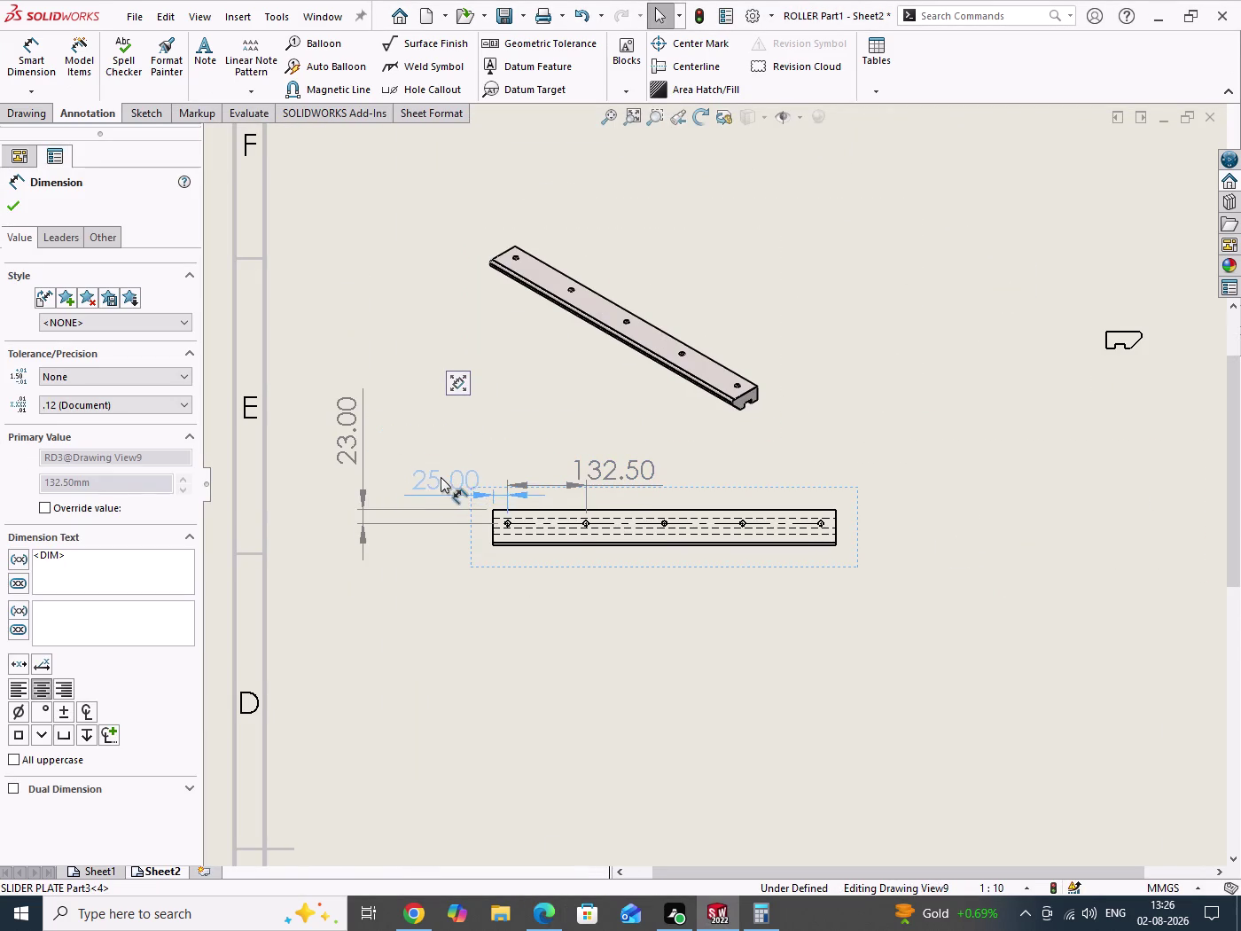
drag(440, 477, 442, 474)
drag(876, 380, 953, 615)
scroll(down, 3)
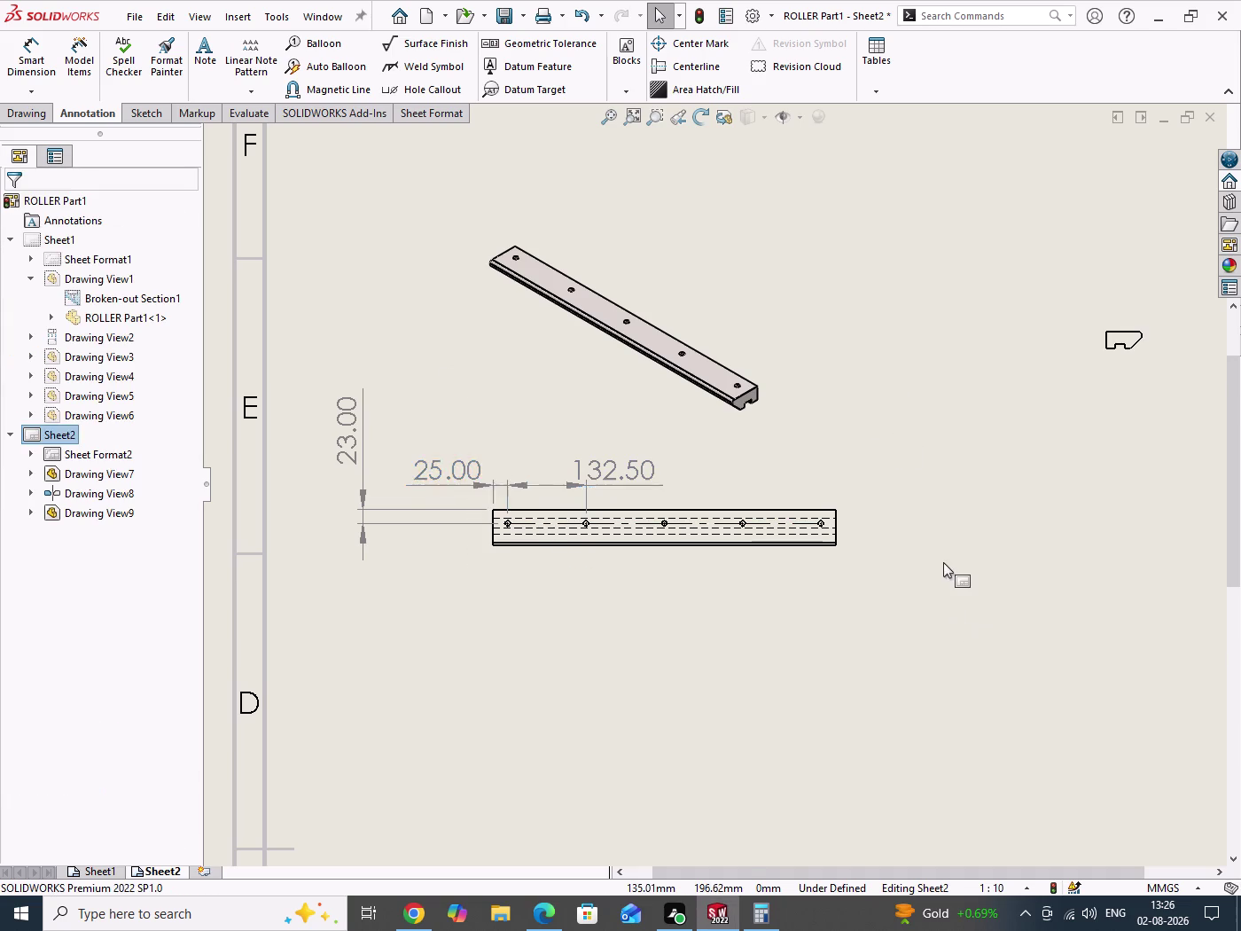
Begin adding an X4 multiplier to the 132.50 dimension text, checking the reference drawing.
double_click(485, 421)
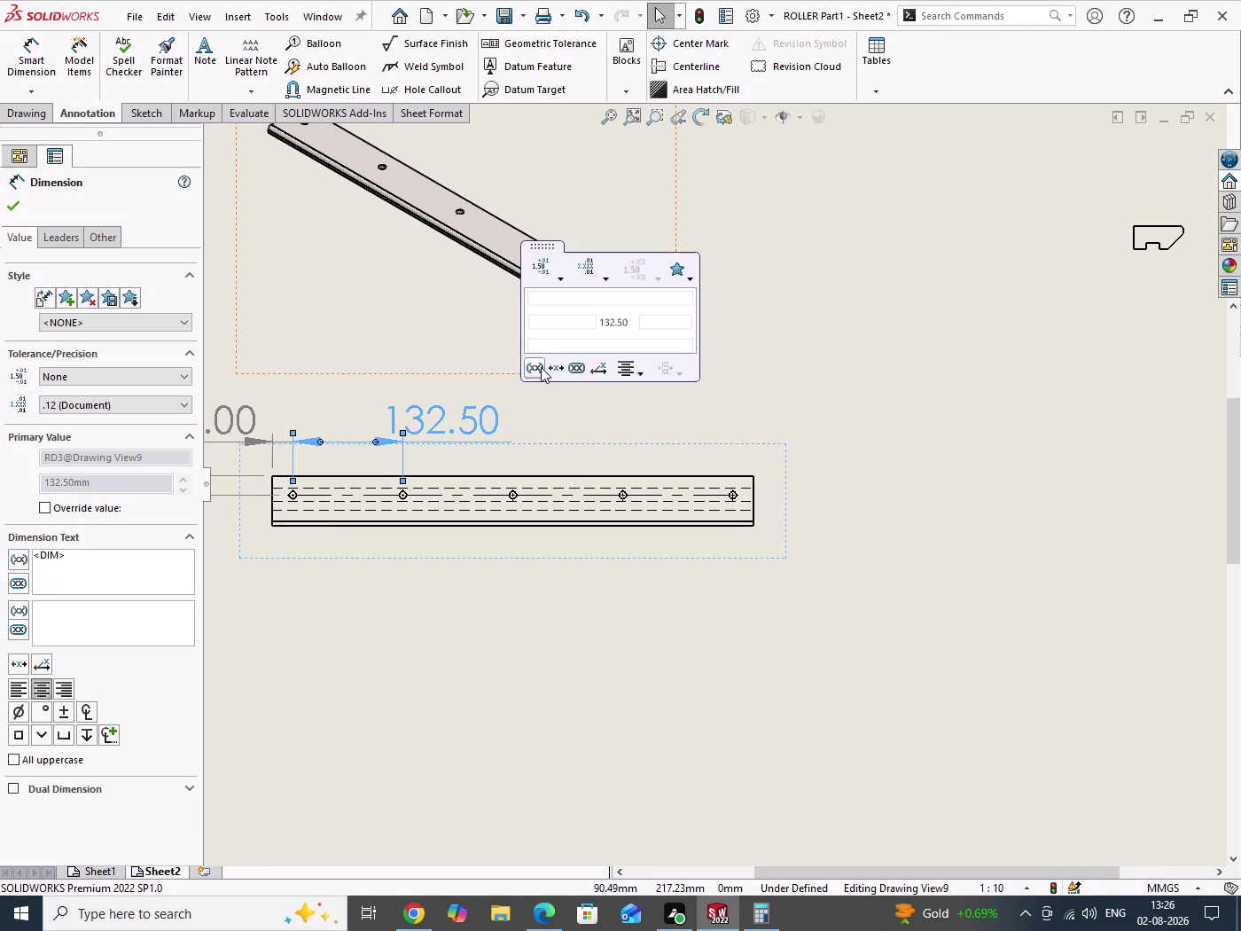
click(651, 322)
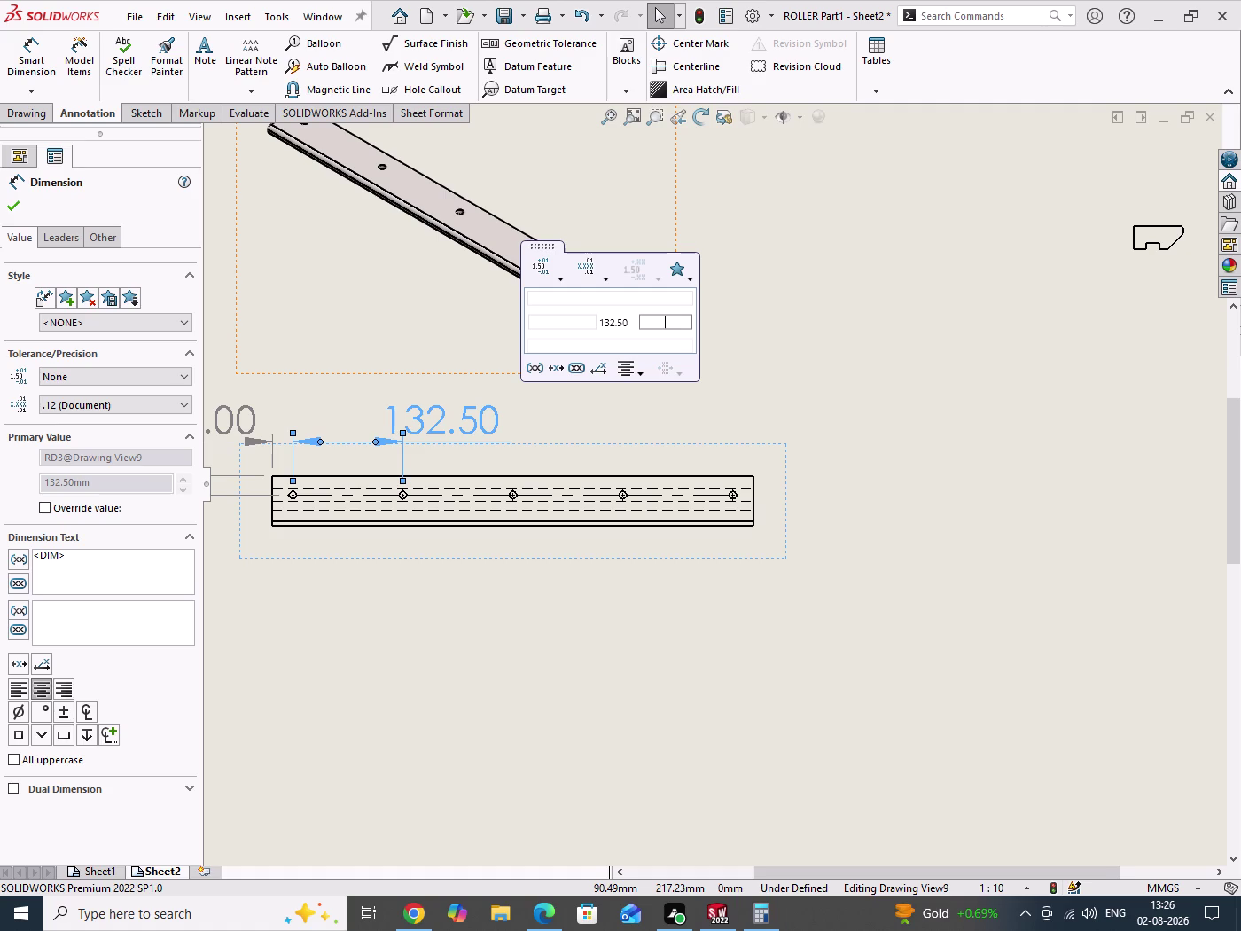
key(x)
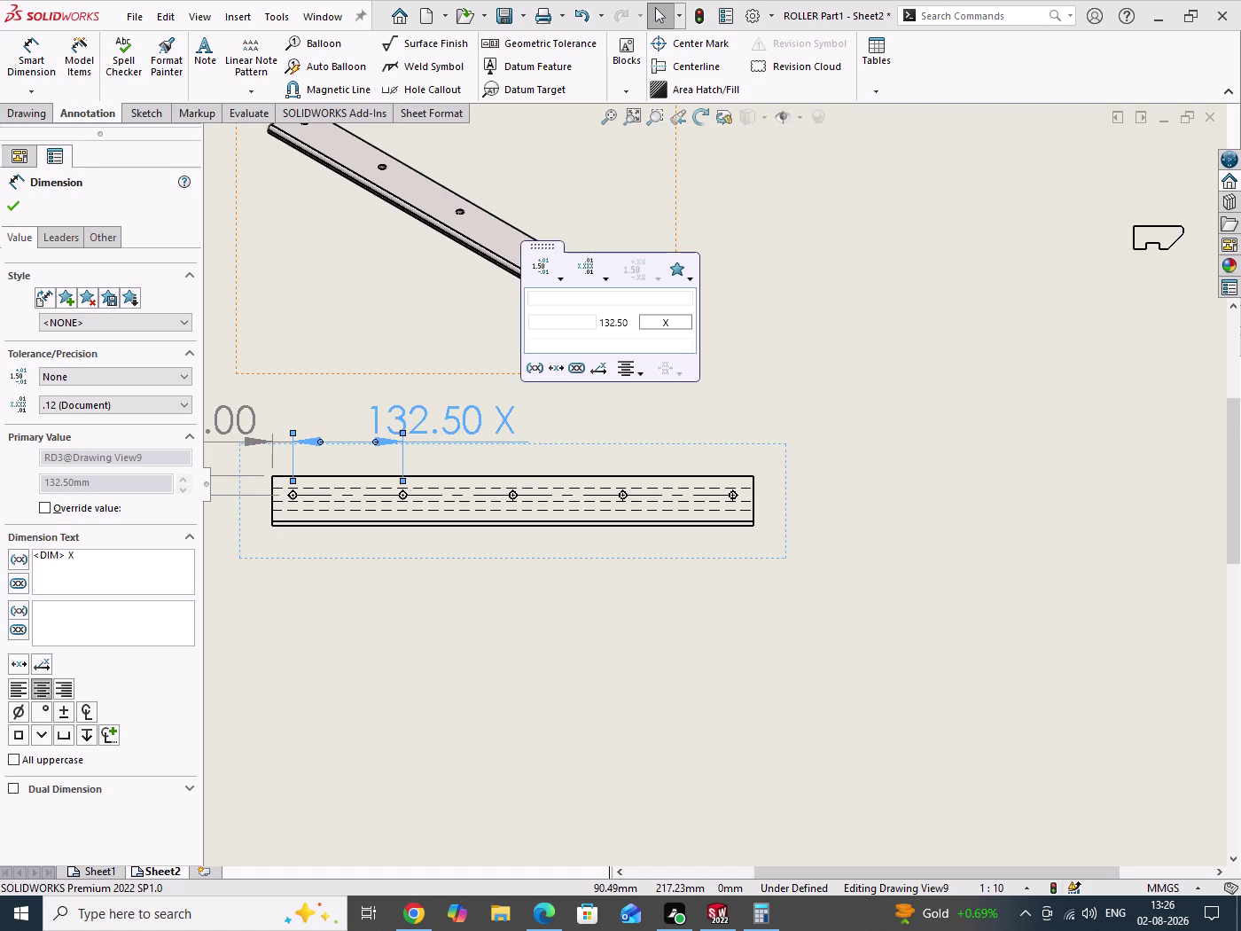
key(4)
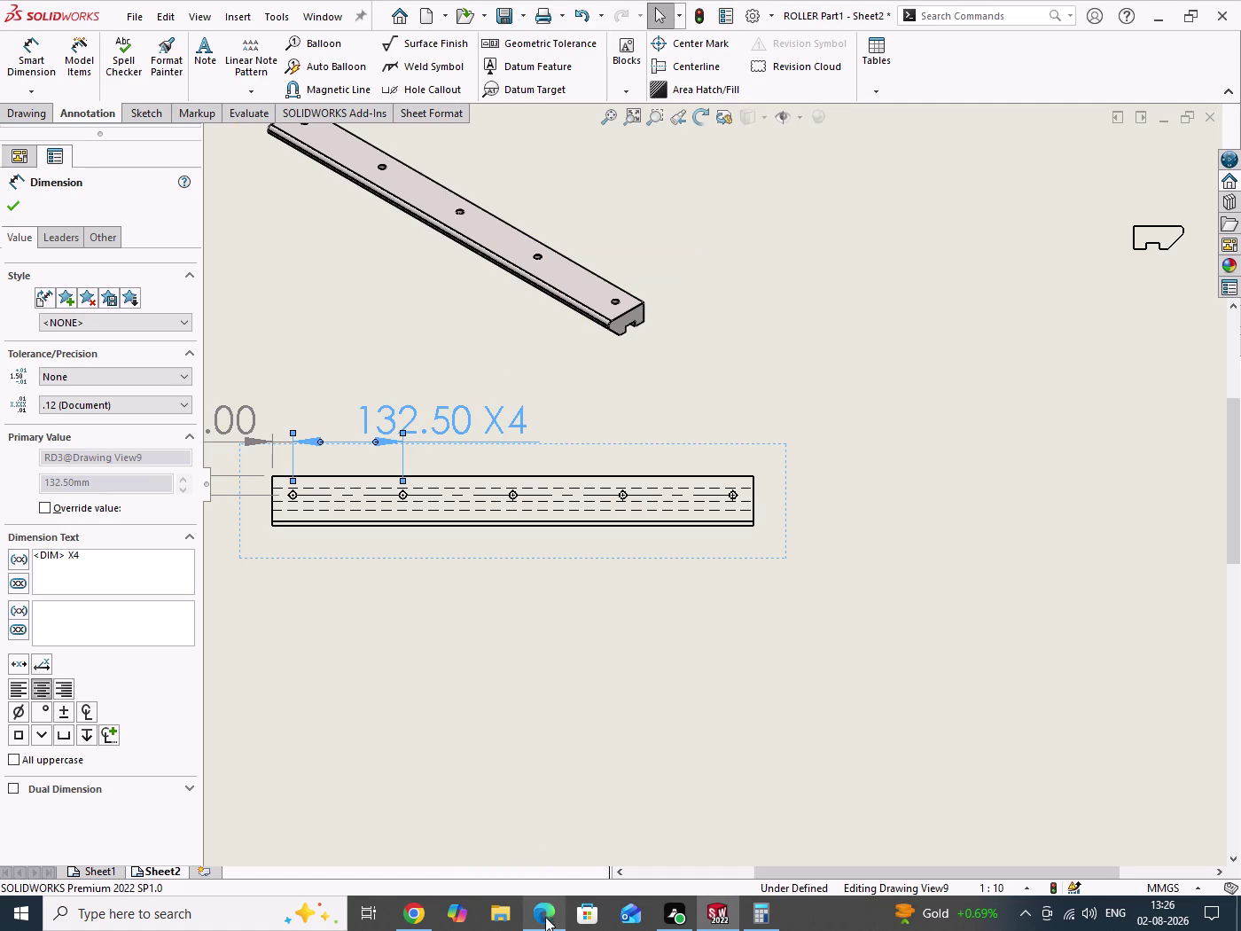
click(547, 921)
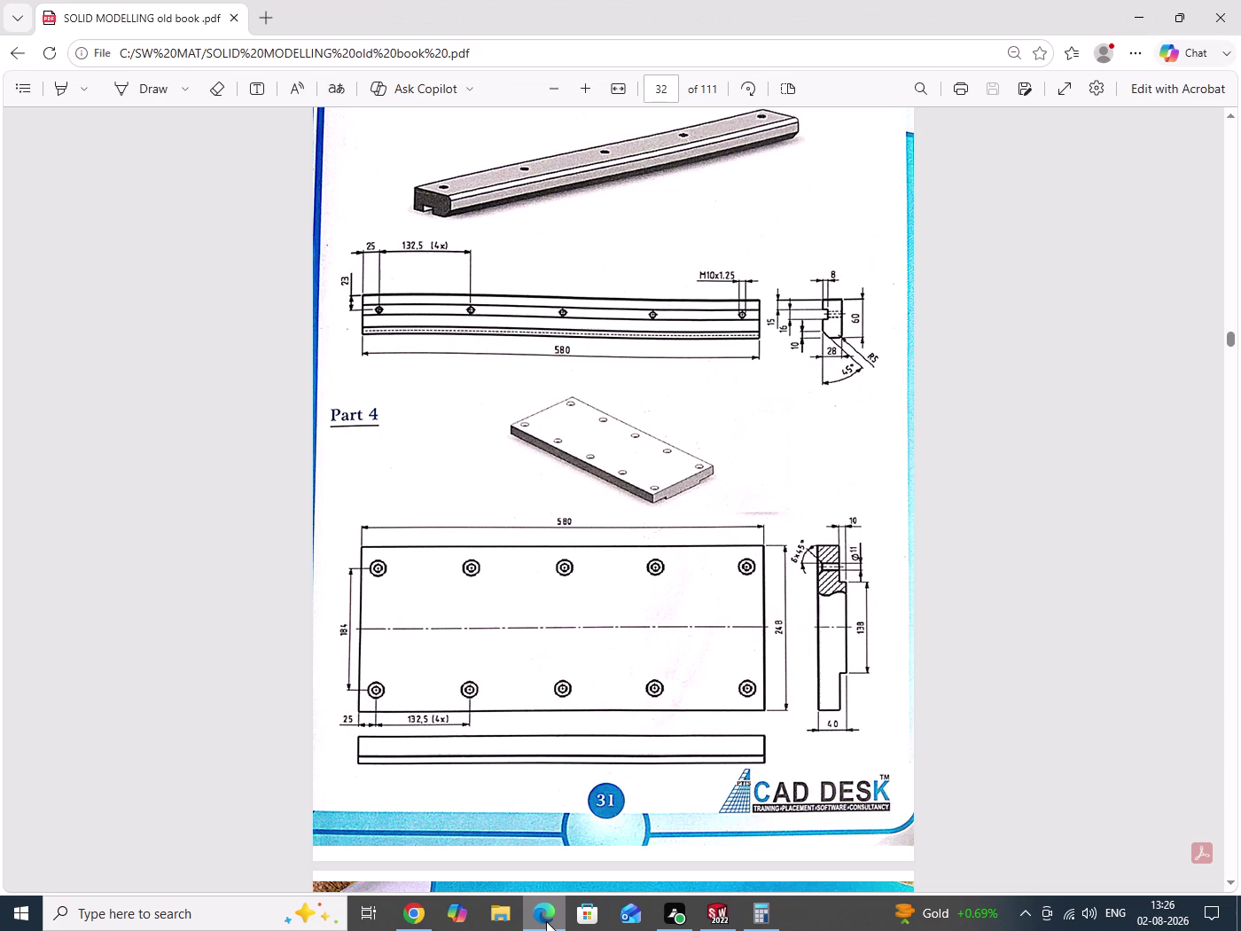
click(546, 921)
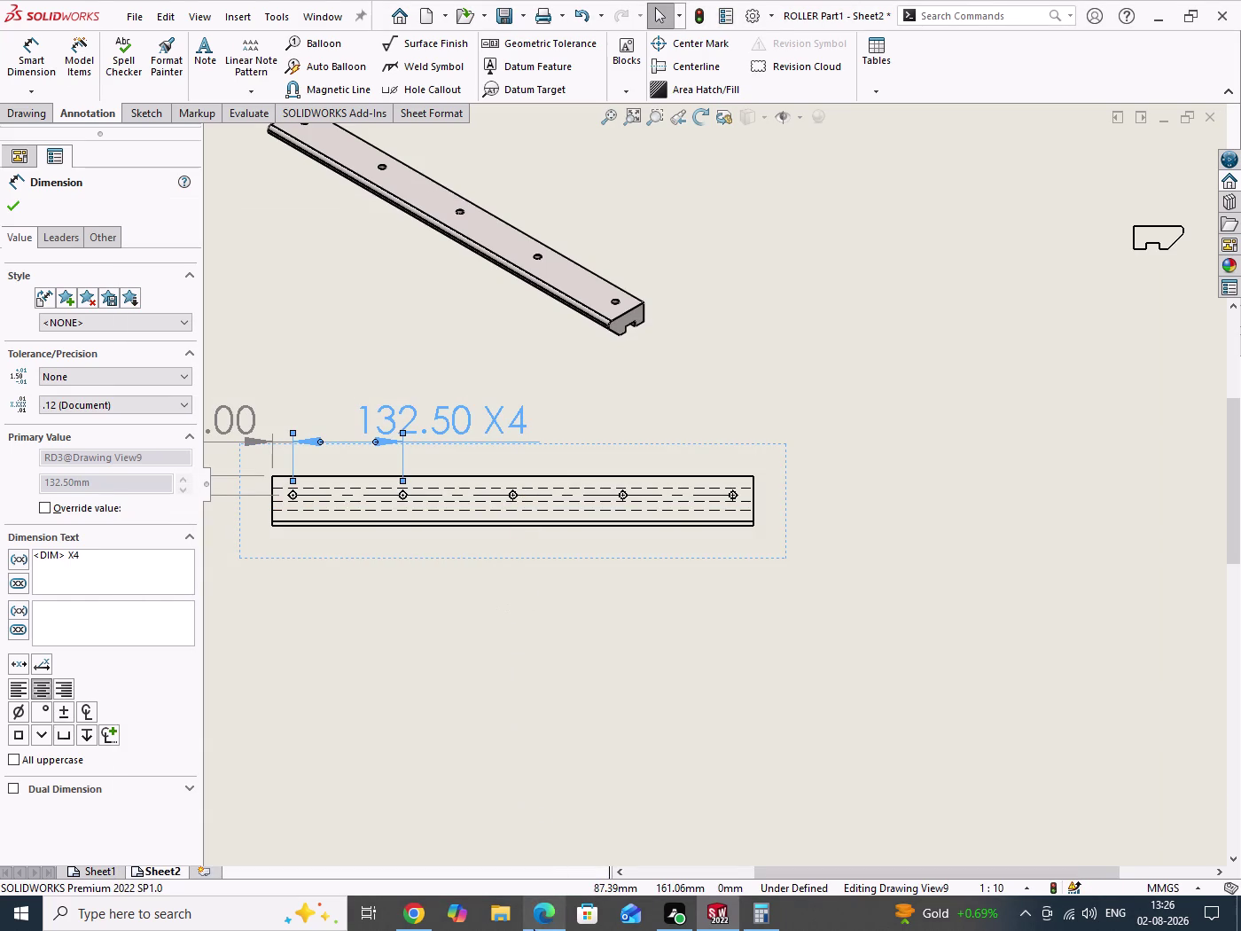
click(541, 927)
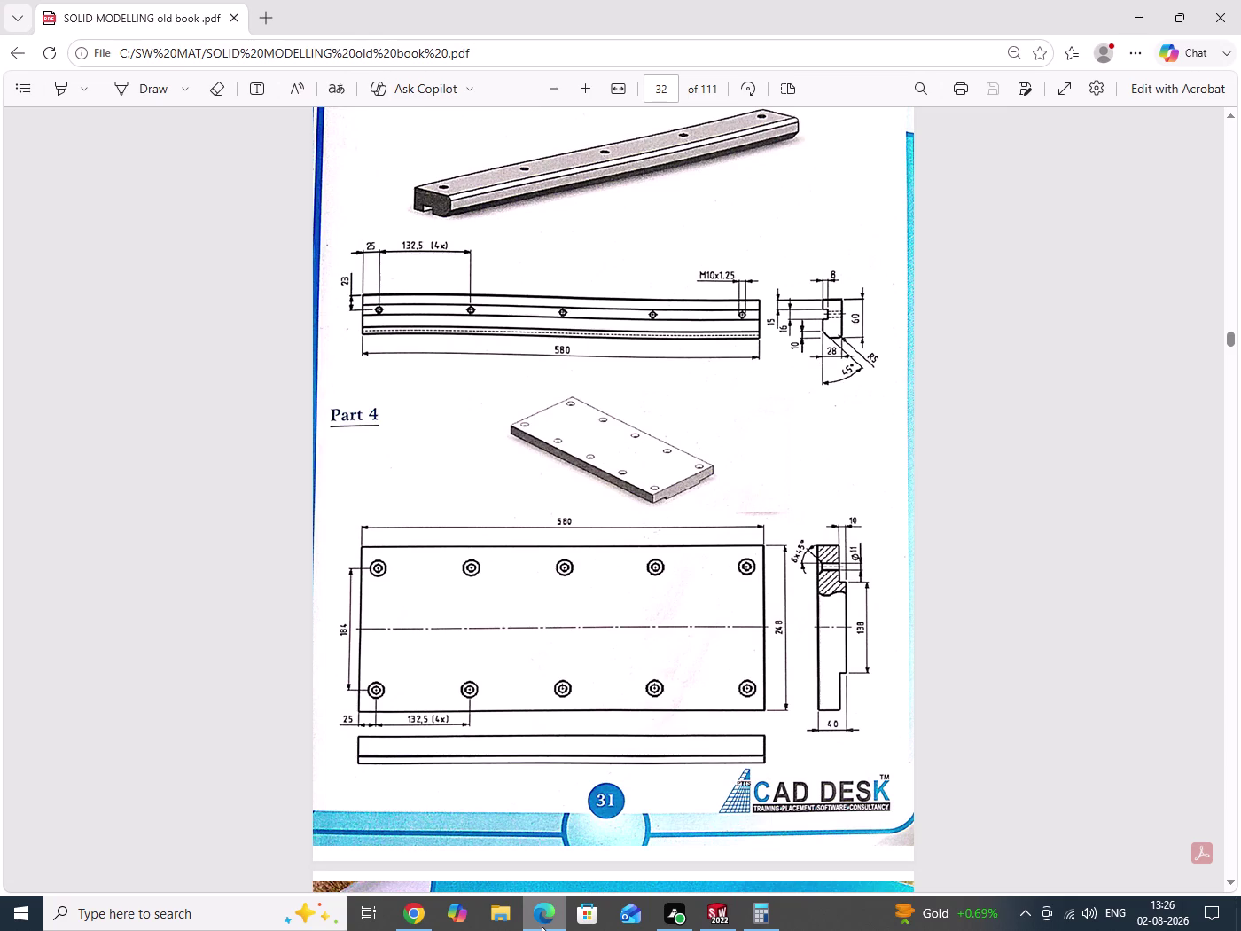
click(542, 927)
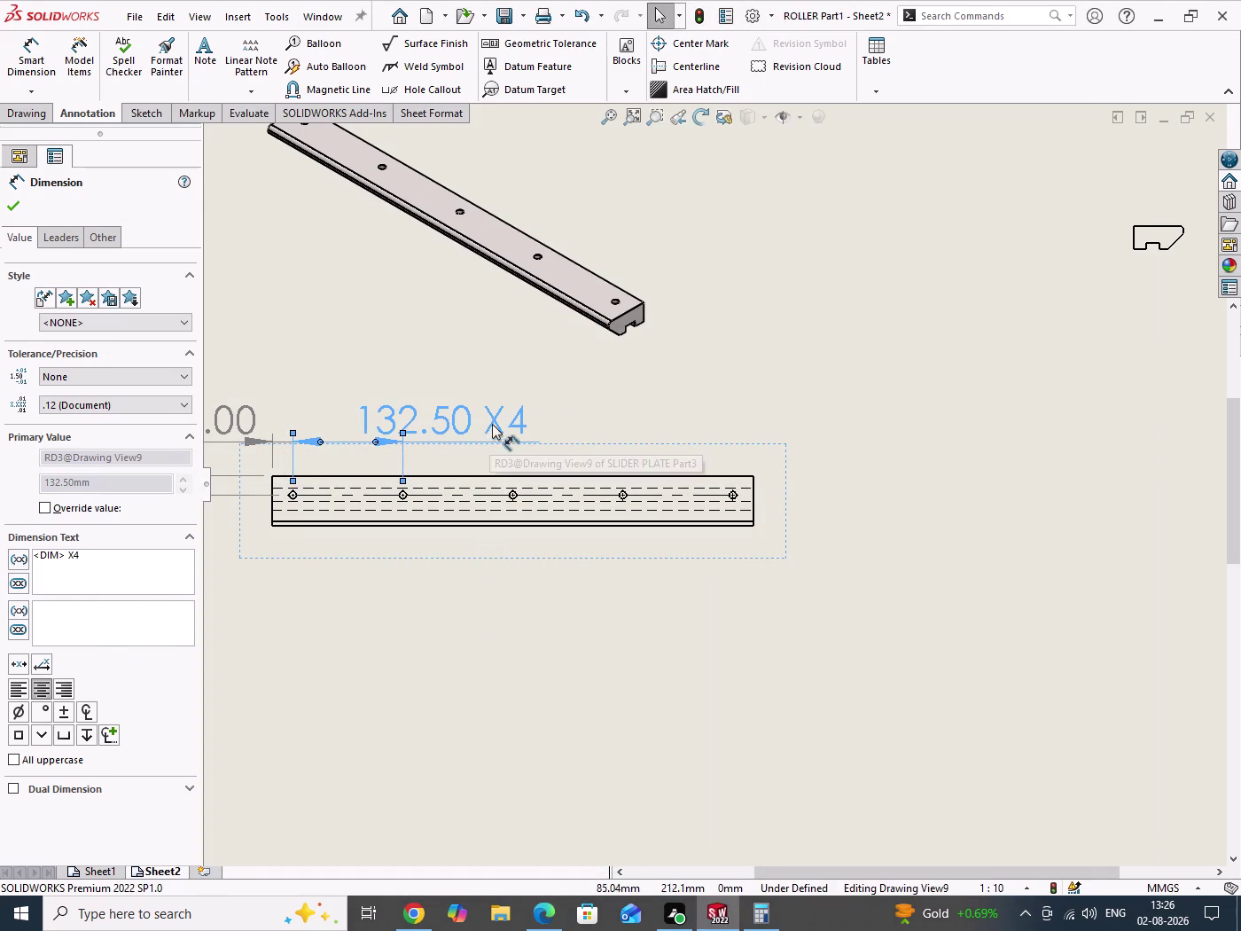
Replace the multiplier with ' (4X)' so the dimension reads 132.50 (4X), and confirm.
click(83, 562)
key(BackSpace)
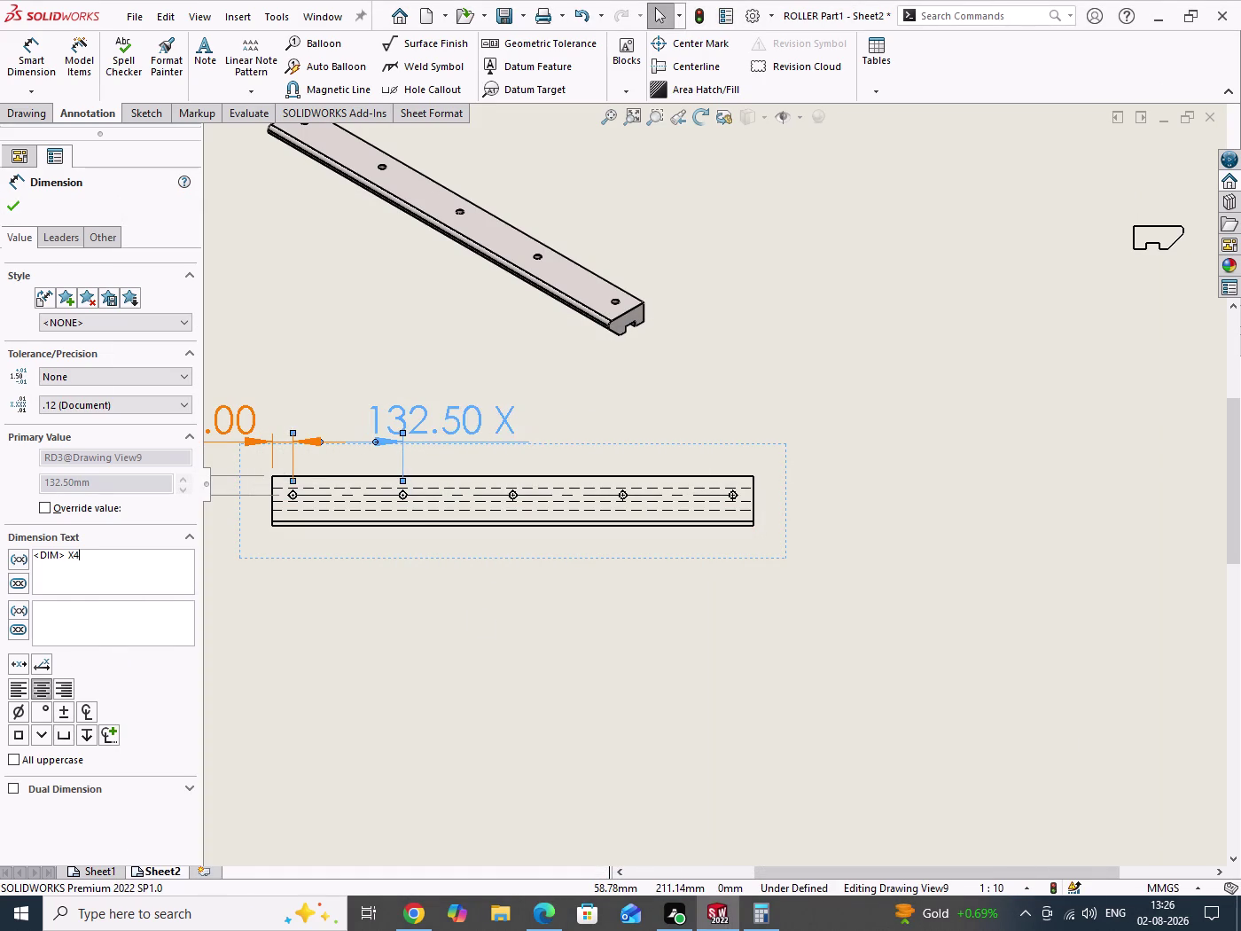
key(BackSpace)
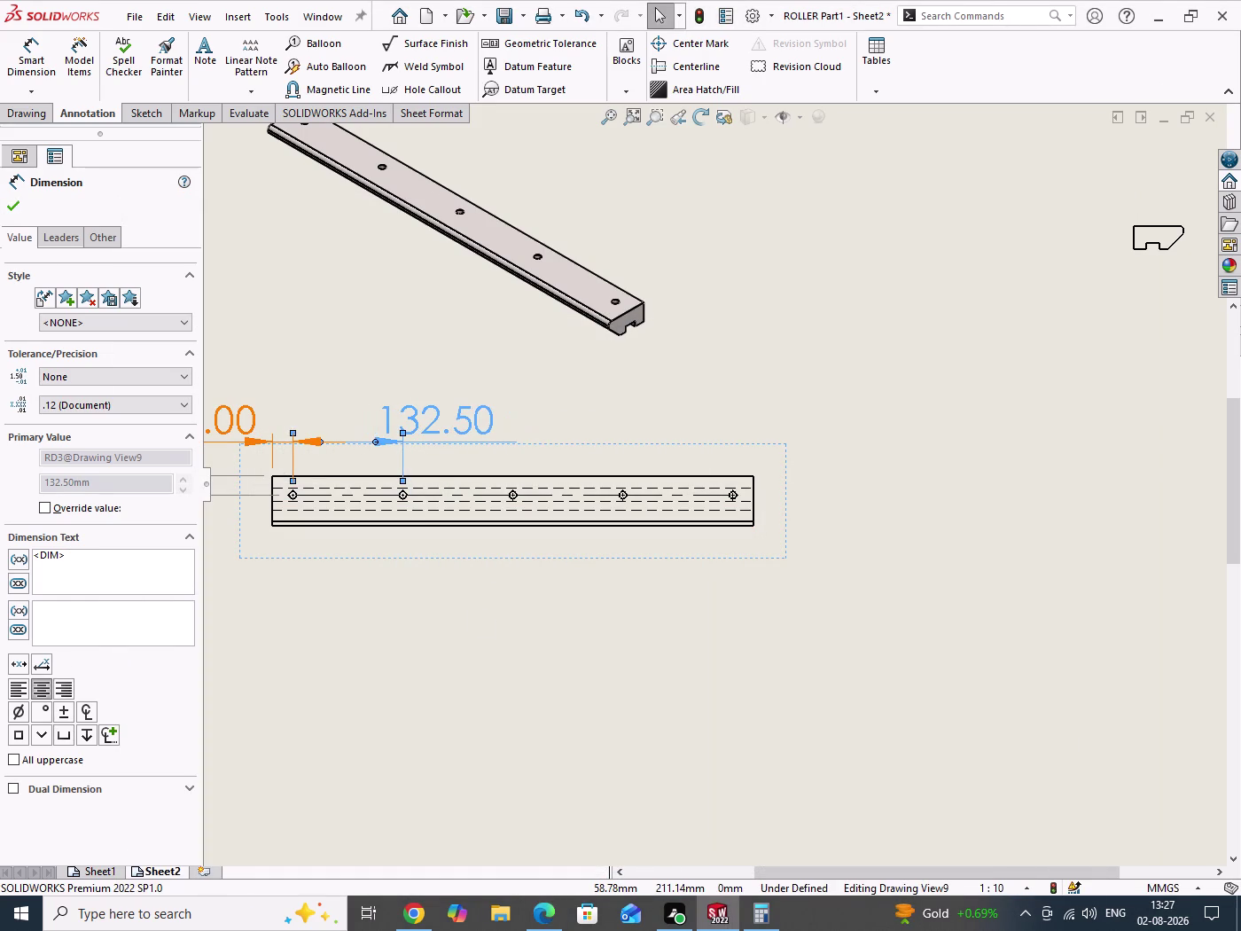
key(shift+parenleft)
key(4)
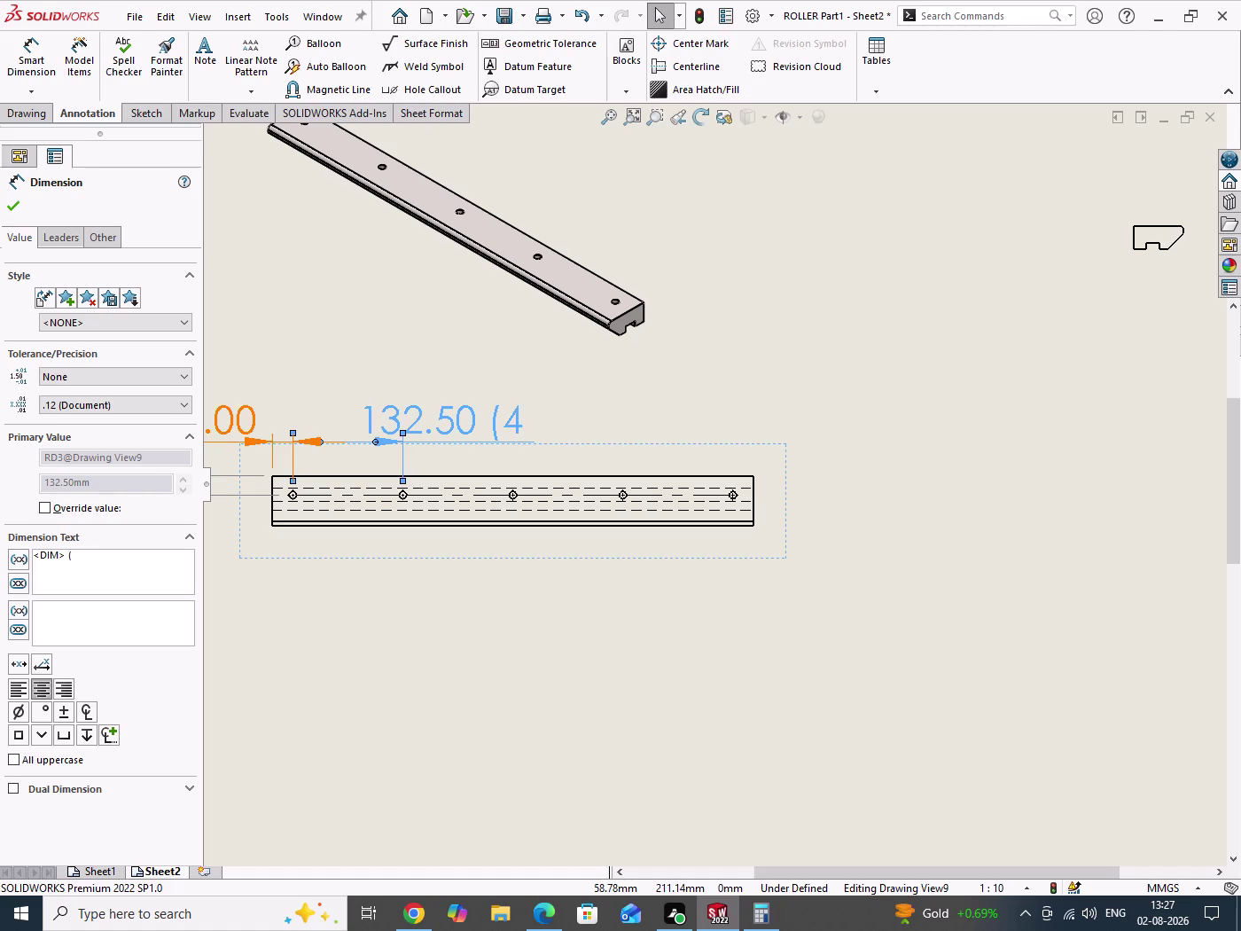
key(x)
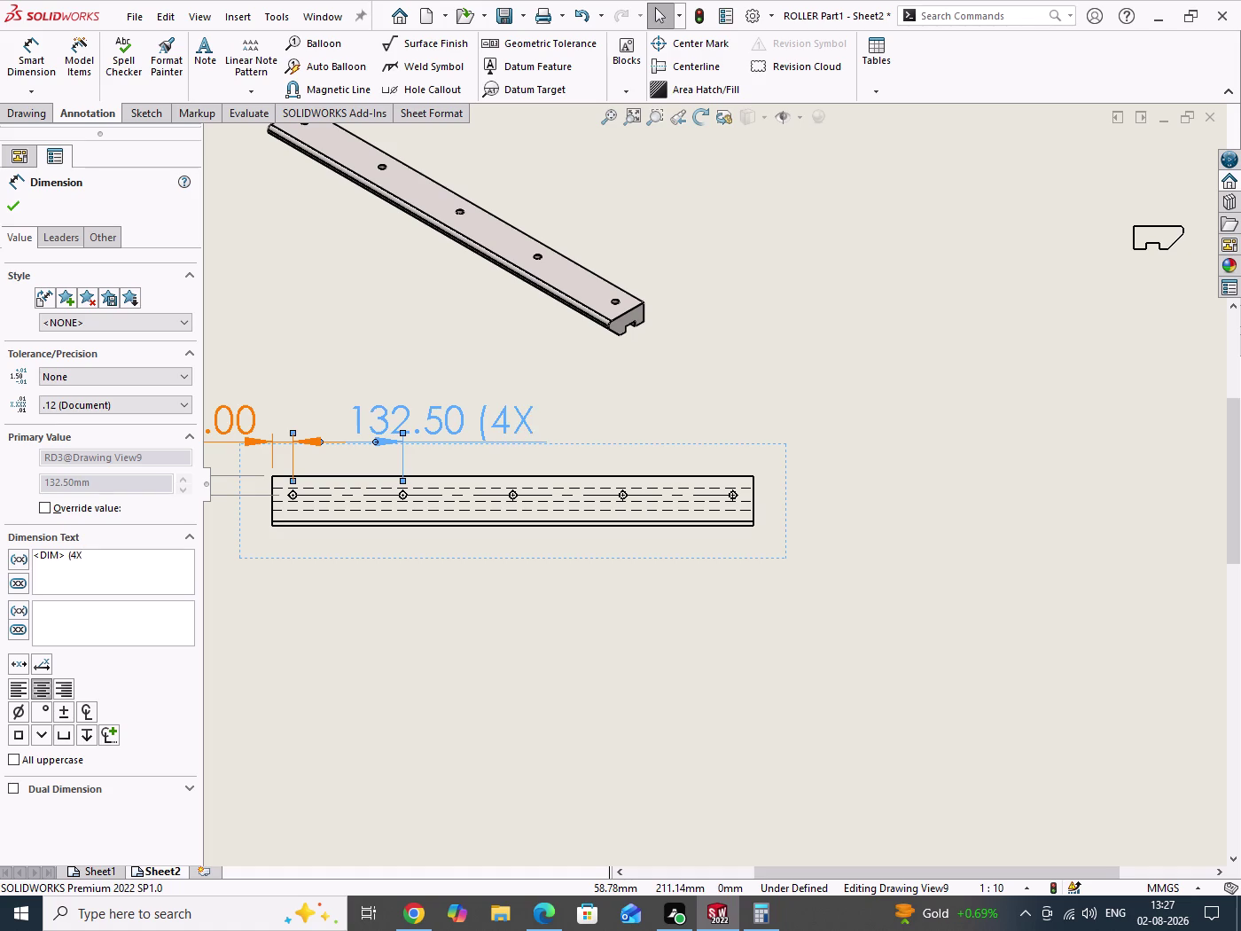
key(shift+parenright)
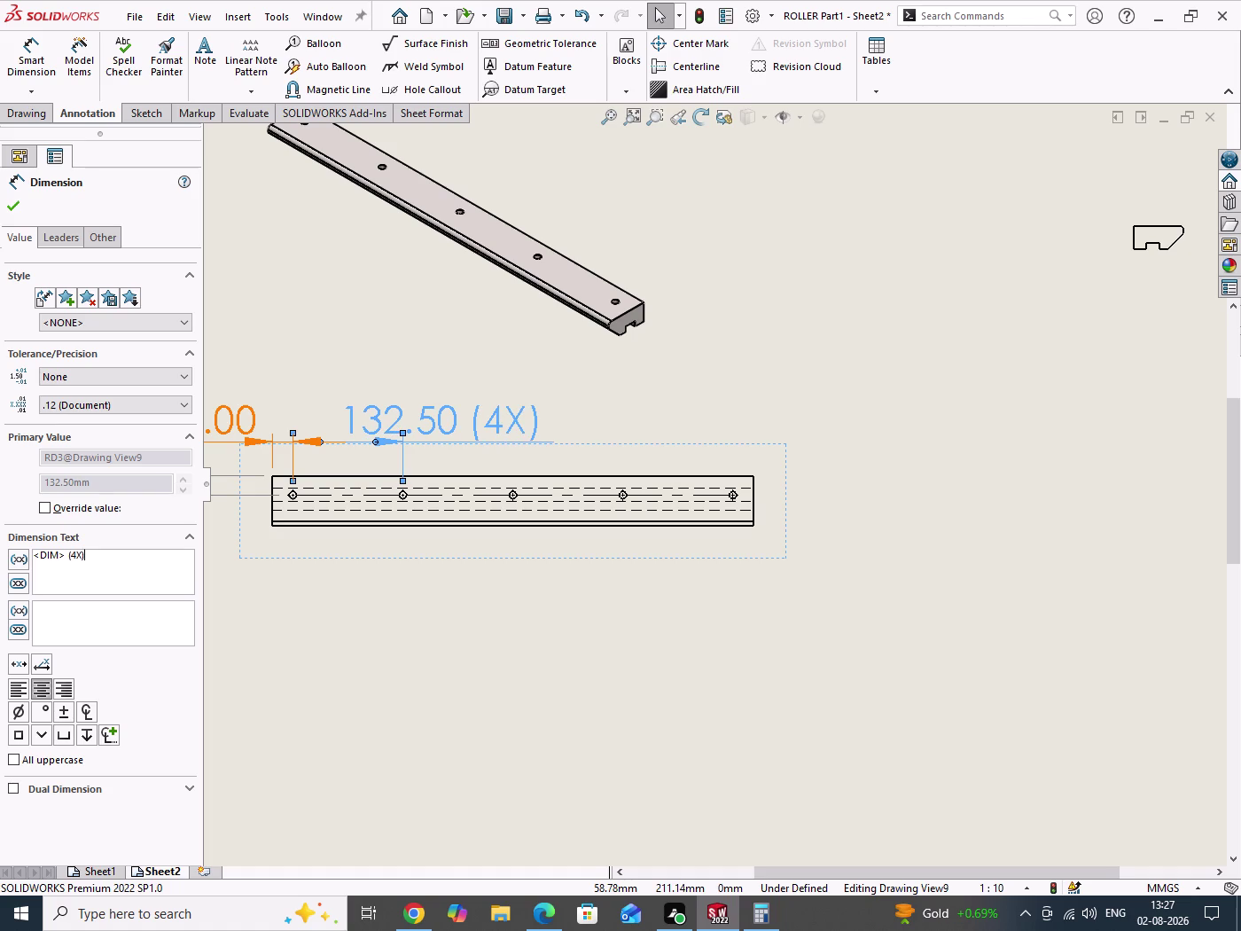
click(65, 561)
key(space)
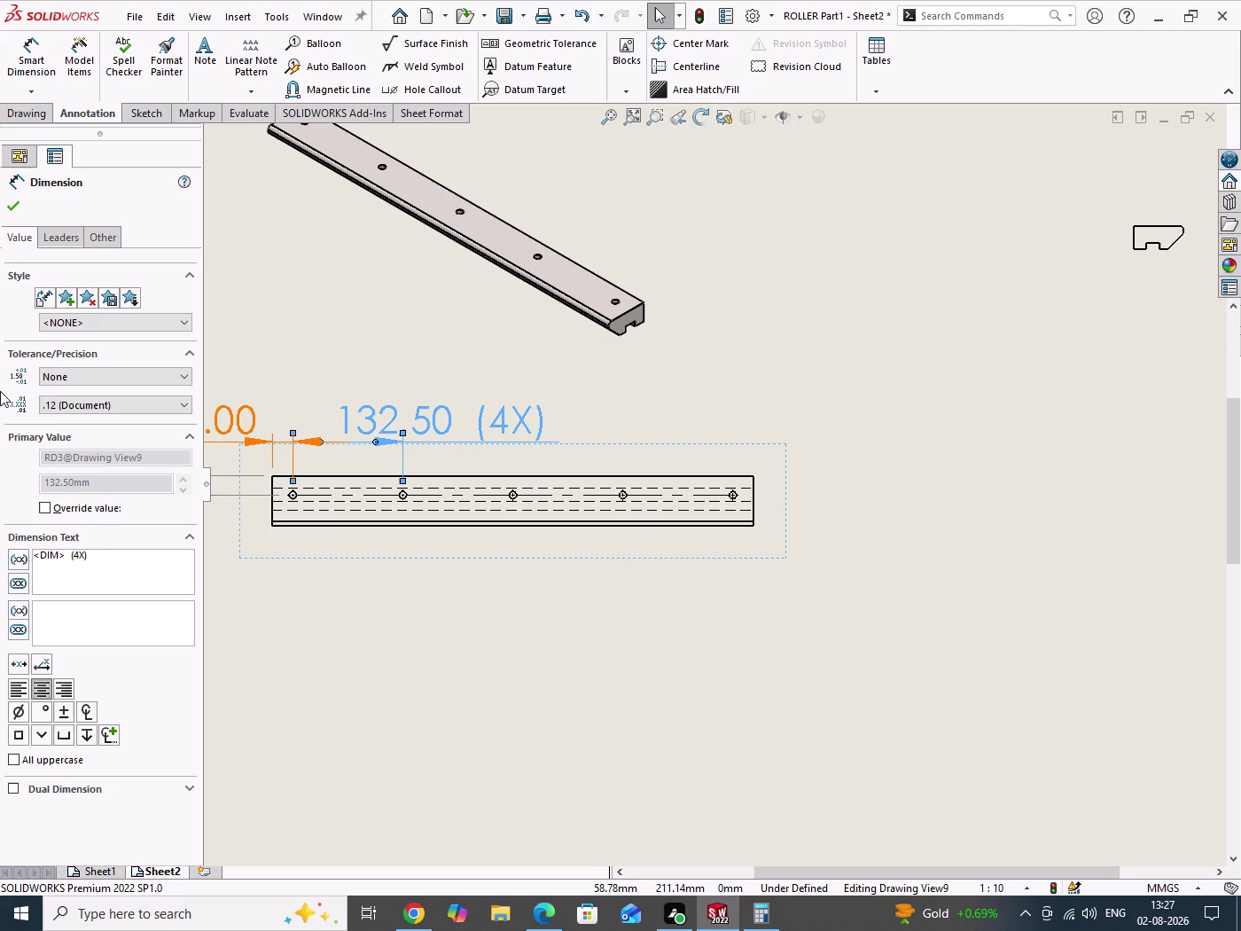
click(9, 207)
Compare with the reference, then pick the plate's bottom edge for a new dimension.
drag(525, 695, 584, 739)
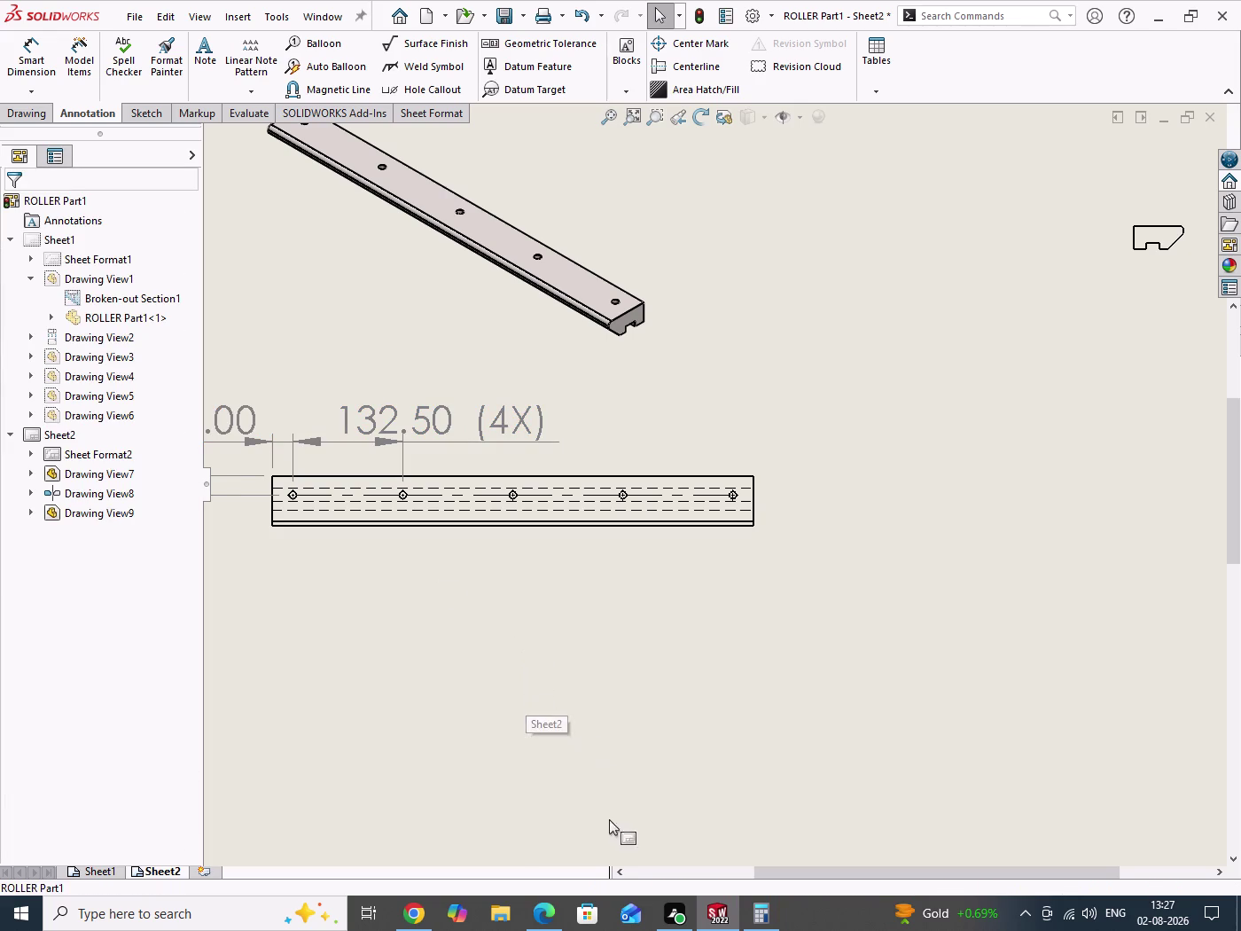
click(544, 919)
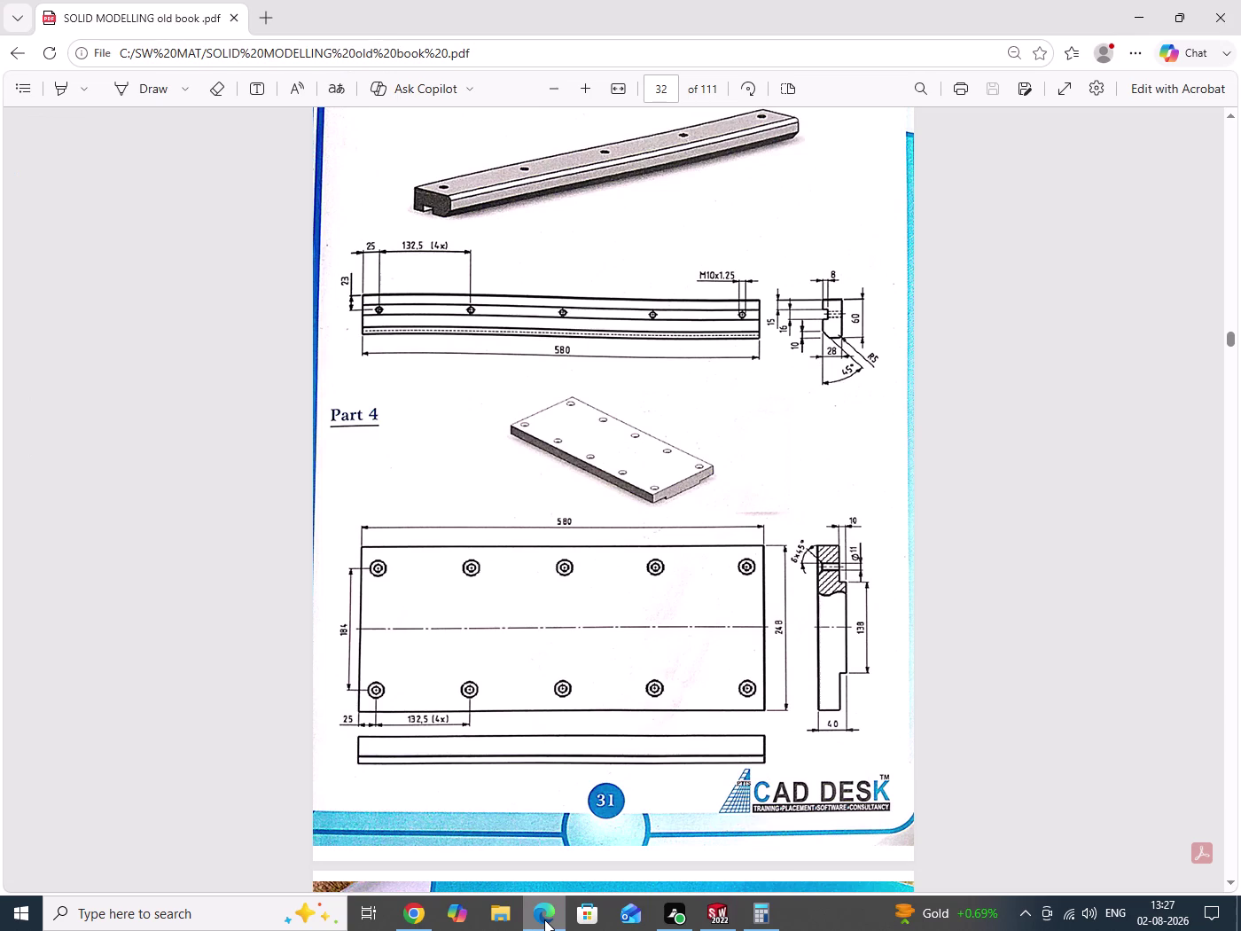
click(545, 920)
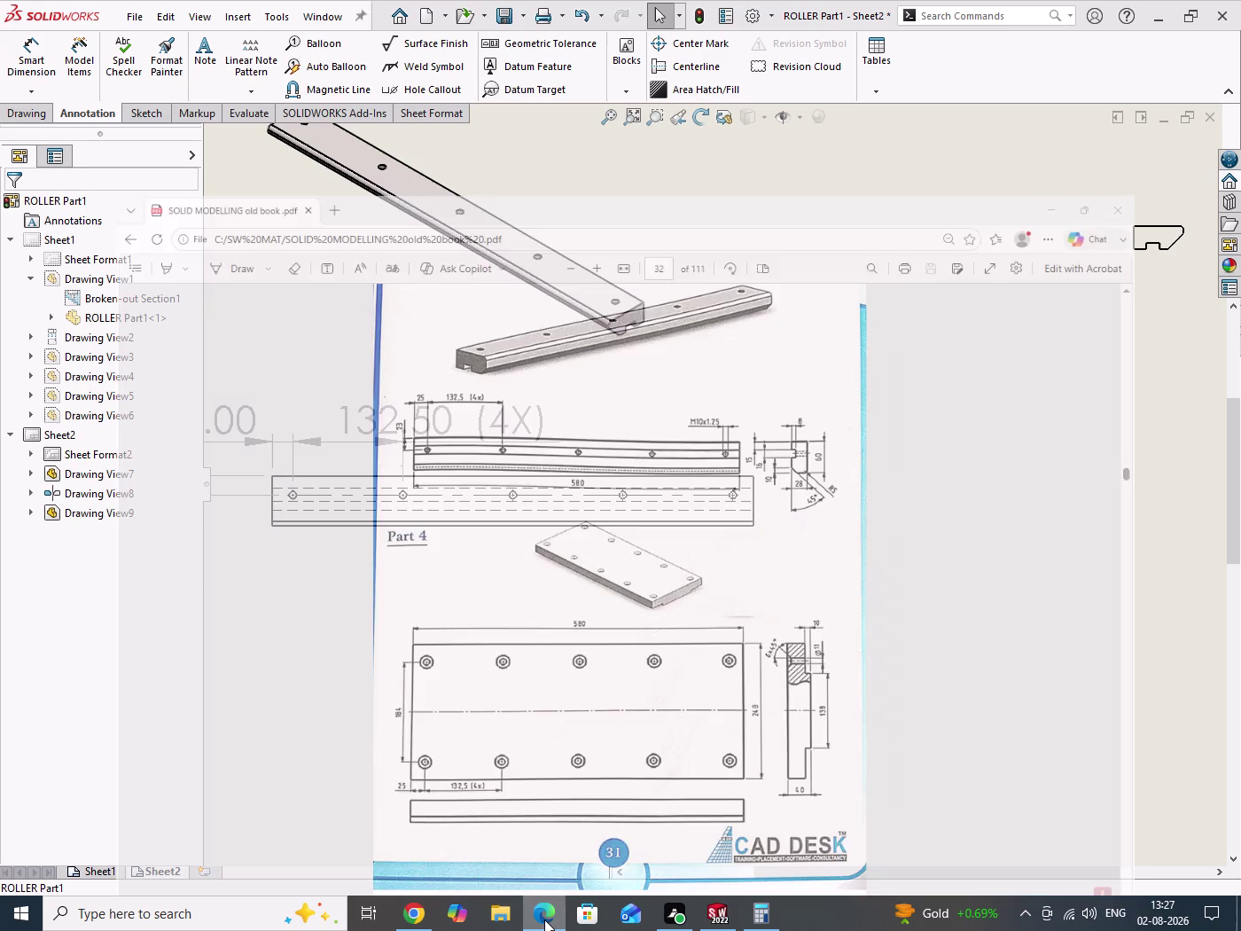
click(35, 58)
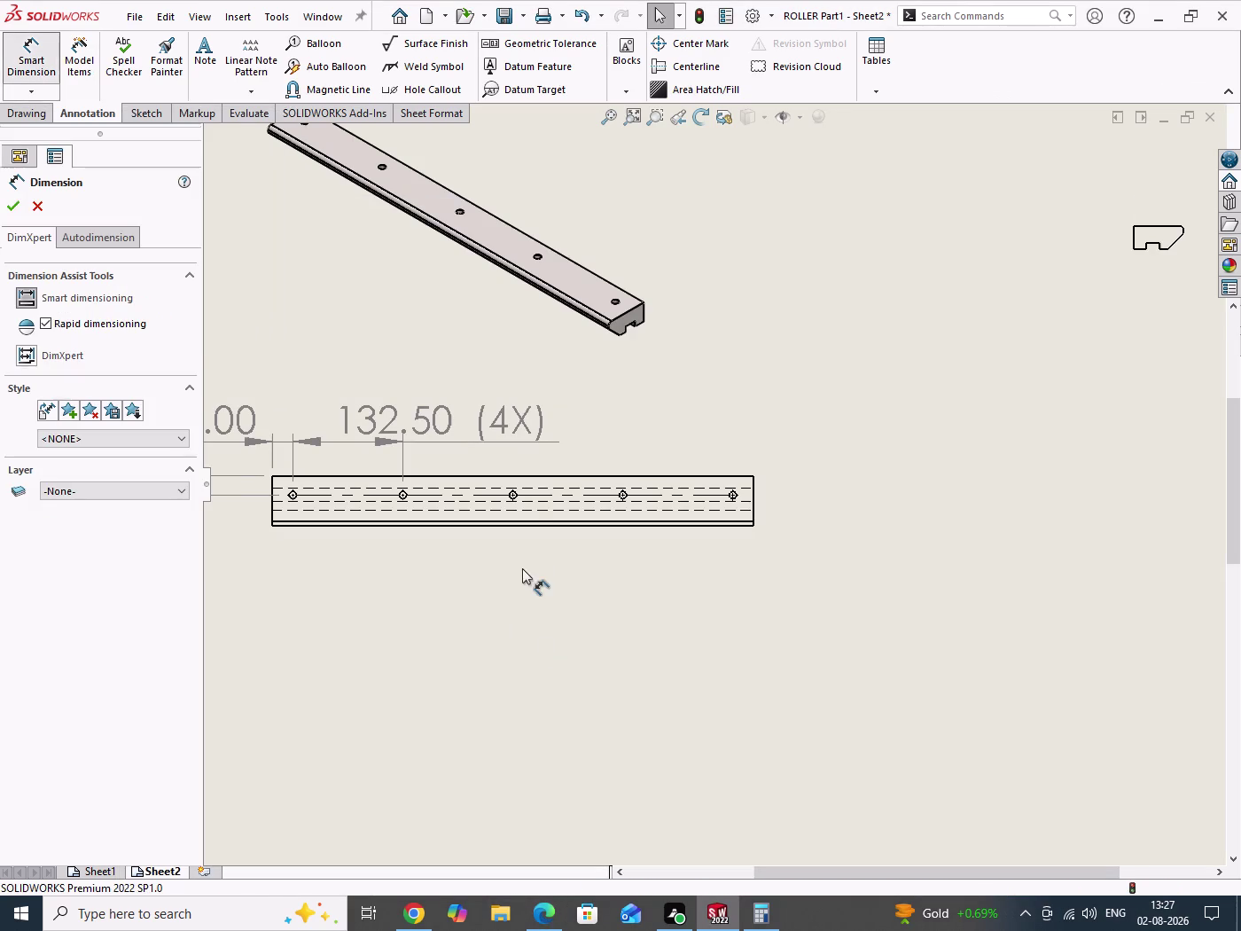
click(530, 528)
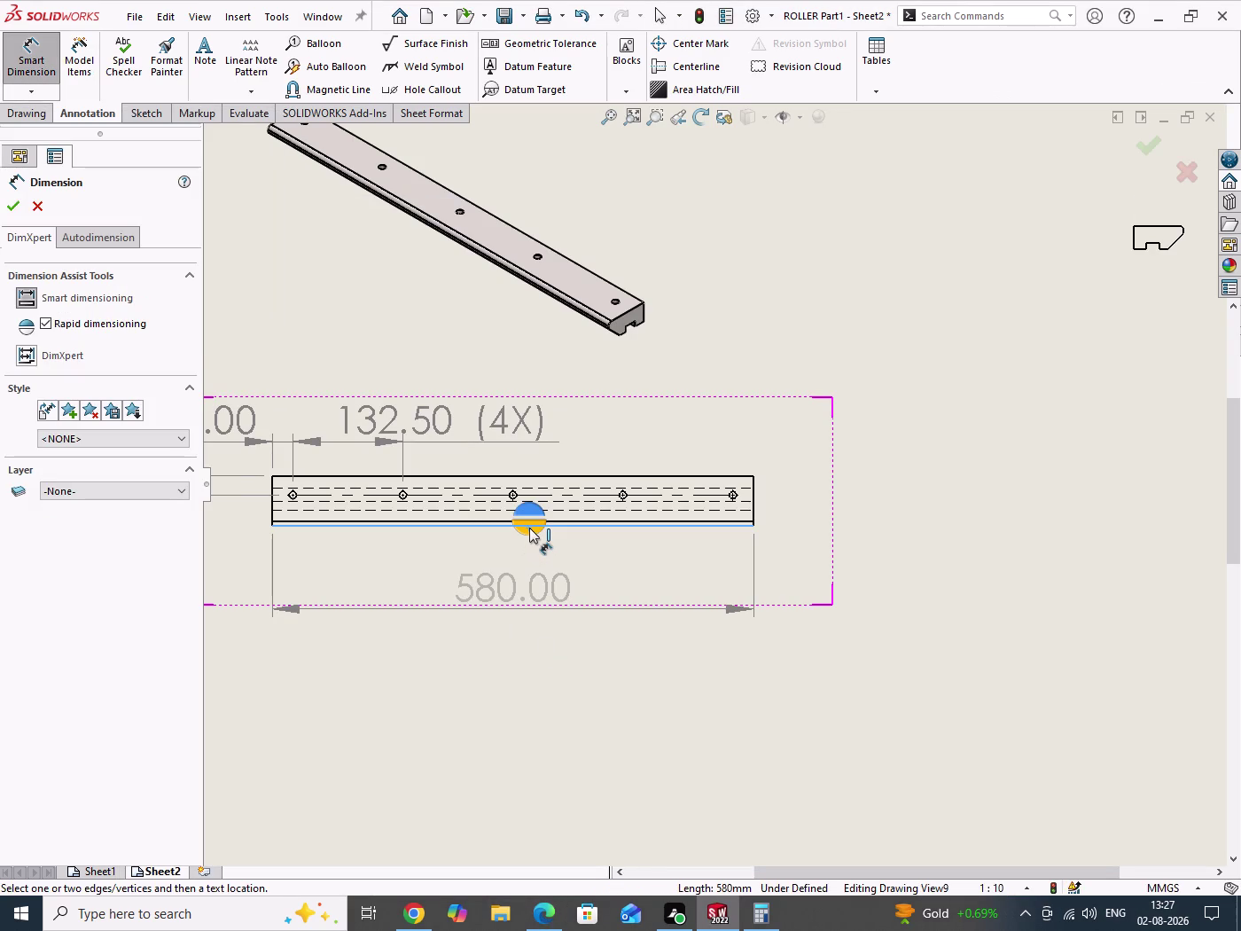
Place and confirm the 580.00 length dimension below the front view, then save.
click(530, 530)
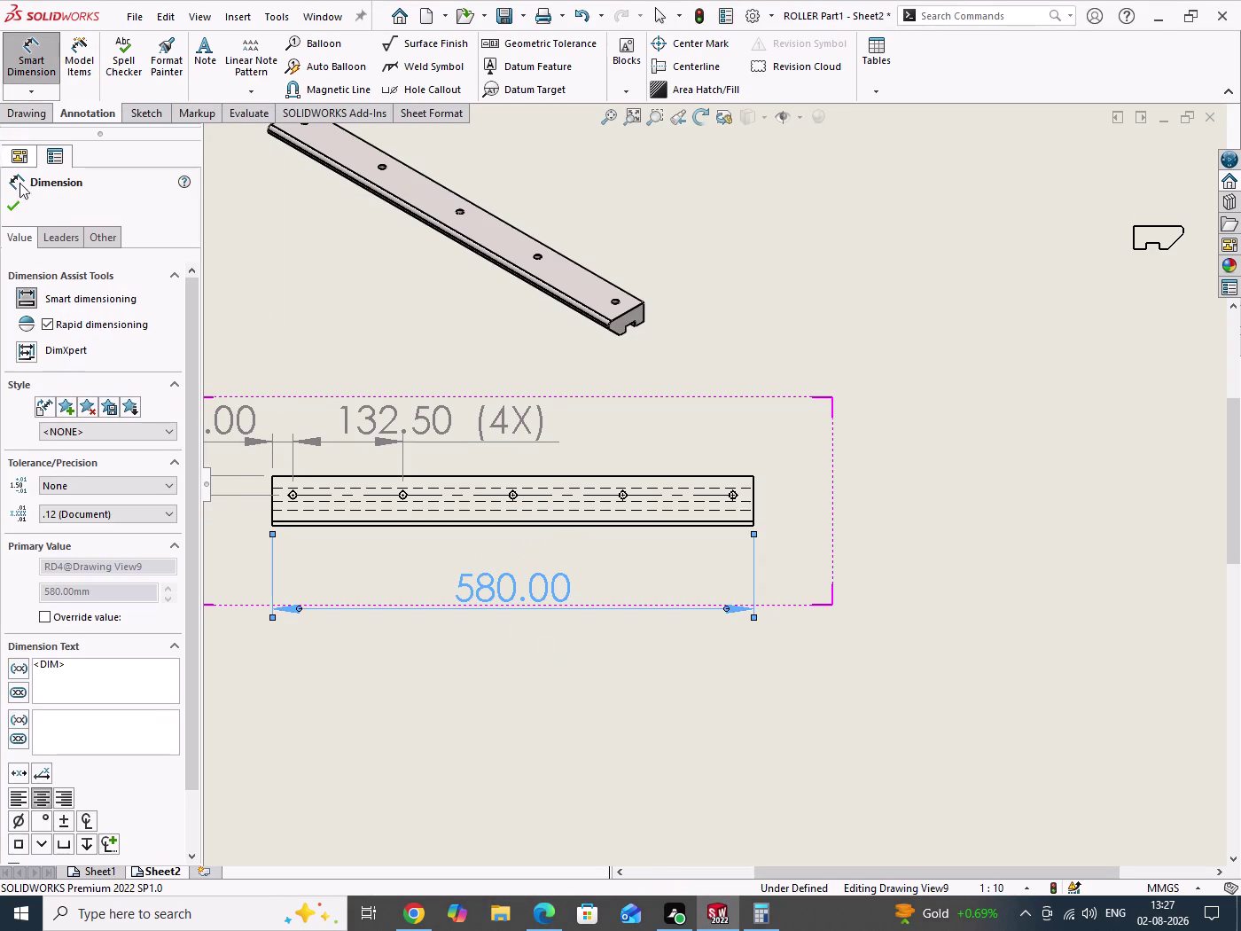
click(17, 209)
drag(947, 335, 991, 618)
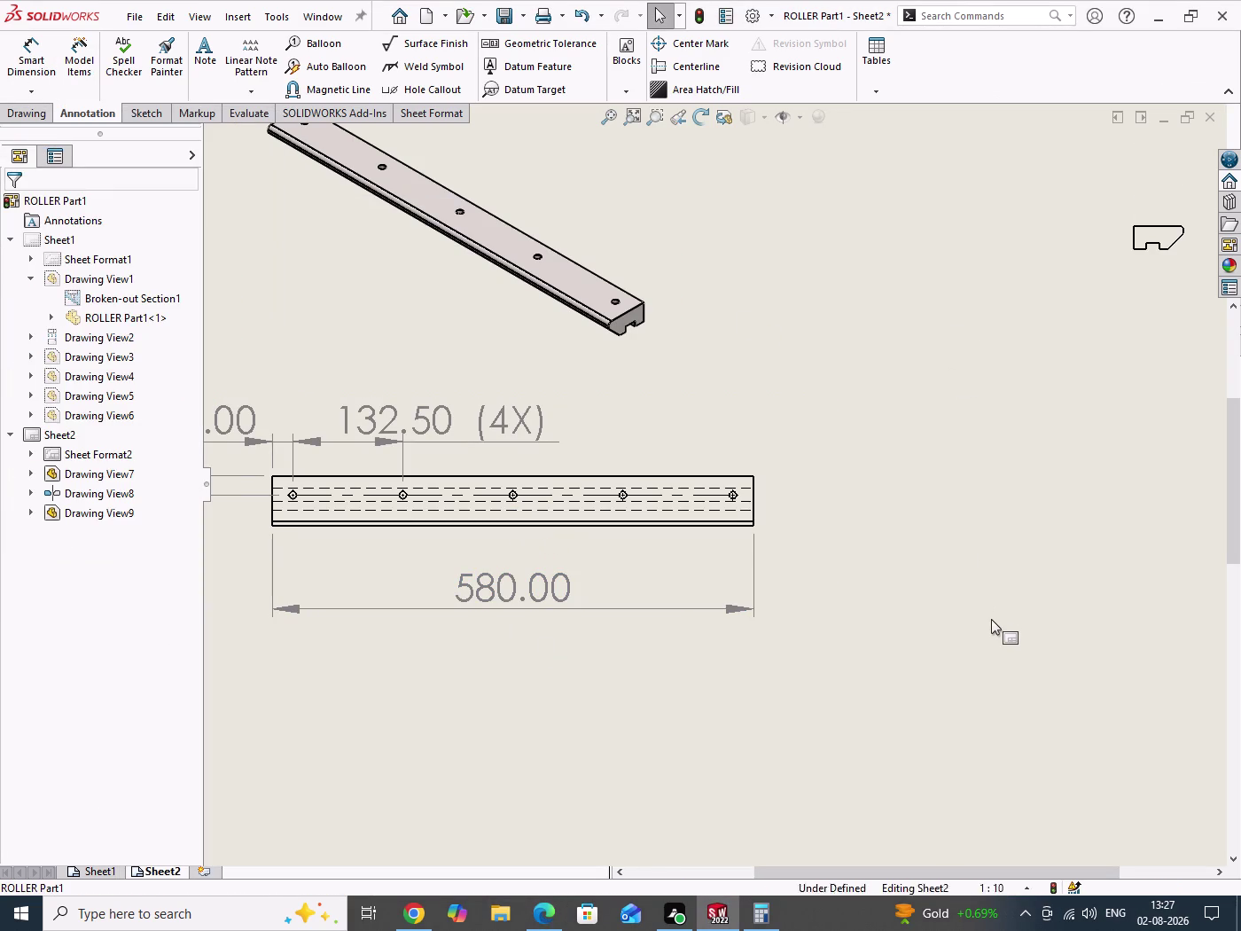
drag(991, 618, 991, 619)
key(ctrl+s)
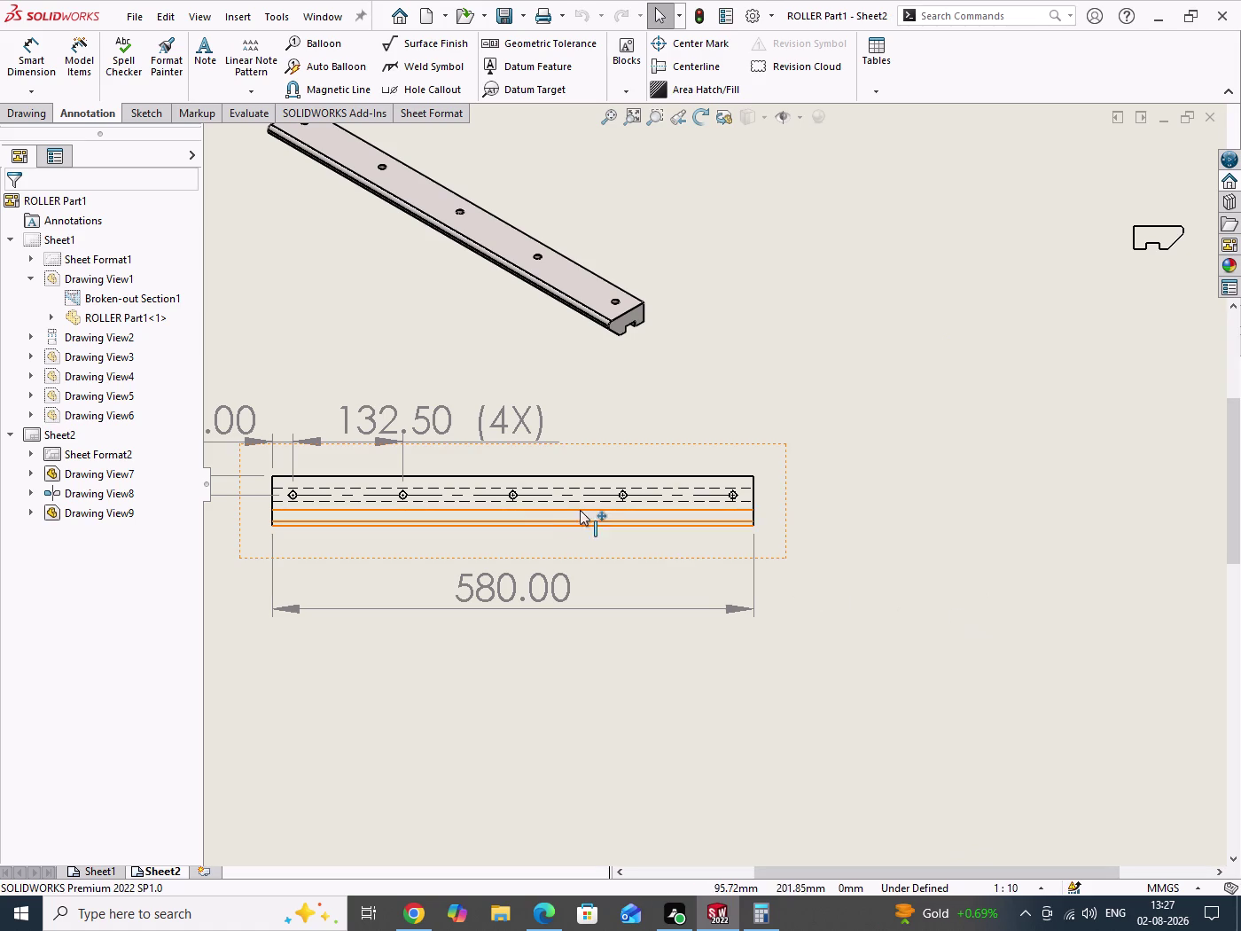
Compare the dimensioned front view against the reference drawing.
scroll(up, 3)
scroll(down, 3)
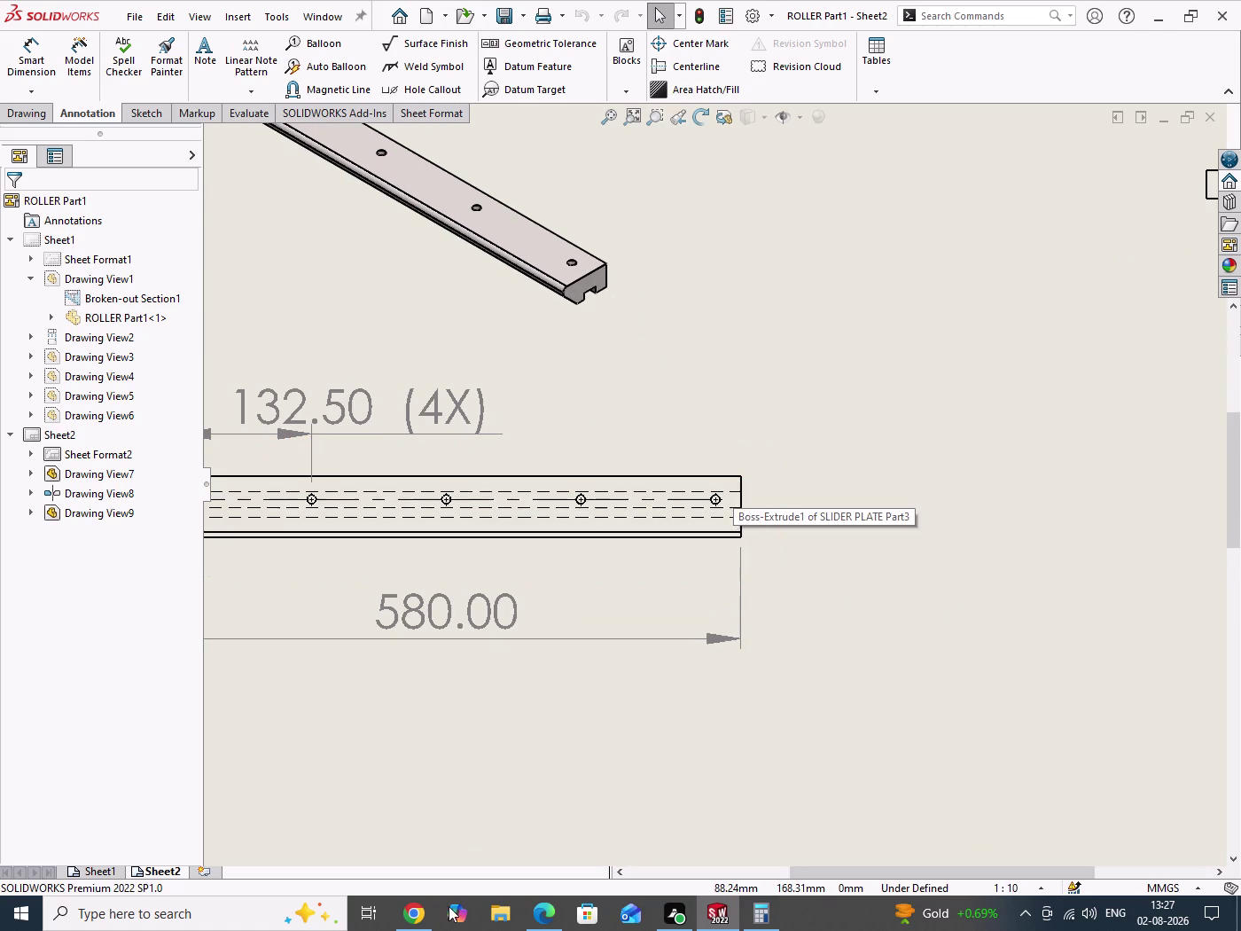
click(553, 910)
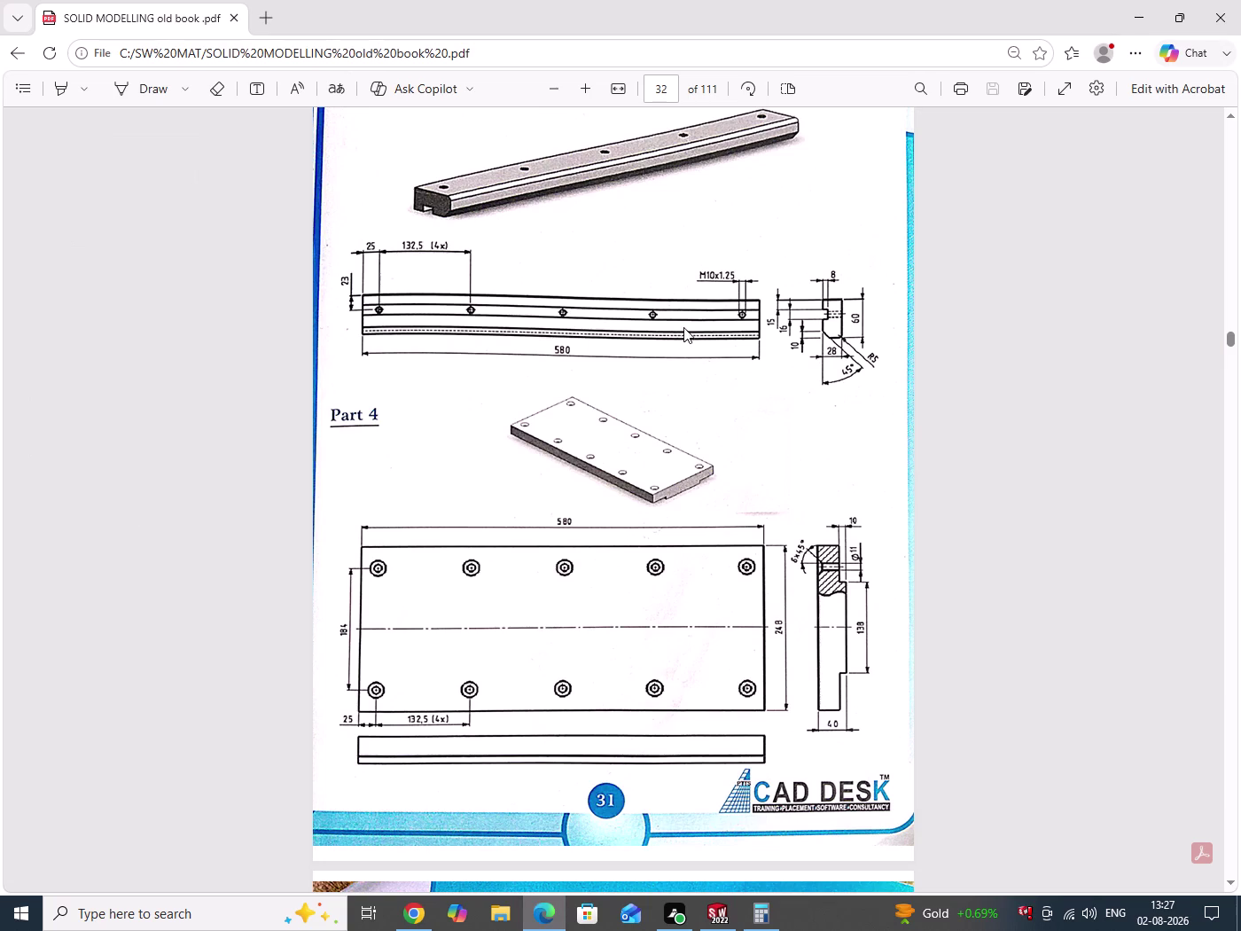
scroll(down, 3)
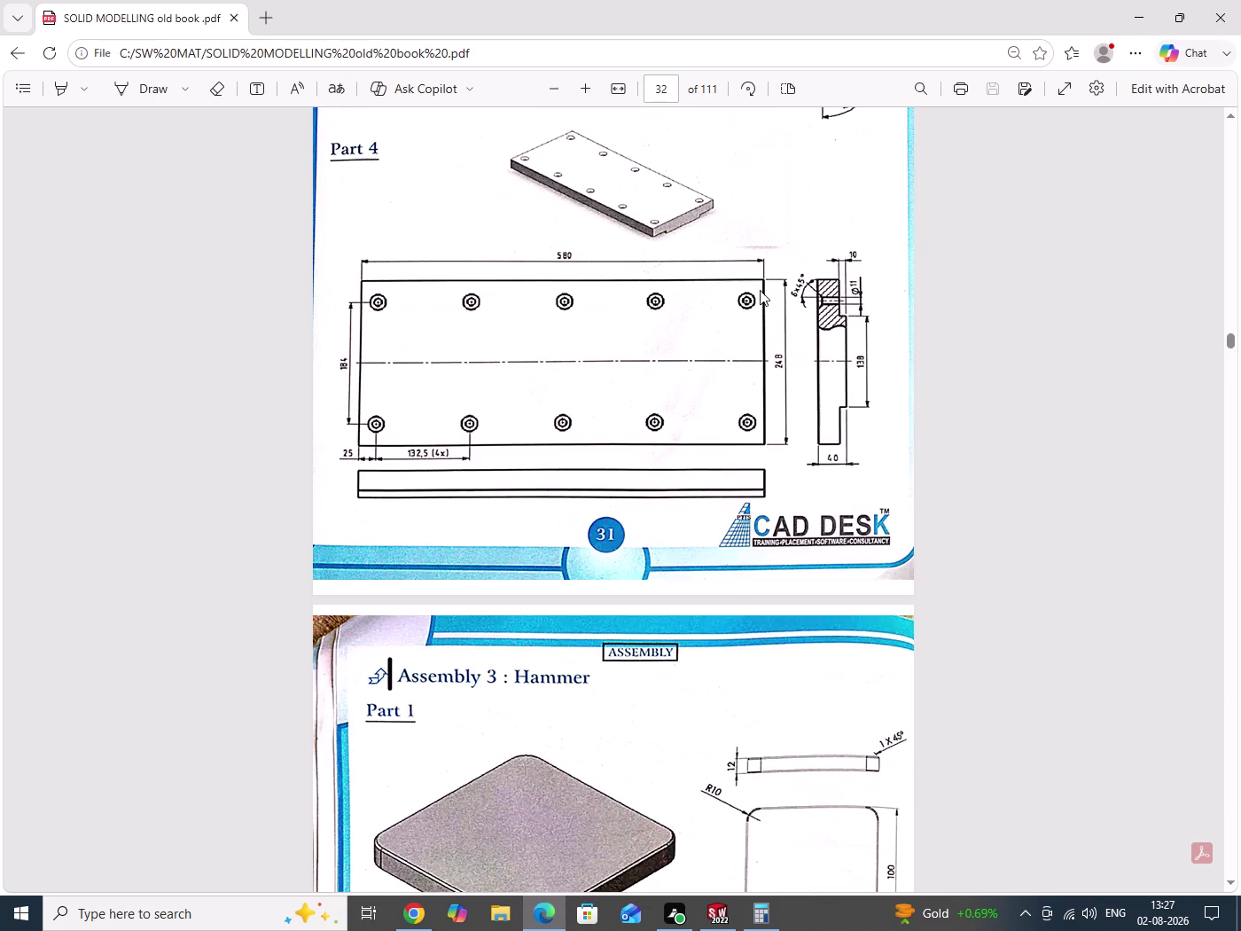
scroll(up, 3)
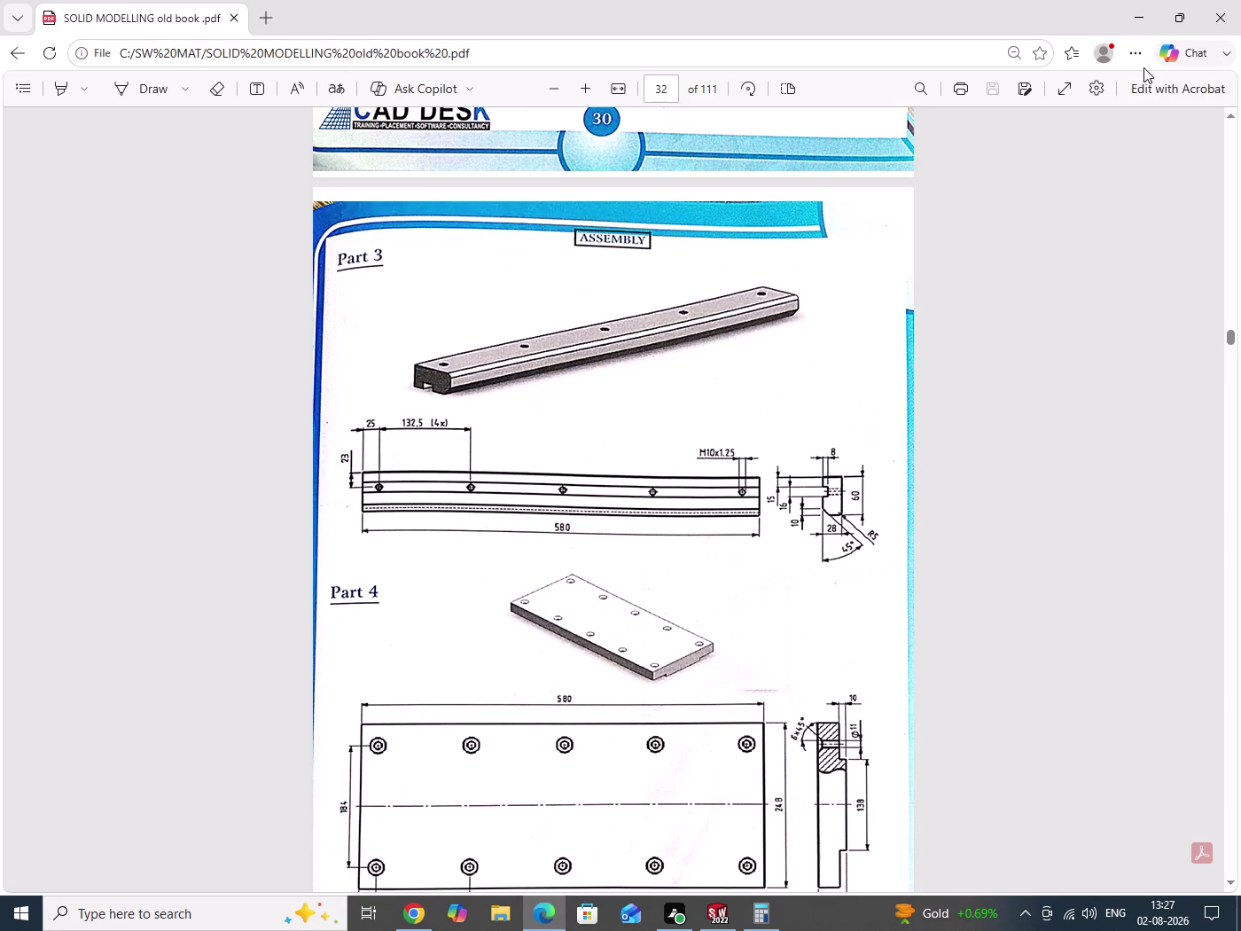
click(1133, 15)
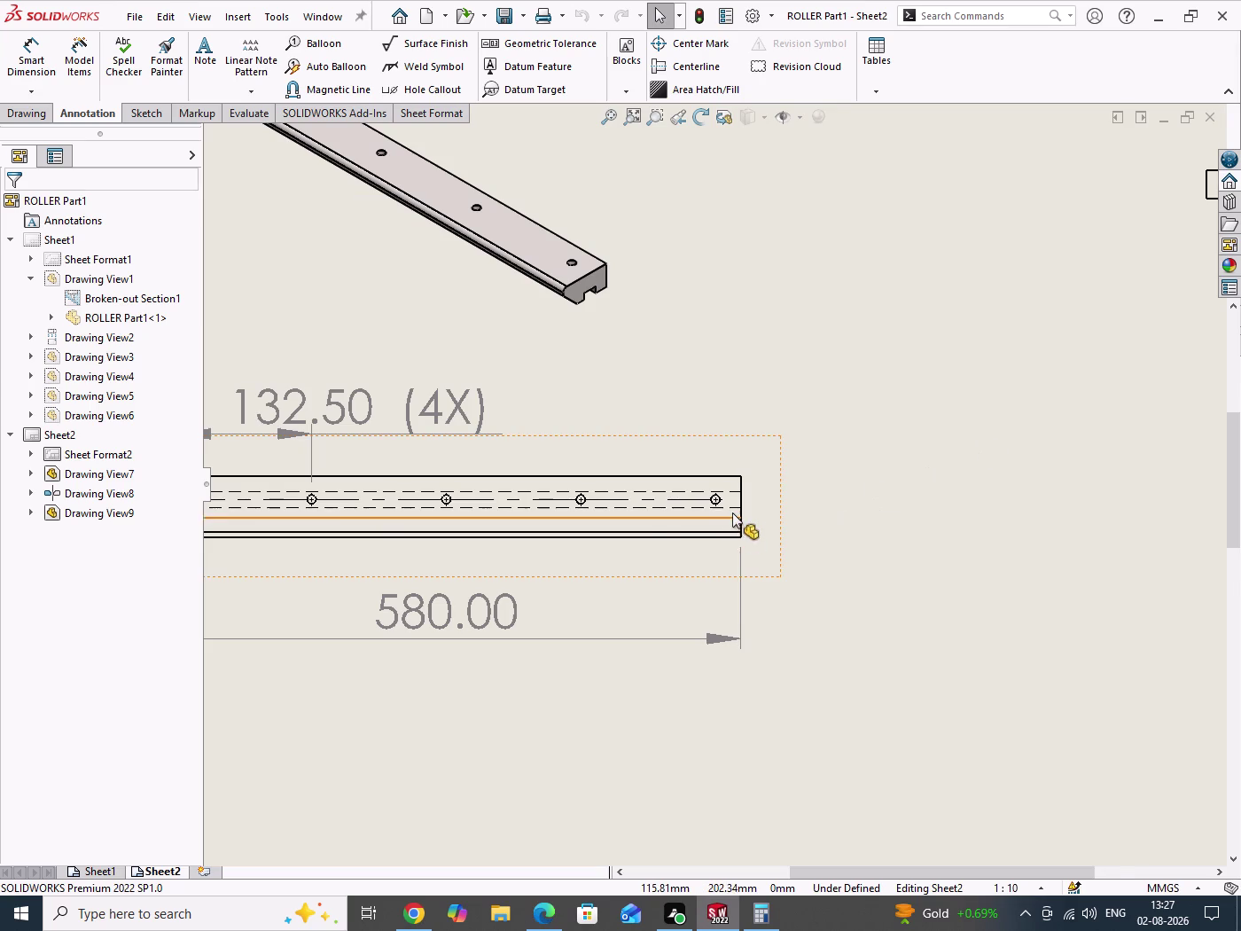
Start Smart Dimension using the horizontal dimension type.
scroll(up, 3)
scroll(down, 3)
scroll(down, 3)
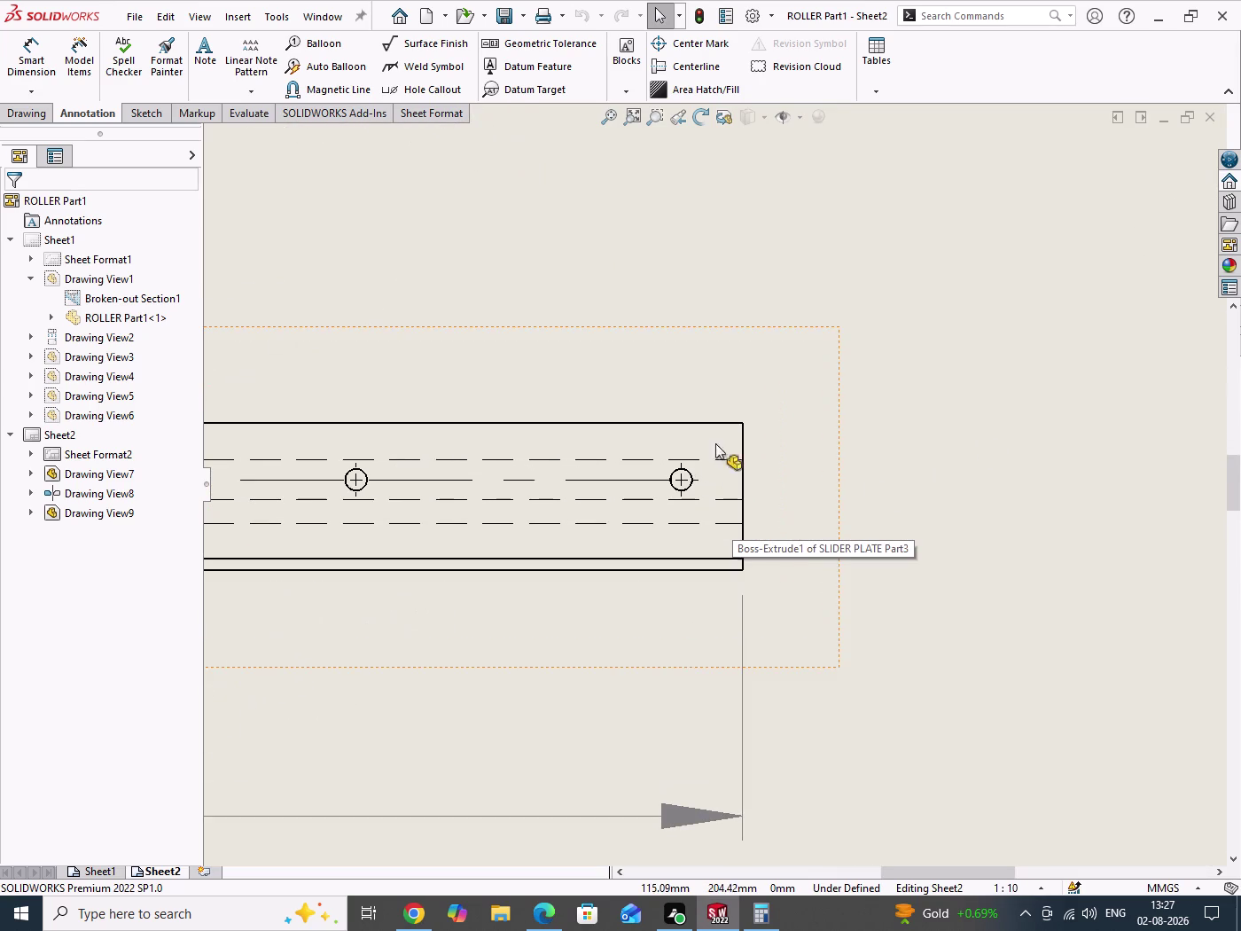
click(39, 57)
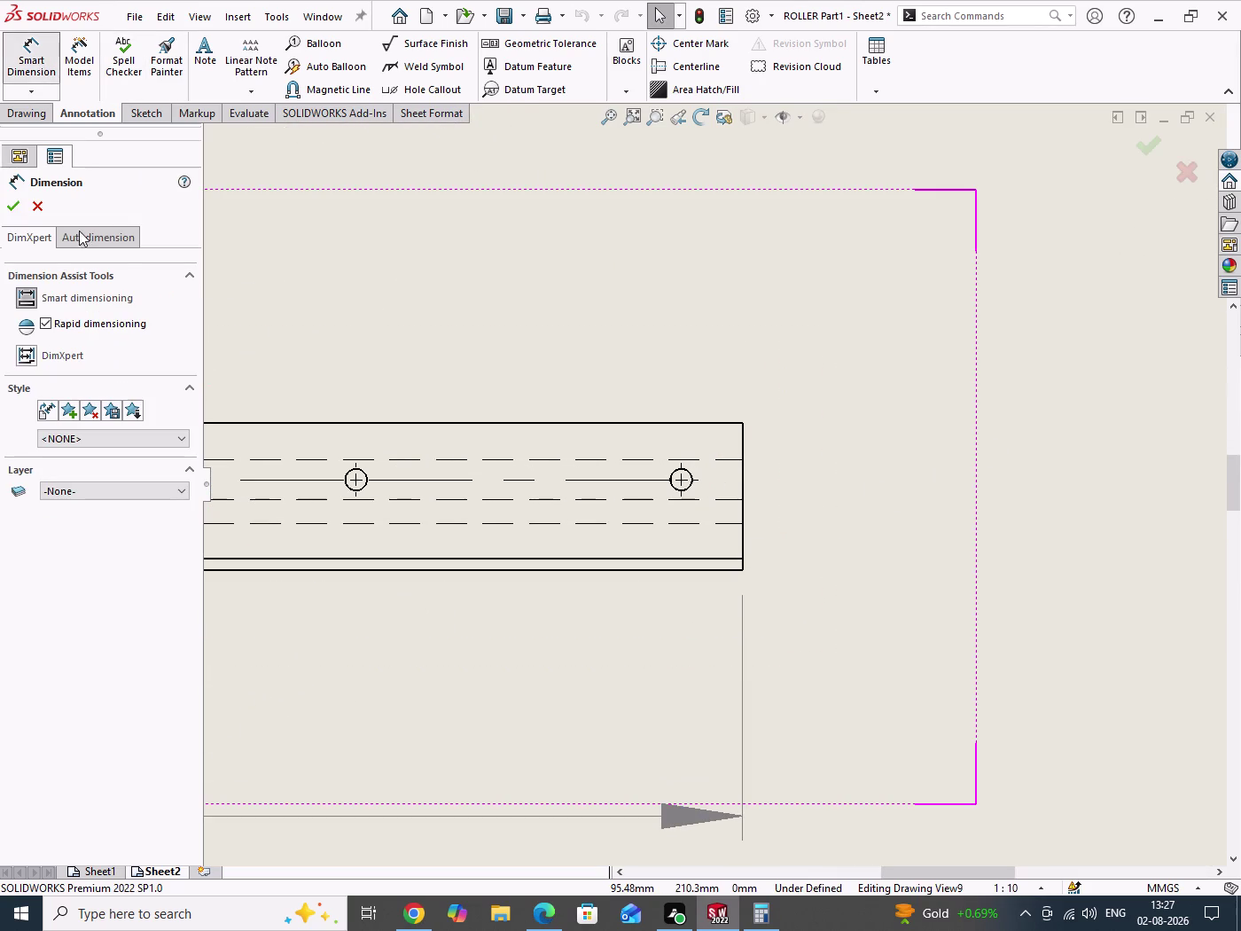
click(35, 95)
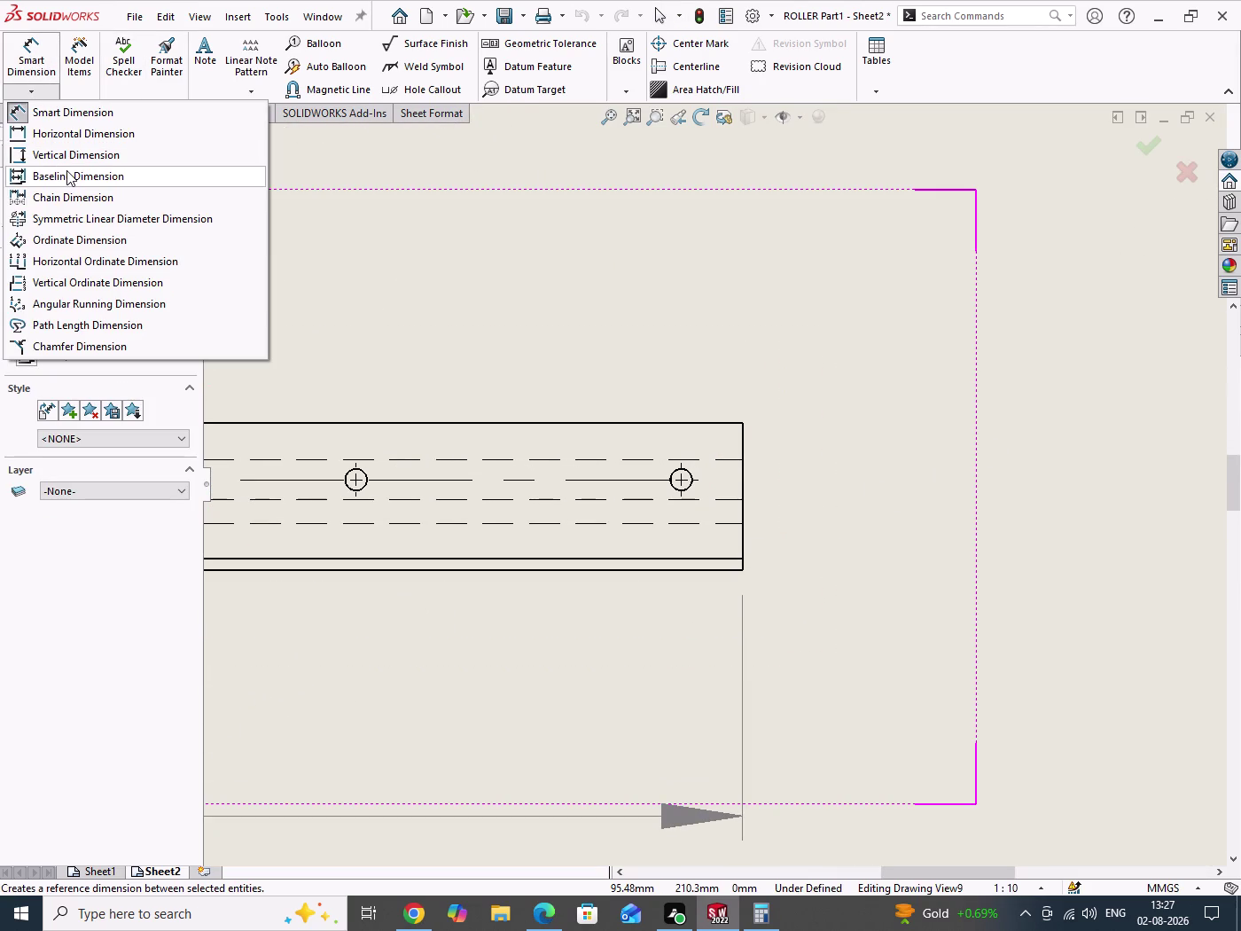
click(70, 132)
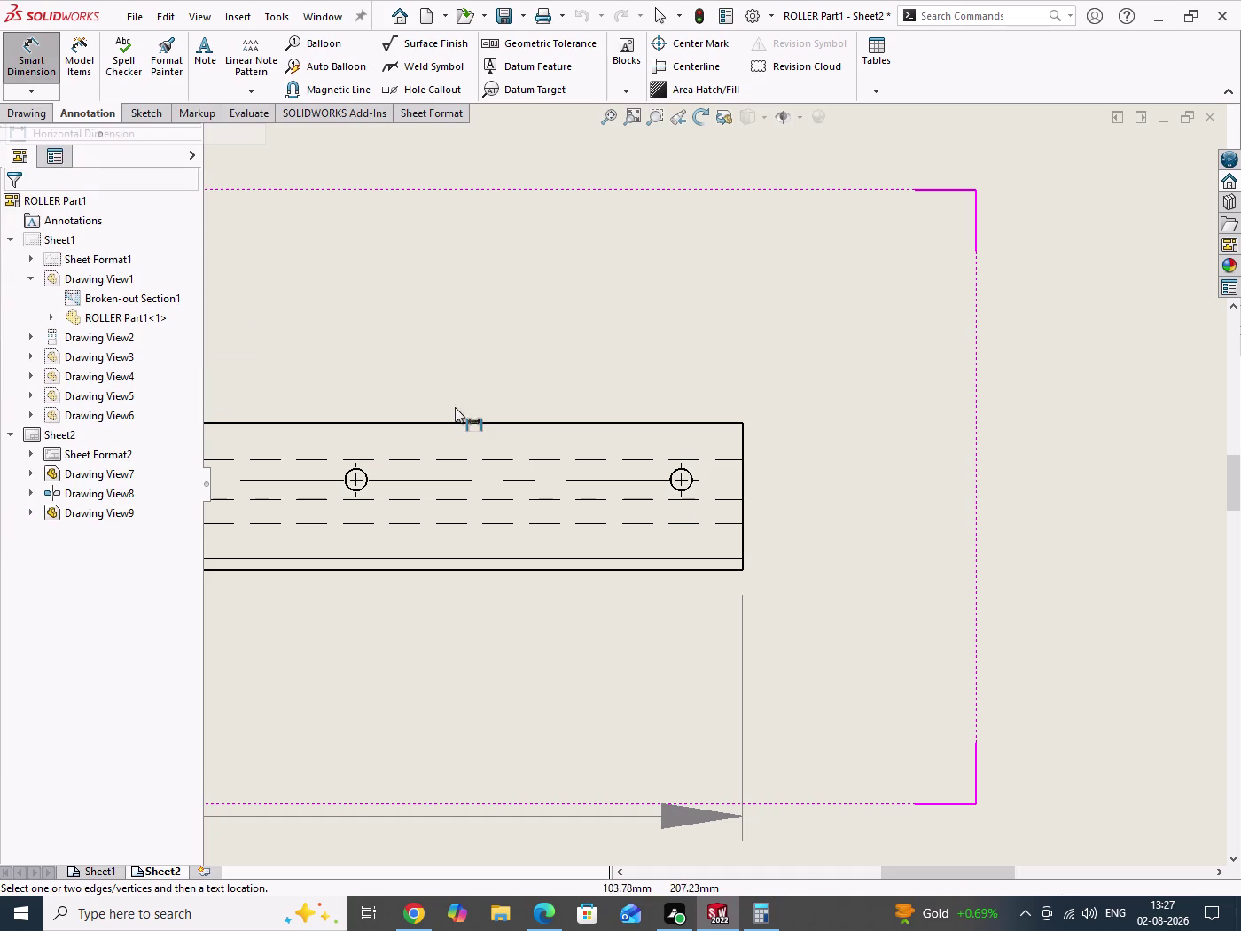
scroll(down, 3)
scroll(down, 3)
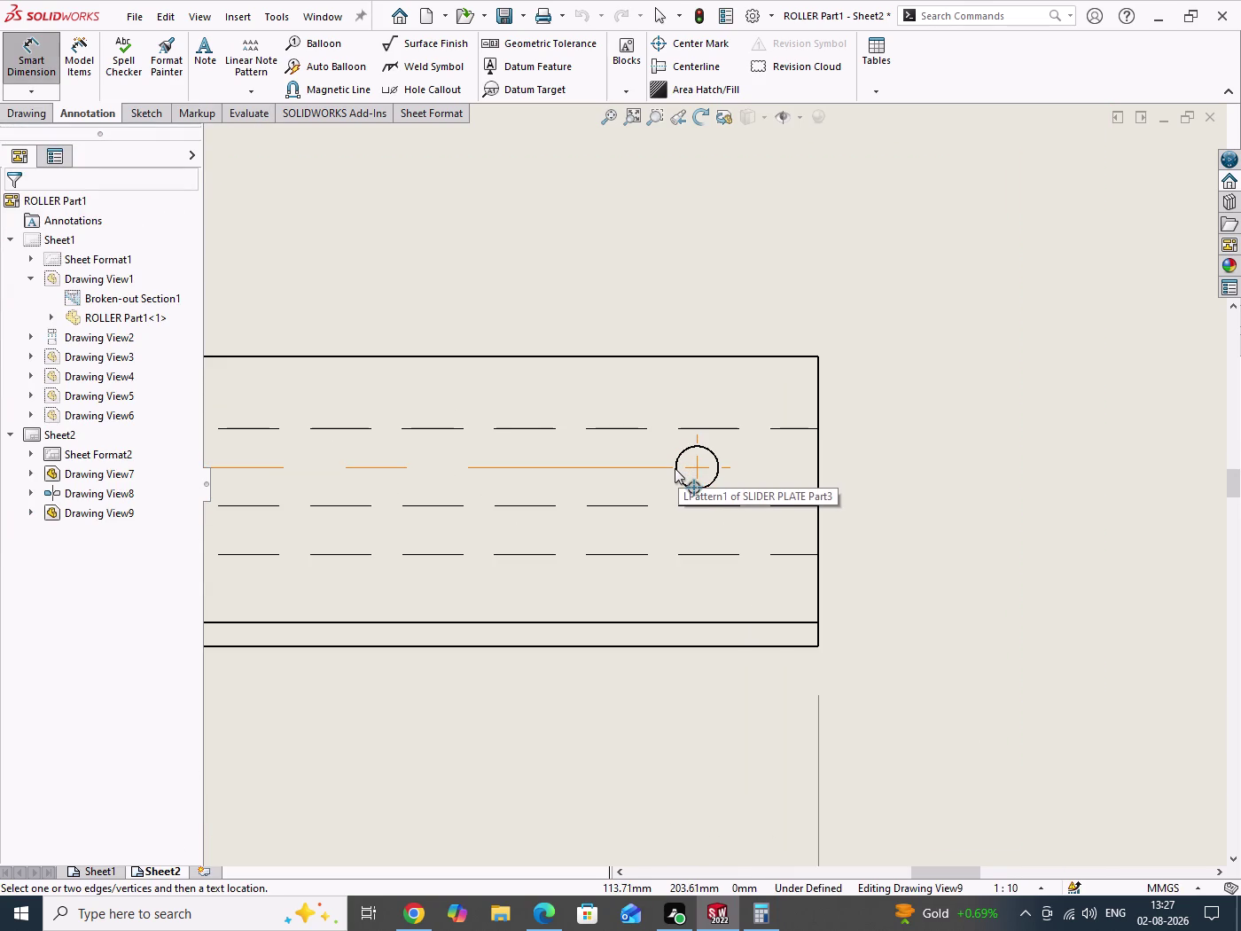
Pick the right-end hole circle for its 8.85 diameter, cancel, and check the reference.
click(33, 93)
click(53, 118)
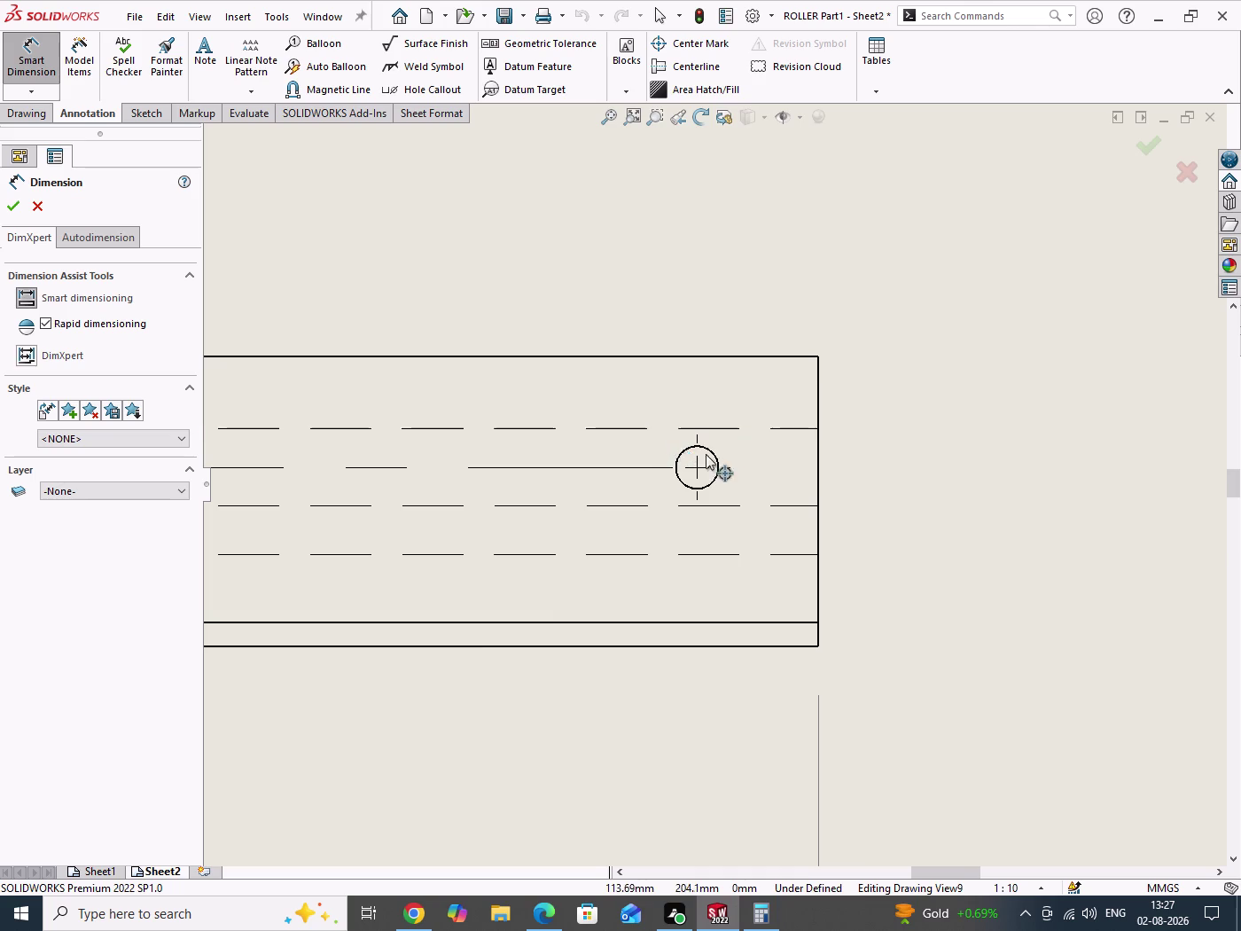
click(717, 457)
scroll(up, 3)
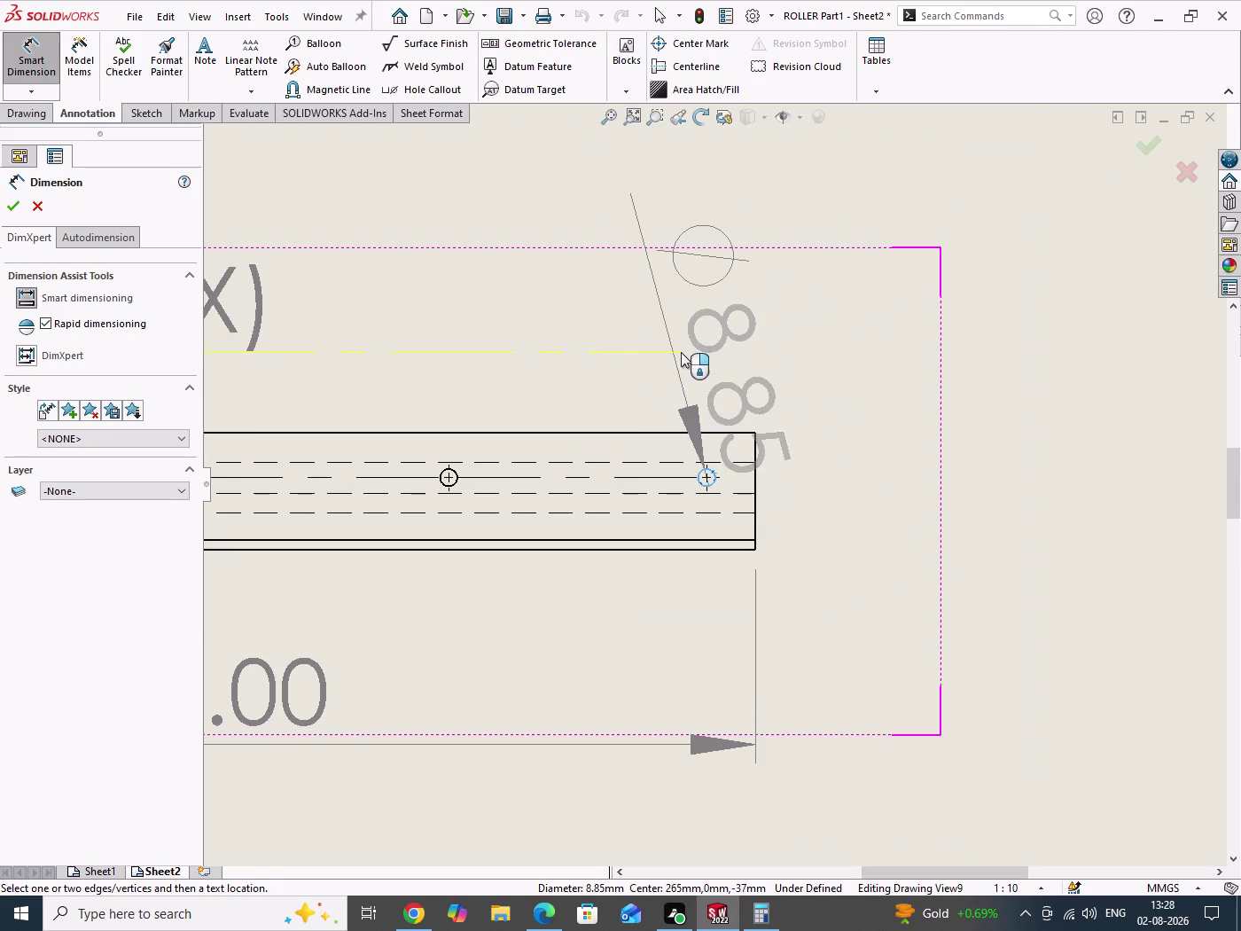
key(Escape)
key(Escape)
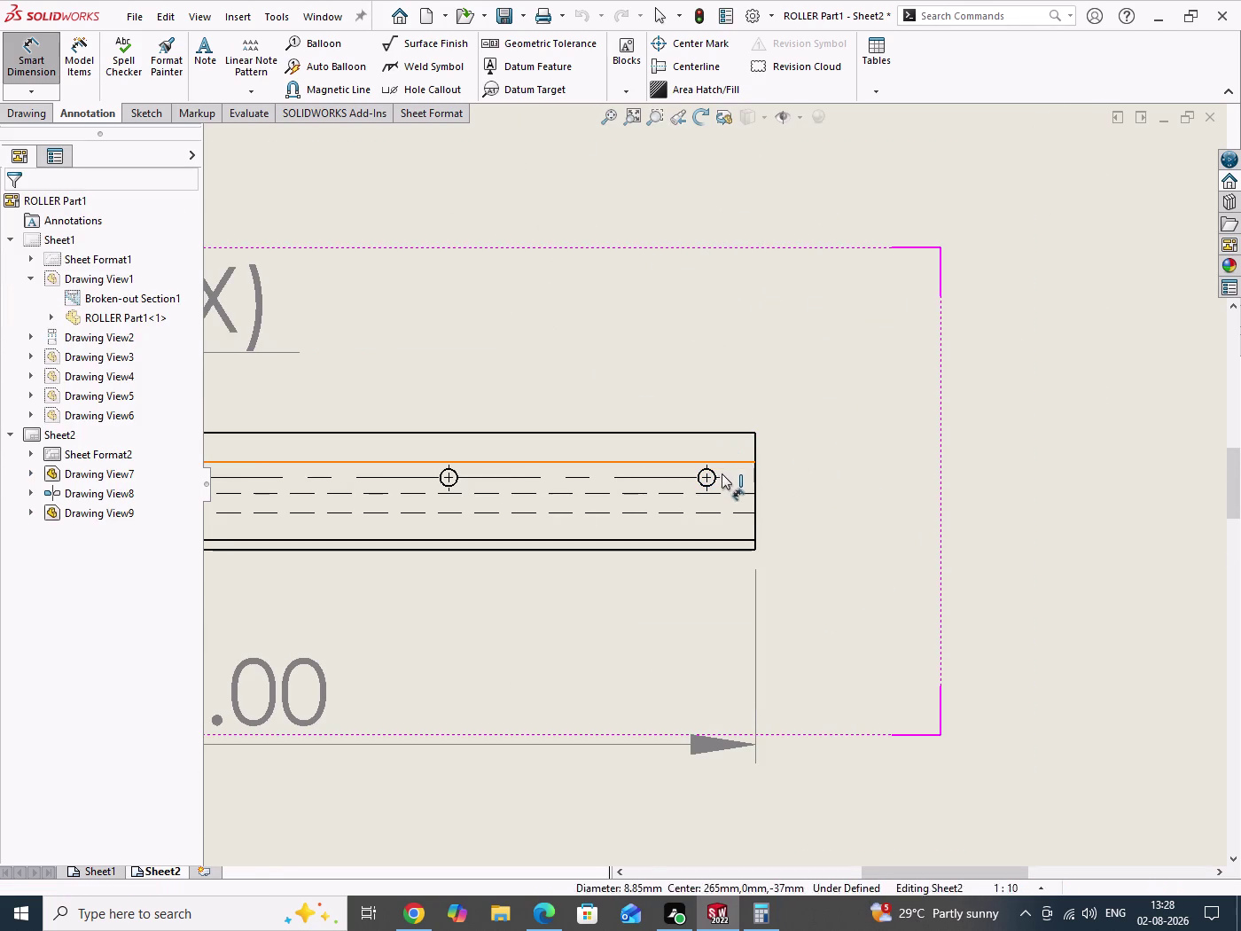
scroll(down, 3)
click(544, 922)
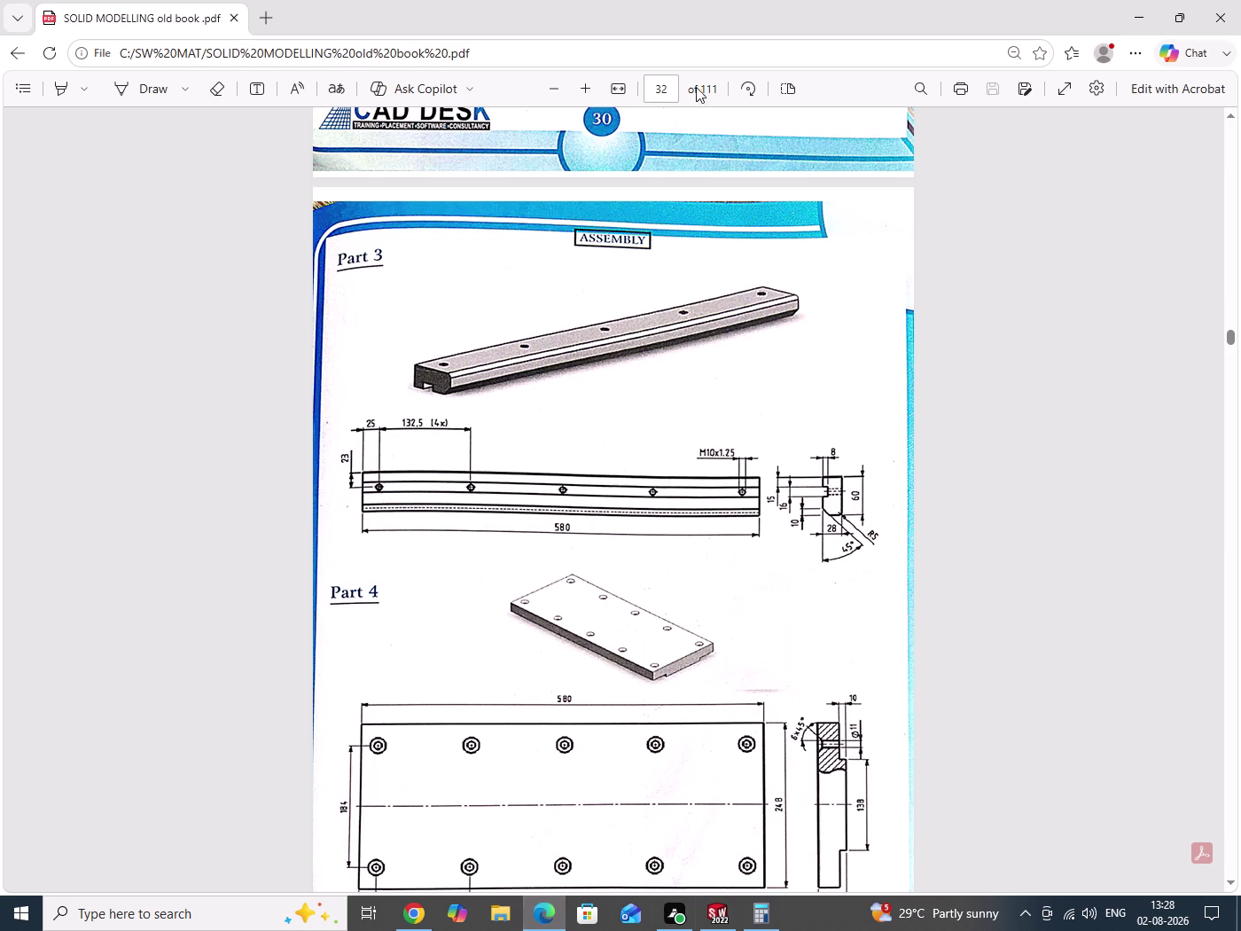
click(1135, 14)
scroll(down, 3)
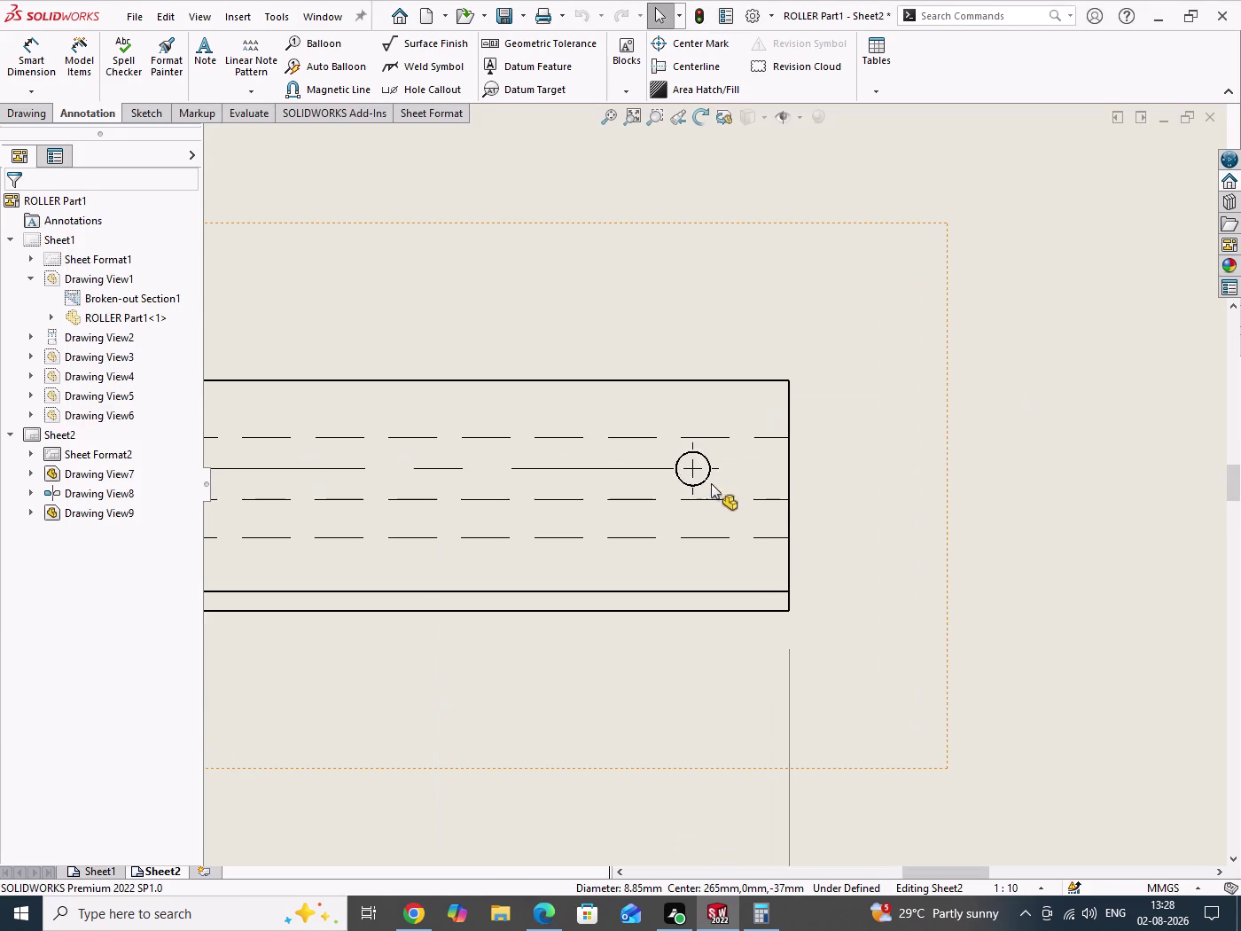
Exit dimensioning, start a Note, and anchor its leader on the right-end hole.
click(38, 68)
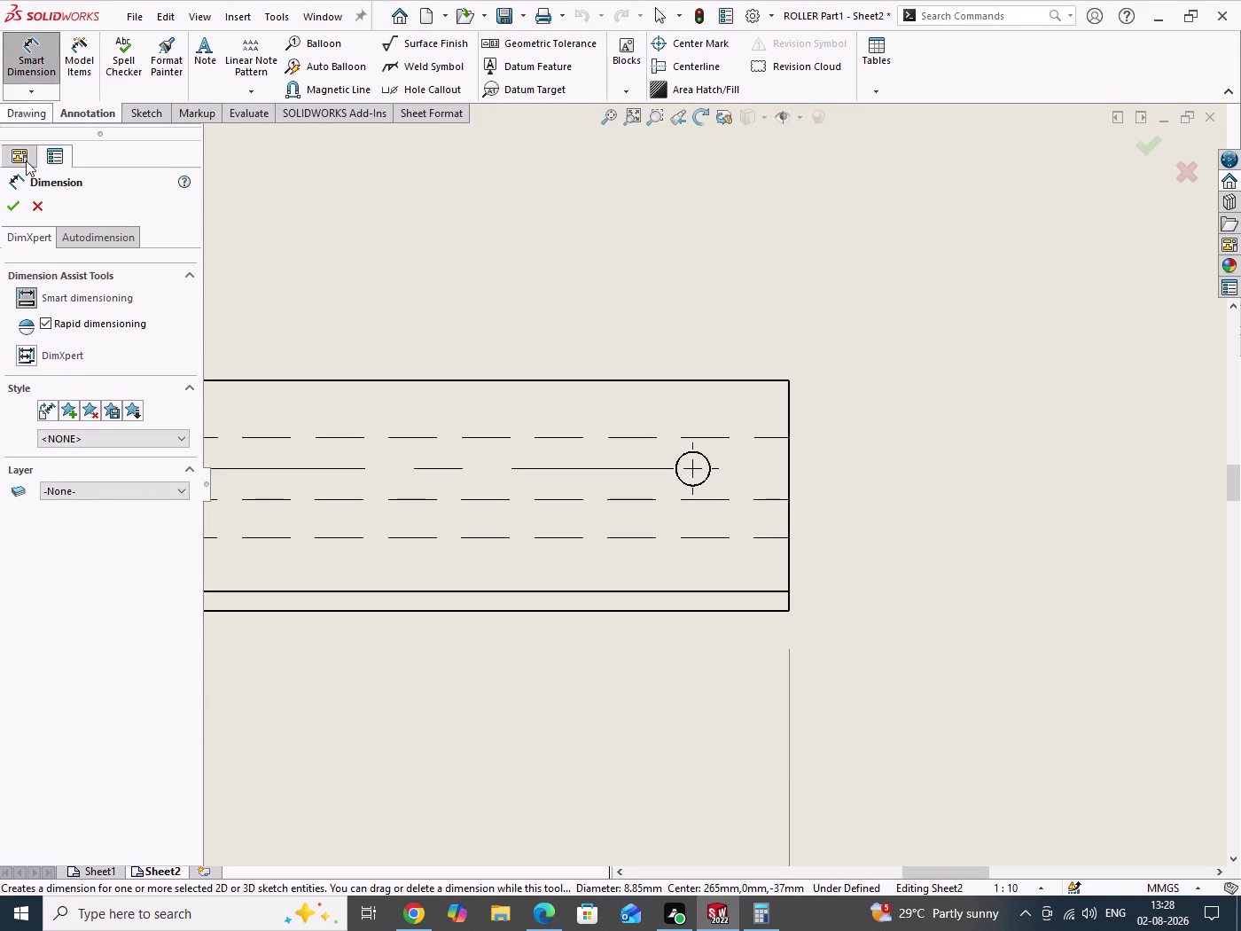
scroll(down, 3)
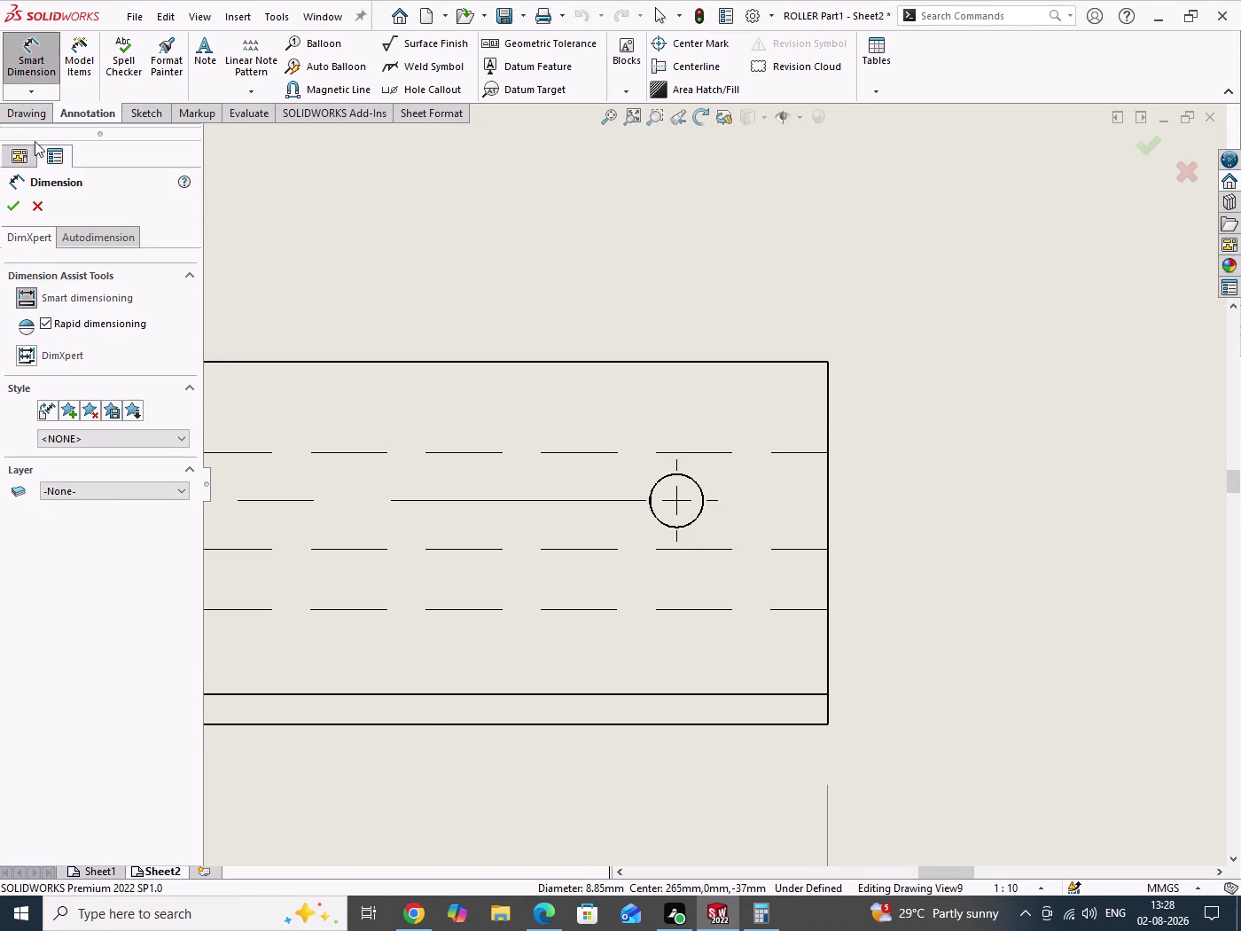
click(32, 201)
click(205, 63)
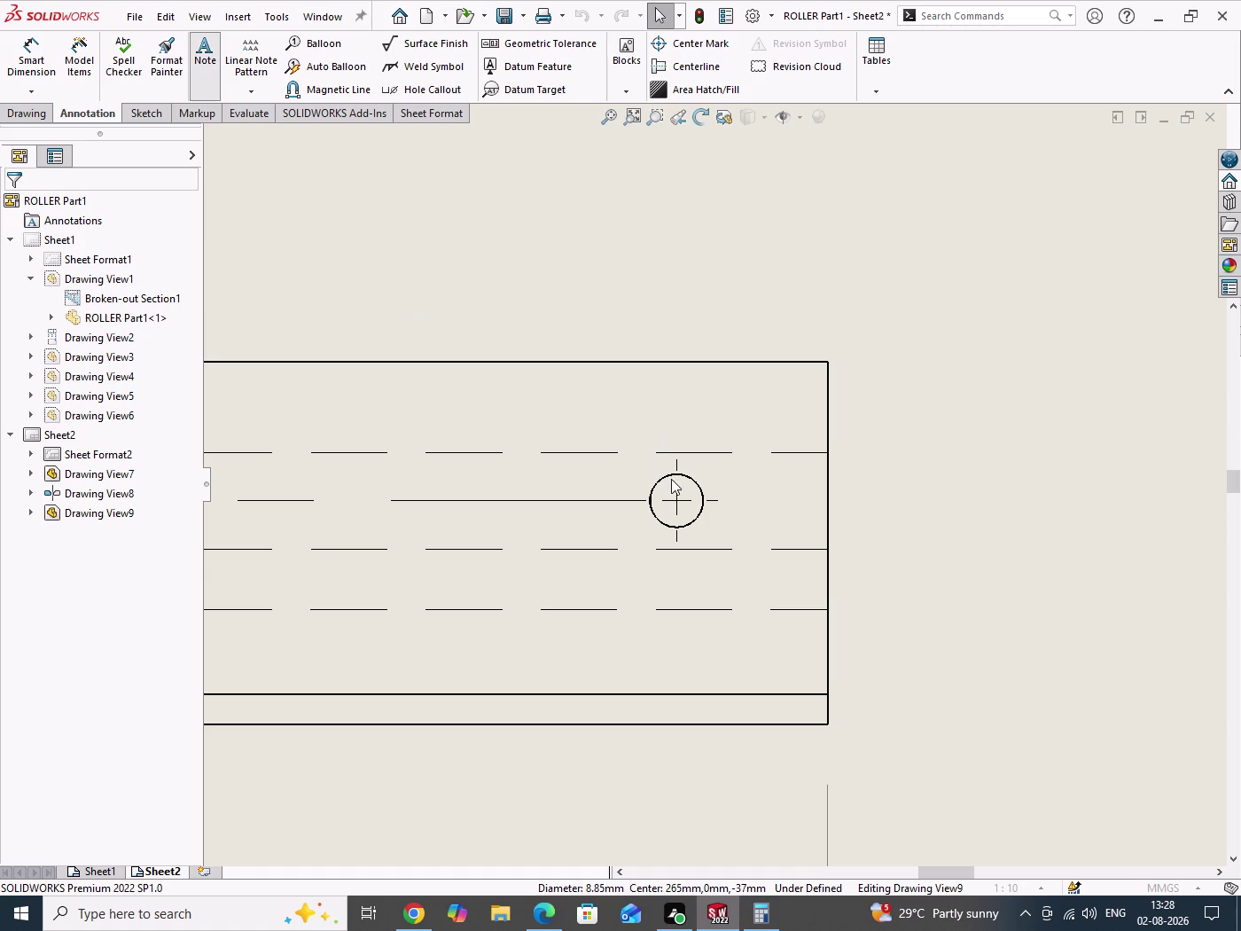
click(662, 479)
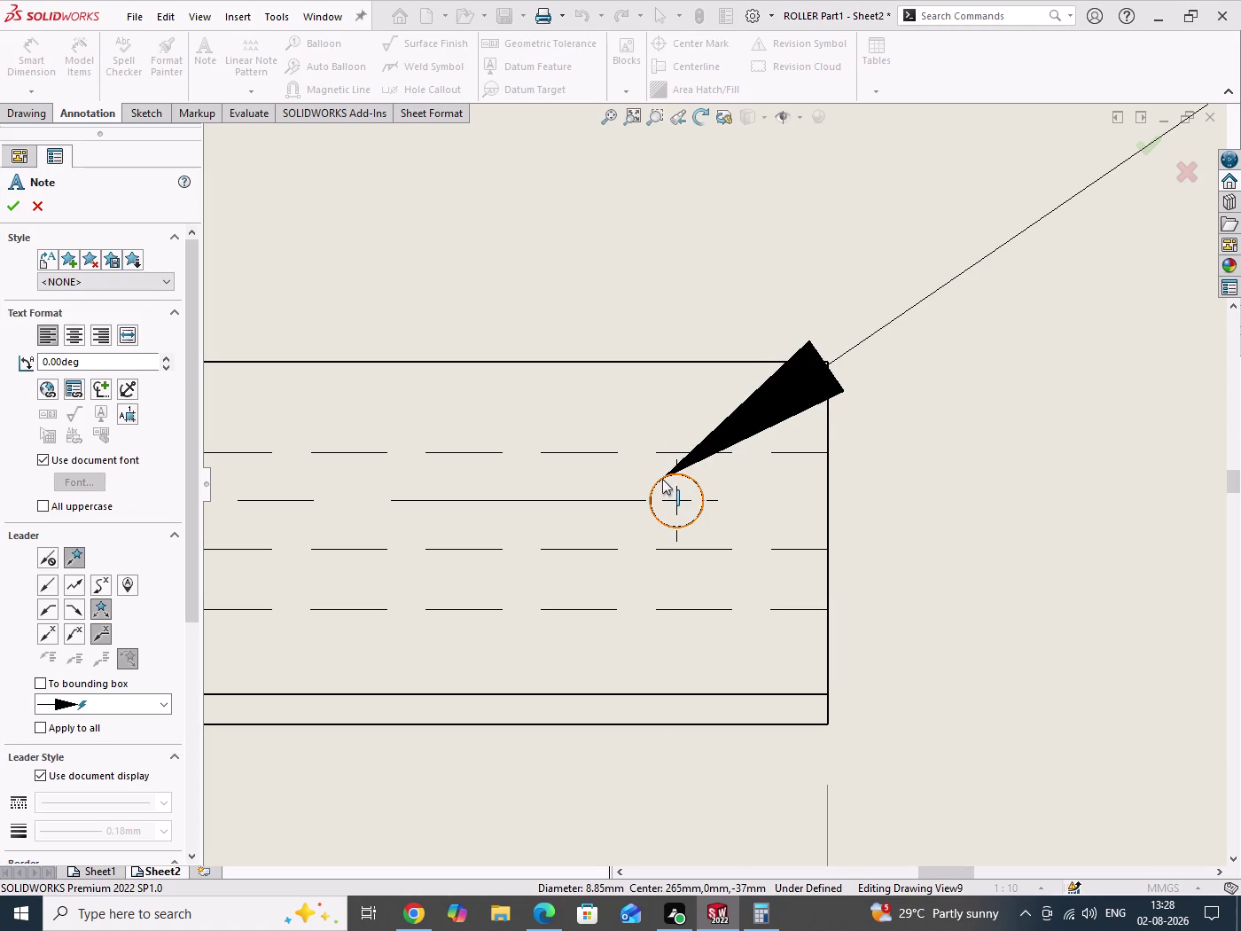
Place the note text box beside the hole and type M10X1.25.
scroll(up, 3)
scroll(up, 3)
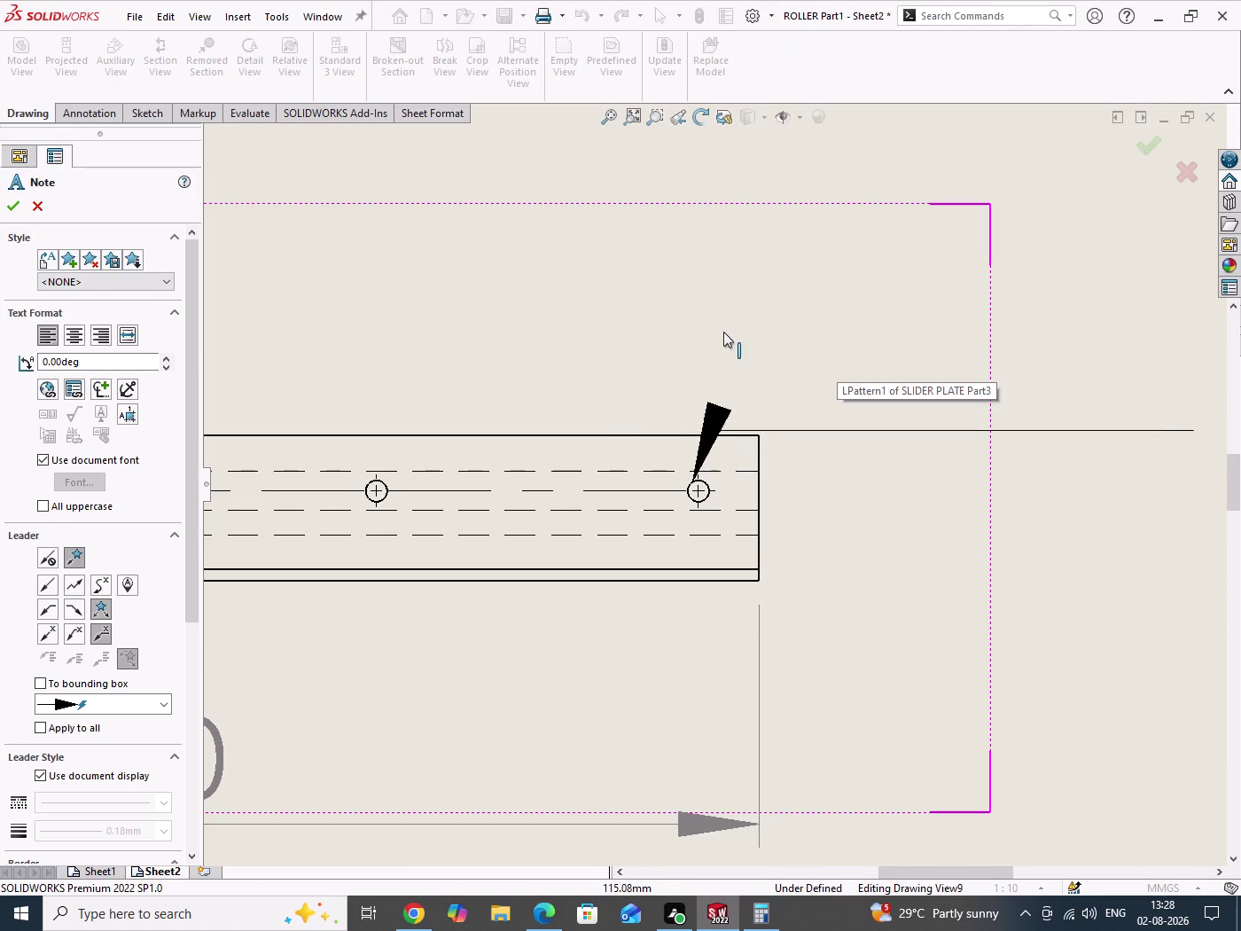
click(751, 335)
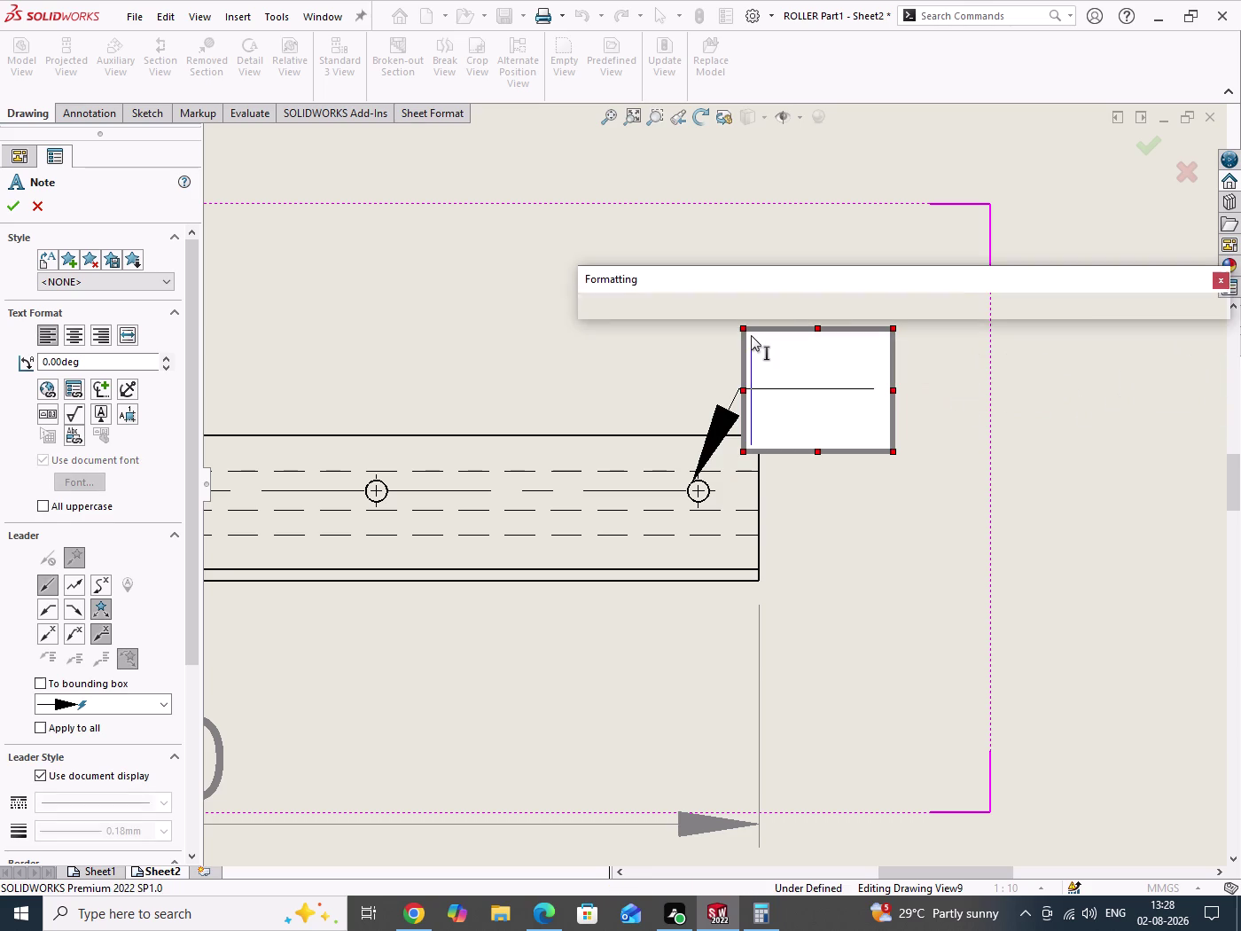
key(m)
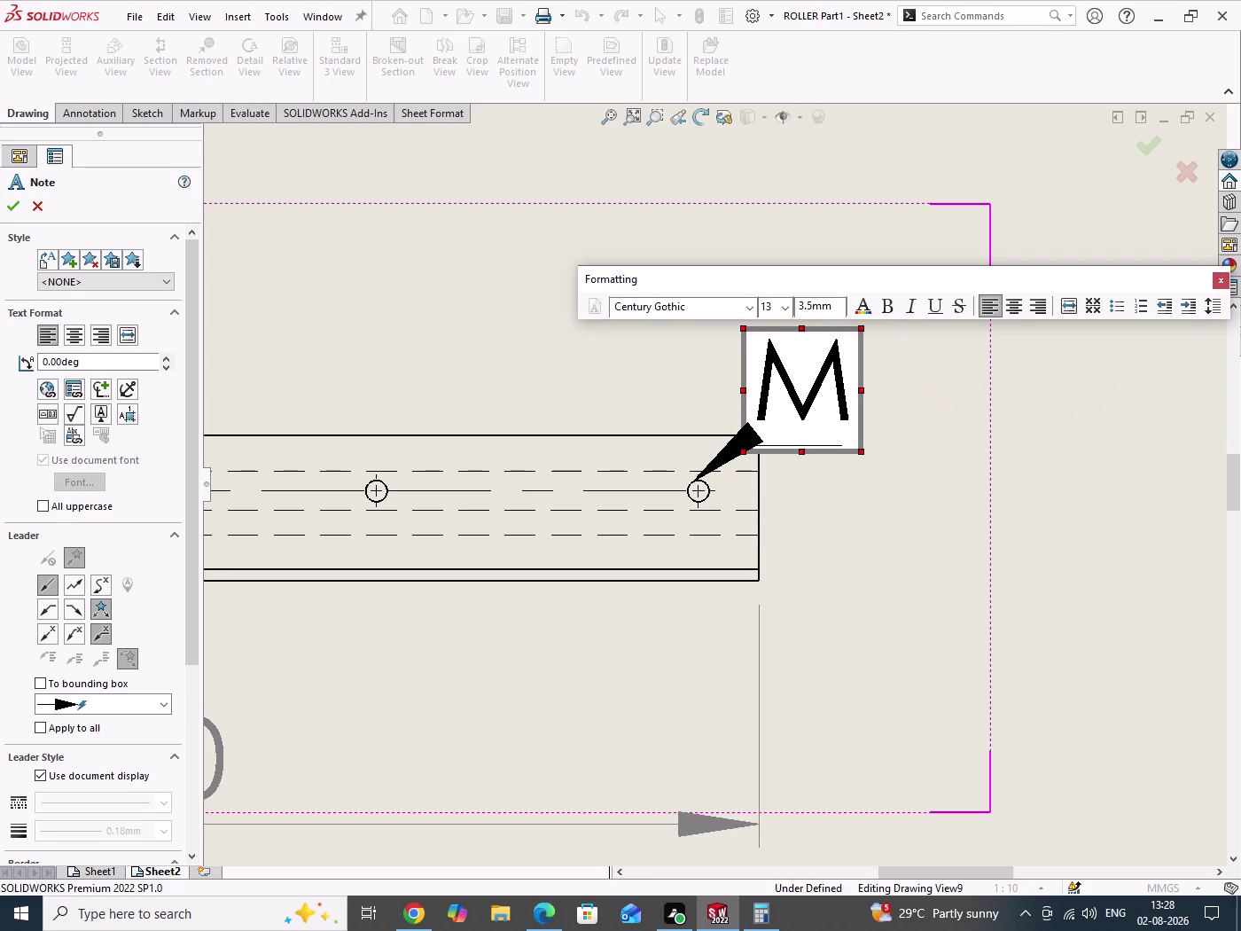
text(10)
text(X)
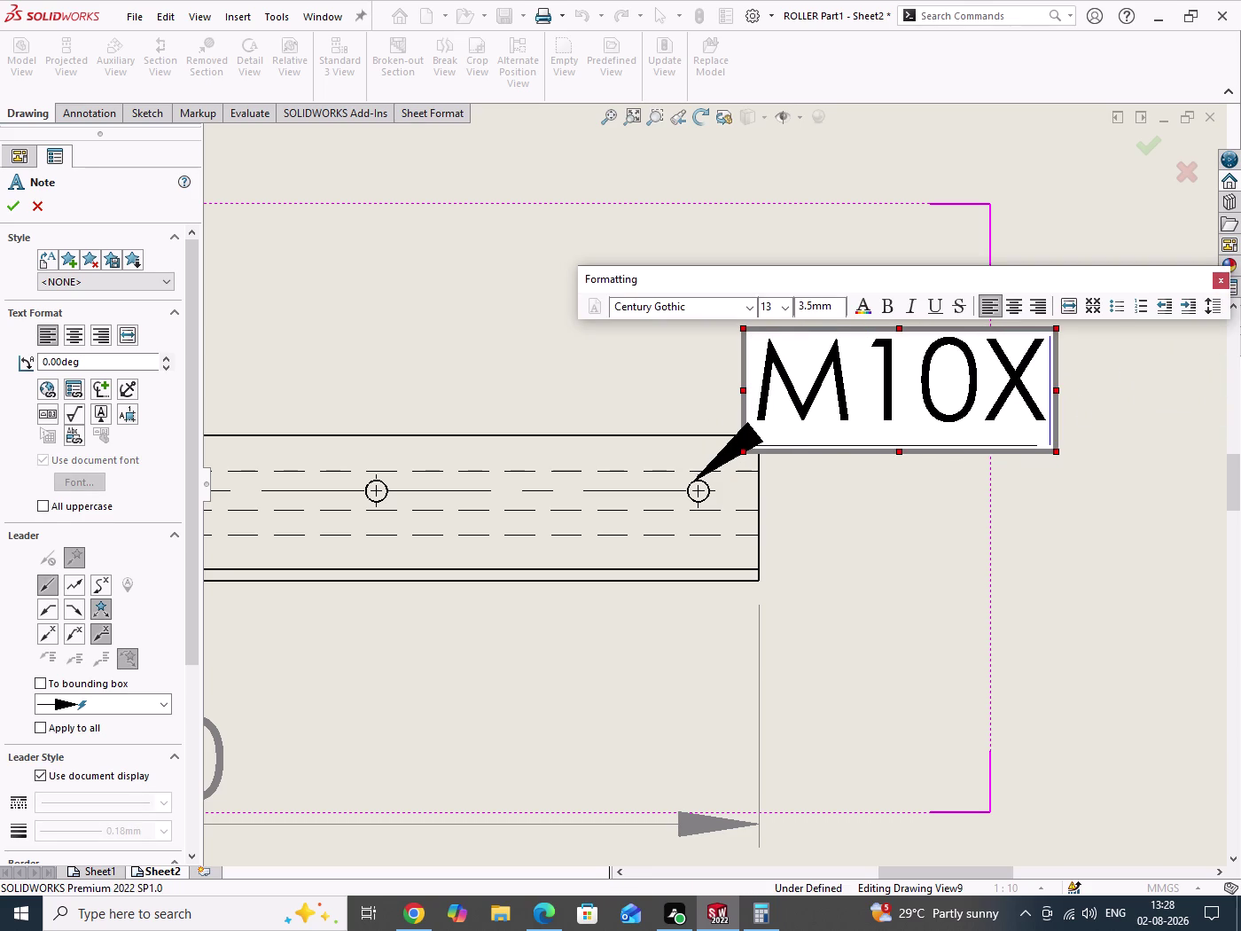
text(1.25)
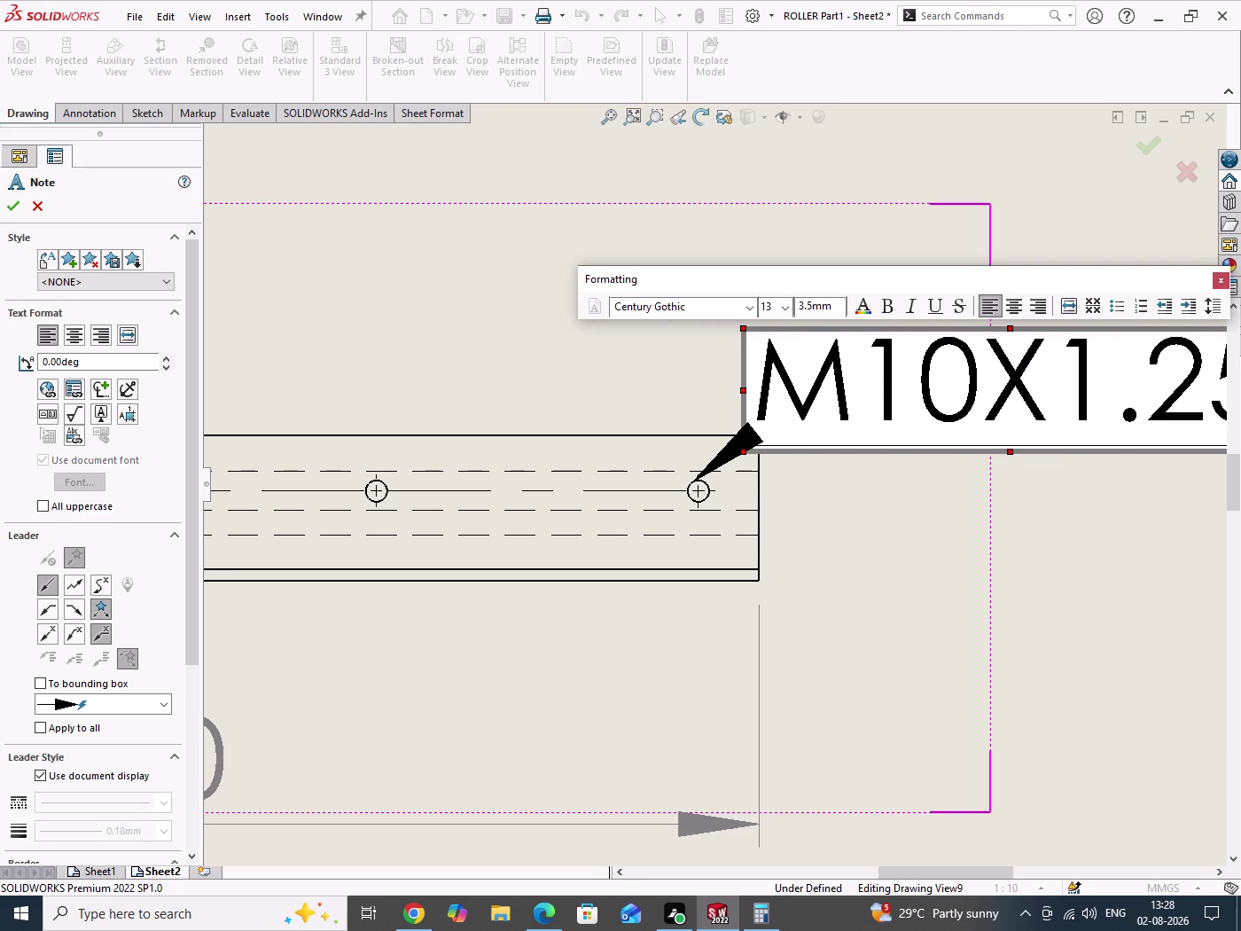
Select the M10X1.25 text, set its font size to 8, and confirm the note.
scroll(up, 3)
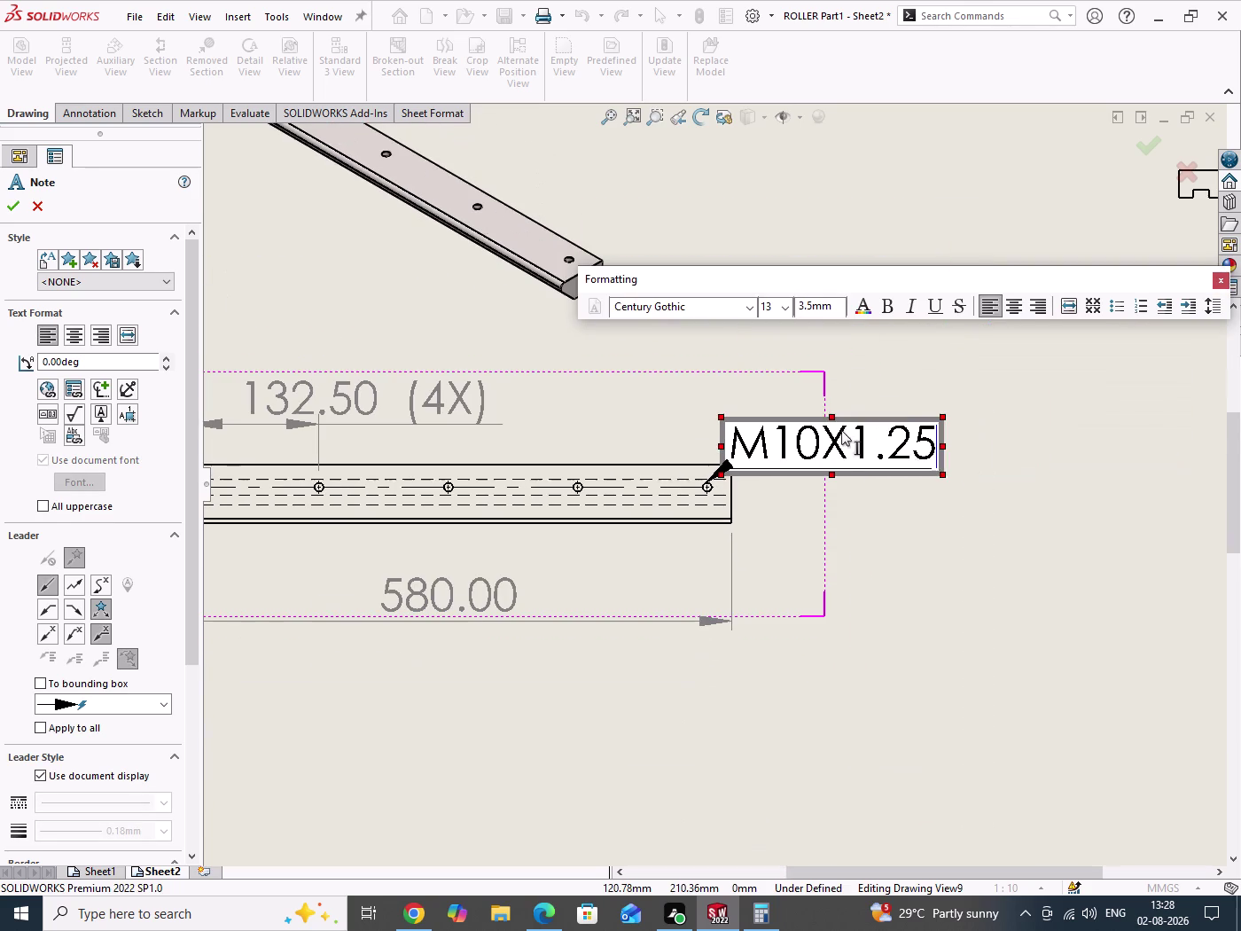
key(ctrl+shift+Left)
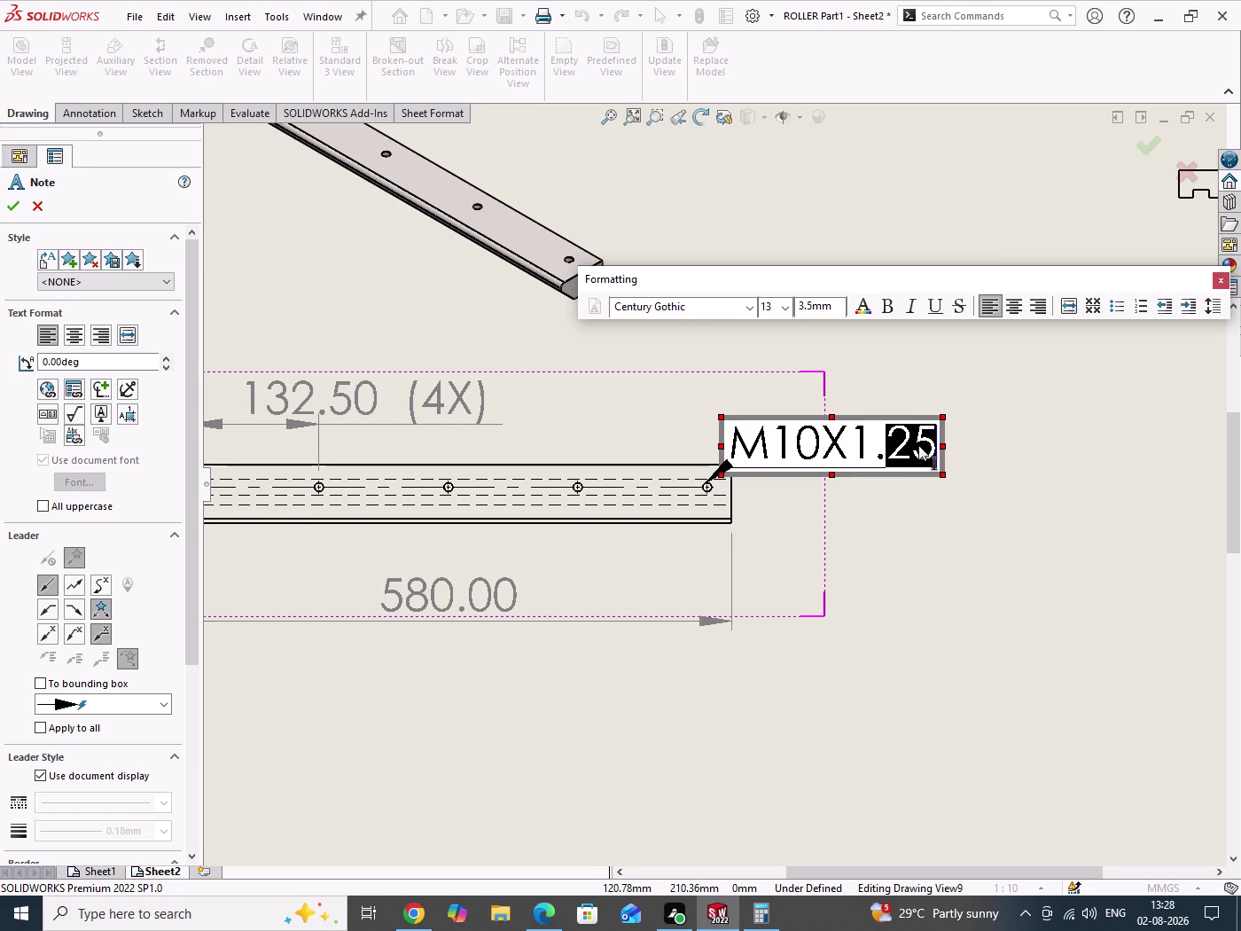
key(ctrl+shift+Left)
key(ctrl+shift+Left)
key(ctrl+shift+Left)
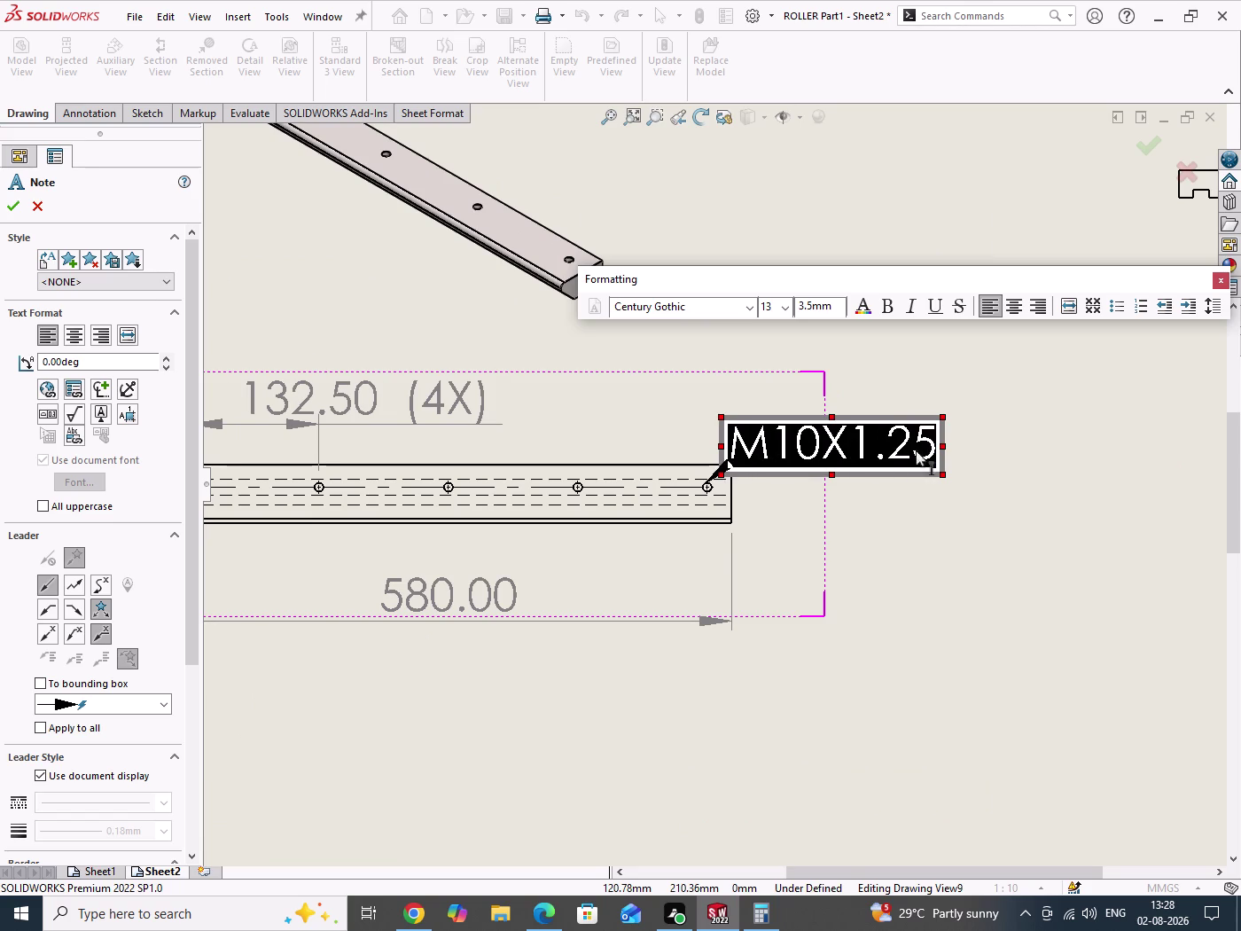
click(787, 309)
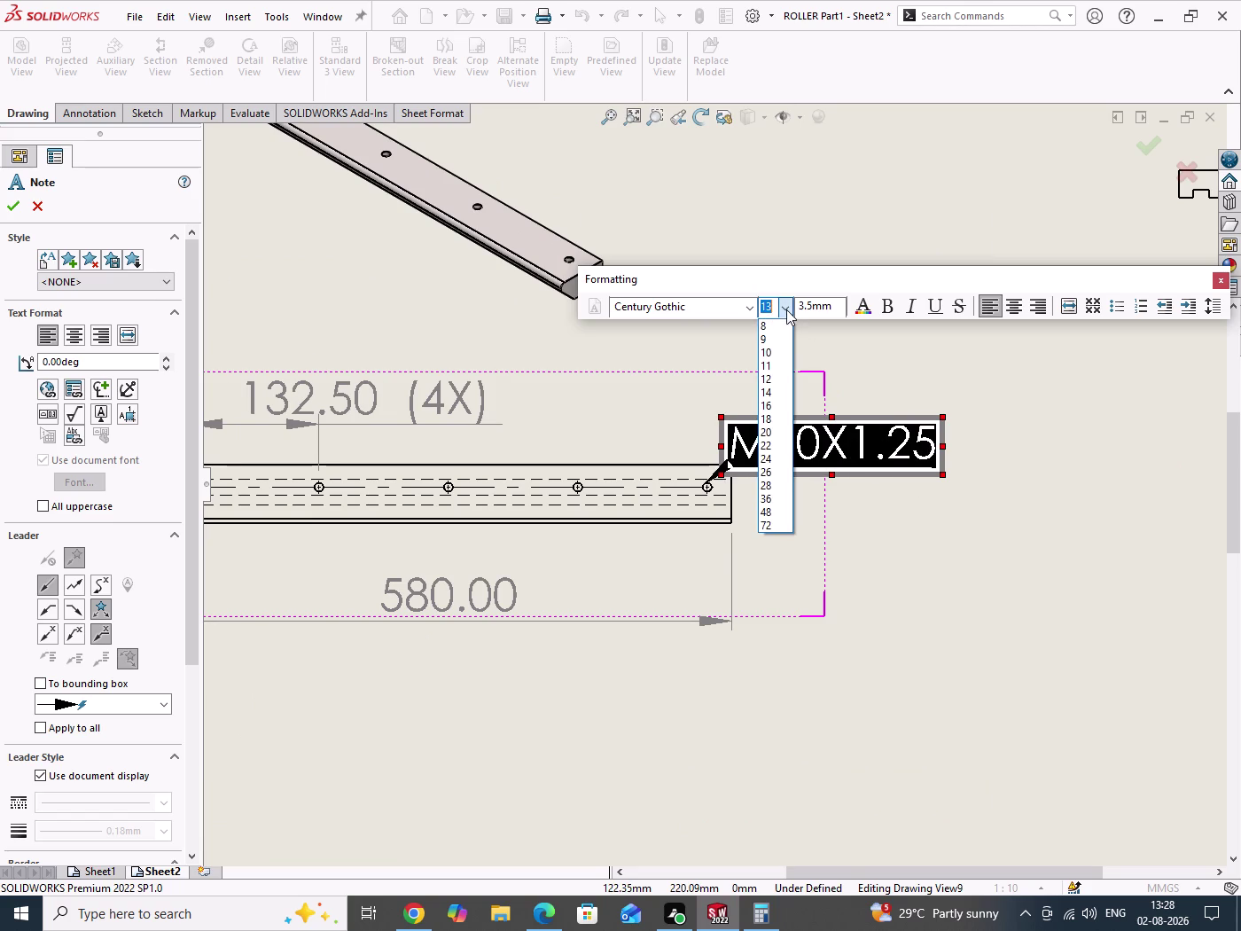
click(768, 327)
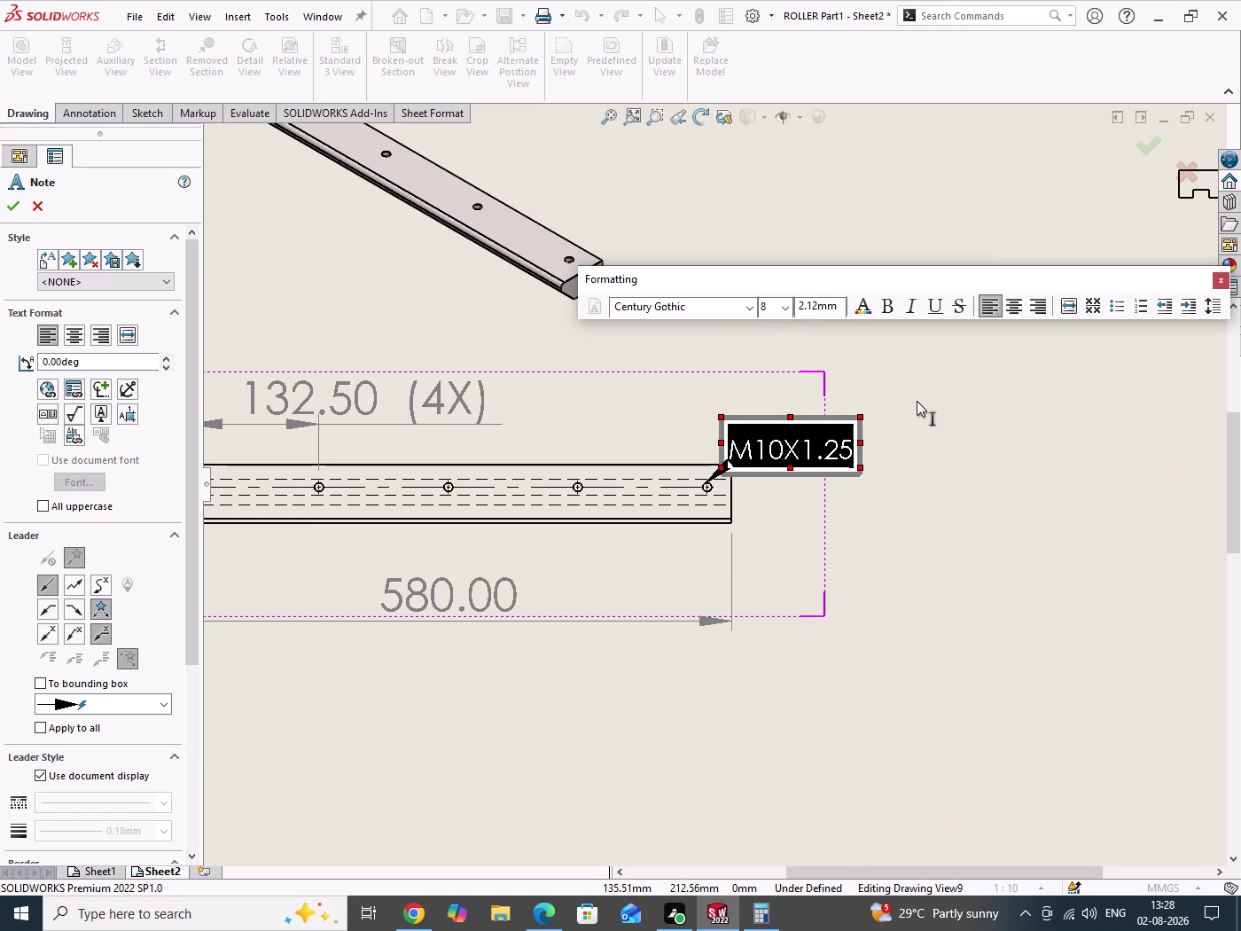
click(917, 401)
click(11, 207)
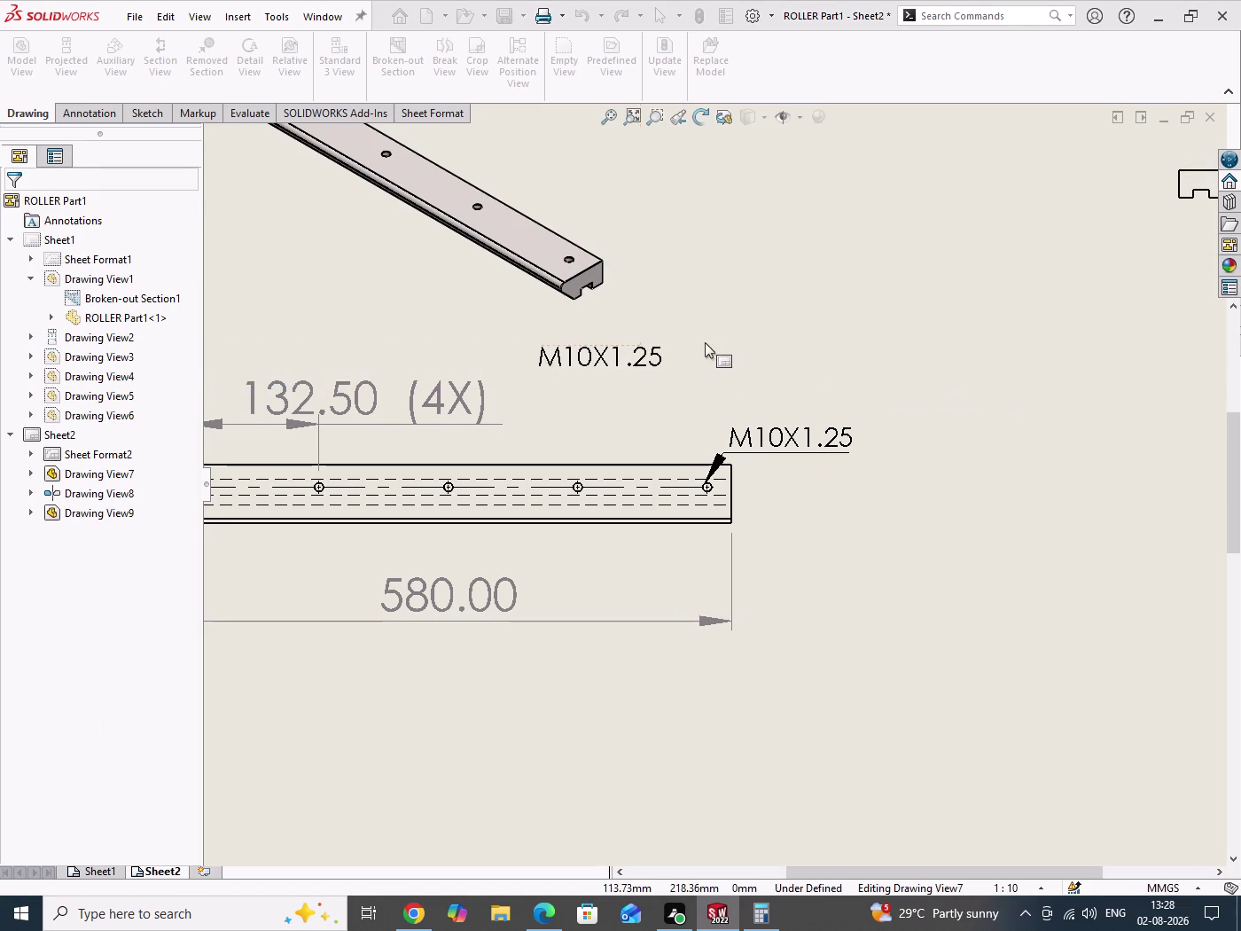
Box-select the upper M10X1.25 note and drag it toward the isometric view.
drag(881, 313, 911, 384)
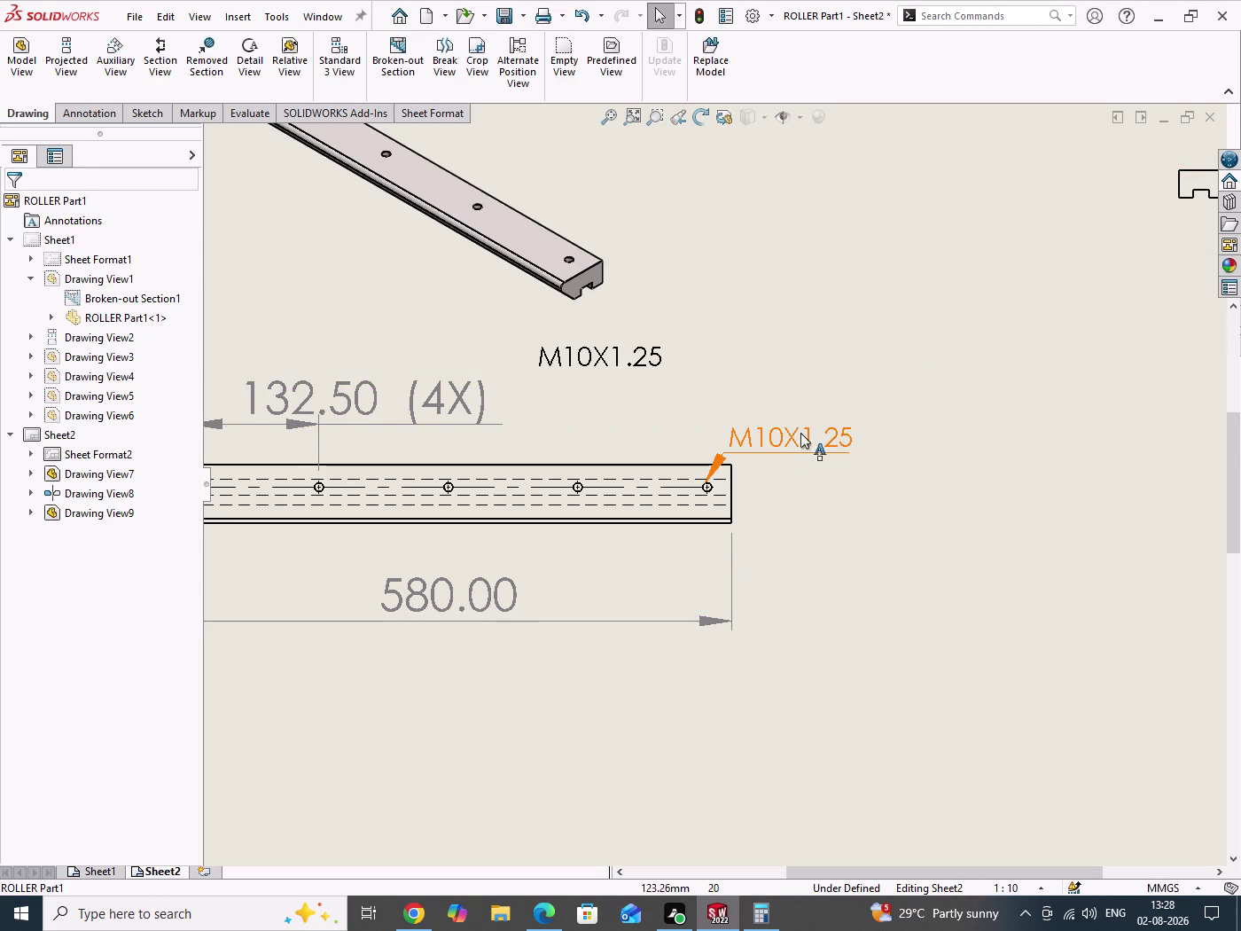
drag(778, 282, 799, 335)
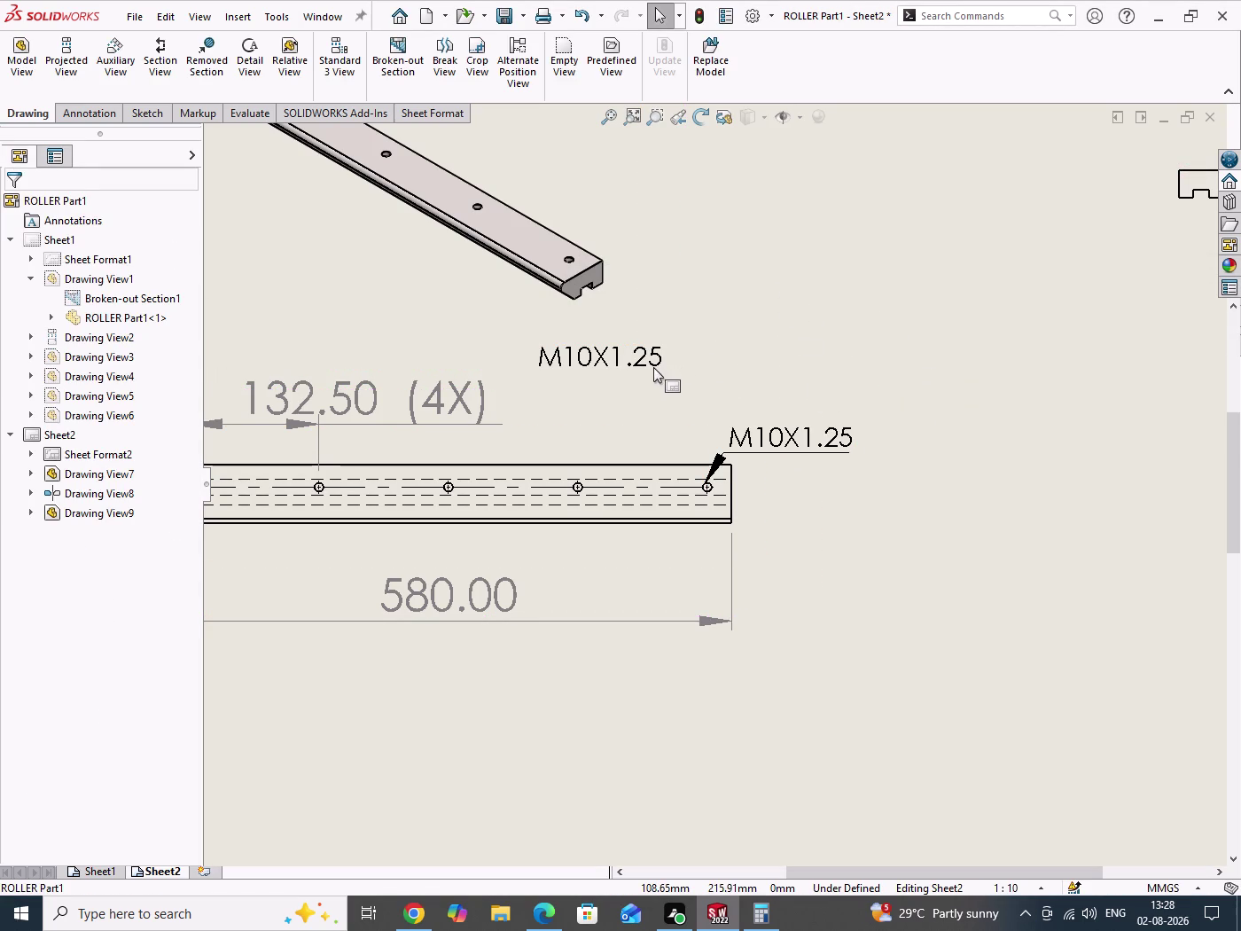
drag(654, 367, 821, 375)
drag(646, 359, 832, 339)
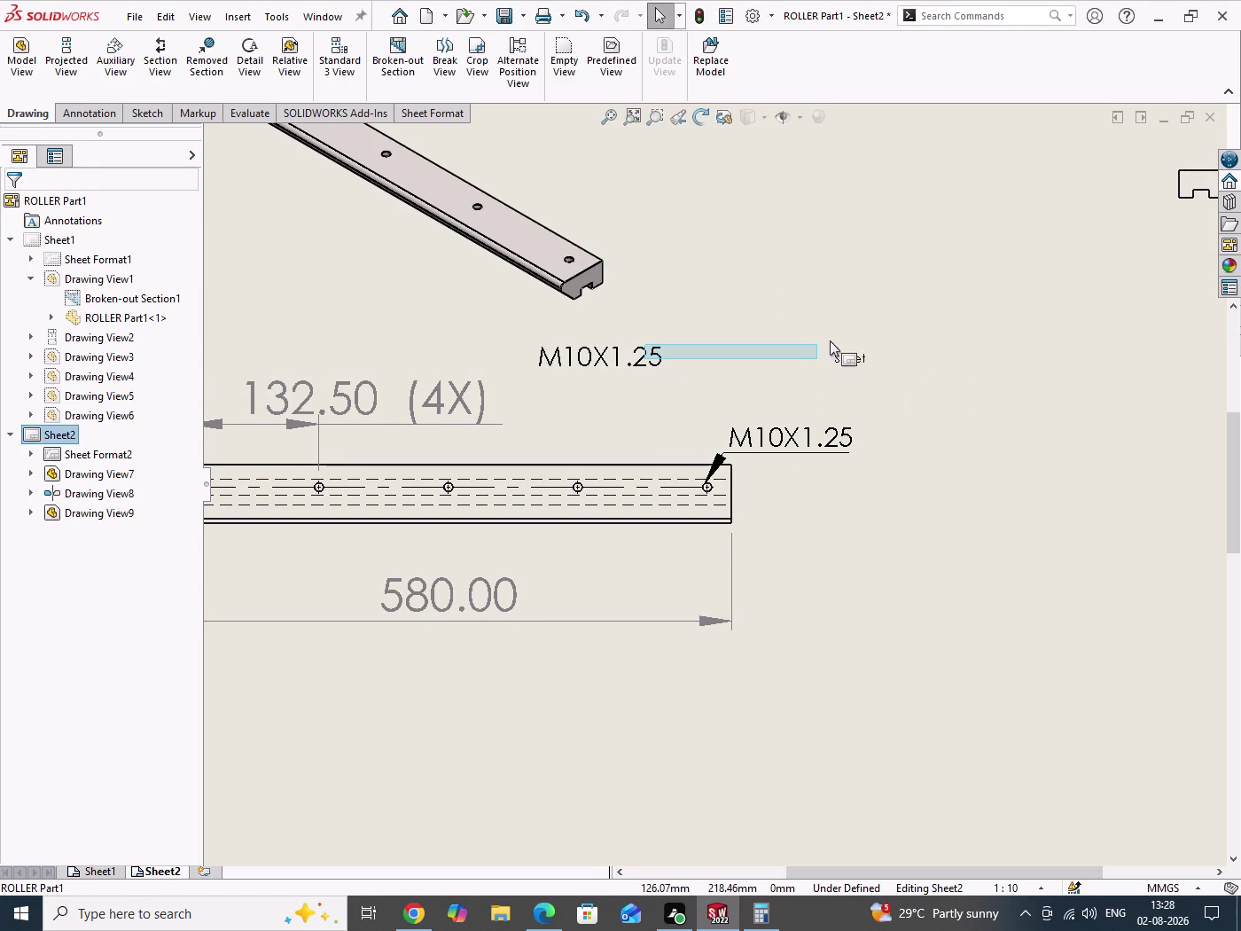
drag(832, 339, 848, 333)
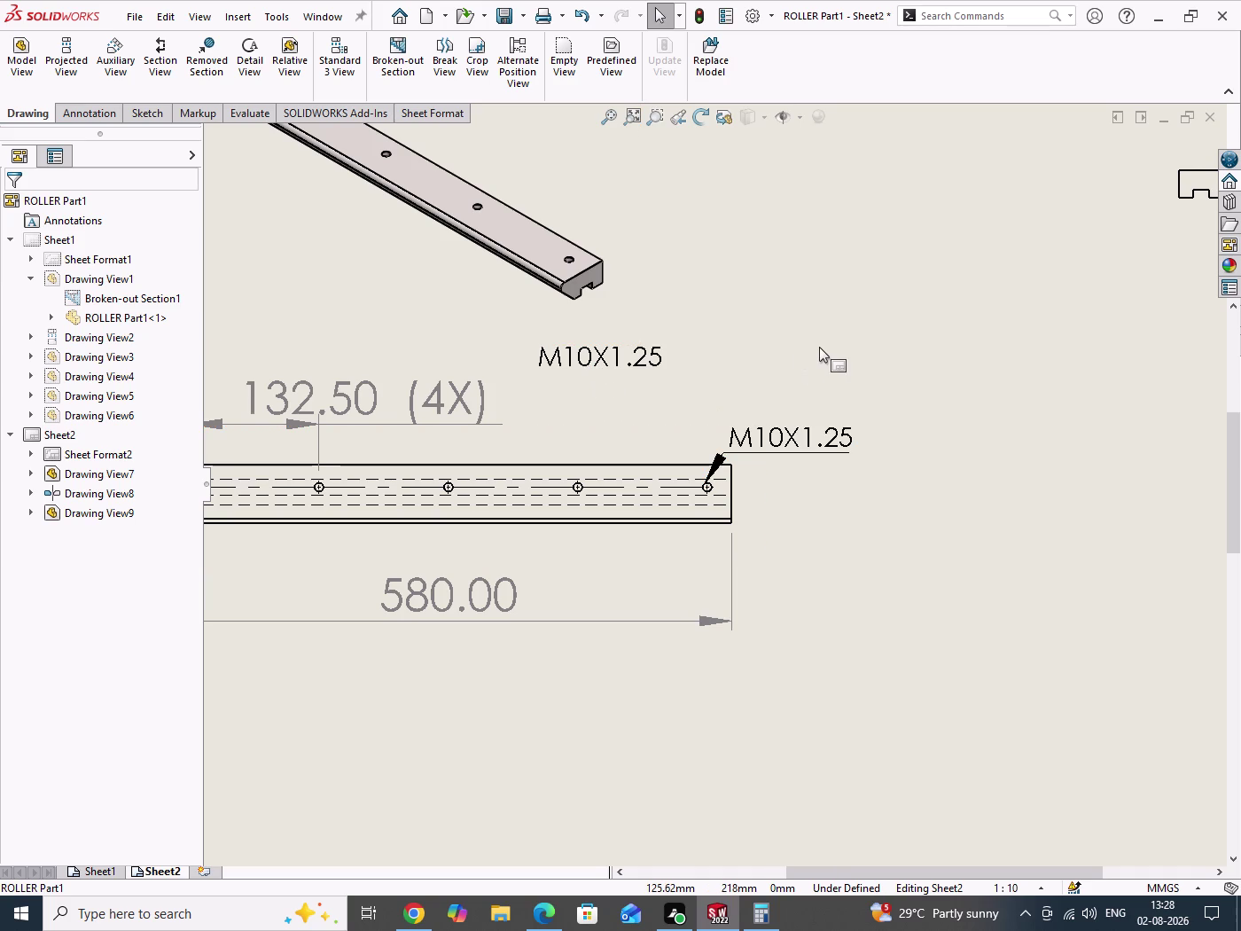
Undo the recent changes to clear the leader note off the hole.
key(ctrl+z)
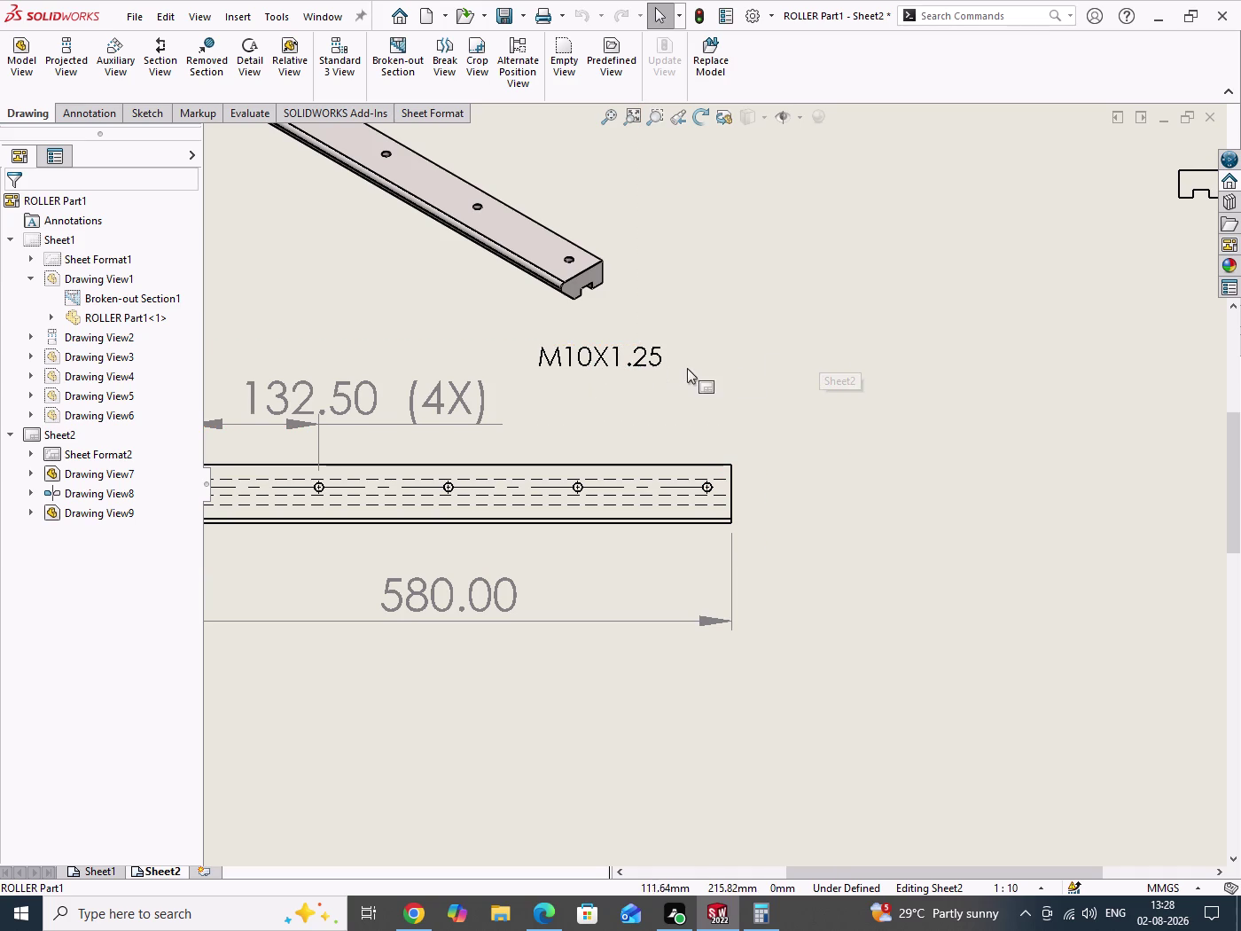
key(ctrl+z)
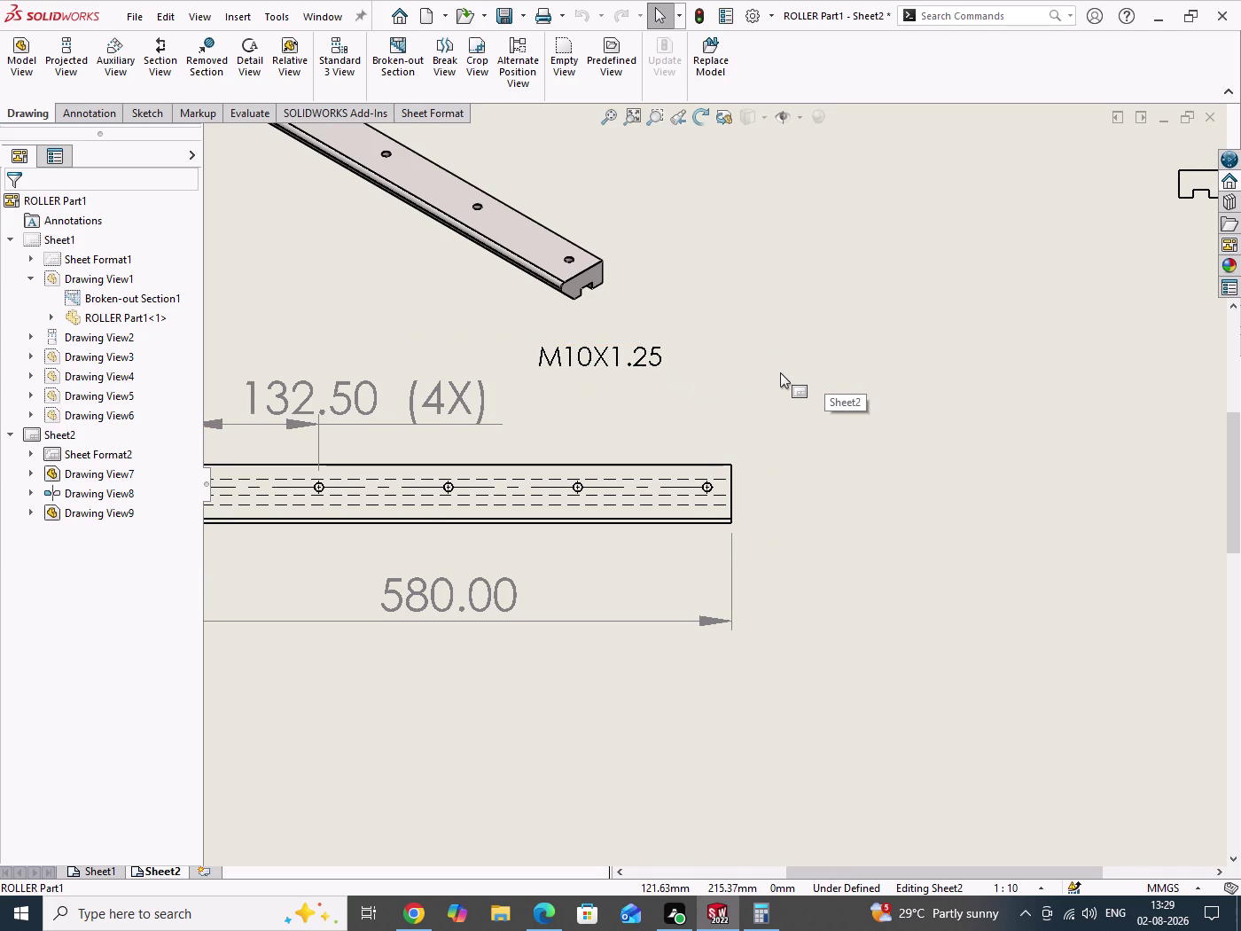
key(ctrl+z)
key(ctrl+z)
drag(814, 304, 898, 384)
scroll(up, 3)
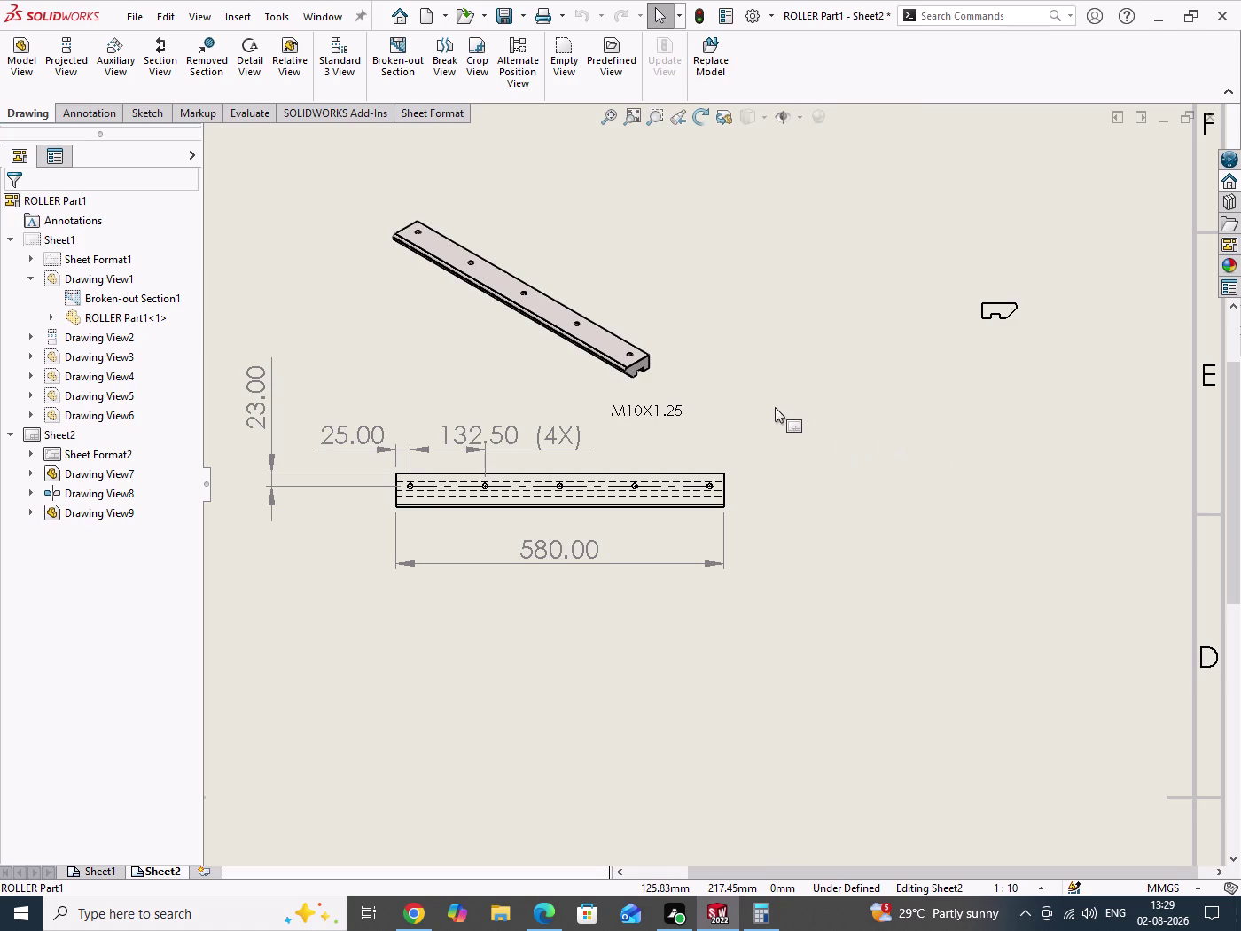
key(ctrl+z)
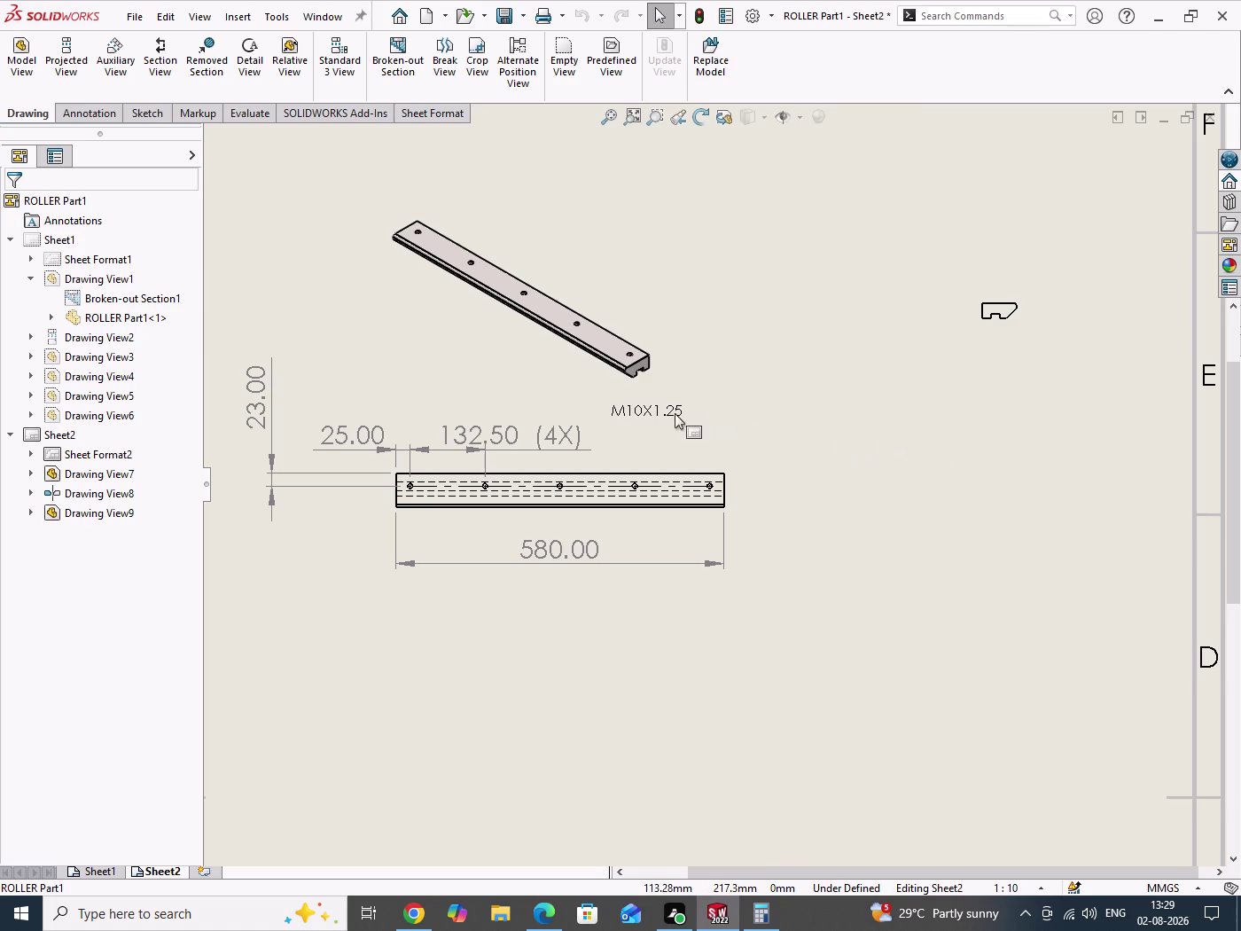
scroll(down, 3)
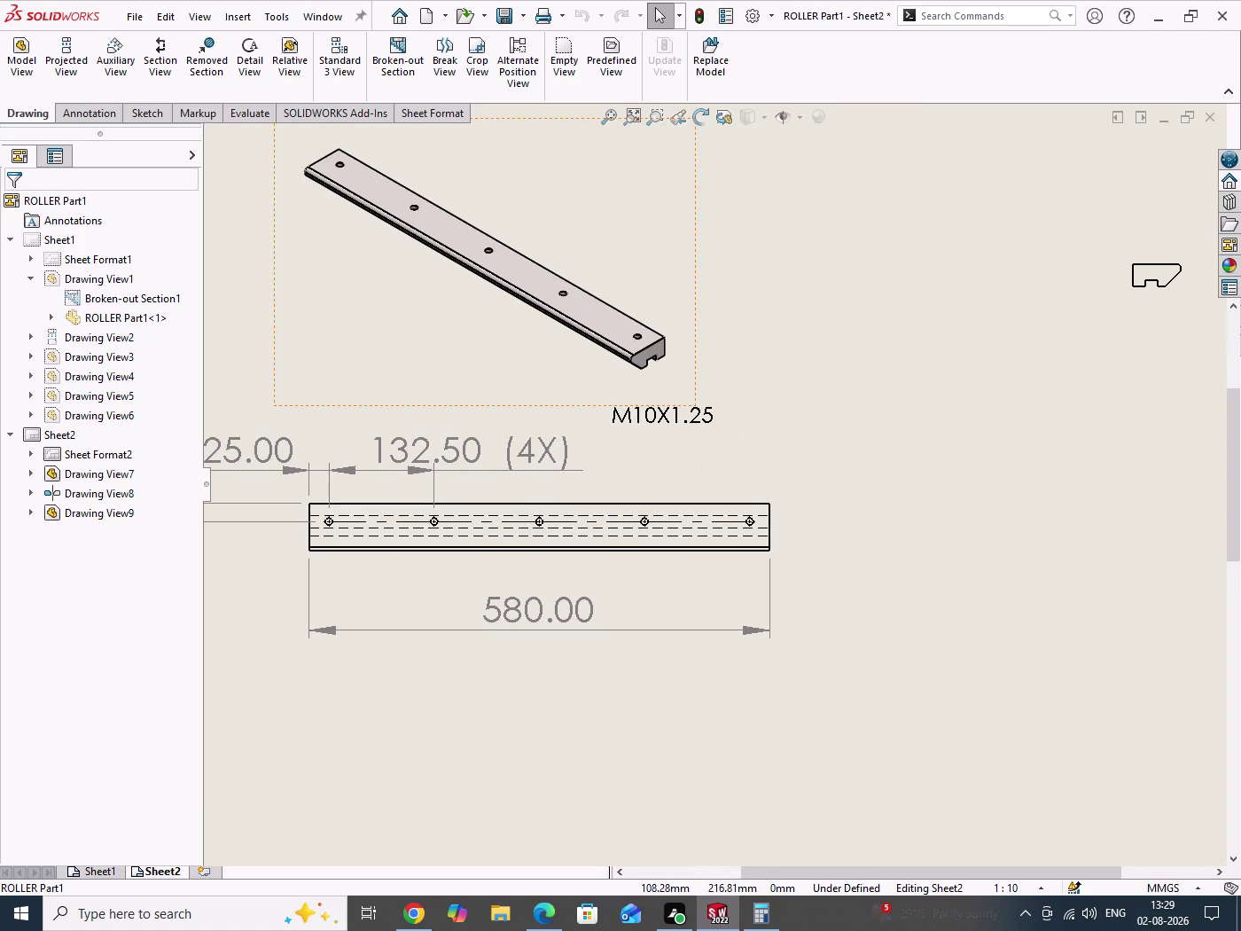
Recentre the drawing views and box-select the M10X1.25 note.
drag(704, 425, 916, 445)
drag(746, 398, 679, 434)
drag(942, 424, 963, 483)
scroll(up, 3)
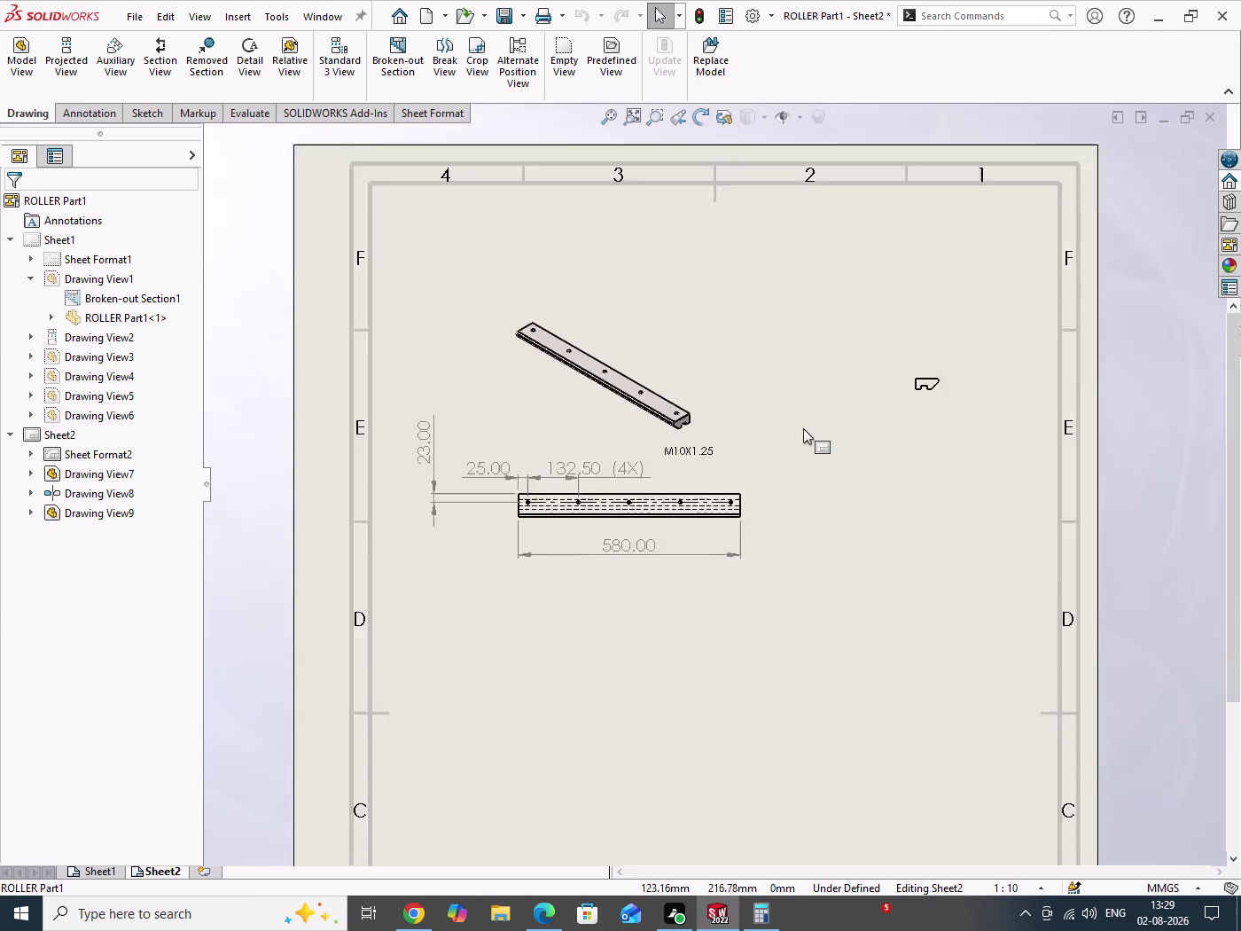
scroll(up, 3)
scroll(down, 3)
scroll(down, 3)
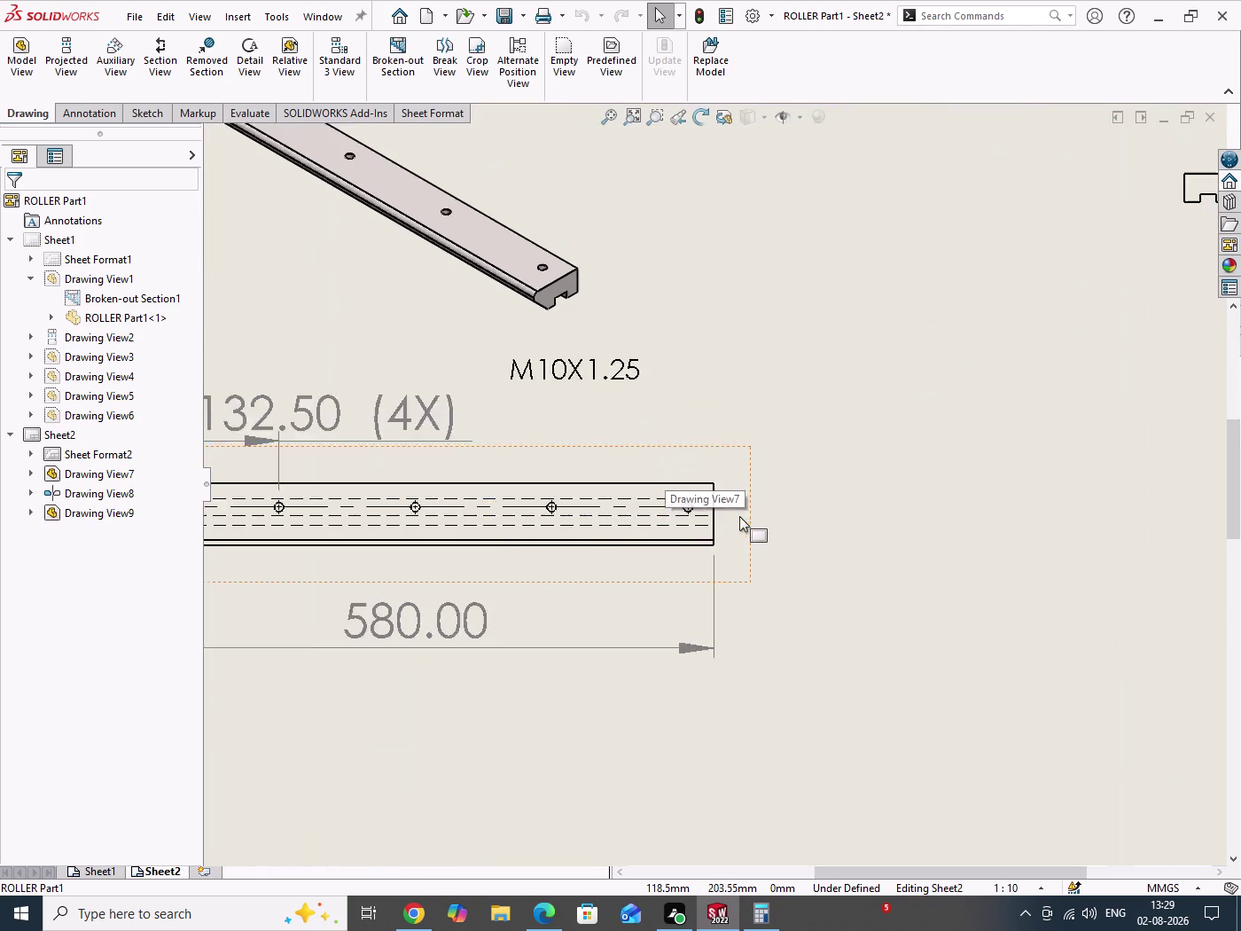
drag(618, 358, 699, 421)
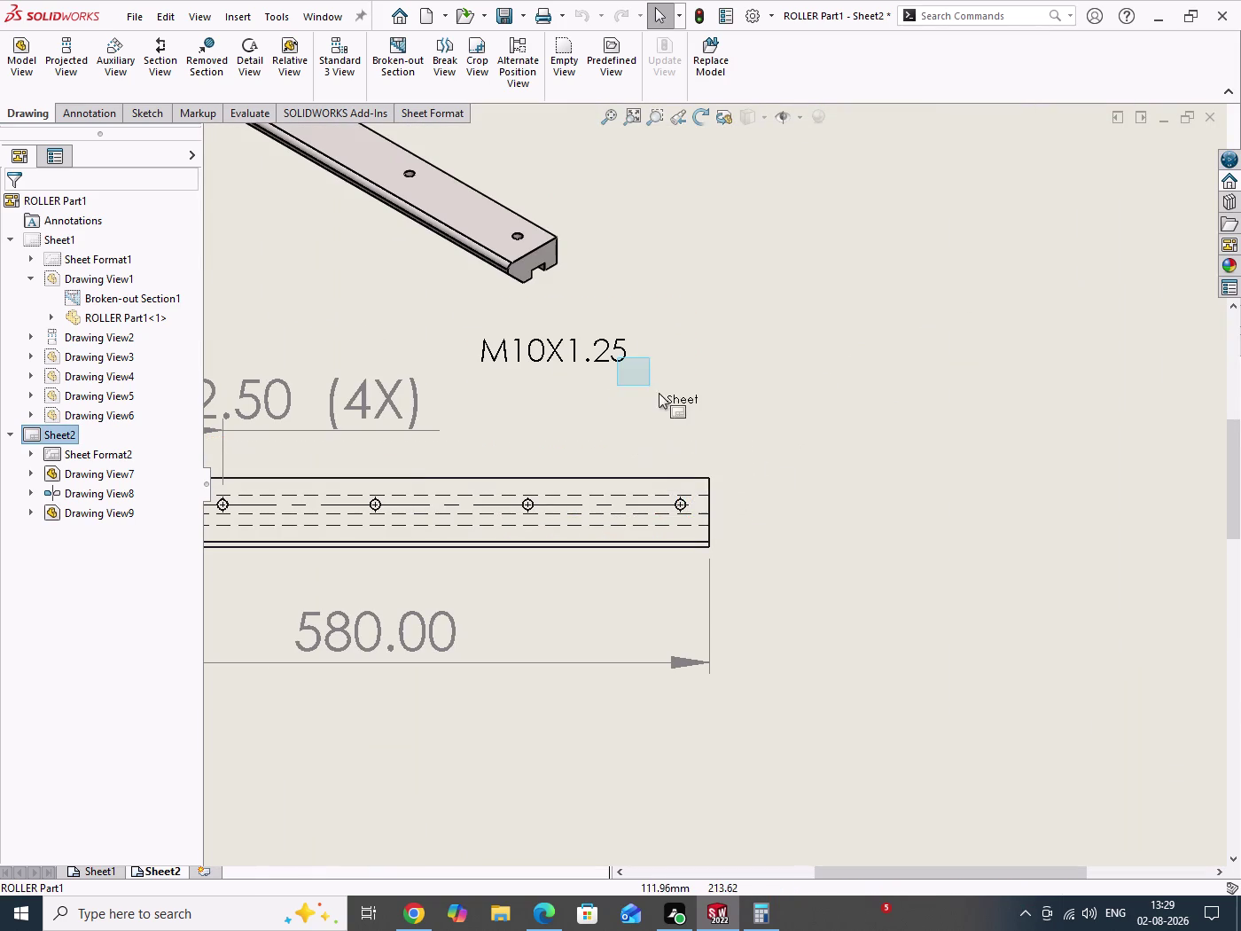
Select and delete the M10X1.25 thread note, then show the Annotation tools.
drag(699, 421, 816, 479)
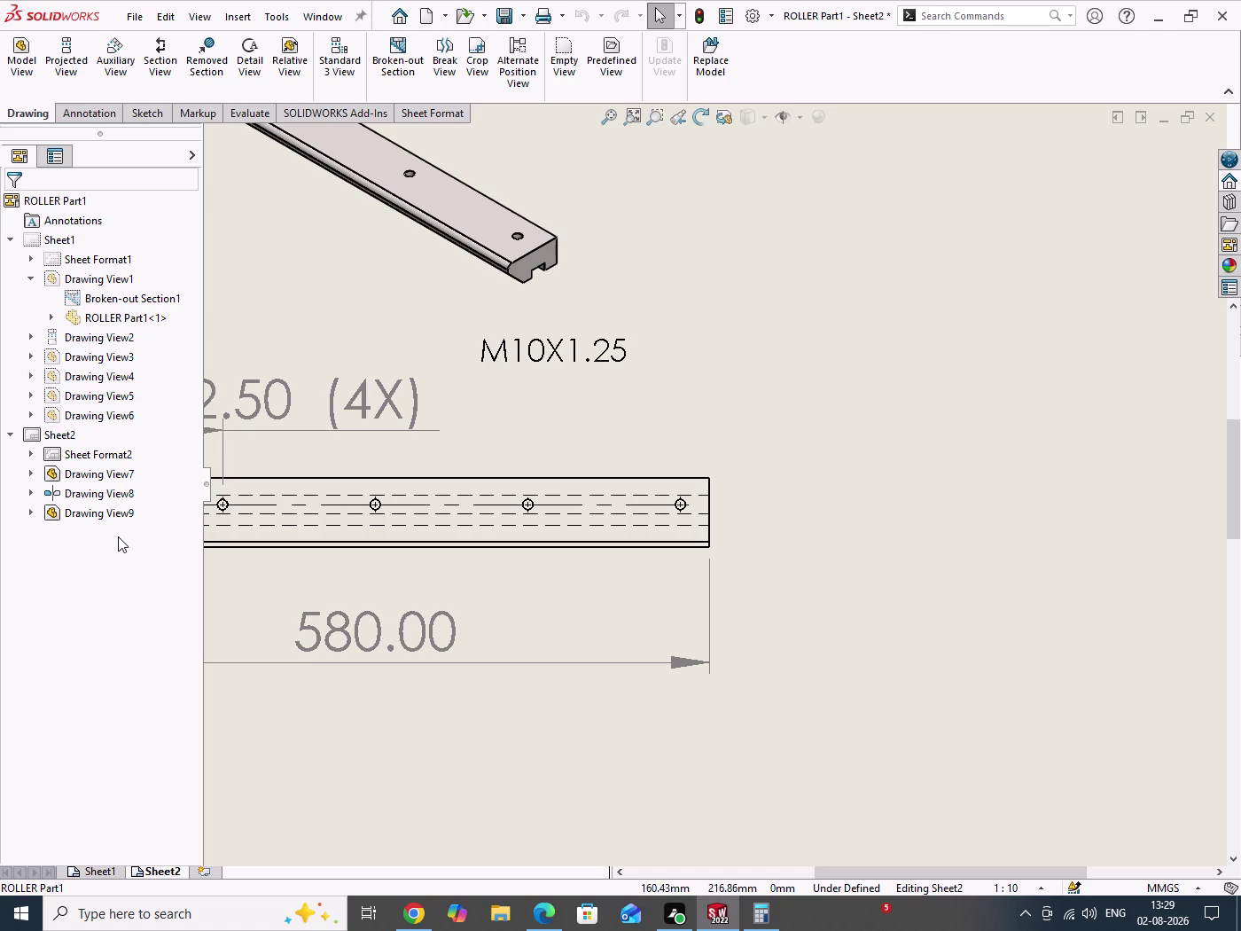
key(ctrl+s)
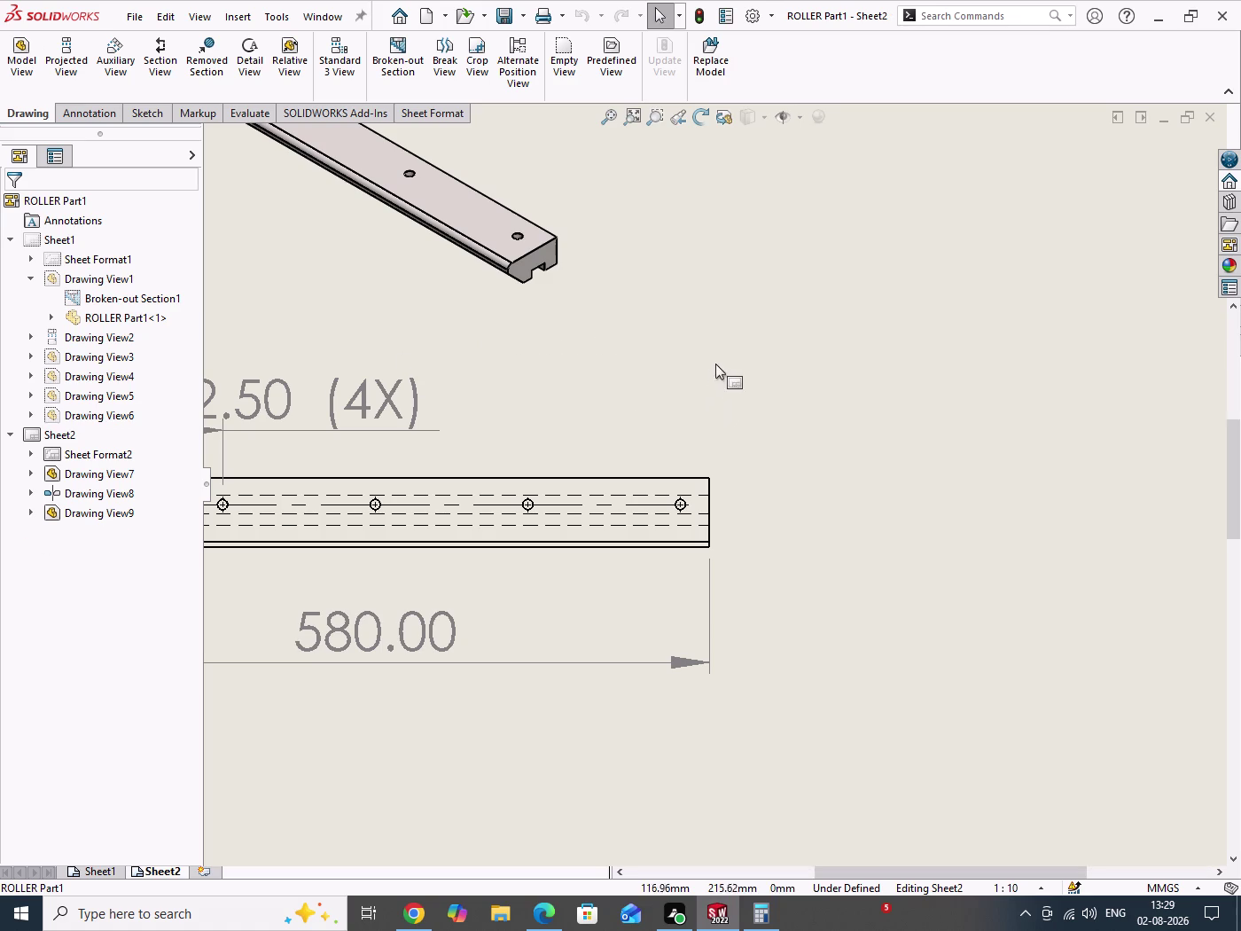
drag(721, 368, 794, 424)
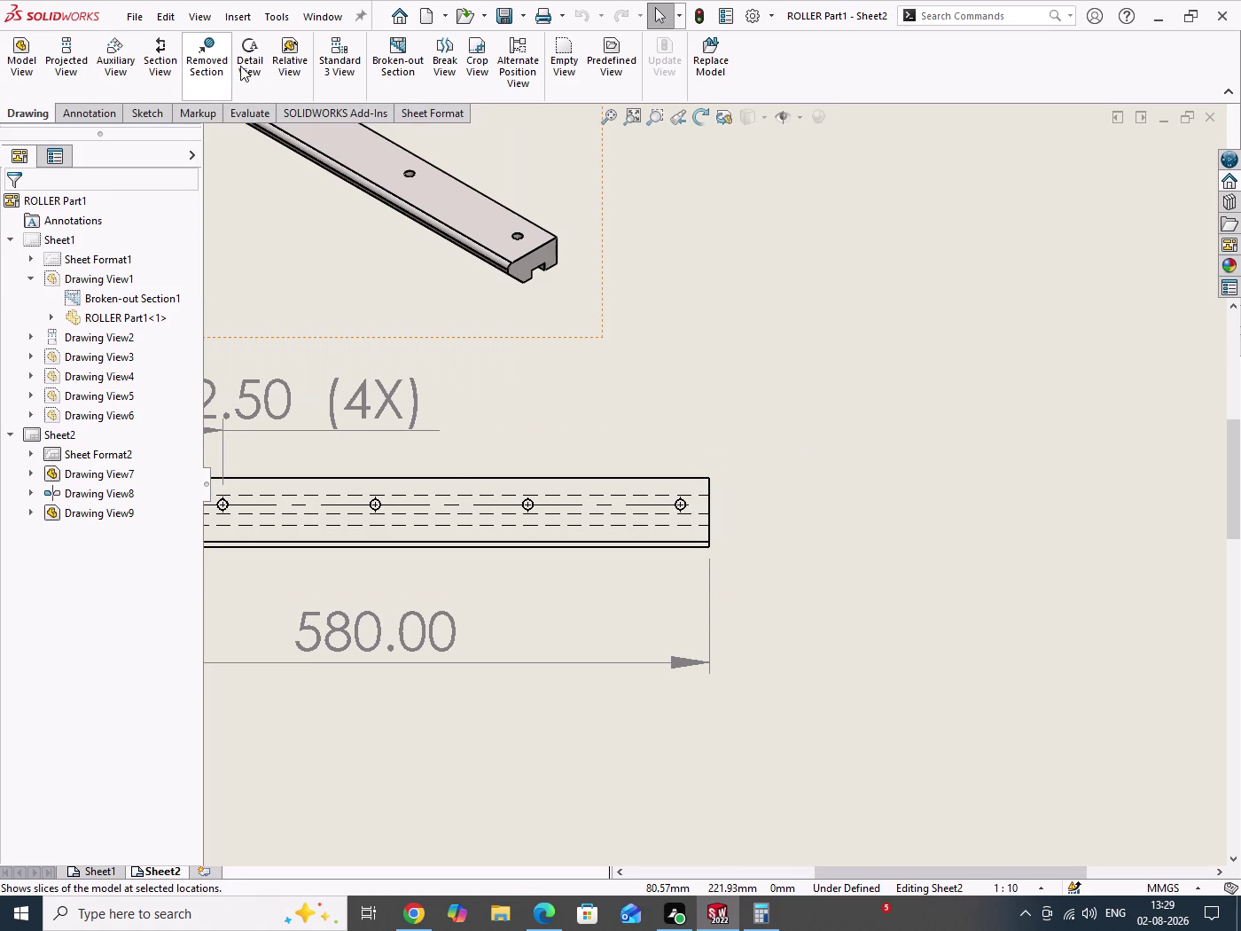
click(80, 113)
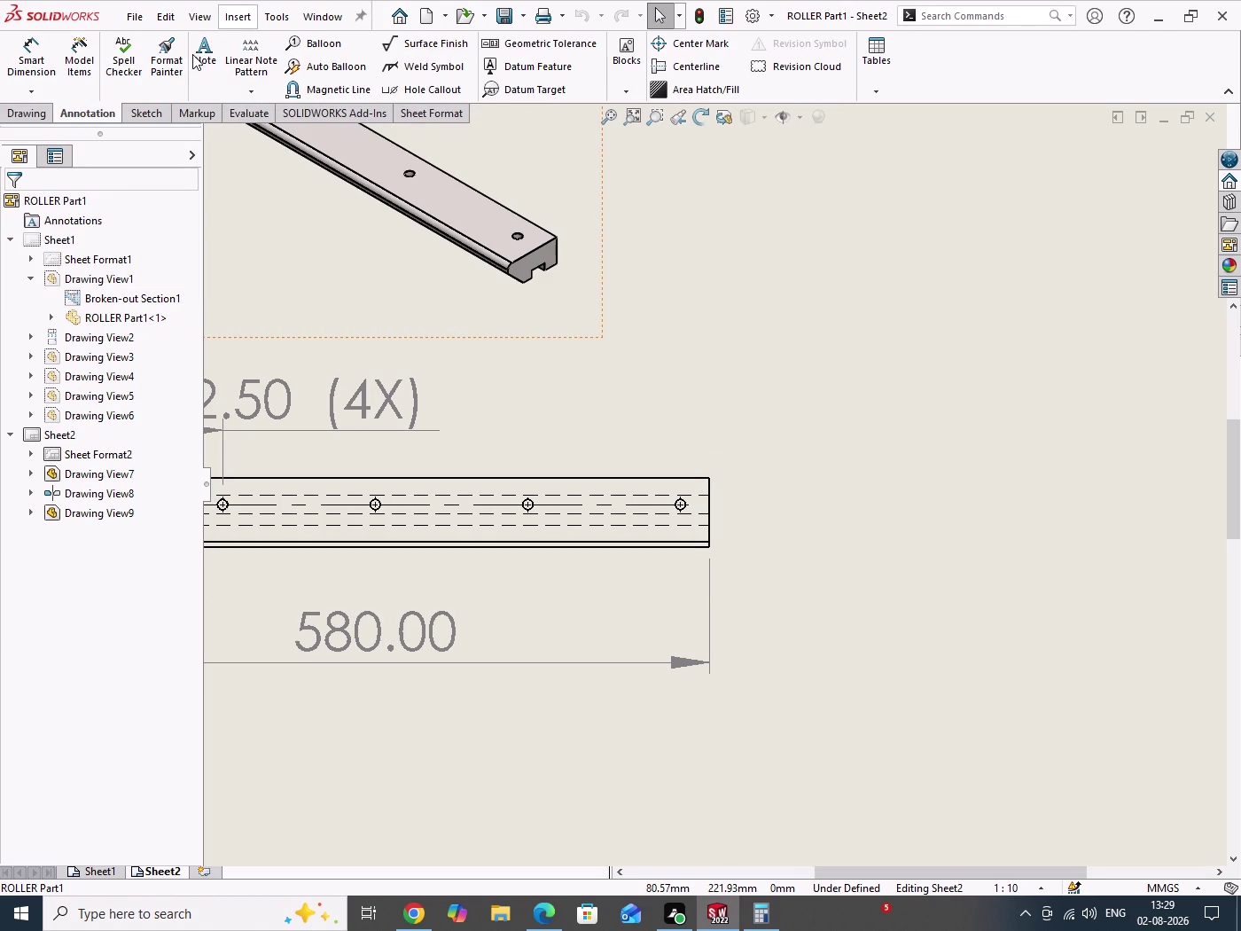
Start a Note with its leader on the rightmost hole, text placed above the plate.
click(201, 54)
scroll(down, 3)
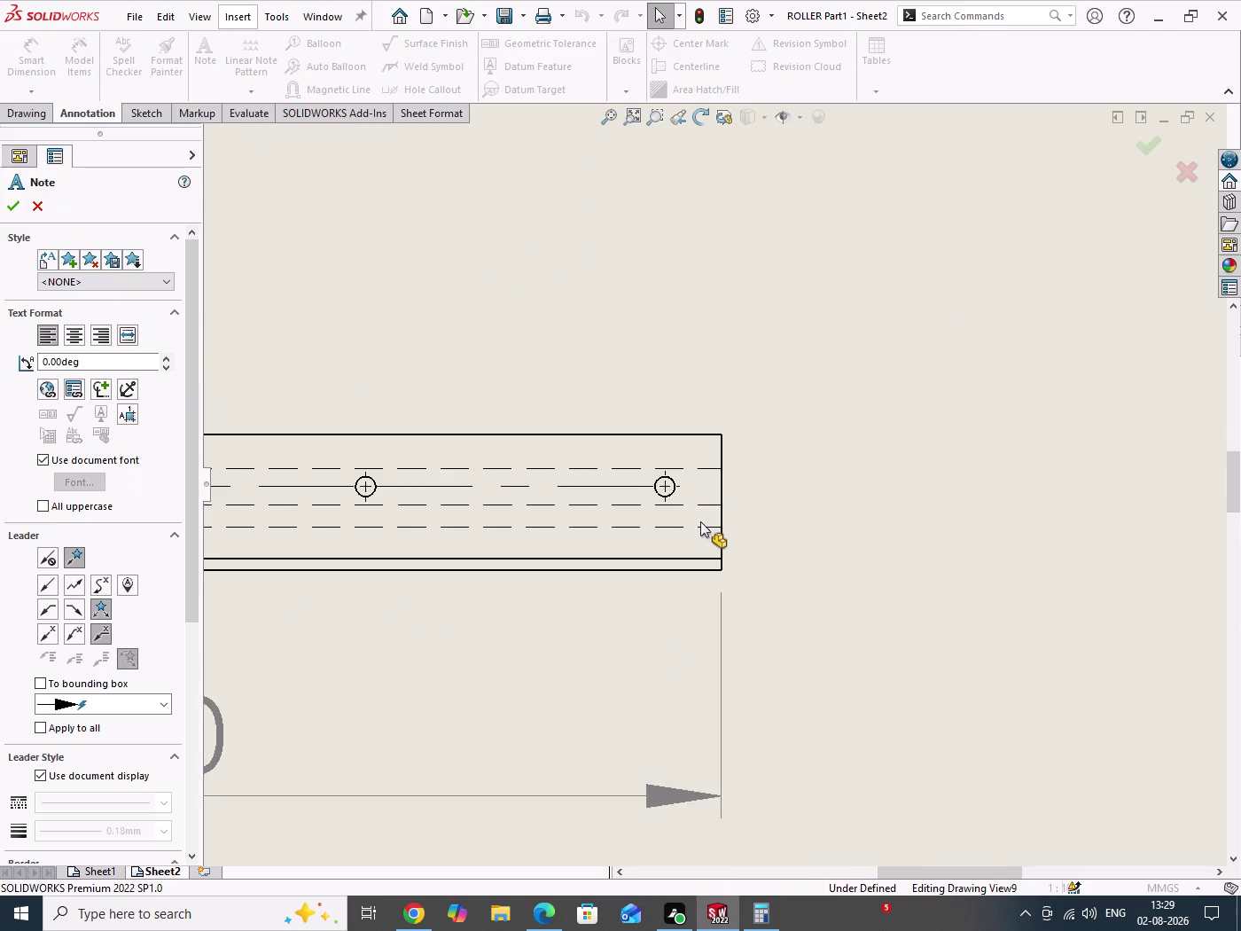
scroll(down, 3)
click(659, 446)
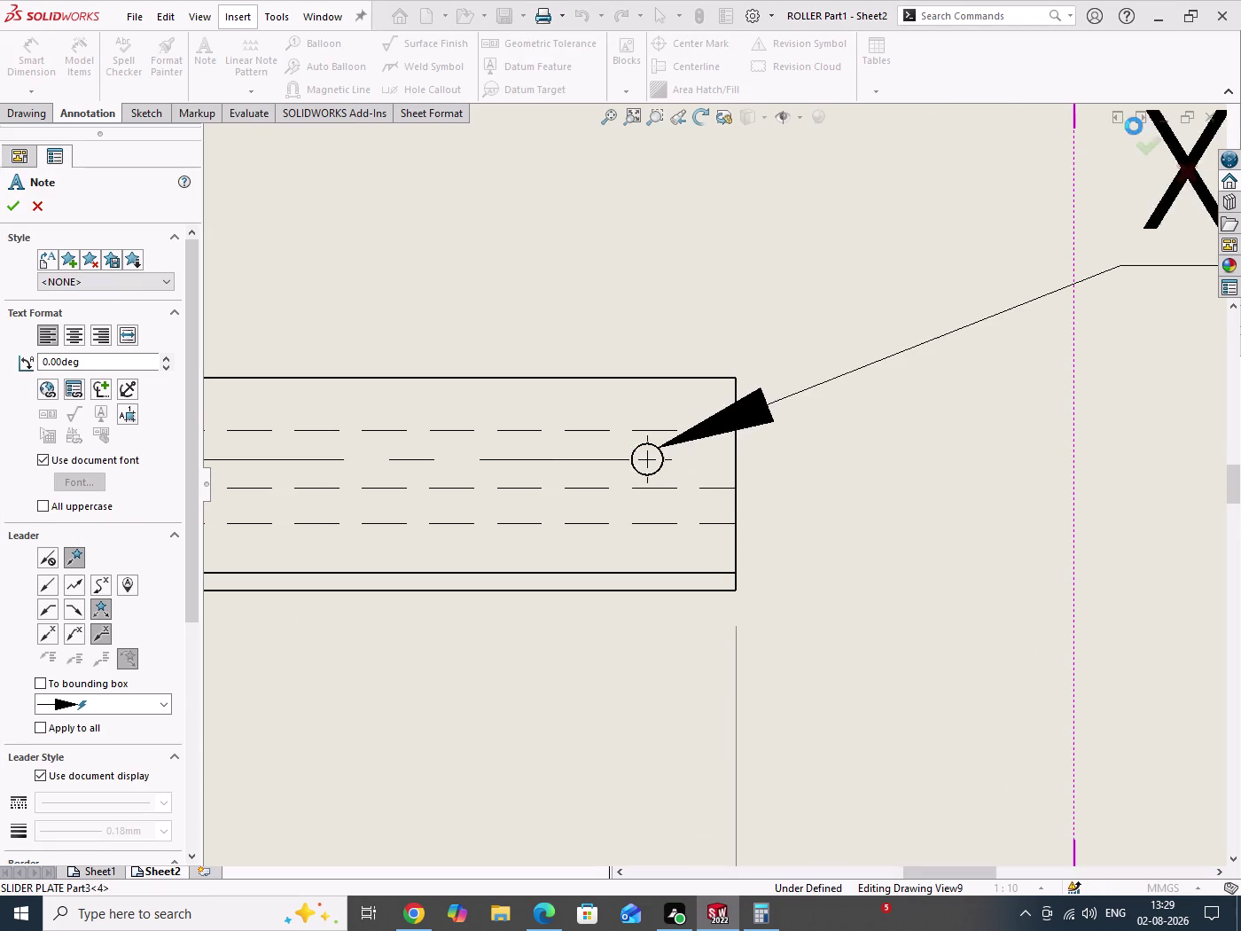
scroll(up, 3)
scroll(up, 3)
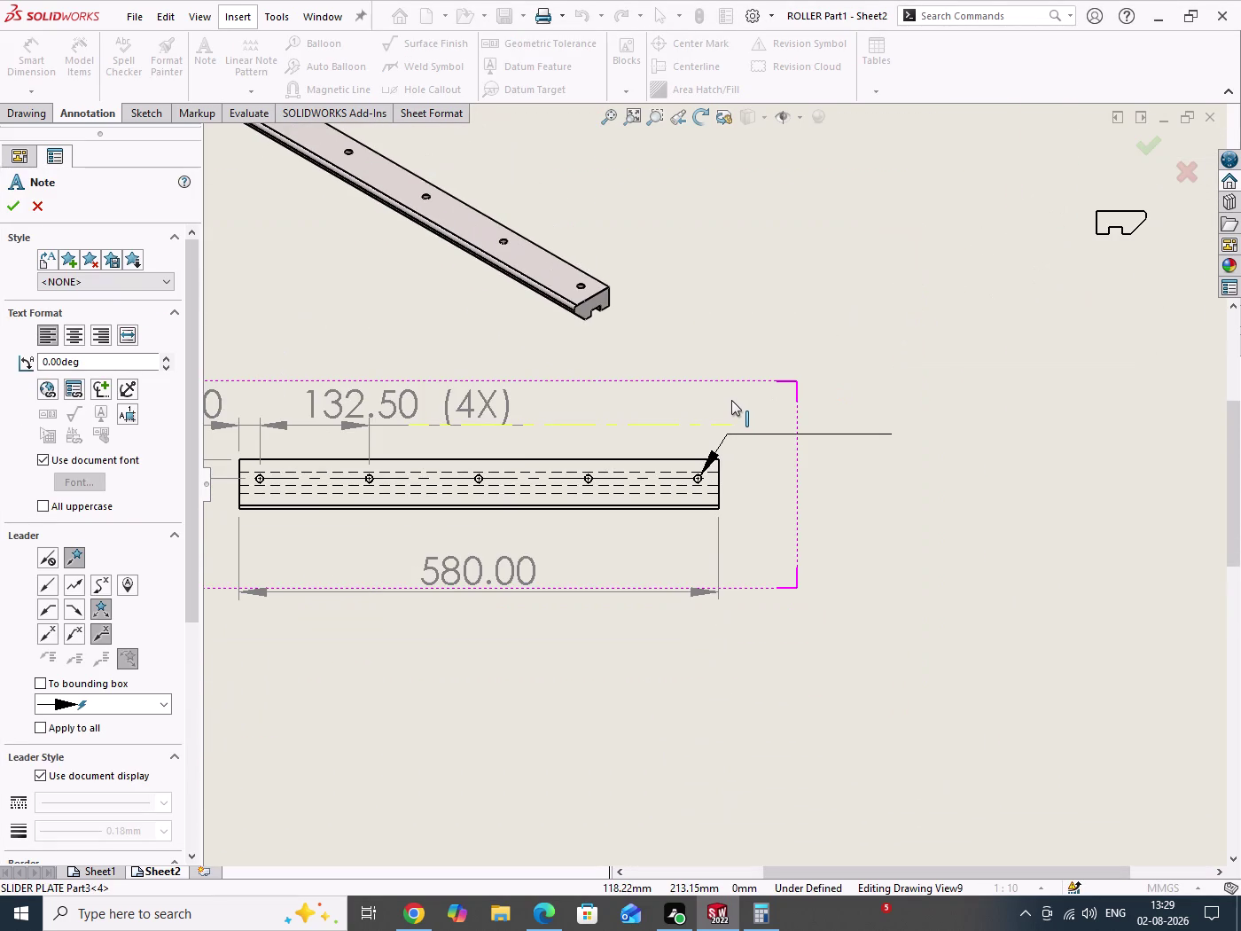
click(732, 402)
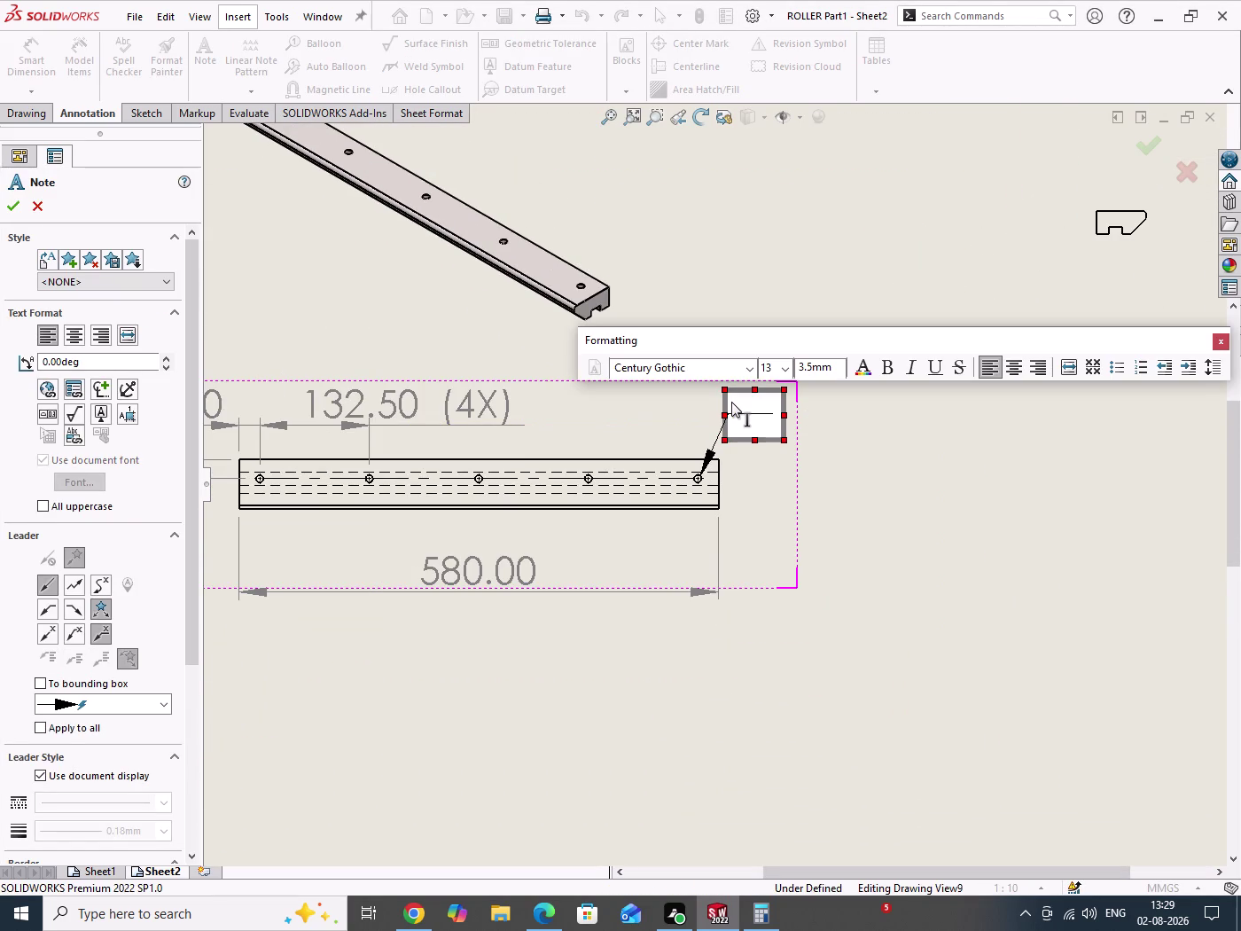
Enter M10X1.25 as the note text and finish the note.
text(M10)
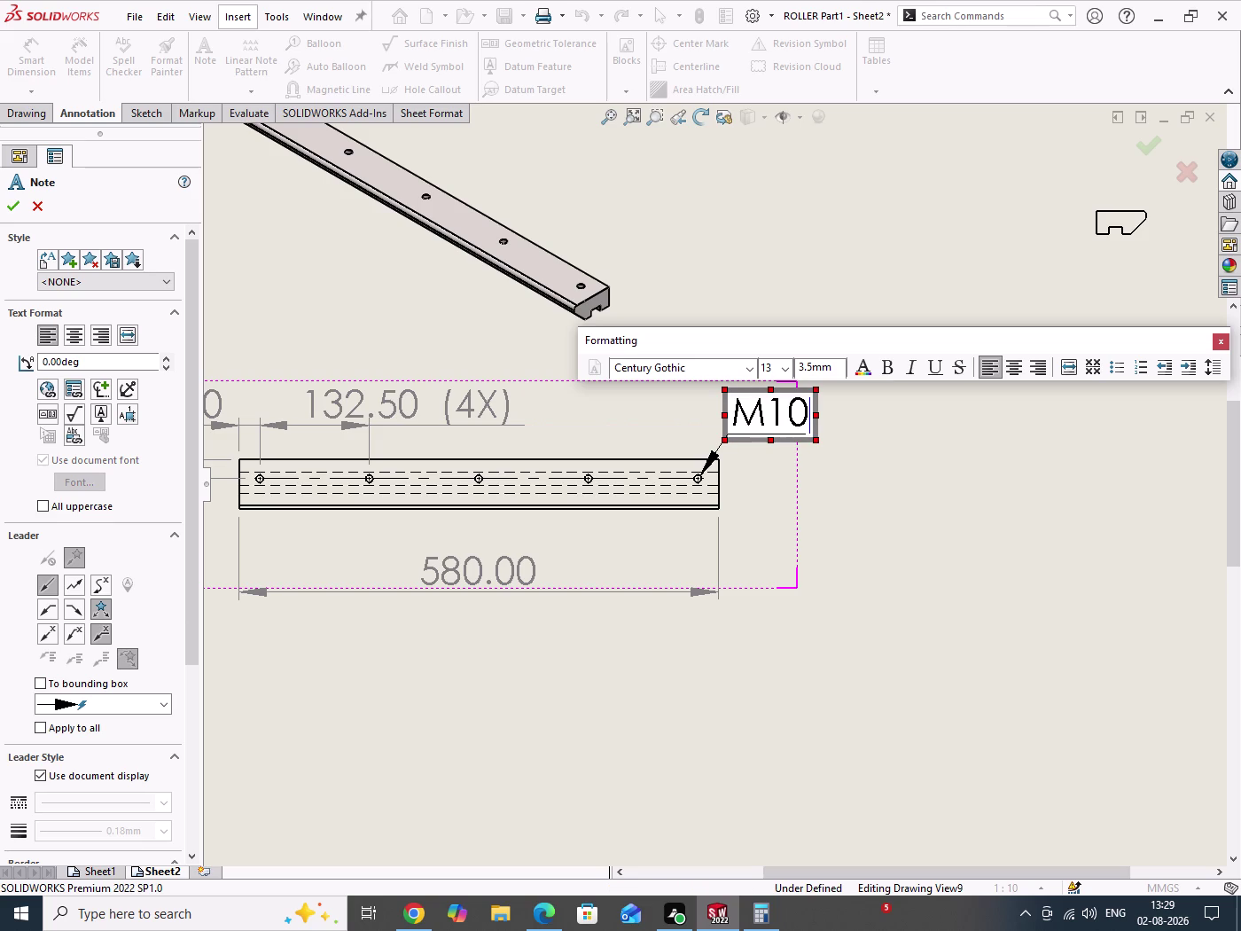
key(x)
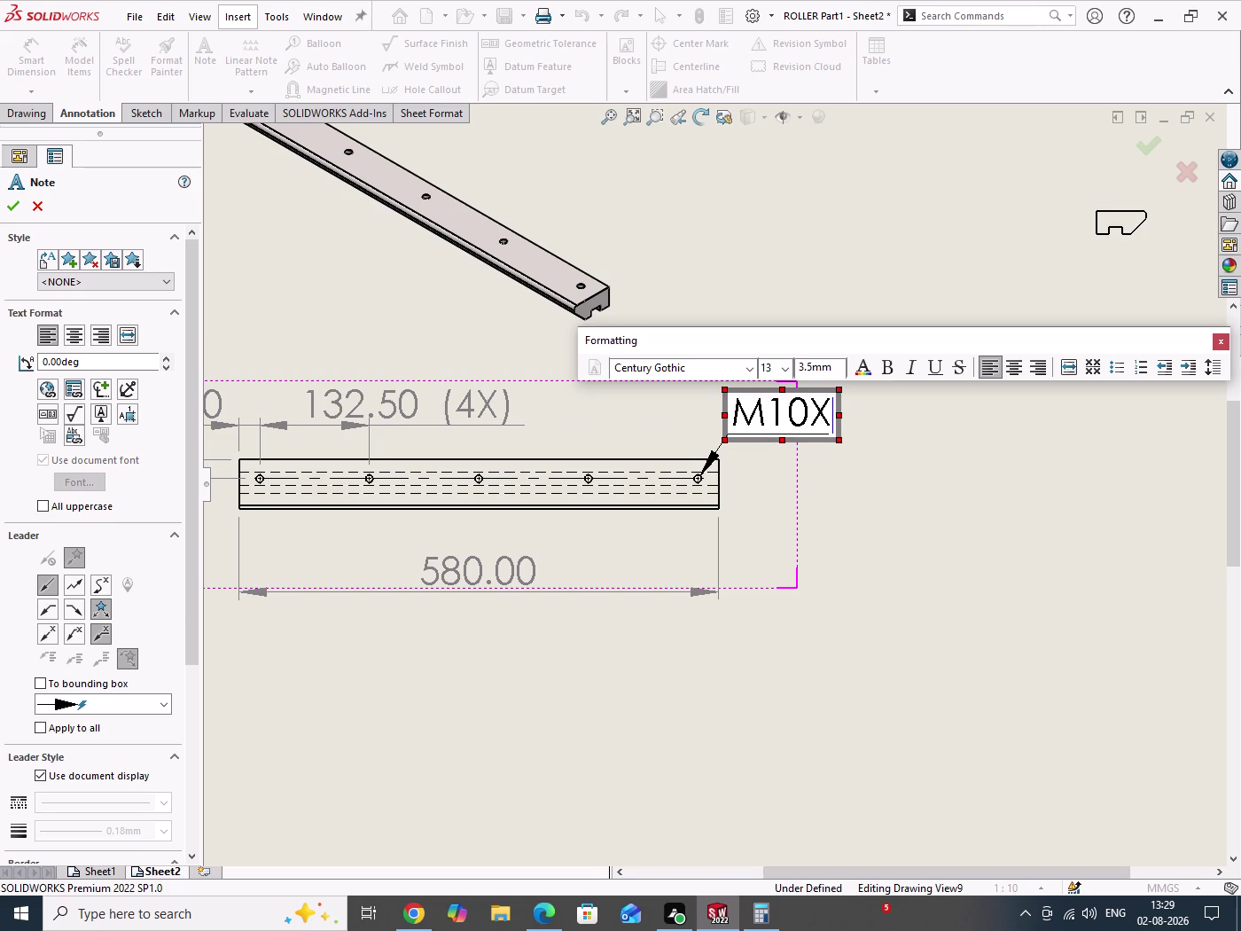
text(1.25)
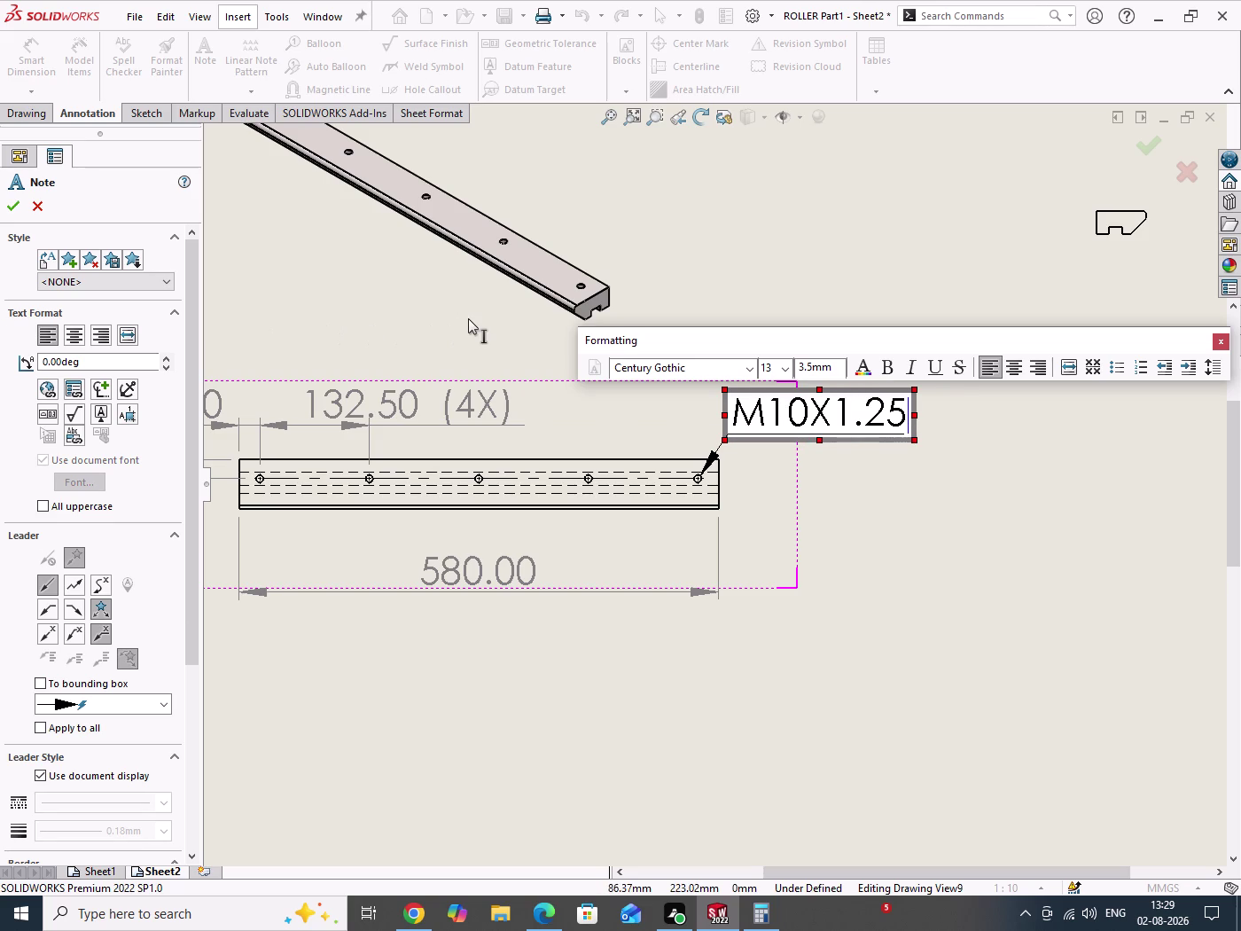
key(Return)
key(BackSpace)
click(11, 211)
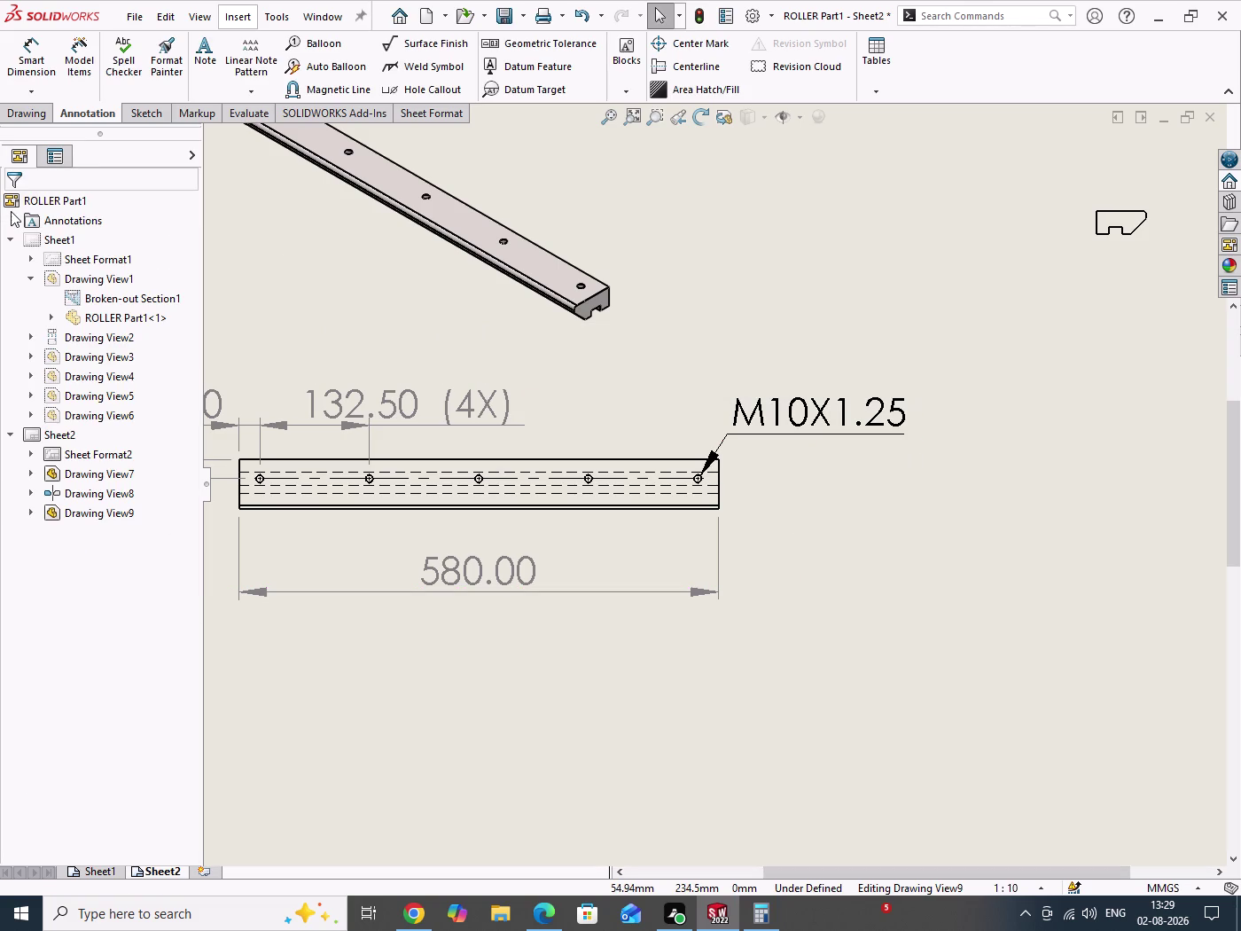
Nudge the M10X1.25 note left until it sits above the rightmost hole, then save.
scroll(up, 3)
scroll(up, 3)
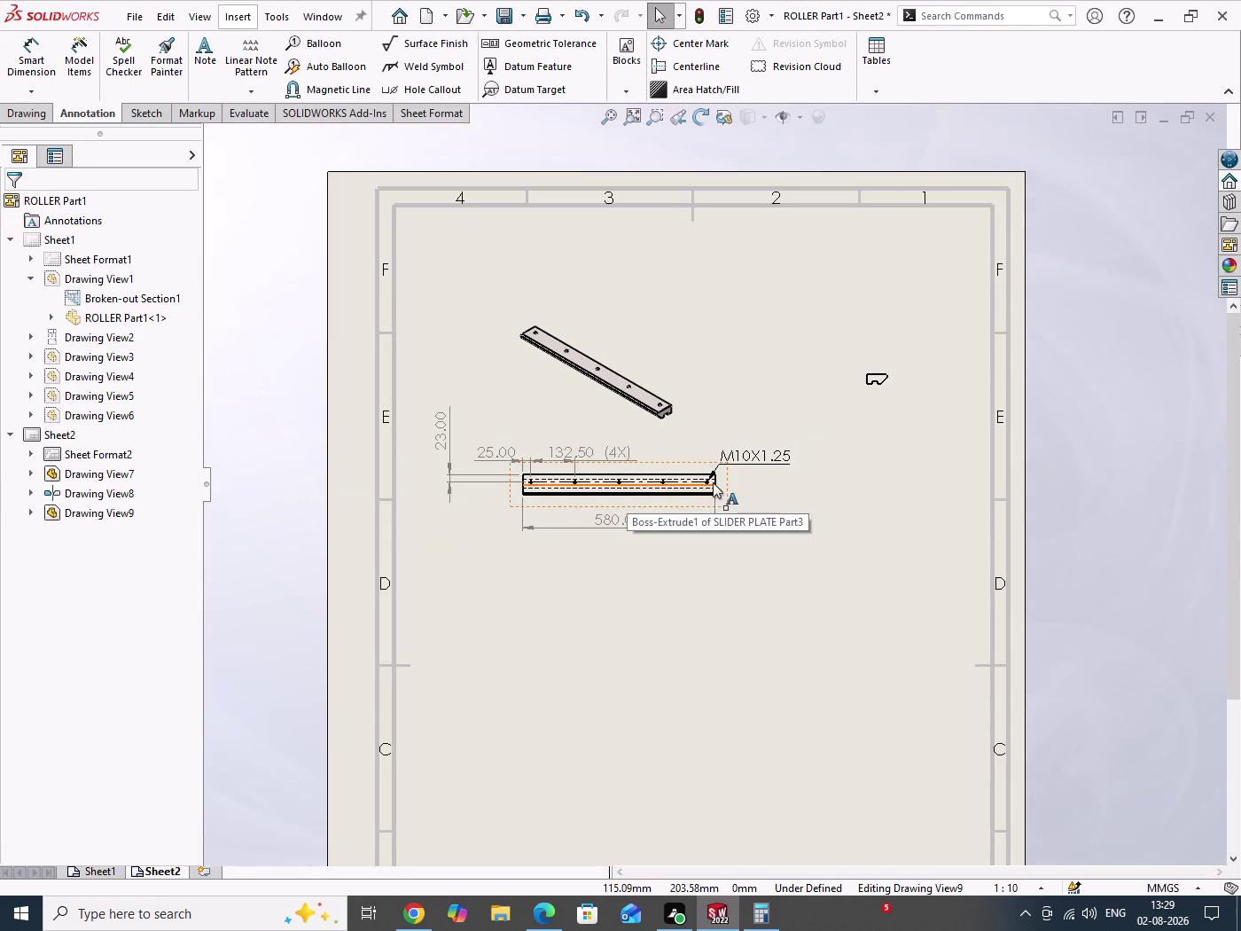
scroll(down, 3)
scroll(down, 3)
drag(827, 449, 720, 432)
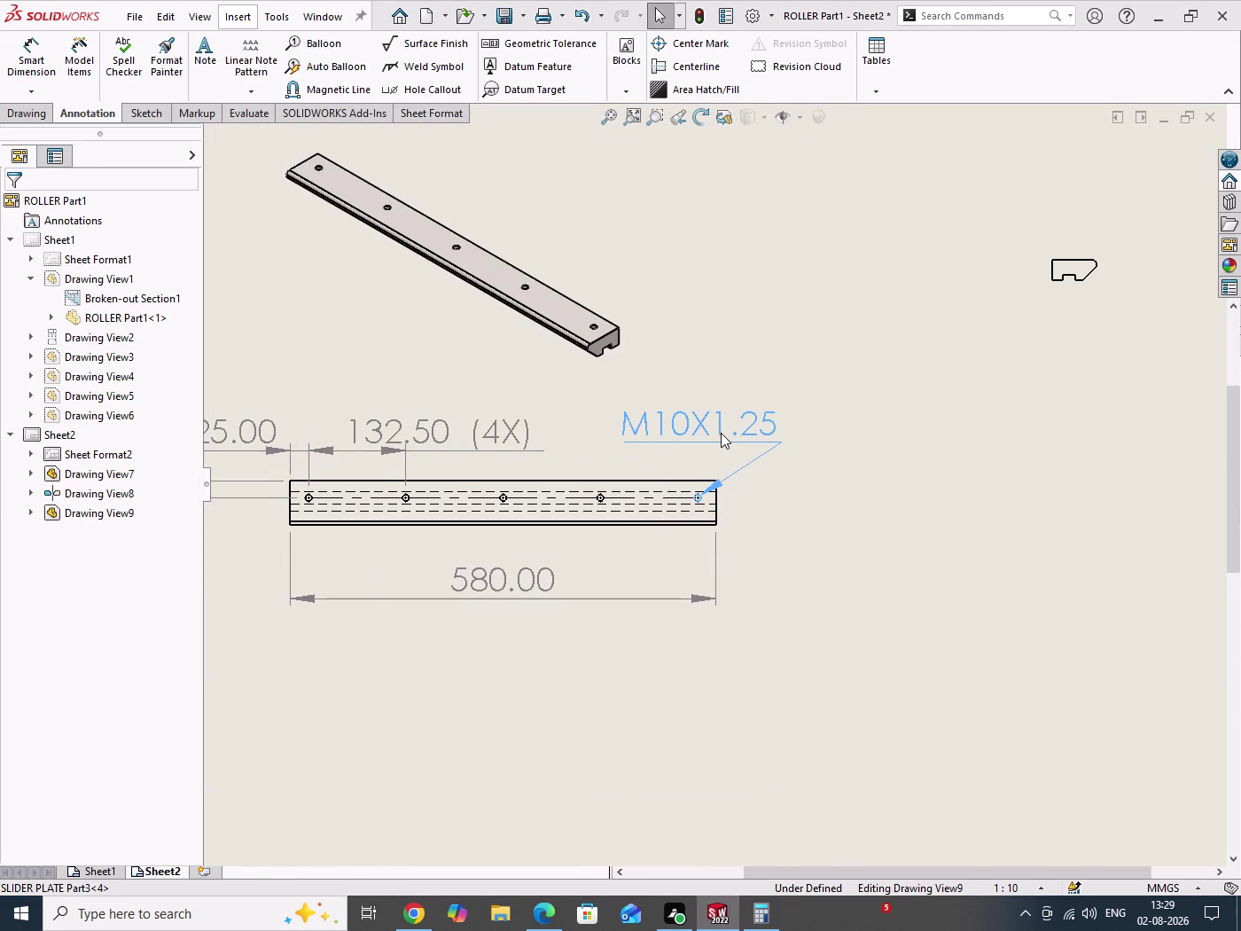
drag(721, 432, 669, 437)
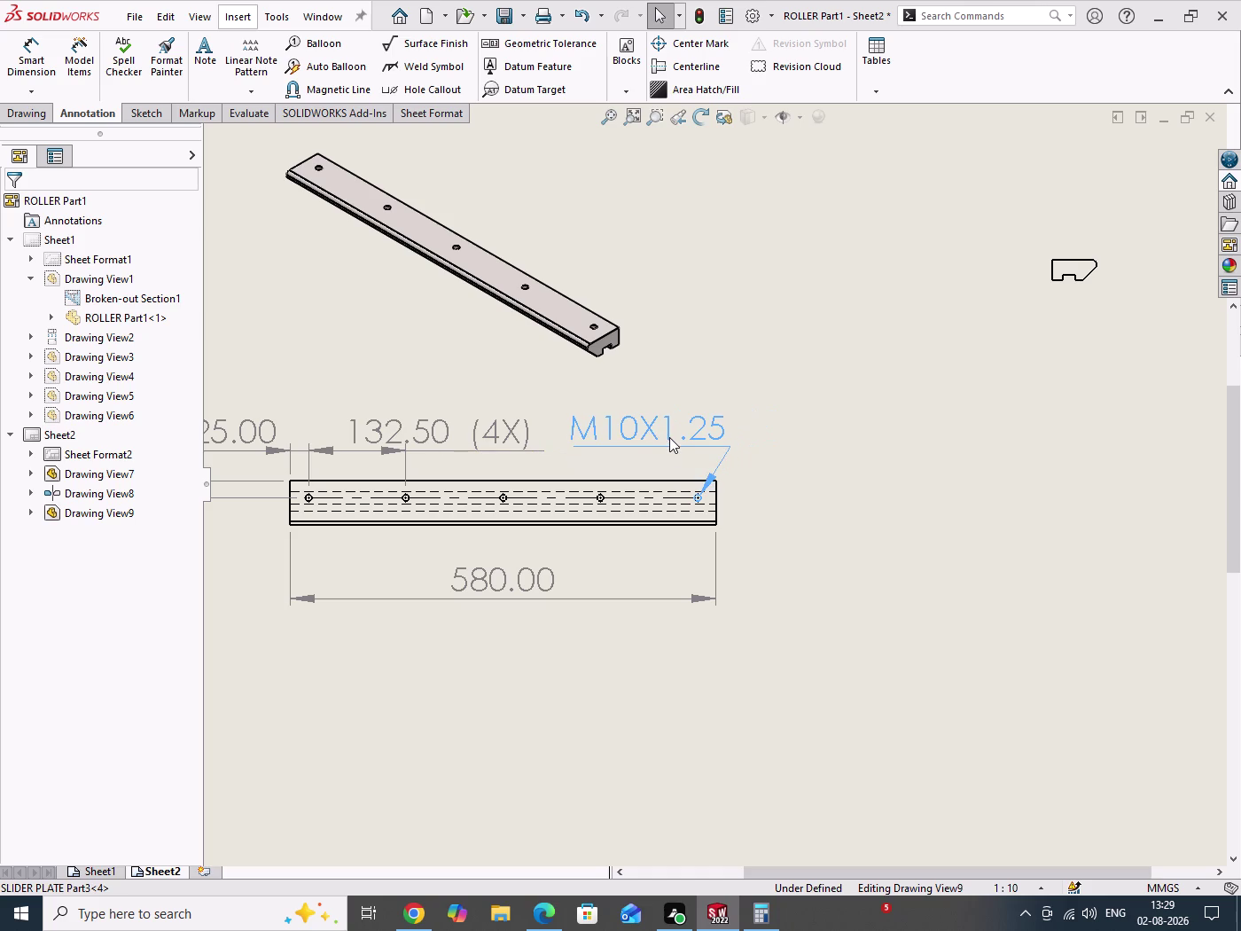
drag(670, 437, 669, 442)
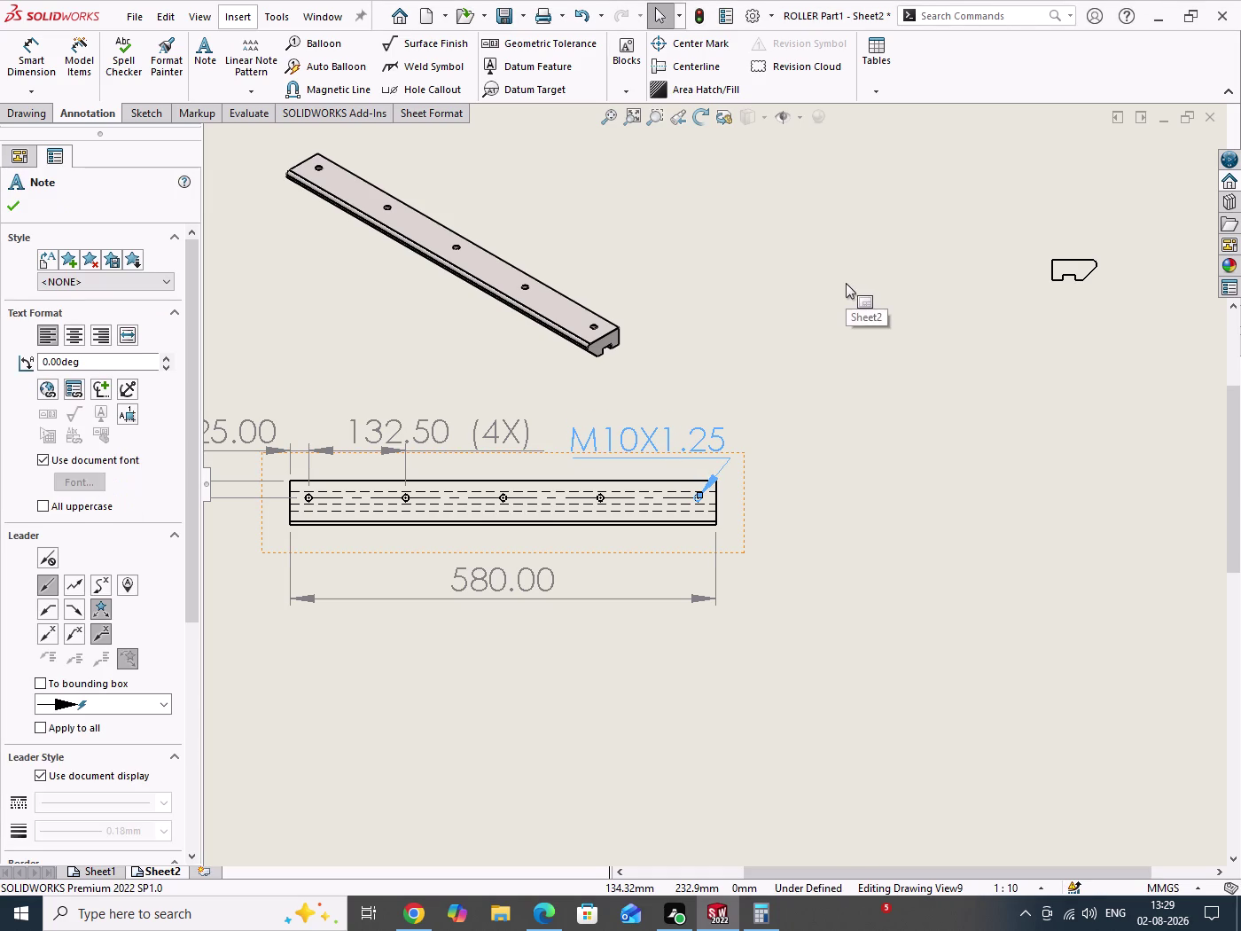
key(ctrl+s)
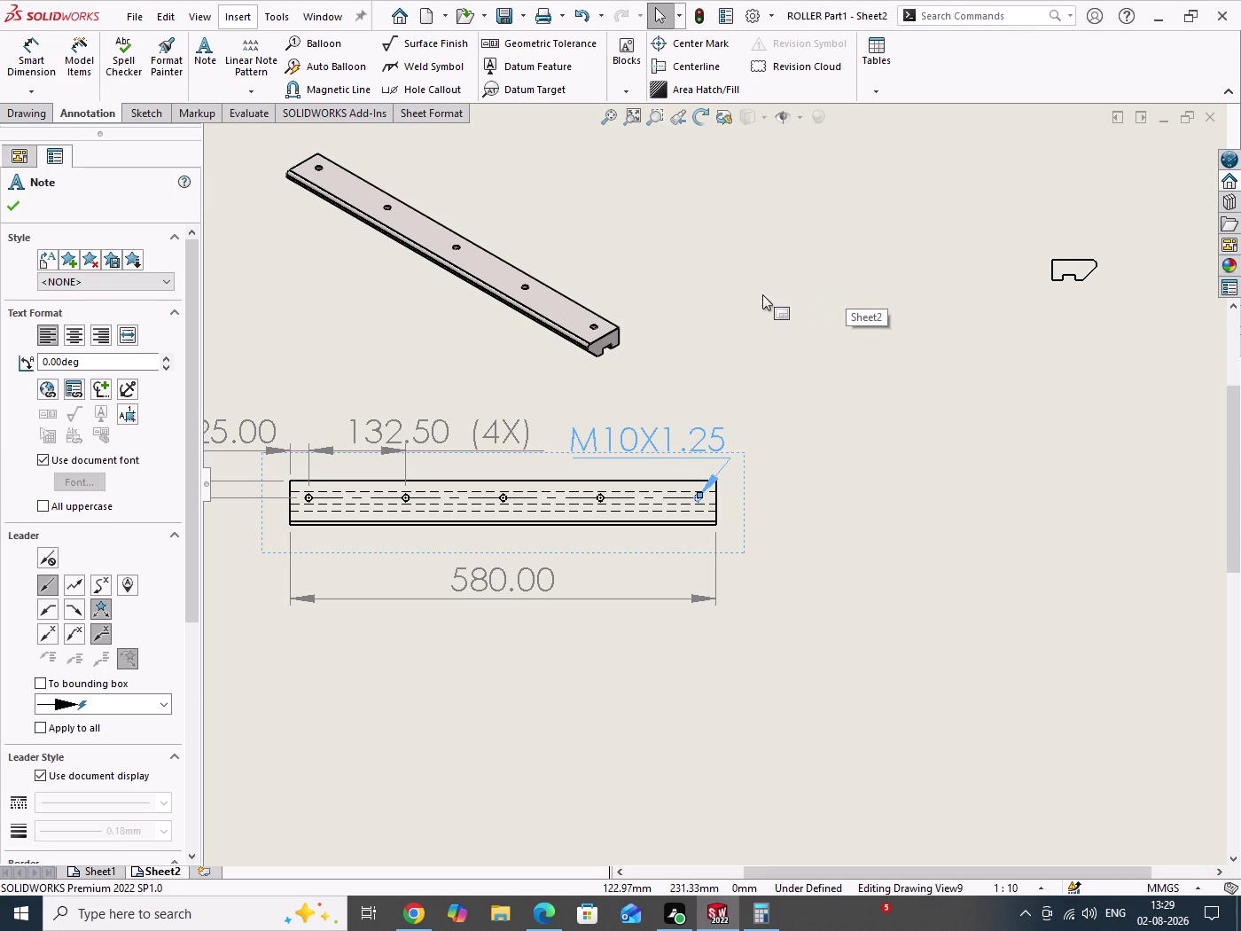
Compare the rail front view against the reference PDF, then minimize the PDF.
drag(786, 258, 828, 443)
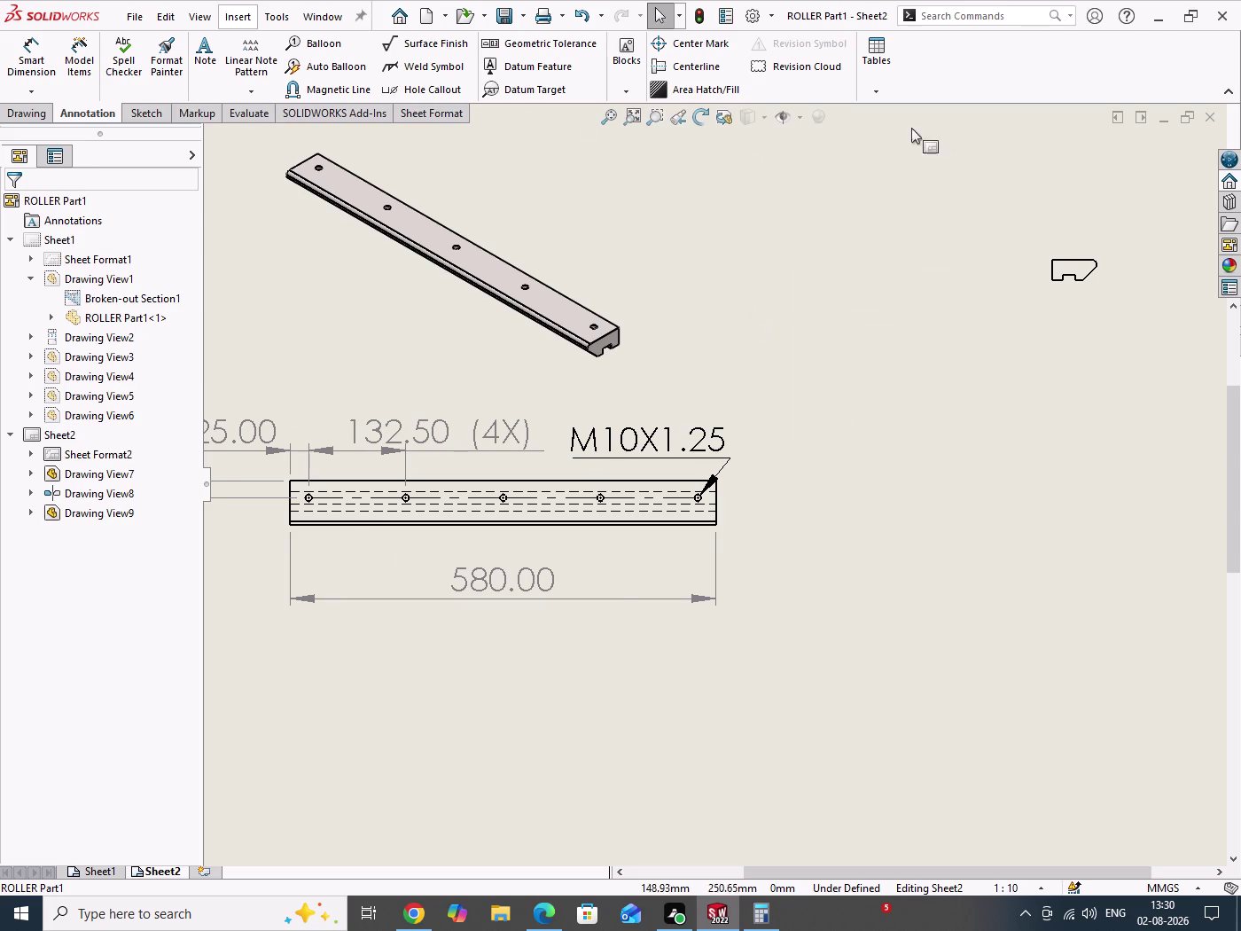
scroll(up, 3)
scroll(up, 3)
scroll(up, 3)
scroll(down, 3)
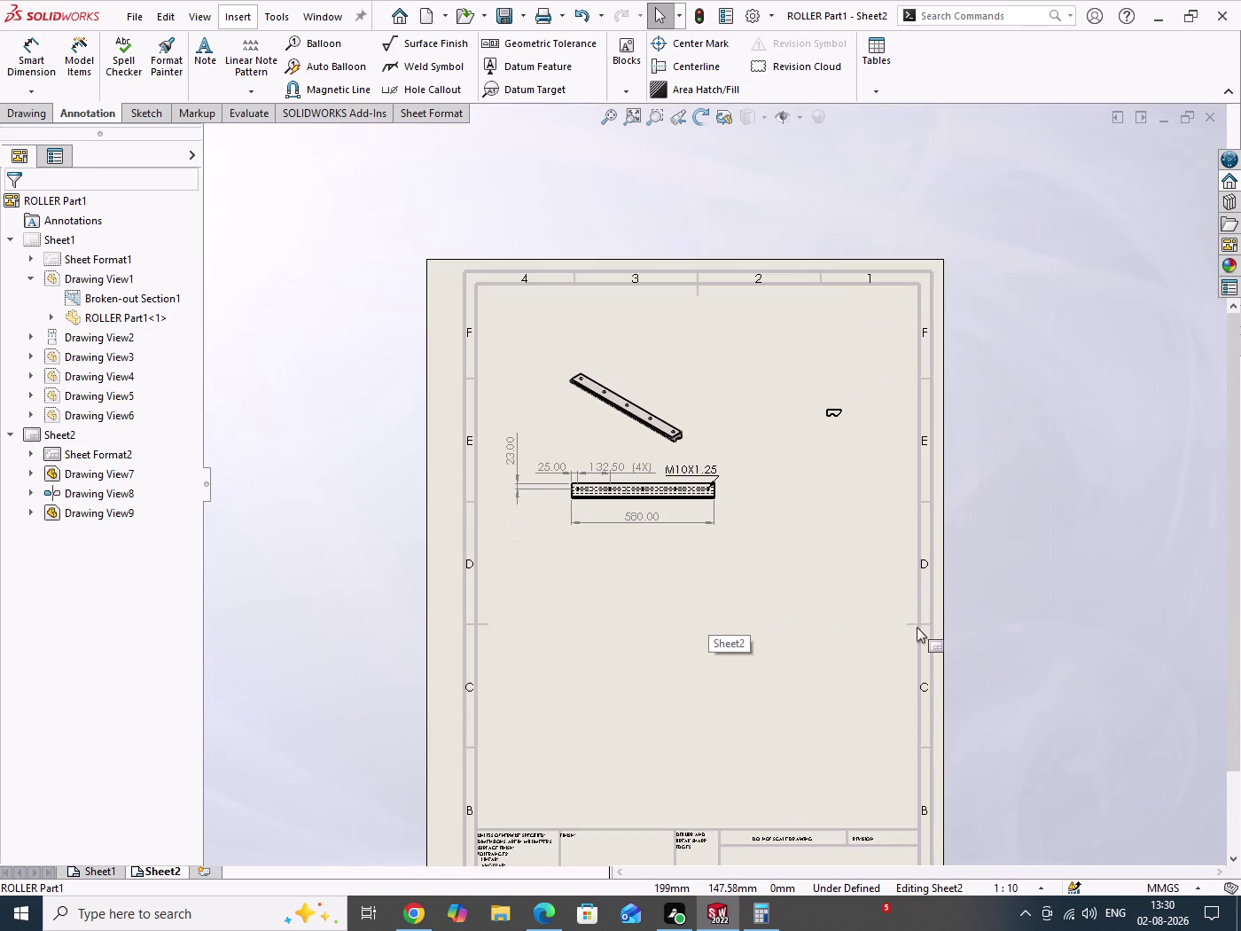
scroll(down, 3)
drag(798, 476, 842, 632)
click(546, 920)
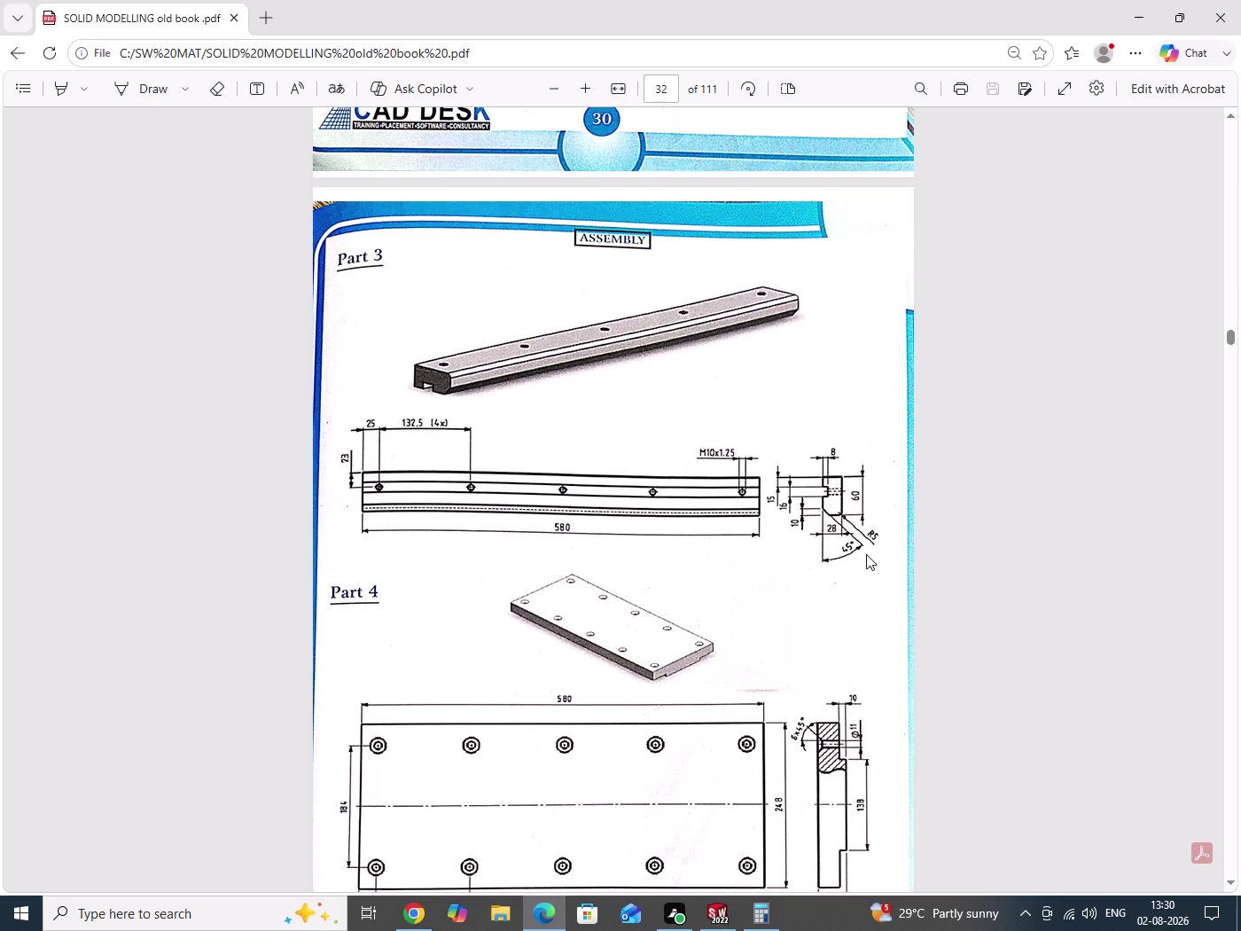
scroll(up, 3)
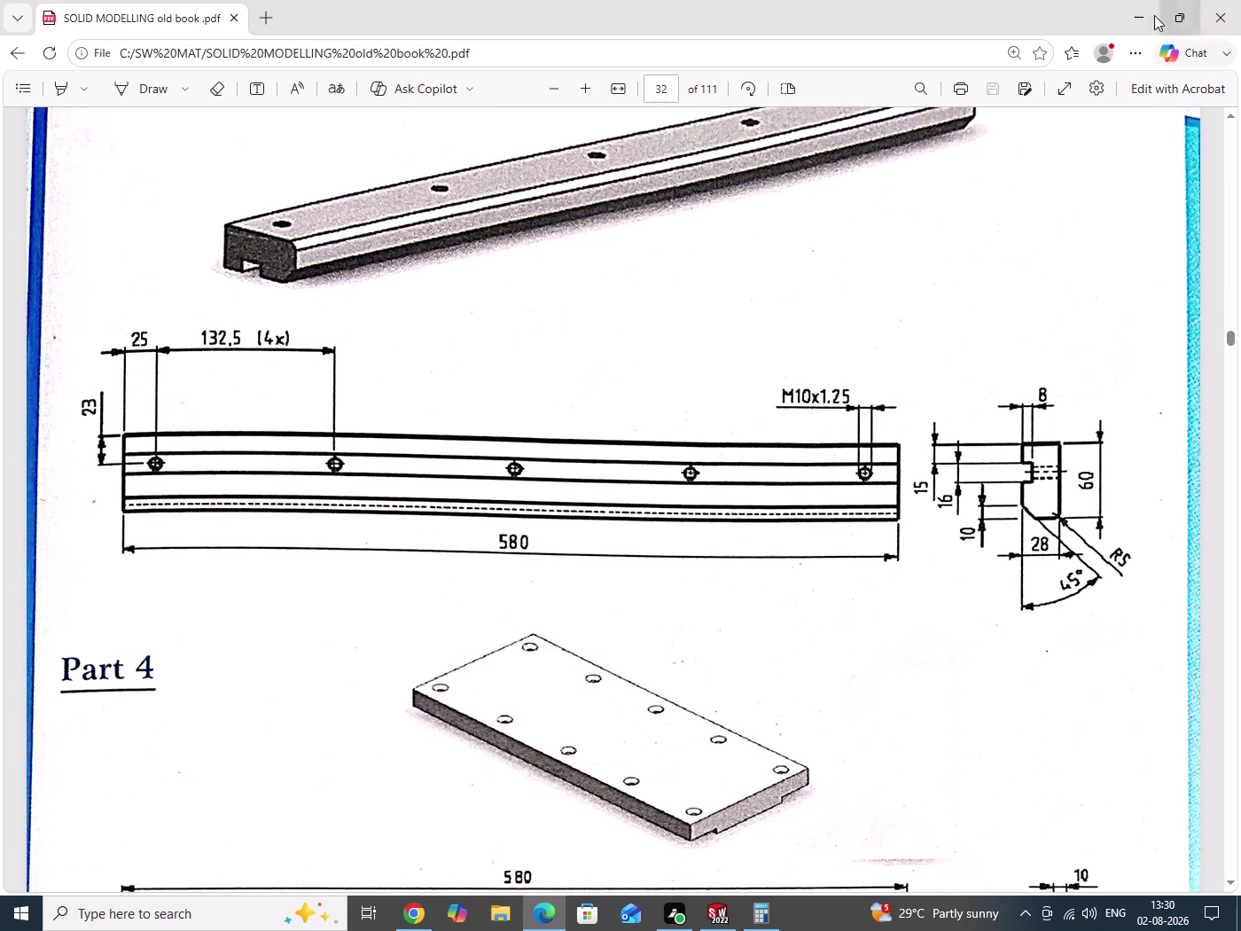
click(1135, 12)
click(15, 61)
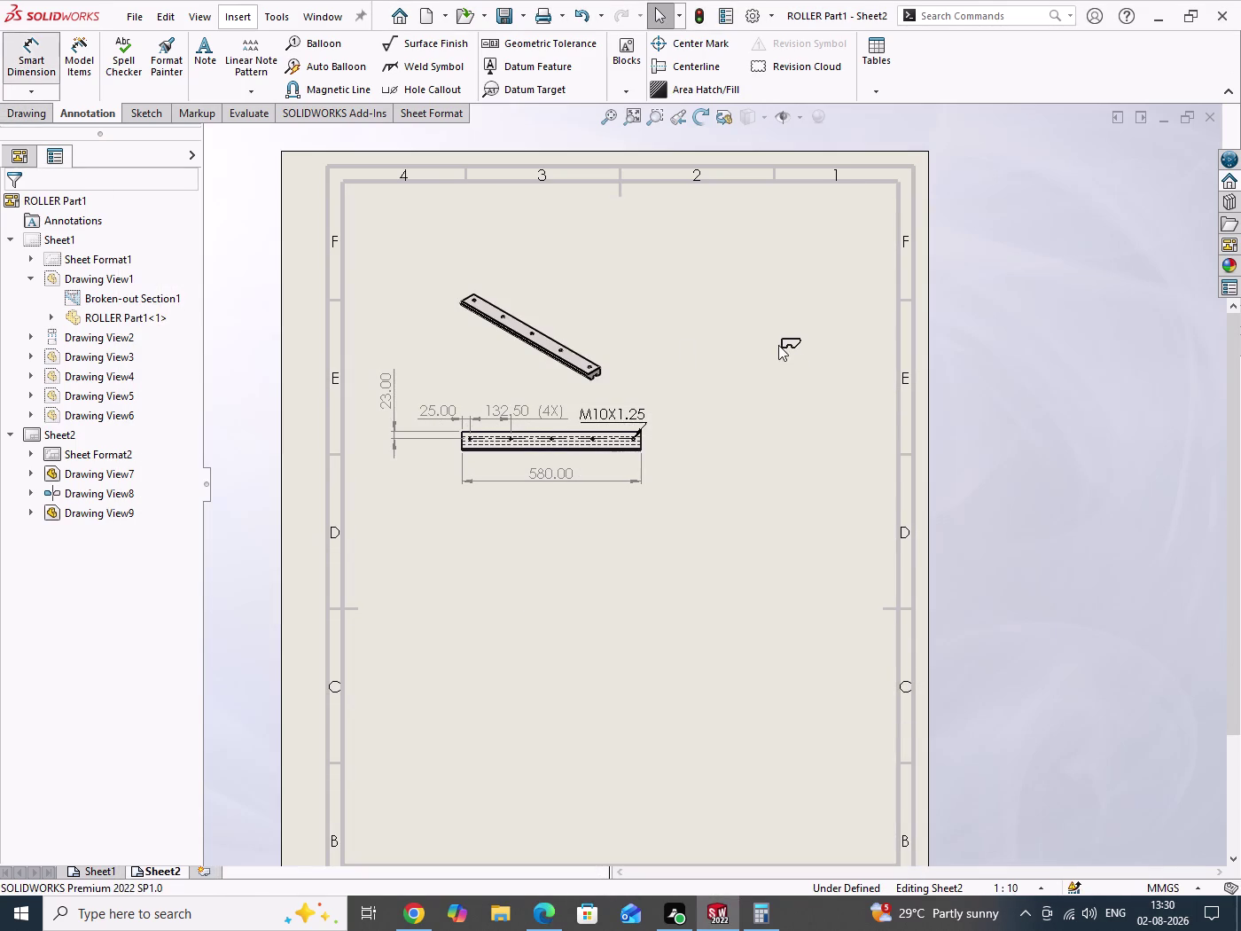
scroll(down, 3)
scroll(down, 3)
scroll(down, 3)
scroll(down, 3)
scroll(down, 3)
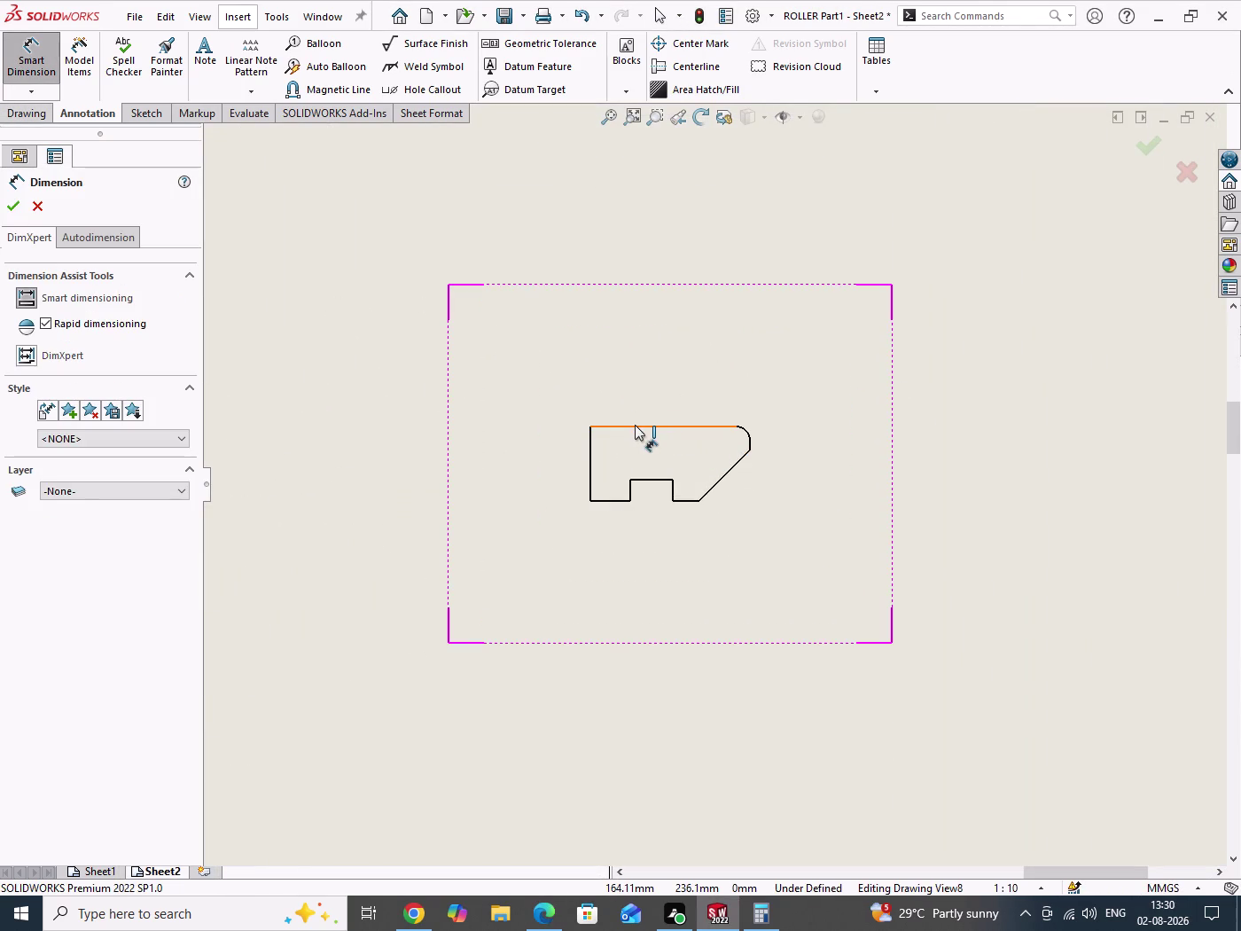
click(635, 425)
click(635, 424)
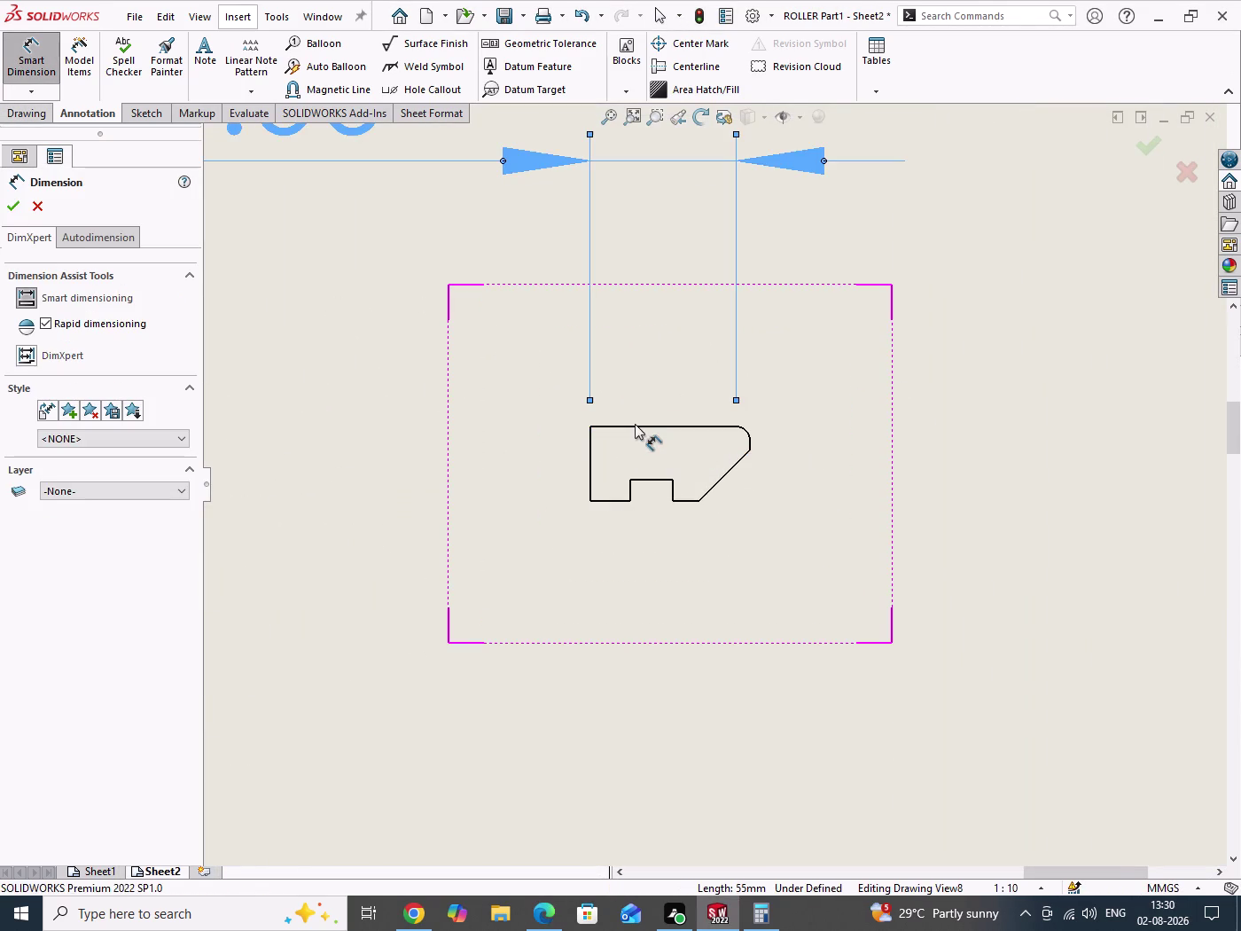
scroll(up, 3)
right_click(424, 447)
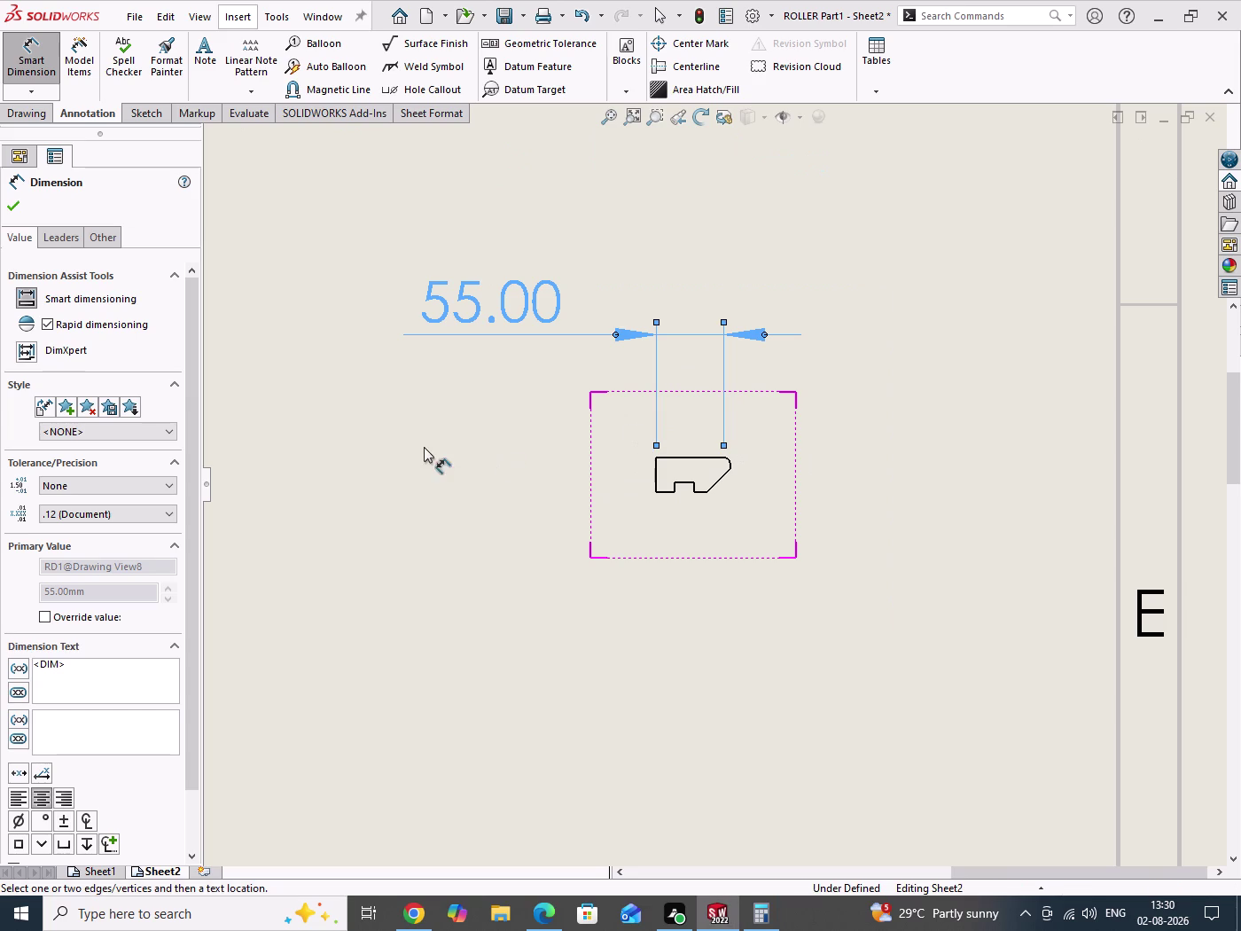
click(466, 531)
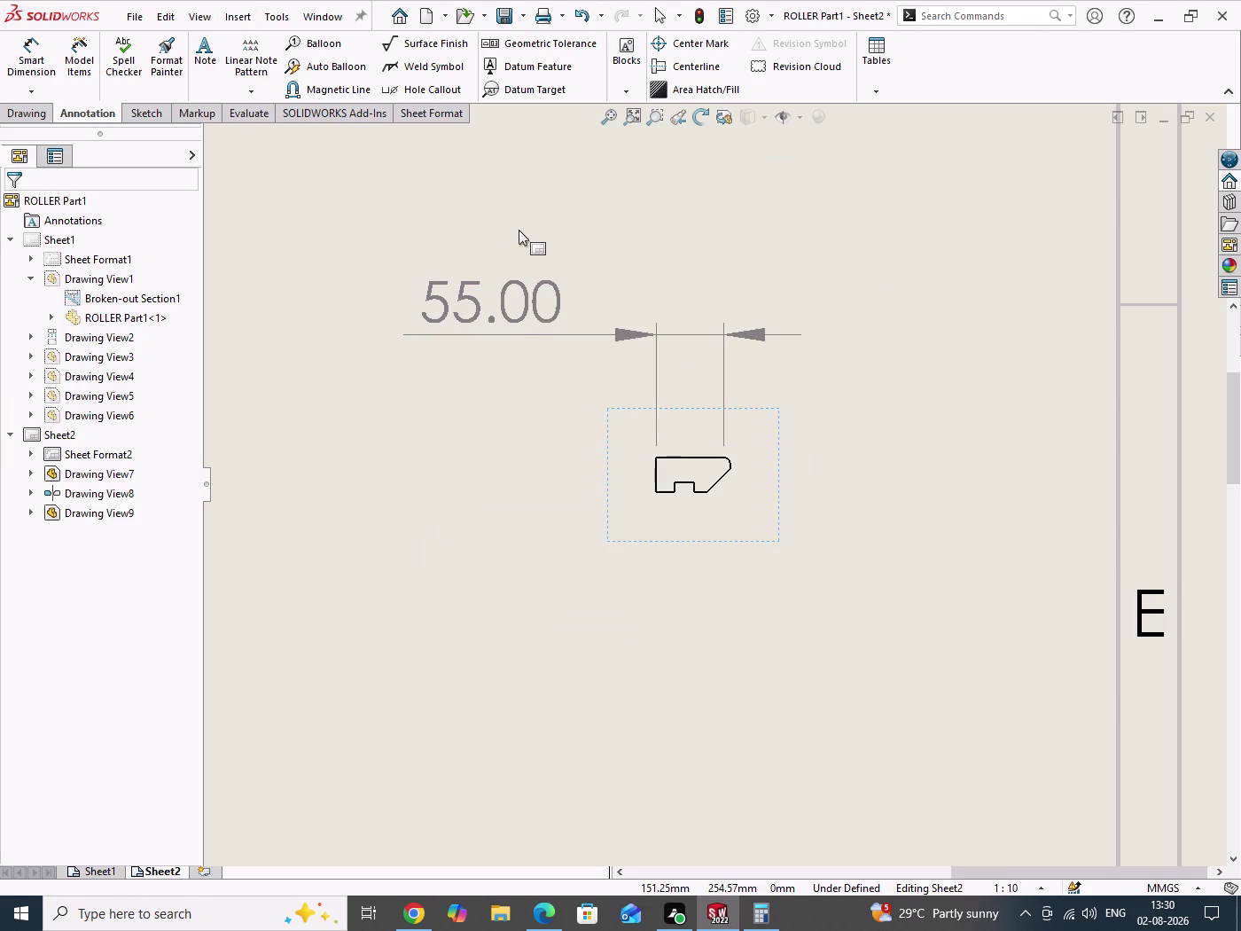
drag(519, 230, 427, 384)
key(Delete)
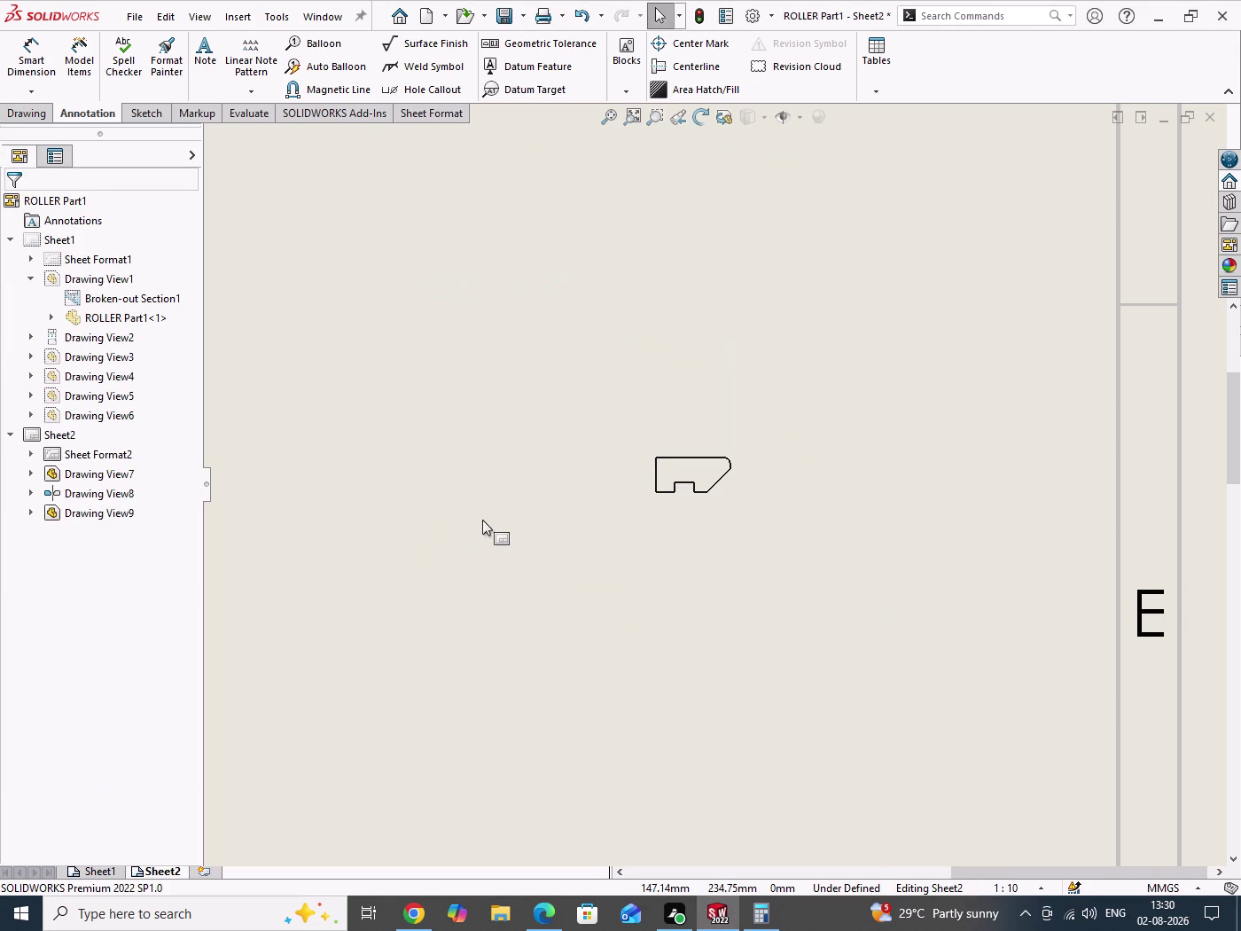
right_drag(486, 534, 482, 357)
scroll(down, 3)
Place the 60 overall width, 8 and 28 dimensions on the side profile.
scroll(down, 3)
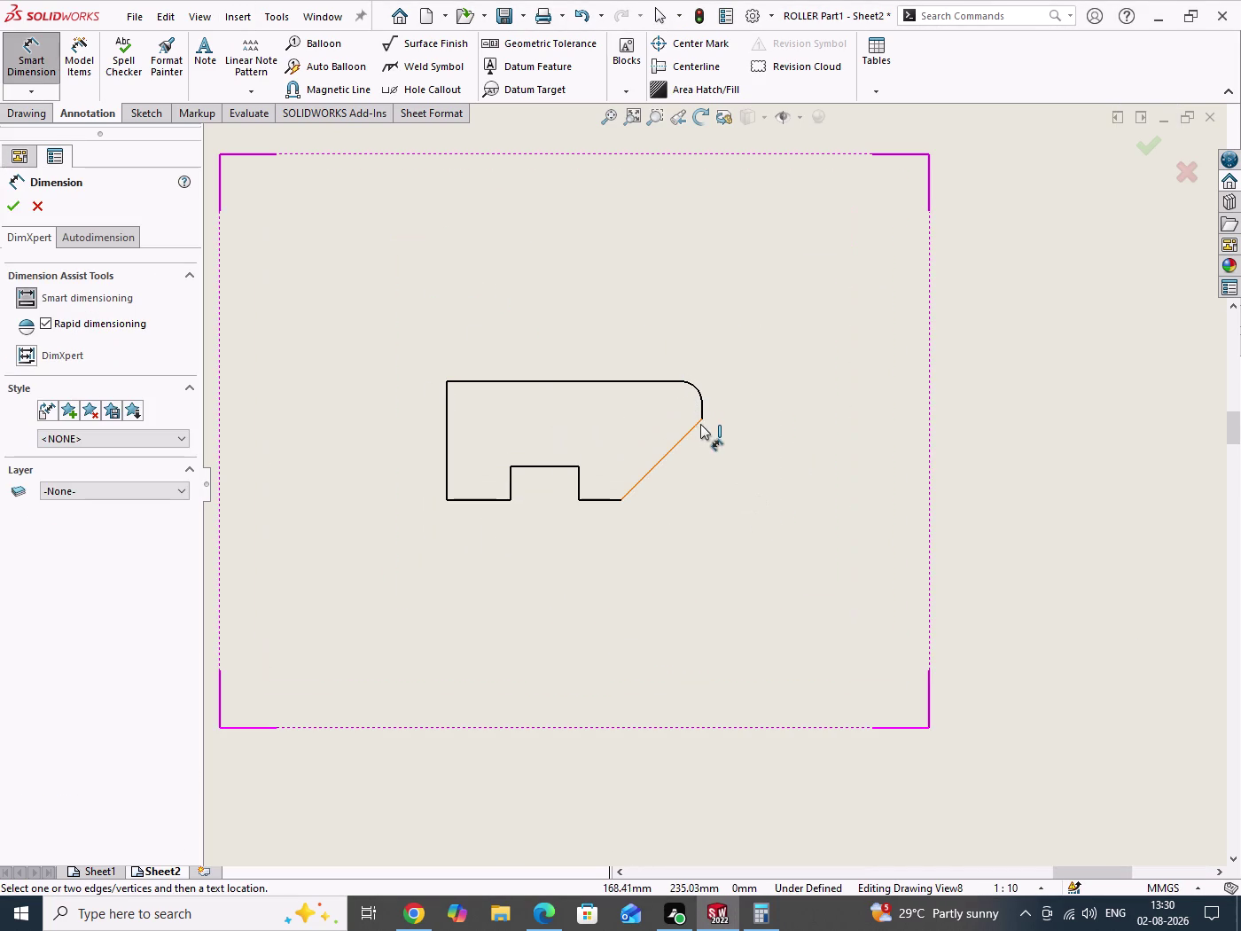
click(704, 421)
click(447, 419)
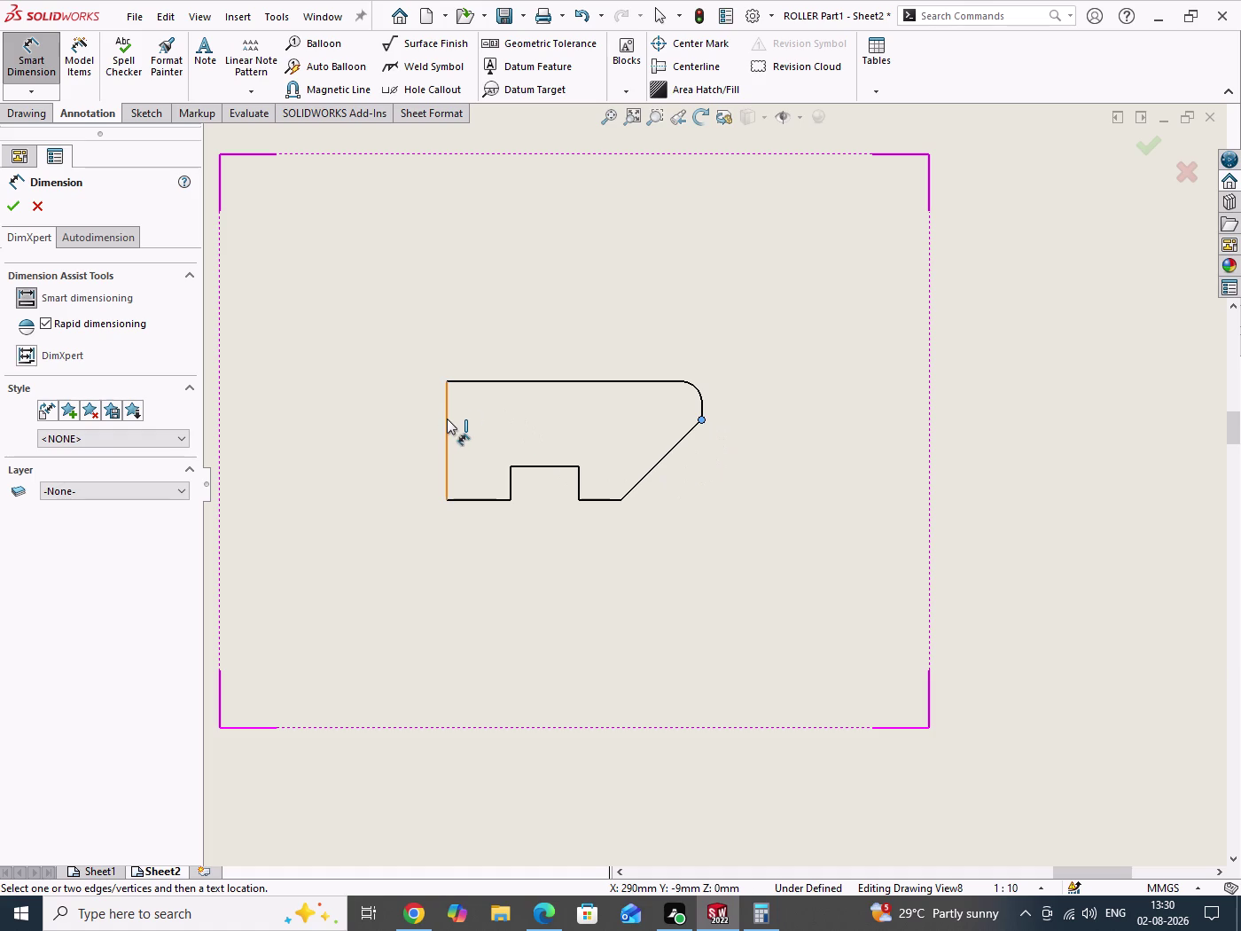
click(453, 419)
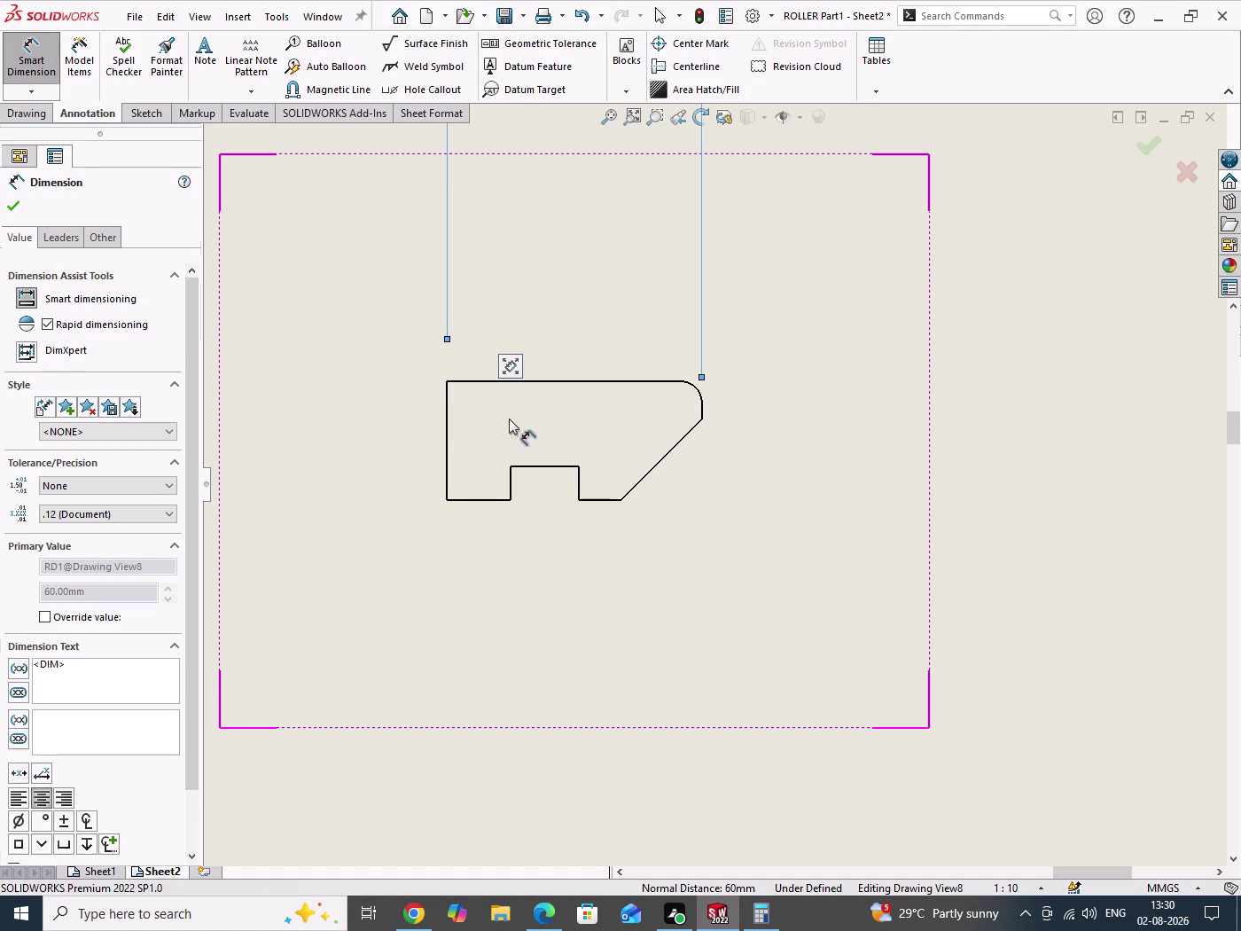
scroll(up, 3)
scroll(up, 3)
scroll(down, 3)
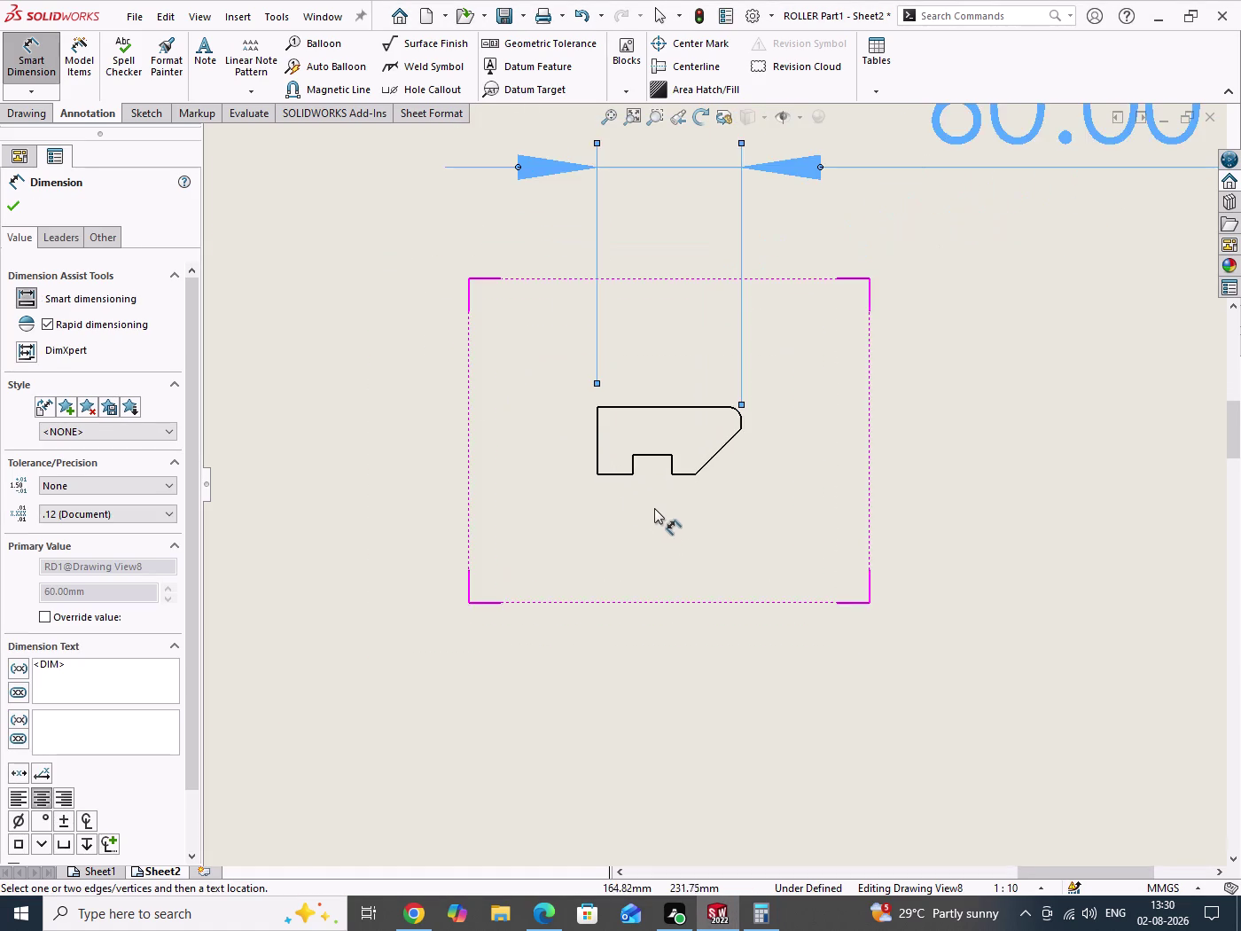
scroll(down, 3)
click(634, 451)
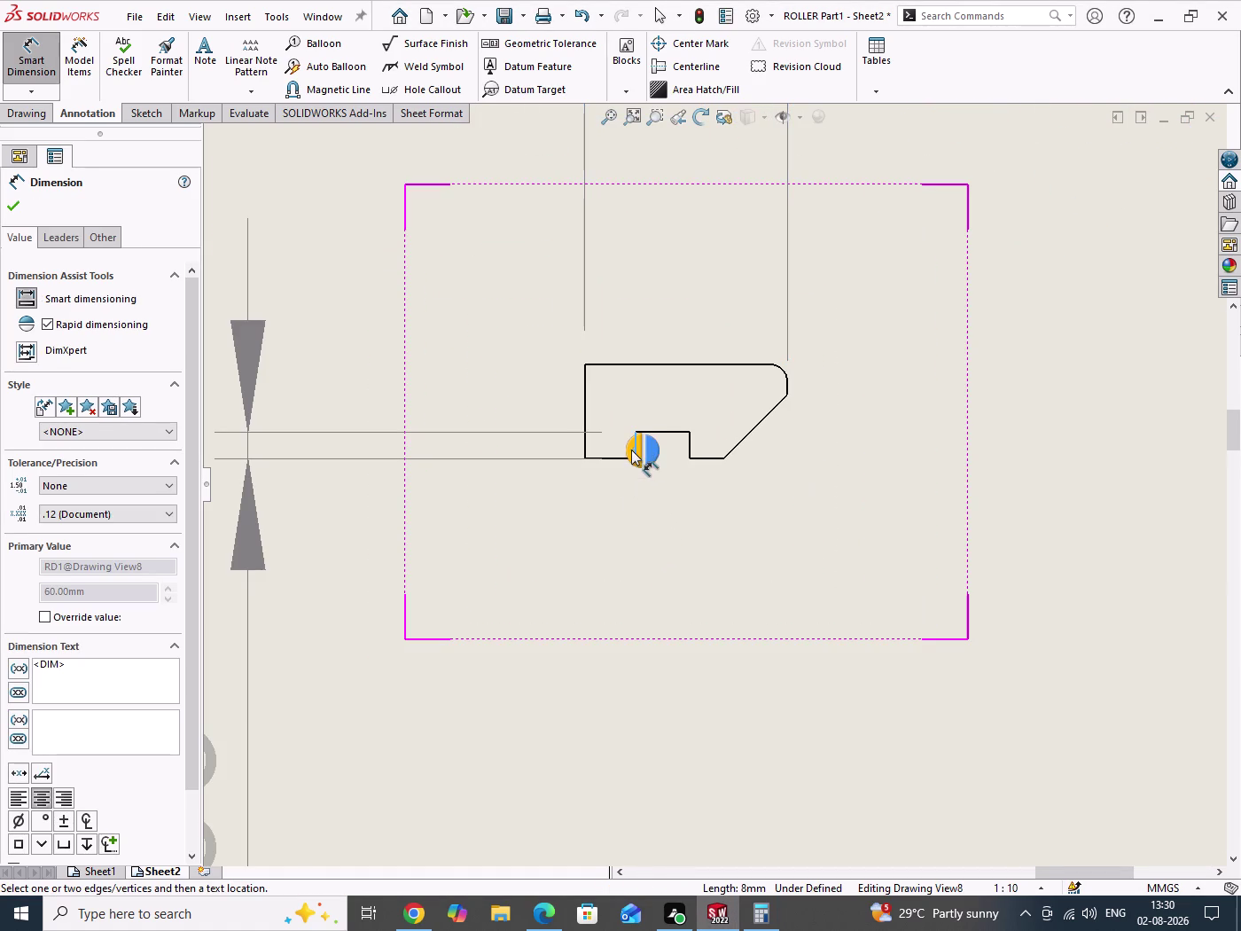
click(631, 451)
click(584, 401)
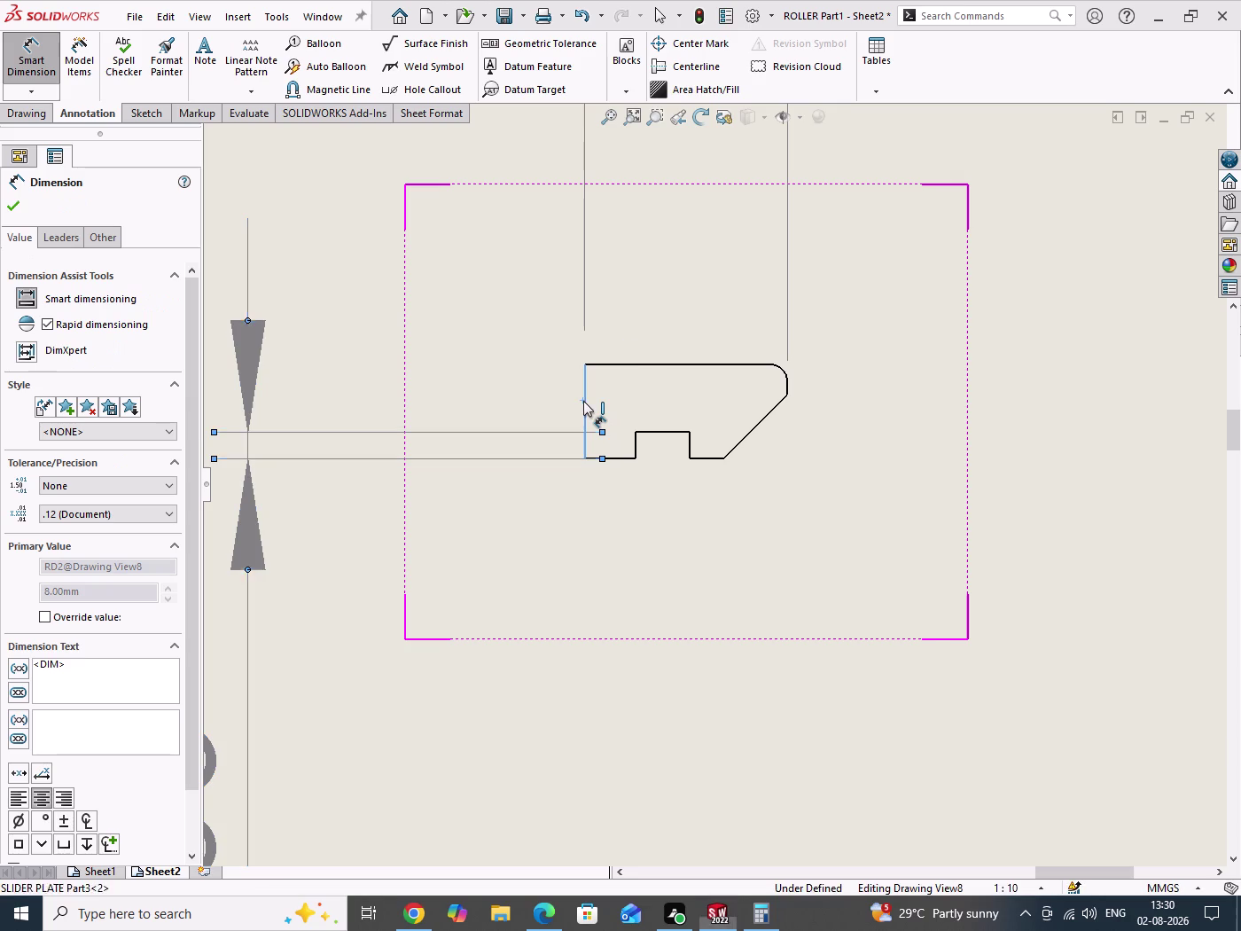
click(584, 401)
click(621, 458)
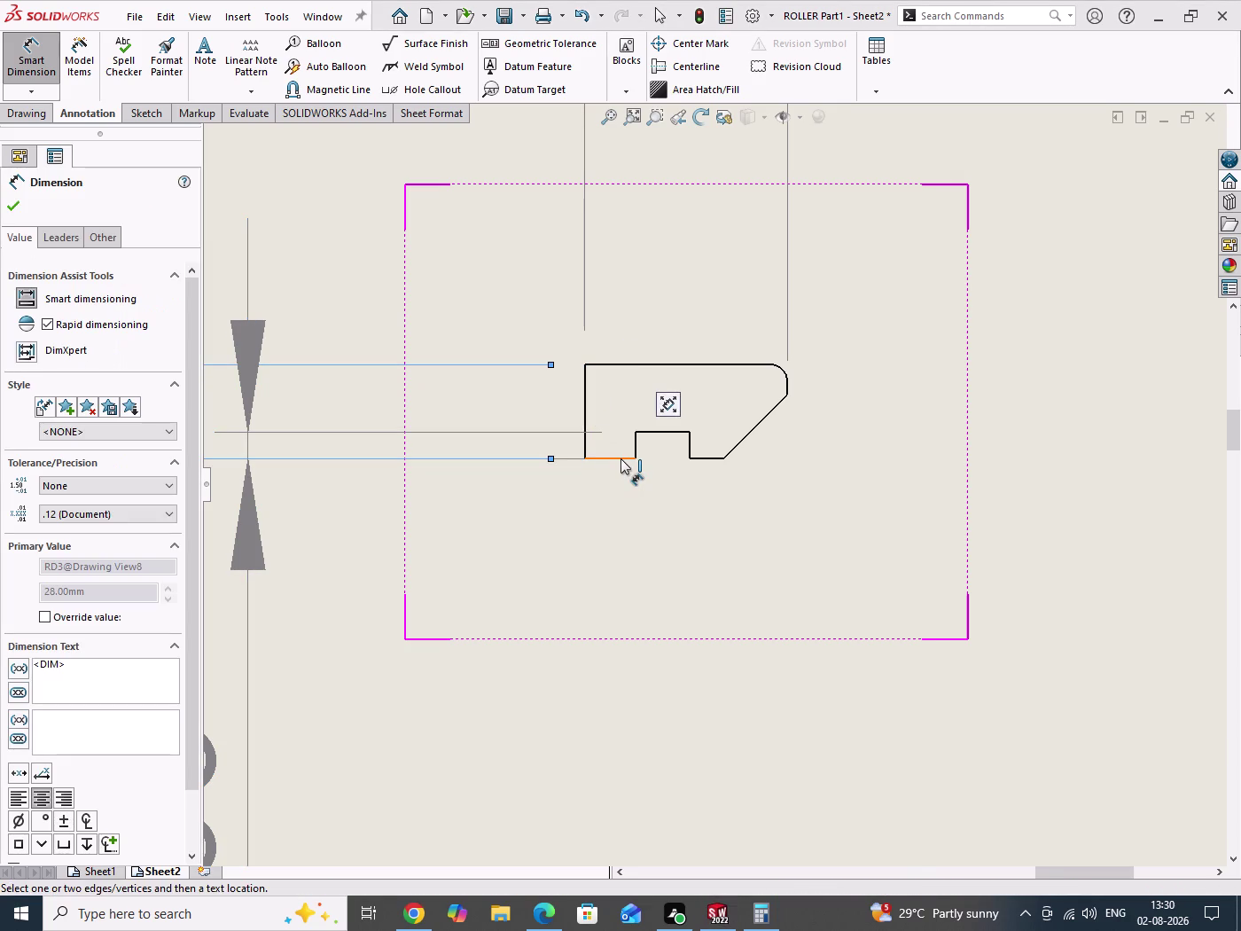
Dimension the 16 slot width and the 10 height below the profile.
click(624, 460)
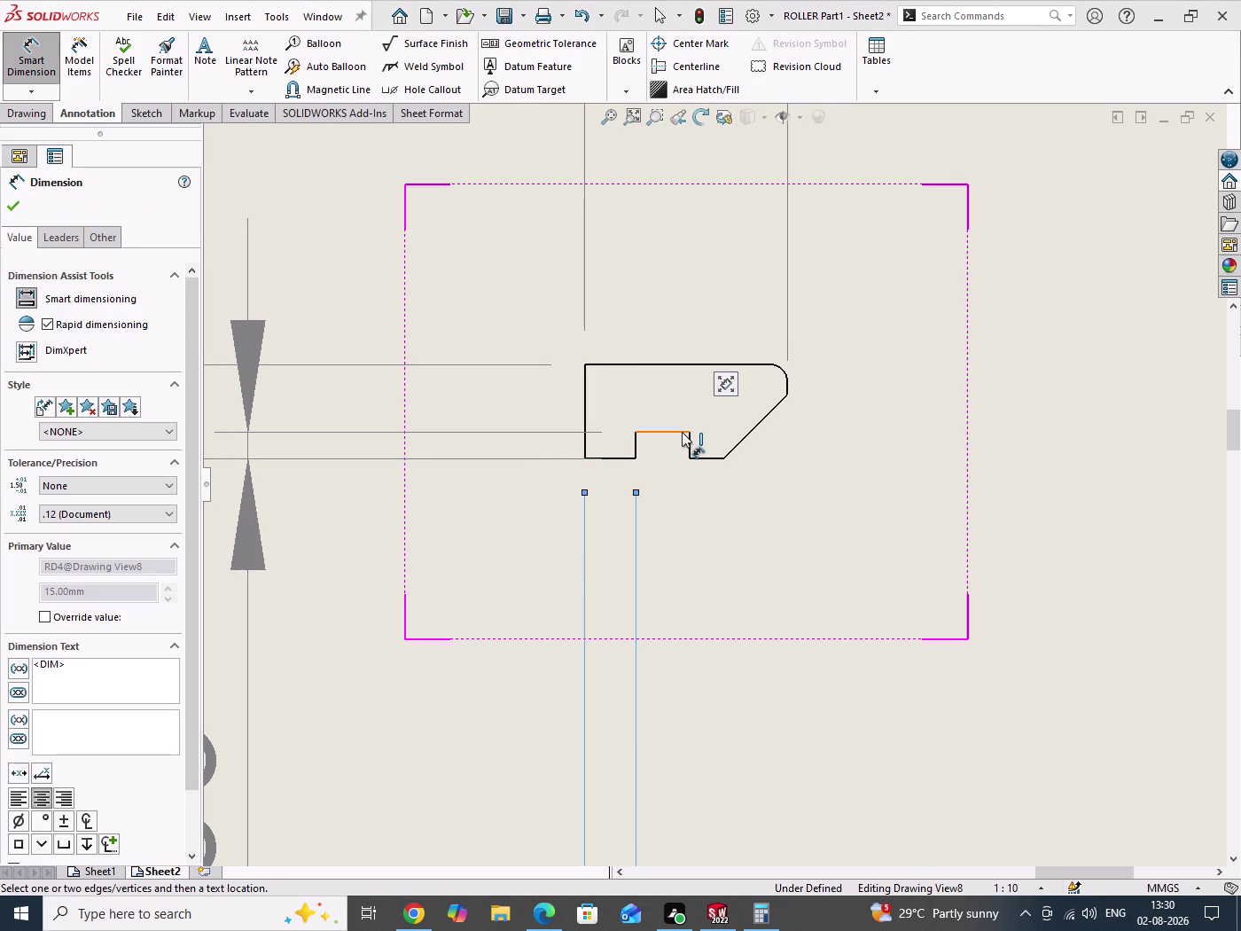
click(682, 432)
click(683, 436)
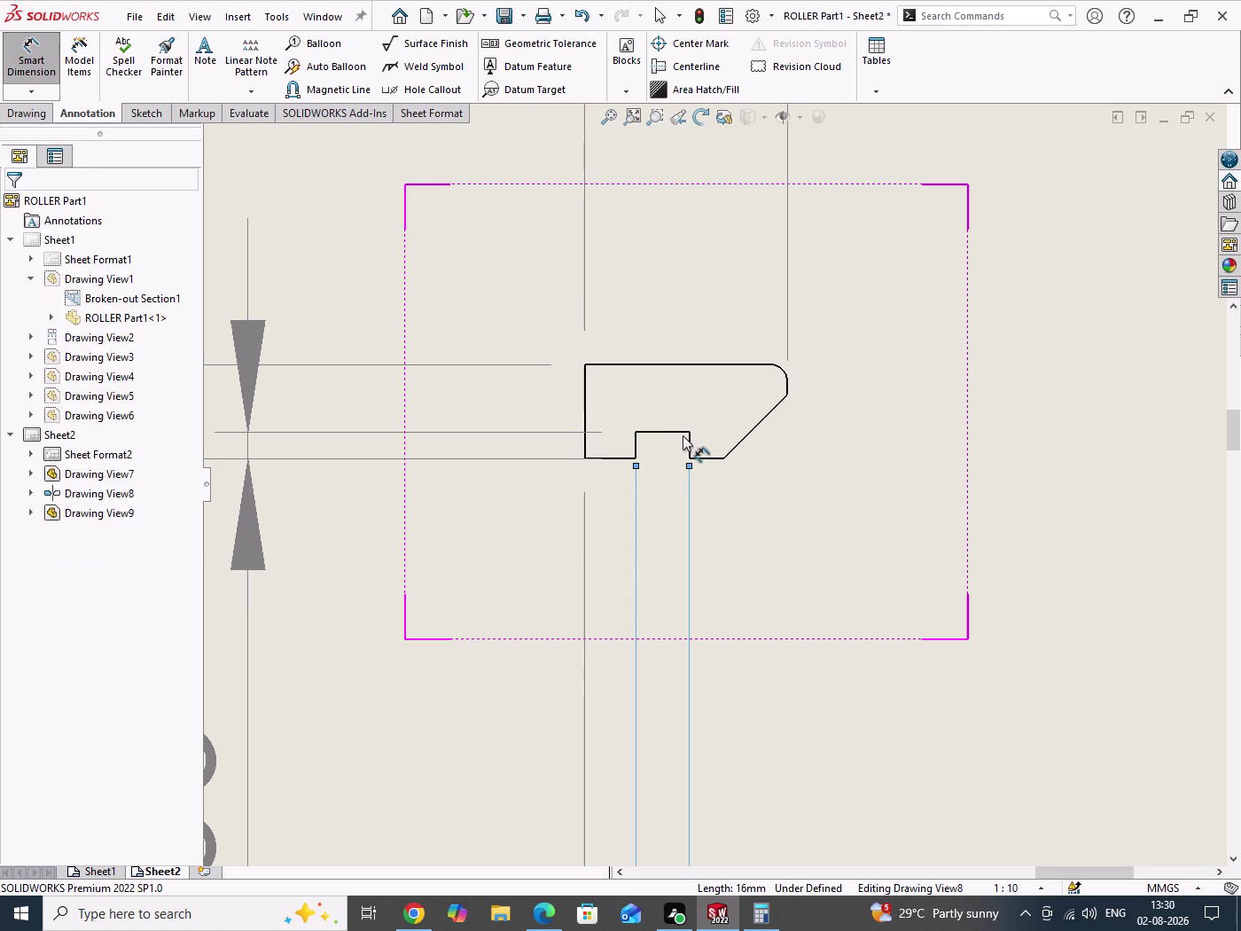
click(706, 460)
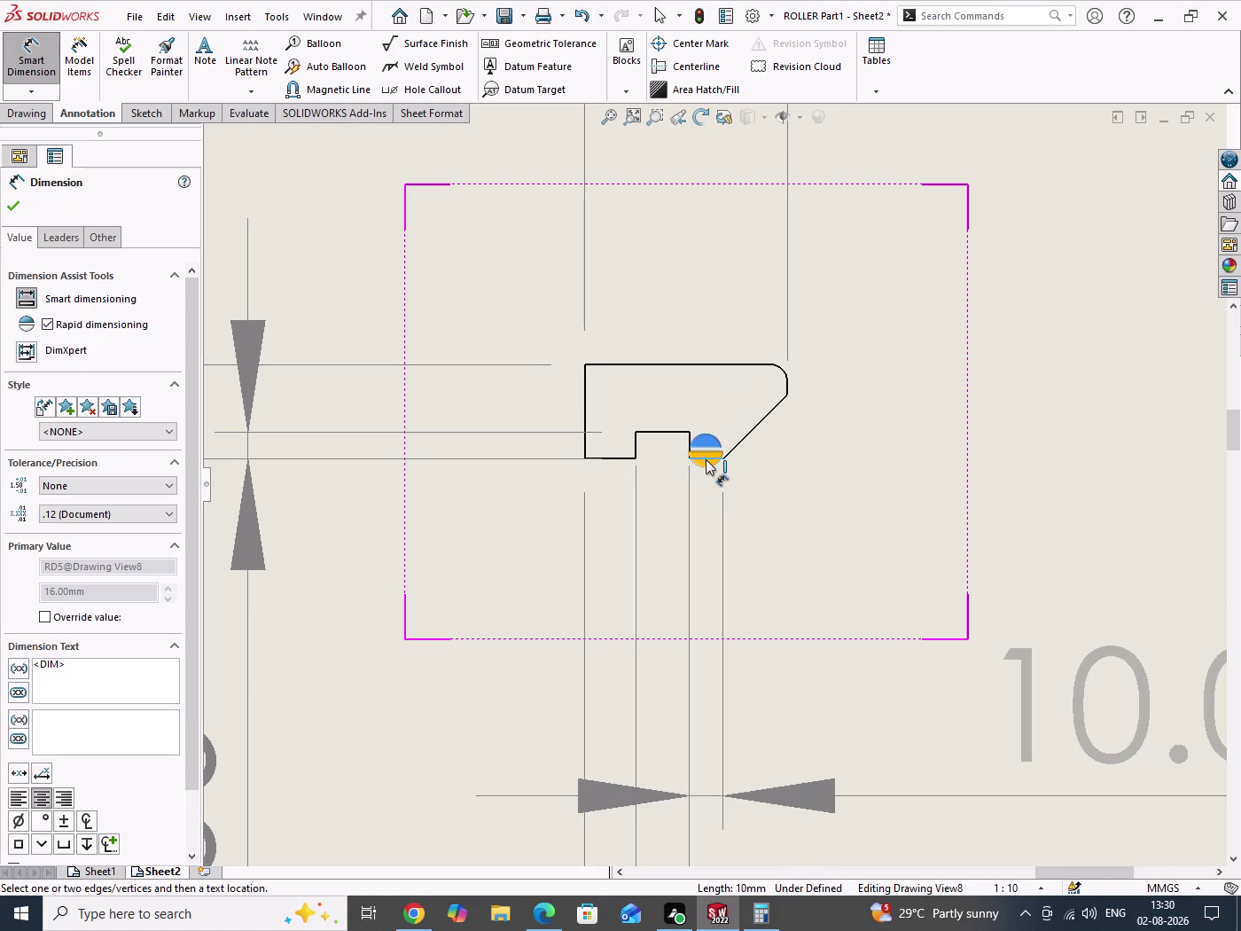
click(706, 463)
scroll(down, 3)
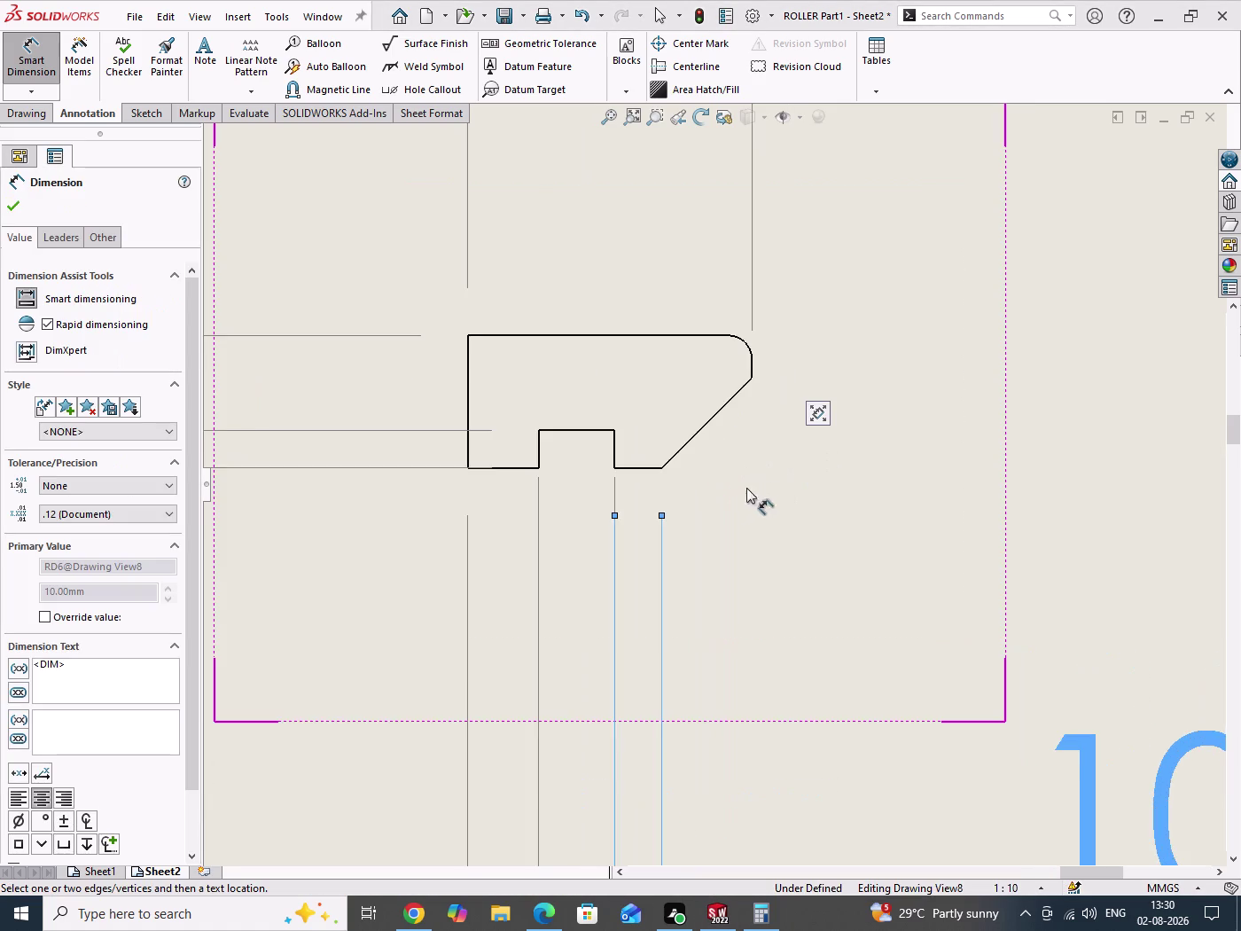
drag(735, 498, 789, 567)
scroll(down, 3)
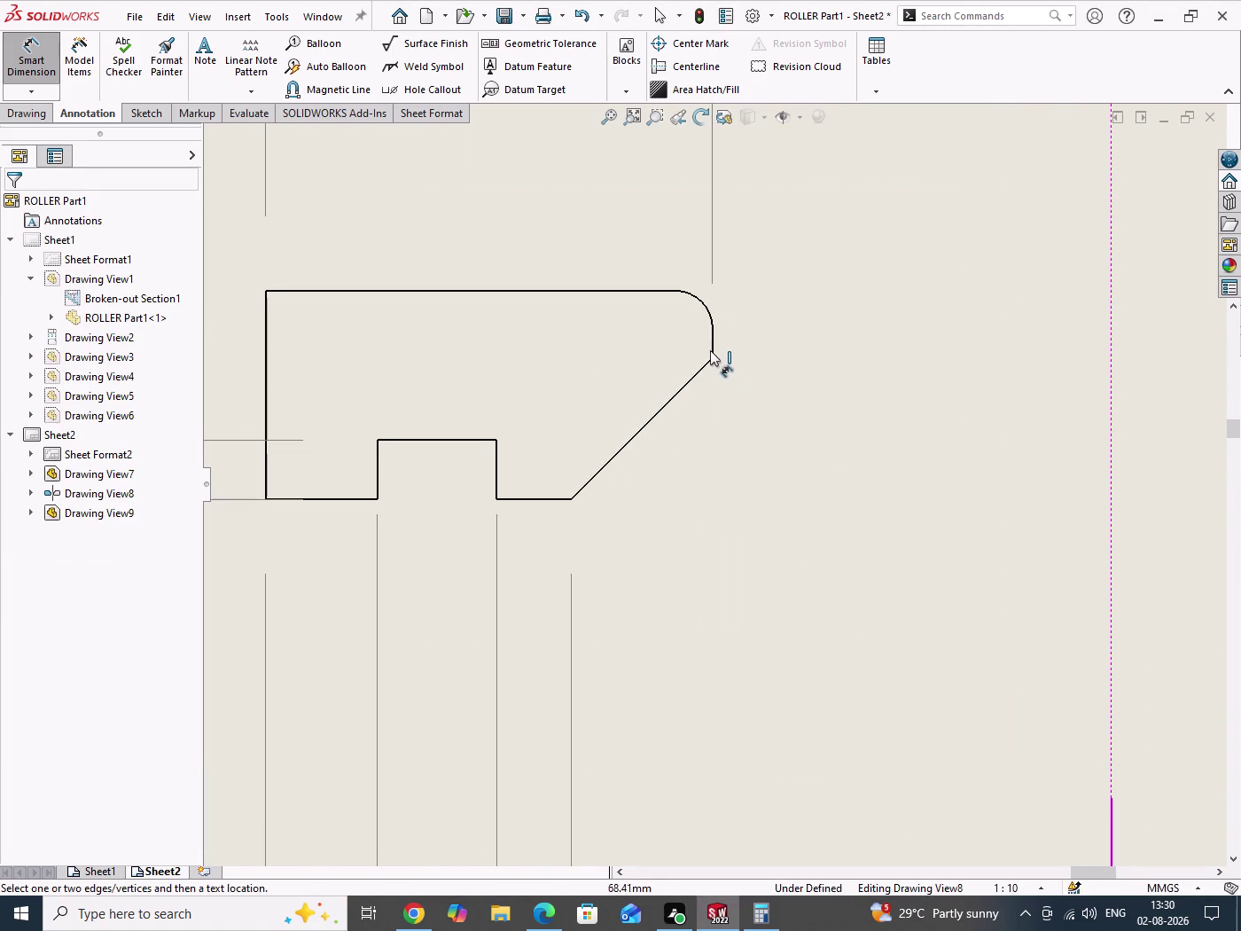
Add a 225° angle between the chamfer and the vertical edge, then end dimensioning.
click(713, 345)
click(699, 371)
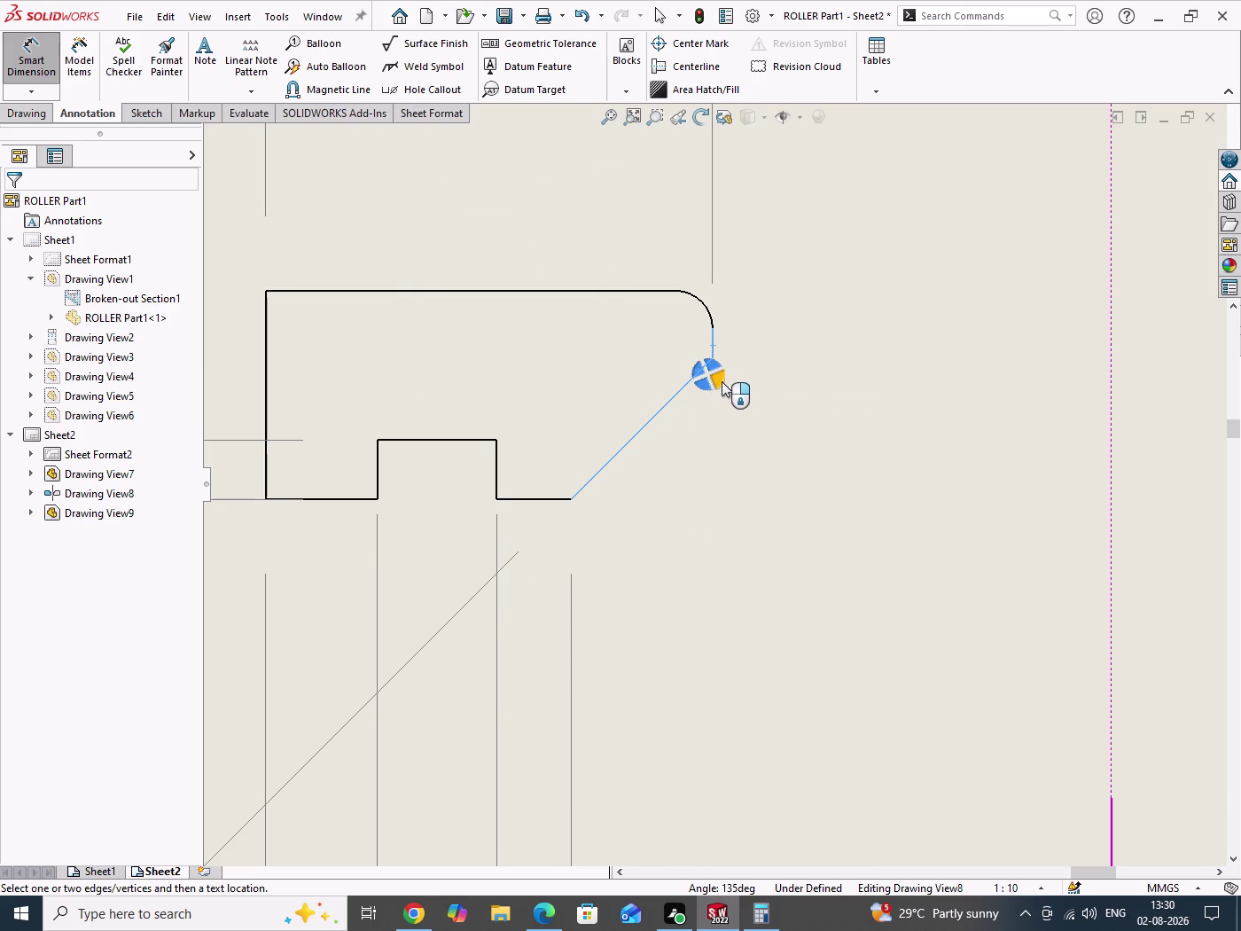
click(721, 381)
scroll(up, 3)
scroll(up, 3)
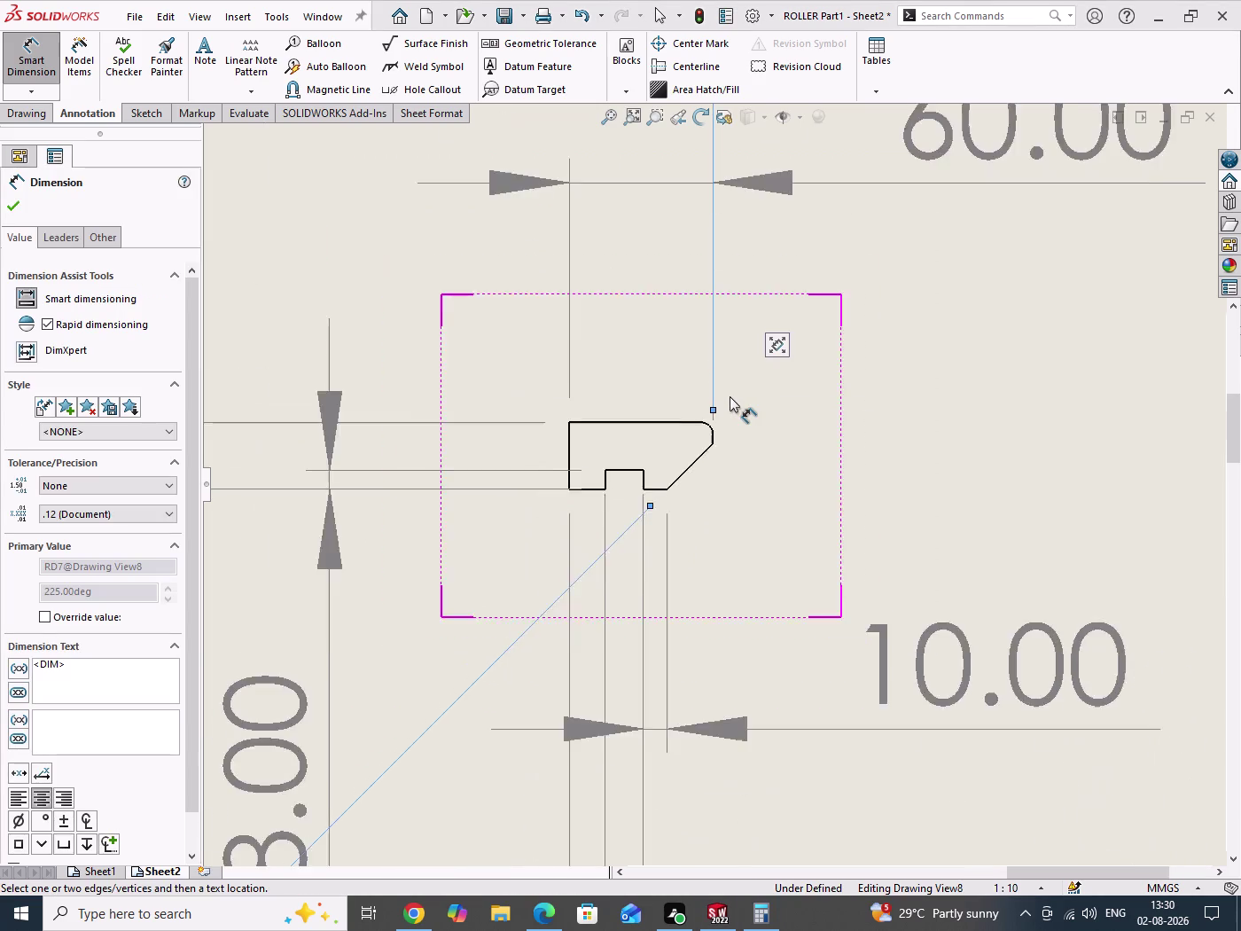
scroll(up, 3)
scroll(up, 3)
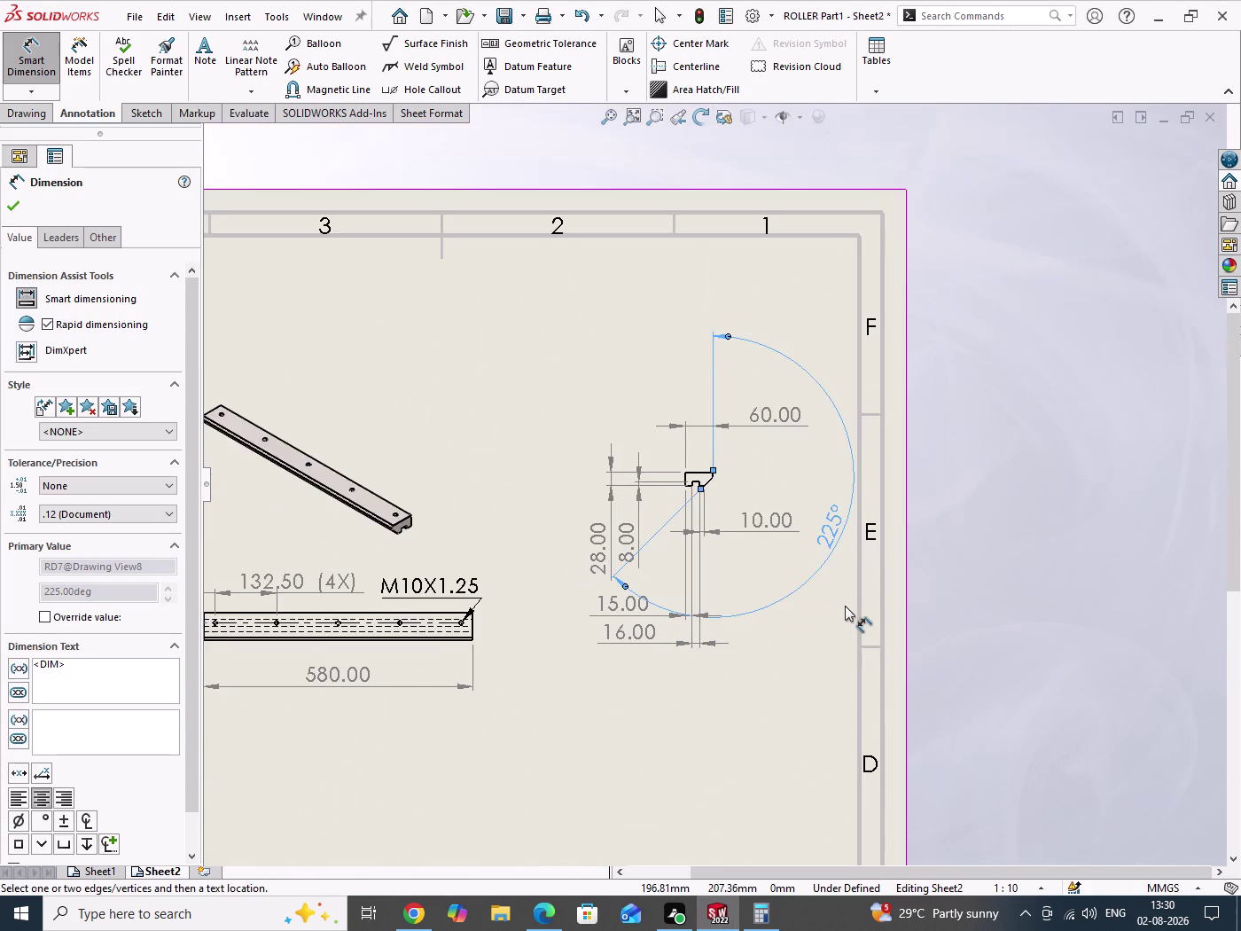
scroll(down, 3)
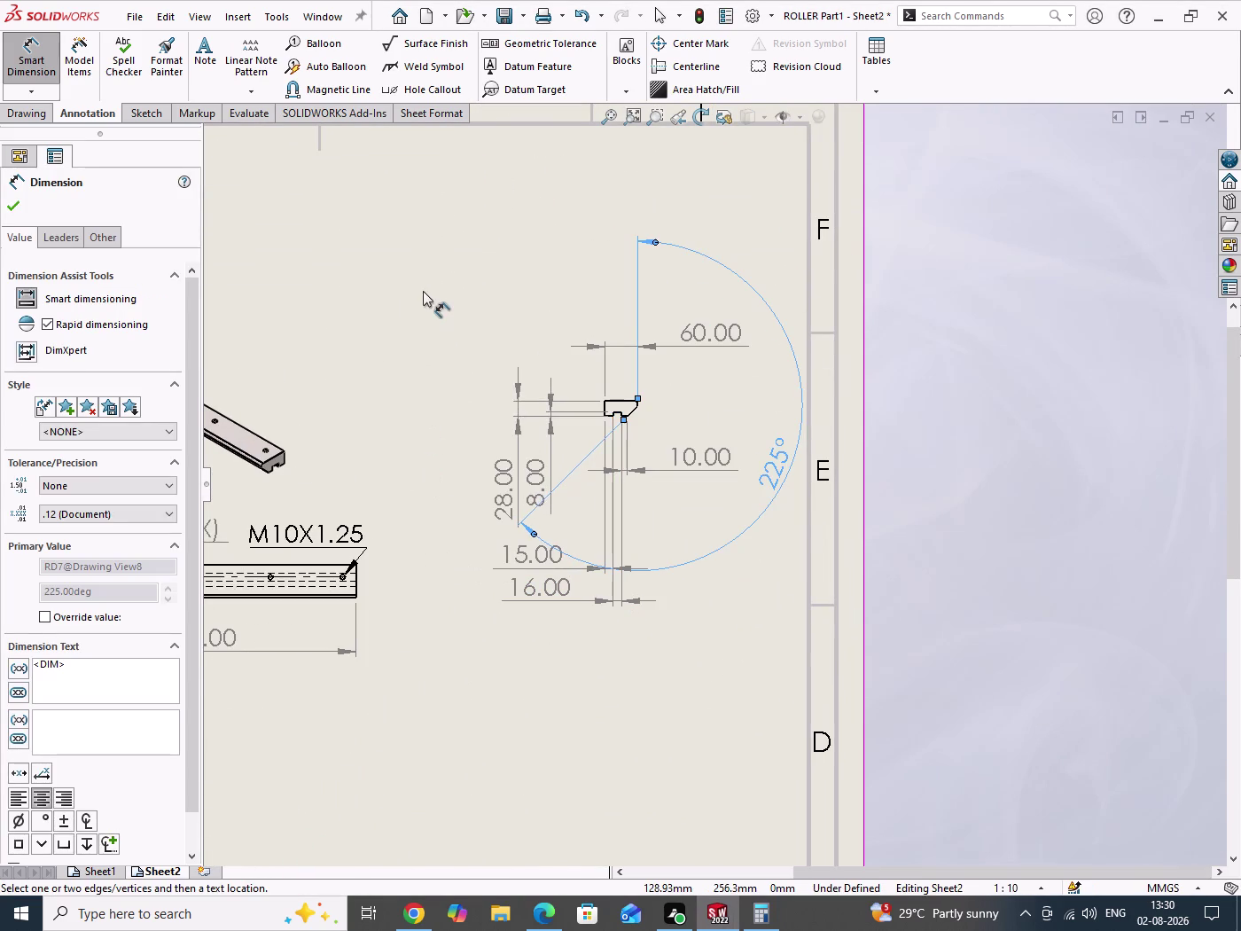
right_click(423, 290)
click(472, 363)
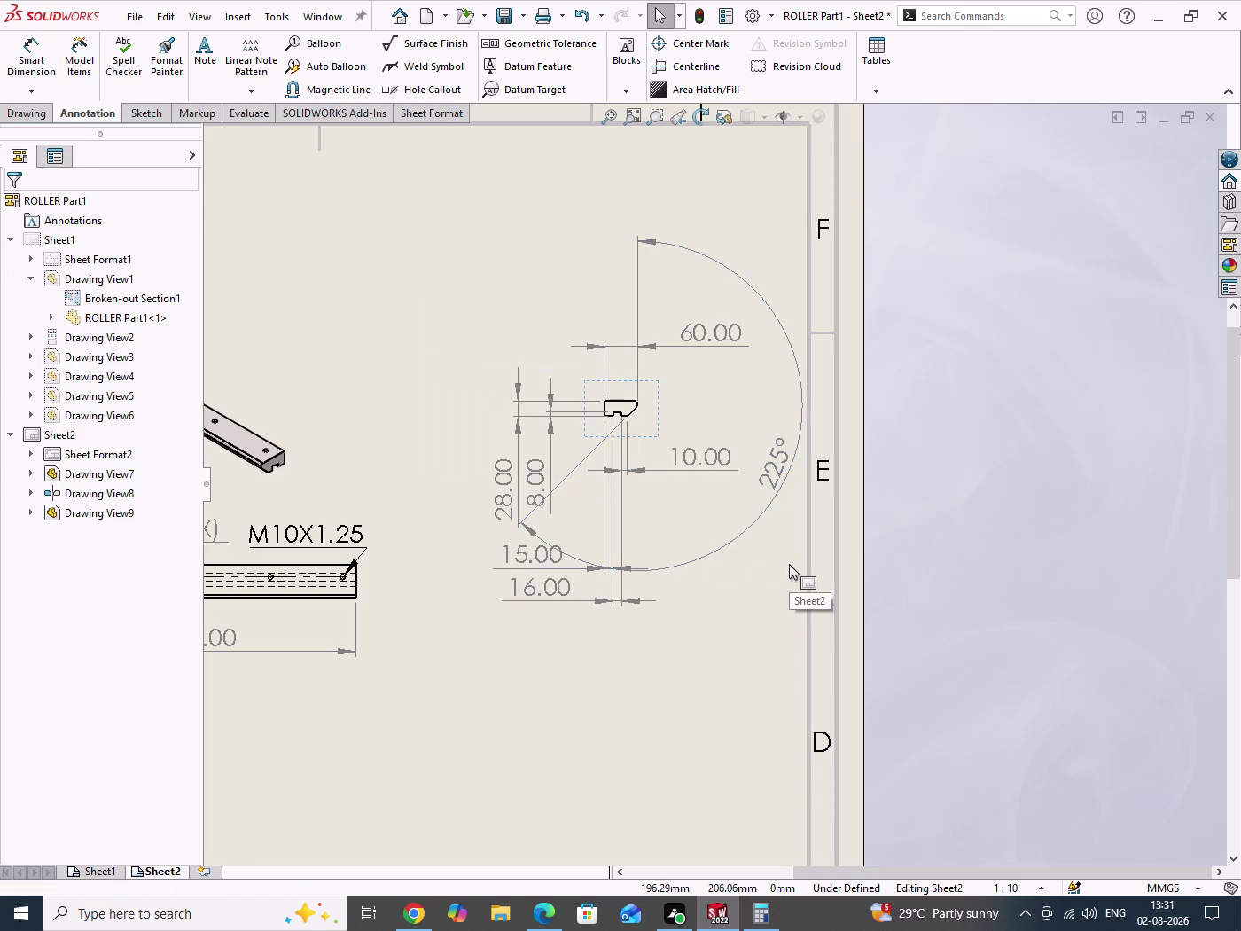
drag(789, 564, 756, 498)
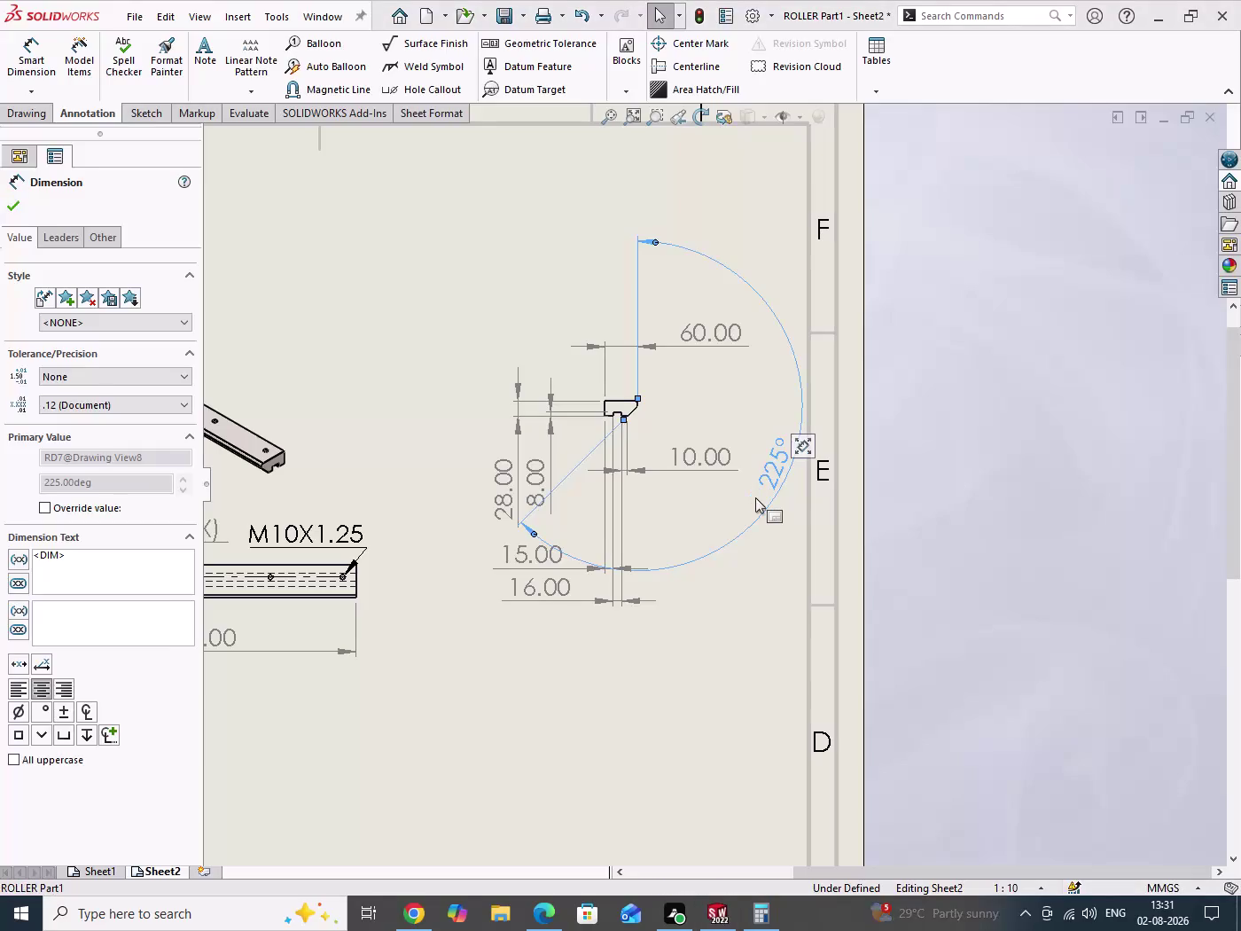
Delete the 225° angle and dimension the chamfer at 45° from the vertical edge.
key(Delete)
click(29, 71)
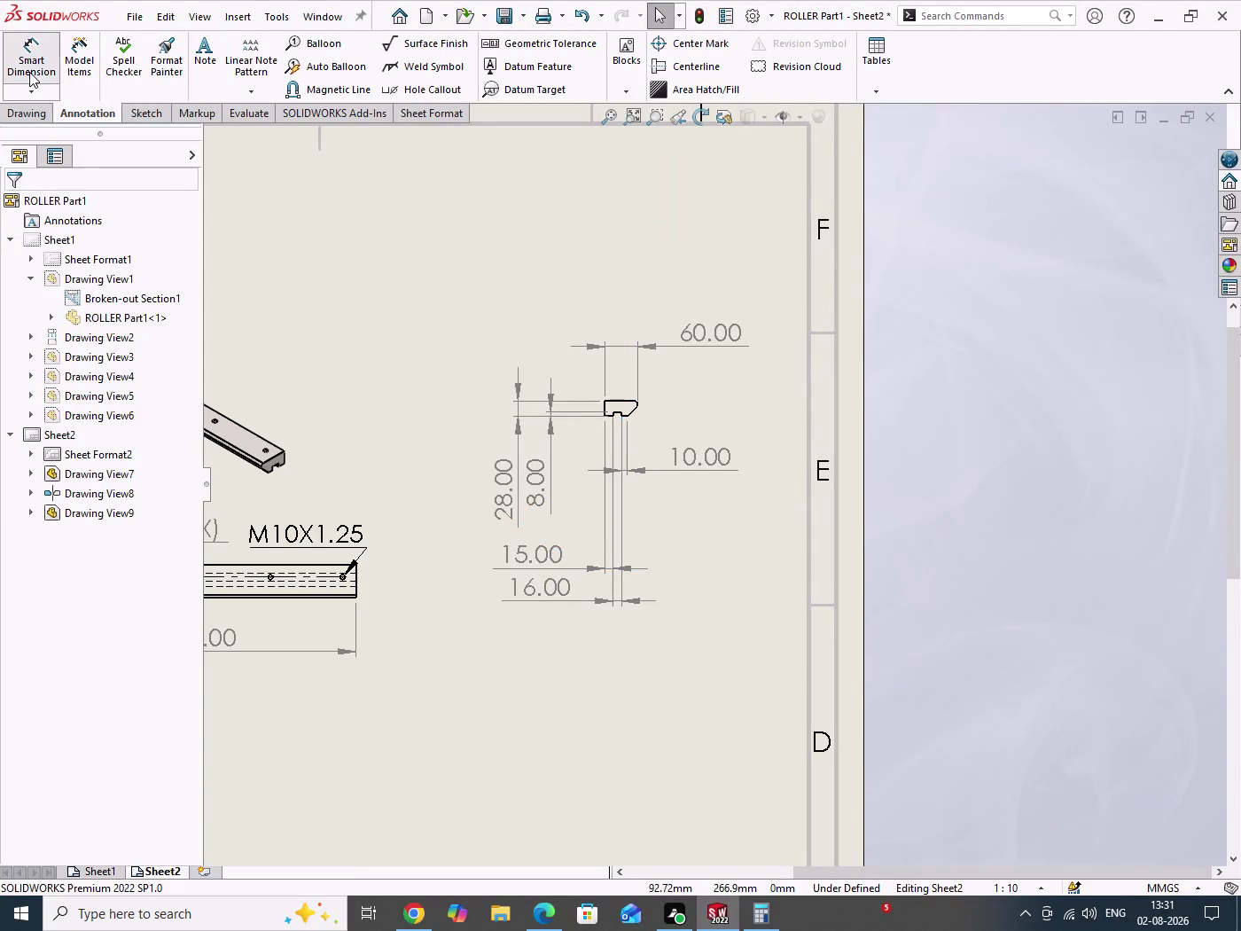
scroll(down, 3)
scroll(down, 3)
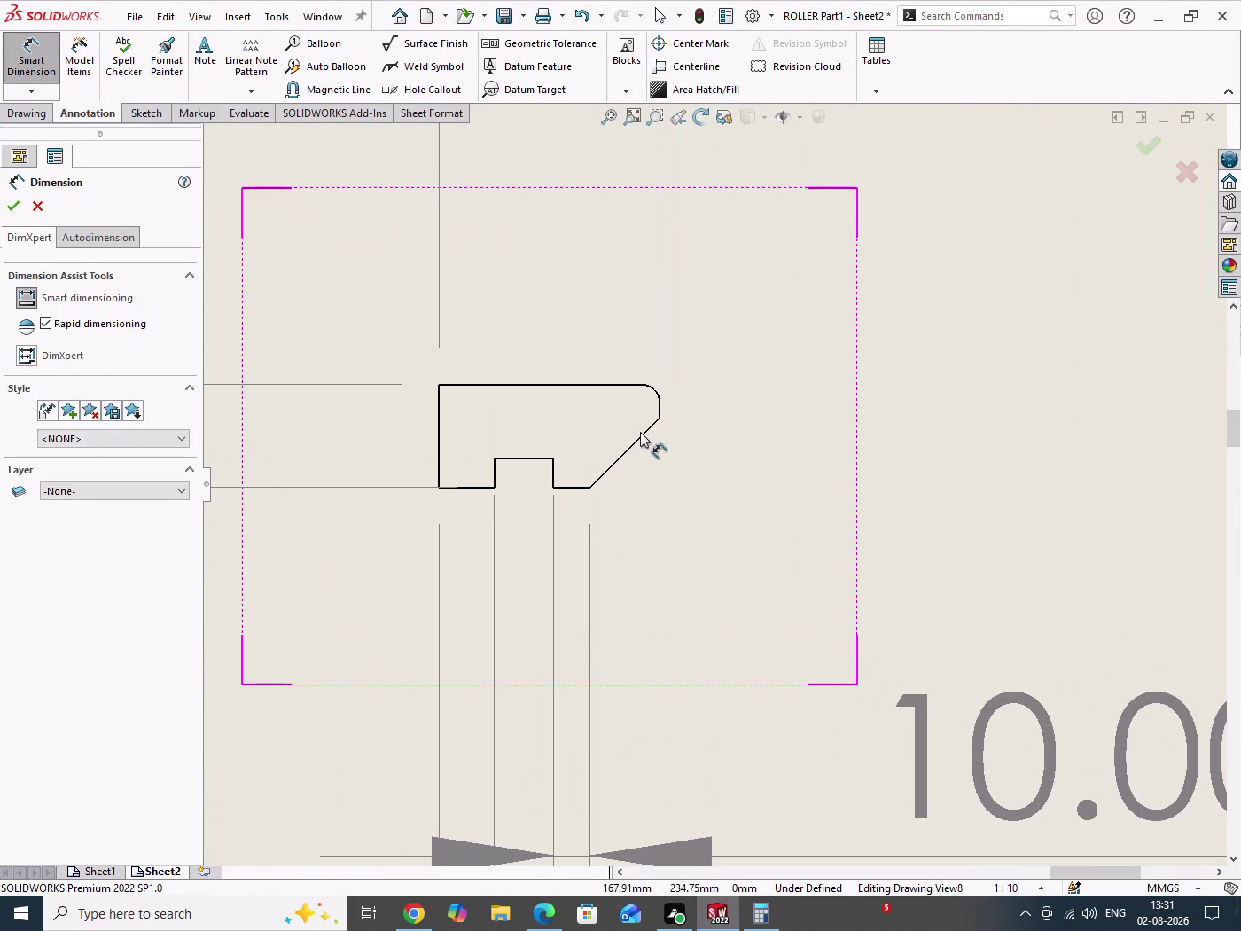
click(641, 434)
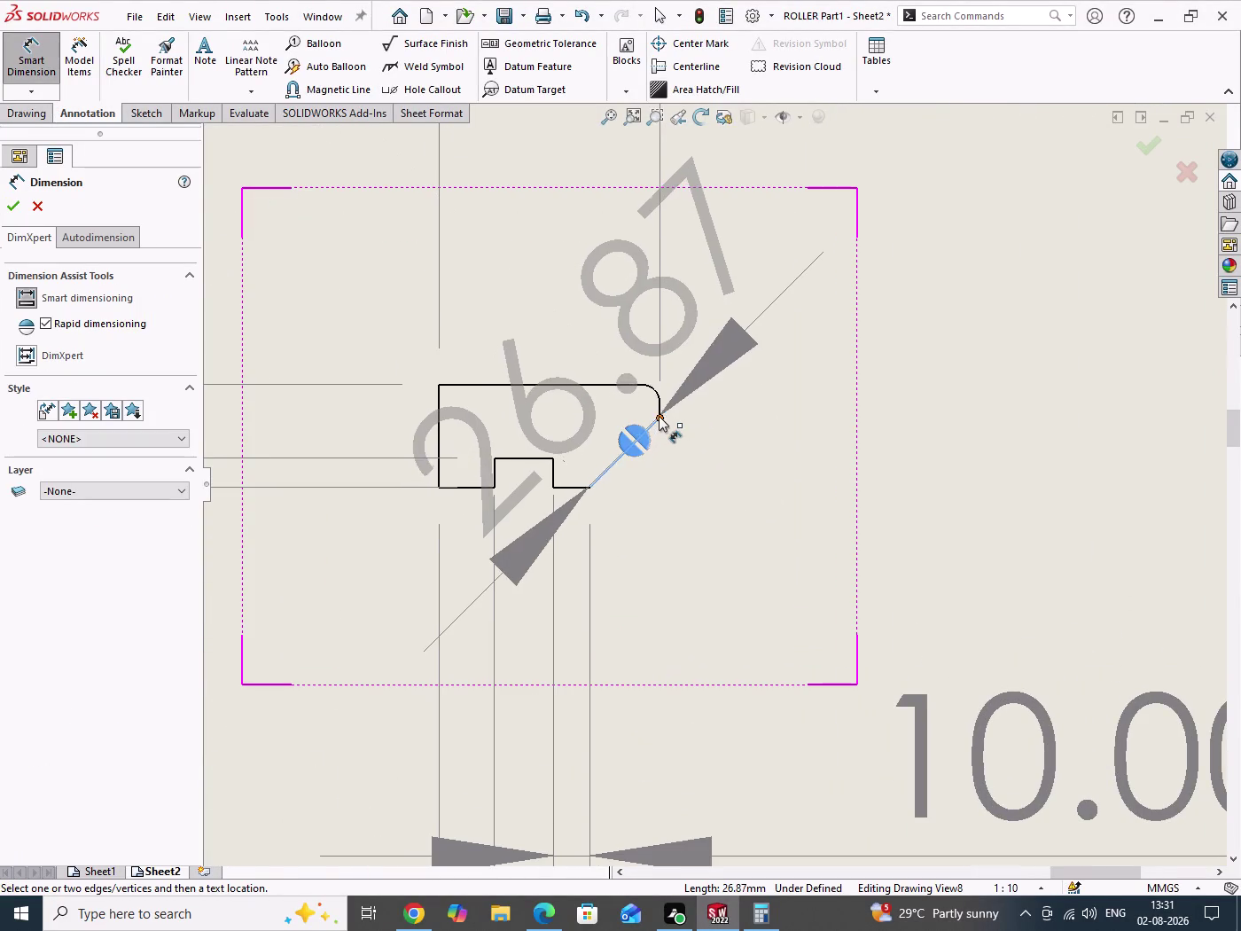
click(659, 409)
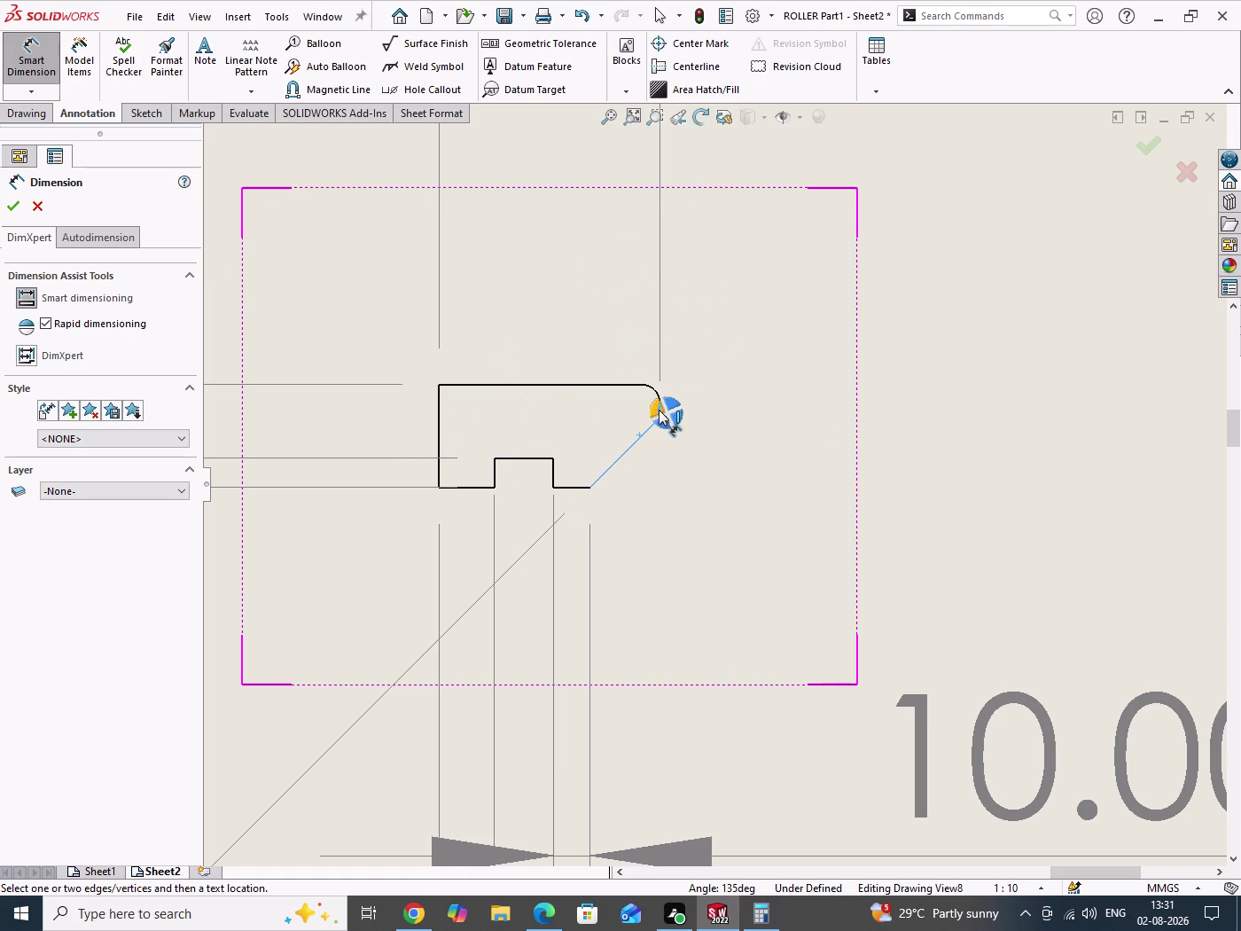
scroll(up, 3)
scroll(up, 3)
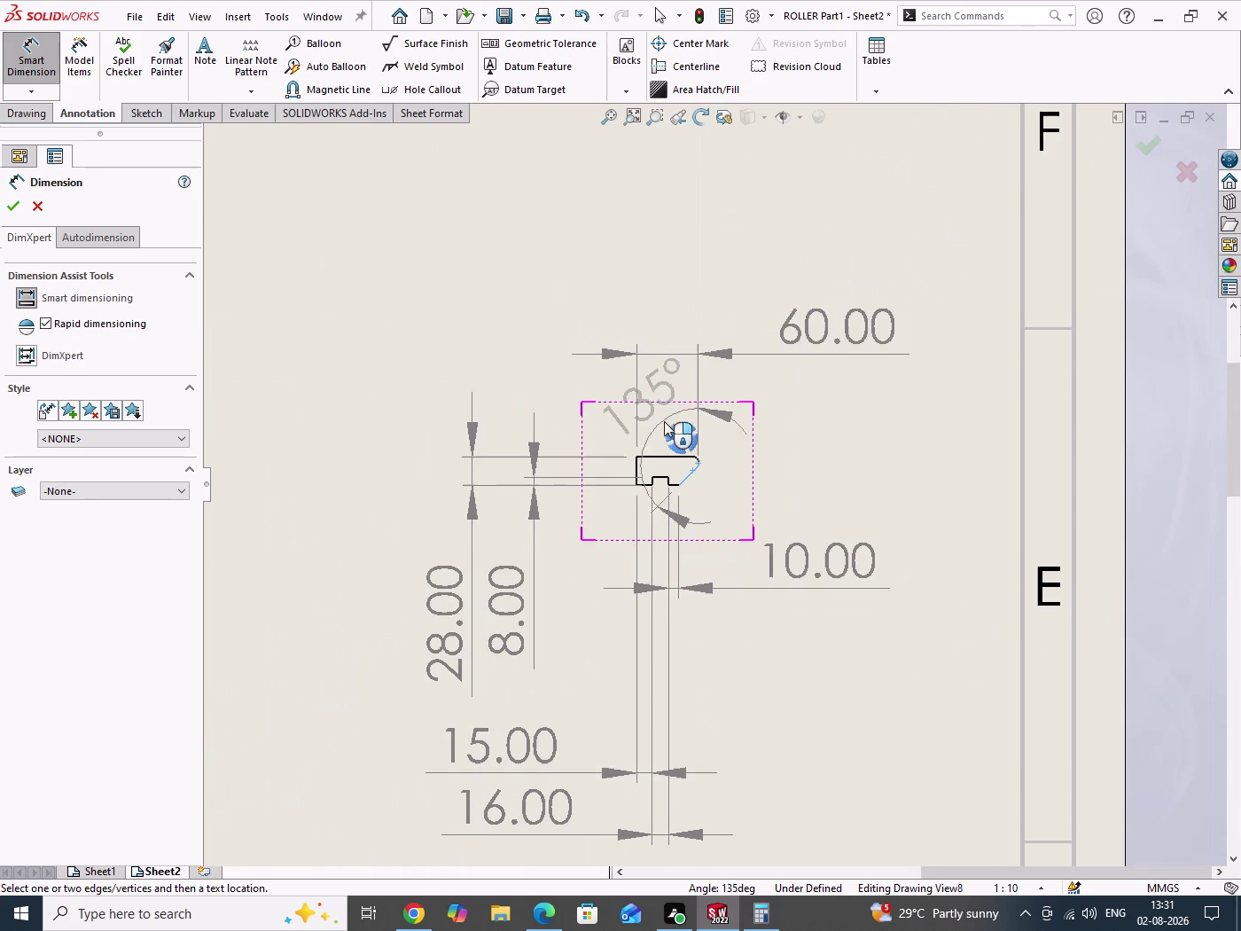
scroll(up, 3)
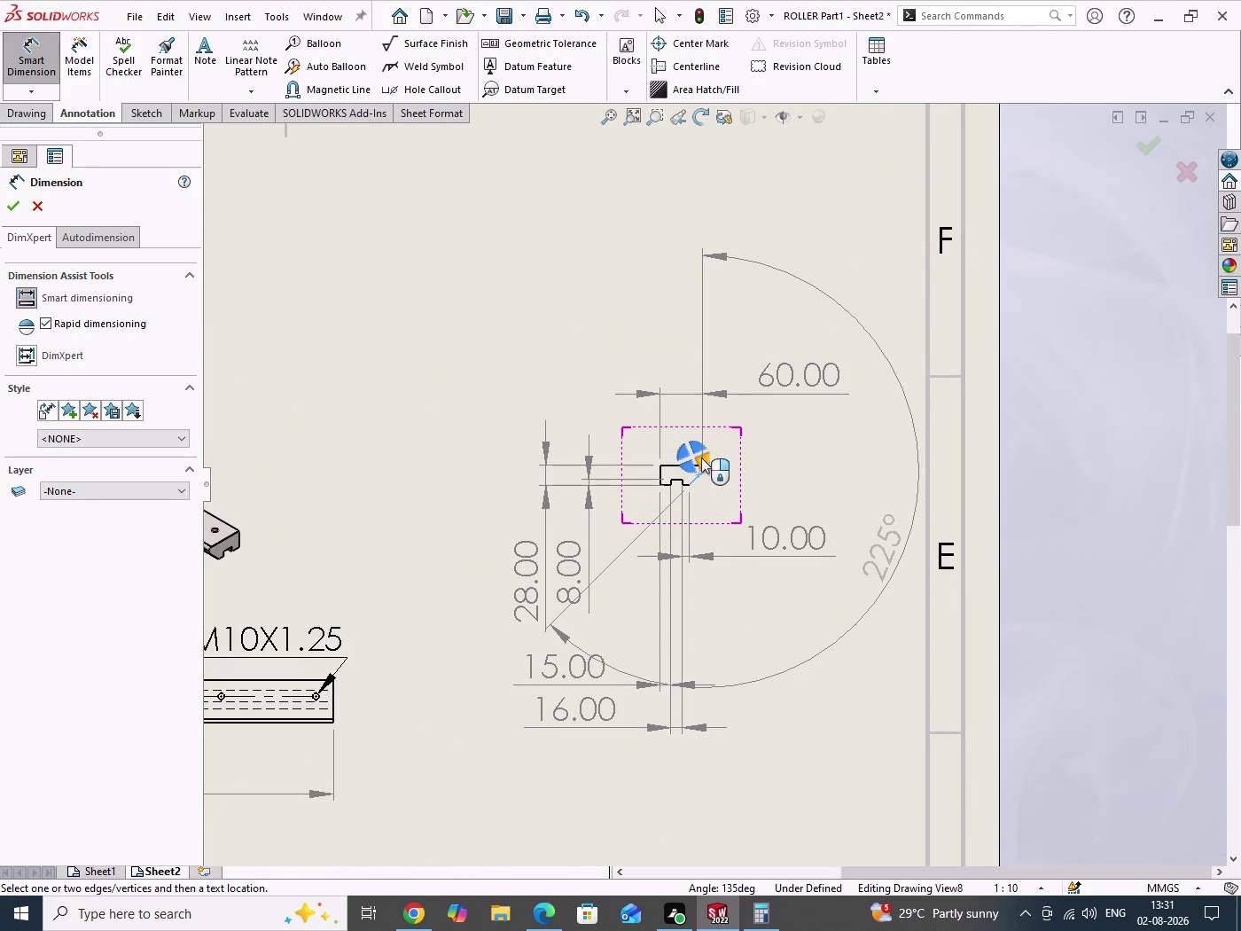
click(698, 445)
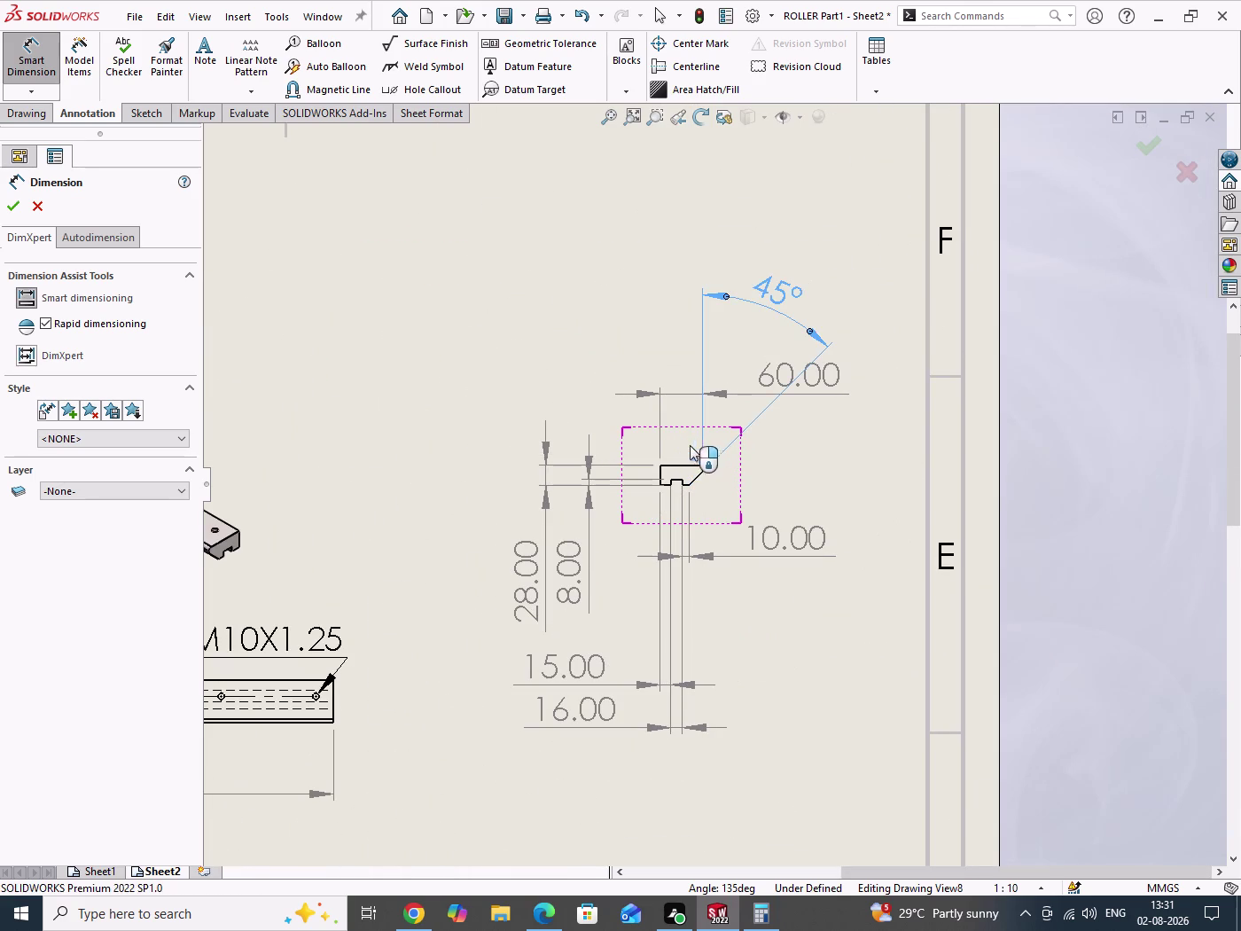
right_click(493, 347)
click(536, 425)
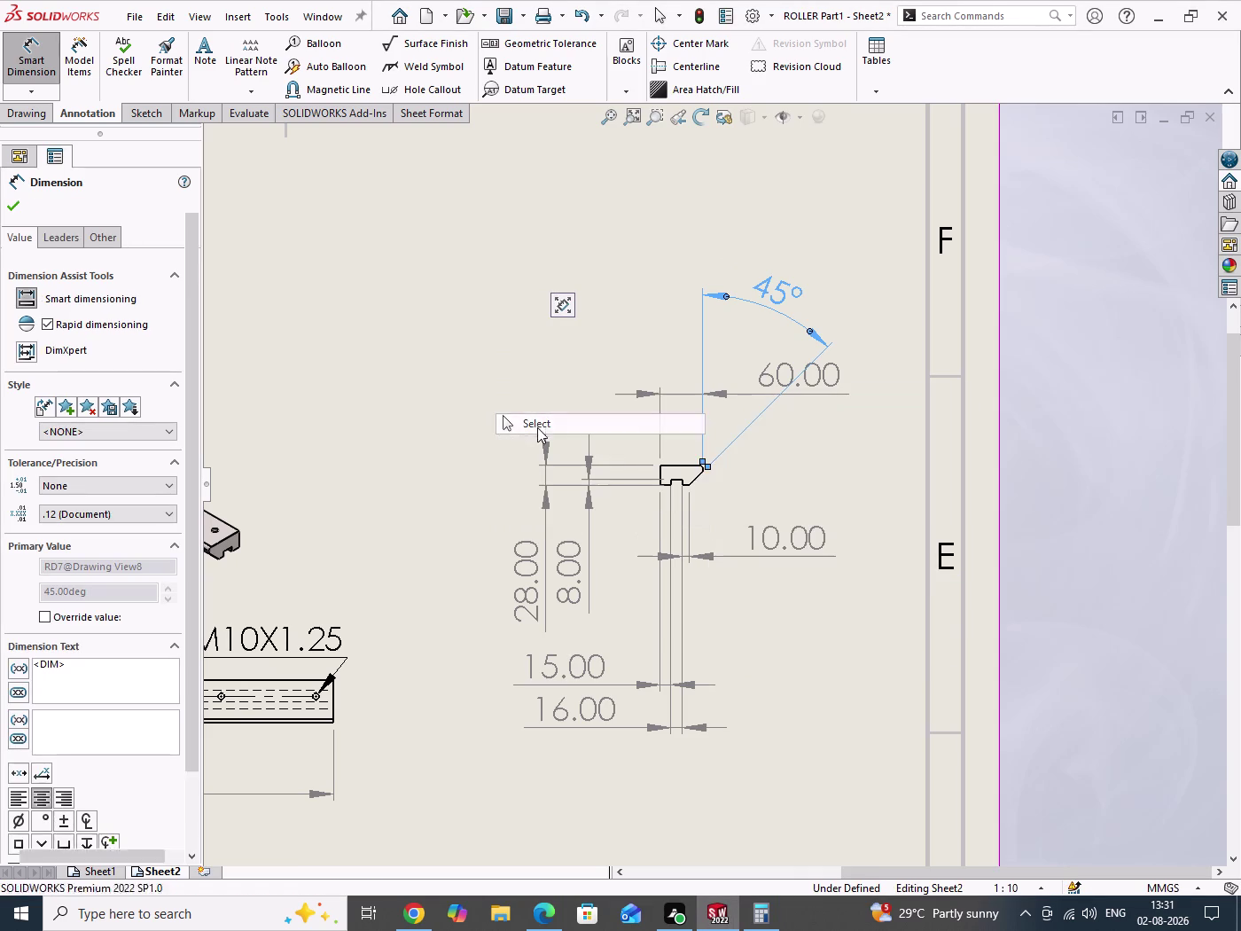
scroll(up, 3)
scroll(down, 3)
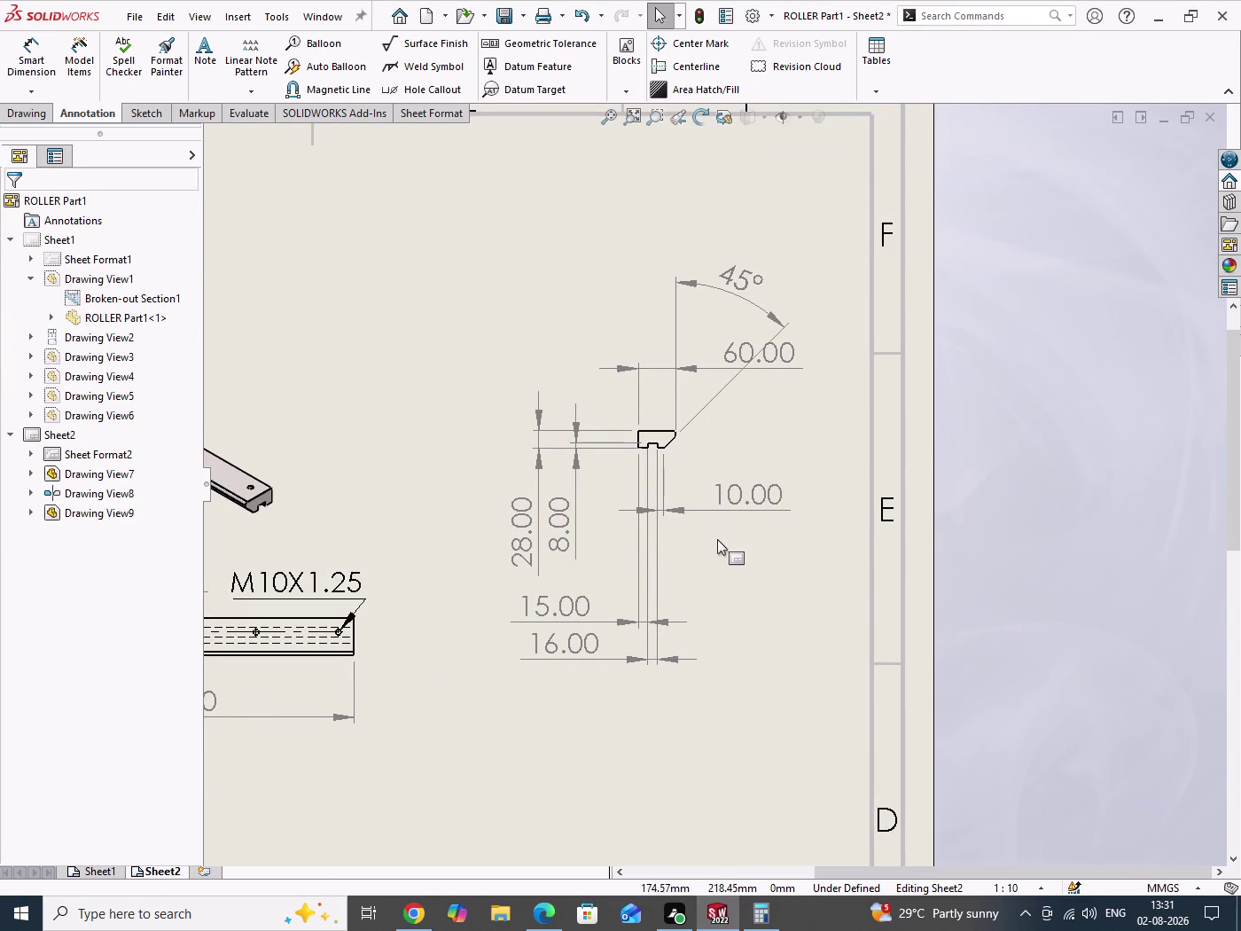
Save the drawing.
scroll(up, 3)
scroll(up, 3)
scroll(down, 3)
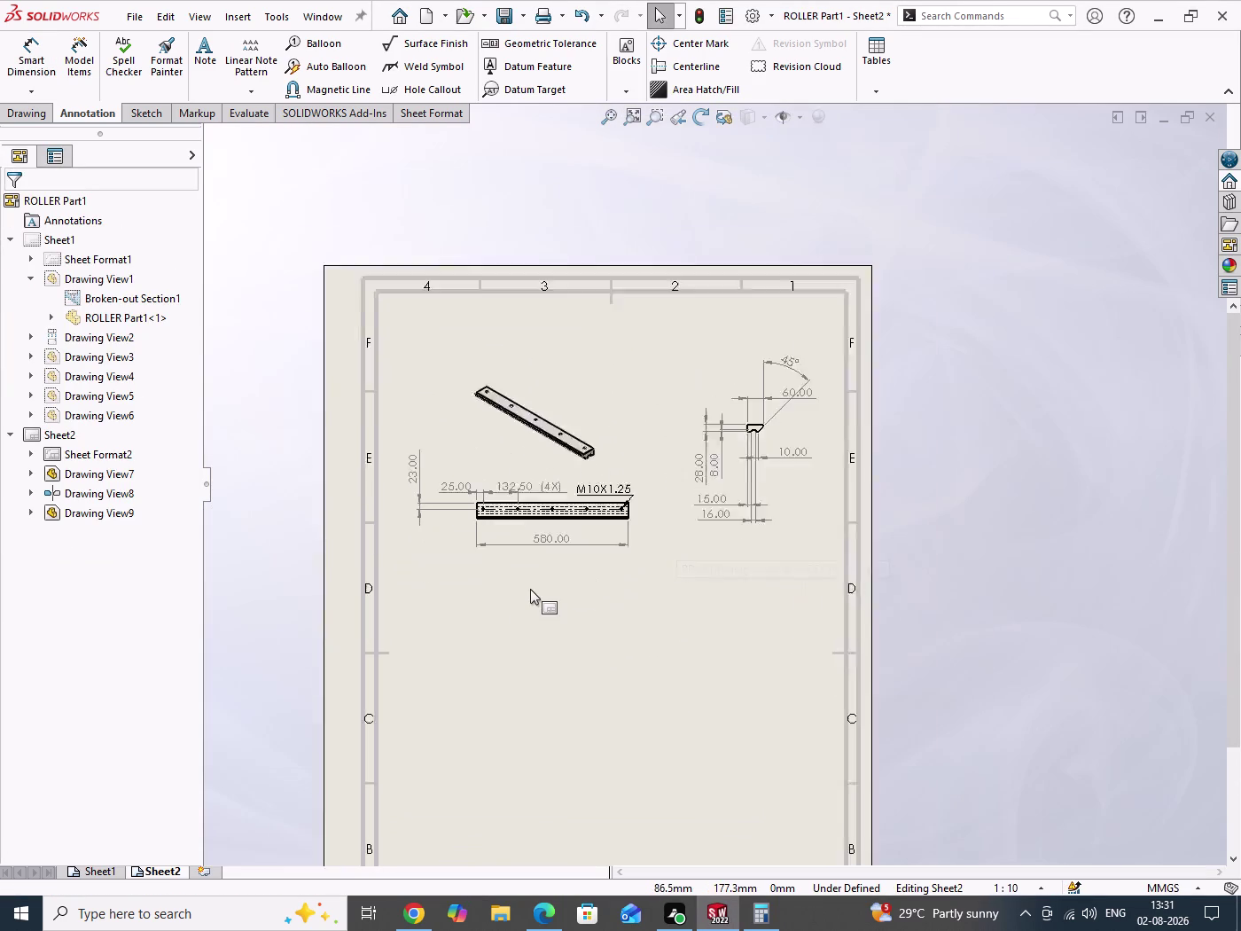
key(ctrl+s)
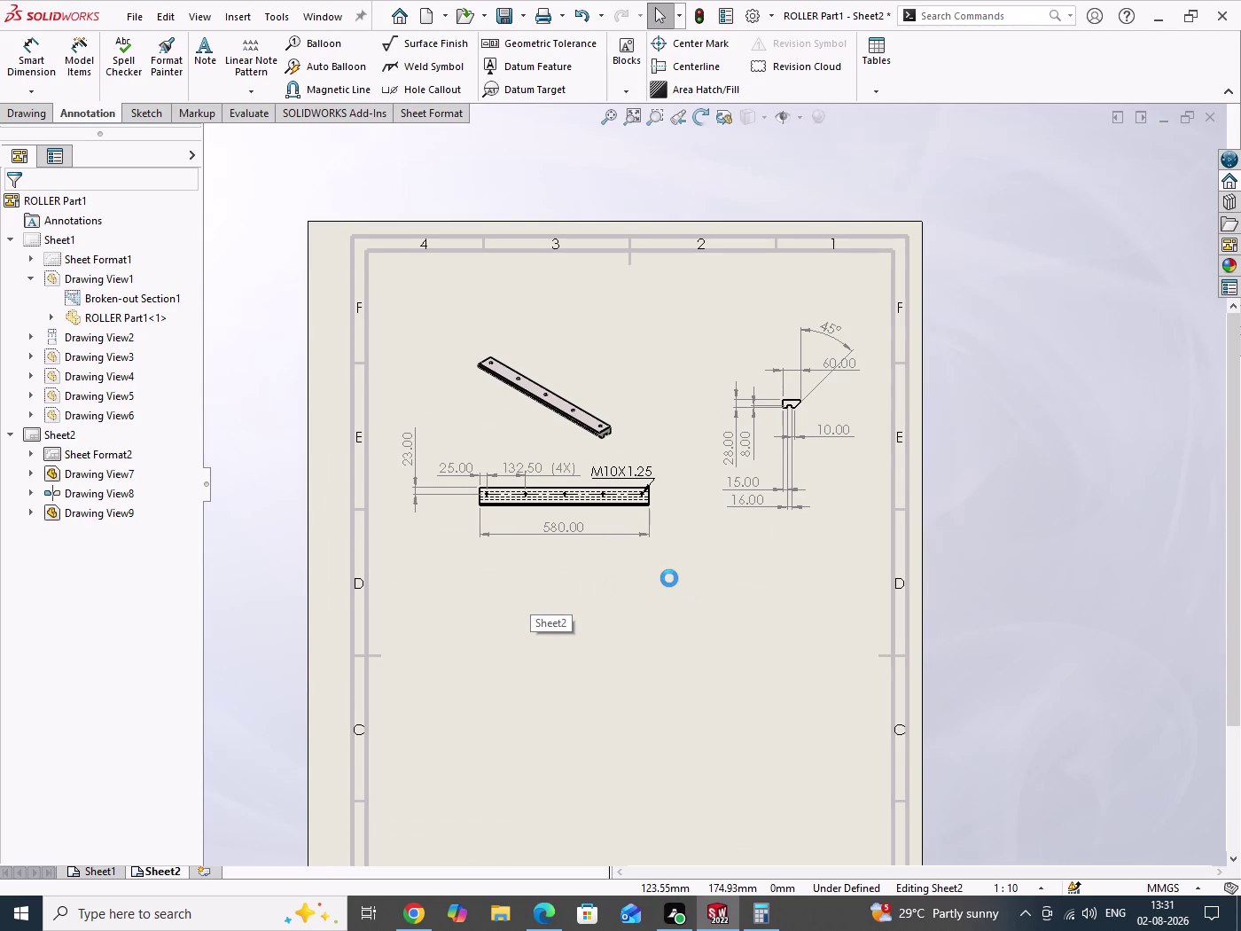
Recentre the window so all of Sheet2 is visible, and switch to the Drawing tools.
scroll(down, 3)
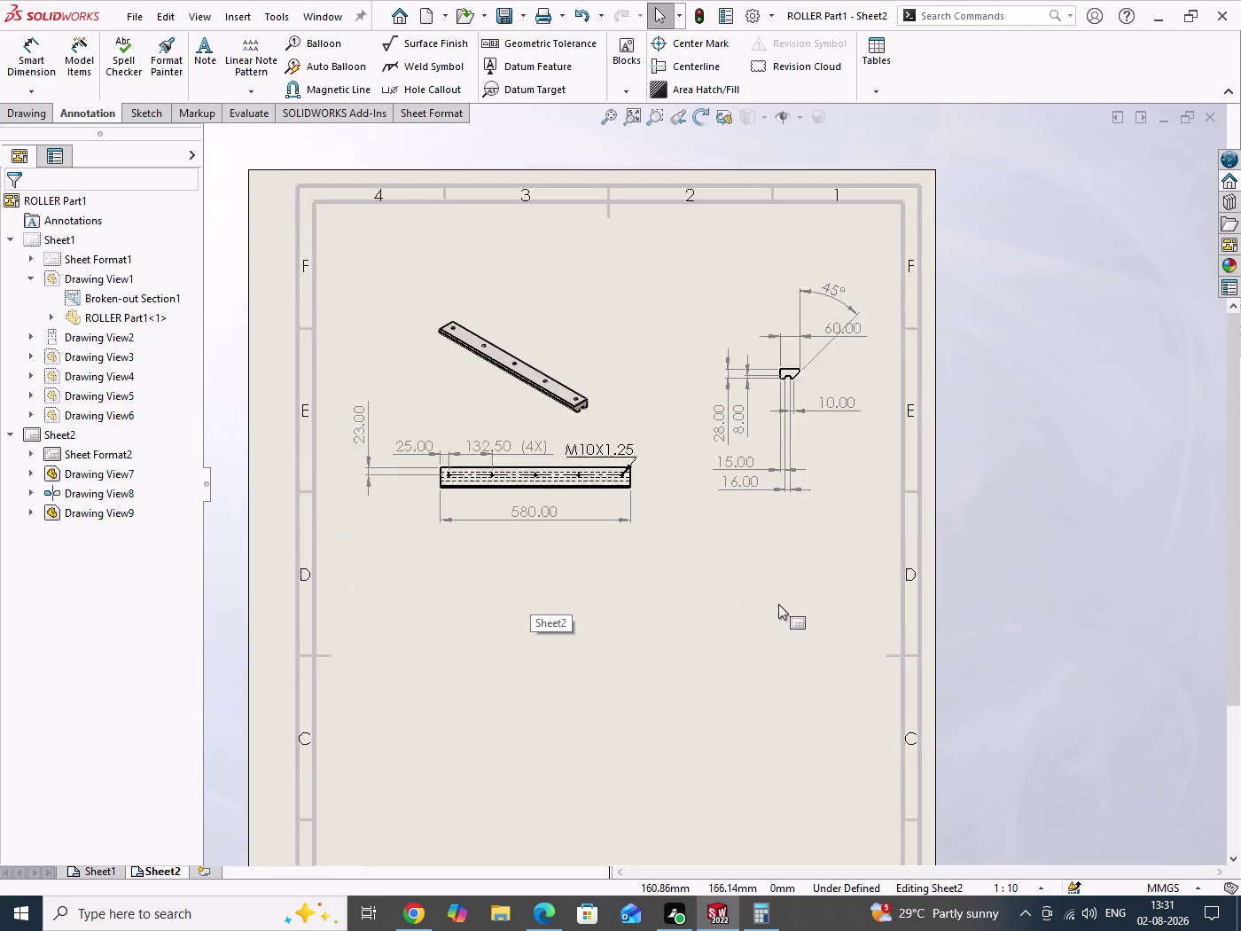
scroll(down, 3)
drag(761, 576, 777, 620)
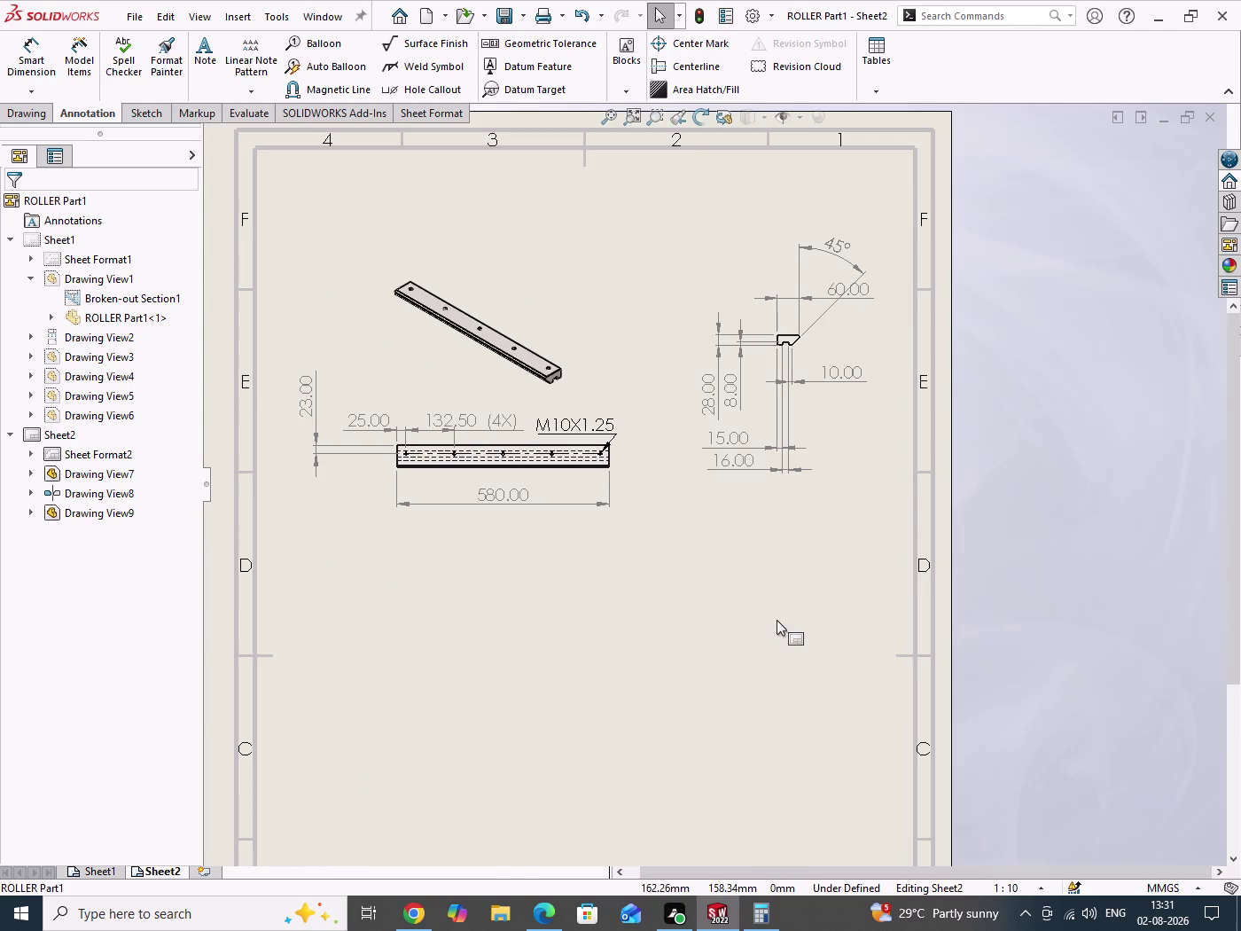
scroll(up, 3)
scroll(down, 3)
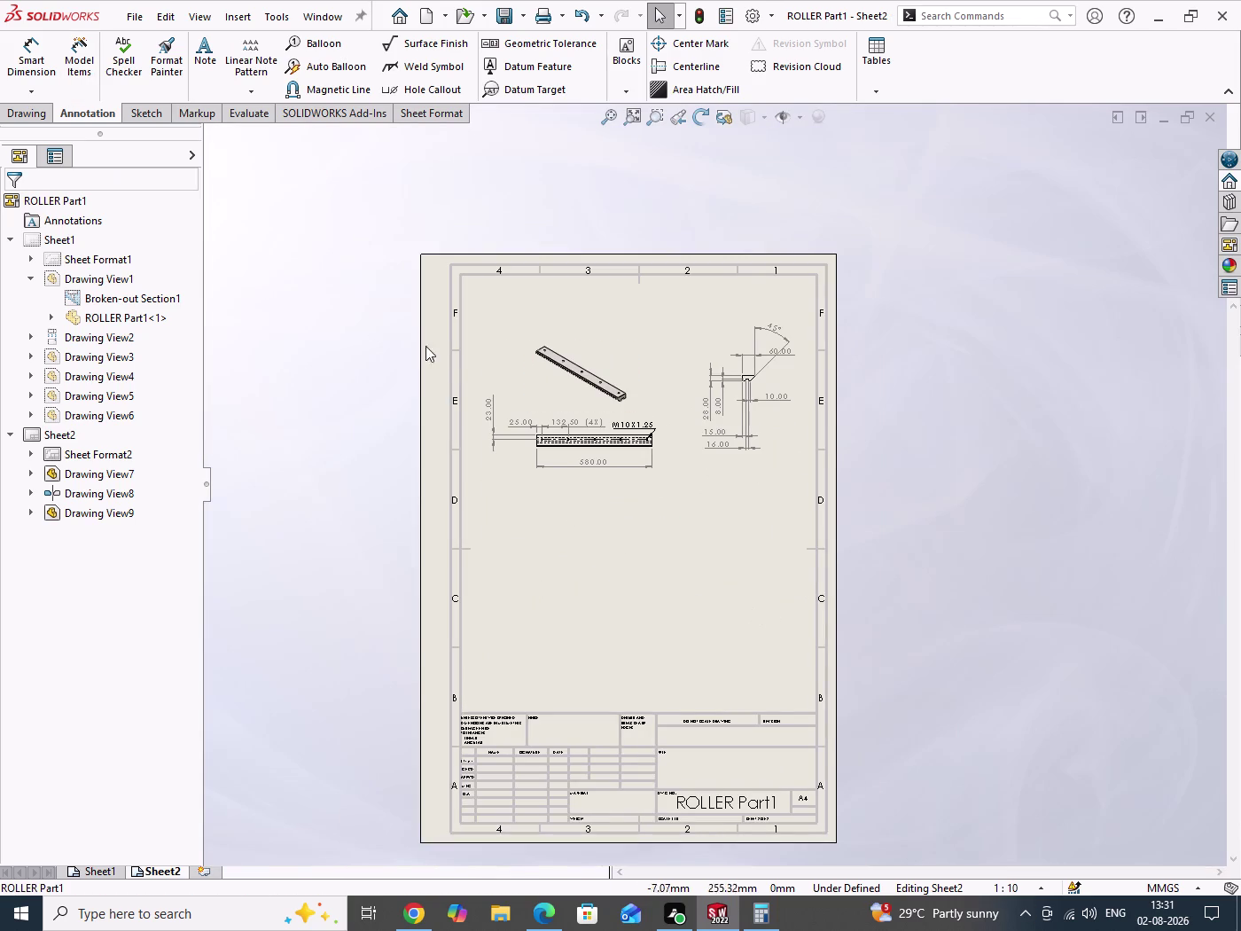
scroll(up, 3)
scroll(down, 3)
drag(928, 455, 1020, 637)
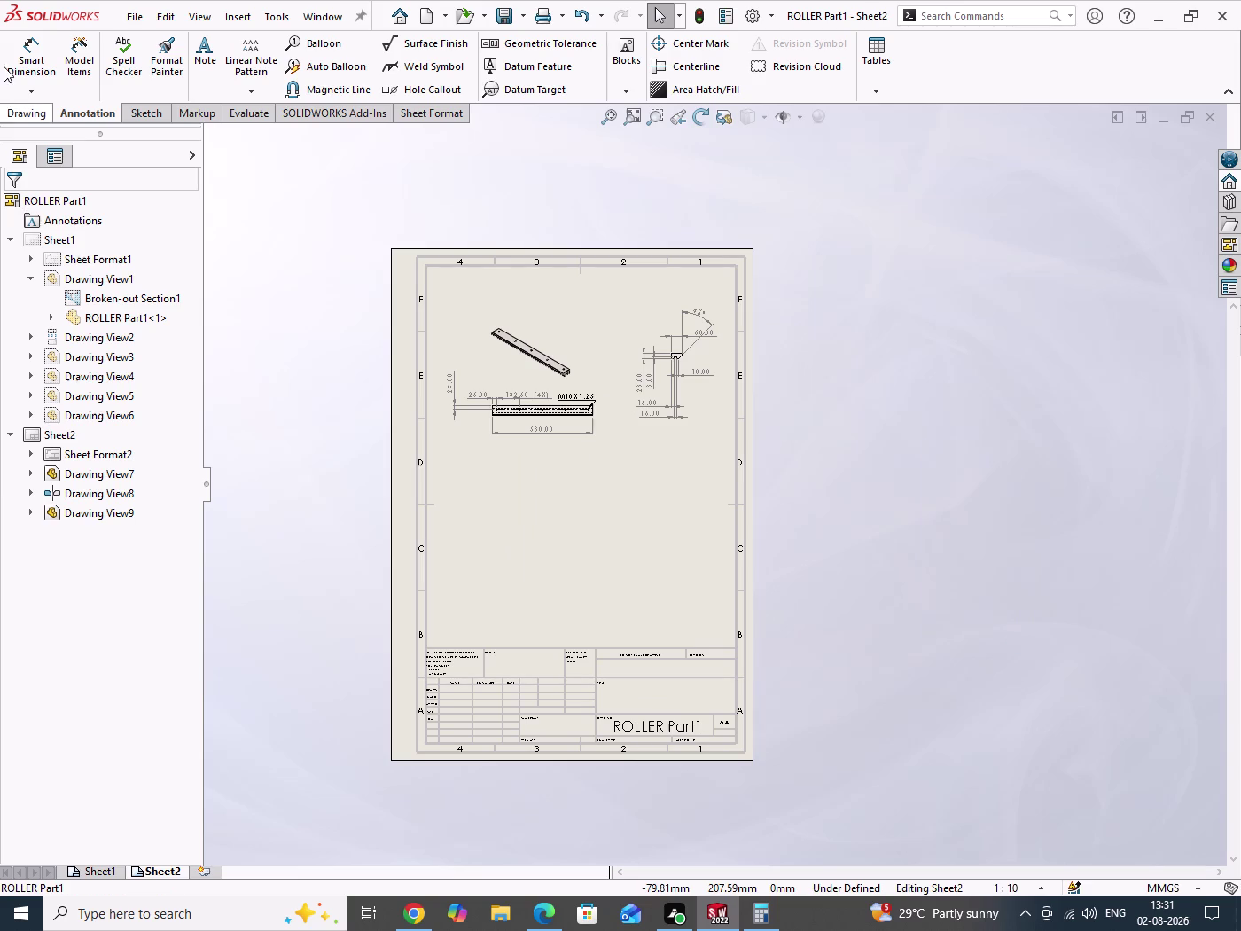
click(18, 111)
Insert a front model view of TOP PLATE Part4 in the lower-left of Sheet2.
click(23, 68)
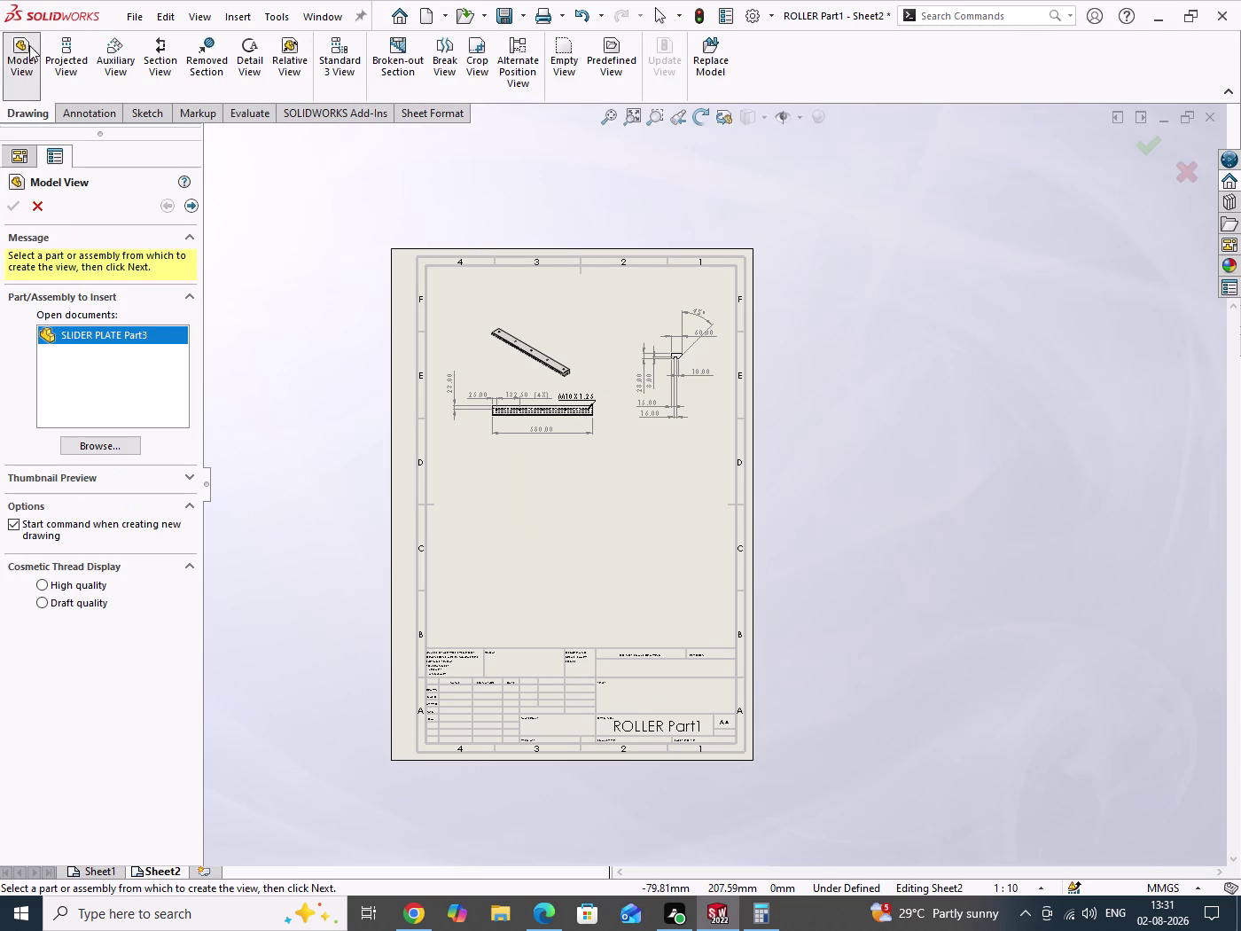
click(87, 445)
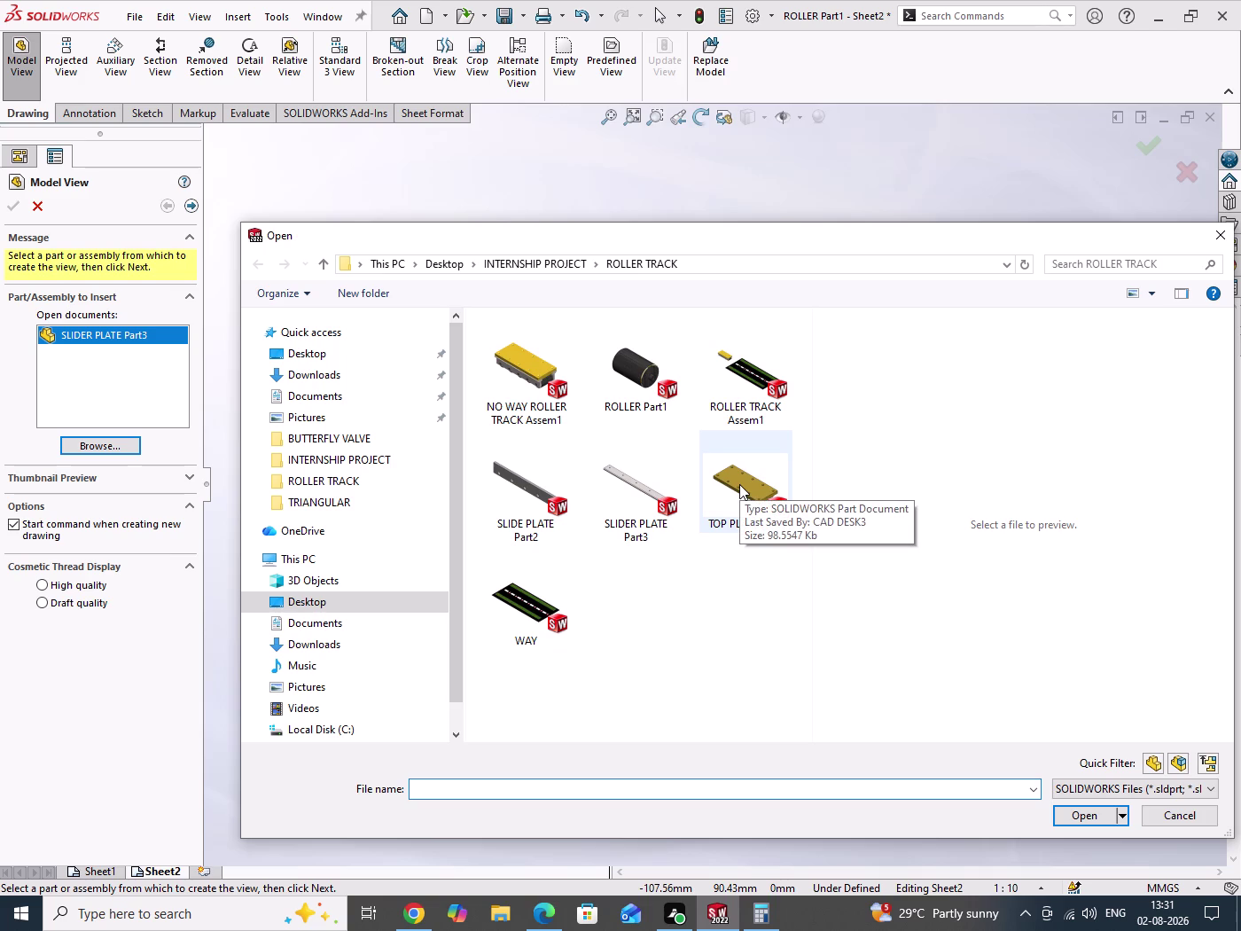
click(740, 480)
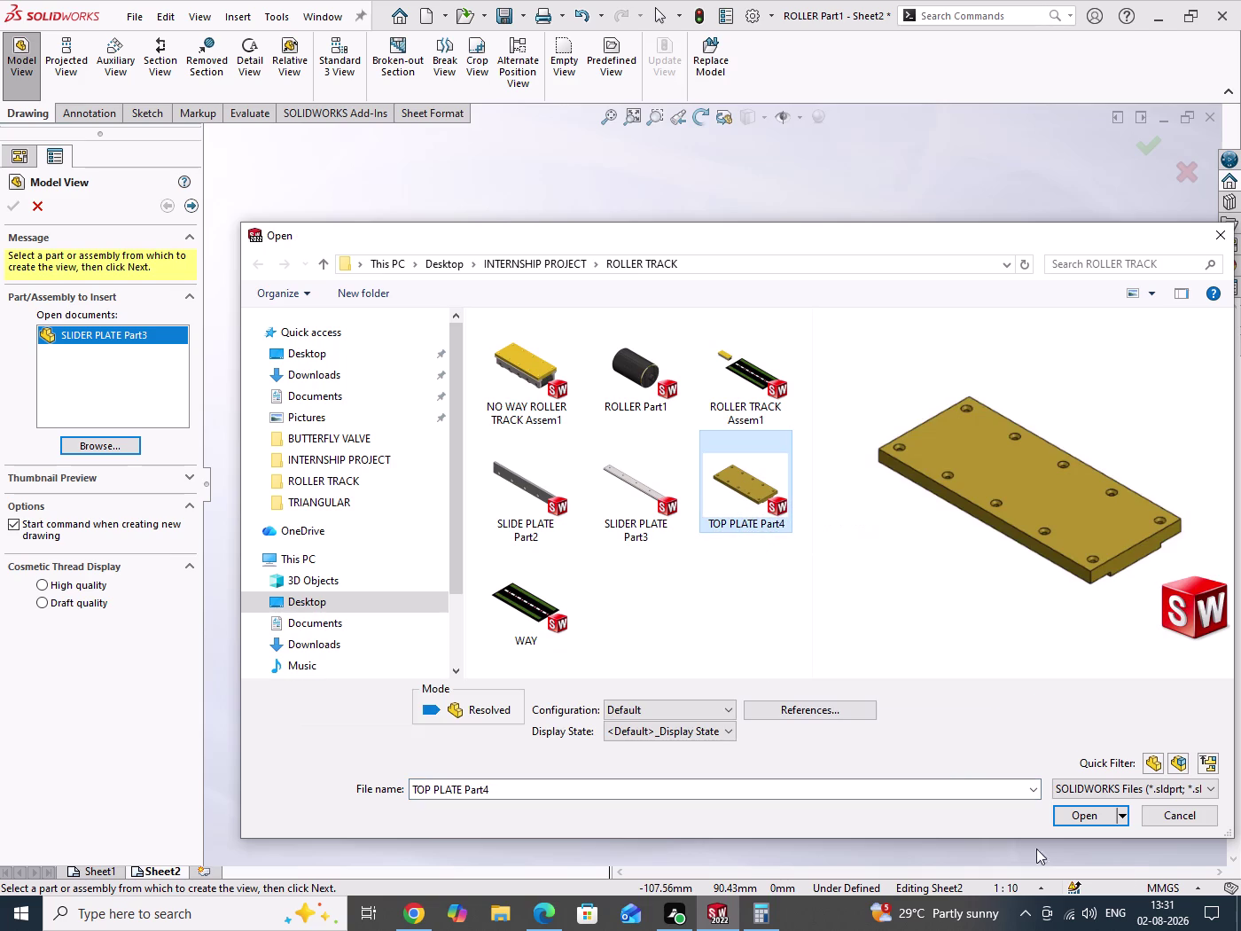
click(1066, 816)
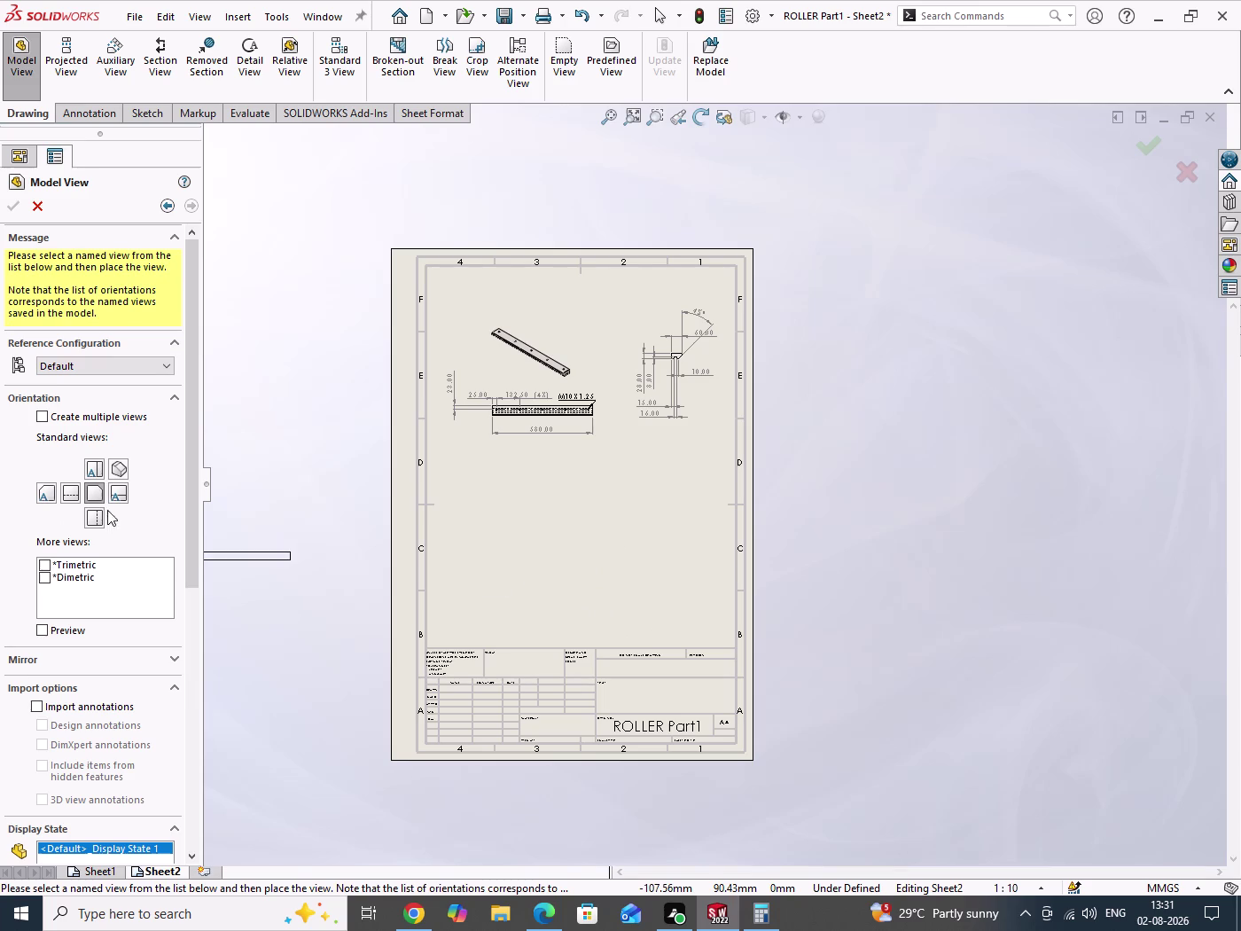
click(95, 471)
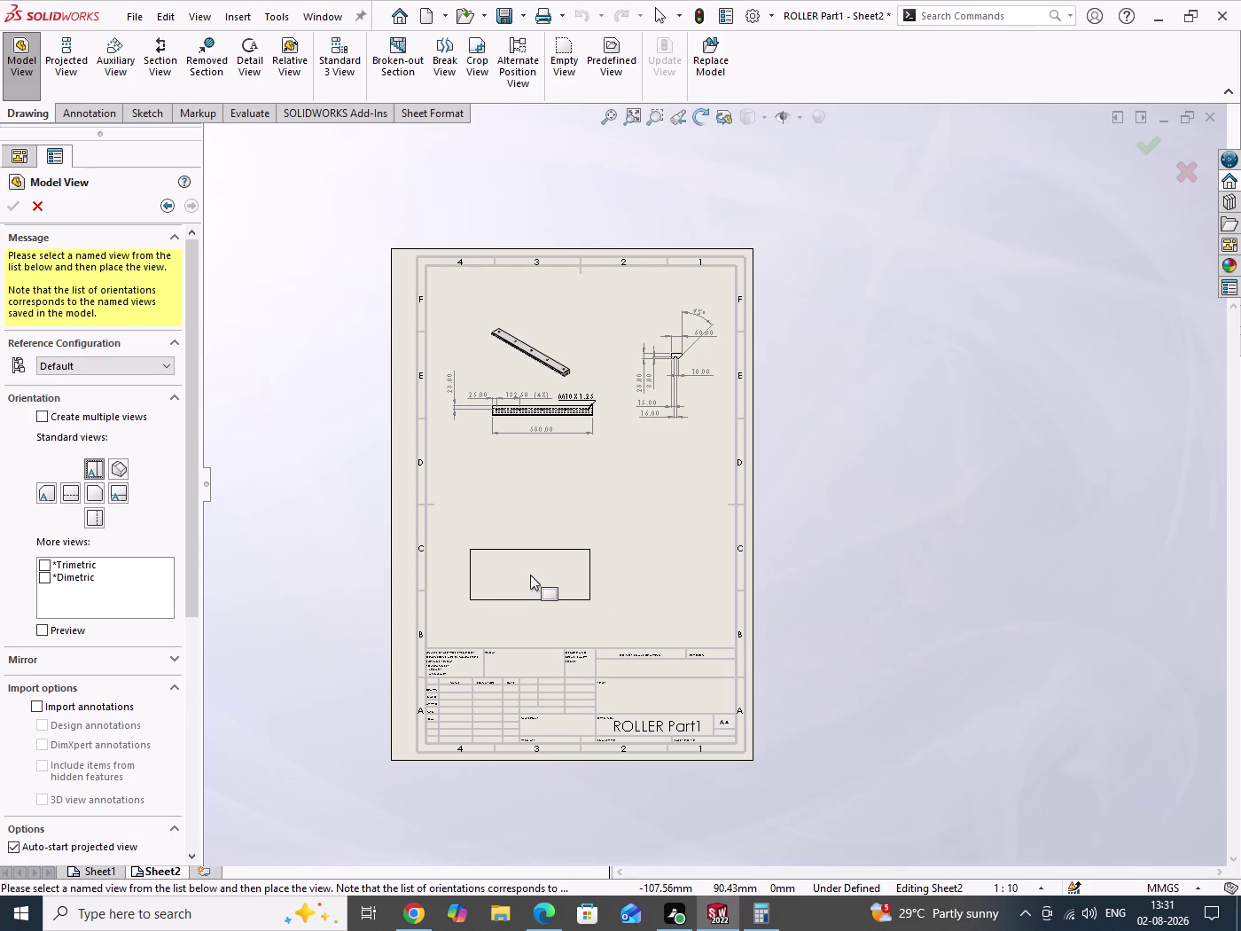
click(528, 568)
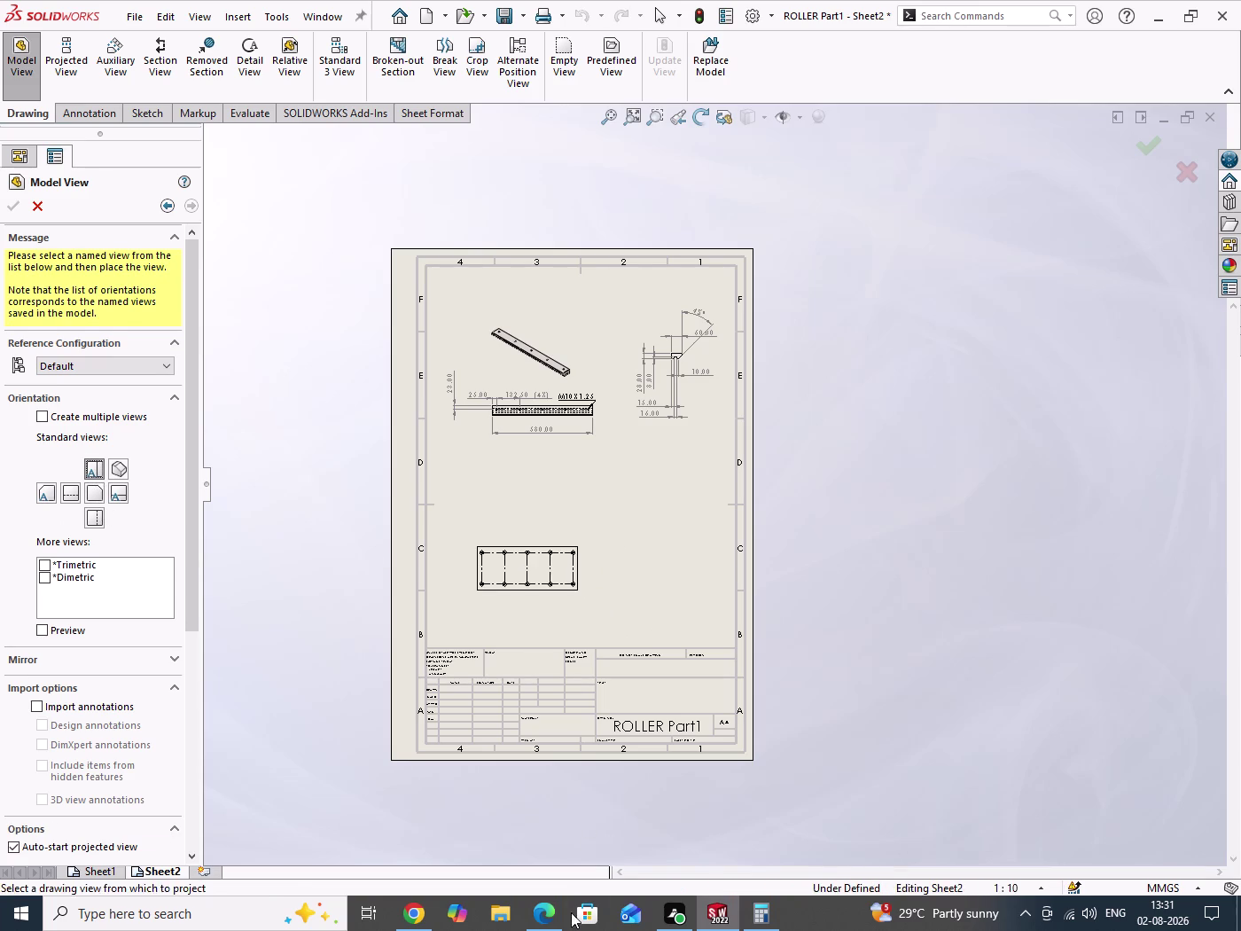
Scroll the reference PDF to the Part 4 drawing, then return to SOLIDWORKS.
click(539, 919)
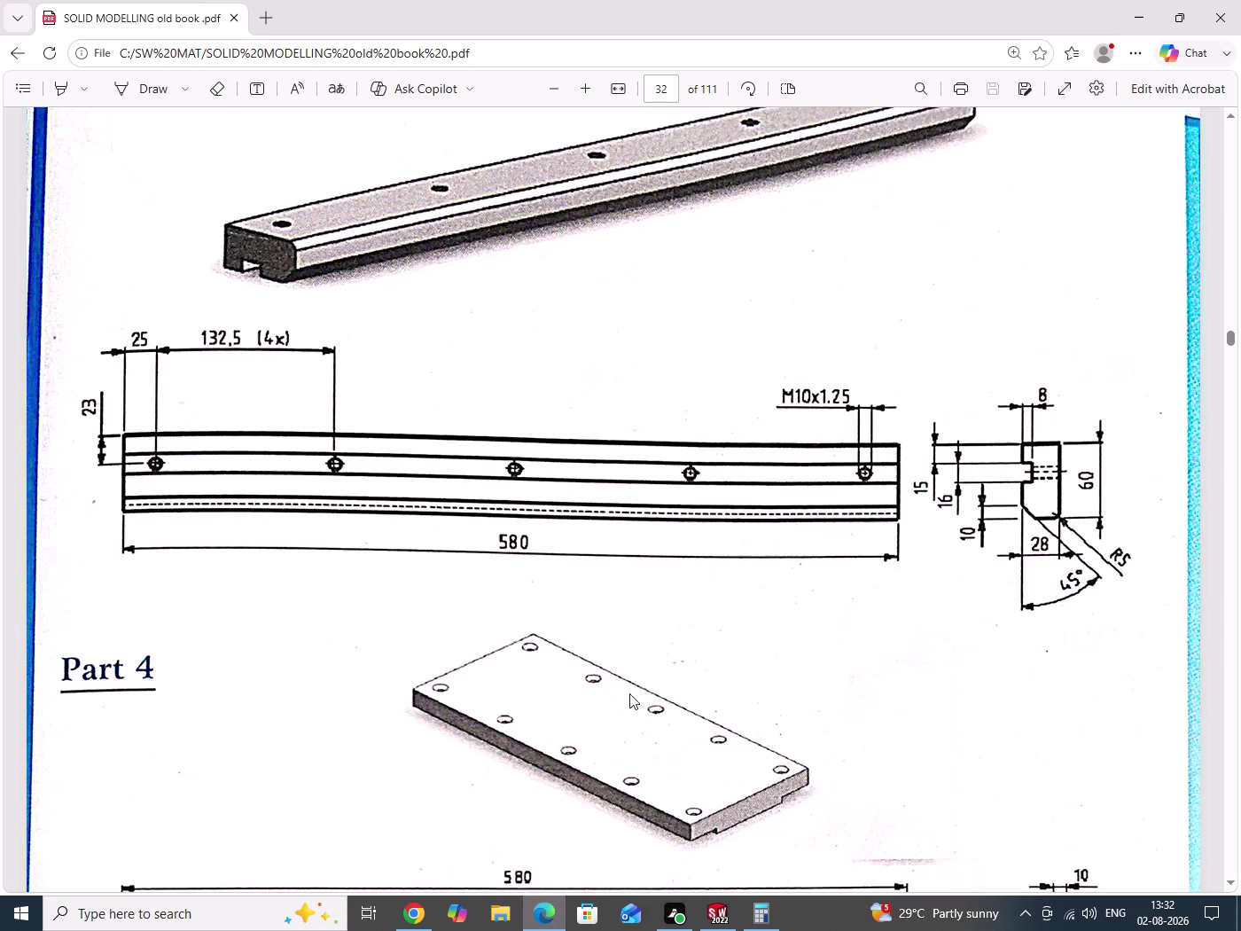
scroll(down, 3)
scroll(down, 3)
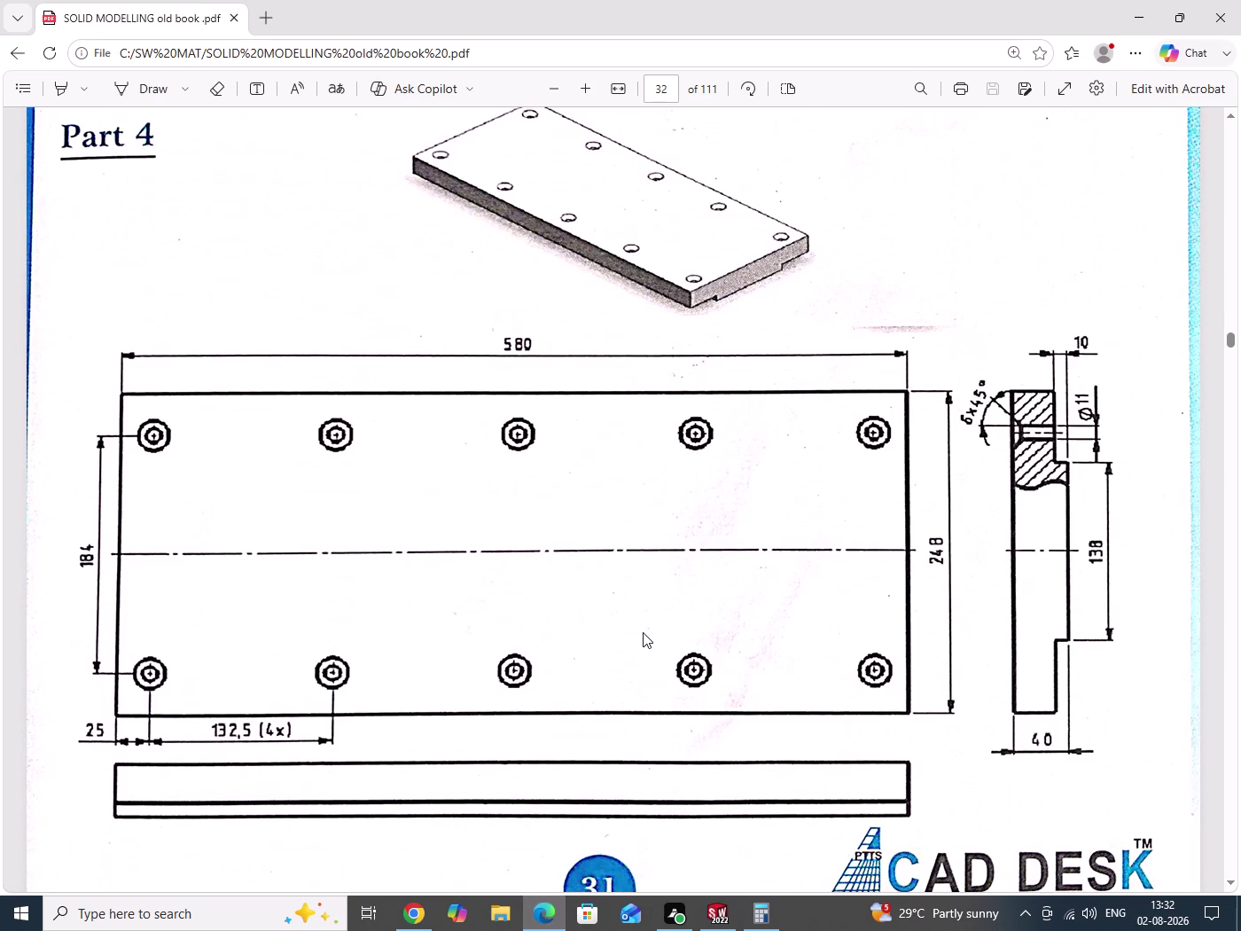
scroll(down, 3)
scroll(down, 3)
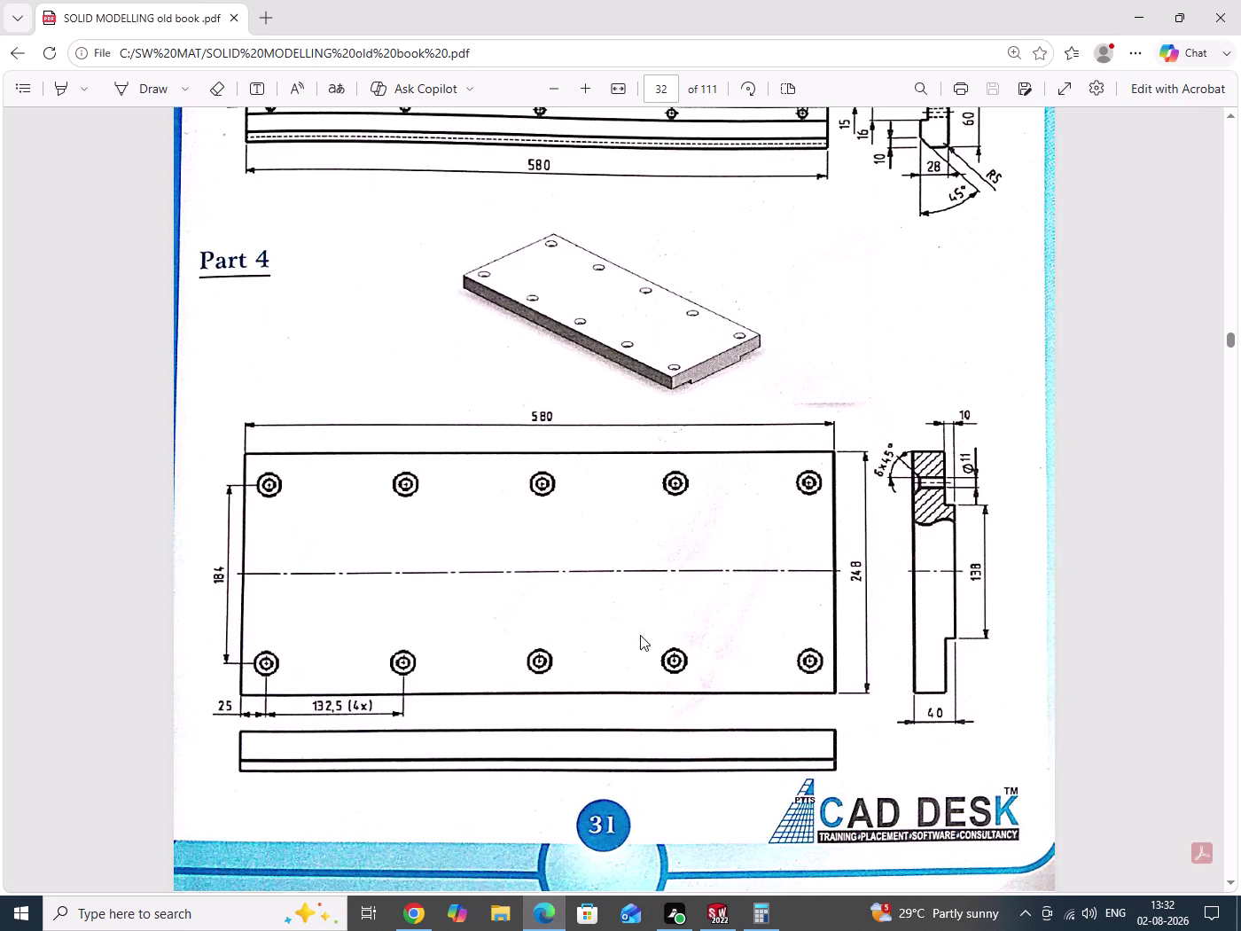
click(550, 917)
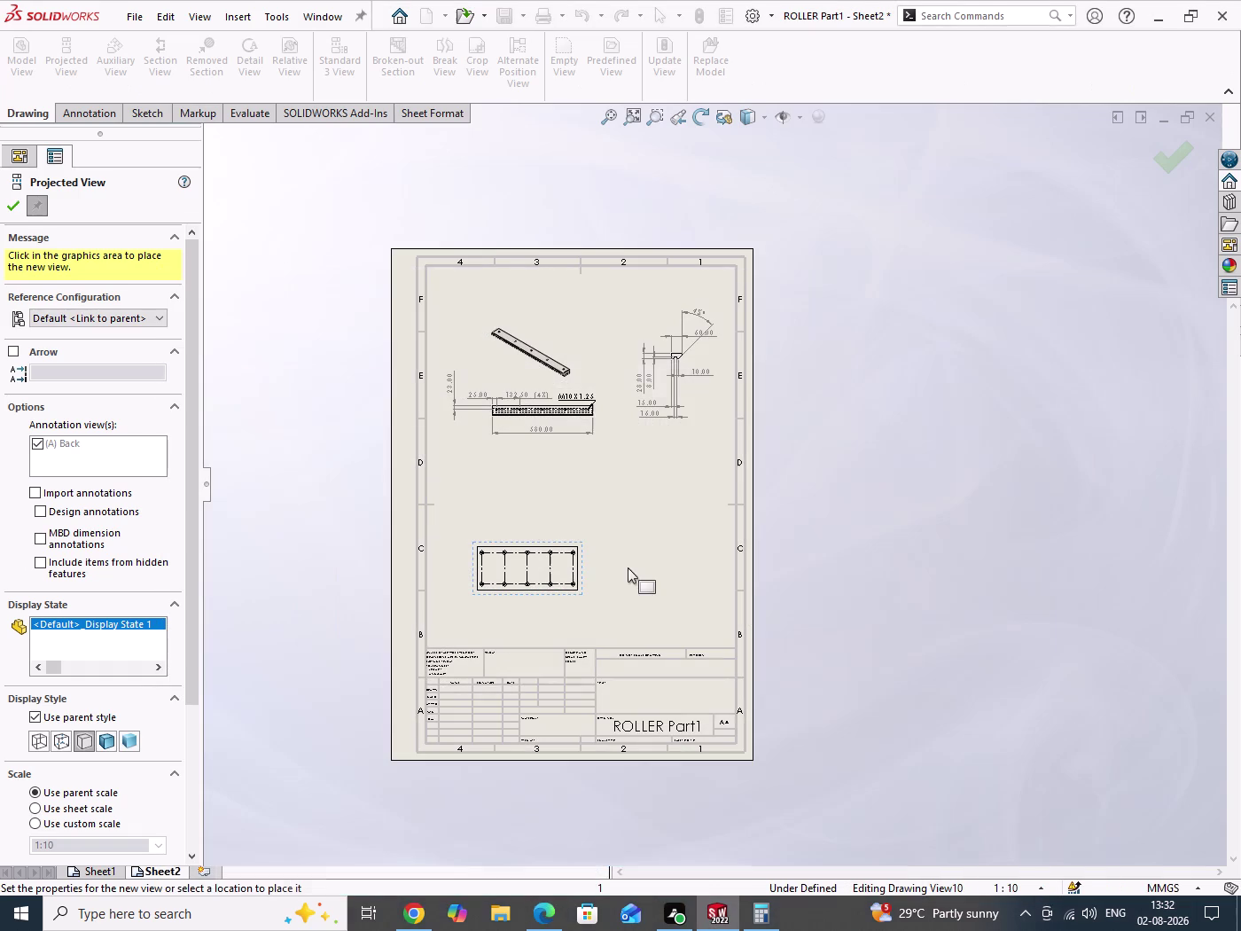
Place the top plate's projected side view right of Drawing View10.
click(628, 571)
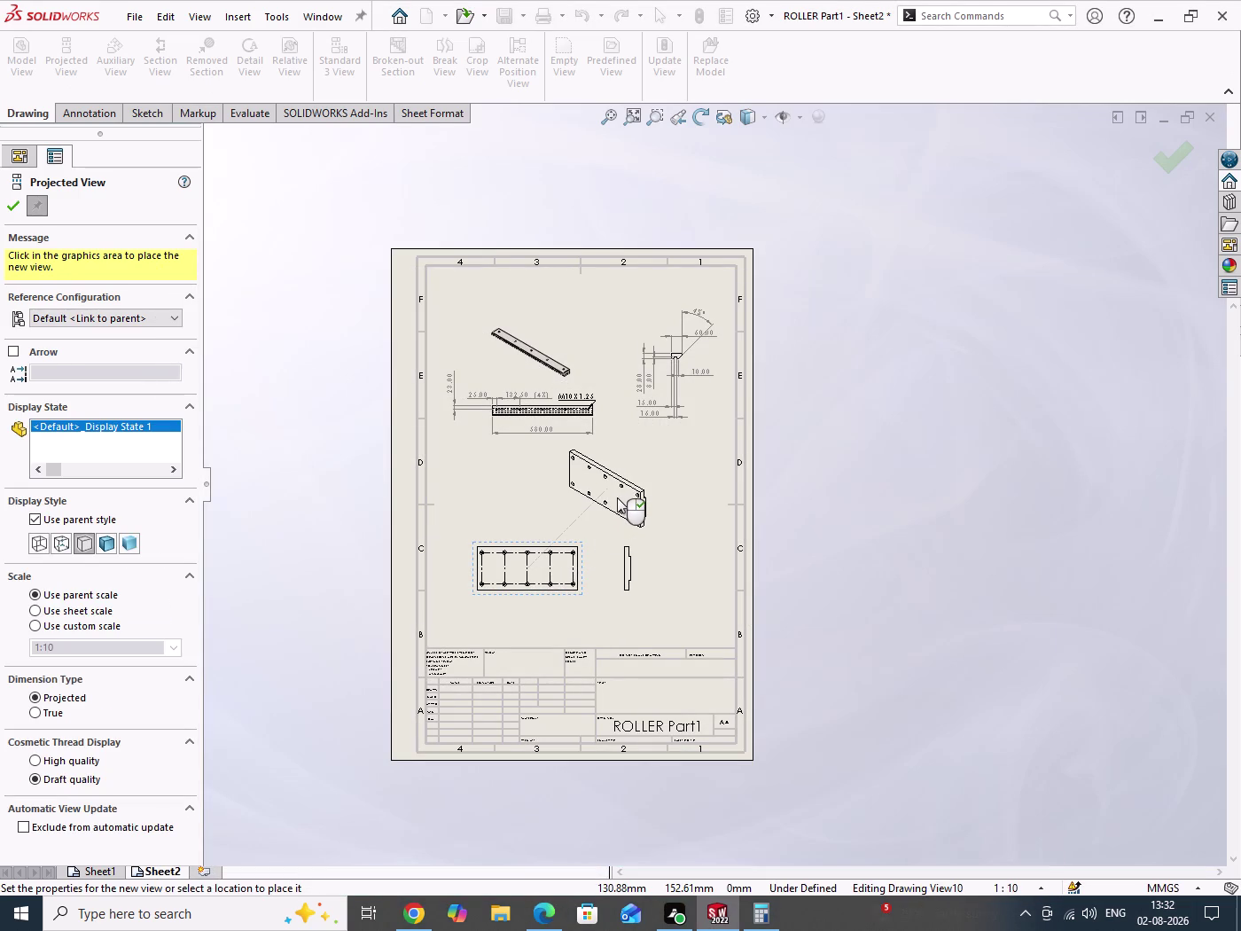
key(Escape)
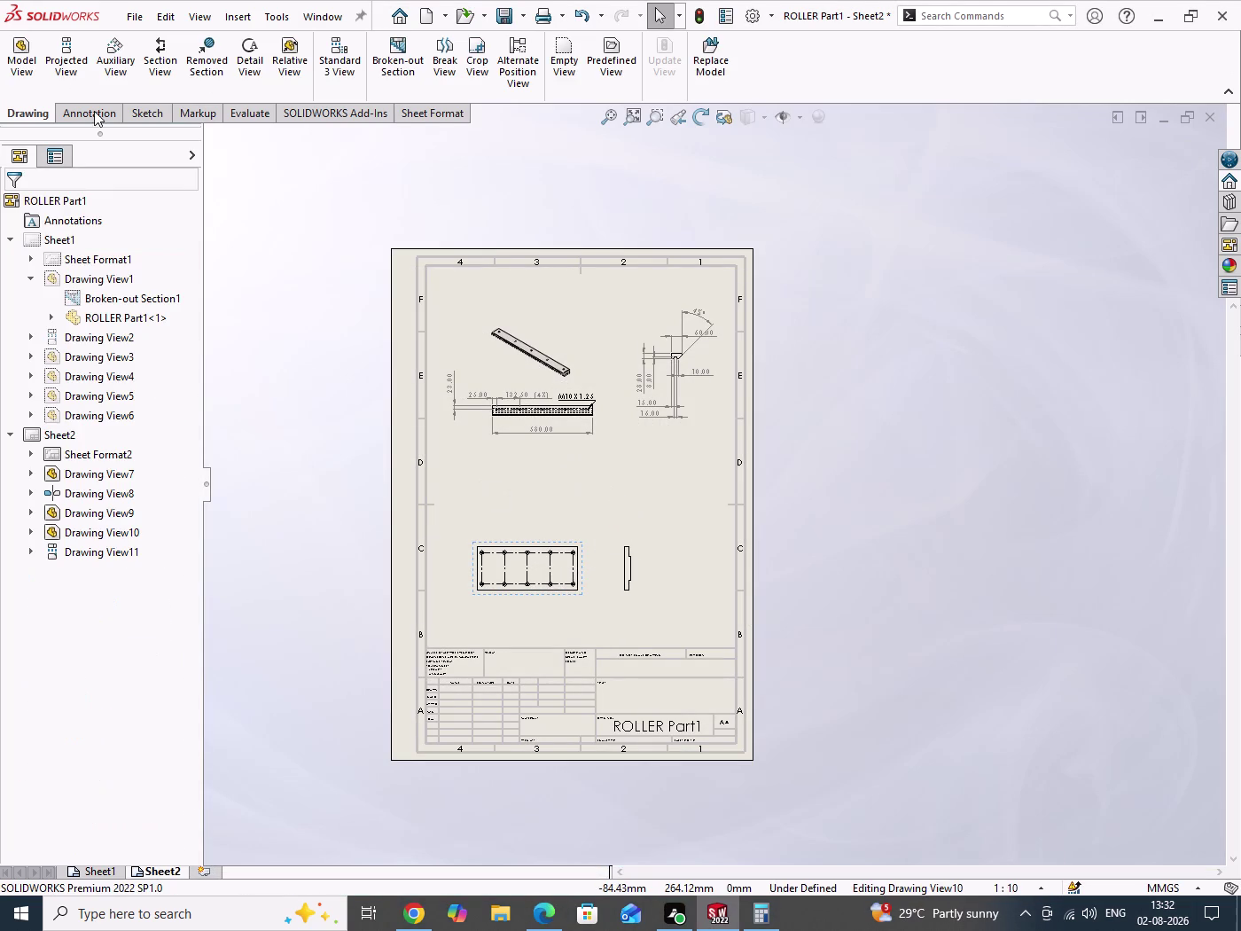
click(22, 70)
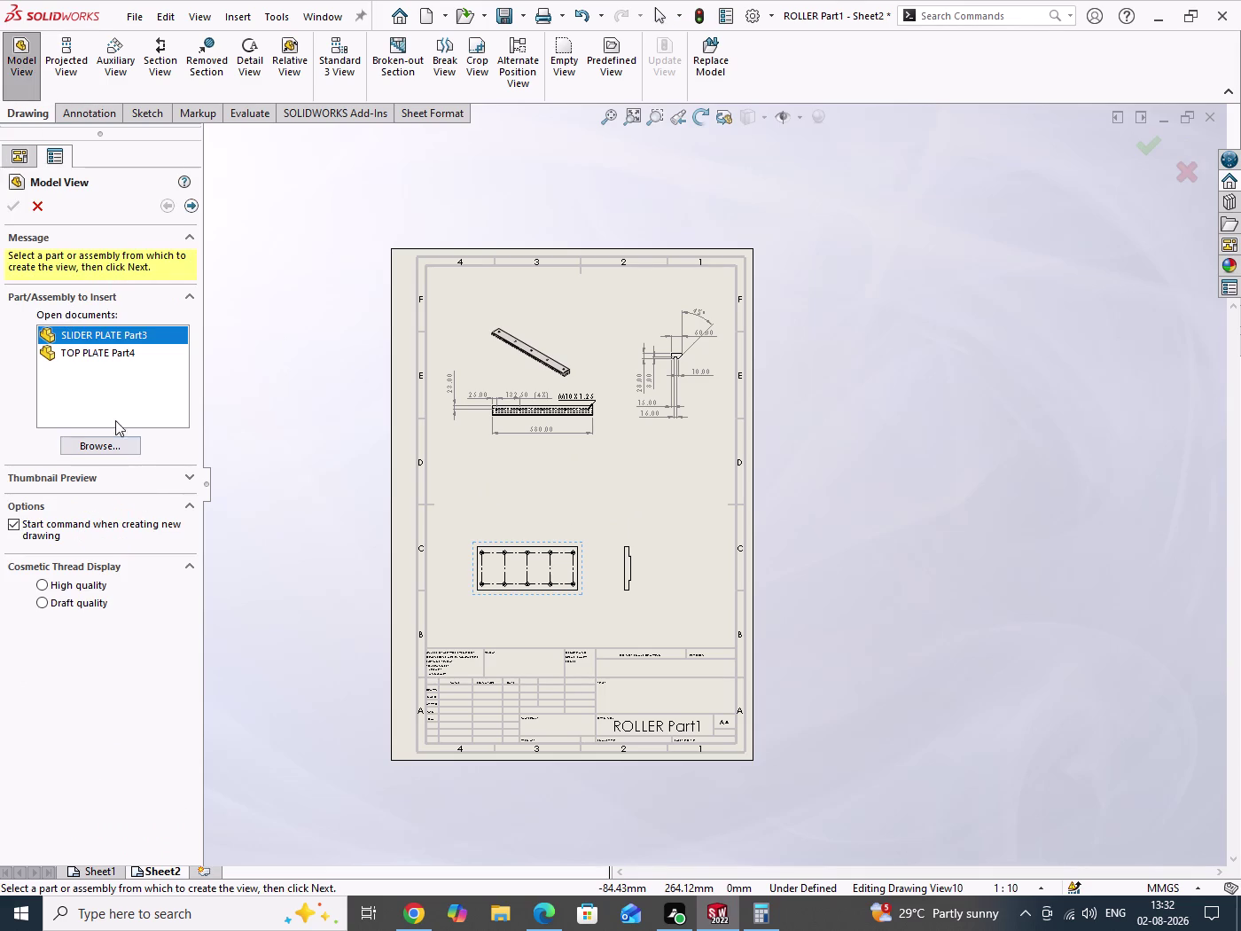
Place an isometric model view of TOP PLATE Part4 above its front view.
double_click(93, 350)
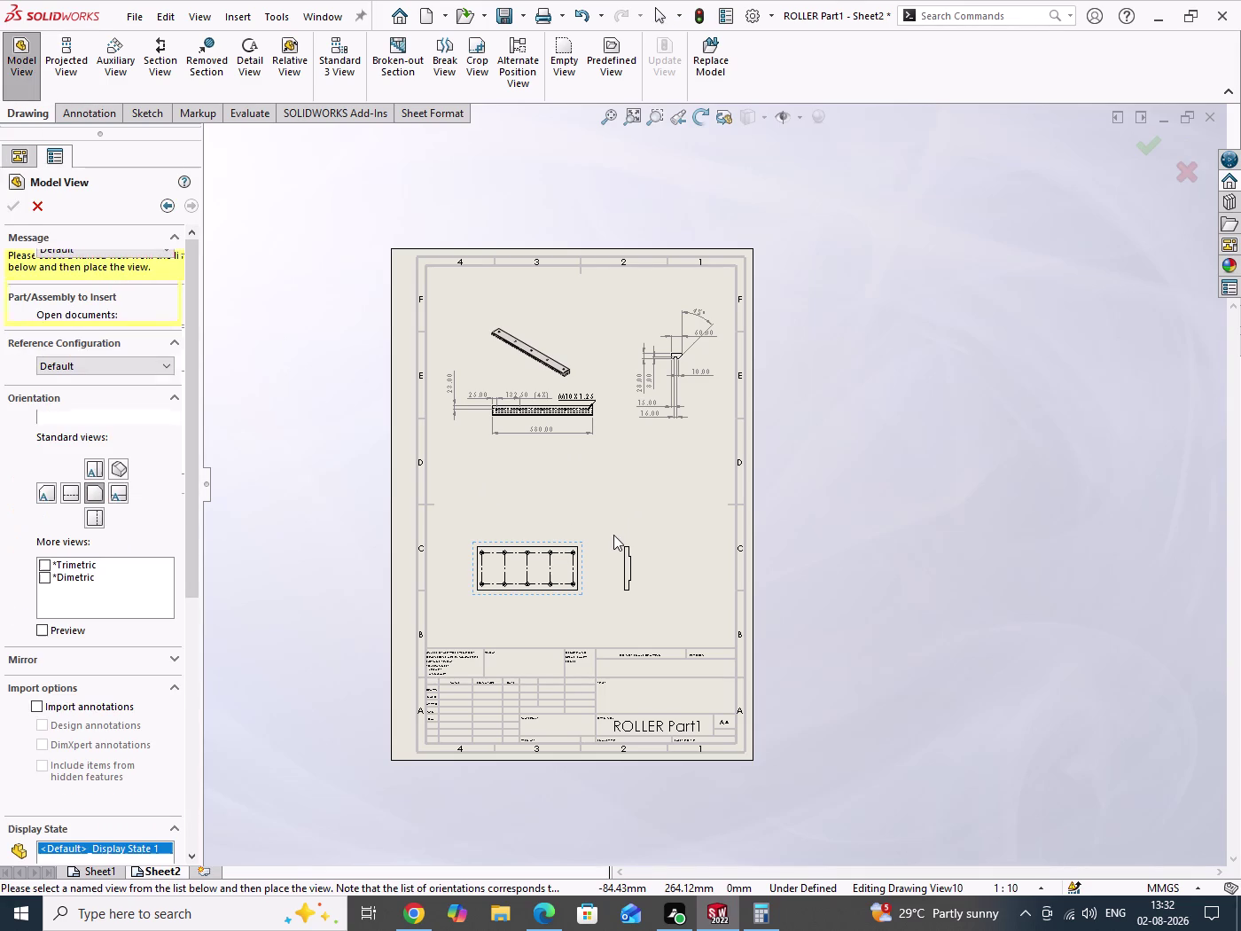
click(120, 464)
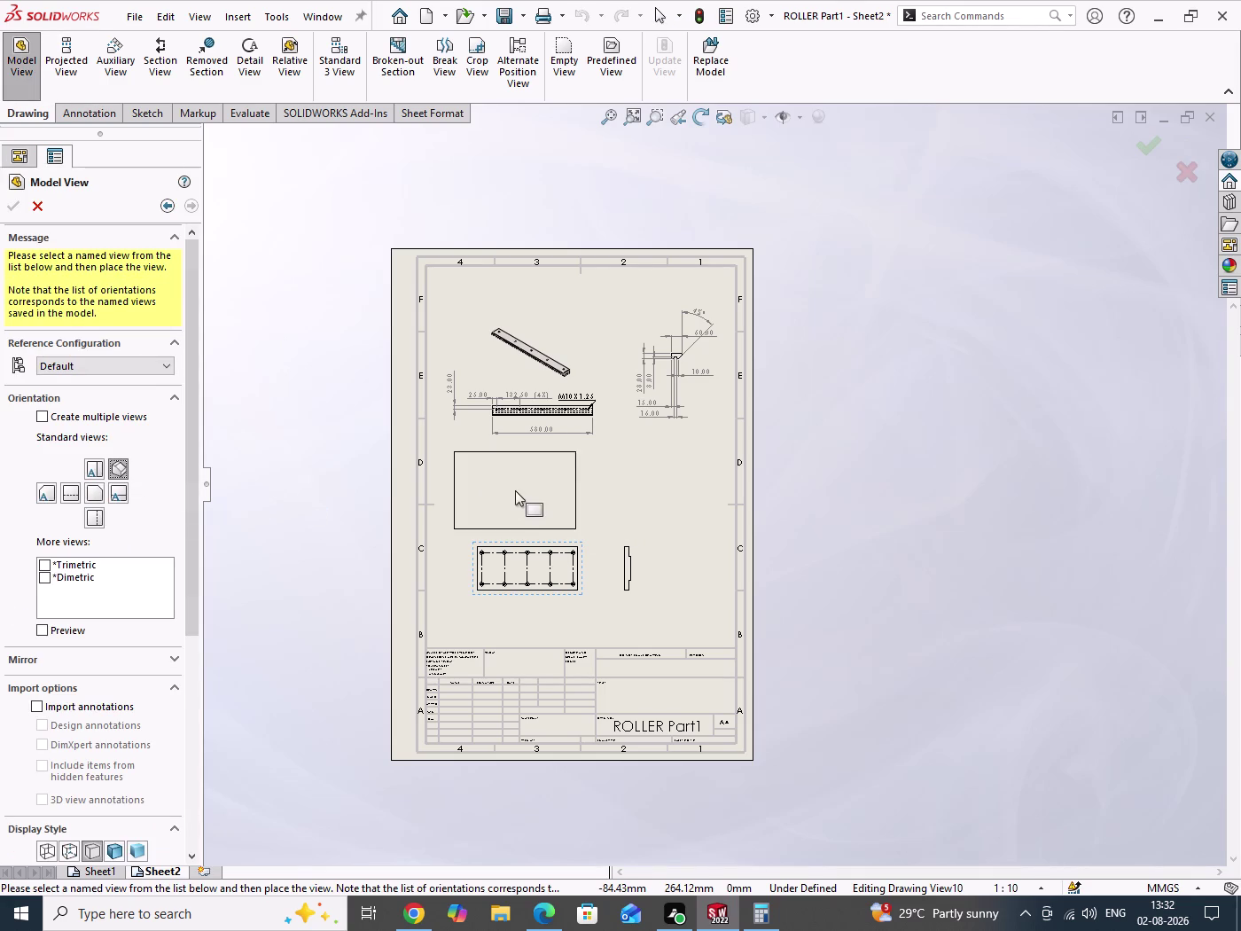
click(544, 493)
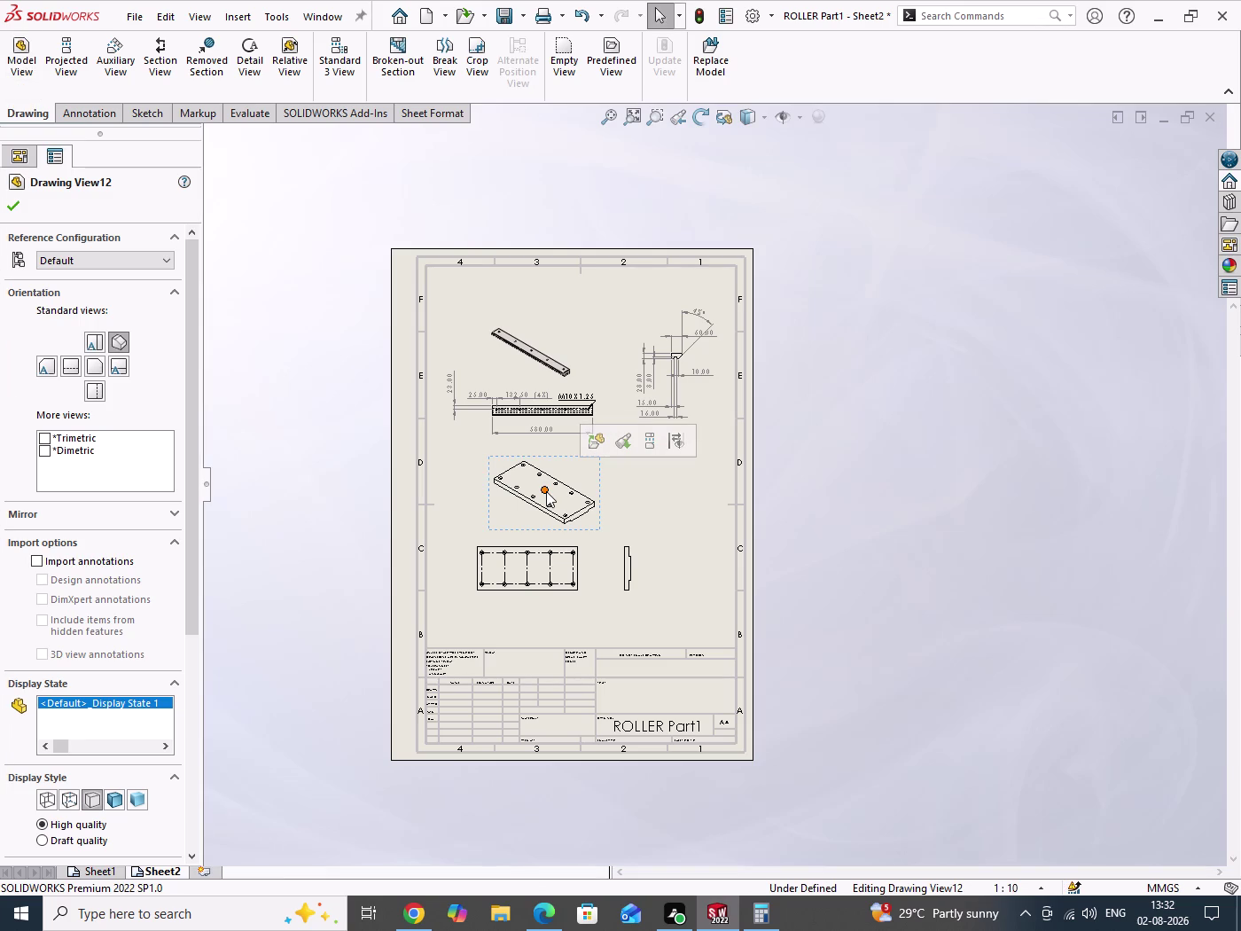
click(6, 212)
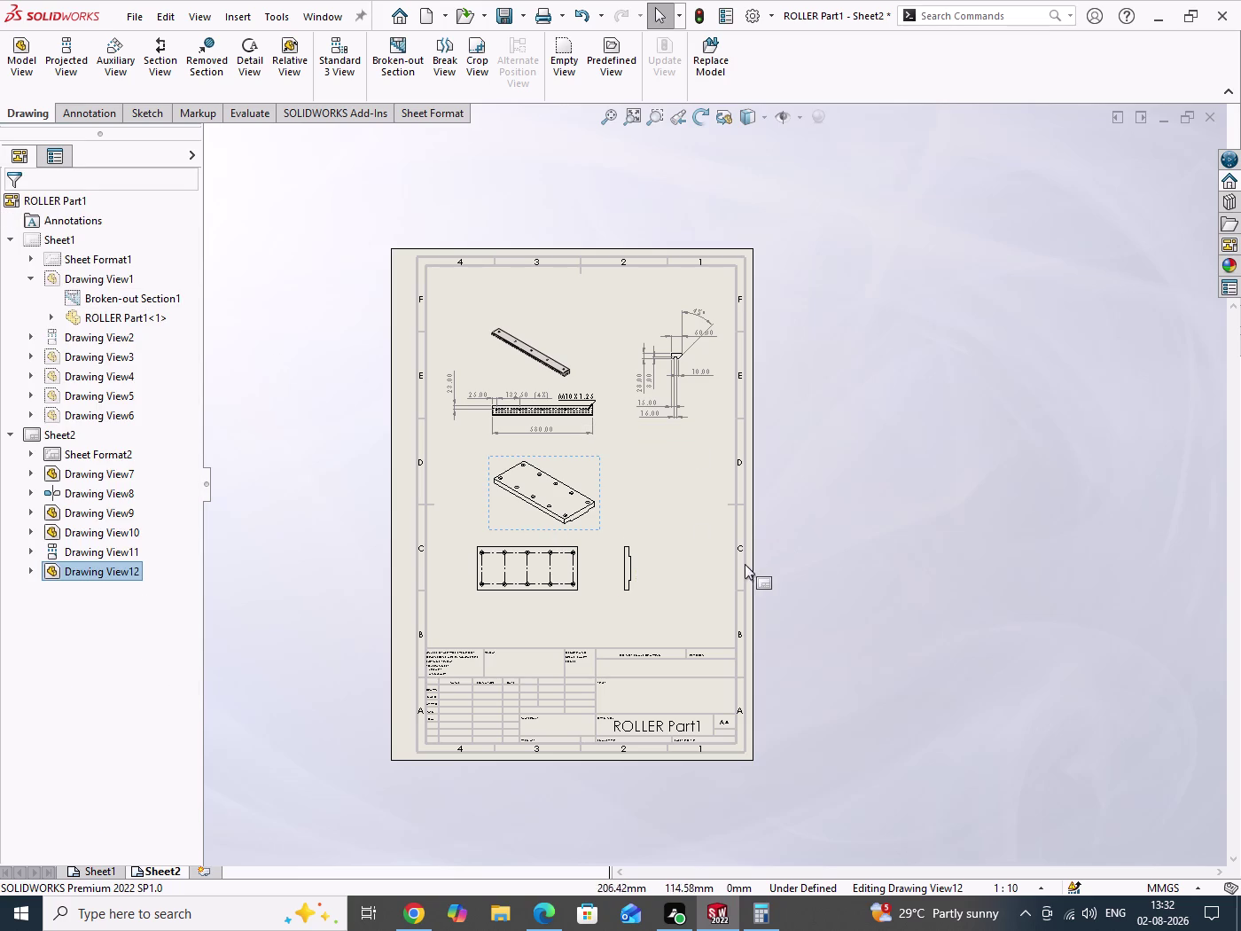
Set the isometric view's display style to Shaded With Edges.
drag(954, 286, 1031, 659)
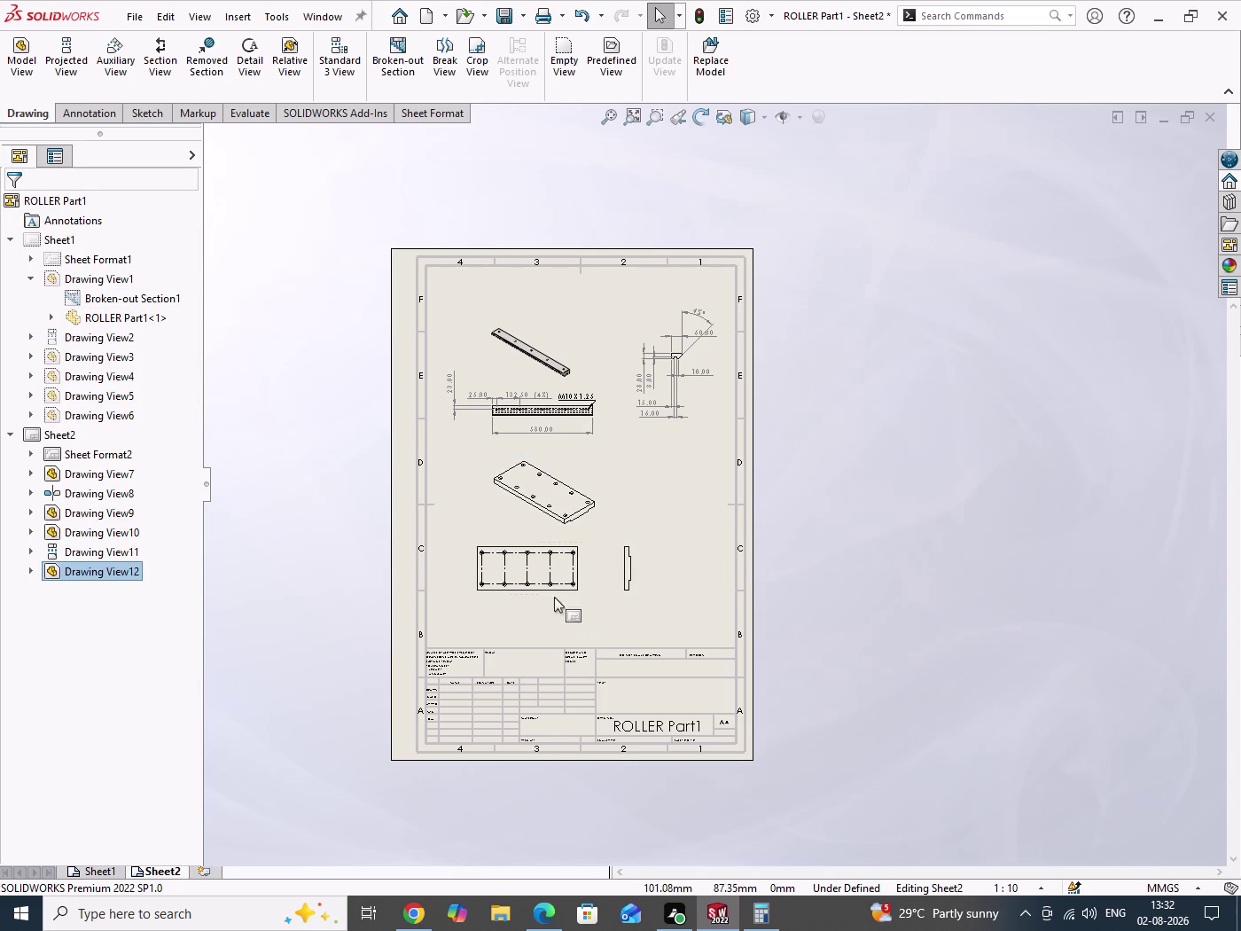
click(592, 480)
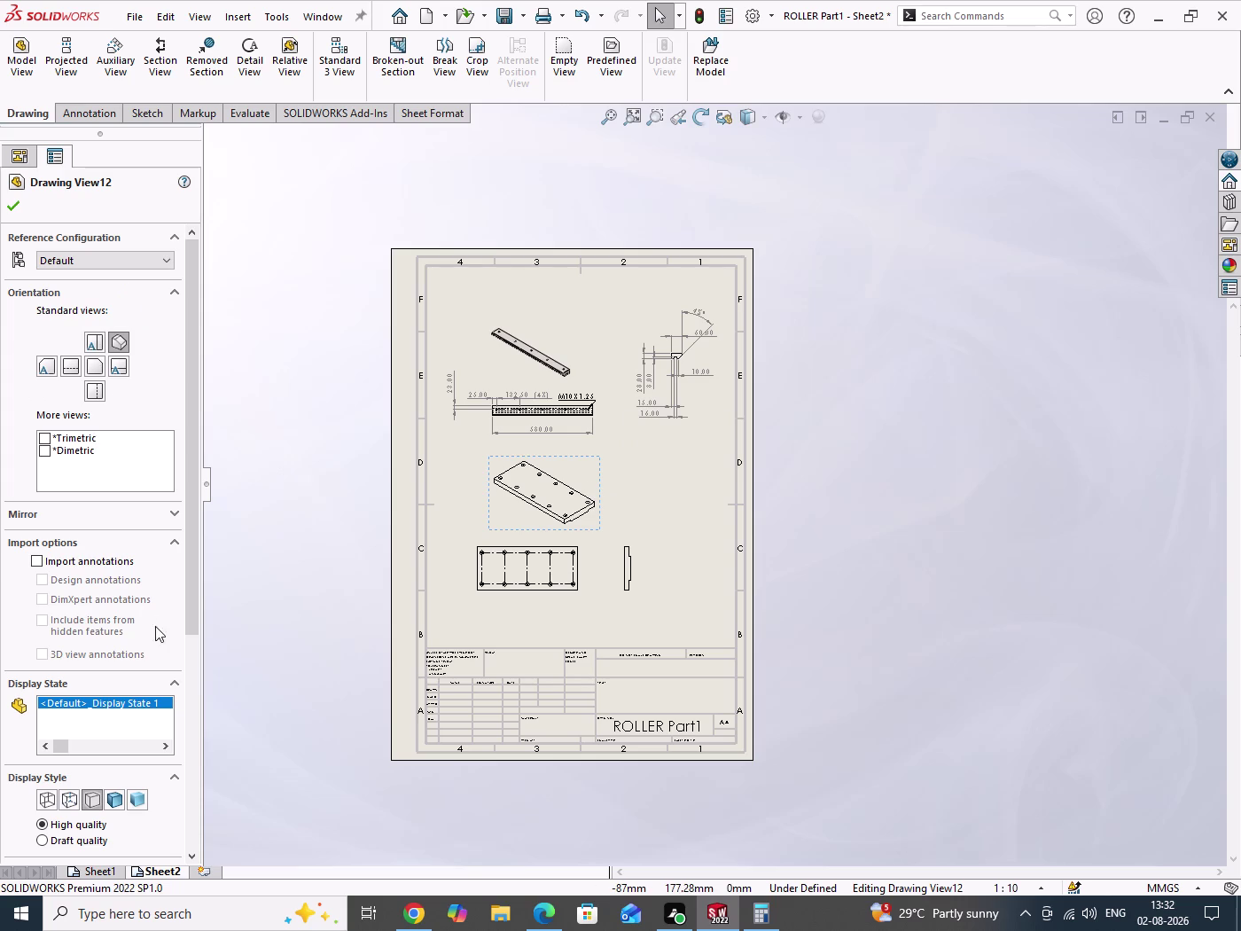
click(114, 804)
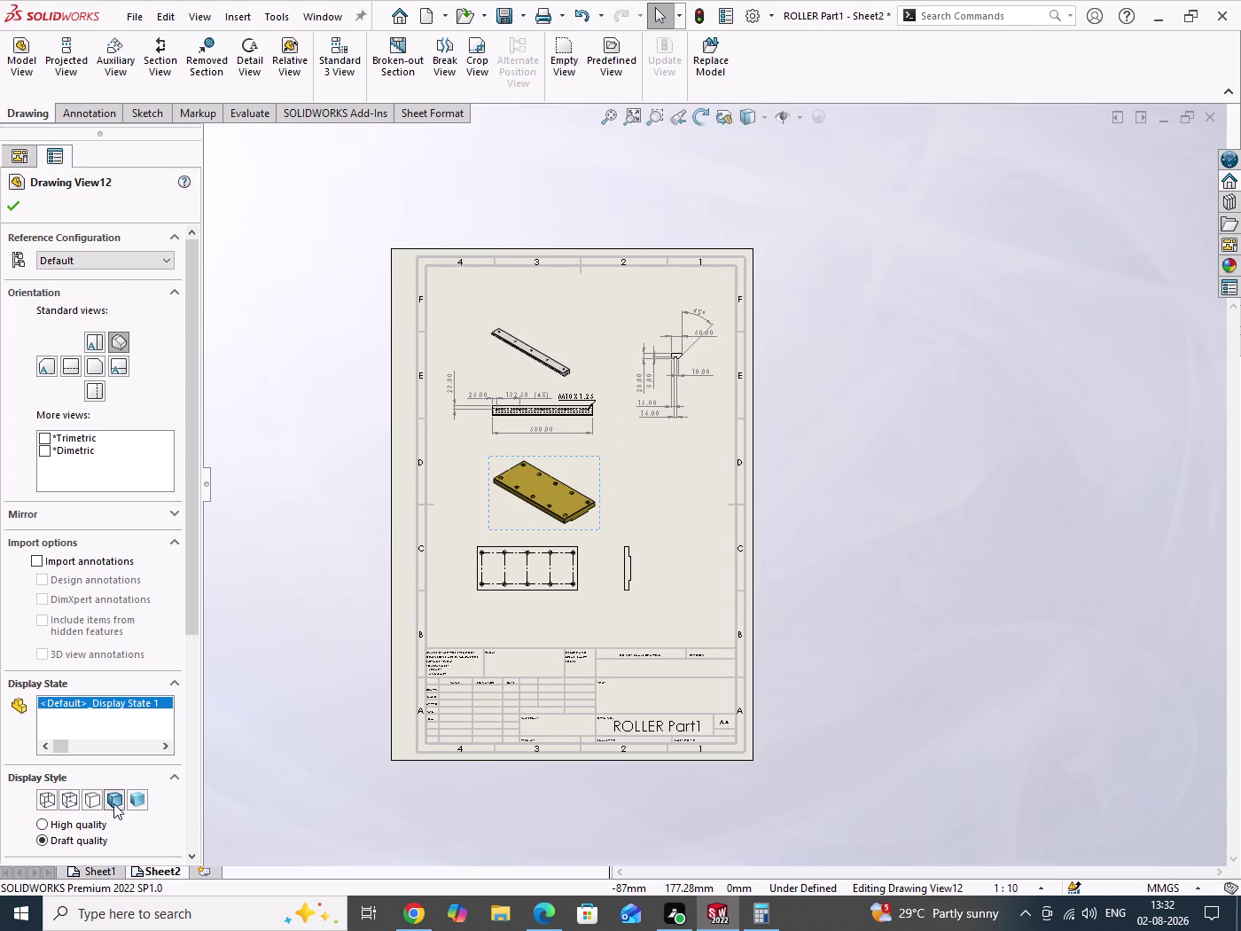
click(11, 208)
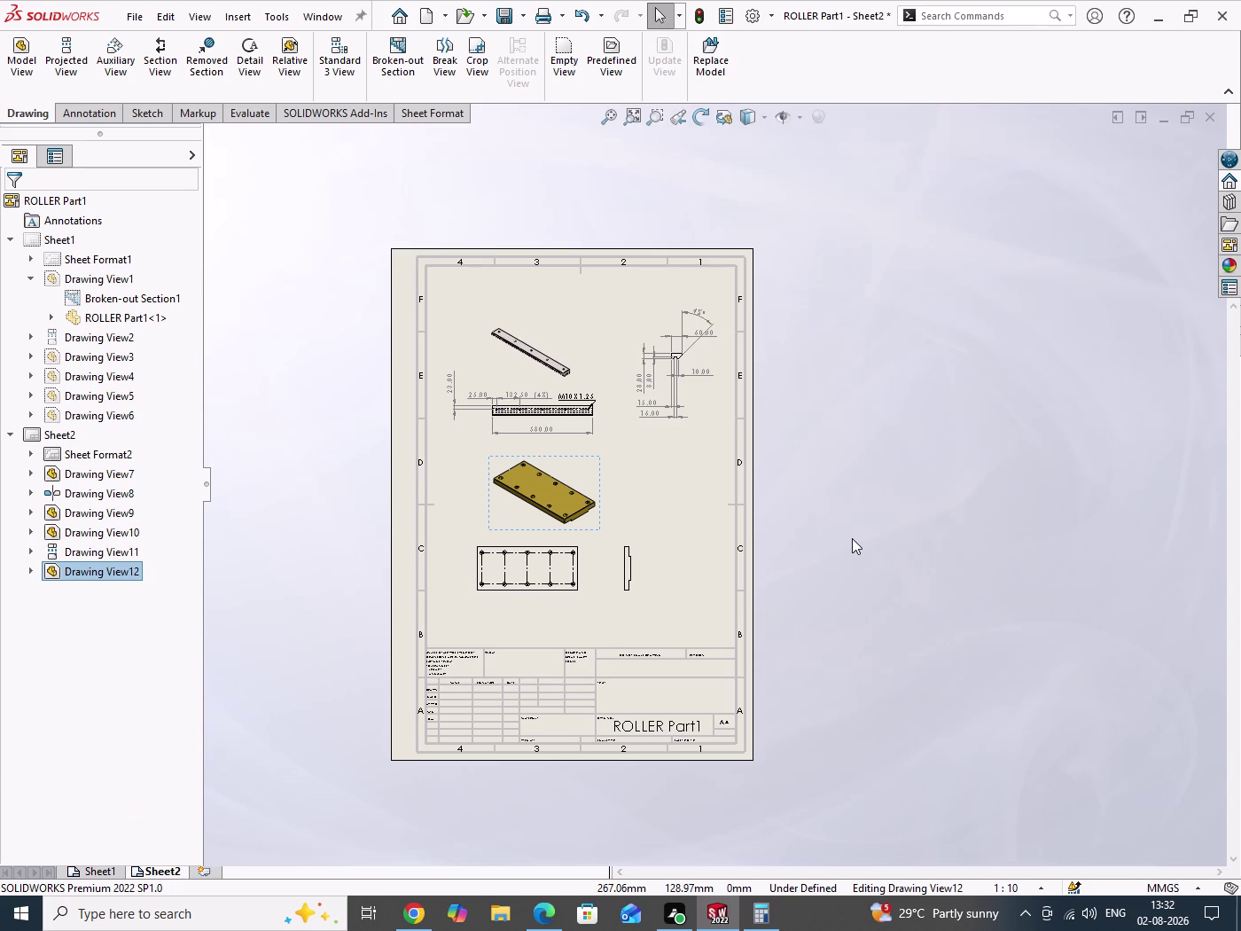
Move the front and side views lower and centre the isometric view above them.
drag(851, 417, 943, 545)
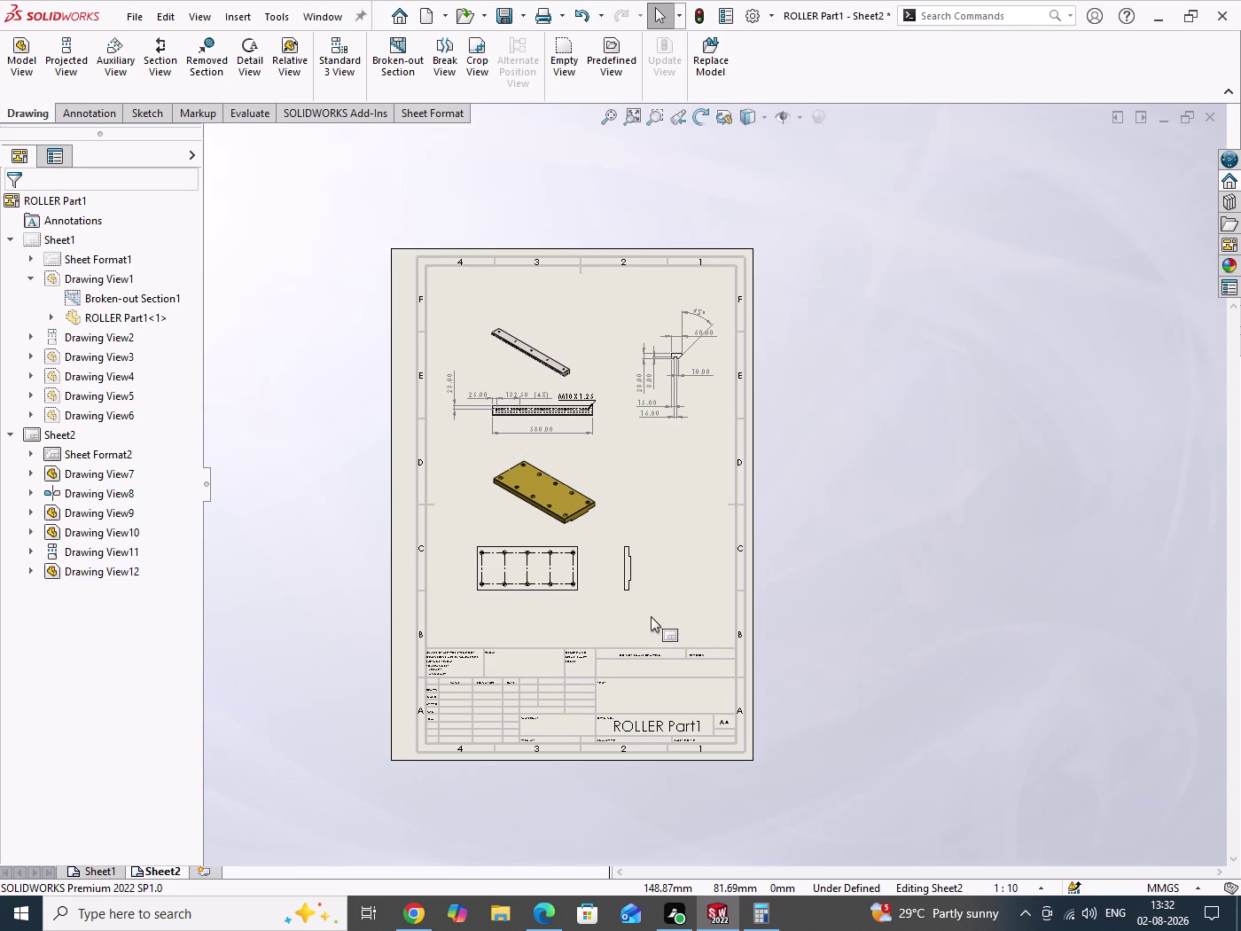
drag(634, 602, 702, 629)
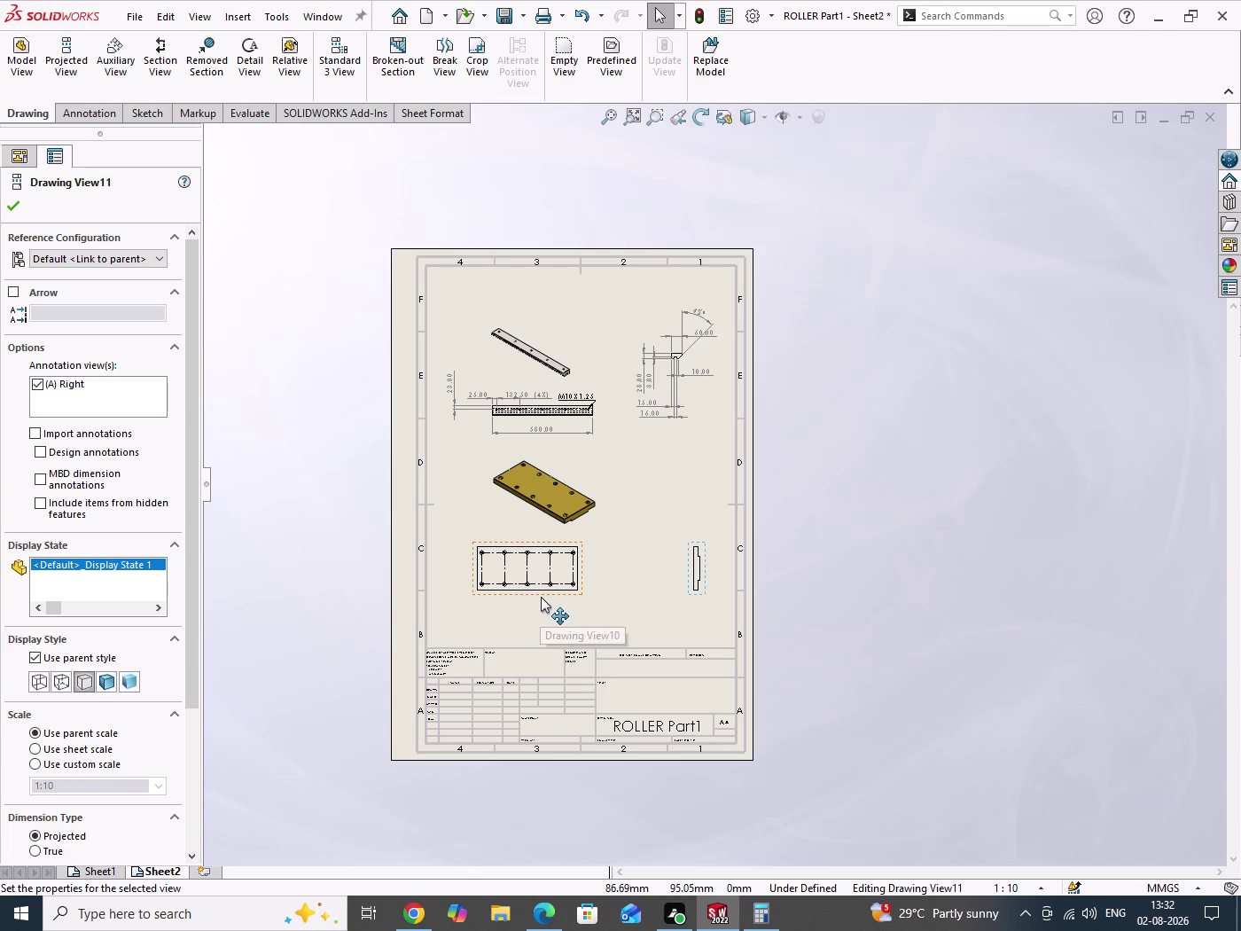
drag(541, 596, 541, 627)
drag(544, 533, 575, 558)
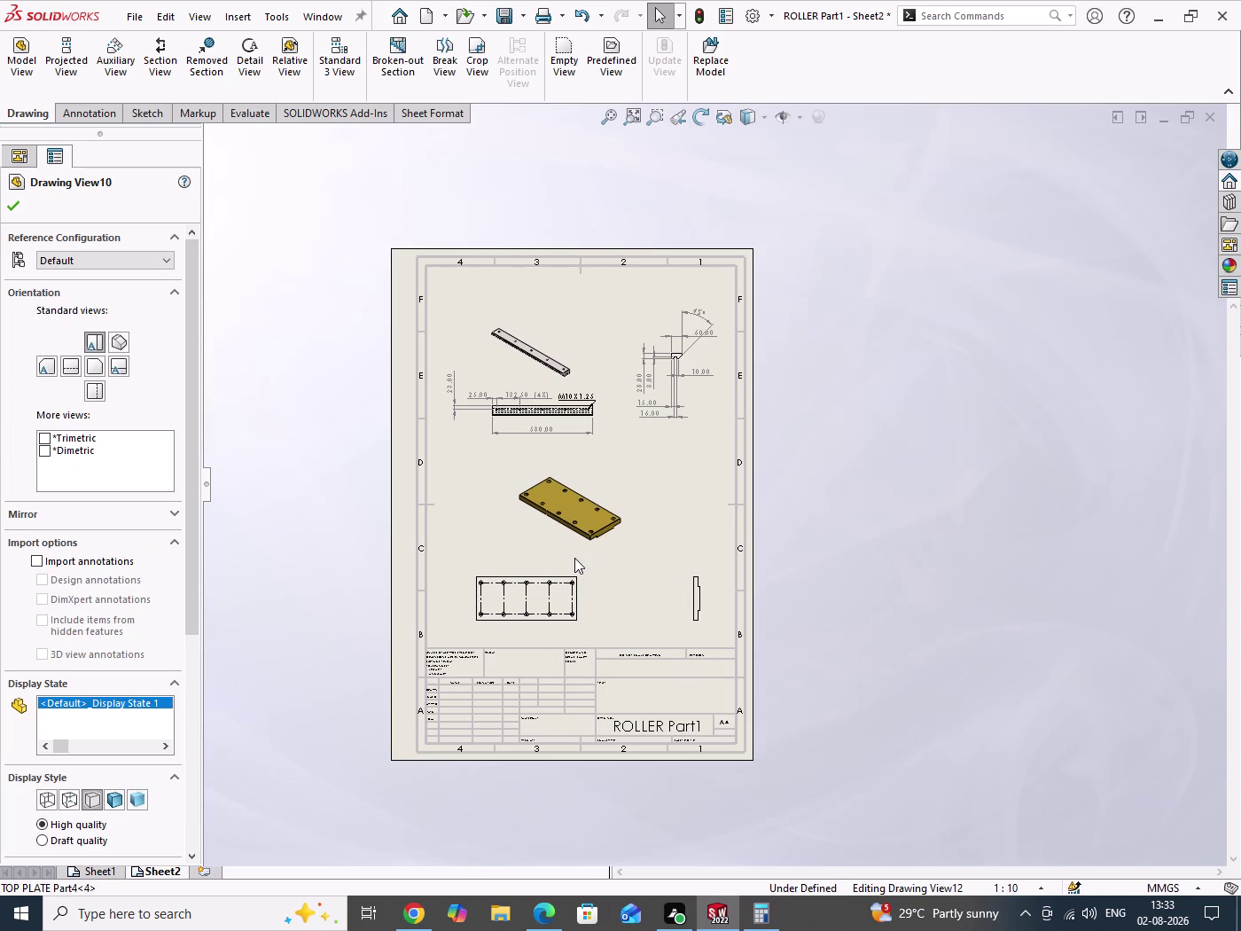
drag(574, 557, 606, 565)
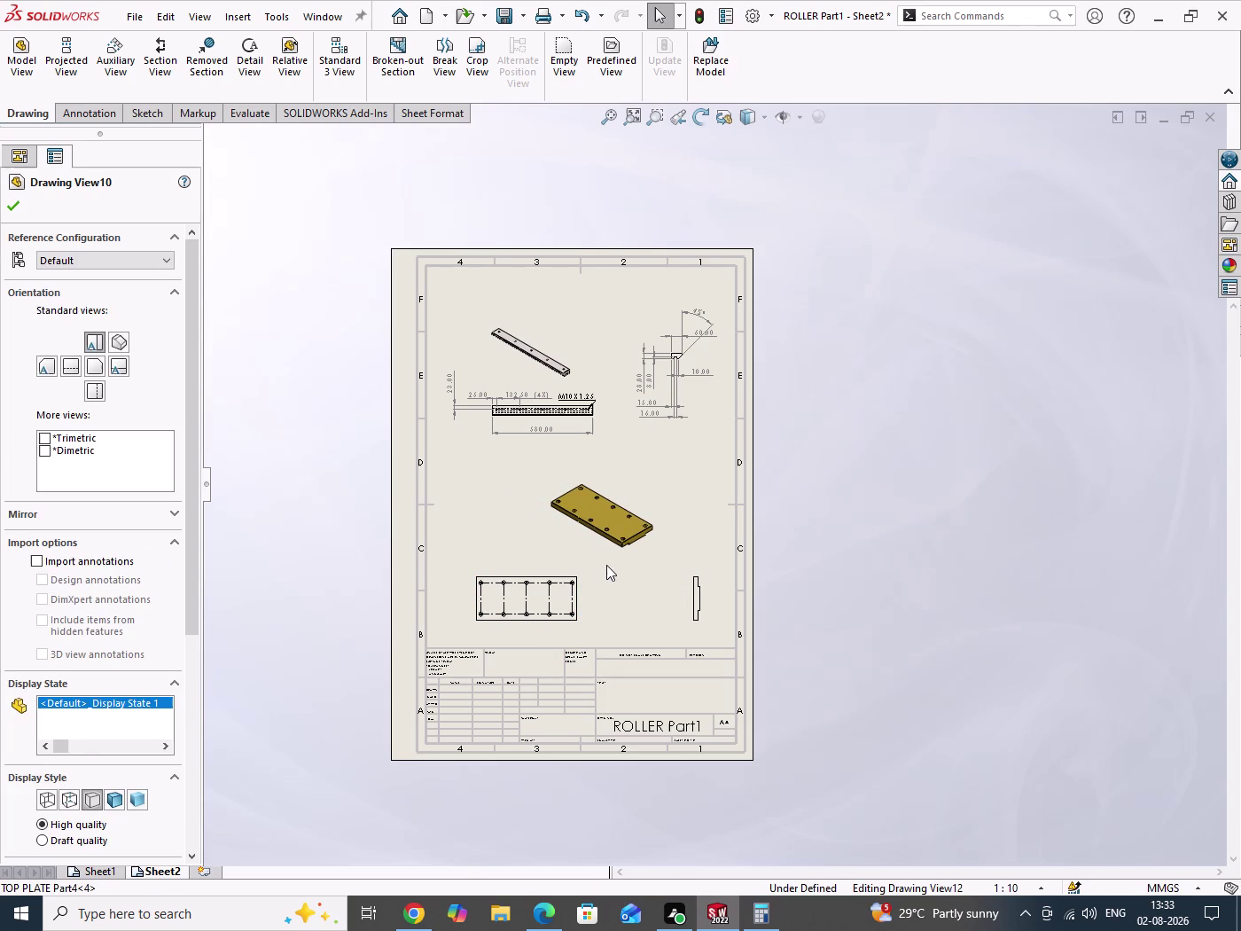
drag(607, 565, 611, 565)
drag(966, 362, 1033, 625)
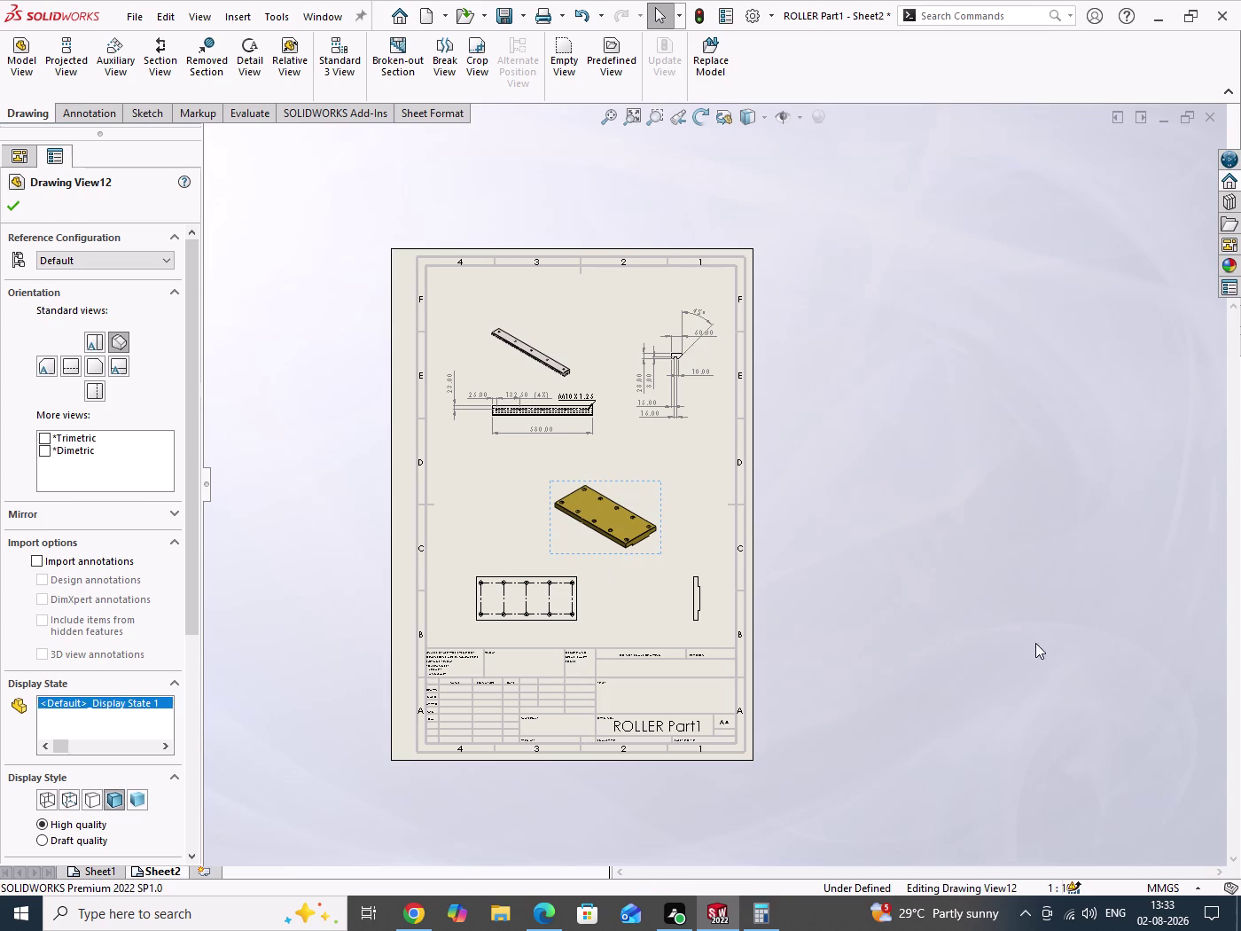
drag(1033, 625, 1049, 708)
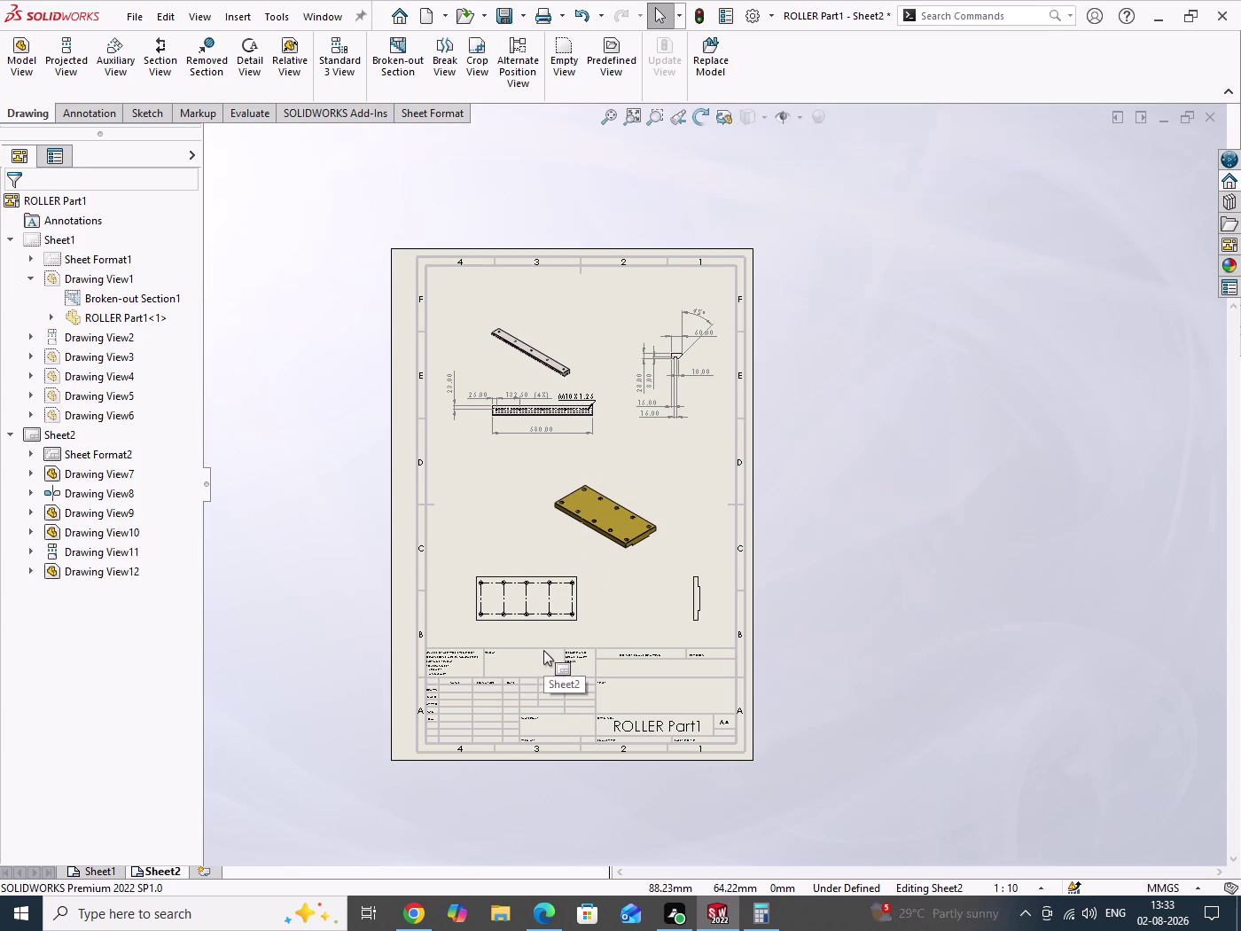
Check the Part 4 reference drawing and return to the sheet.
click(556, 905)
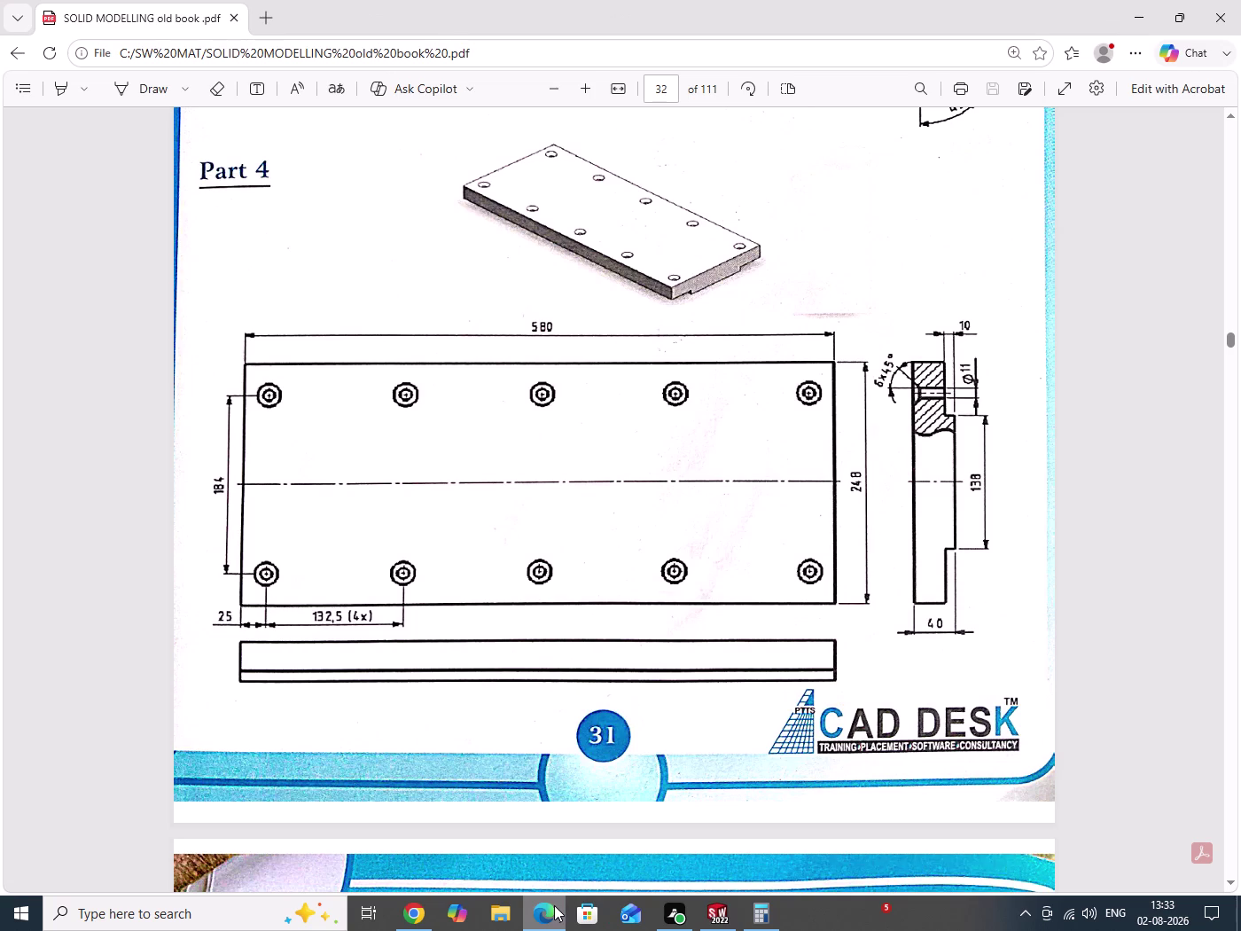
click(539, 919)
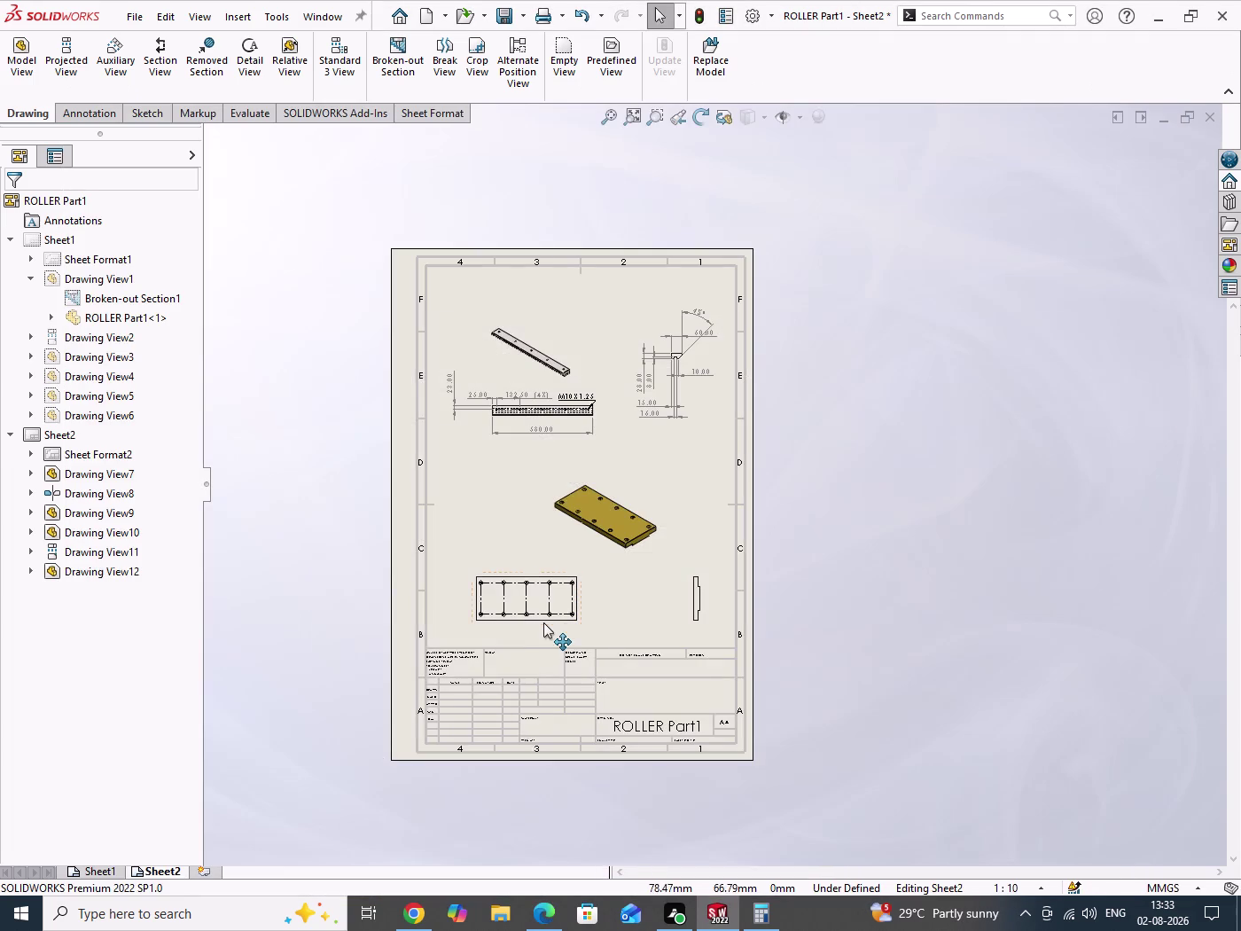
scroll(down, 3)
Give Drawing View10 a different standard orientation, accepting the dependent-views warning.
scroll(down, 3)
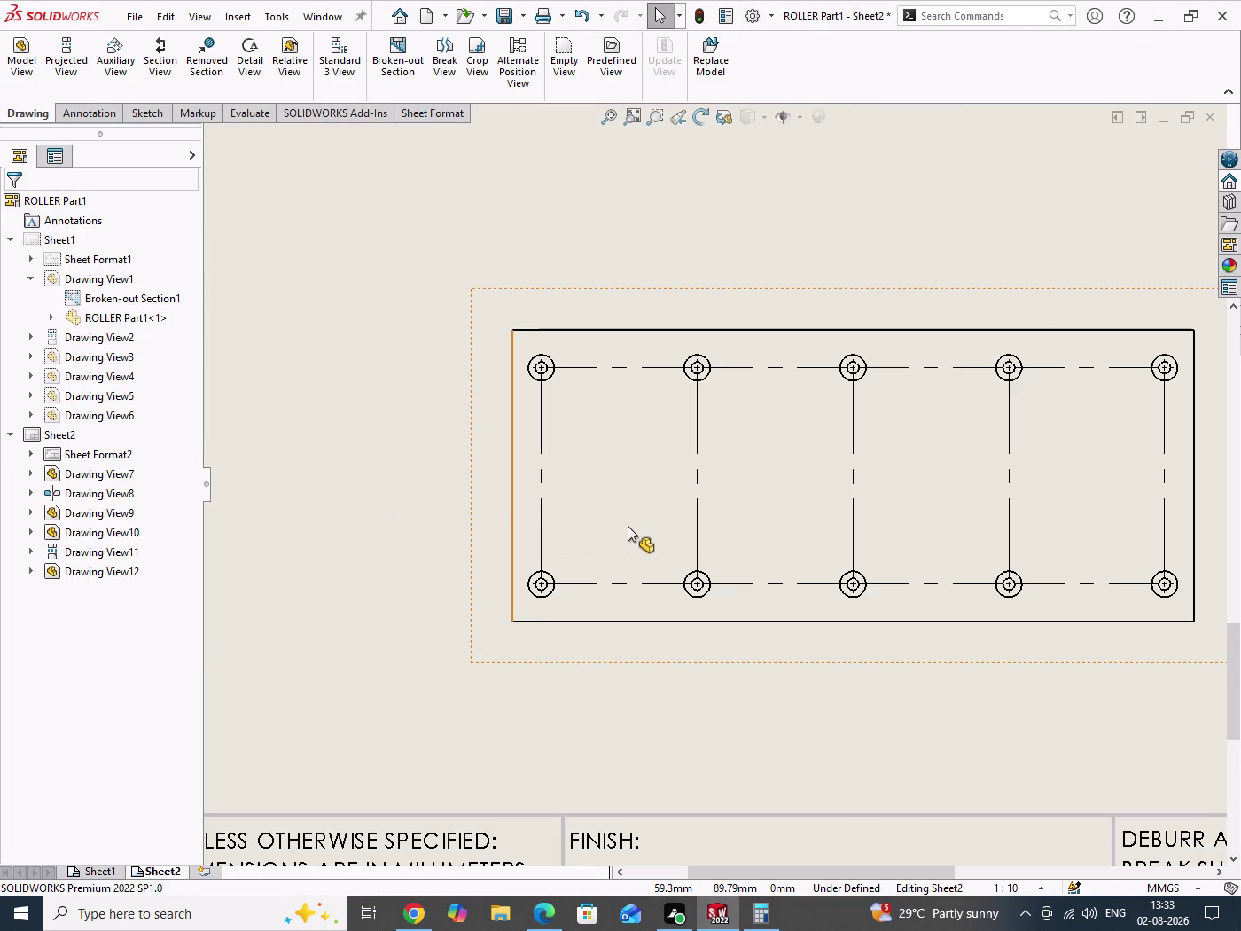
click(628, 526)
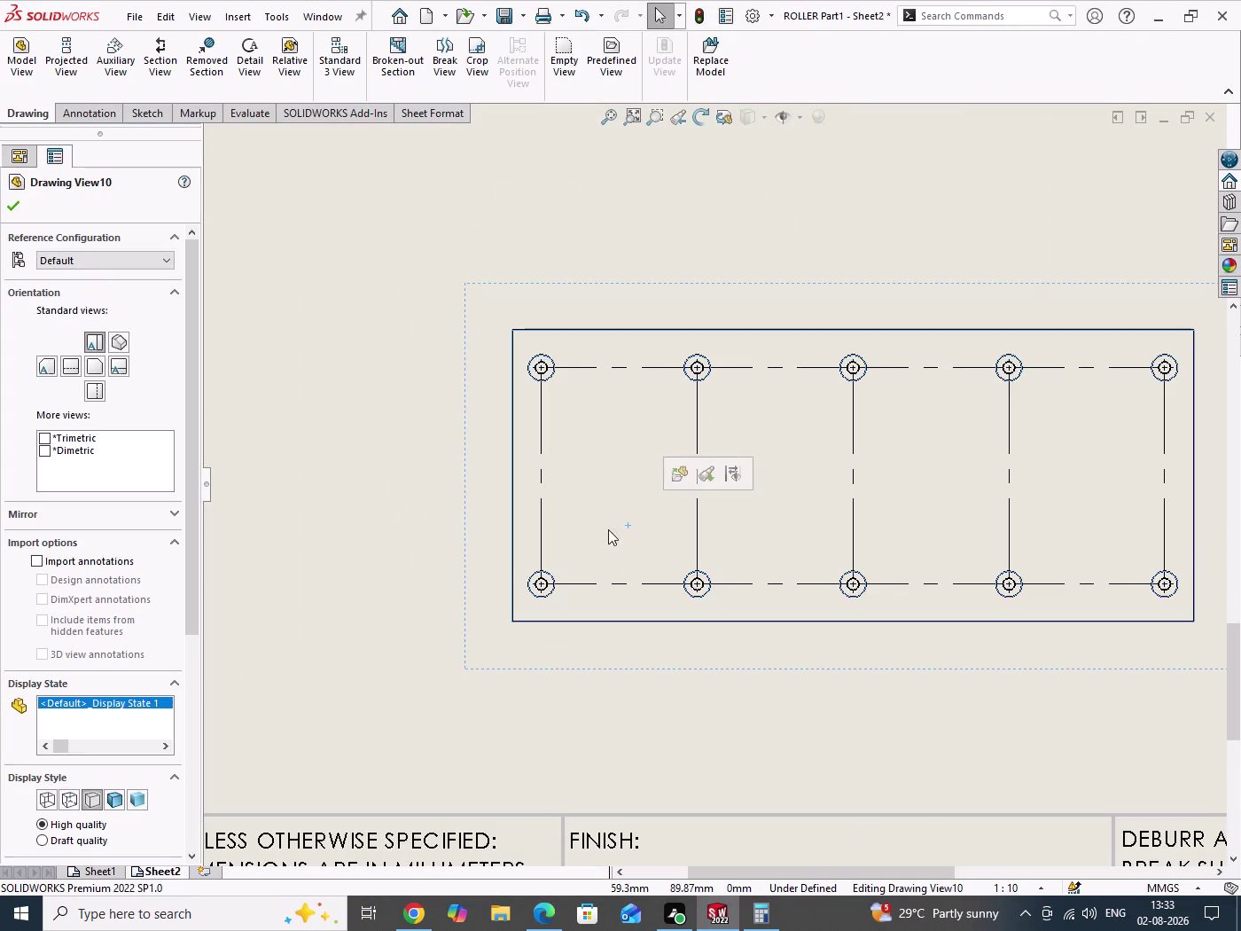
click(98, 391)
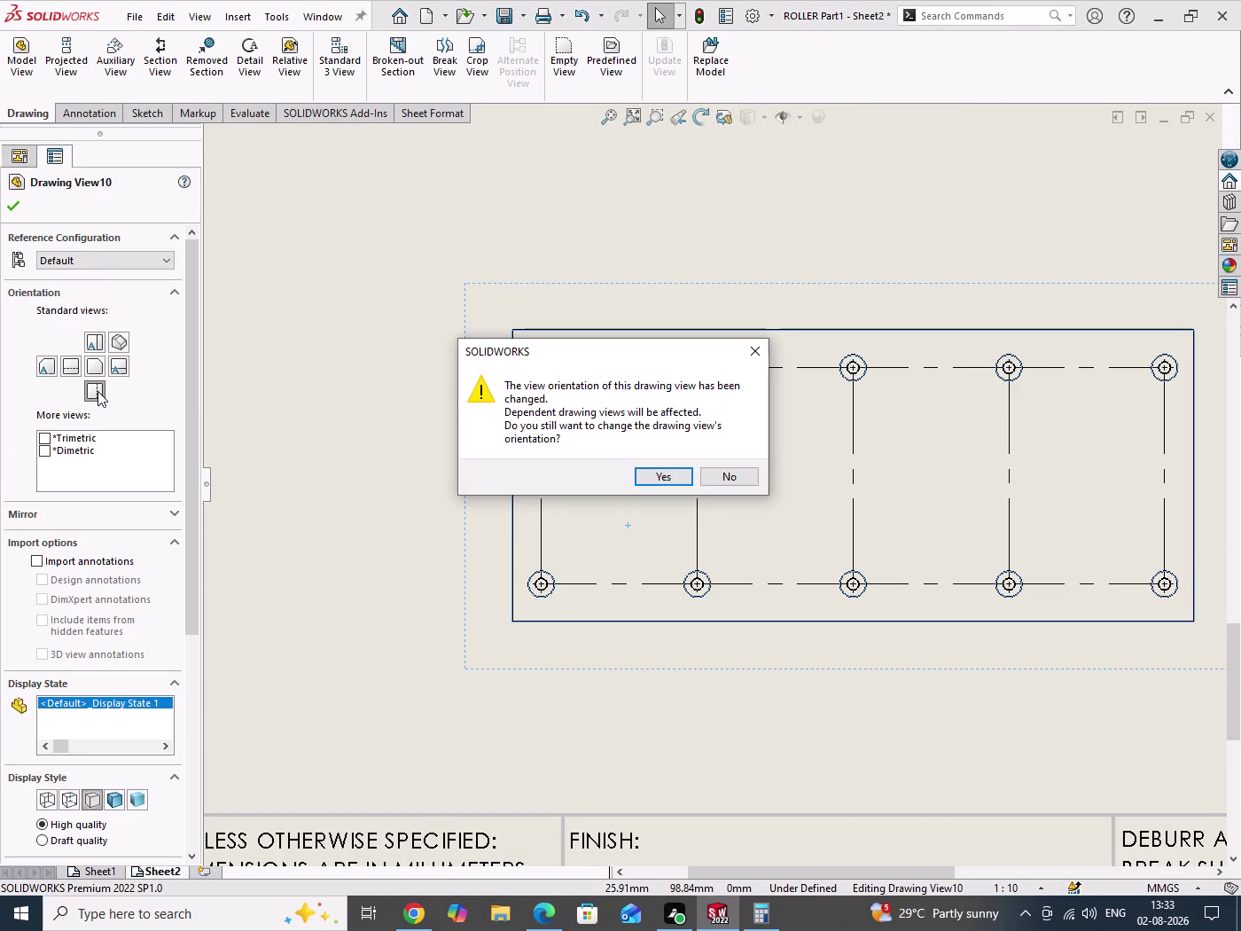
click(721, 473)
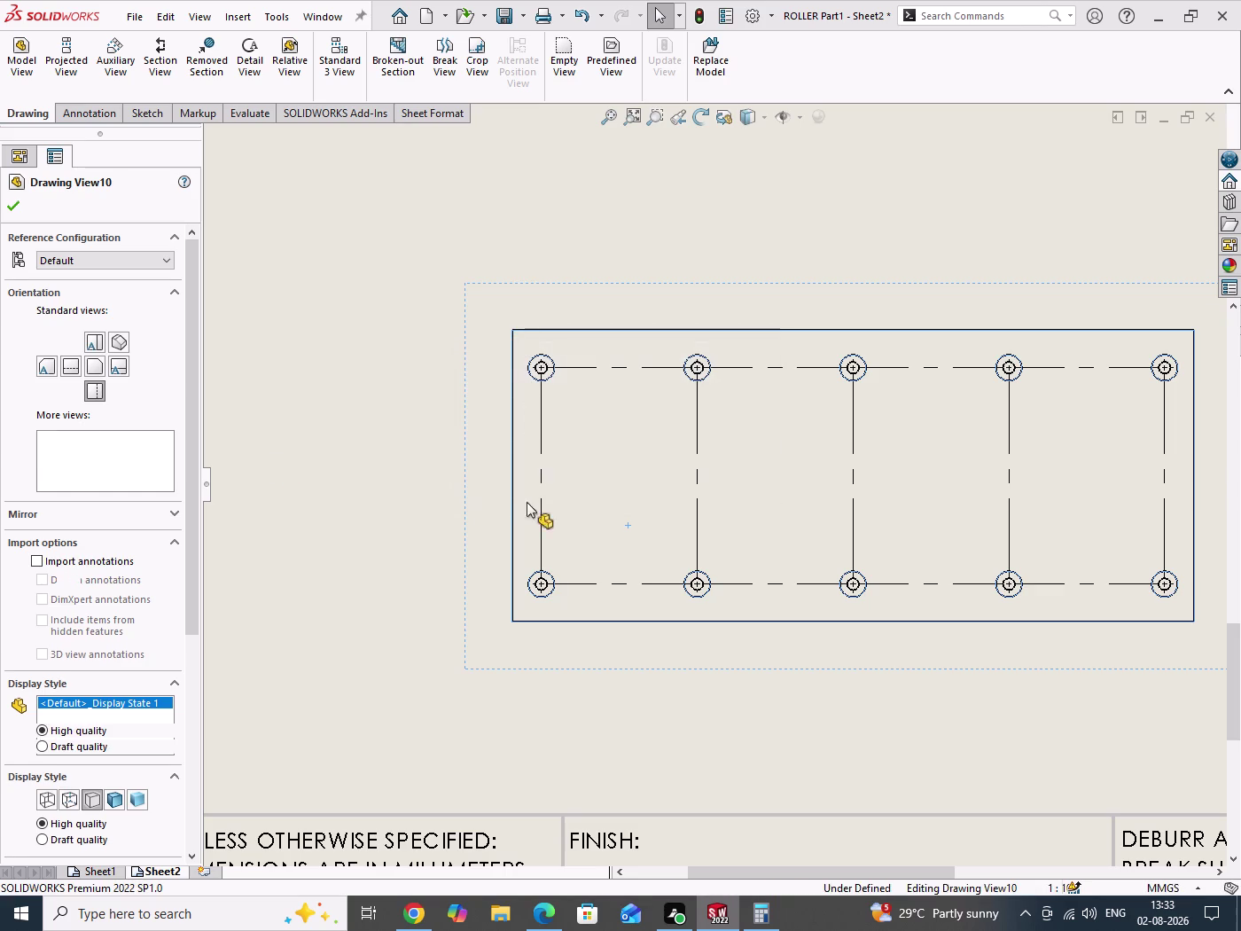
click(8, 205)
Zoom and pan out to show the full sheet with all top plate views.
scroll(up, 3)
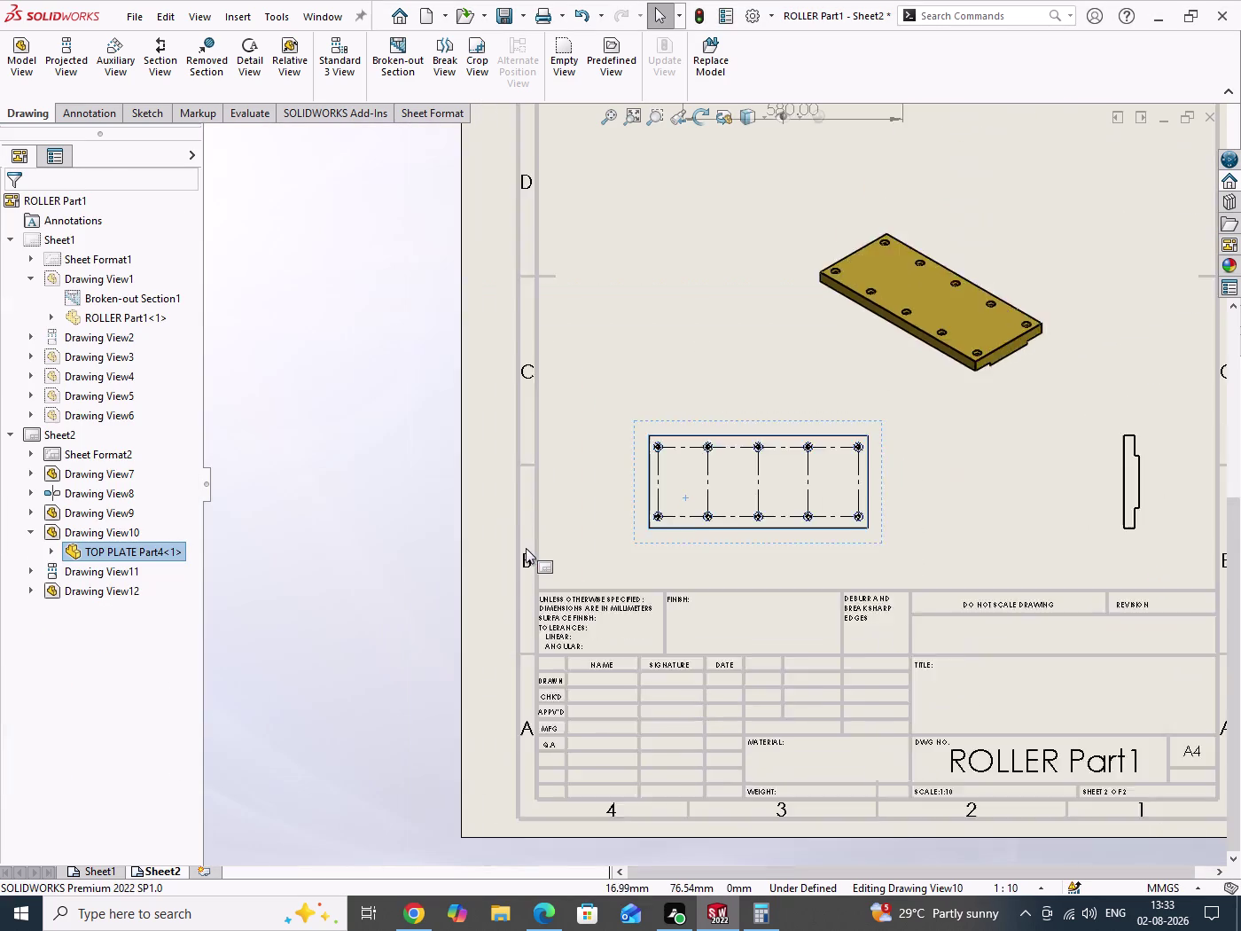
scroll(up, 3)
scroll(down, 3)
scroll(up, 3)
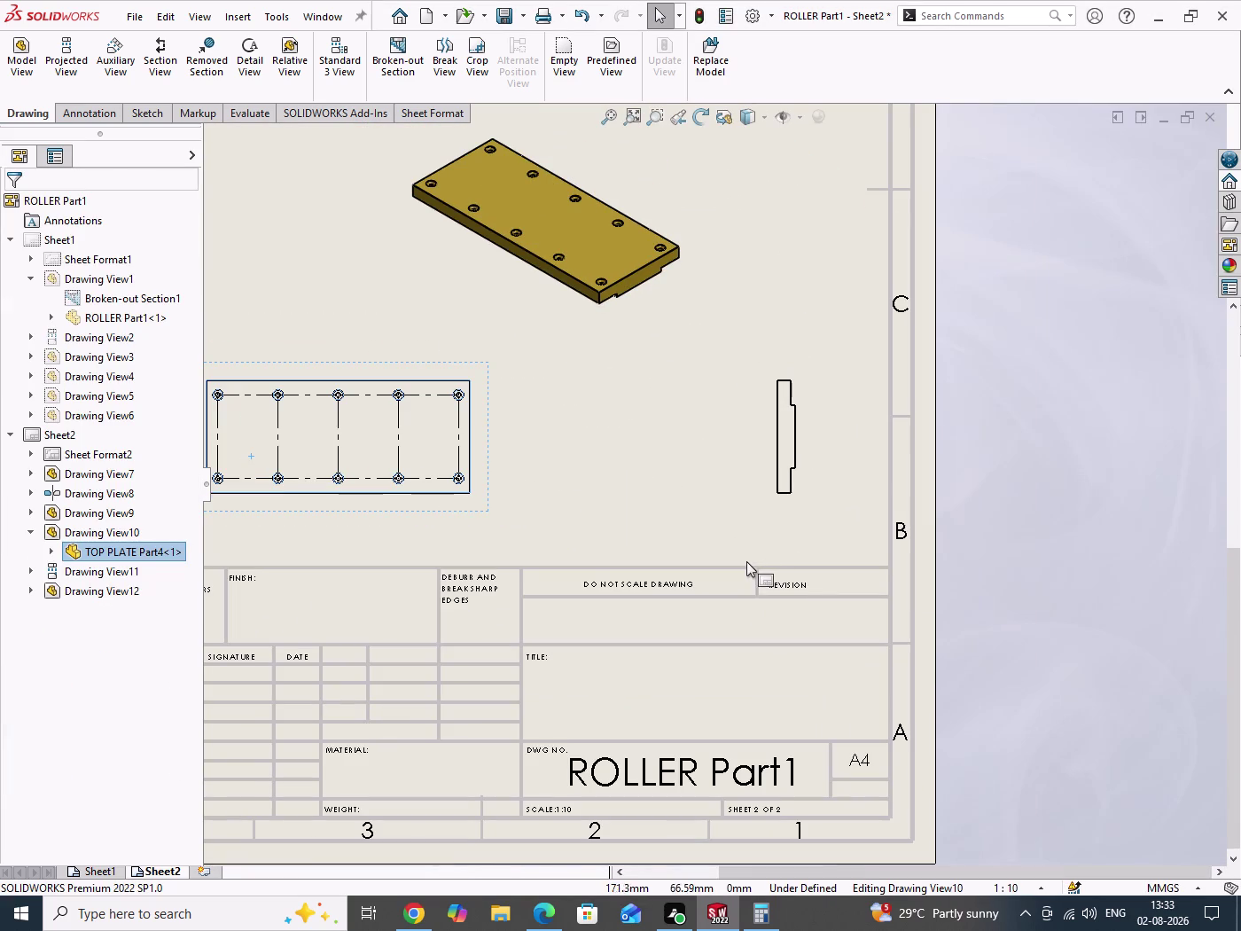
drag(652, 405, 678, 485)
scroll(up, 3)
scroll(down, 3)
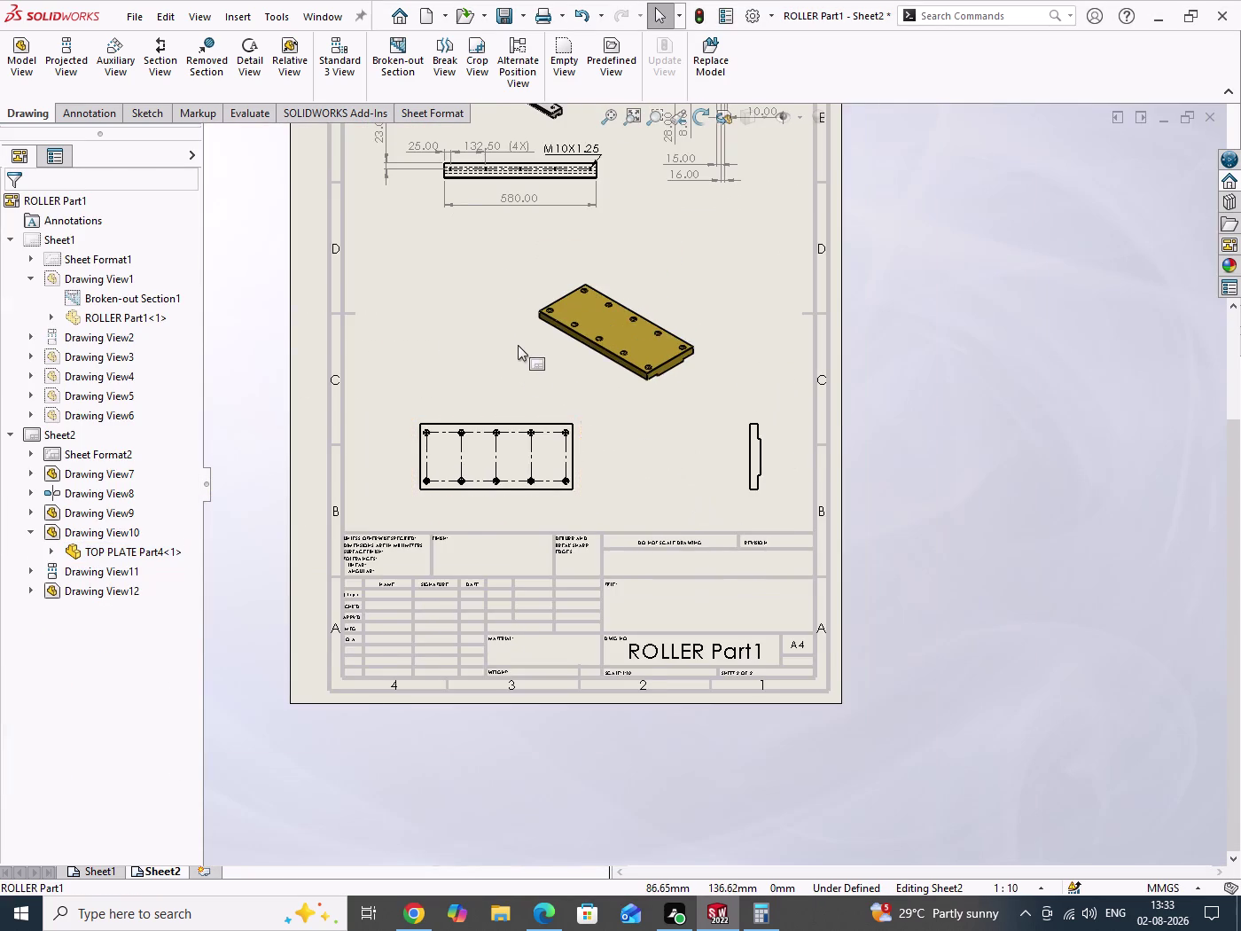
scroll(down, 3)
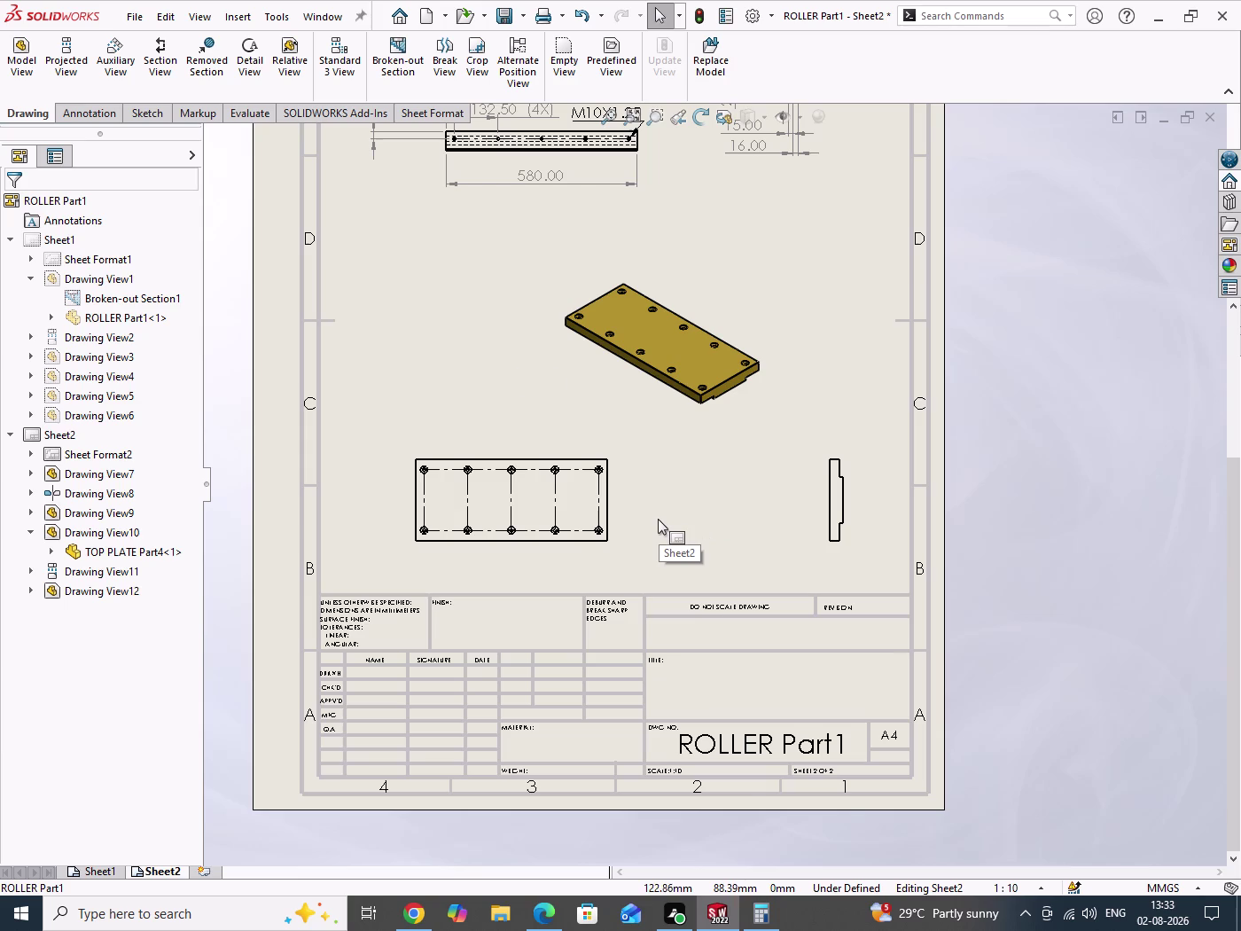
drag(371, 343, 386, 422)
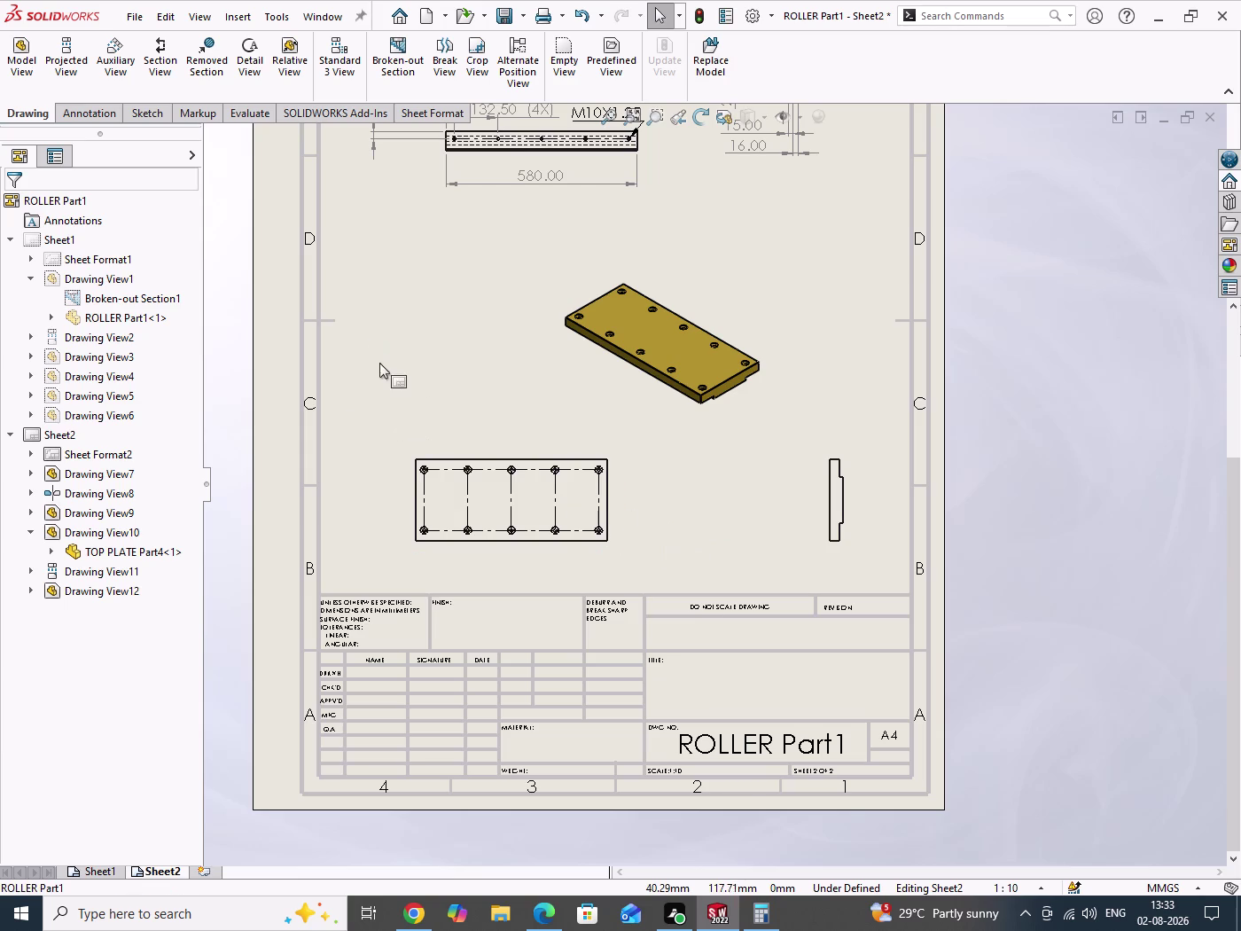
drag(360, 273, 466, 397)
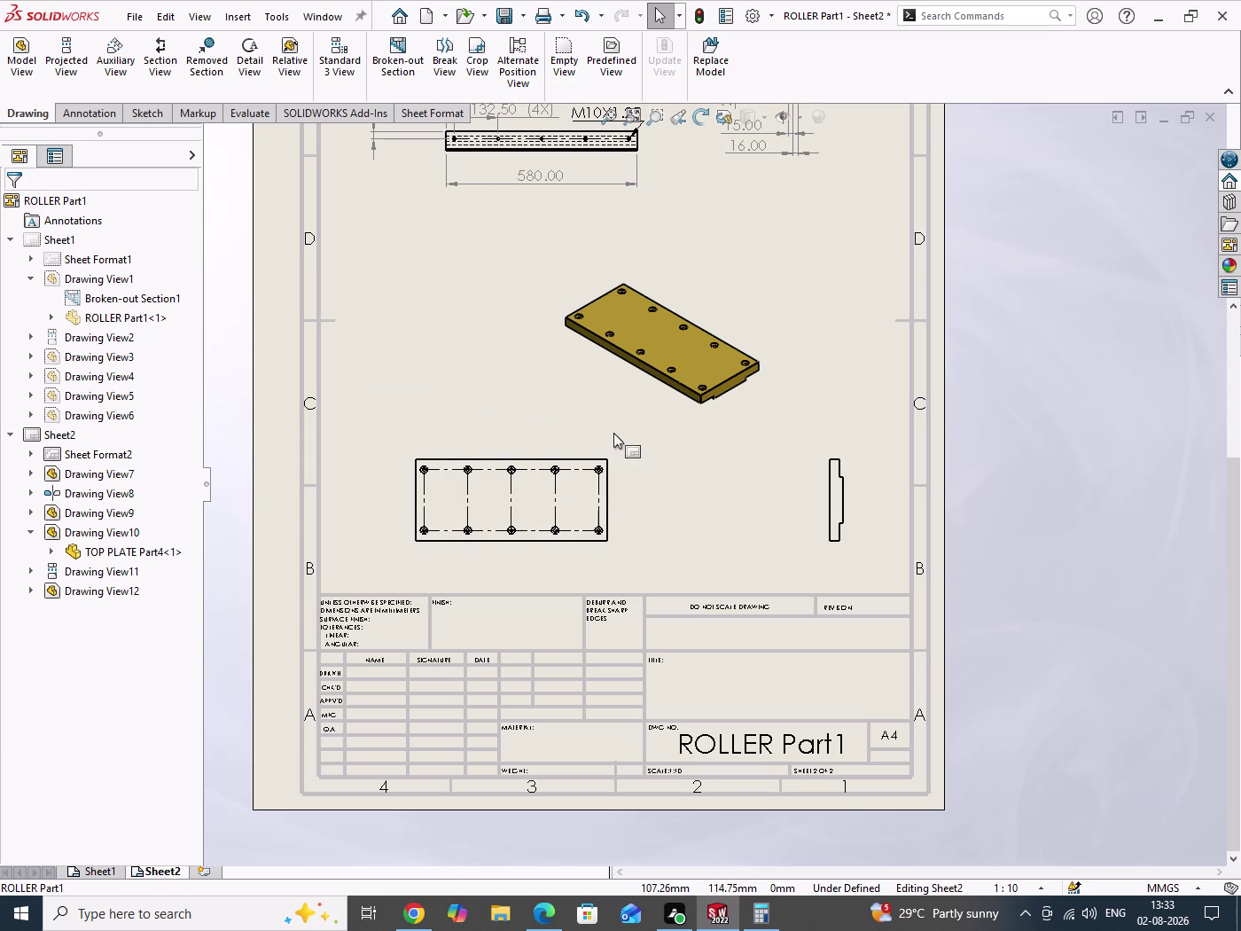
scroll(up, 3)
scroll(down, 3)
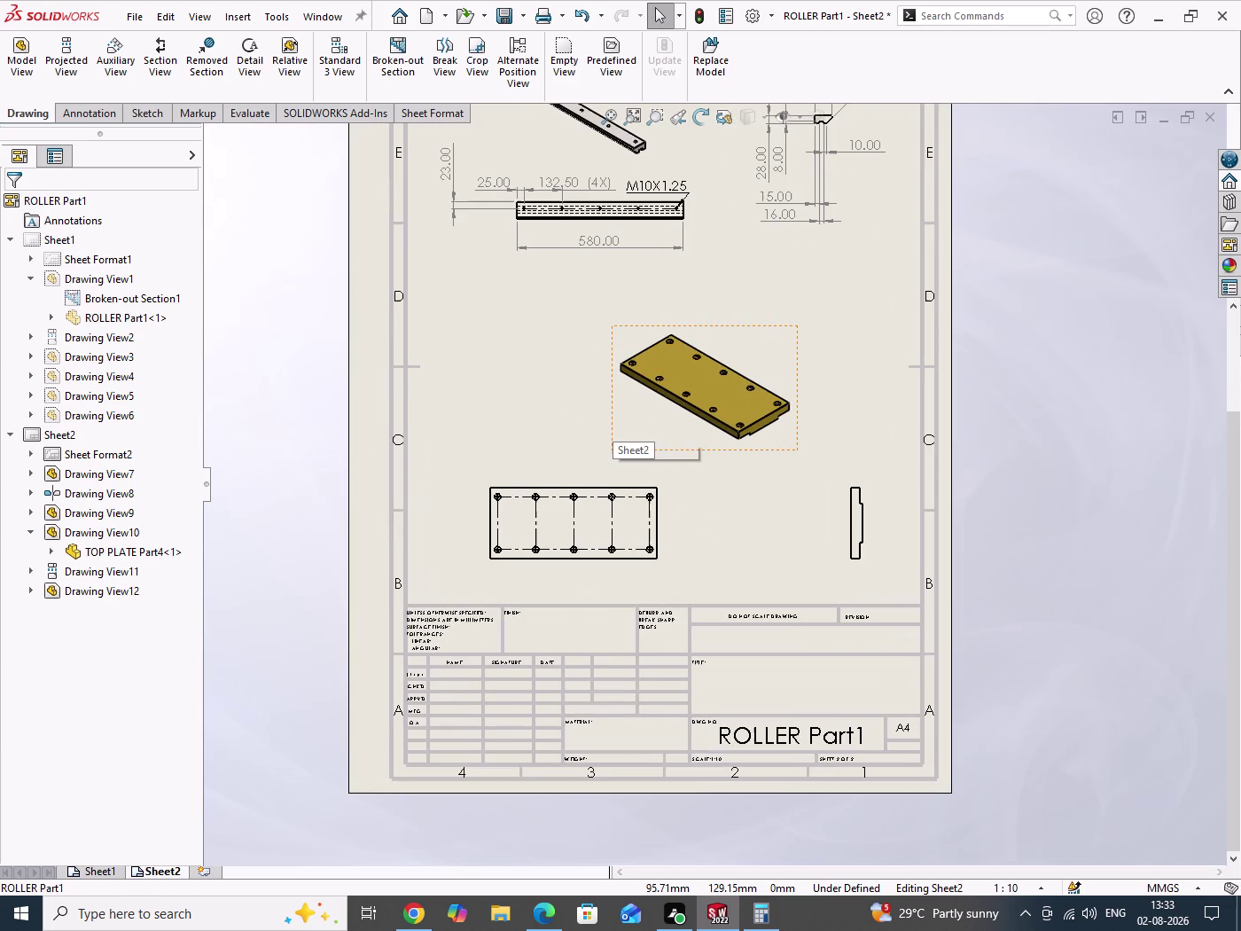
drag(295, 316, 353, 501)
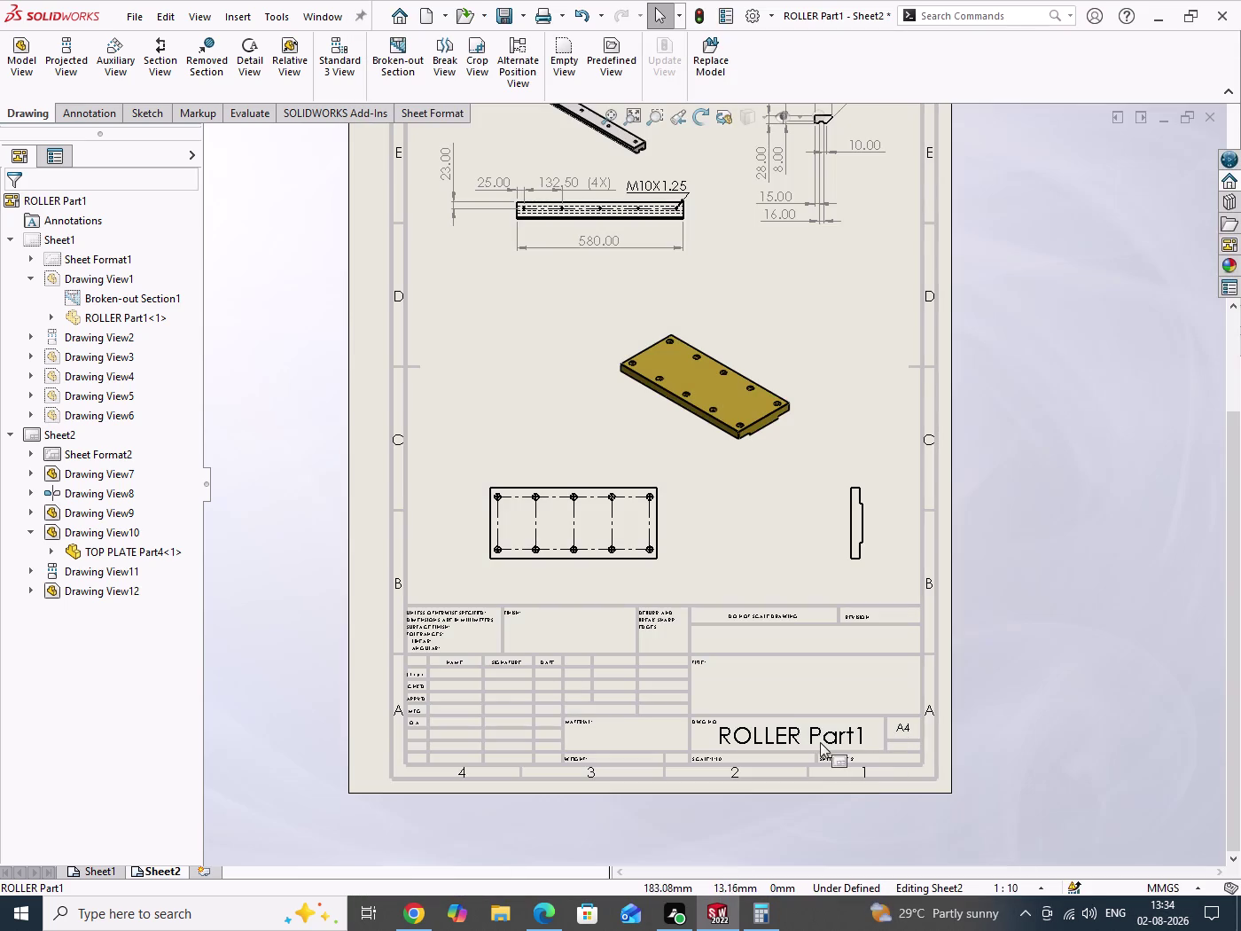
Save the drawing file now holding the top plate's three views.
key(ctrl+s)
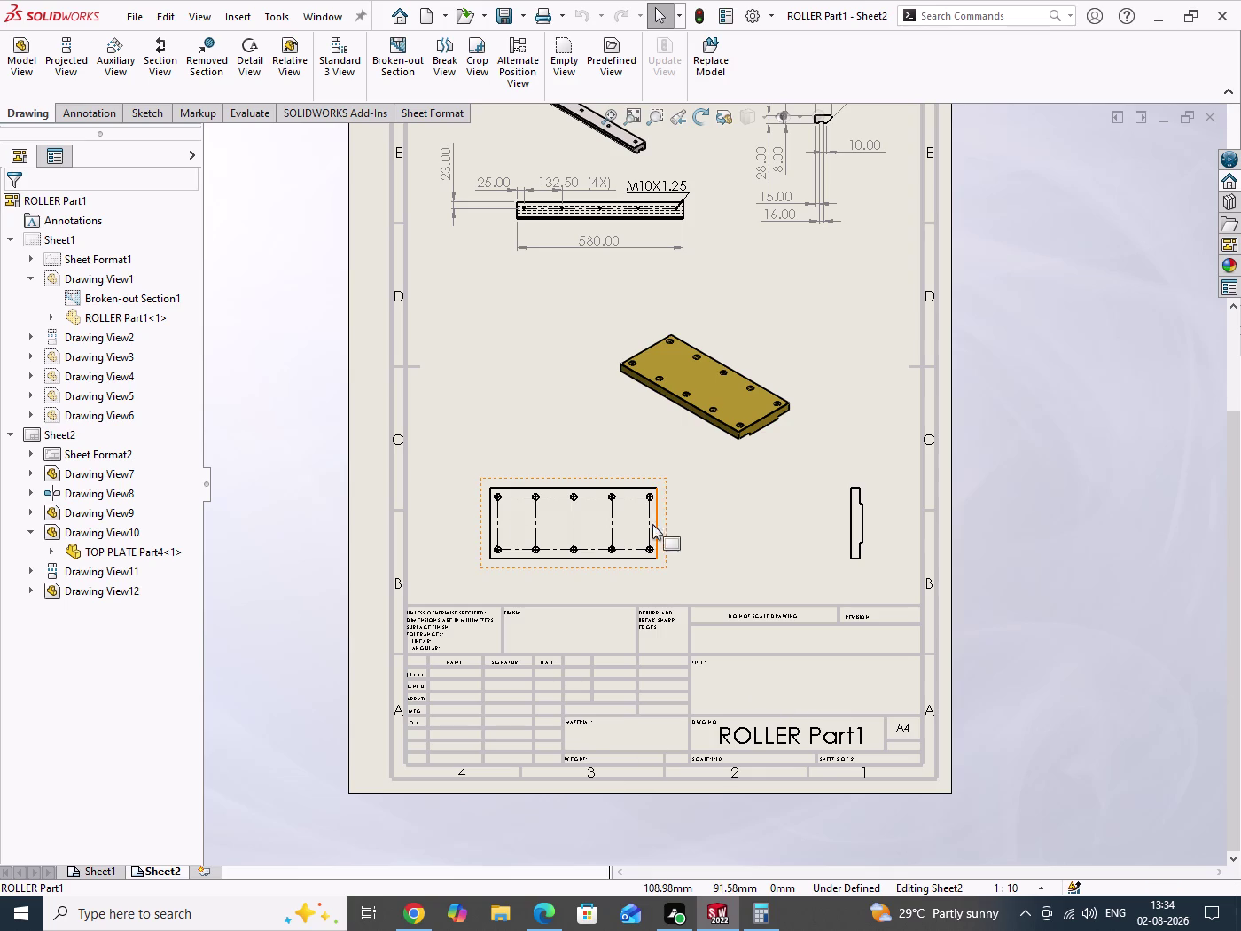
Select the plate's front view and bring up the Annotation tools.
scroll(down, 3)
scroll(down, 3)
scroll(down, 3)
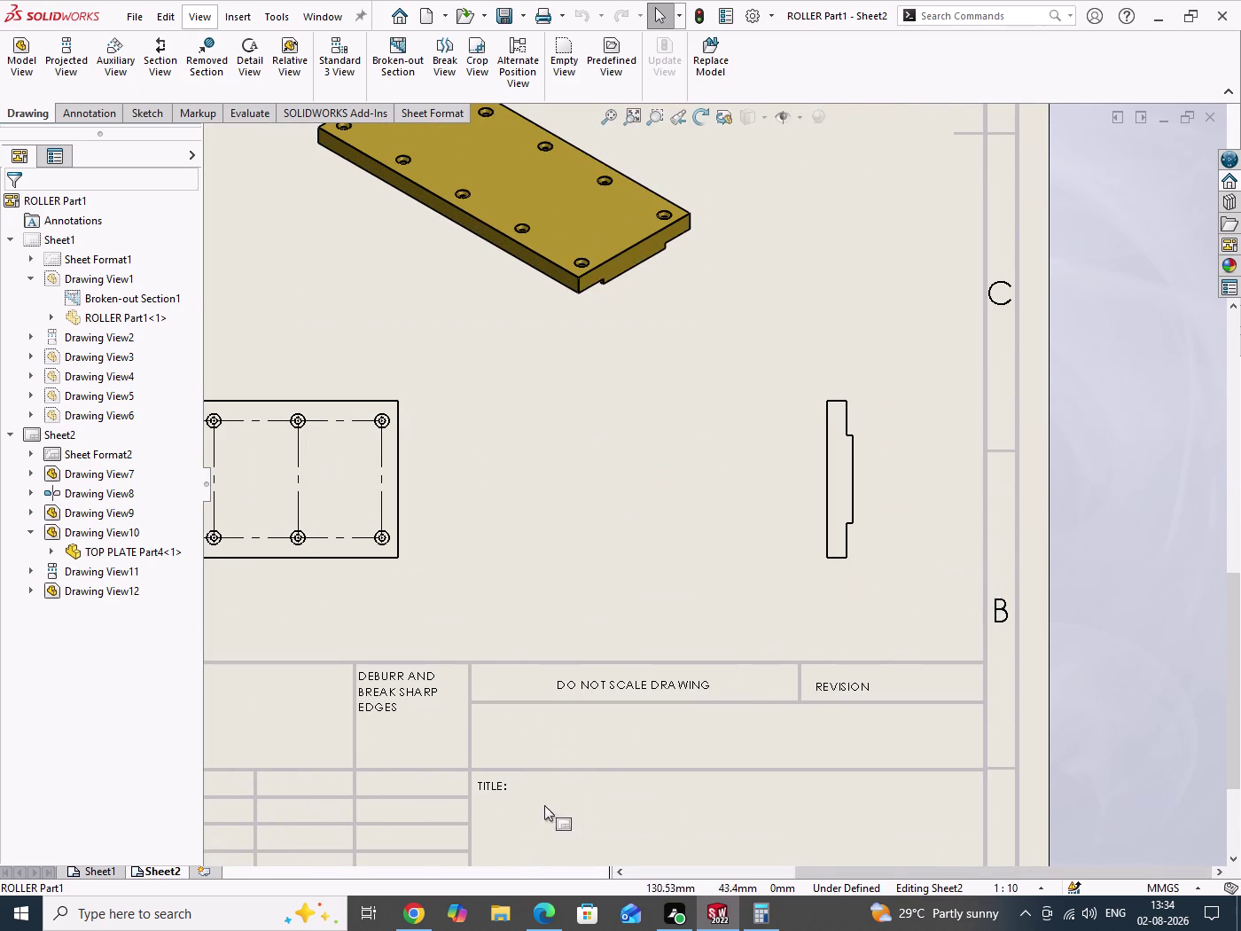
click(79, 115)
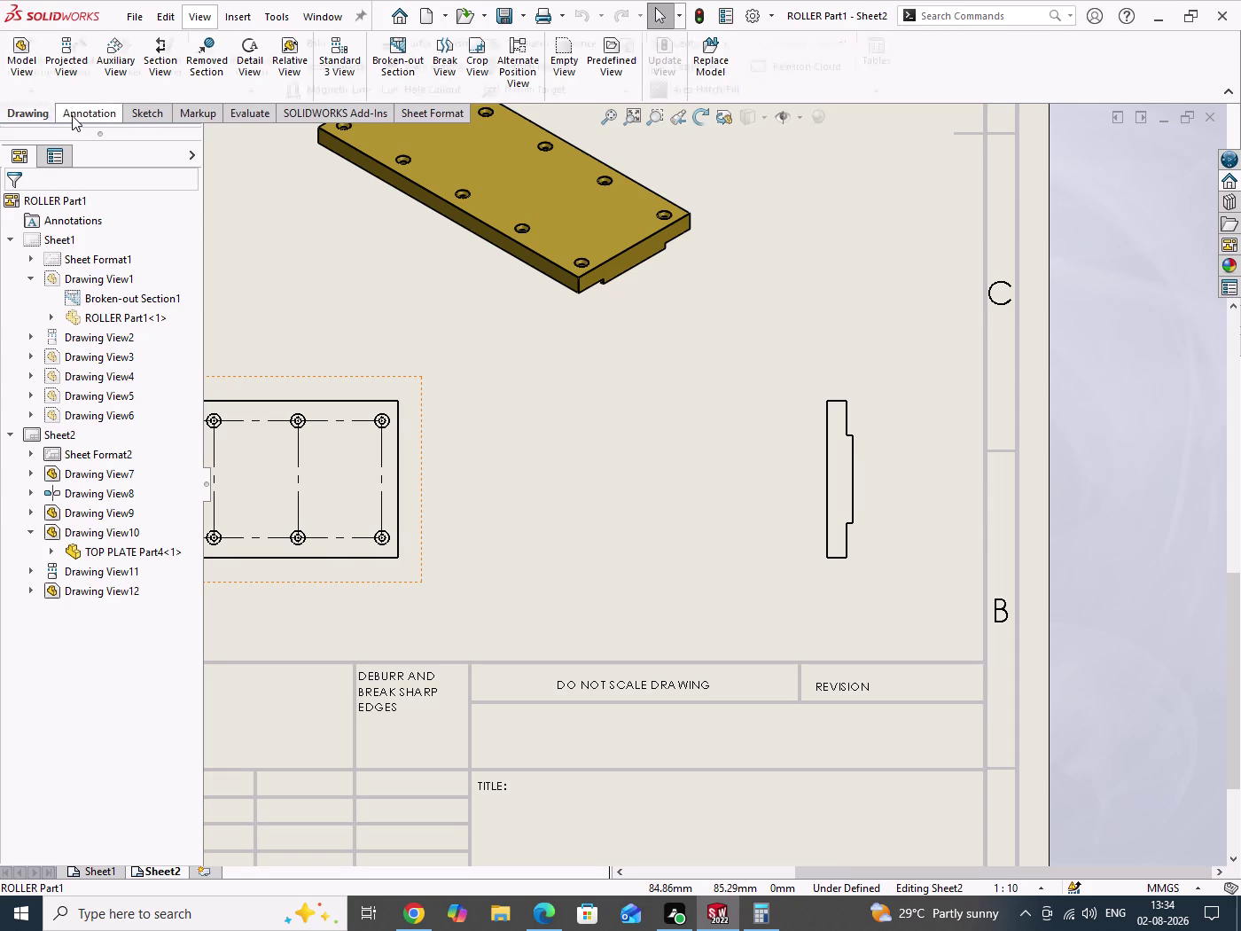
click(11, 62)
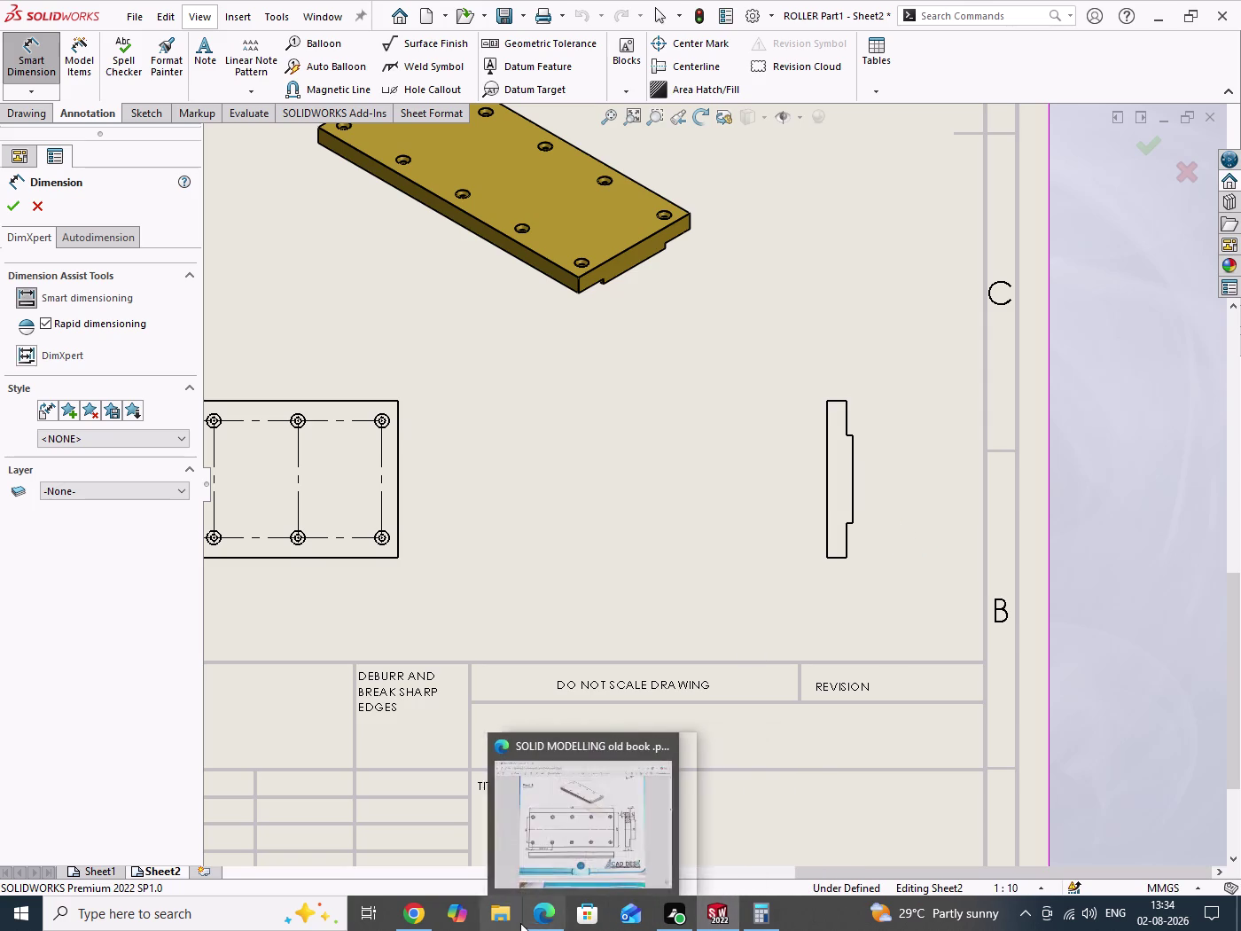
Check the Part 4 reference PDF drawing, then return to the SOLIDWORKS drawing.
click(547, 924)
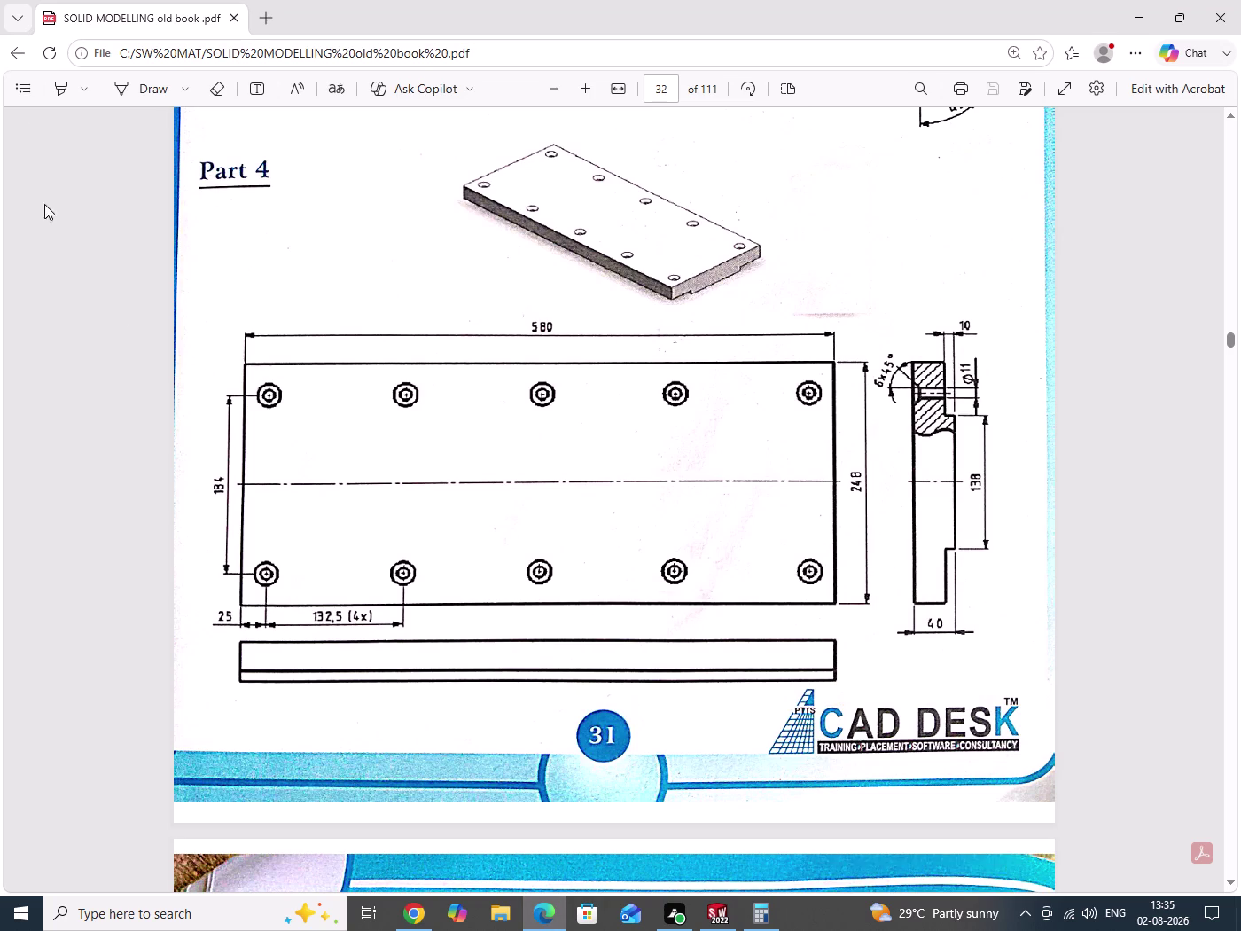
click(1136, 20)
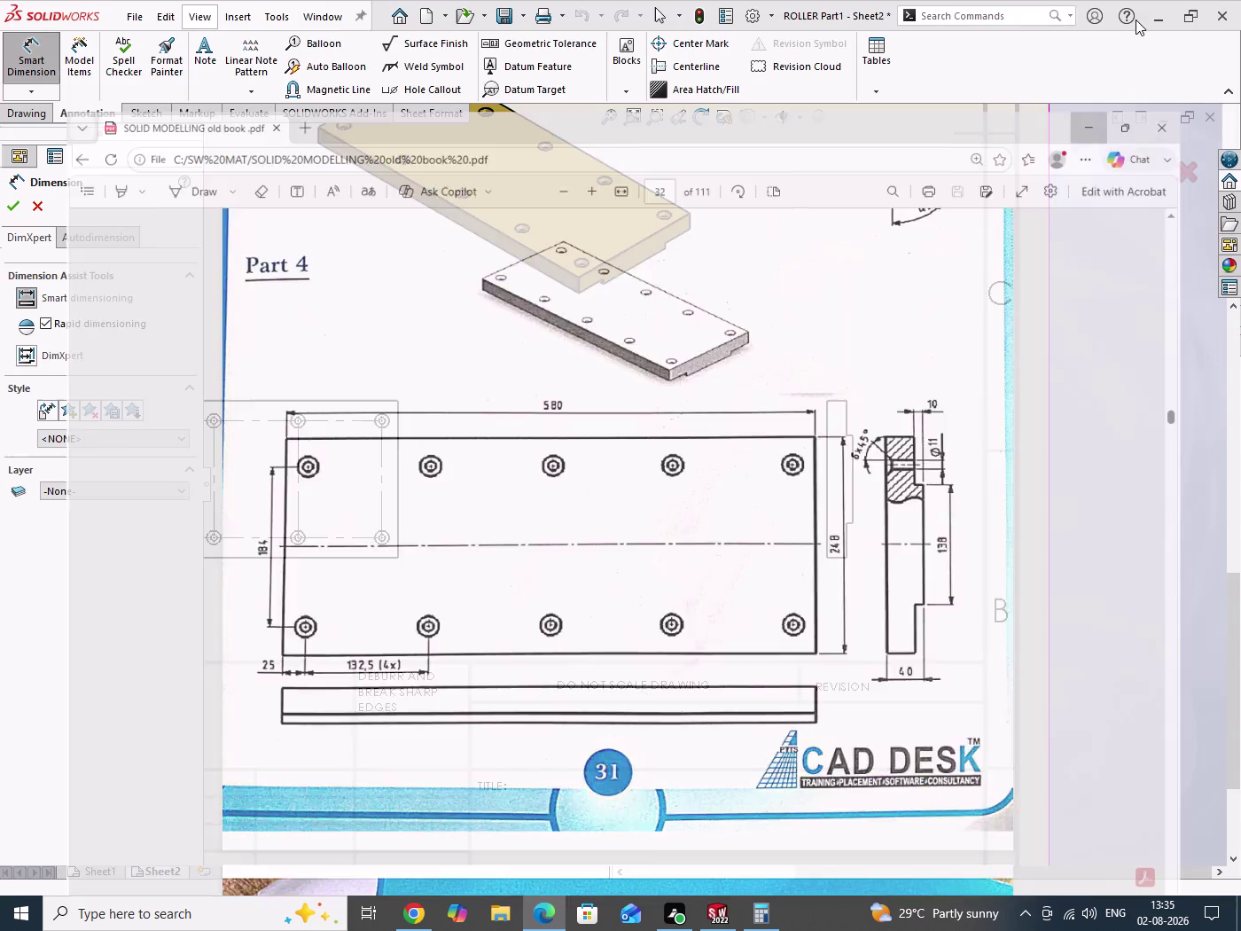
scroll(down, 3)
Dimension the side view's 40.00 thickness, placed below the view.
scroll(down, 3)
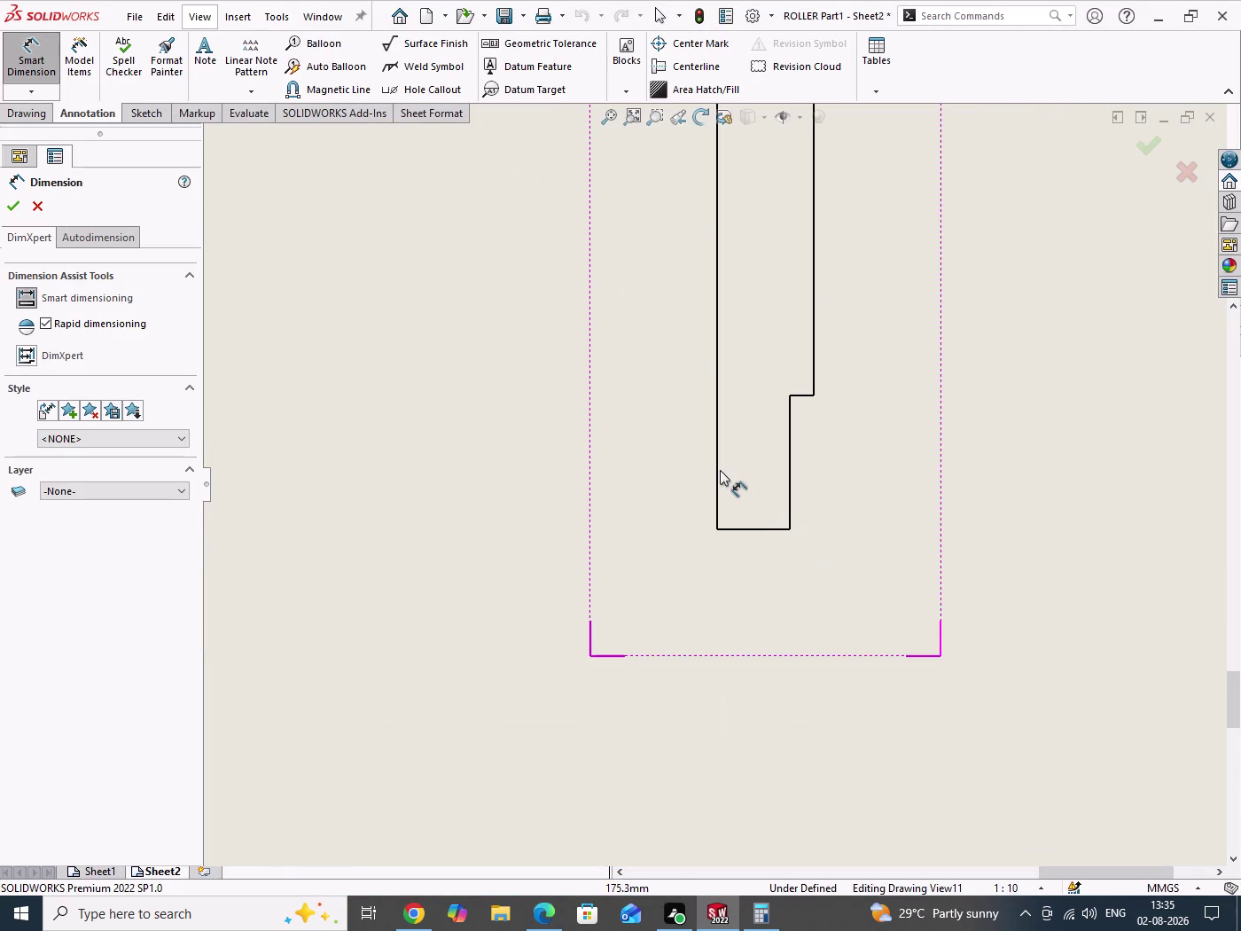
click(718, 469)
click(814, 351)
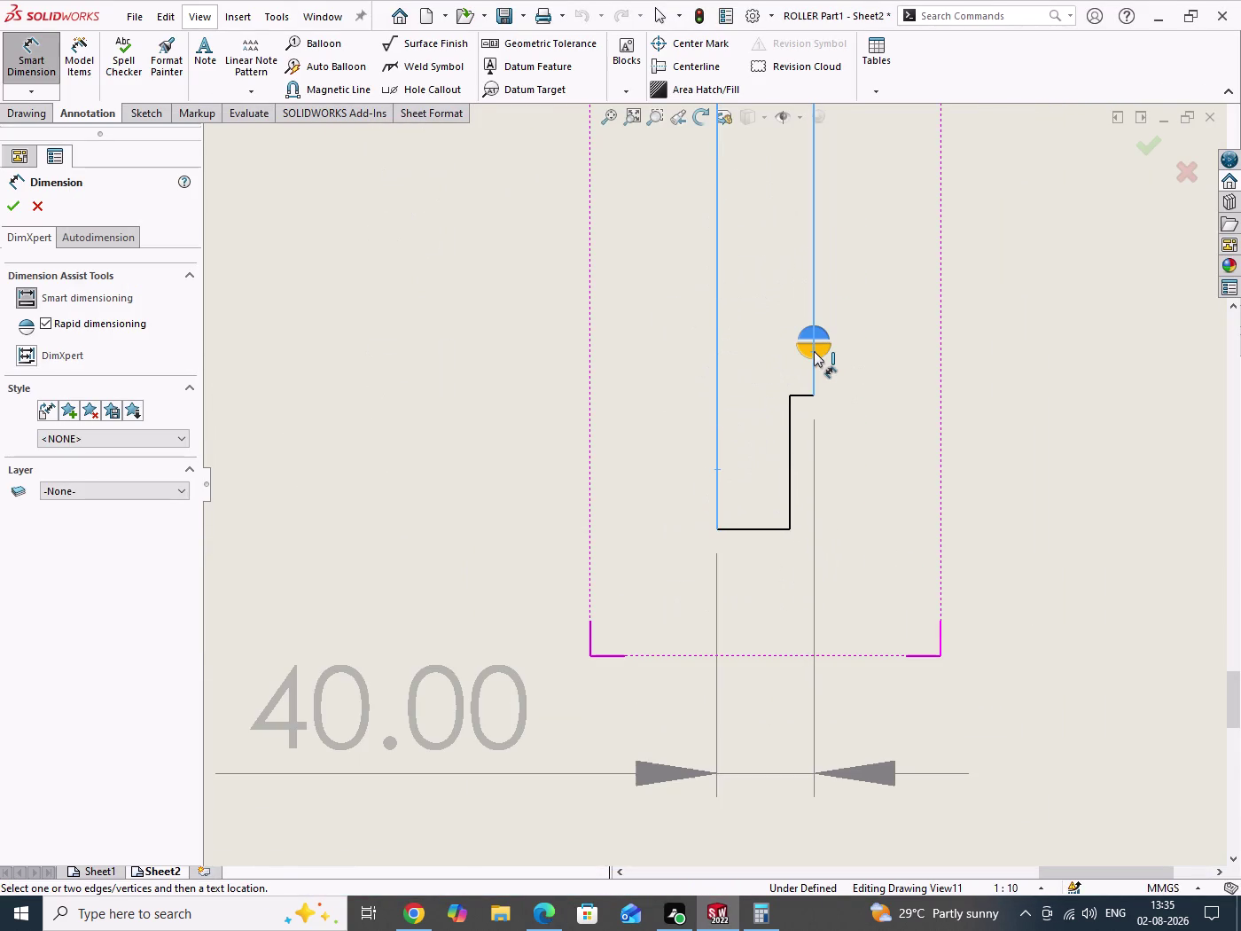
click(814, 351)
scroll(up, 3)
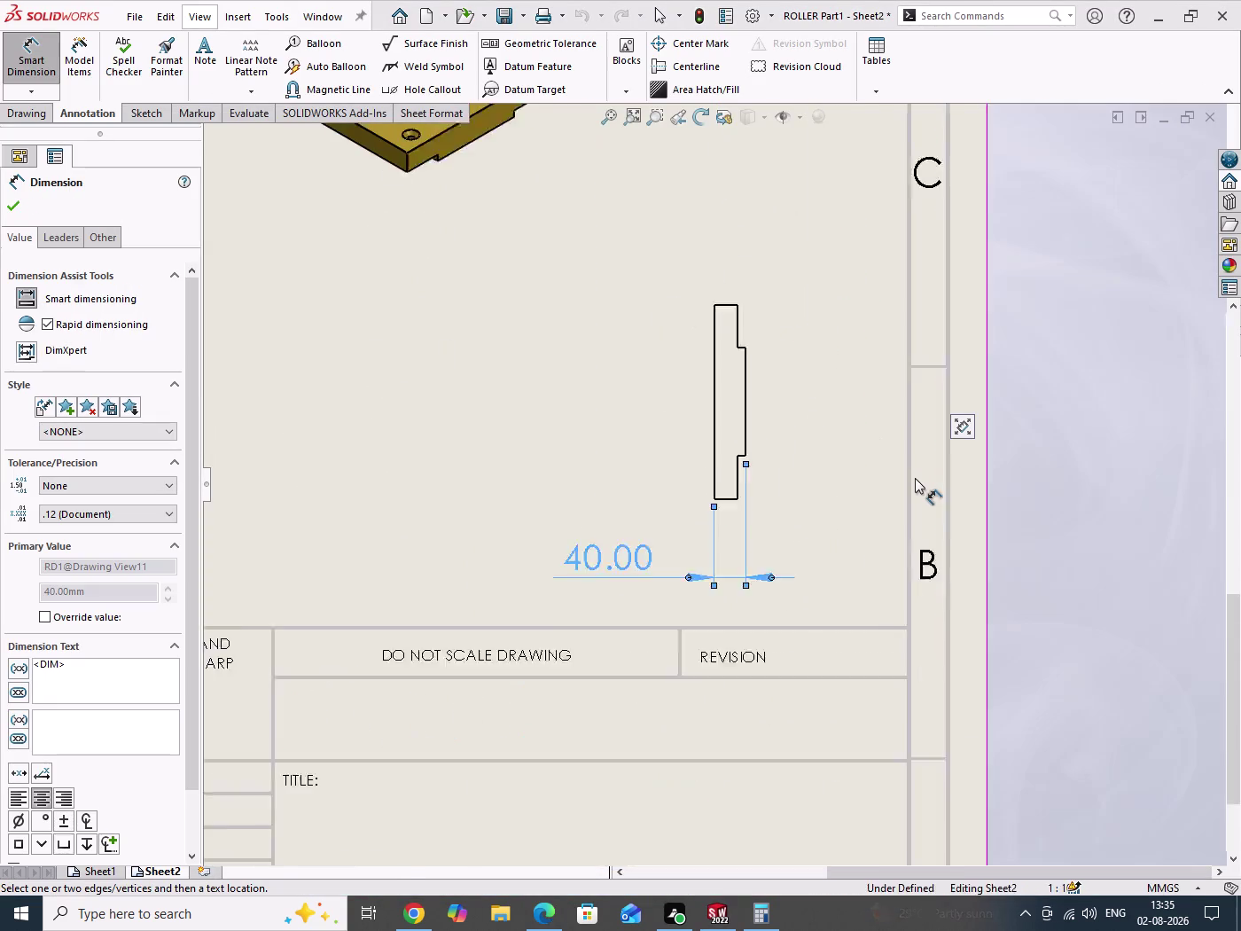
scroll(up, 3)
scroll(up, 3)
scroll(down, 3)
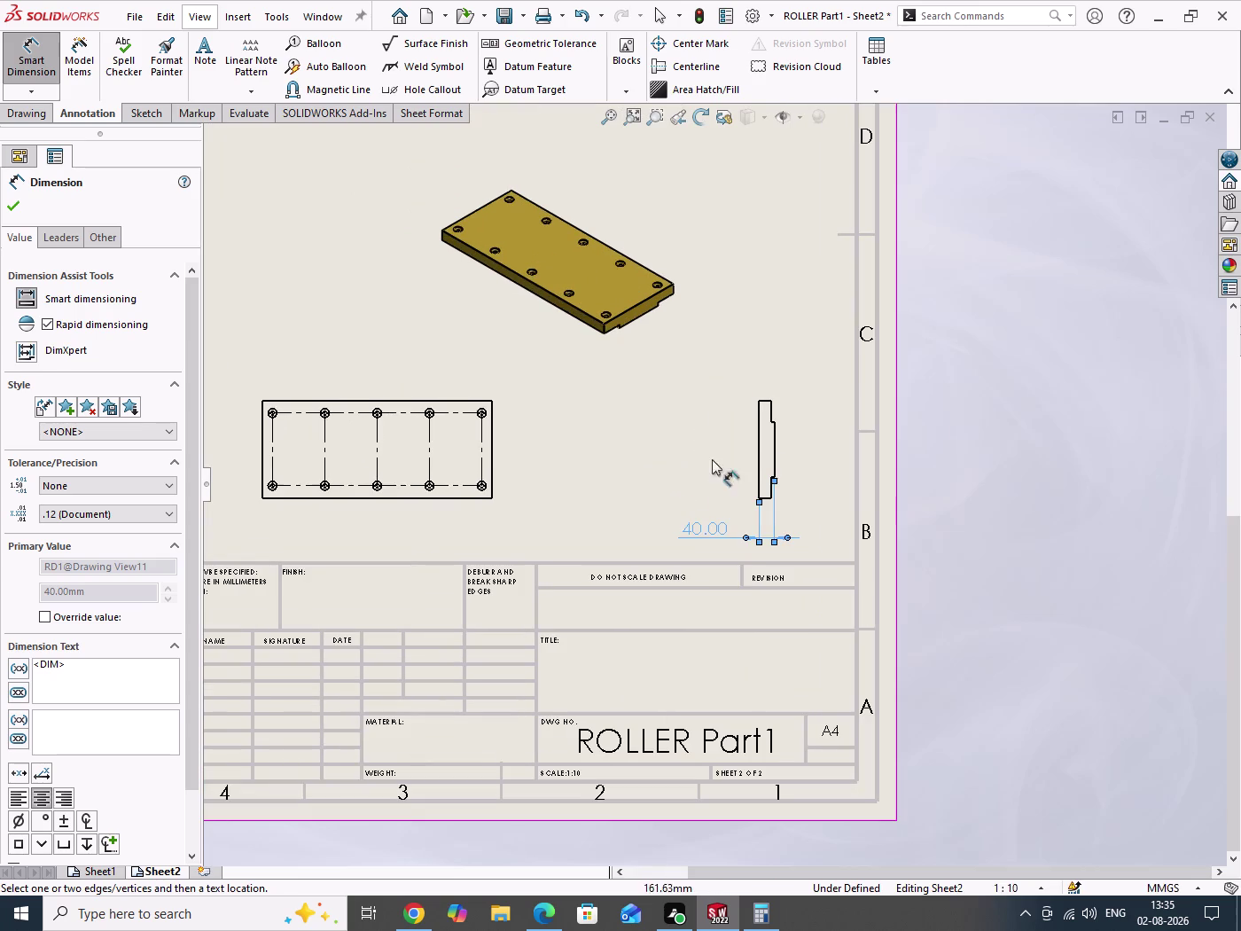
scroll(down, 3)
scroll(down, 3)
scroll(down, 3)
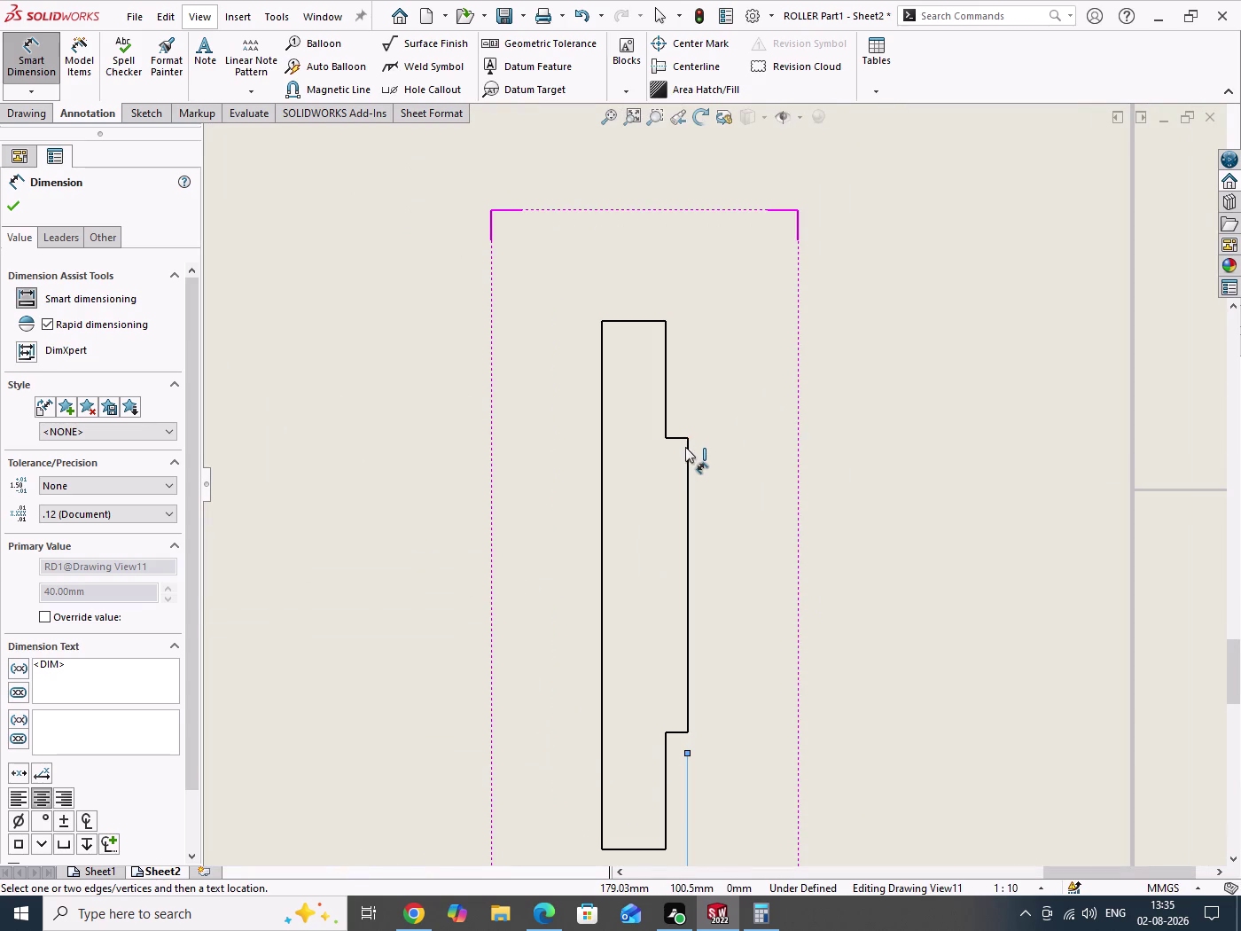
Add the 10.00 step width above the side view and confirm the dimensions.
click(682, 439)
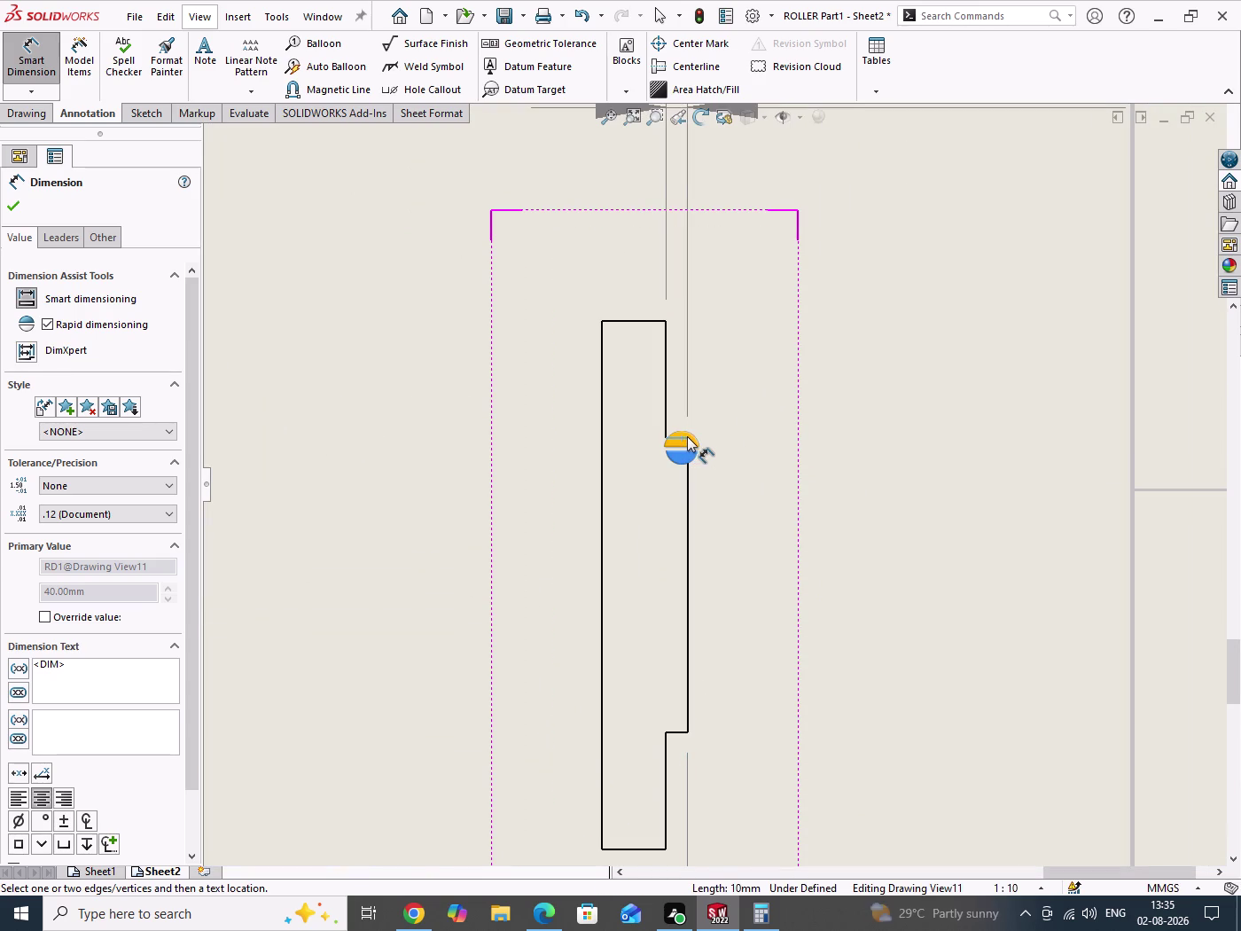
click(690, 437)
scroll(up, 3)
scroll(up, 3)
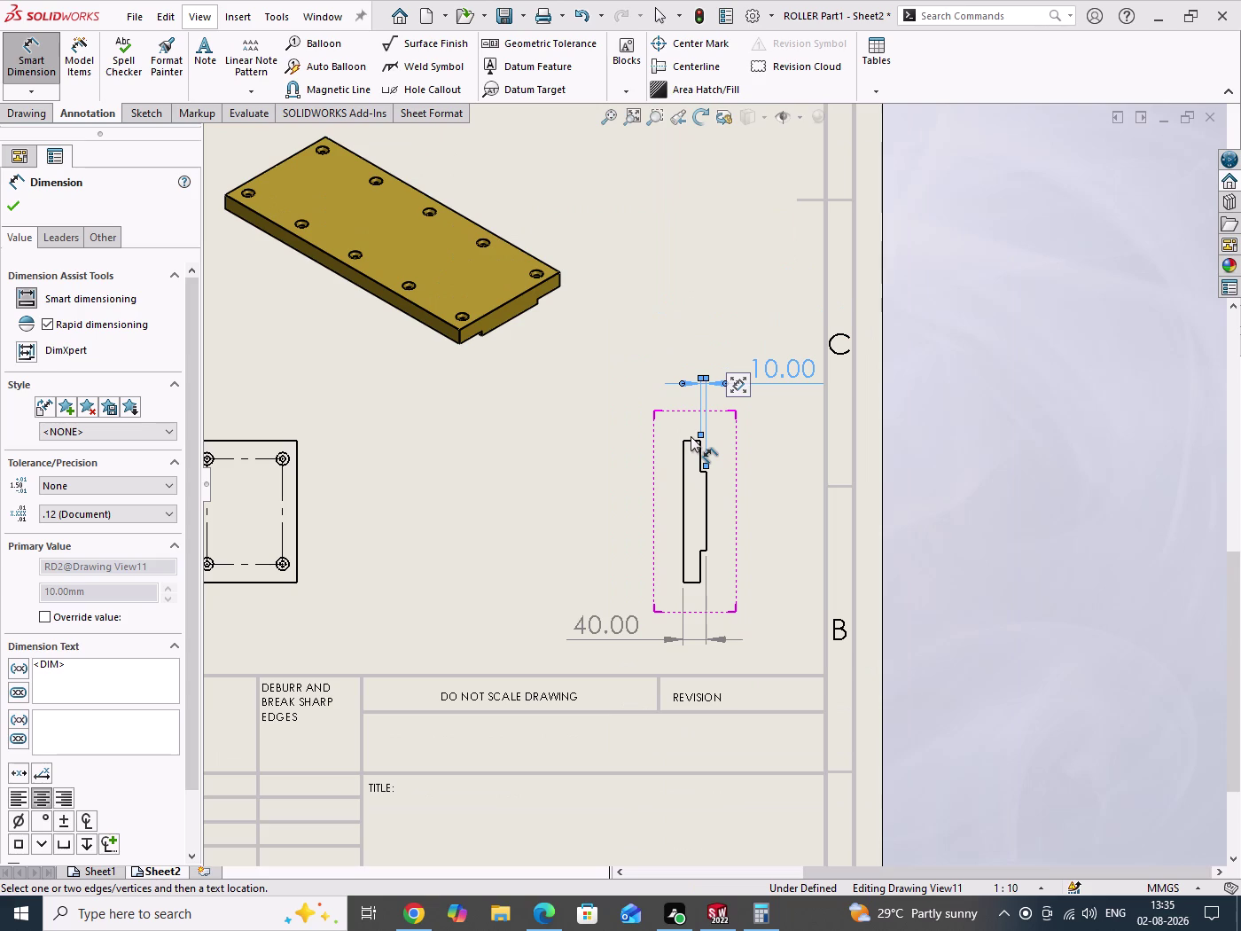
scroll(up, 3)
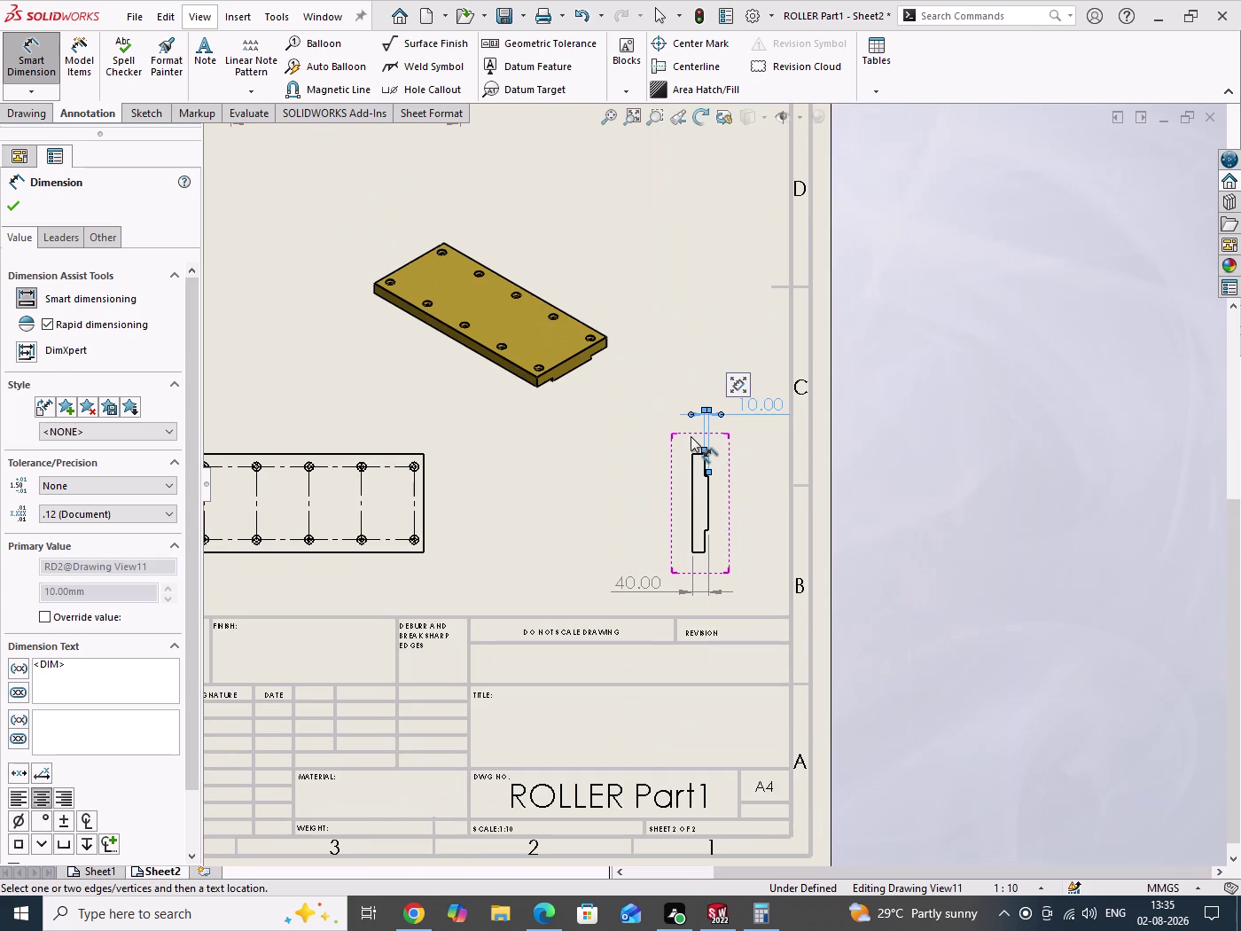
click(10, 205)
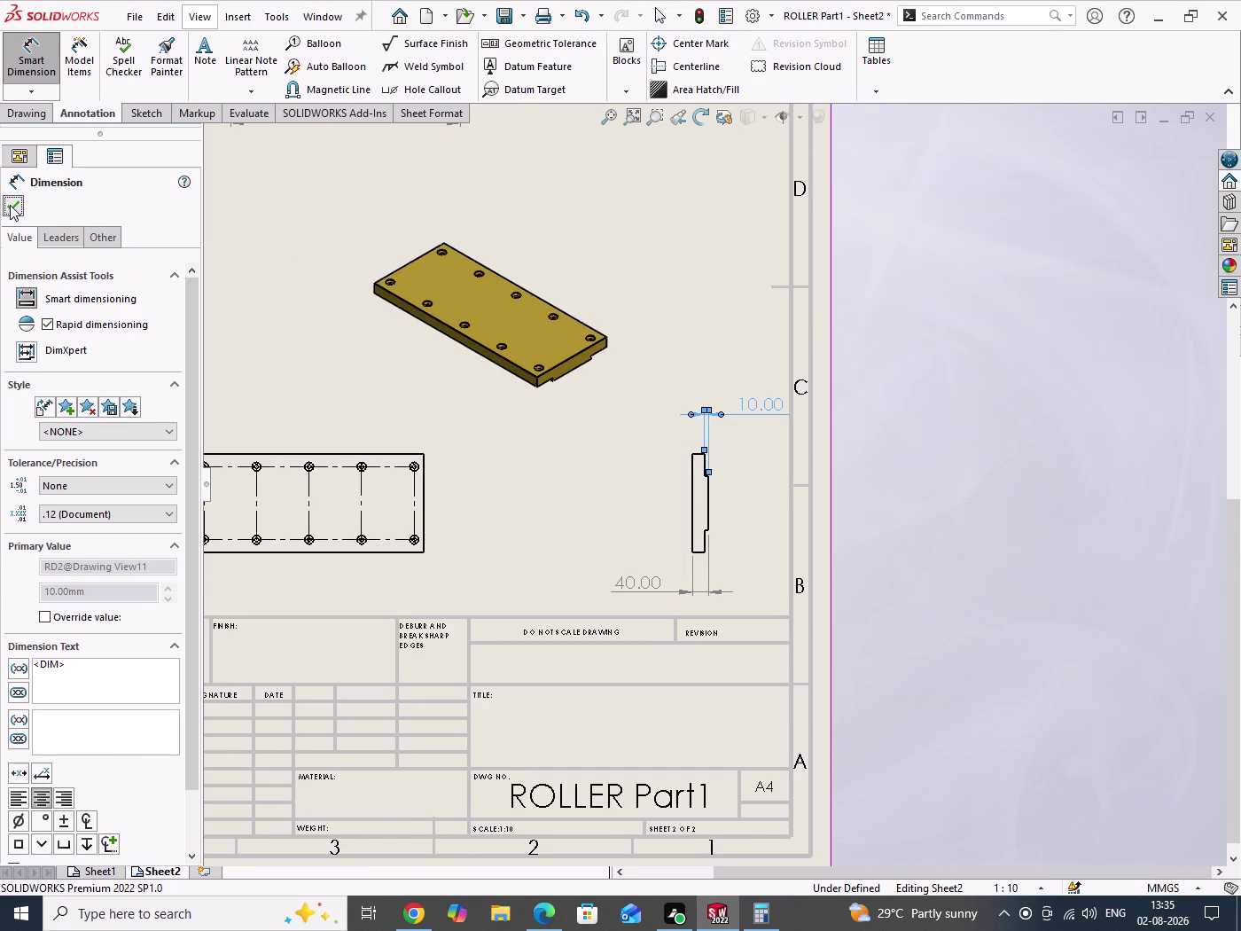
drag(987, 356, 1009, 456)
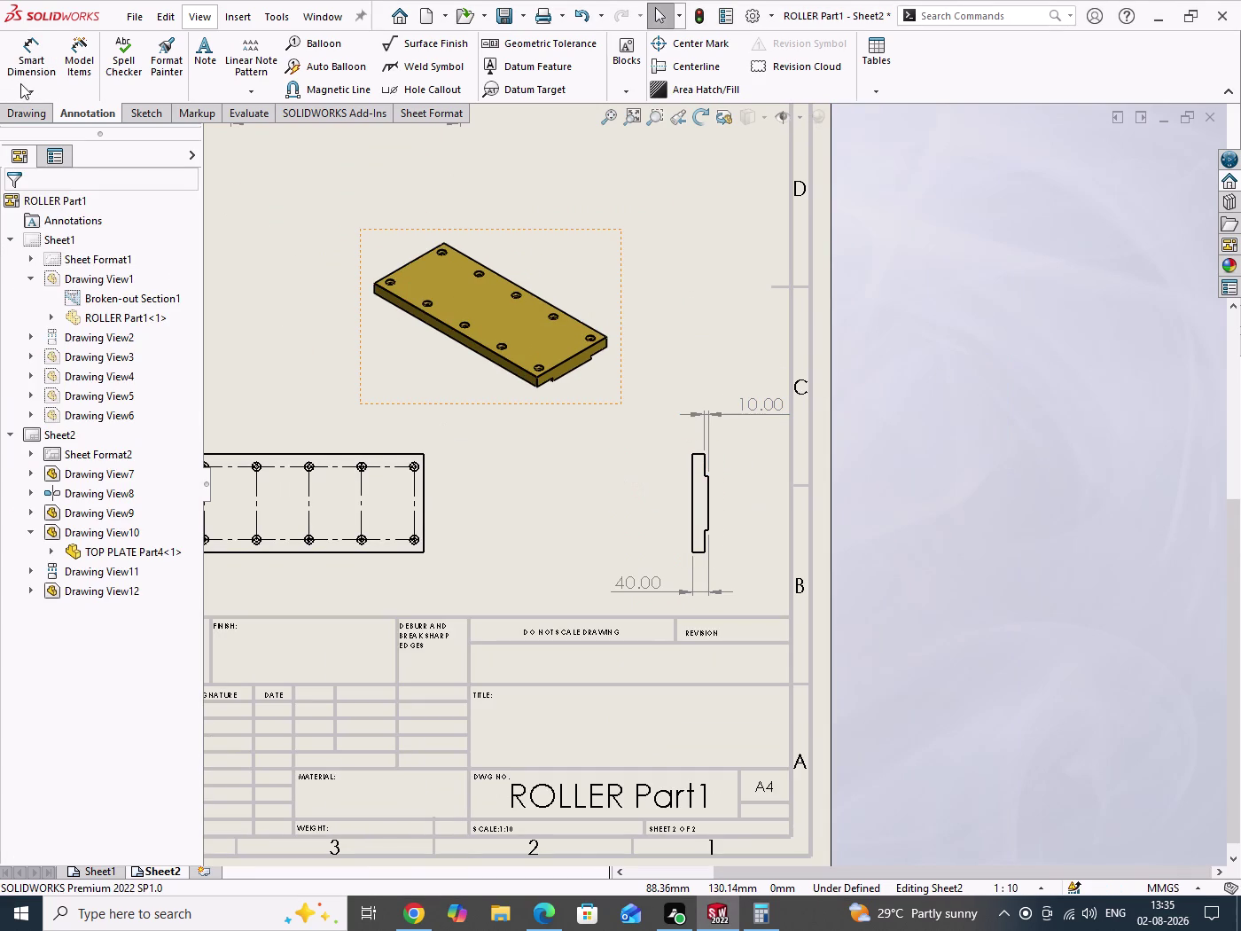
click(31, 66)
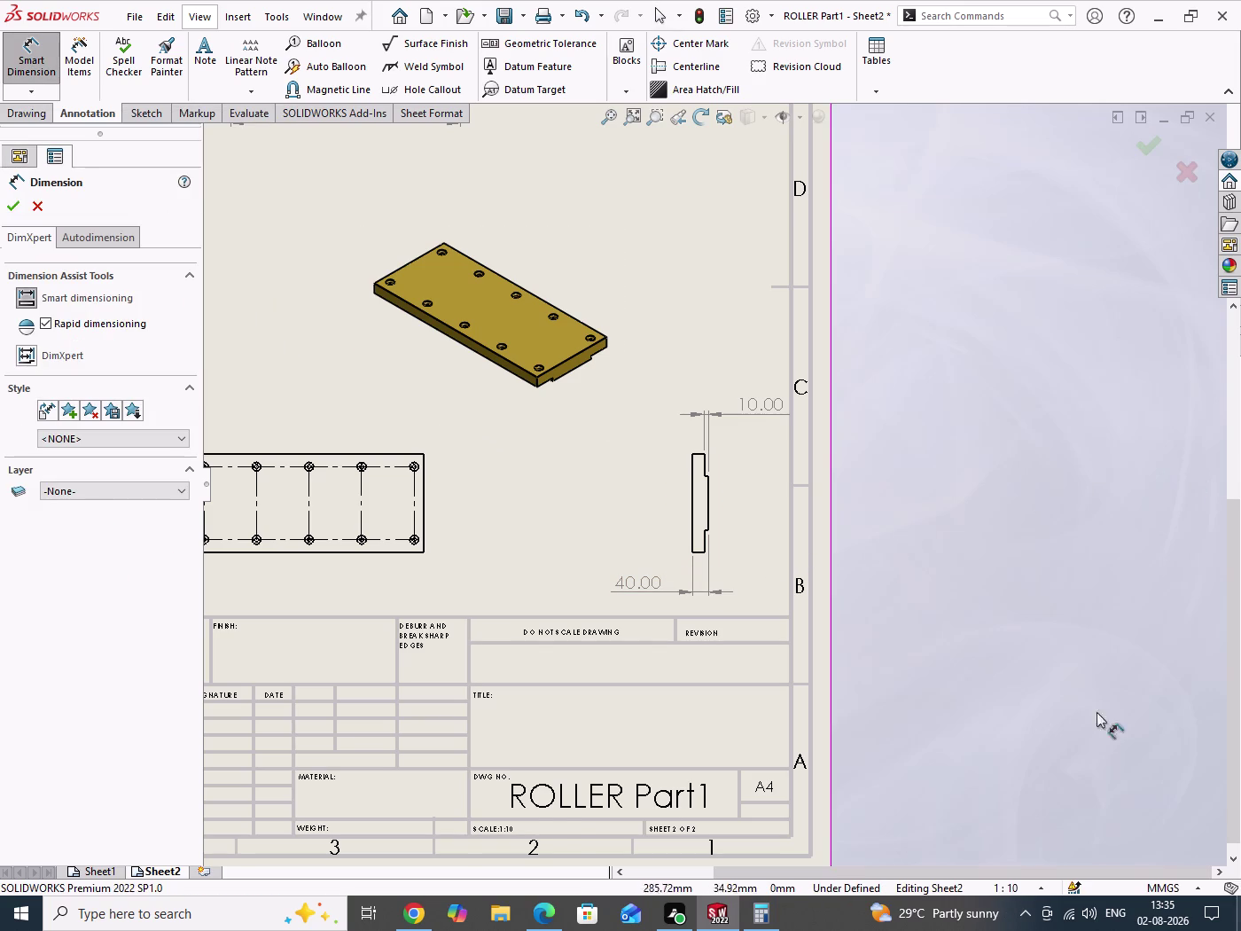
Dimension the front view's 580.00 top edge and 248.00 right edge.
scroll(down, 3)
scroll(down, 3)
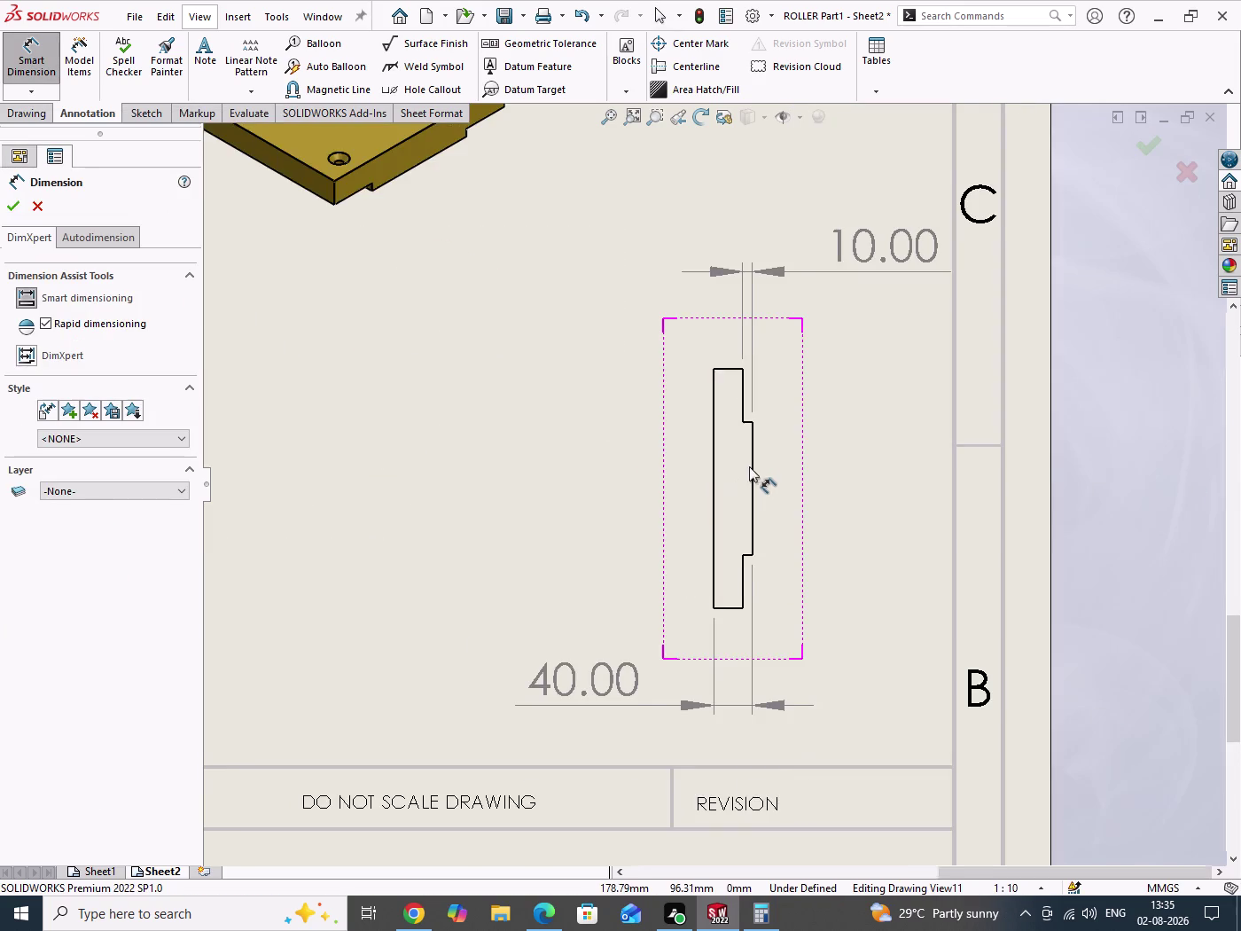
scroll(down, 3)
scroll(up, 3)
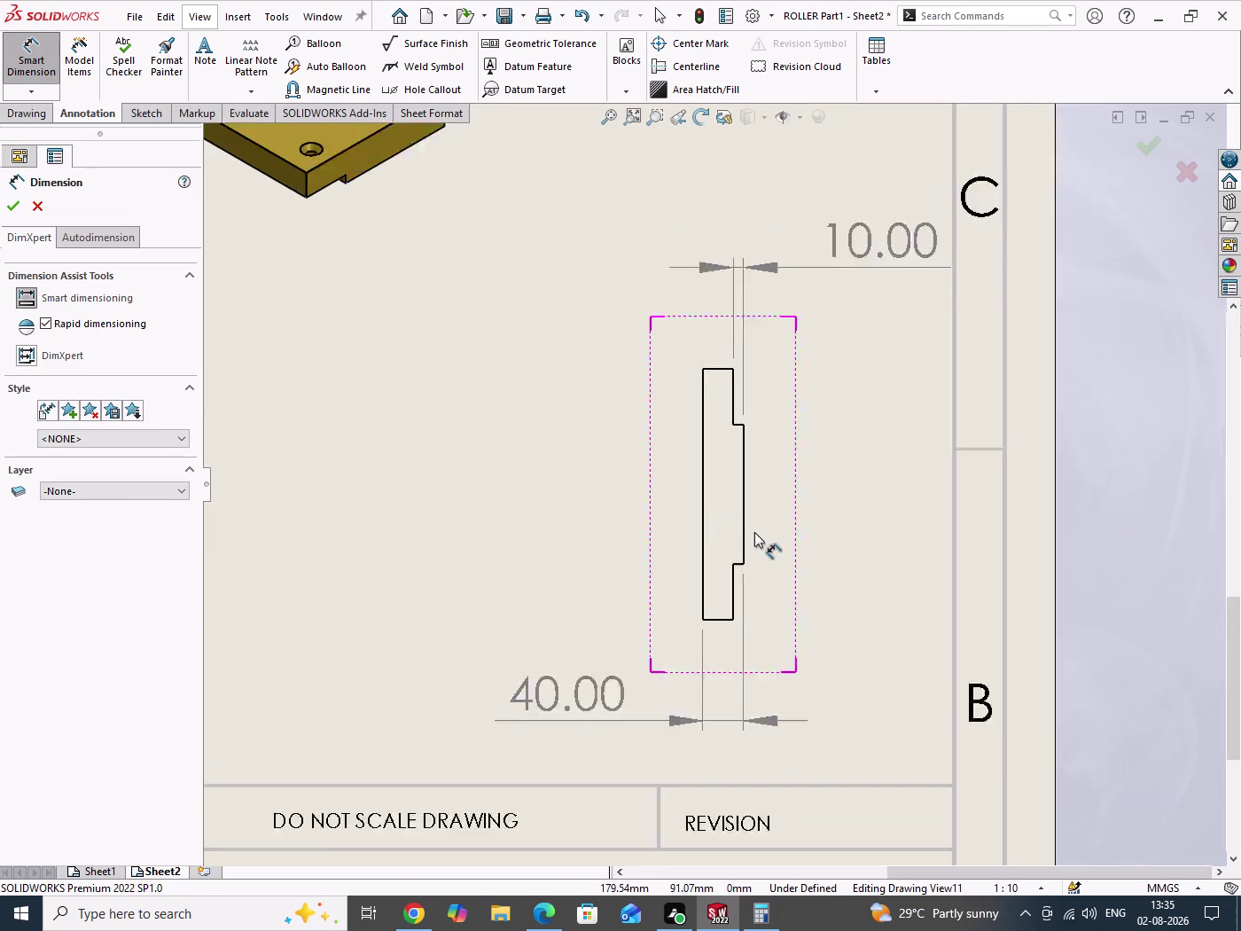
scroll(up, 3)
scroll(down, 3)
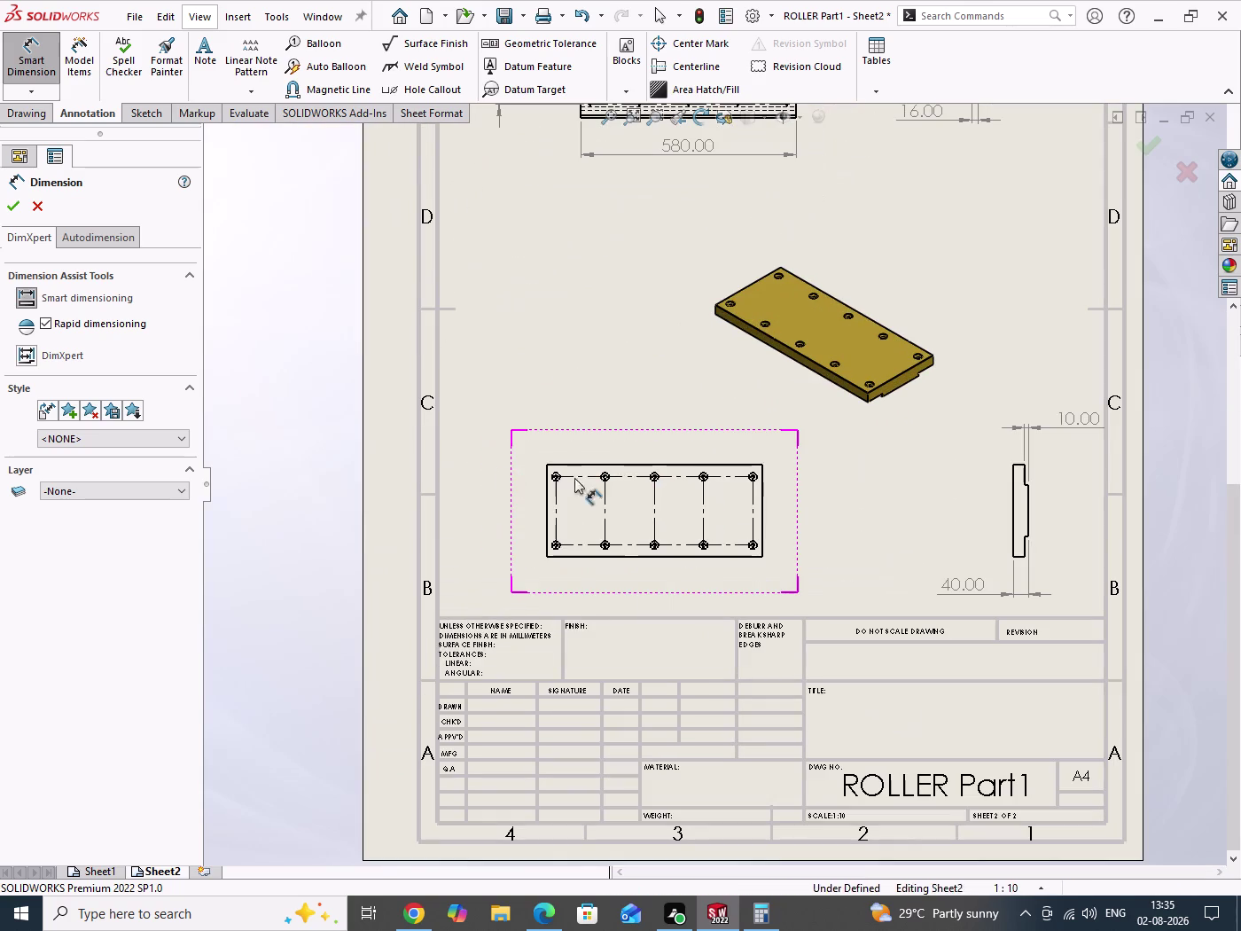
click(589, 465)
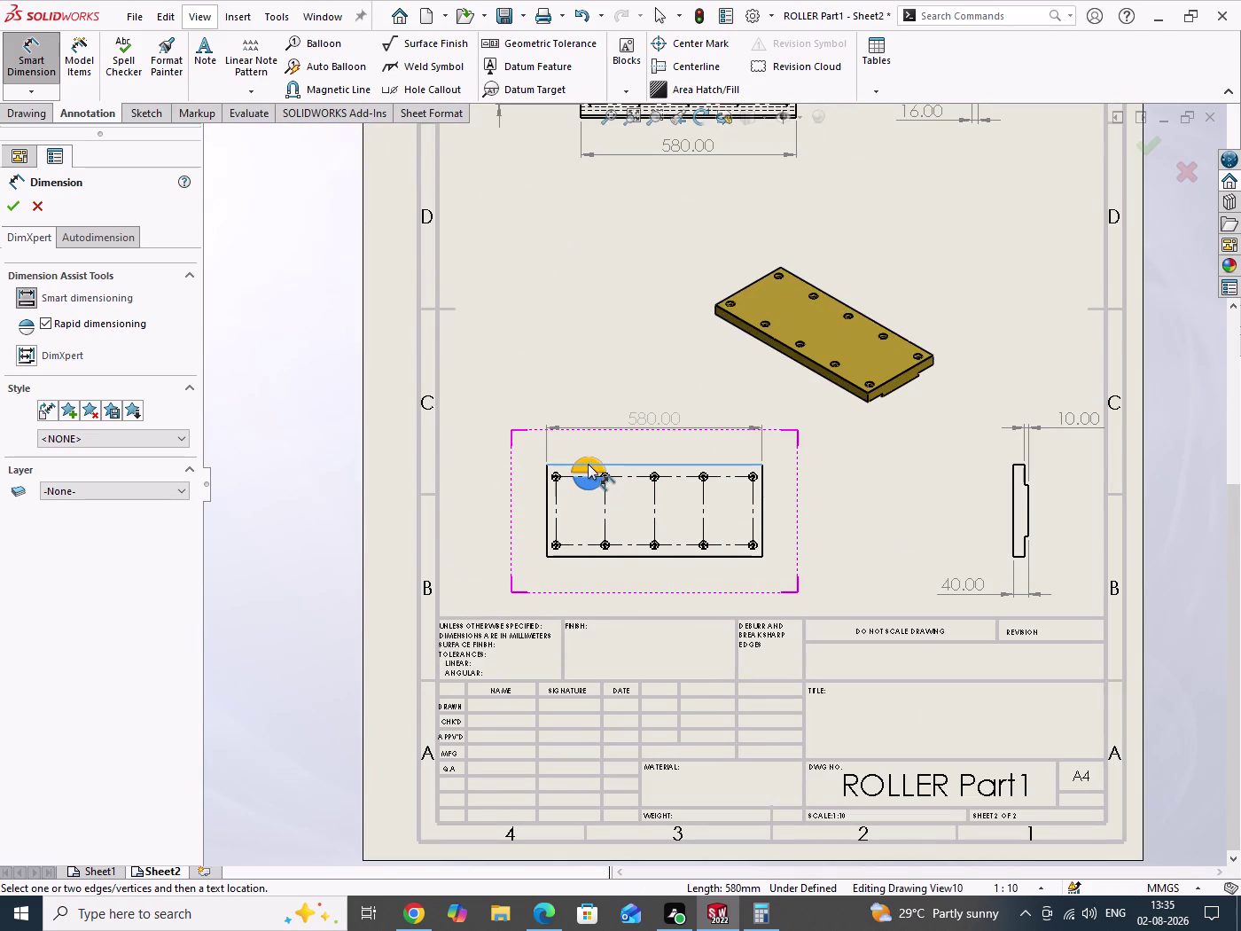
click(588, 464)
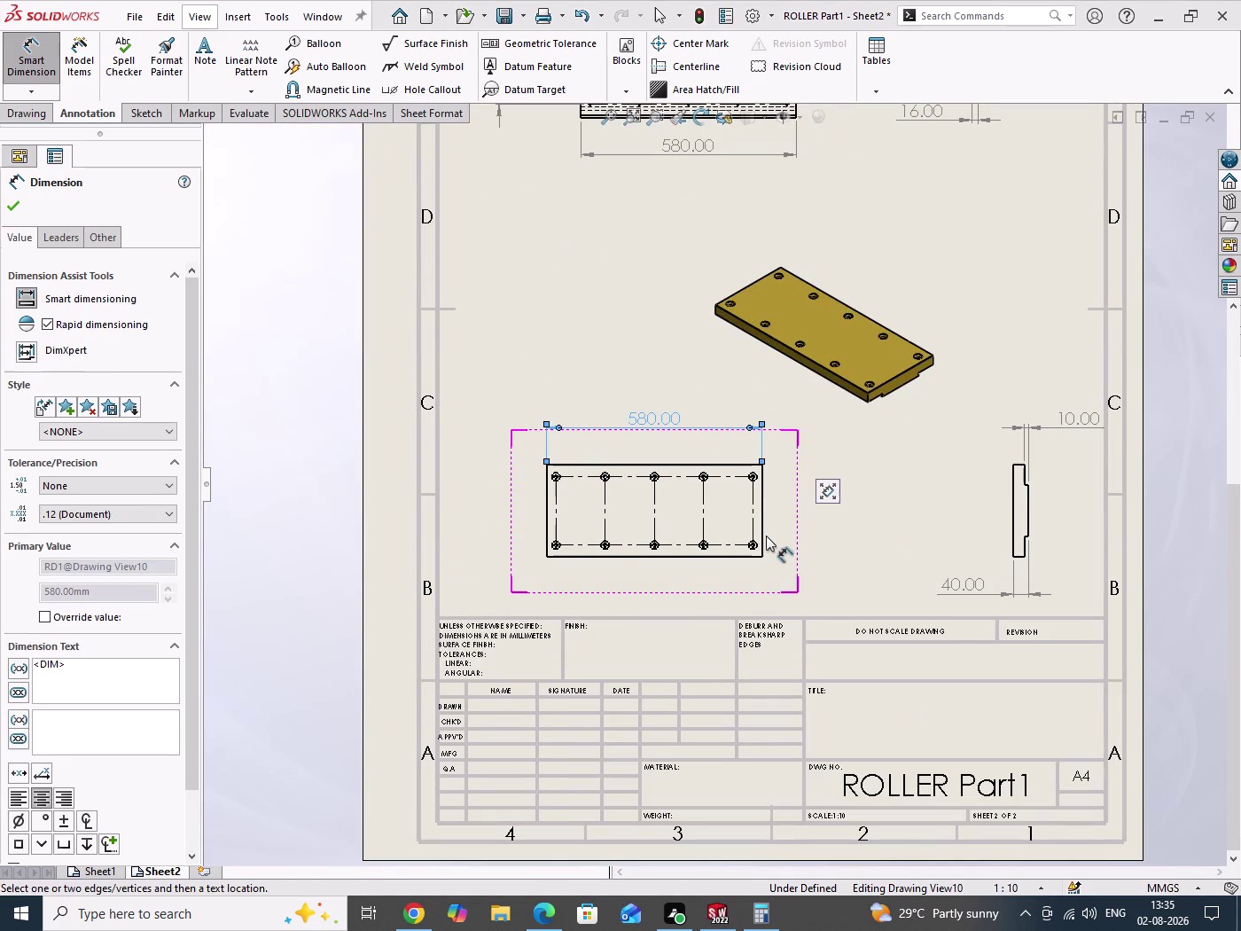
click(764, 529)
click(765, 530)
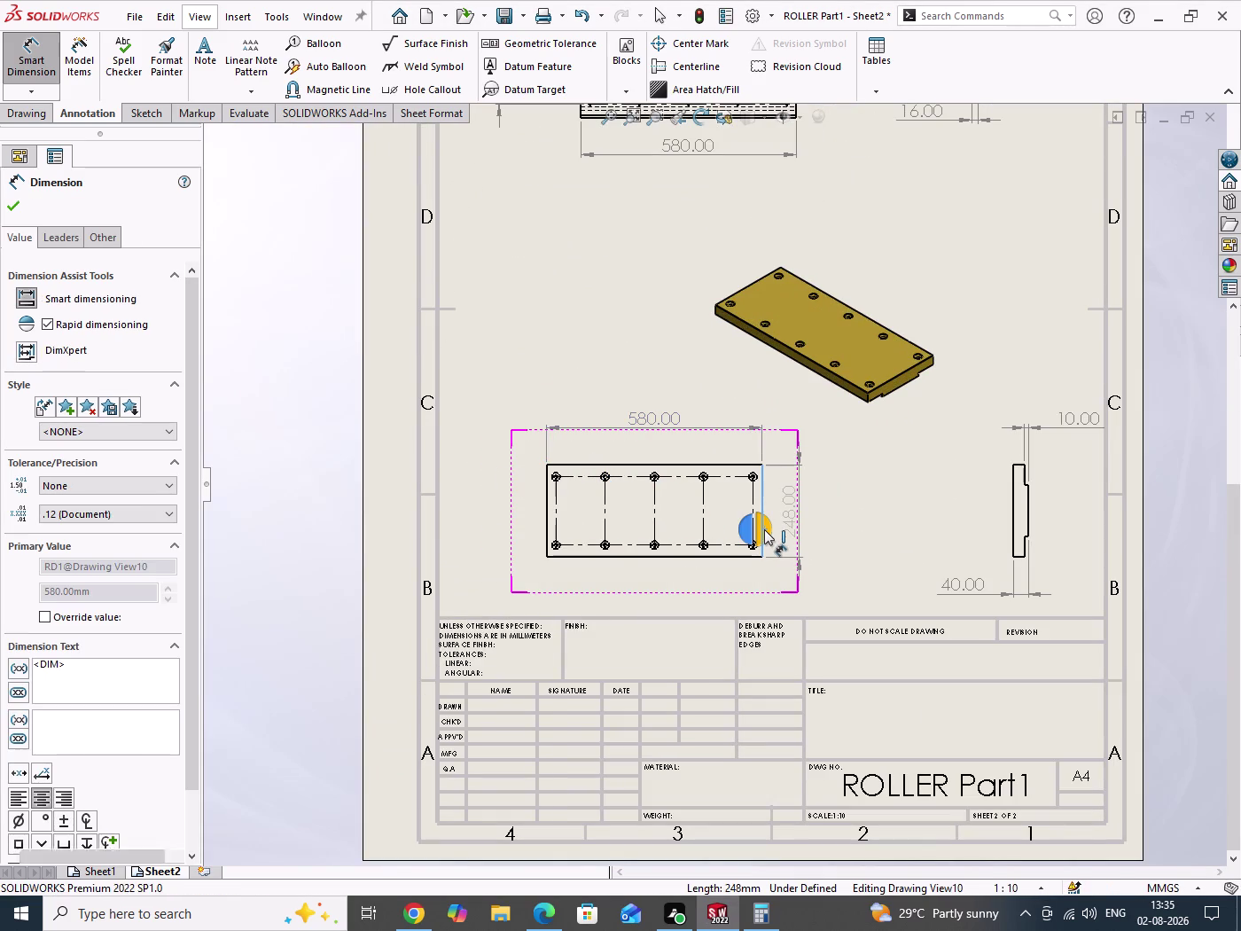
scroll(down, 3)
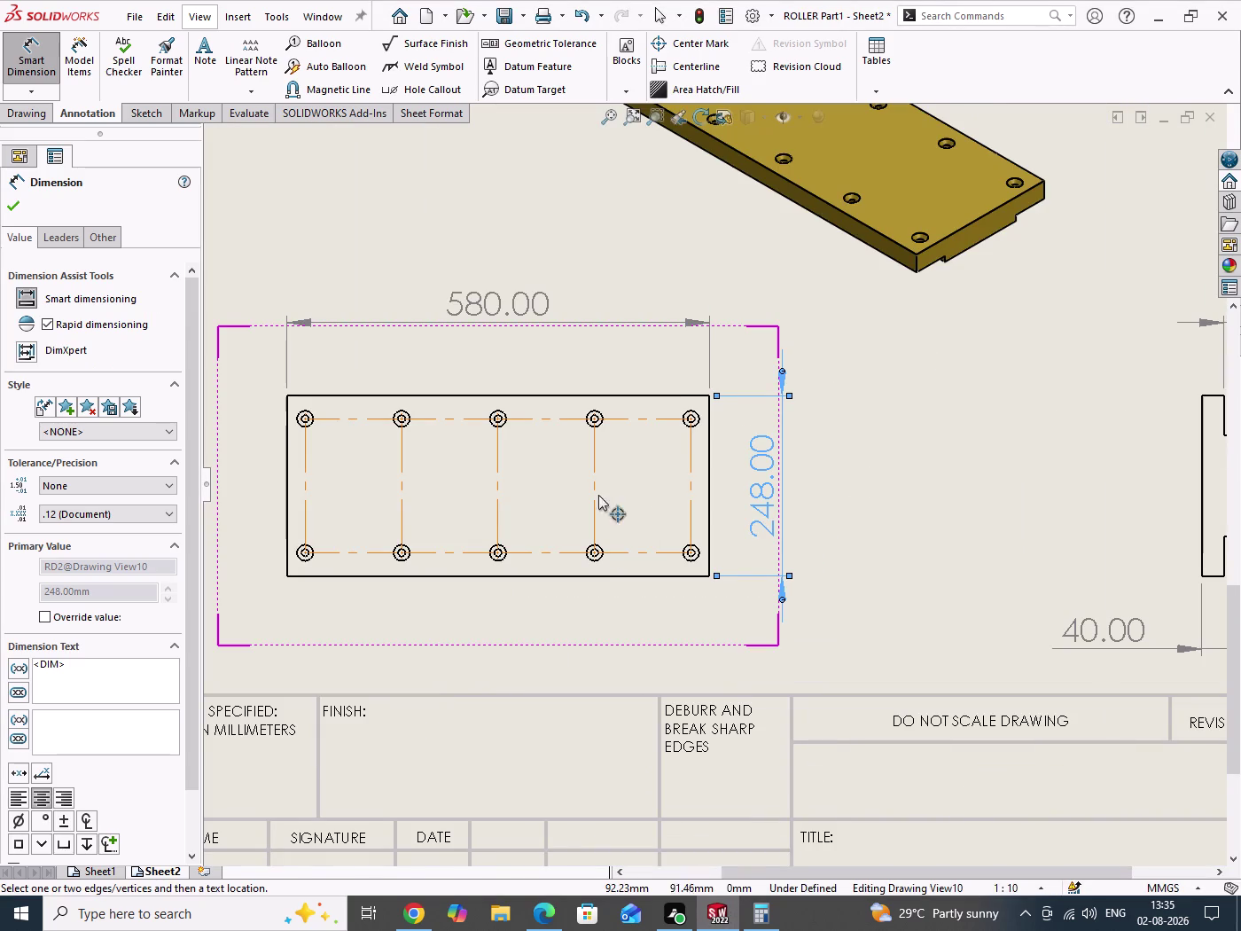
Check the reference hole size, then start a Ø22.00 diameter dimension on a hole.
click(555, 924)
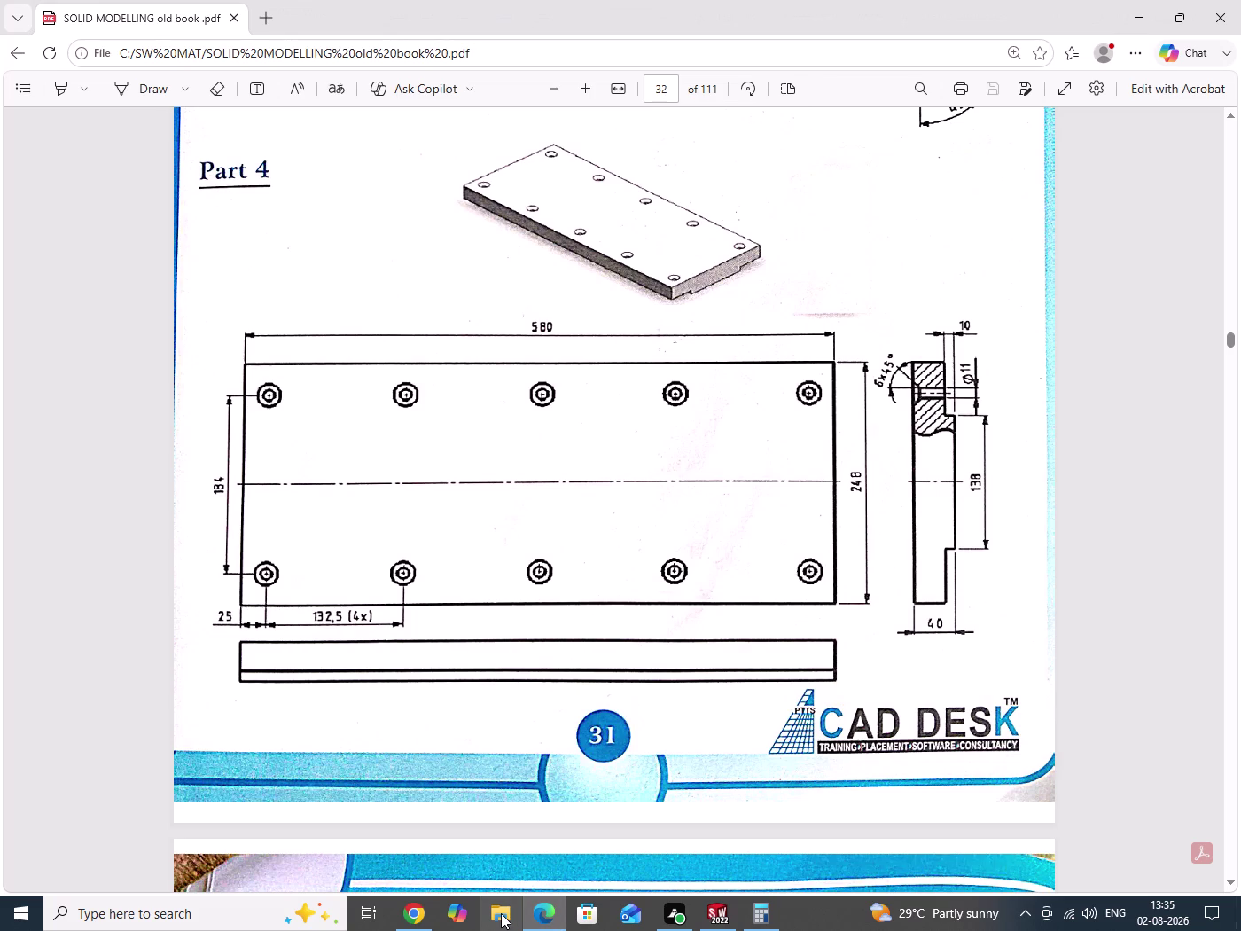
click(550, 925)
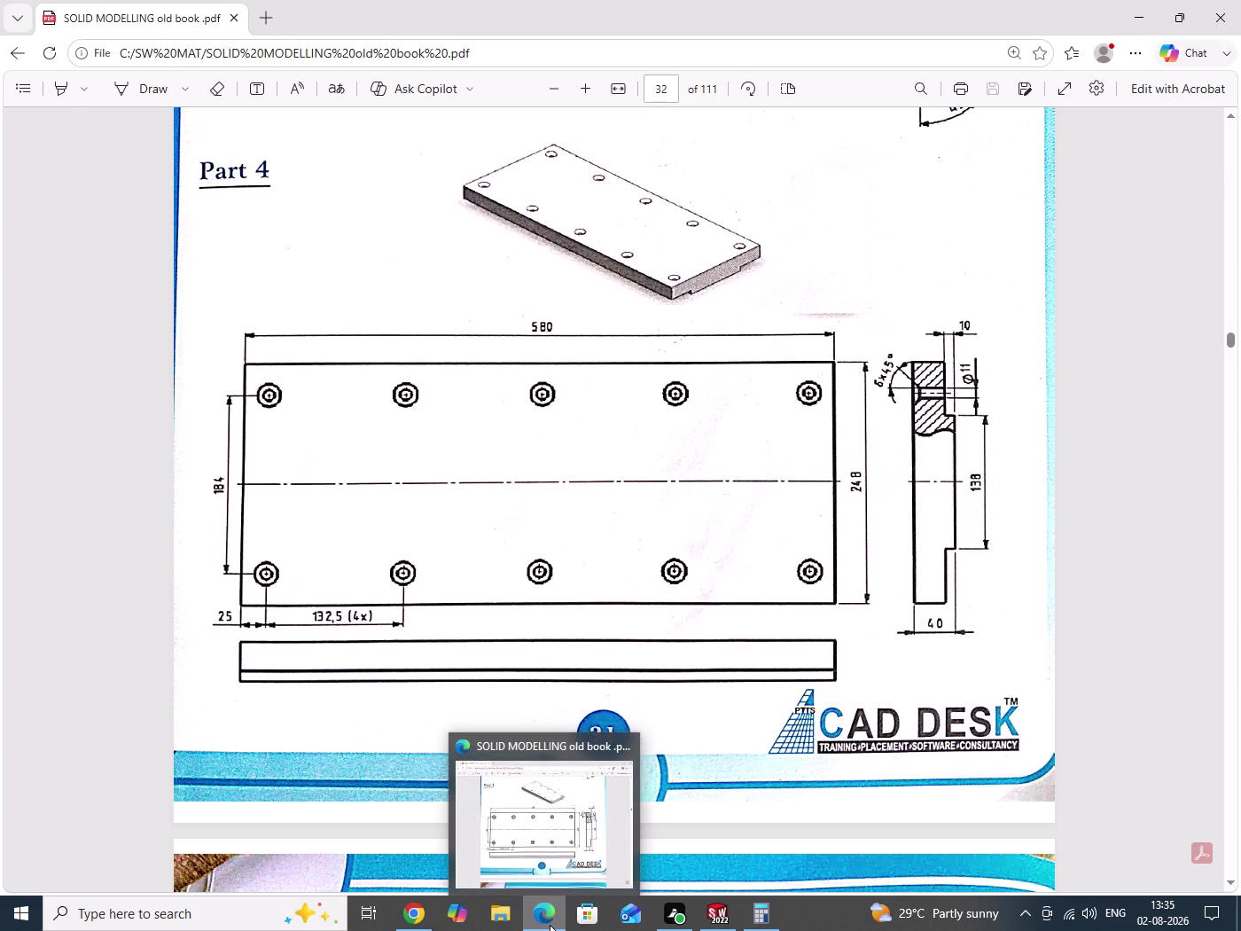
scroll(down, 3)
scroll(down, 3)
scroll(down, 3)
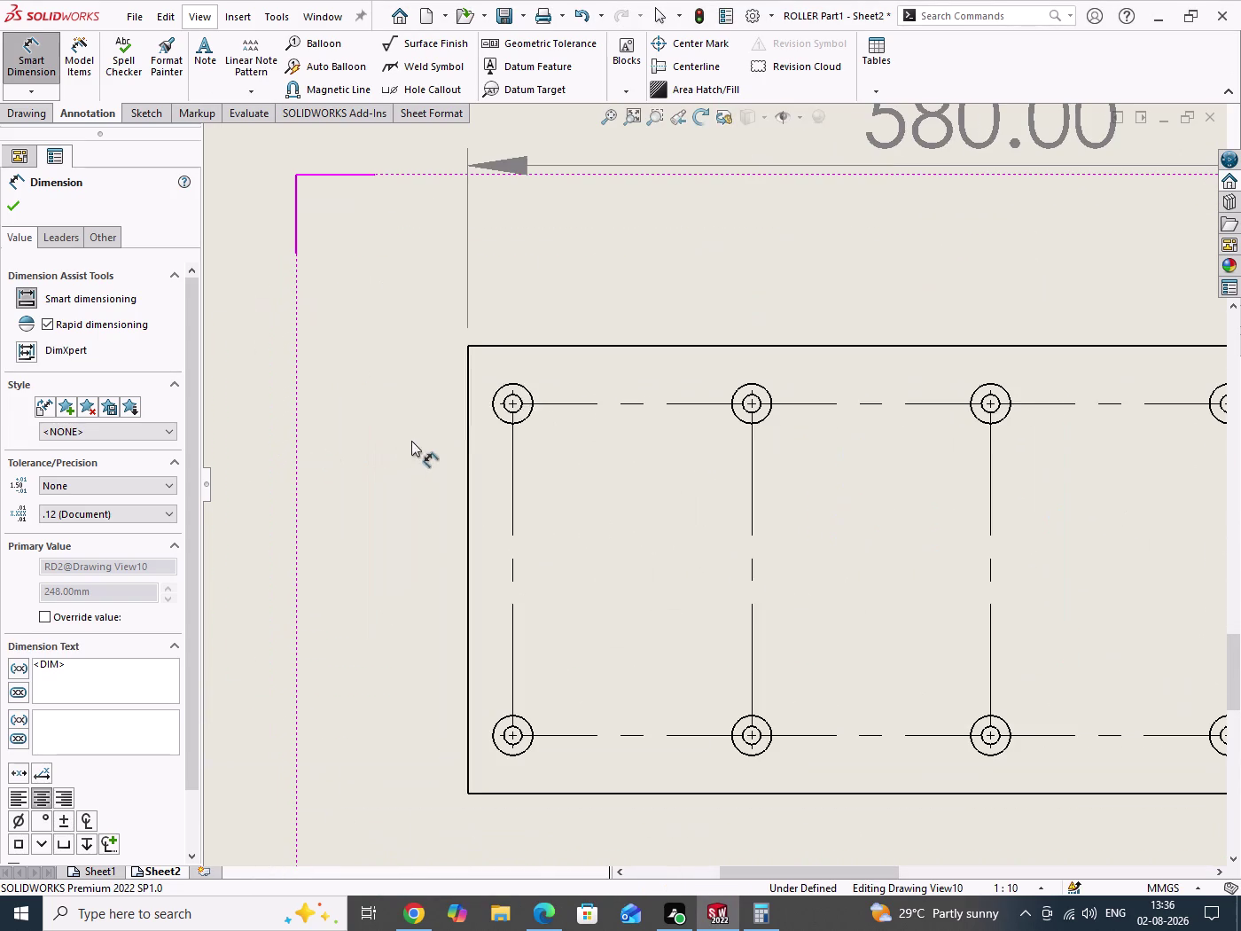
click(528, 415)
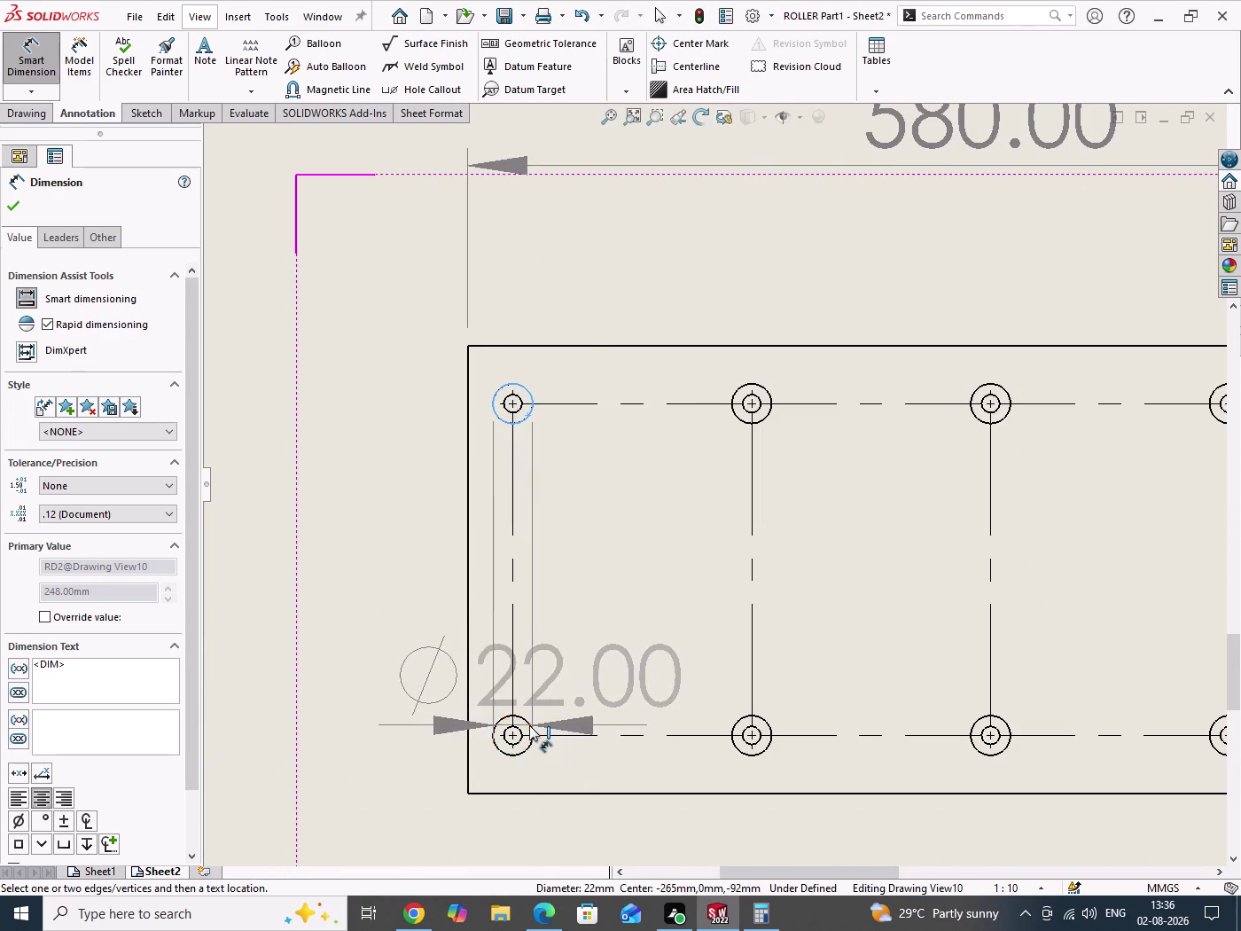